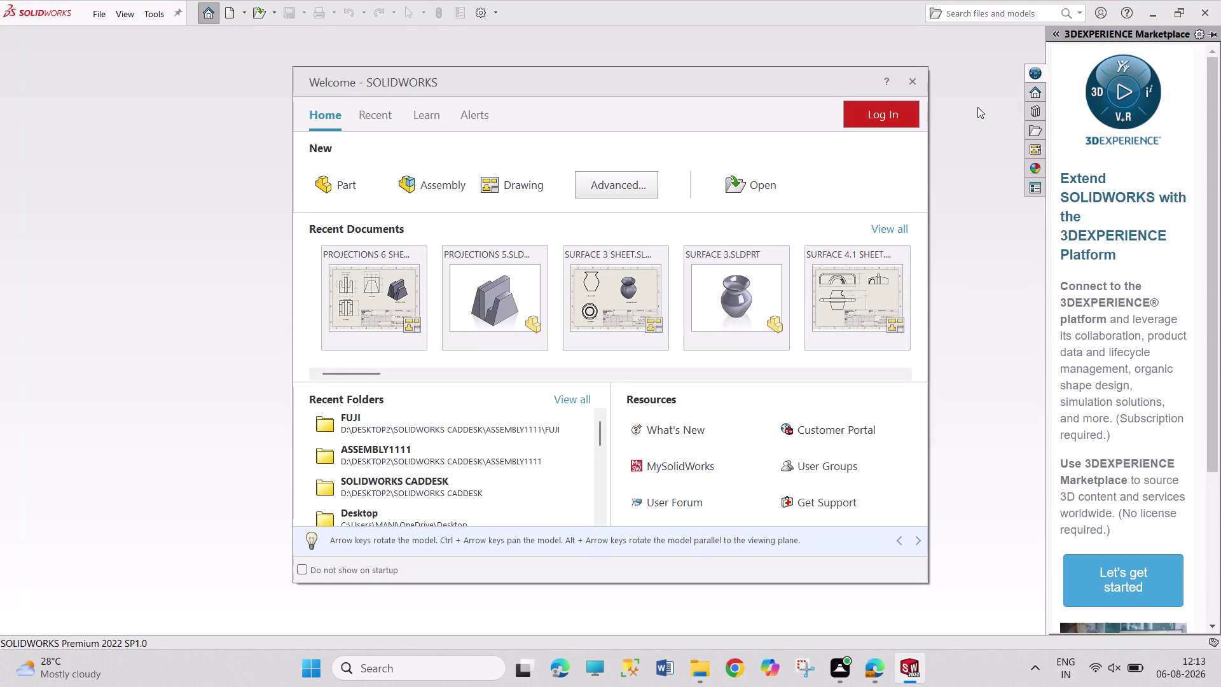
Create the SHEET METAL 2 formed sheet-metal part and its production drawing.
Dismiss the Welcome window and create a new blank Part document.
click(976, 108)
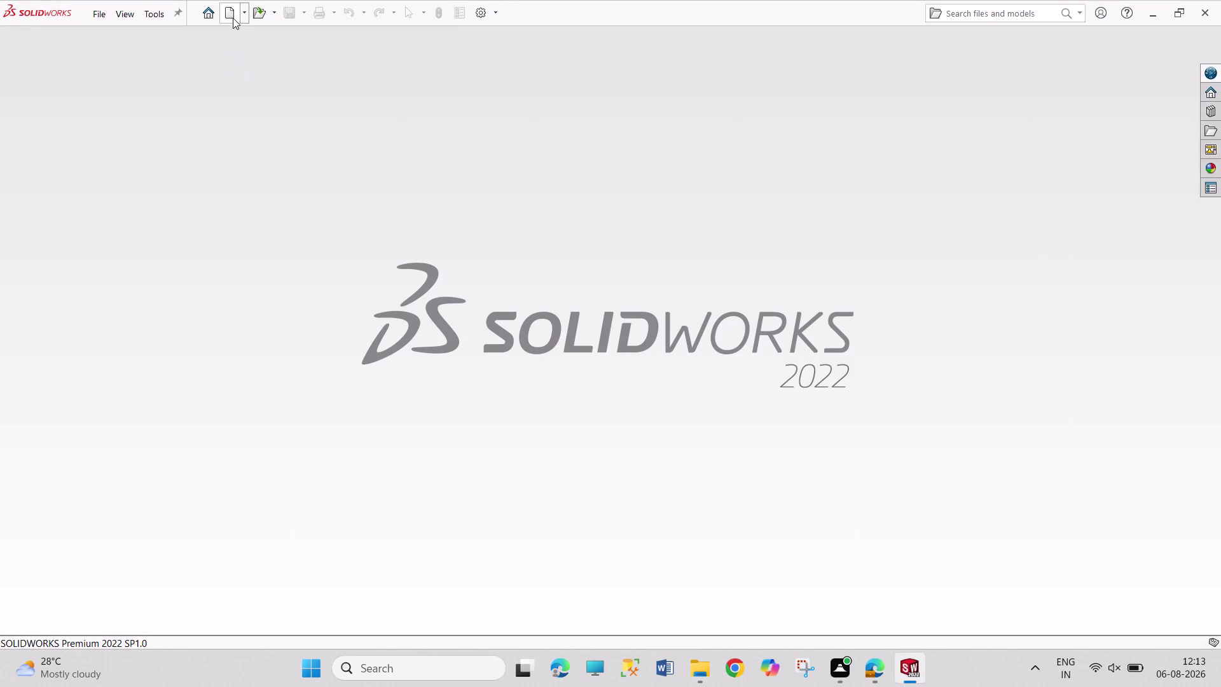
click(233, 15)
click(531, 497)
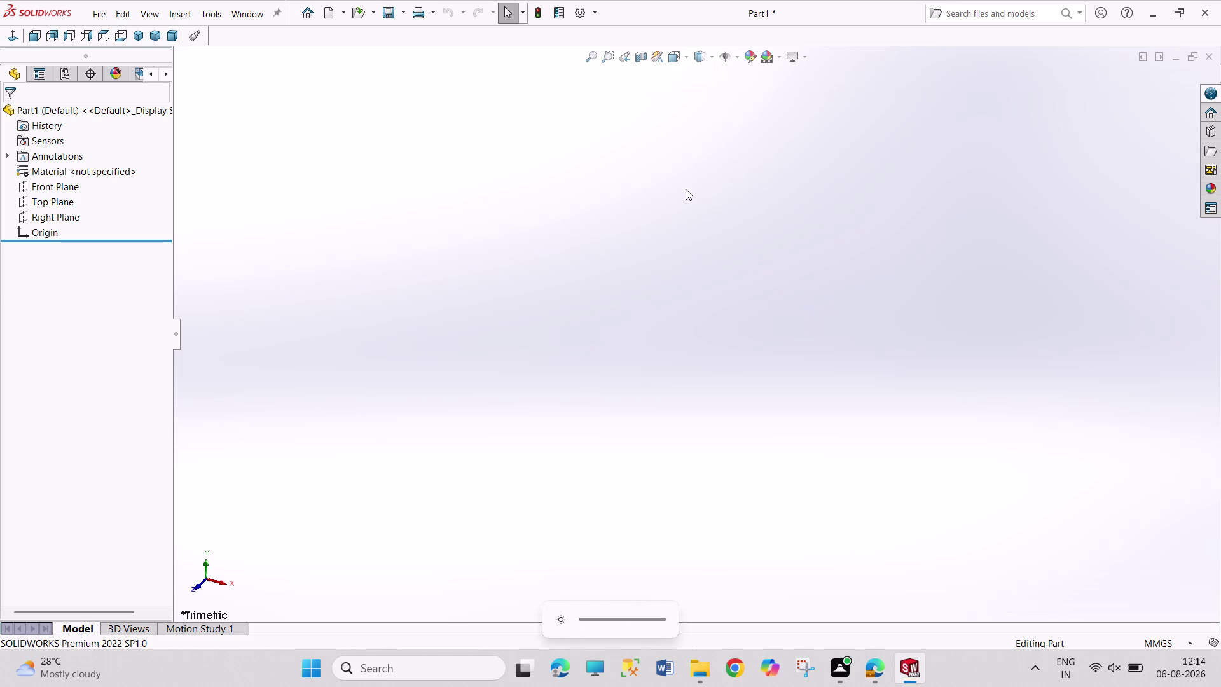
Show the Sketch tab commands and select Front Plane in the FeatureManager tree.
drag(529, 169, 640, 274)
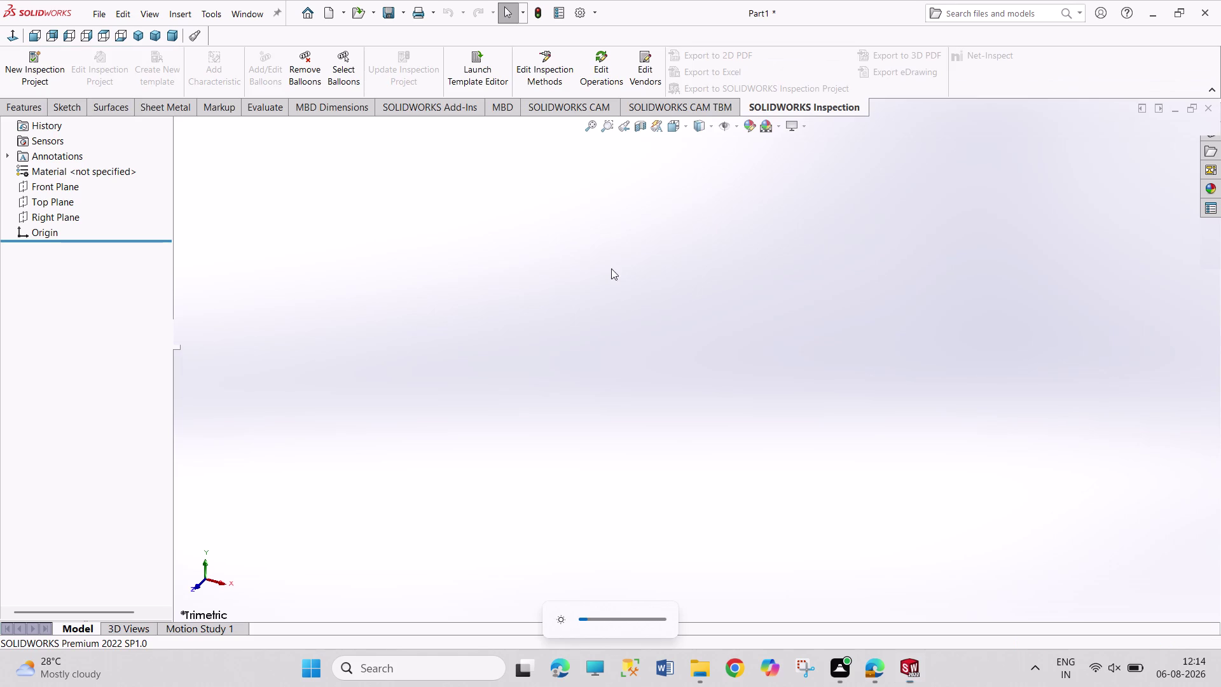
drag(640, 274, 694, 281)
drag(484, 206, 600, 339)
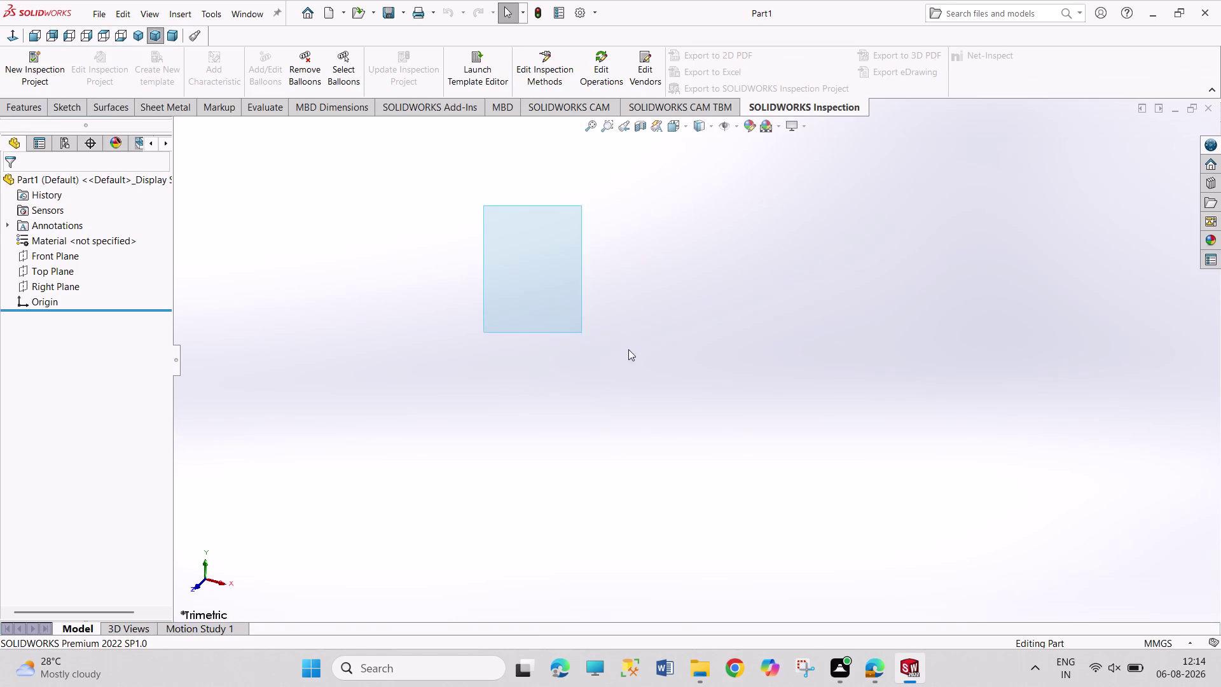
drag(600, 340, 698, 363)
drag(475, 226, 614, 340)
drag(498, 252, 500, 273)
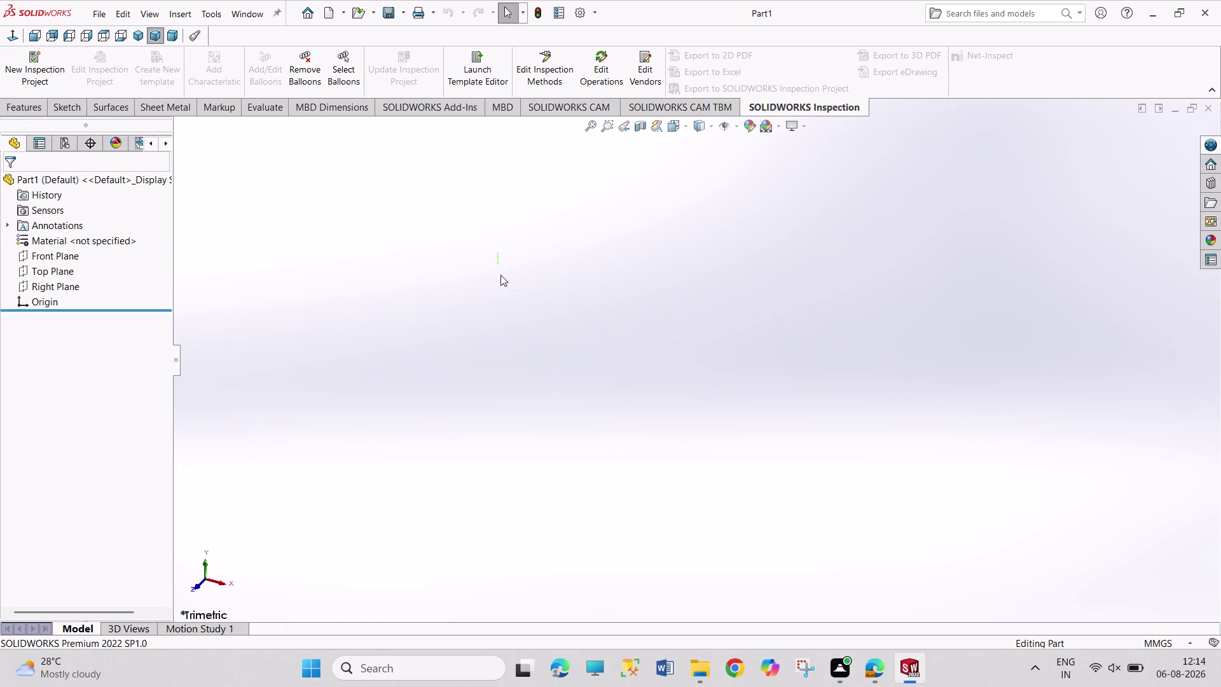
drag(499, 273, 619, 347)
drag(456, 199, 764, 451)
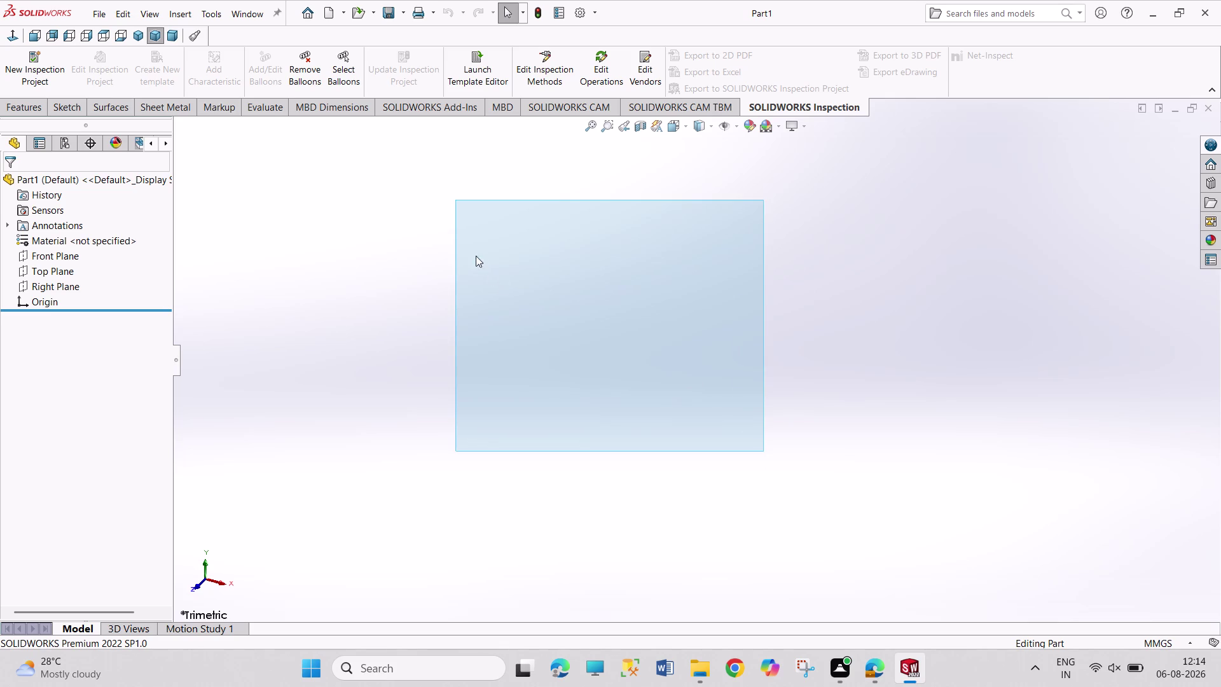
drag(421, 194, 842, 535)
drag(425, 201, 833, 440)
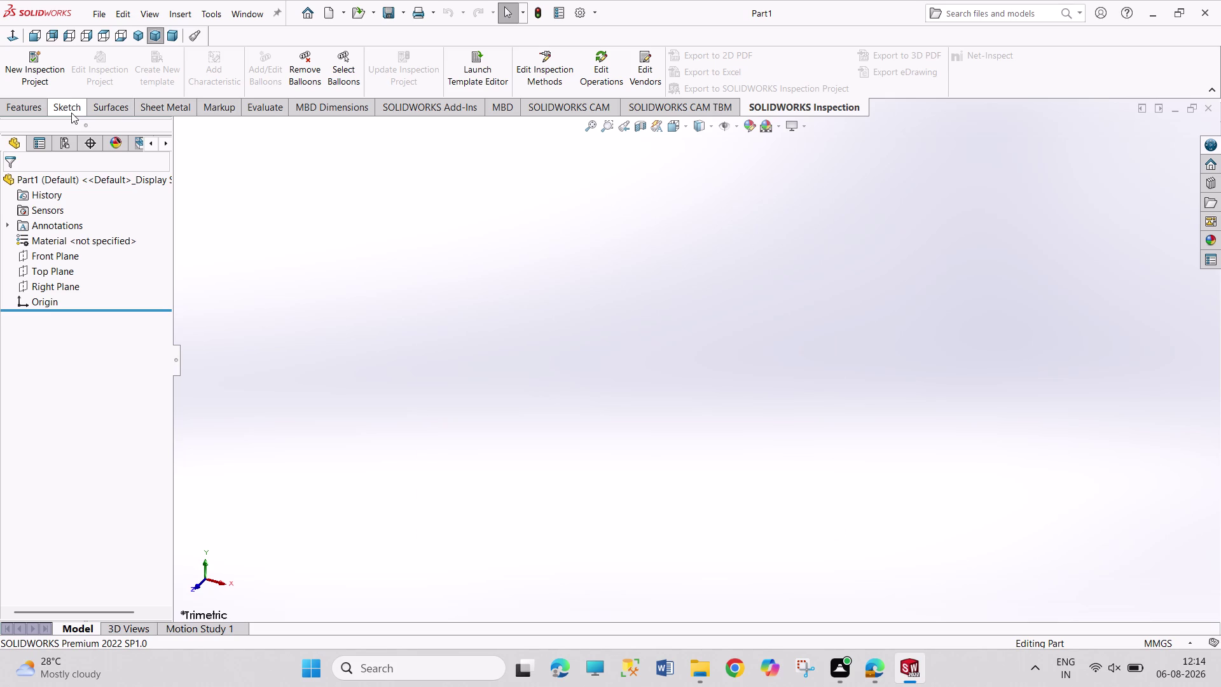
click(75, 109)
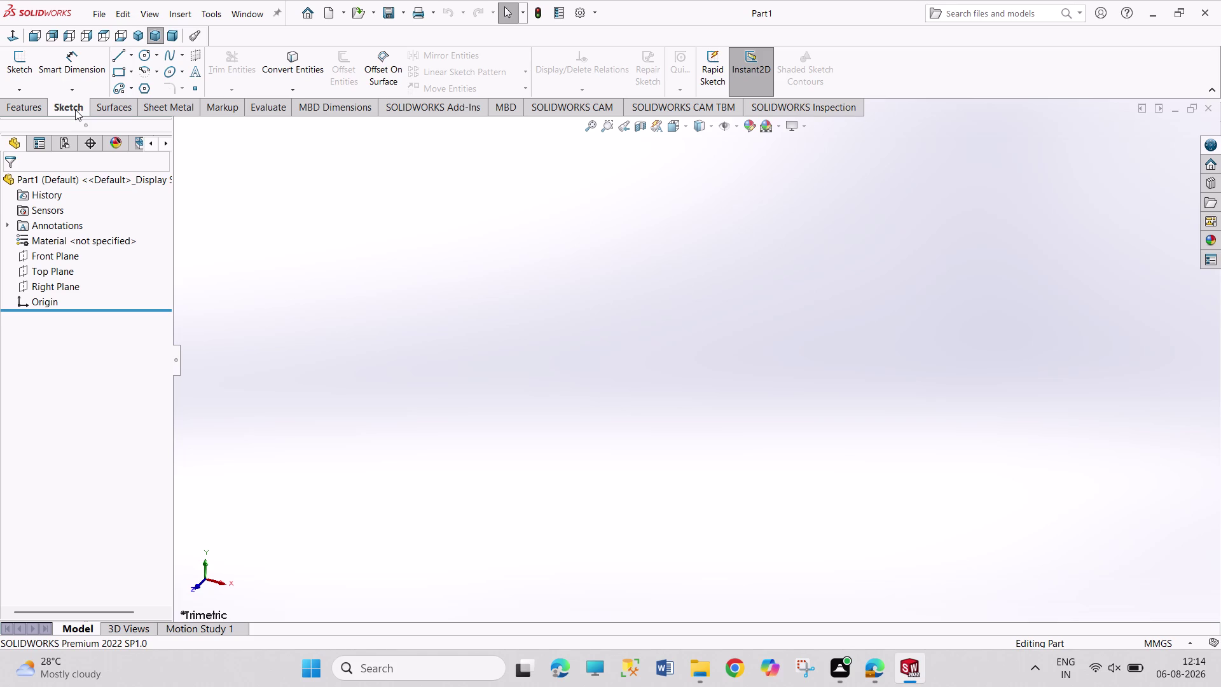
click(72, 253)
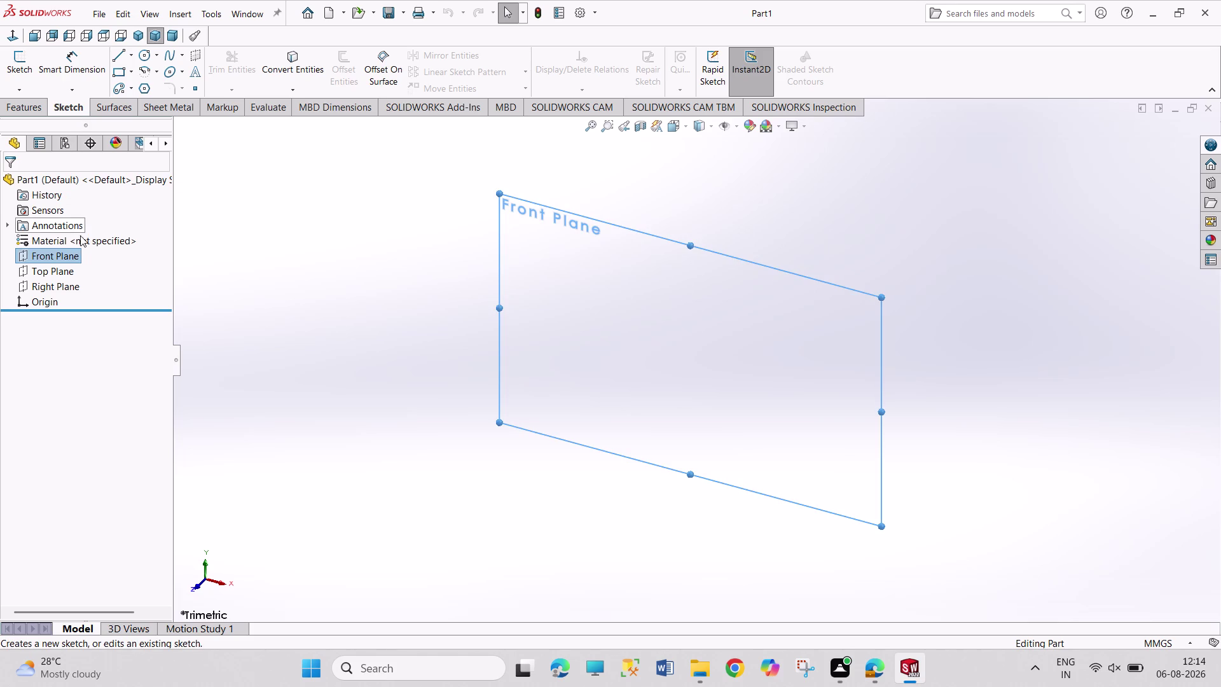
Draw a five-line chain: left flange, rise, top line, drop, right flange.
click(26, 71)
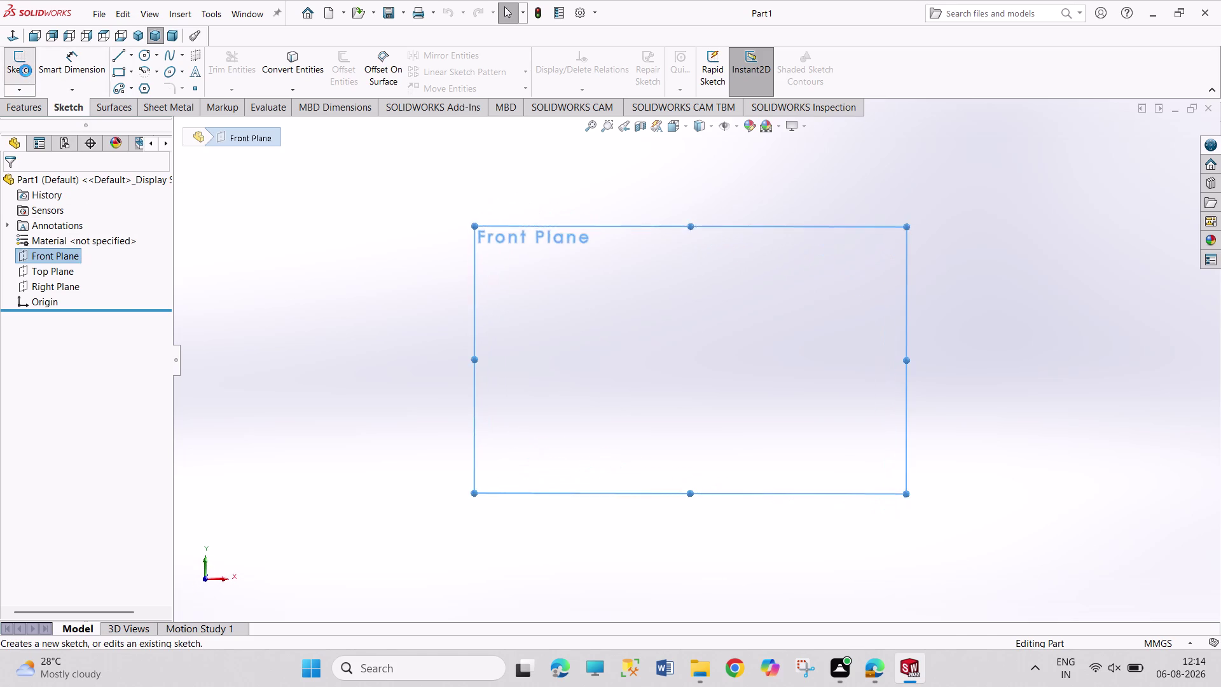
click(120, 54)
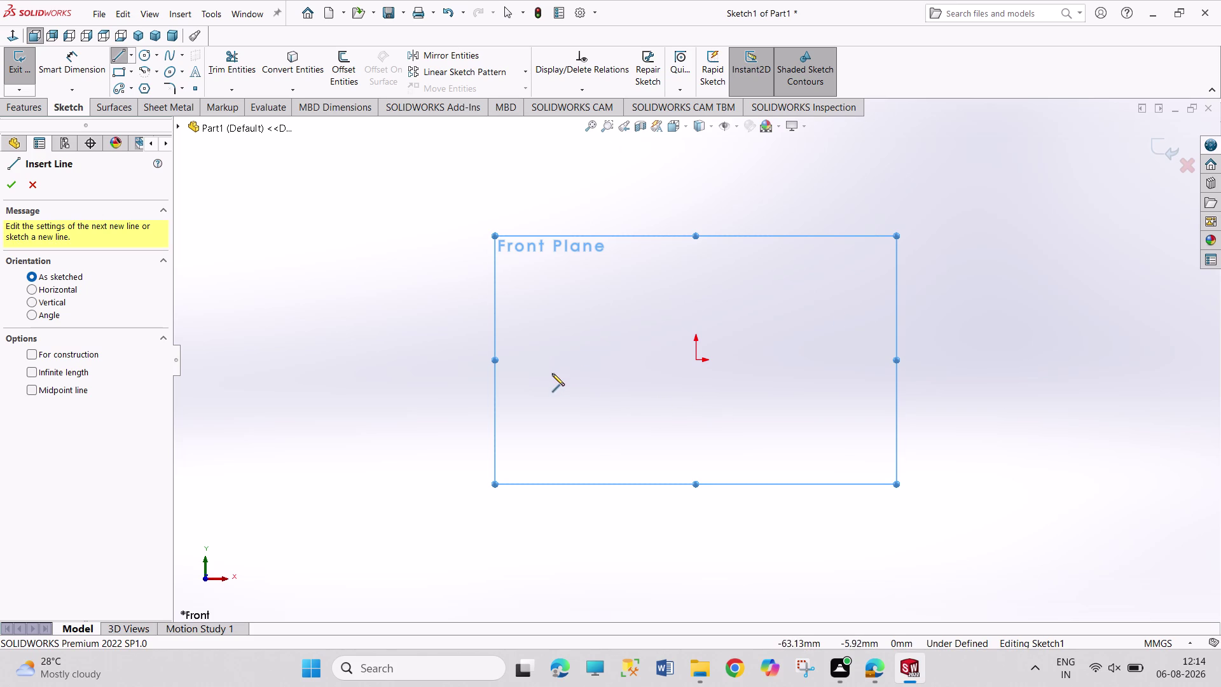
click(511, 359)
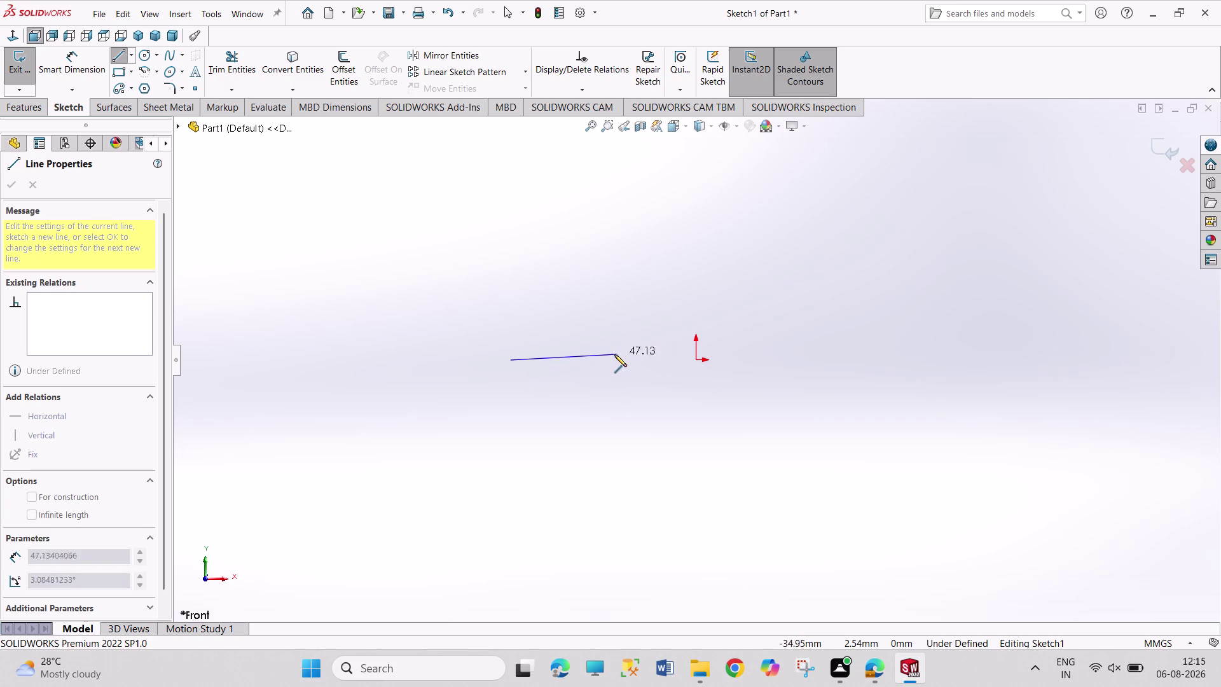
click(586, 358)
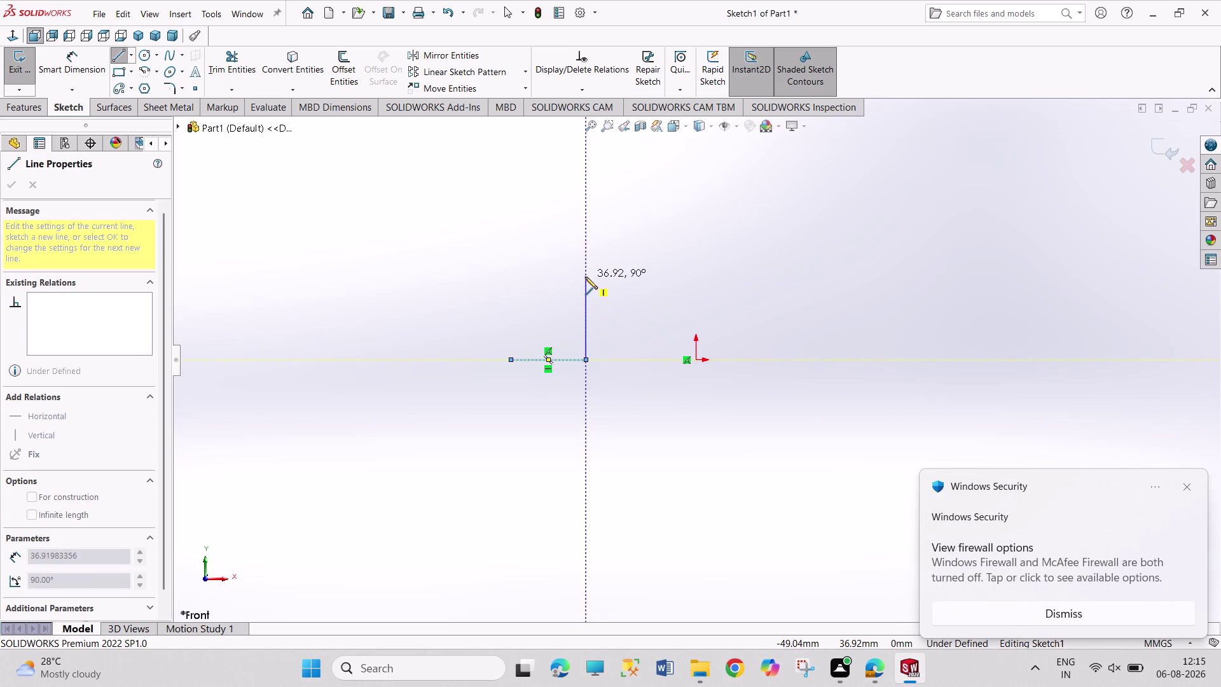
click(585, 276)
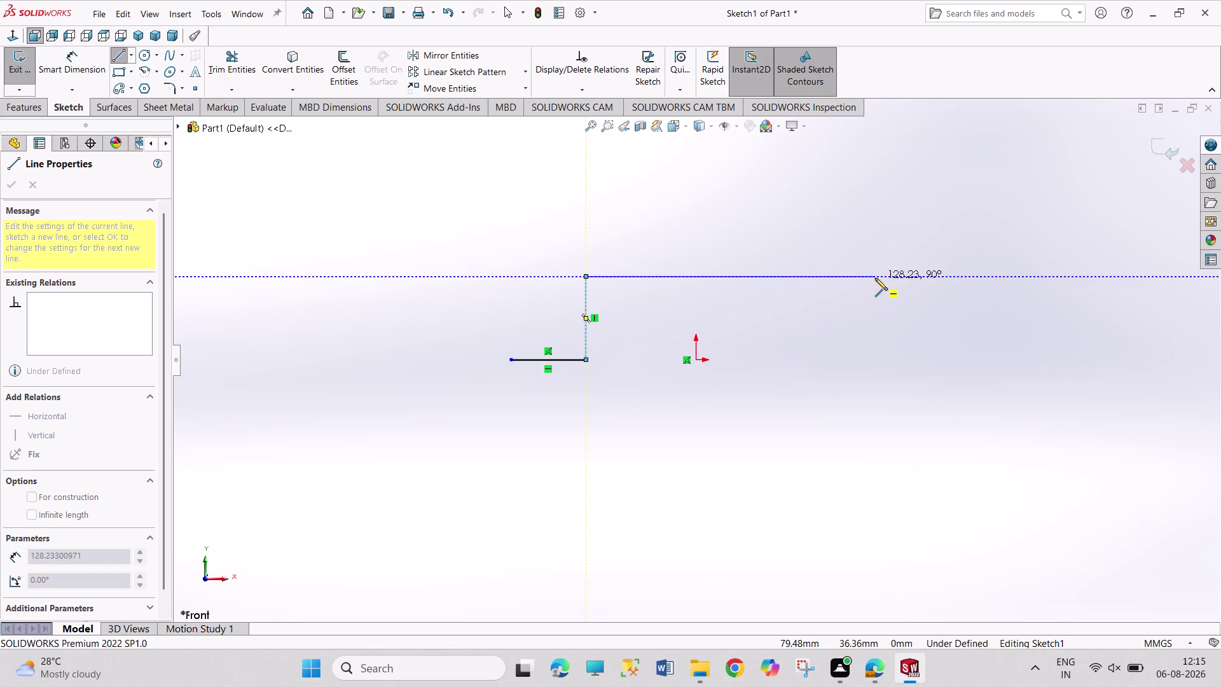
click(875, 278)
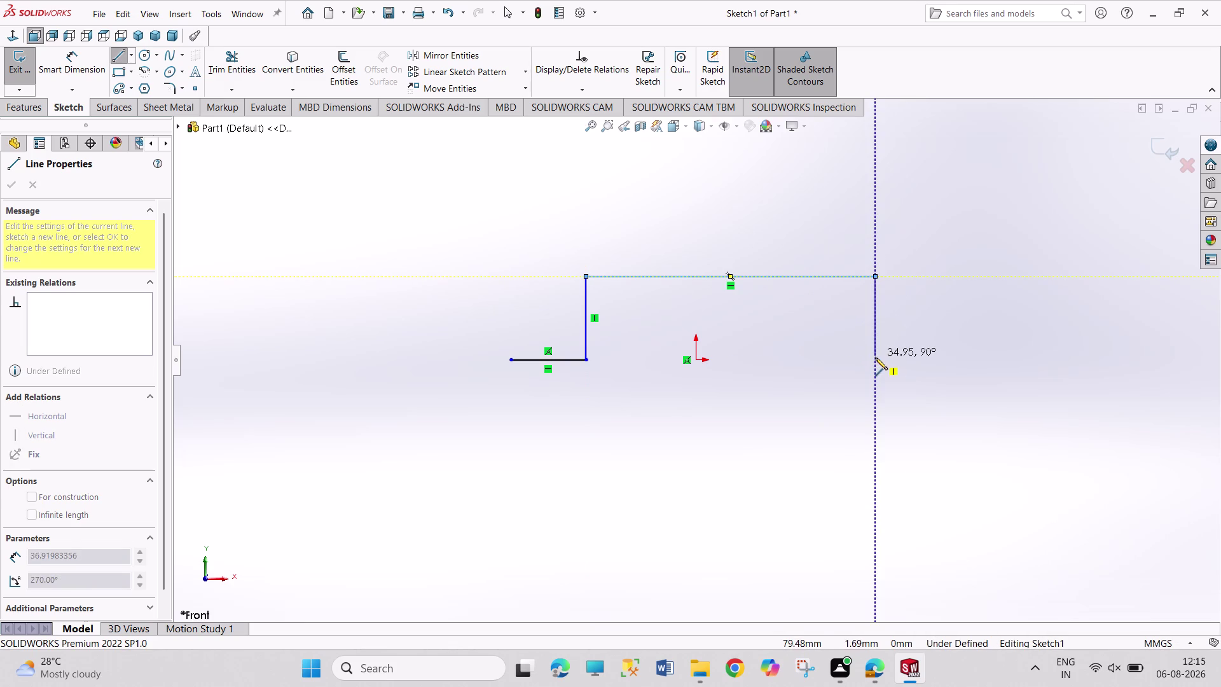
click(874, 360)
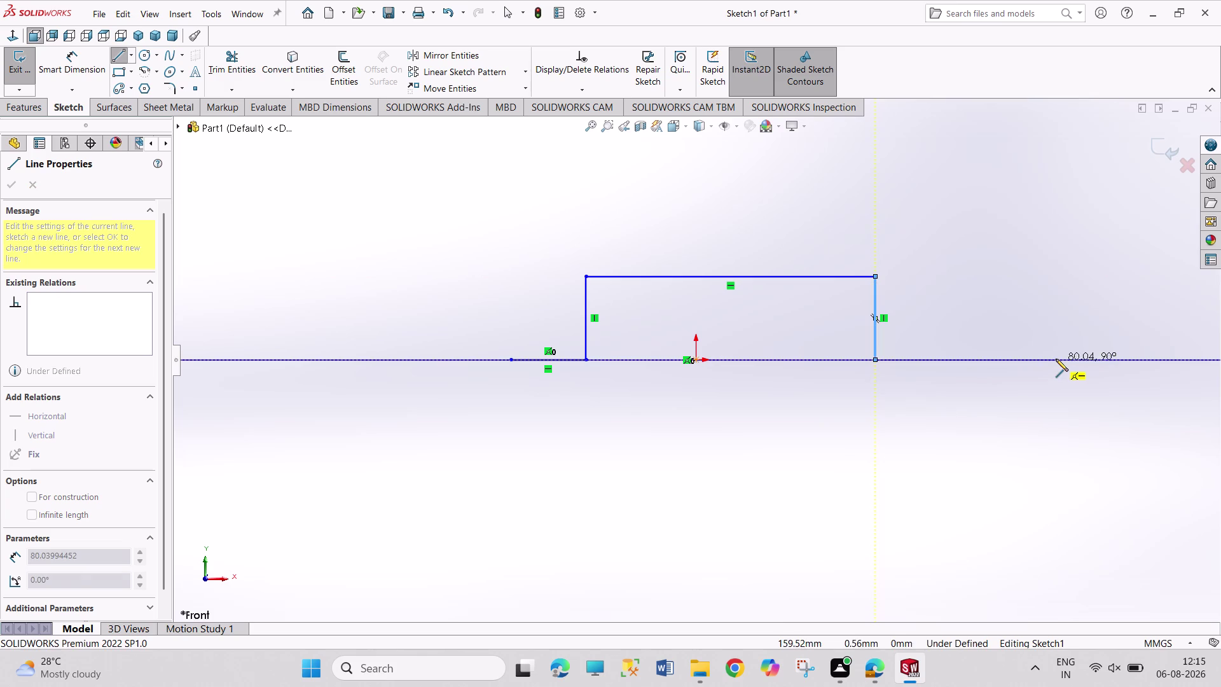
click(1055, 359)
right_click(1050, 302)
click(1060, 309)
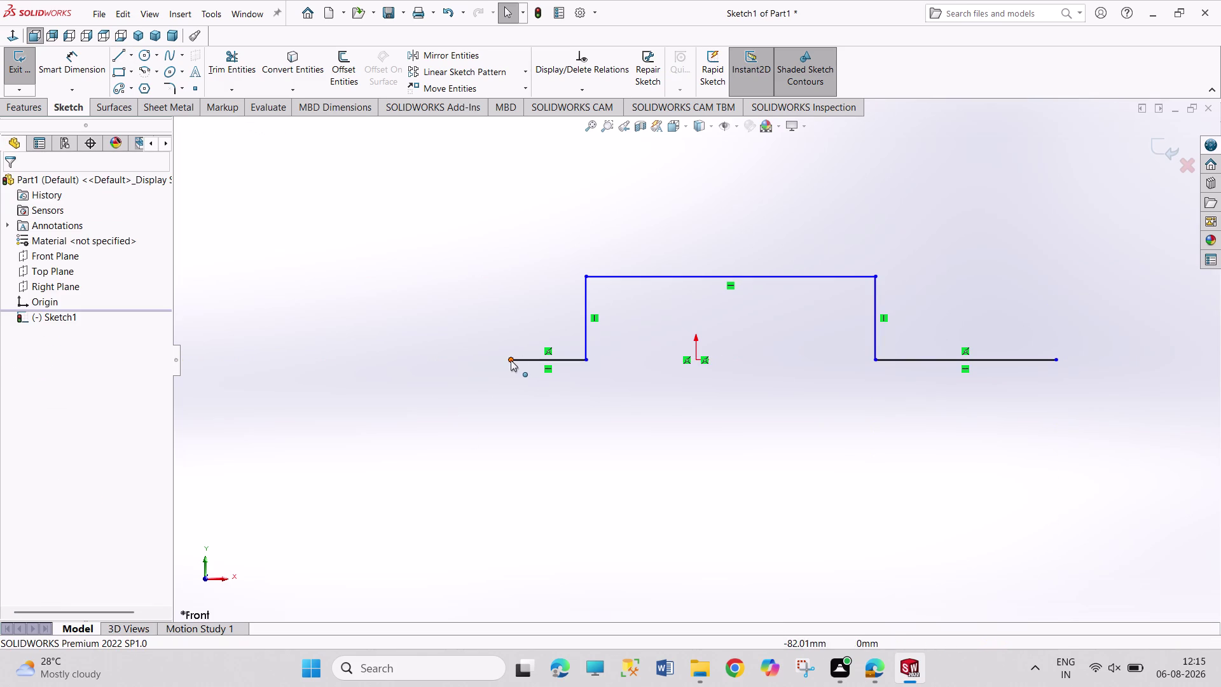
Lengthen the left flange by moving its endpoint further outward.
drag(511, 360, 440, 359)
click(765, 470)
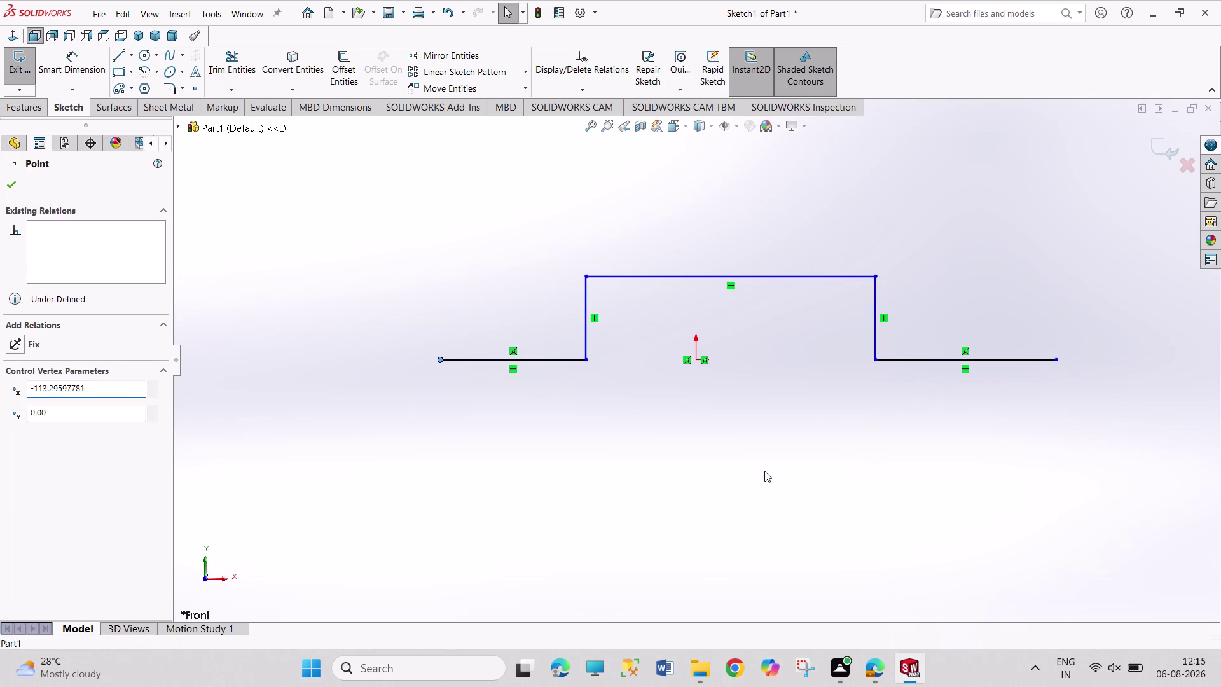
click(135, 58)
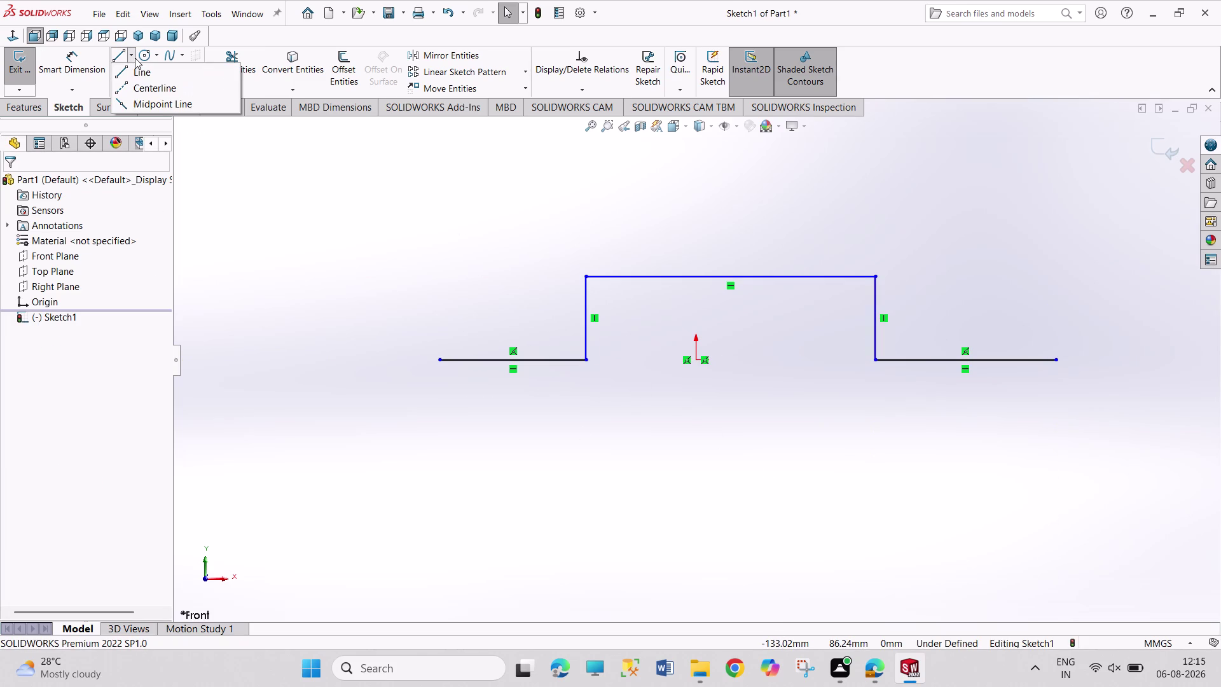
click(544, 141)
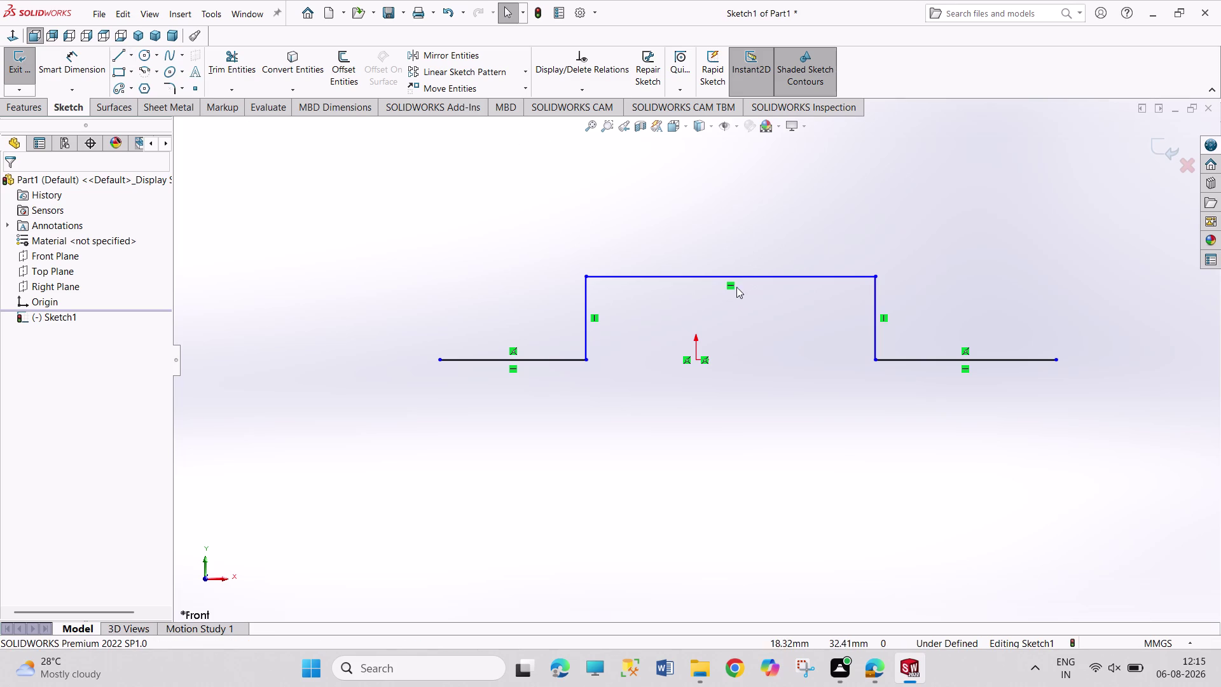
Try a Coincident relation between the top line and origin, then undo it.
click(732, 275)
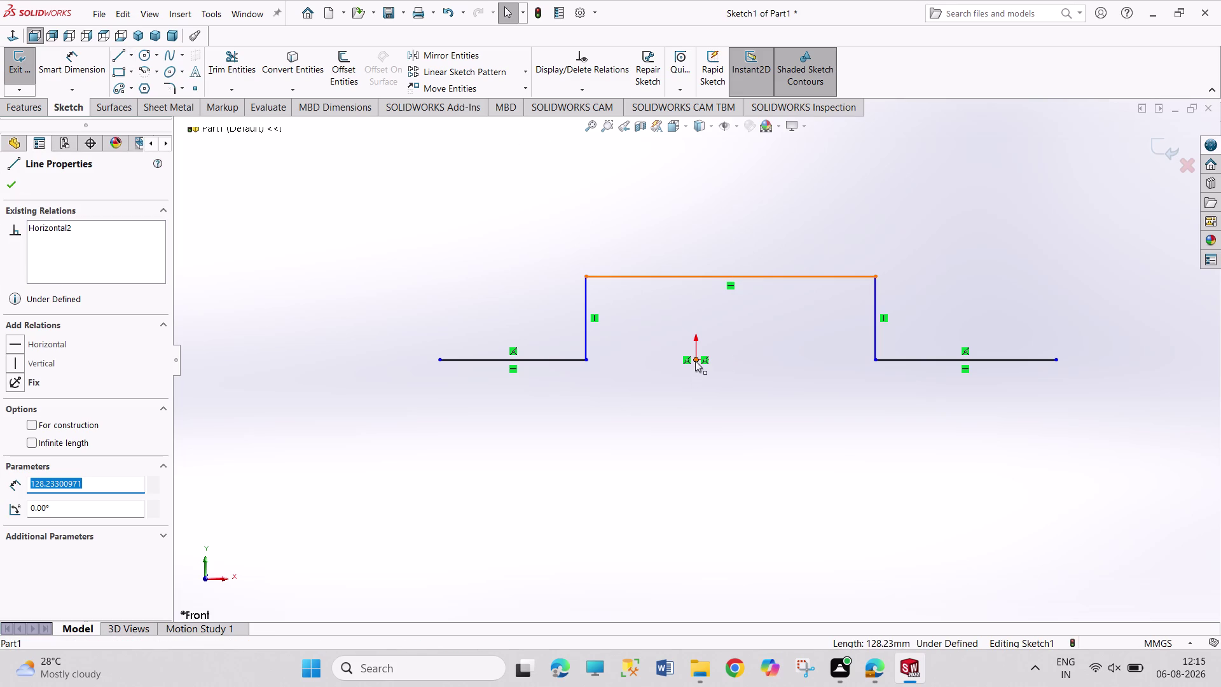
click(695, 360)
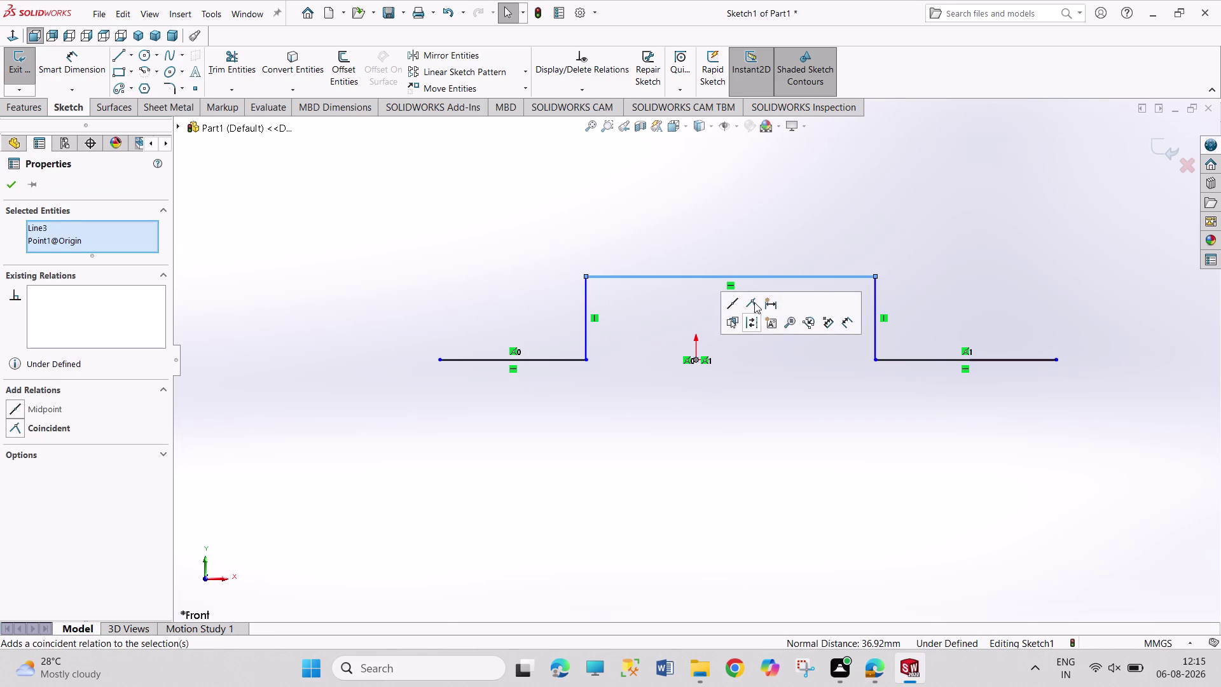
click(754, 302)
key(ctrl+z)
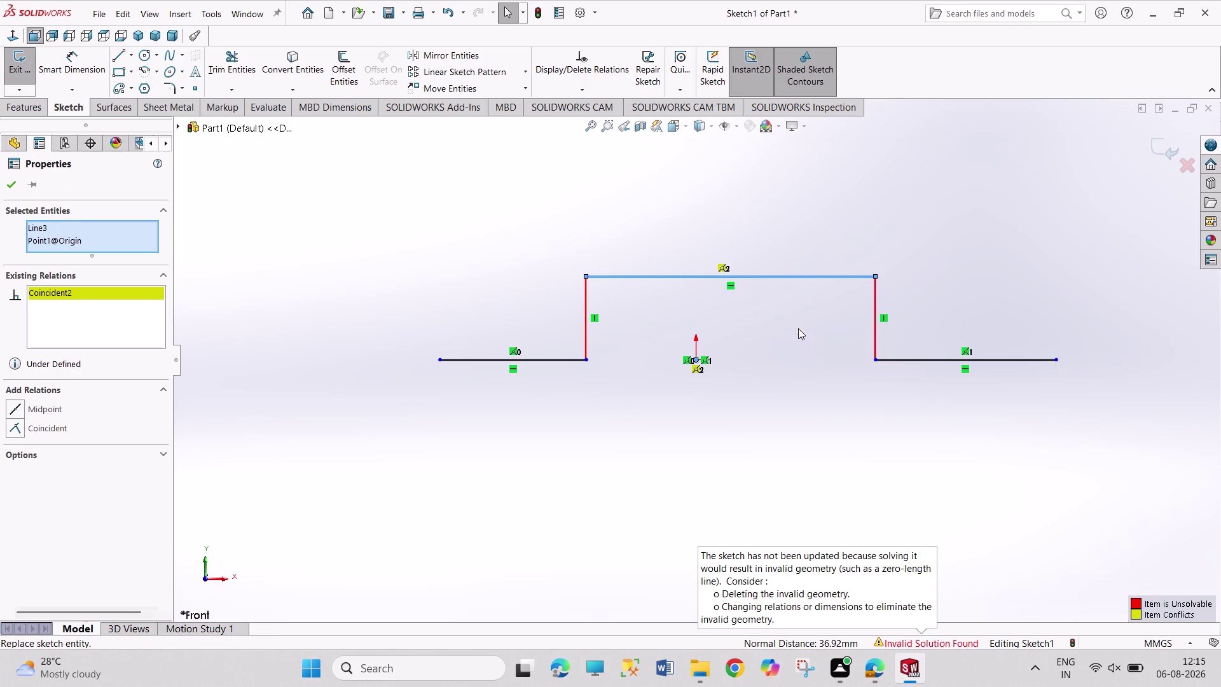
click(794, 239)
Try a Midpoint relation to the origin, undo it, and switch to Centerline.
click(698, 359)
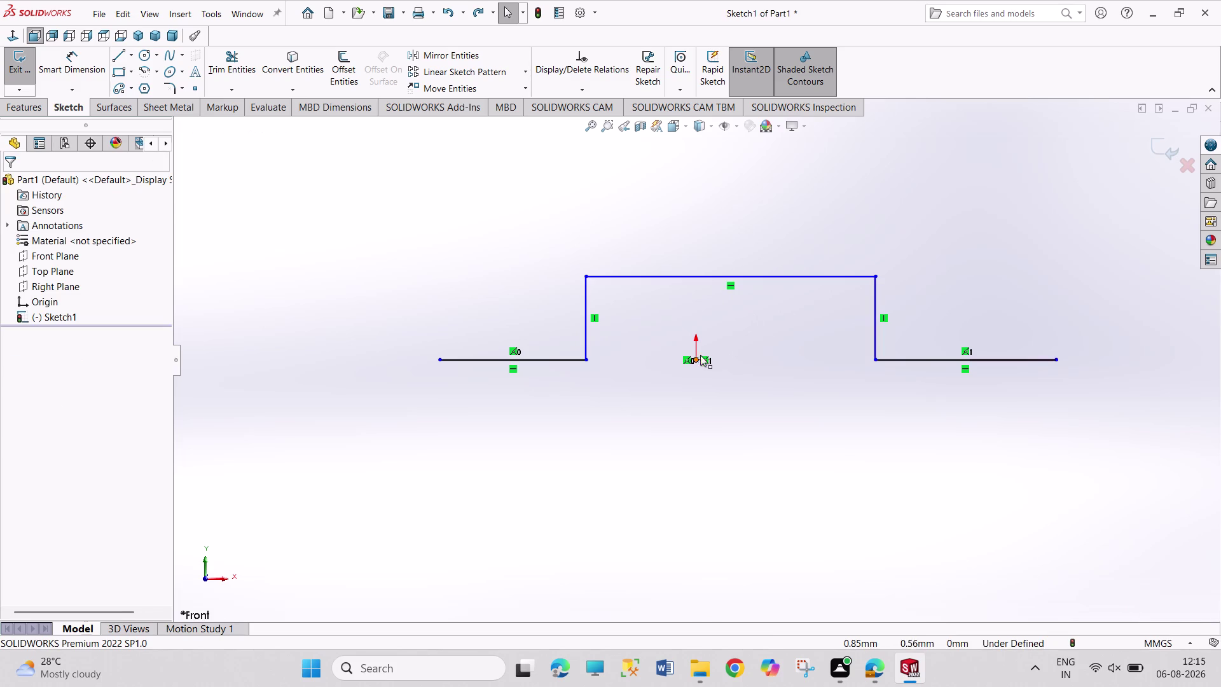
click(731, 275)
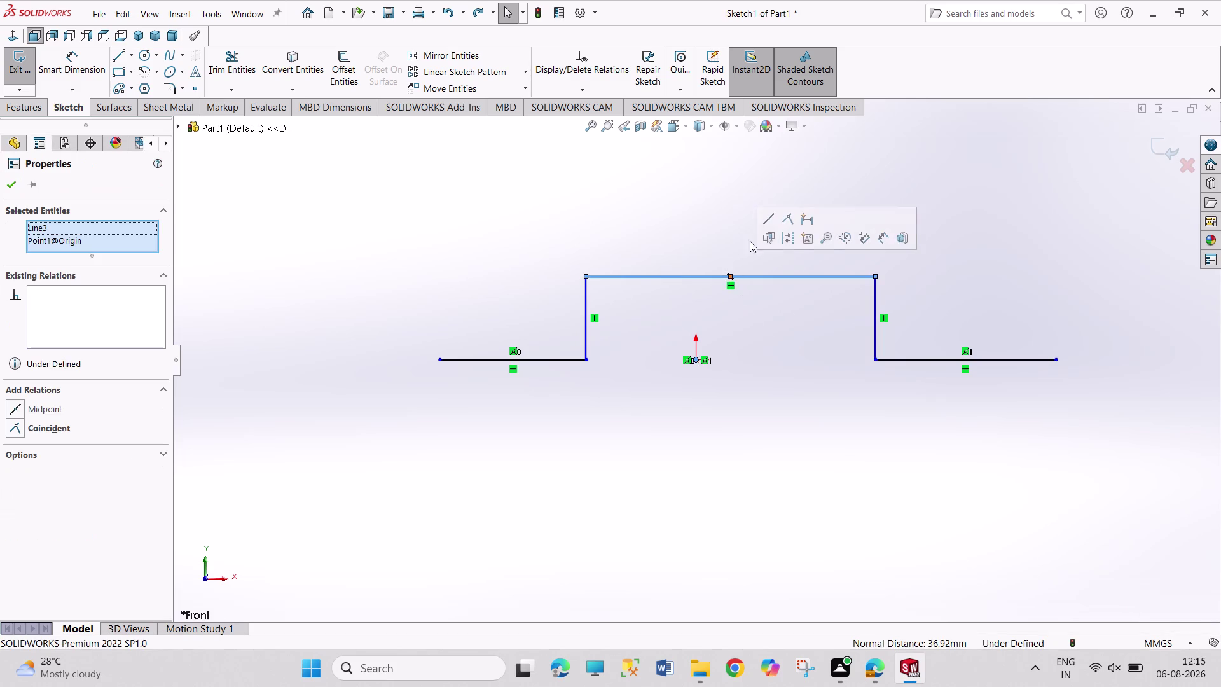
click(775, 214)
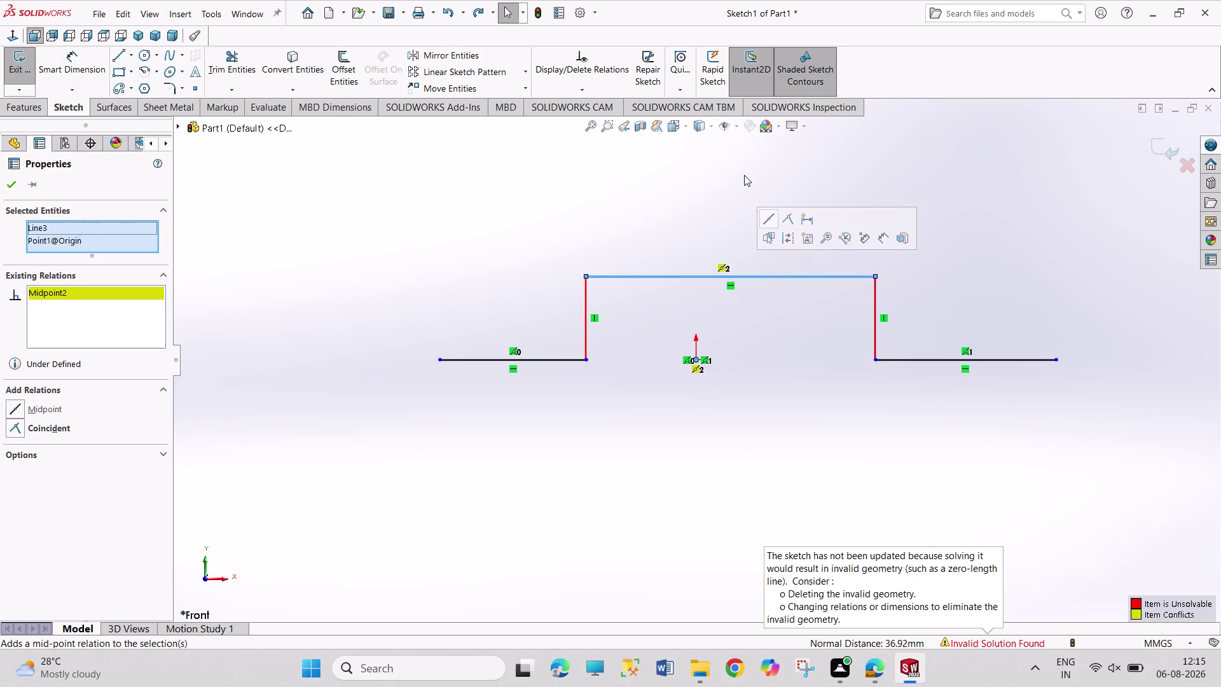
key(ctrl+z)
click(741, 176)
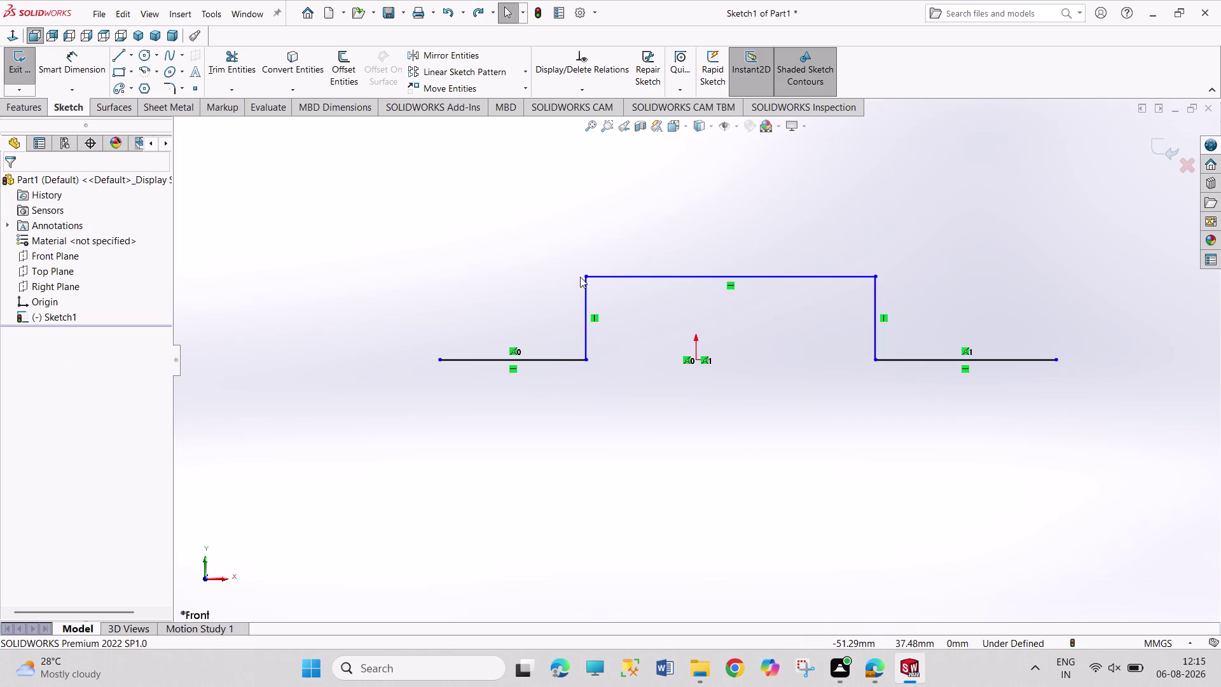
click(135, 55)
click(140, 93)
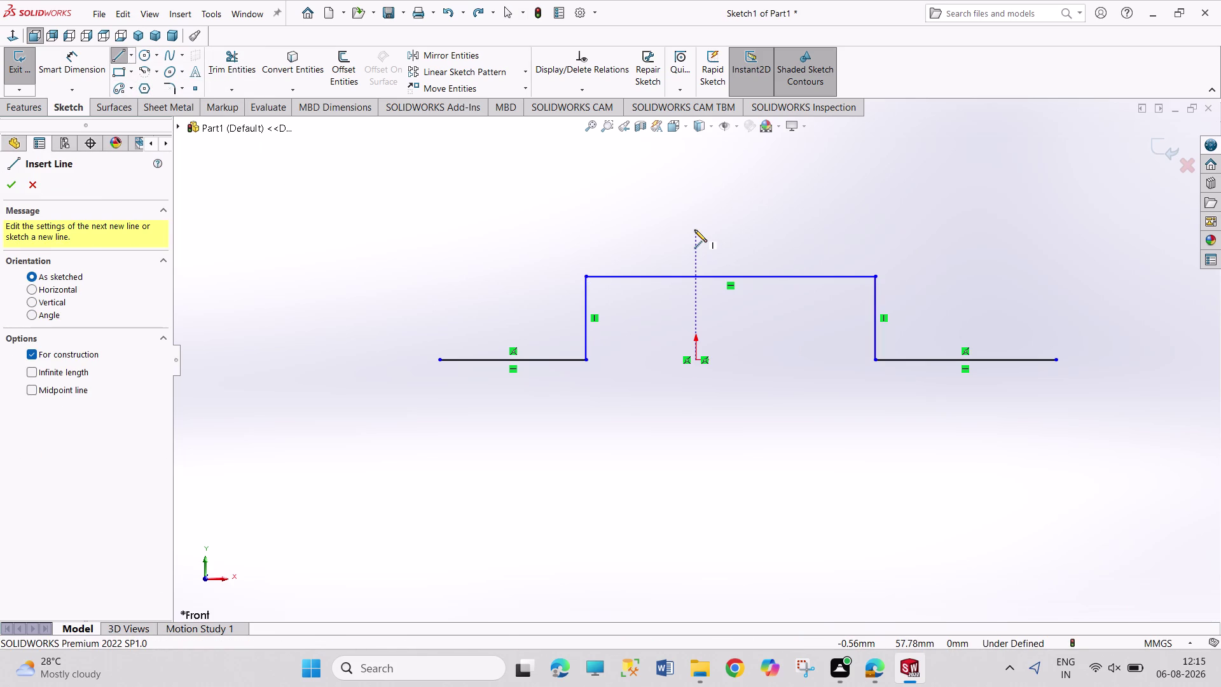
Draw a vertical centerline through the origin, spanning above and below the profile.
click(698, 209)
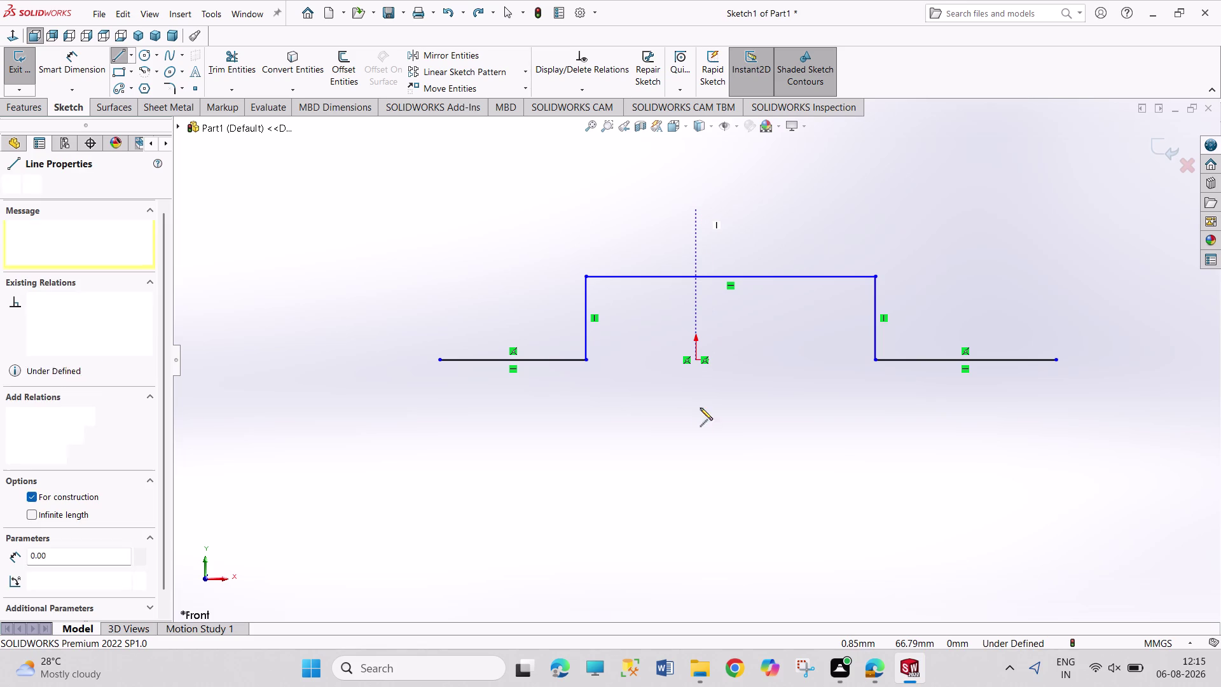
click(699, 452)
right_click(779, 372)
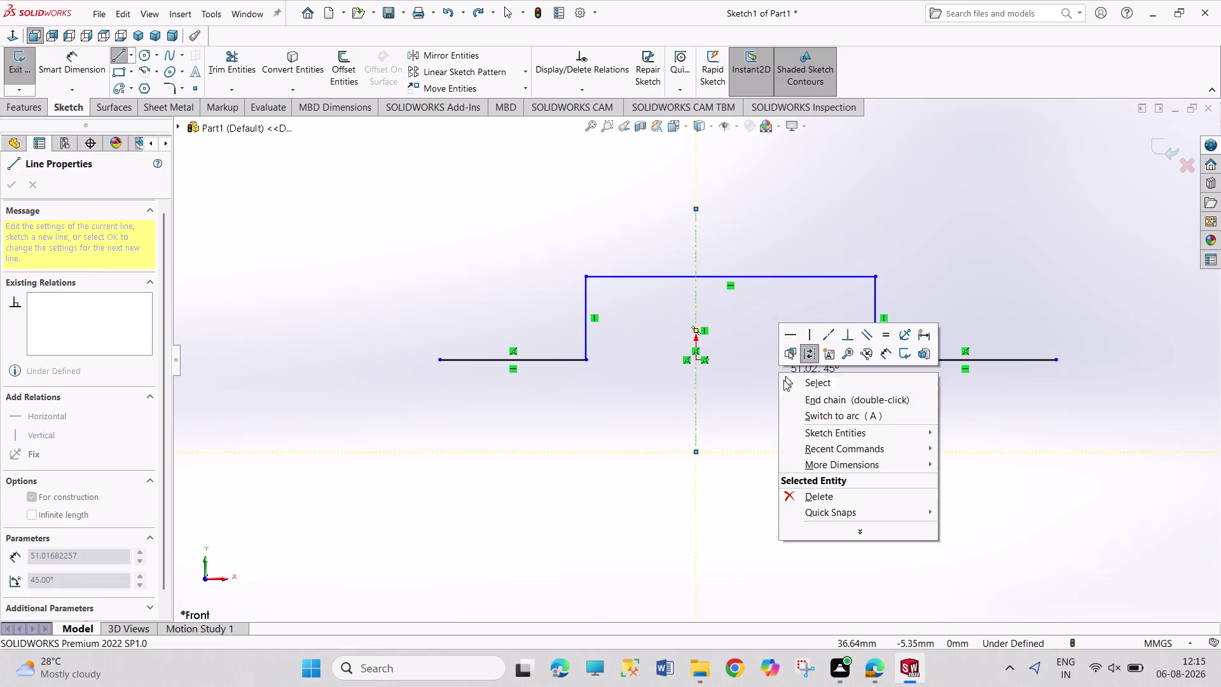
click(792, 390)
click(695, 412)
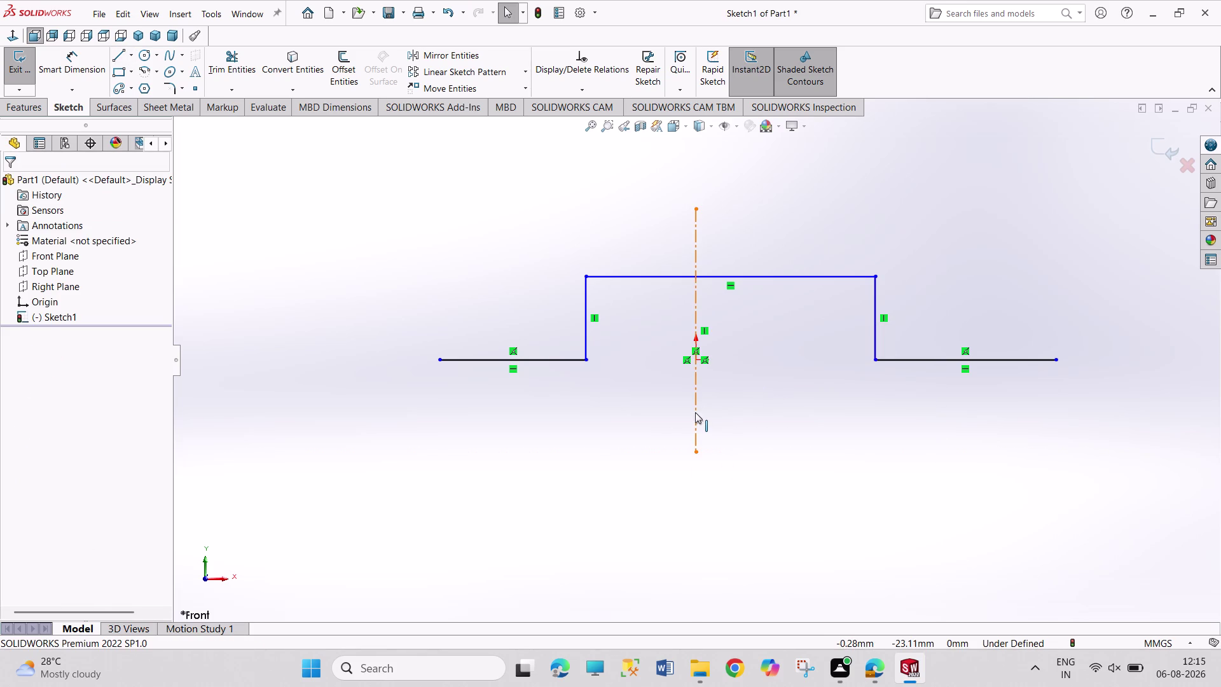
Make the left and right vertical sides symmetric about the centerline.
click(584, 331)
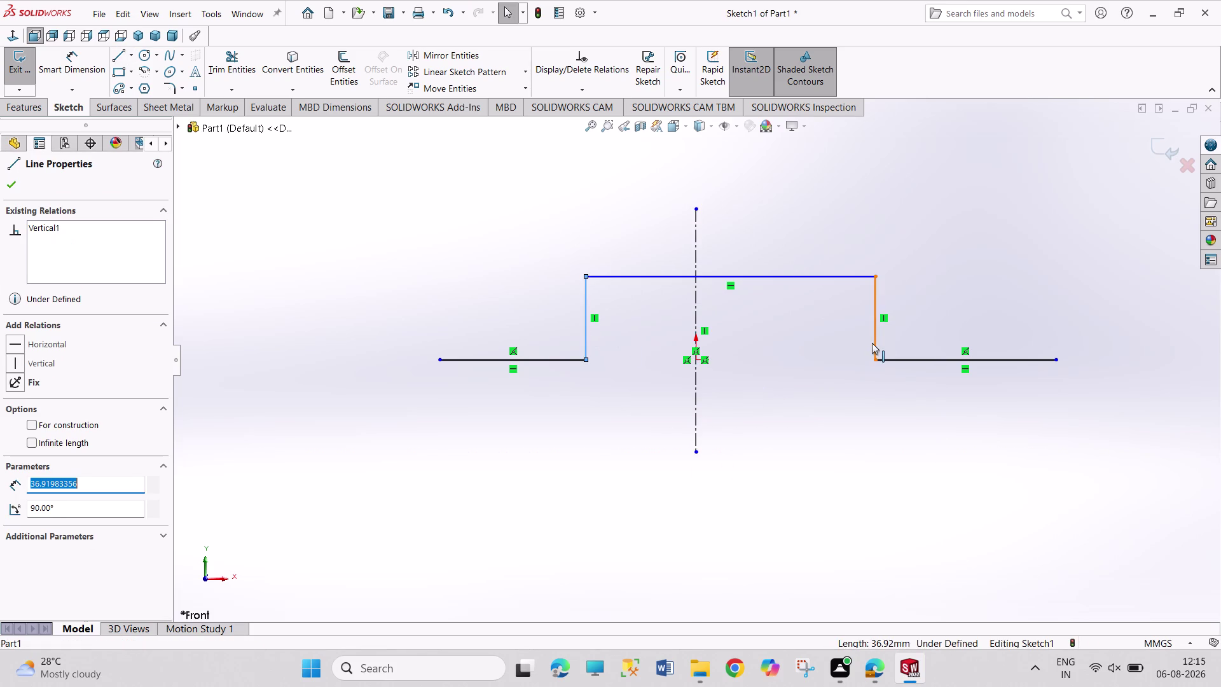
click(872, 342)
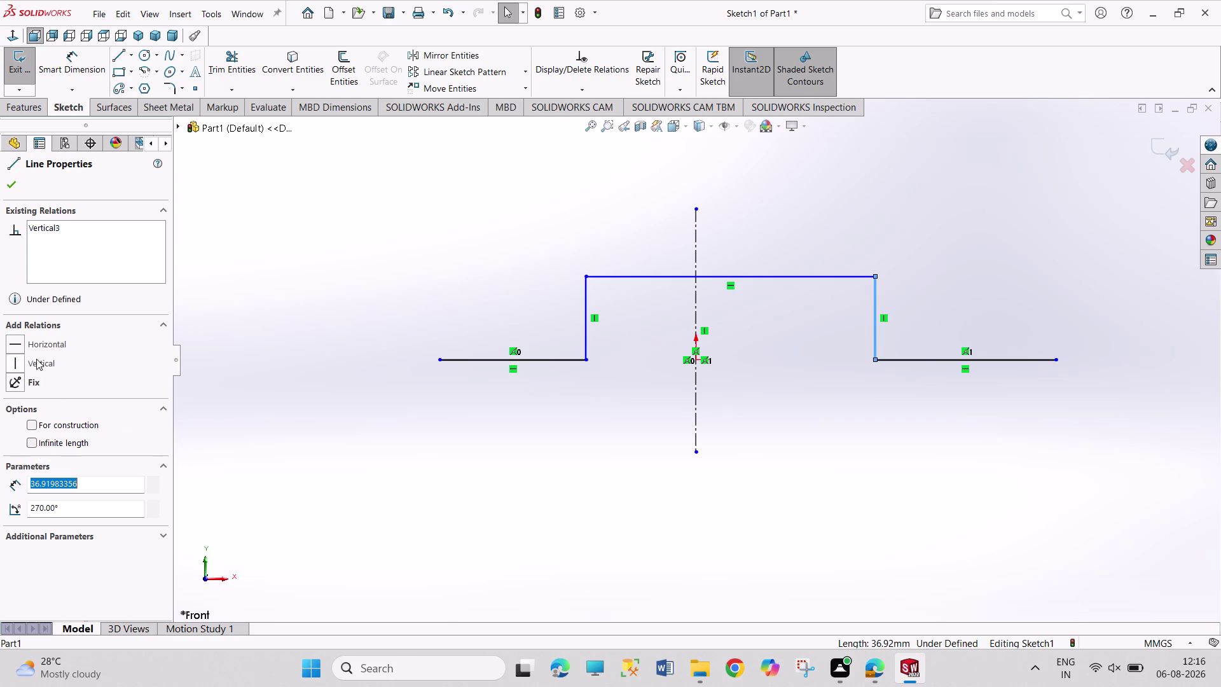
click(586, 344)
click(694, 409)
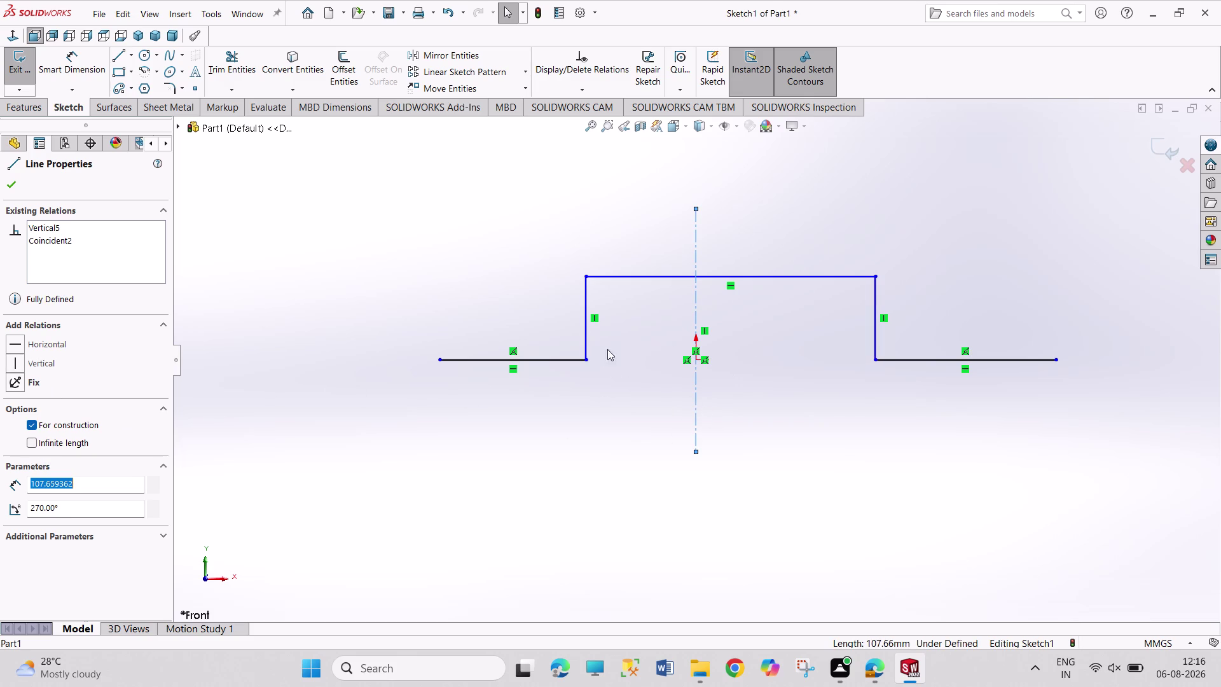
click(583, 339)
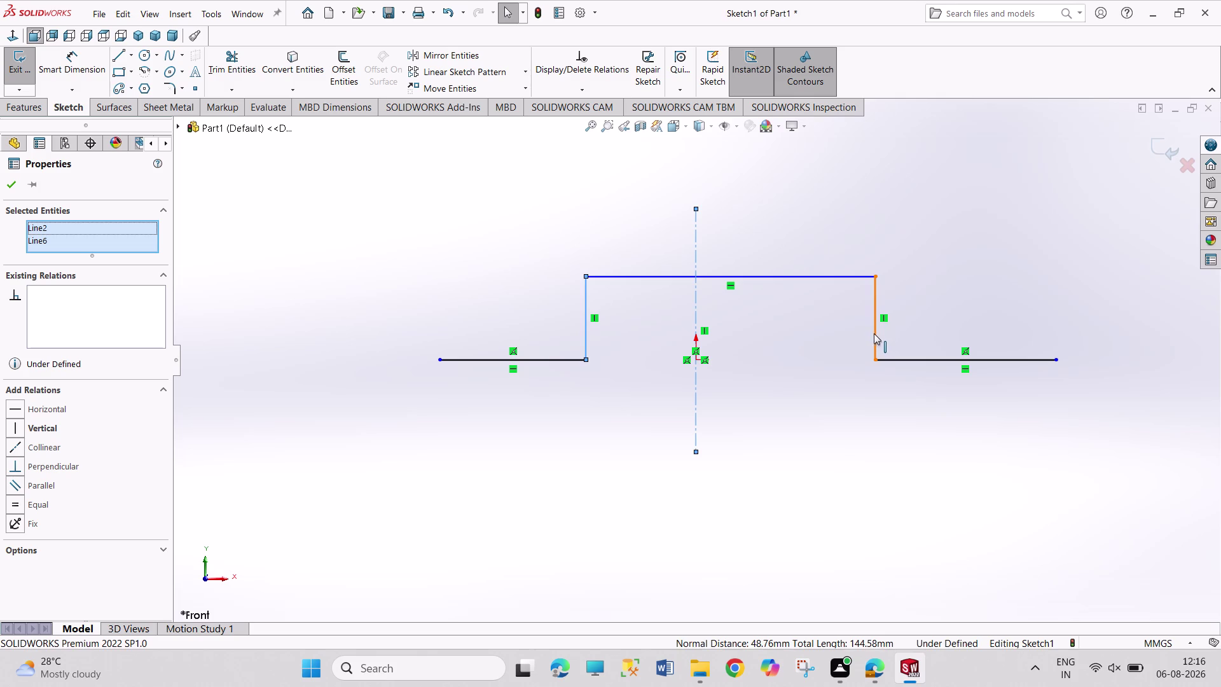
click(872, 333)
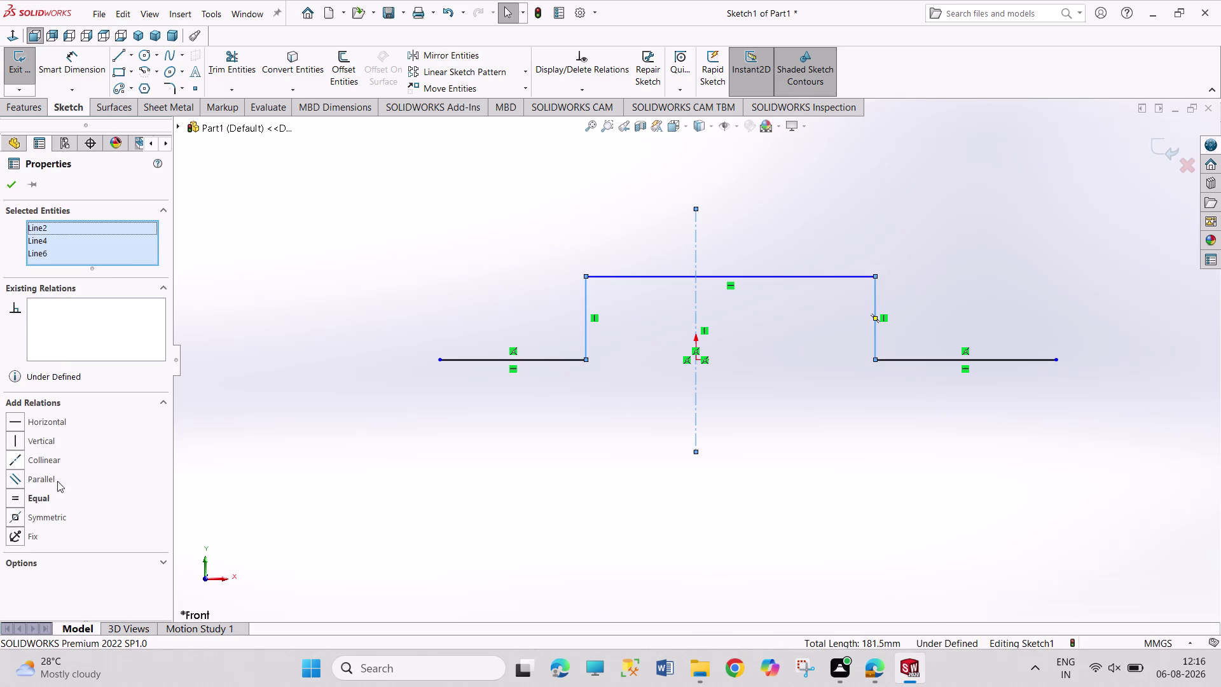
click(40, 515)
click(363, 248)
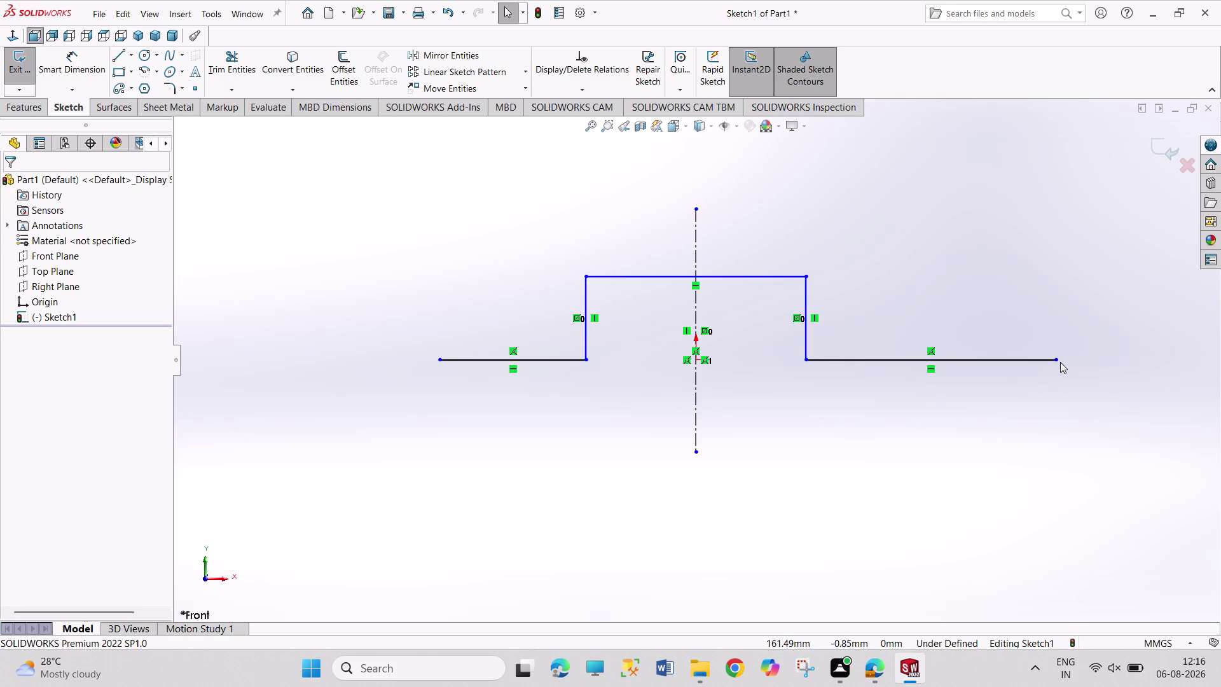
Shorten the right flange by dragging its endpoint inward.
drag(1060, 362, 928, 367)
drag(1058, 360, 989, 361)
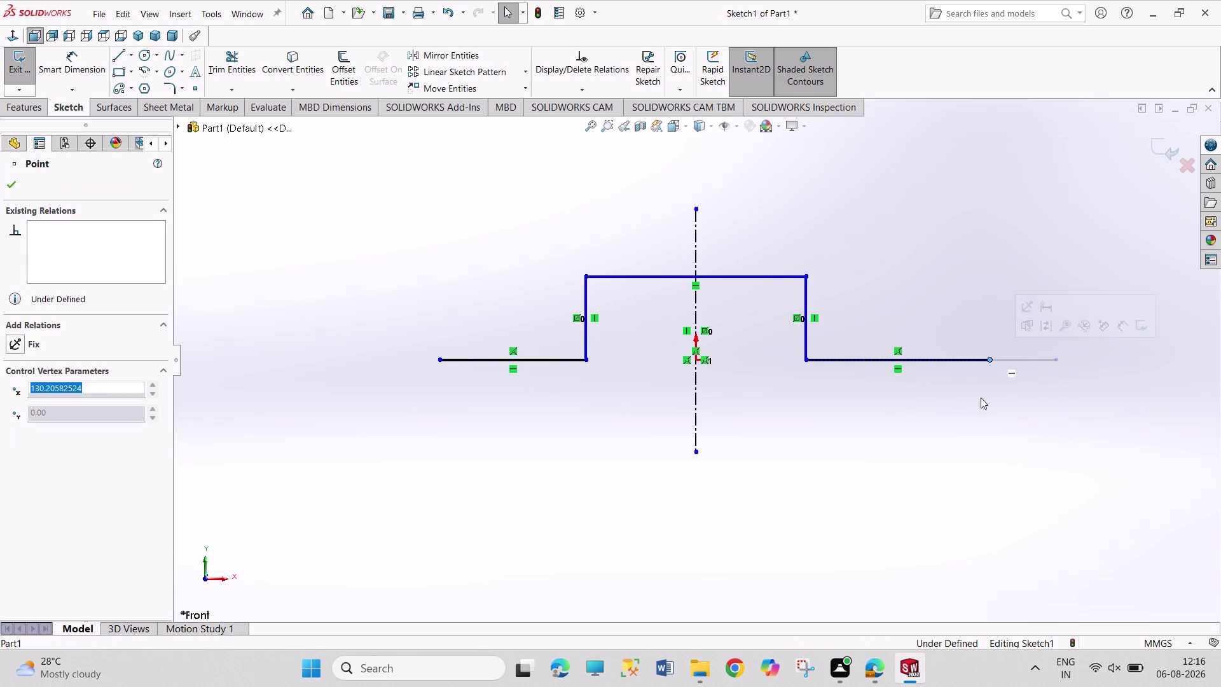
click(973, 406)
Add an Equal relation between the left and right flanges.
click(562, 359)
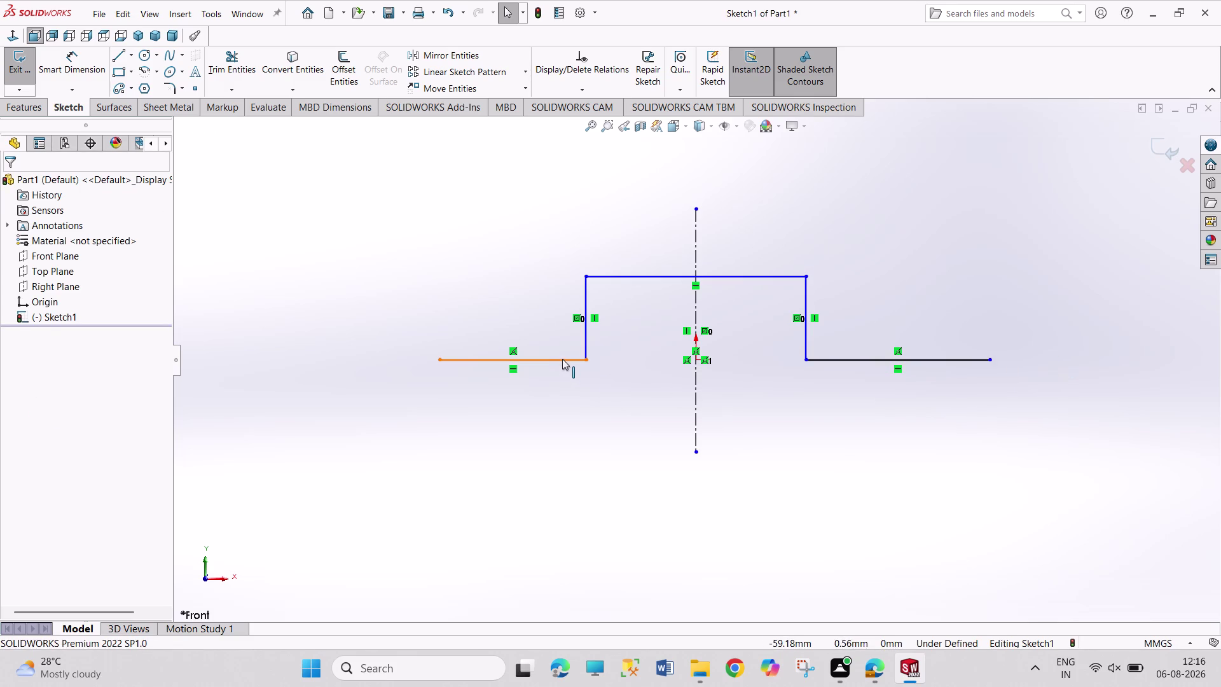
click(839, 360)
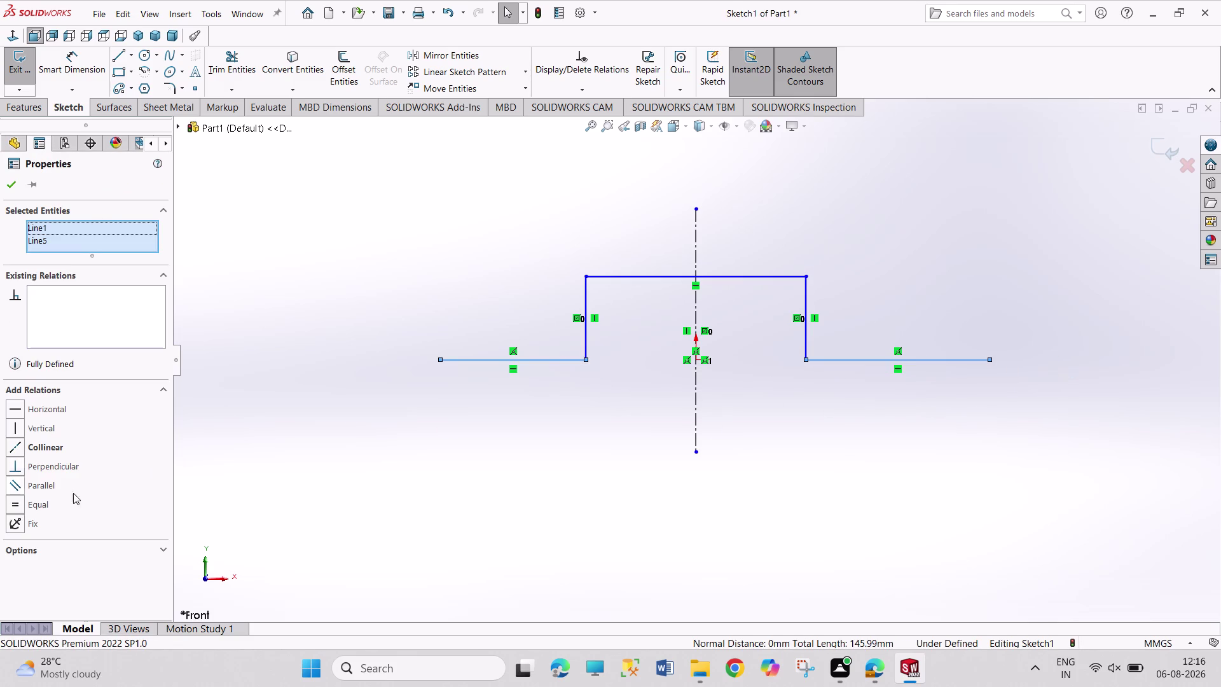
click(41, 509)
click(234, 468)
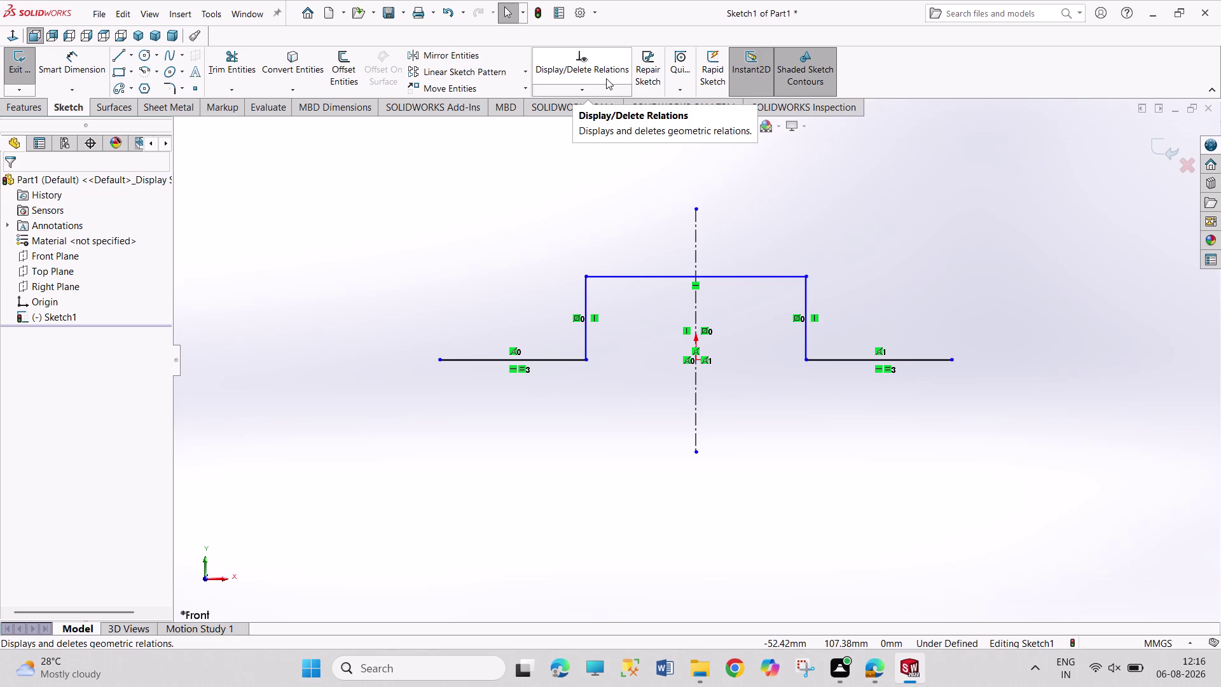
click(147, 54)
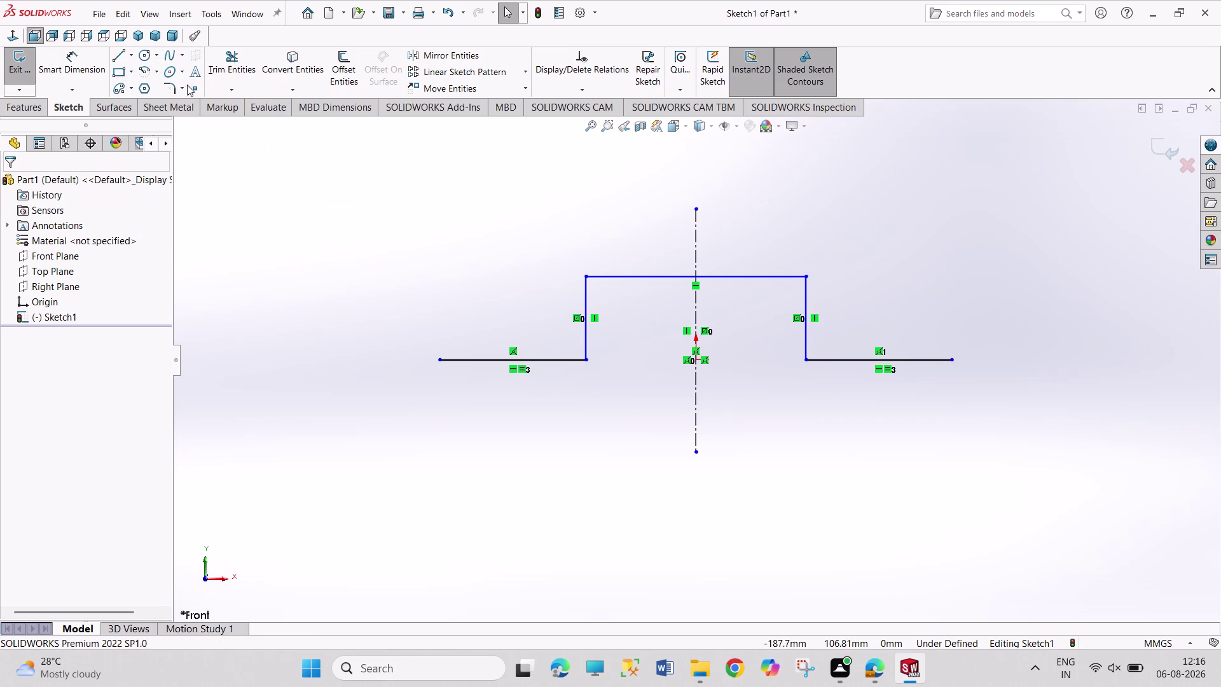
click(170, 84)
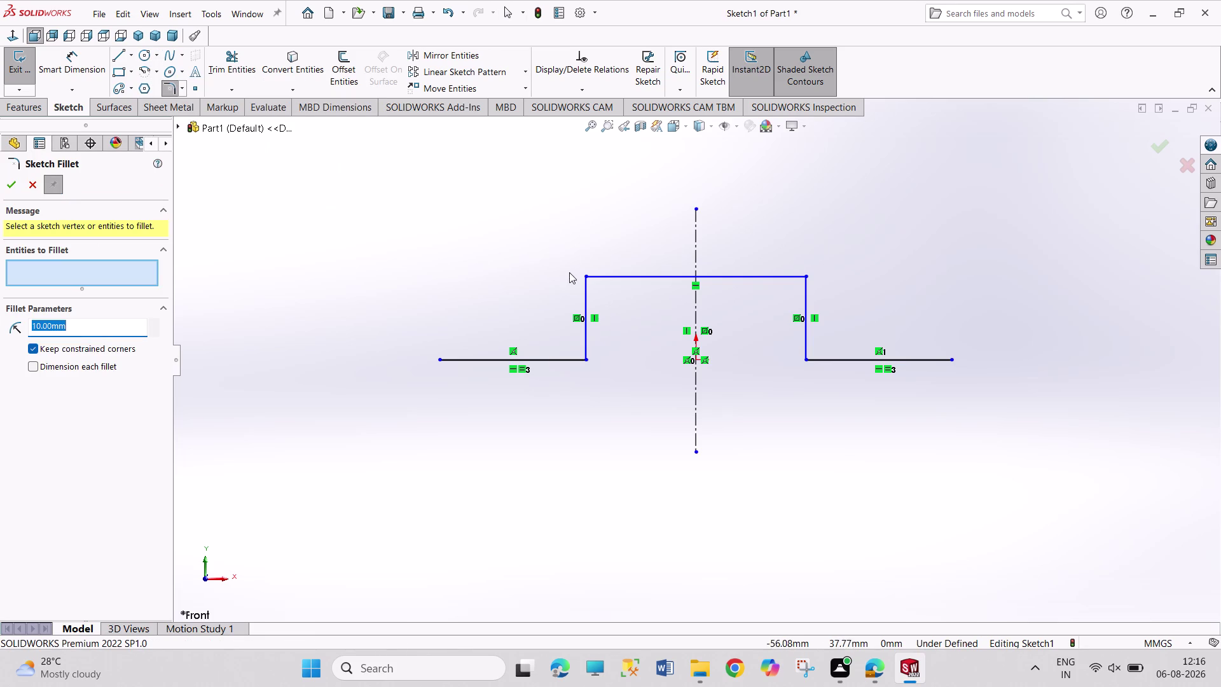
Fillet the upper-left corner of the raised section with a 20 mm radius.
drag(557, 241, 639, 314)
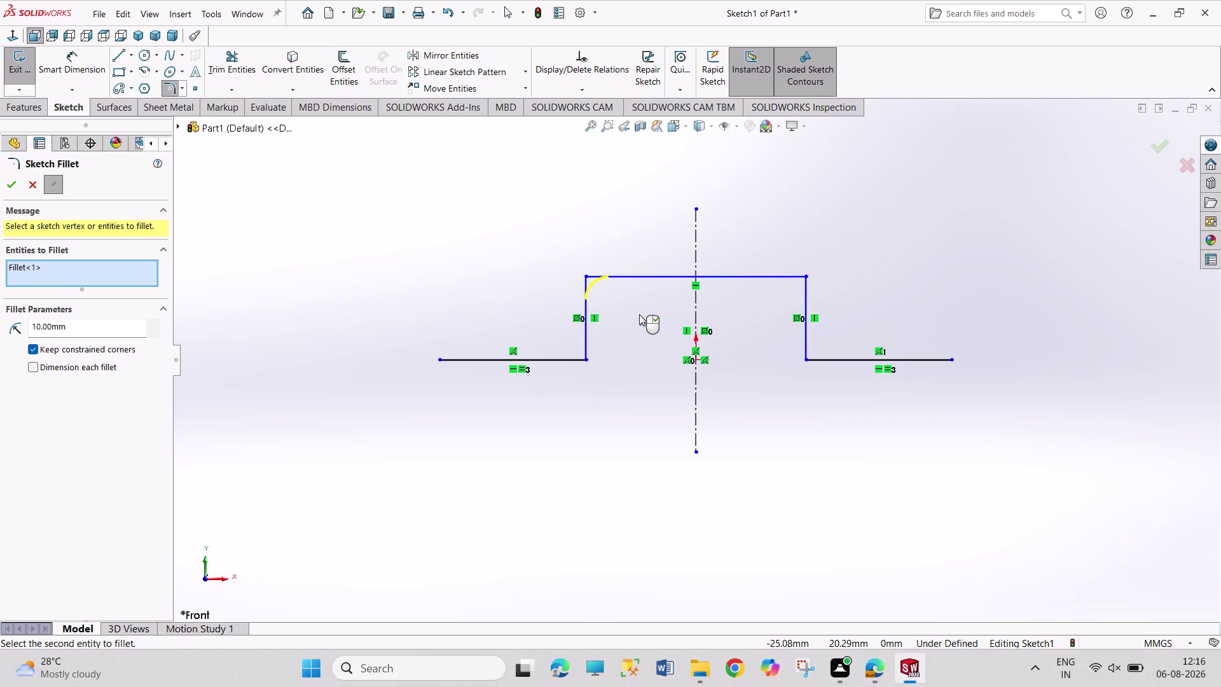
click(68, 326)
drag(68, 326, 0, 327)
text(20)
key(Return)
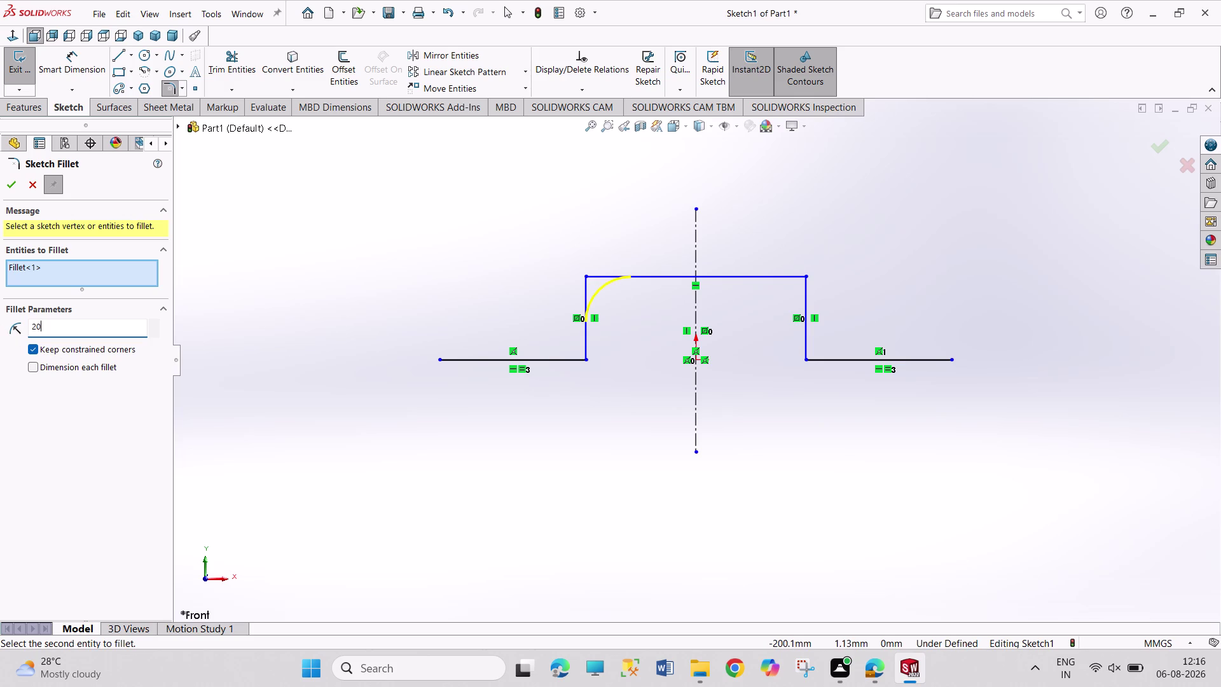
click(12, 188)
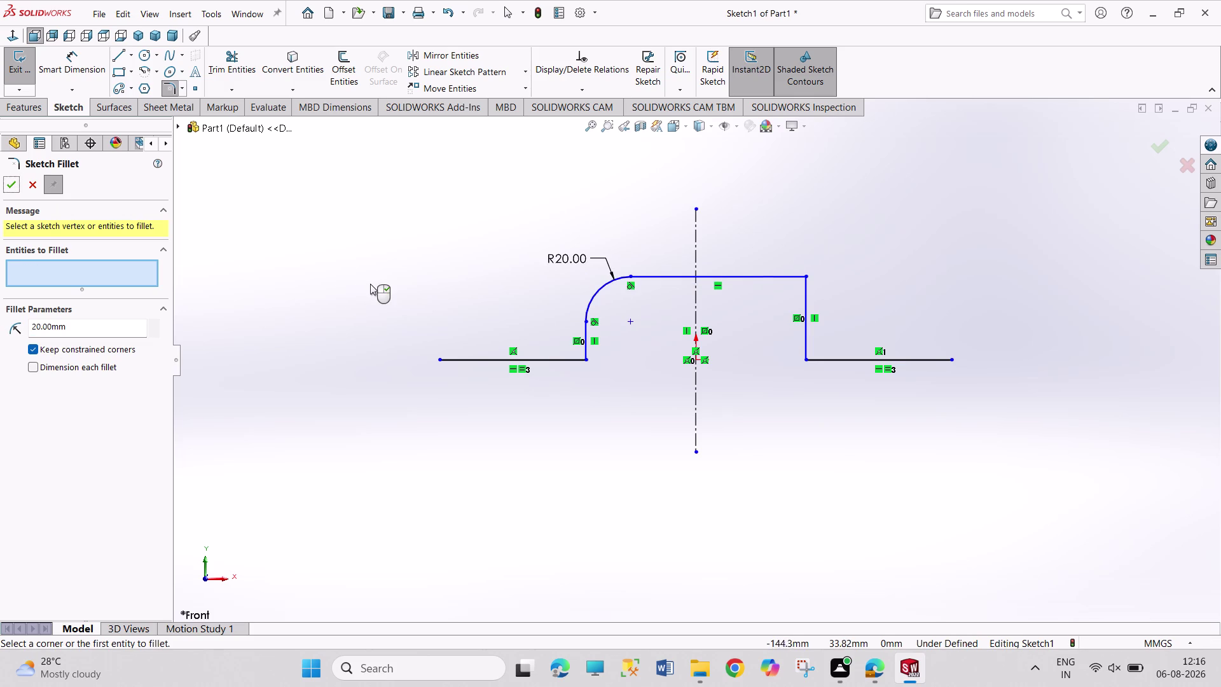
Attempt further fillets on another corner and the left flange, cancelling both.
click(370, 283)
drag(617, 336, 572, 371)
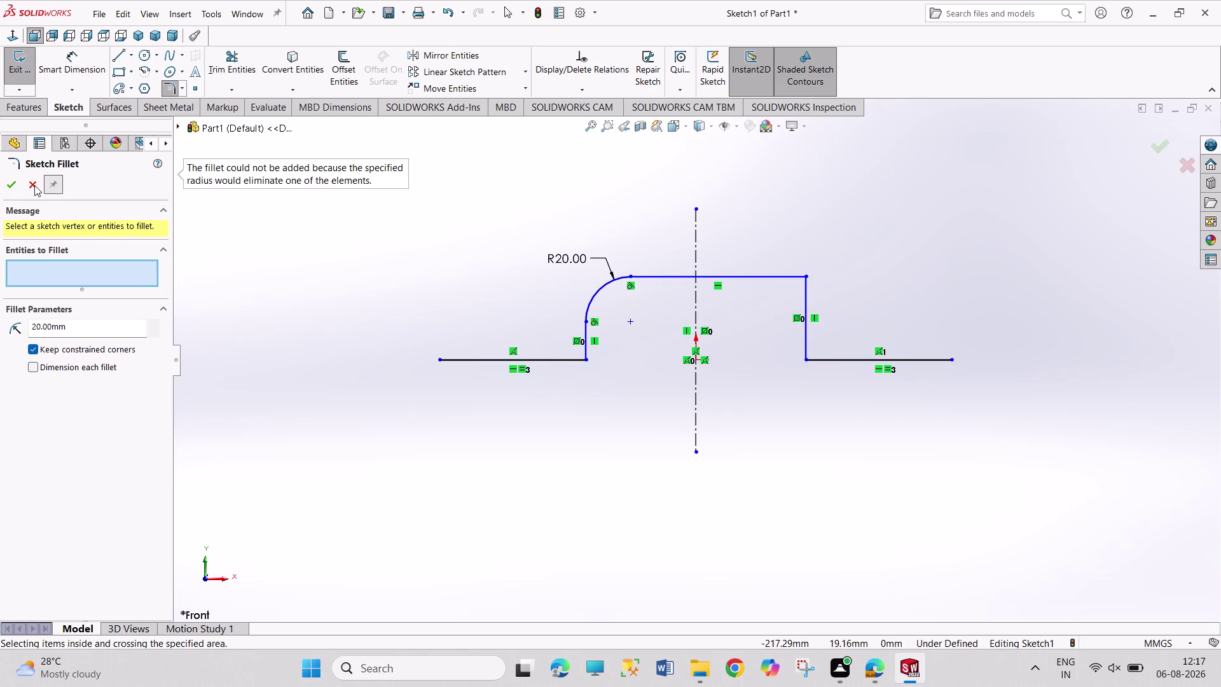
click(35, 185)
click(317, 243)
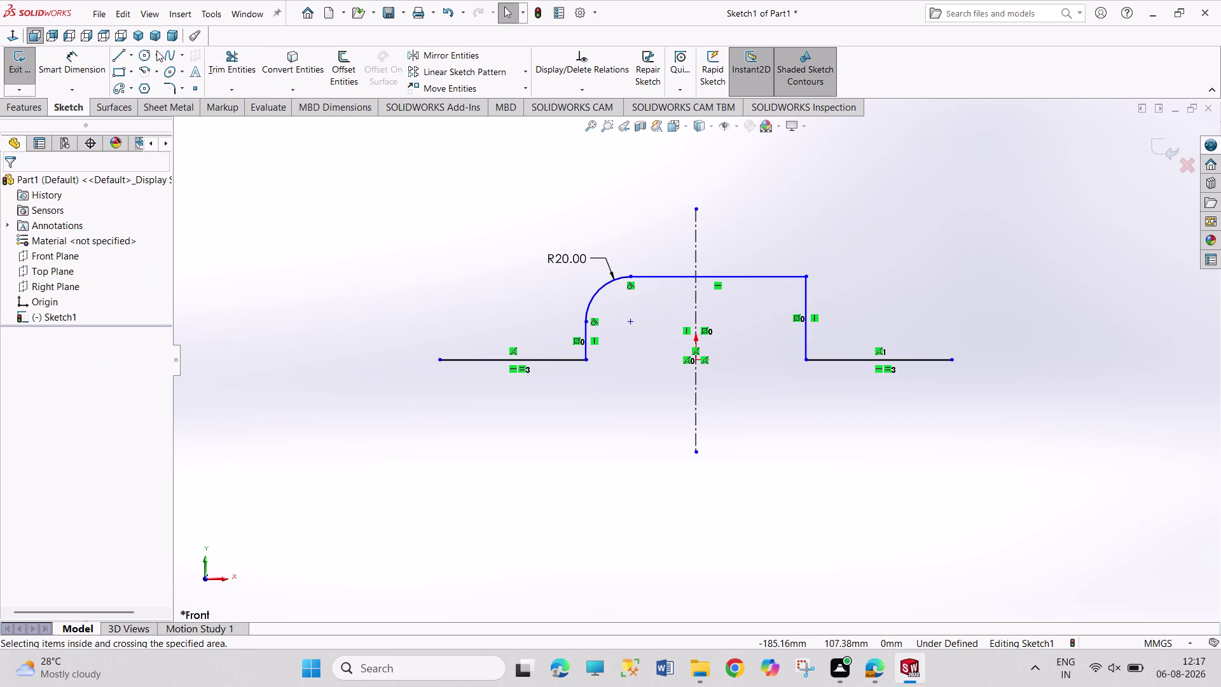
click(163, 85)
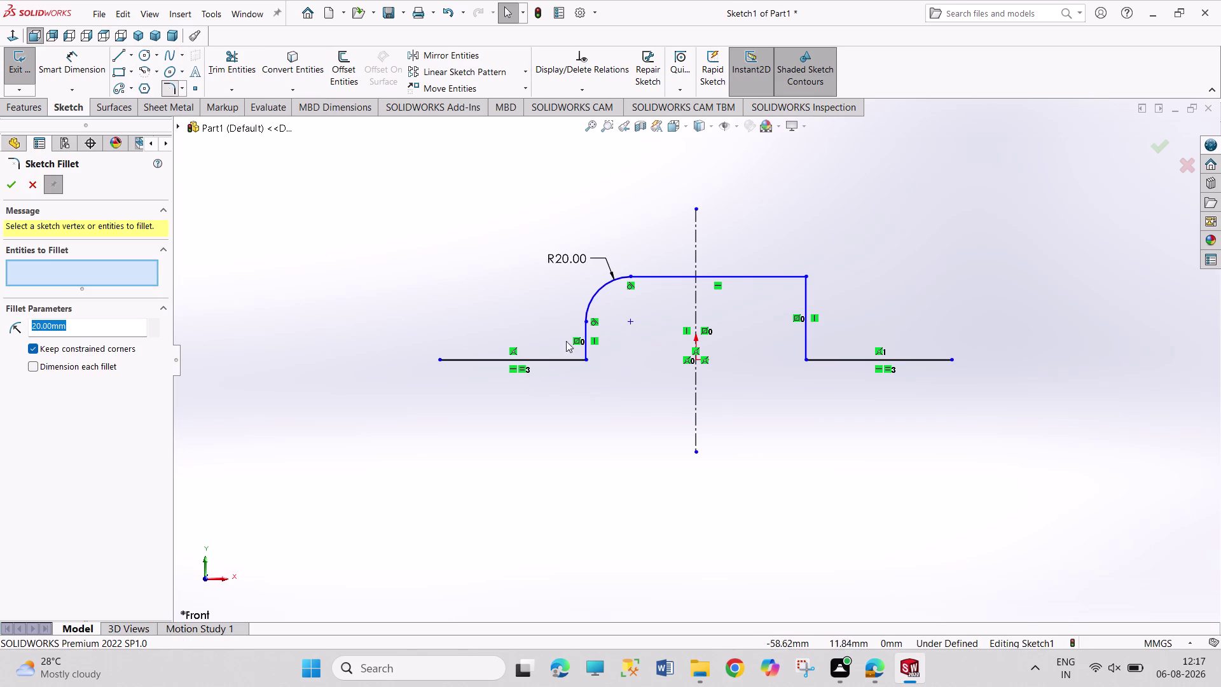
click(583, 351)
click(573, 361)
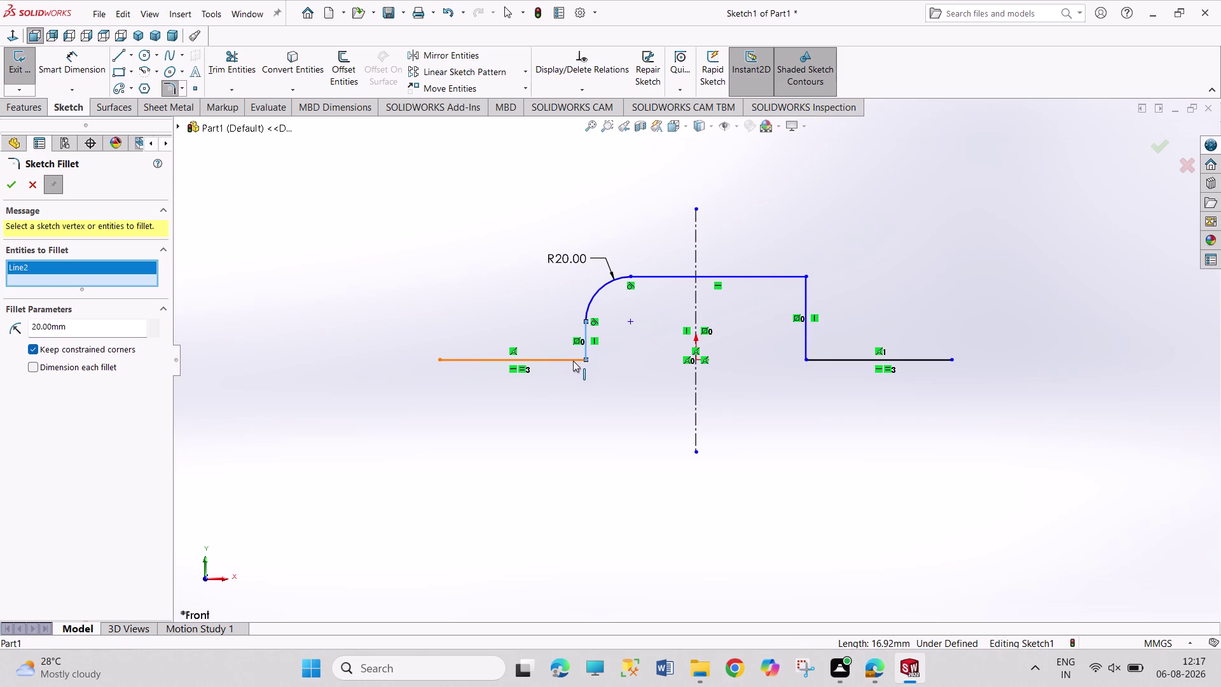
click(33, 188)
click(315, 202)
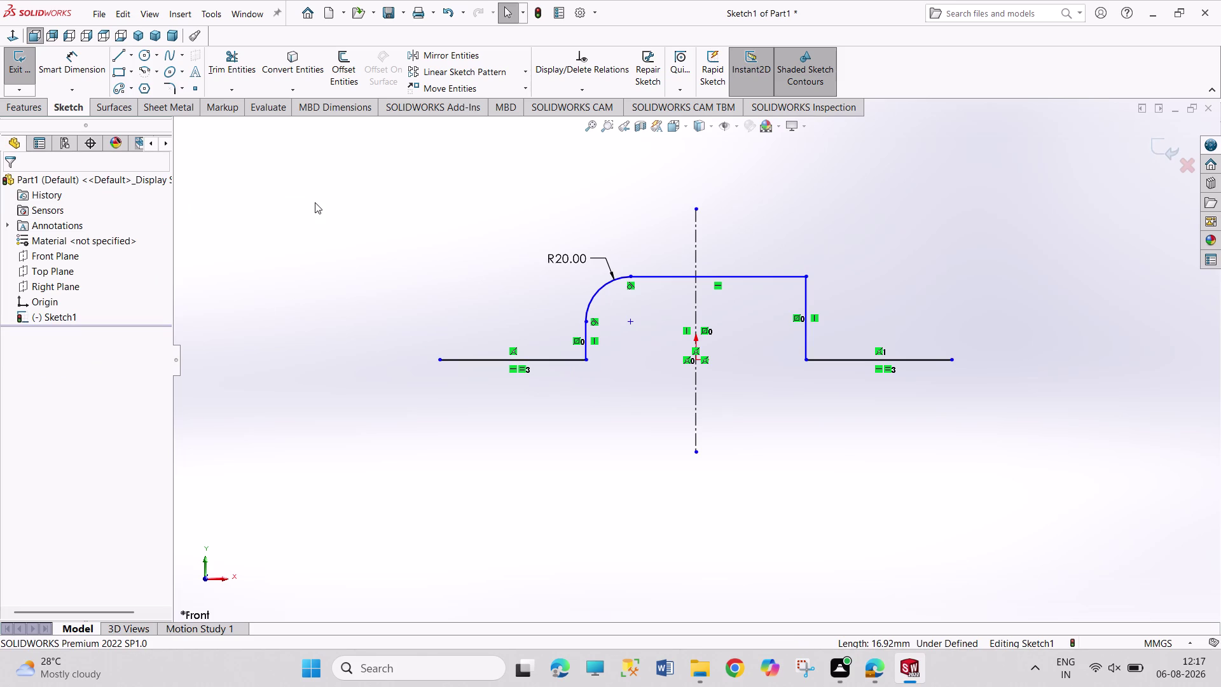
click(143, 54)
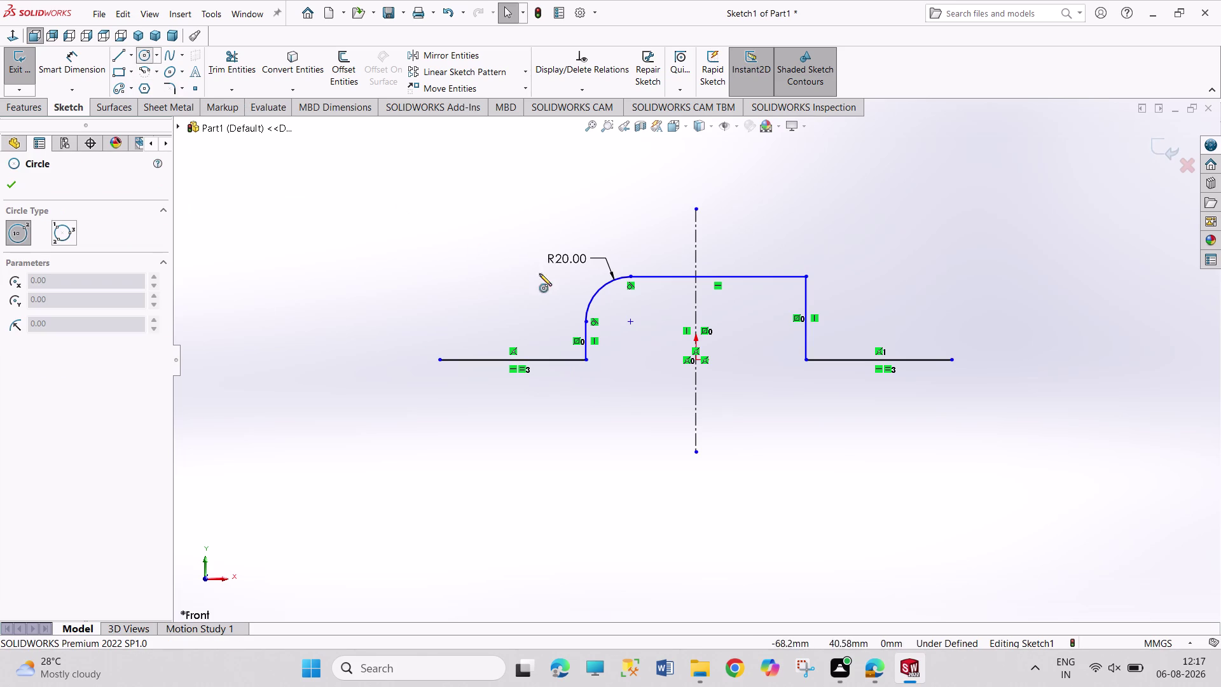
Sketch a small circle left of the fillet and add a diameter dimension.
drag(526, 322, 533, 328)
click(543, 337)
right_drag(488, 260, 466, 159)
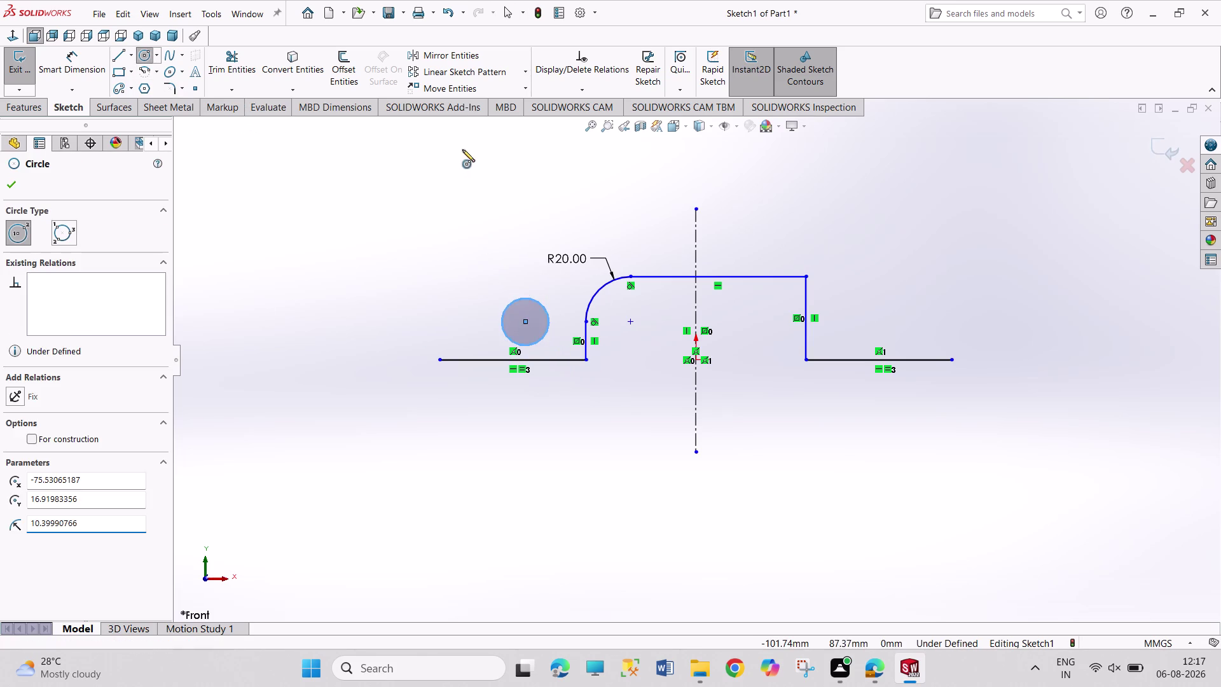
click(517, 300)
click(513, 278)
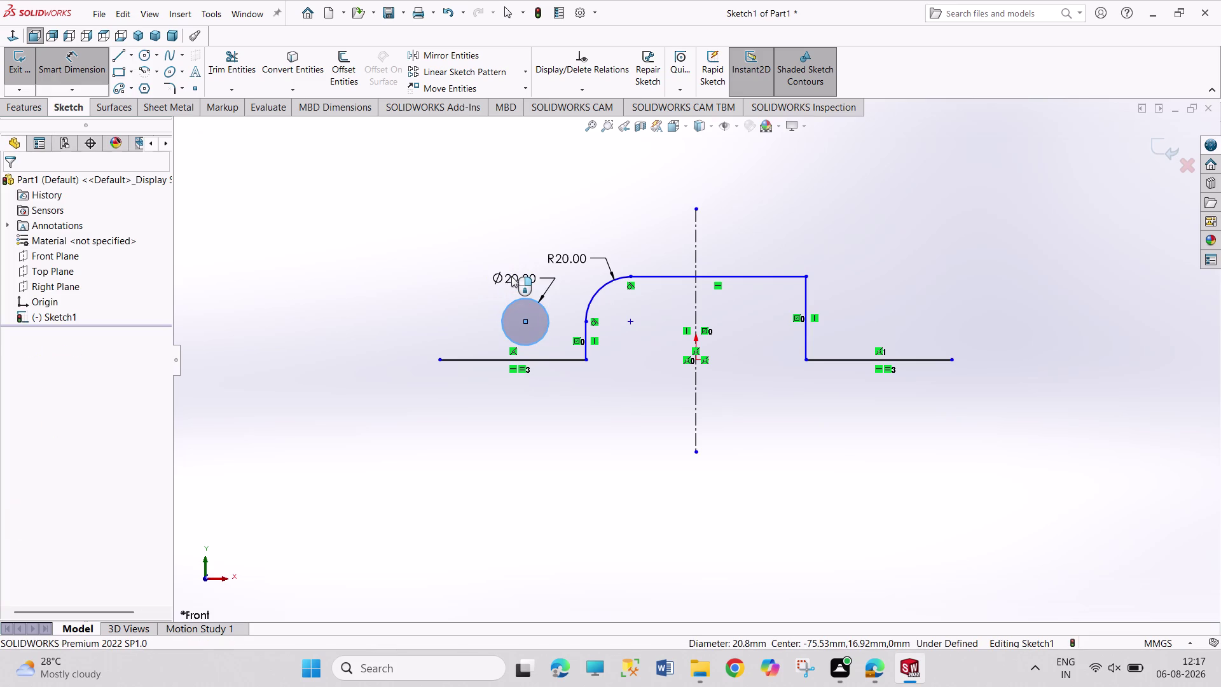
key(5)
key(Return)
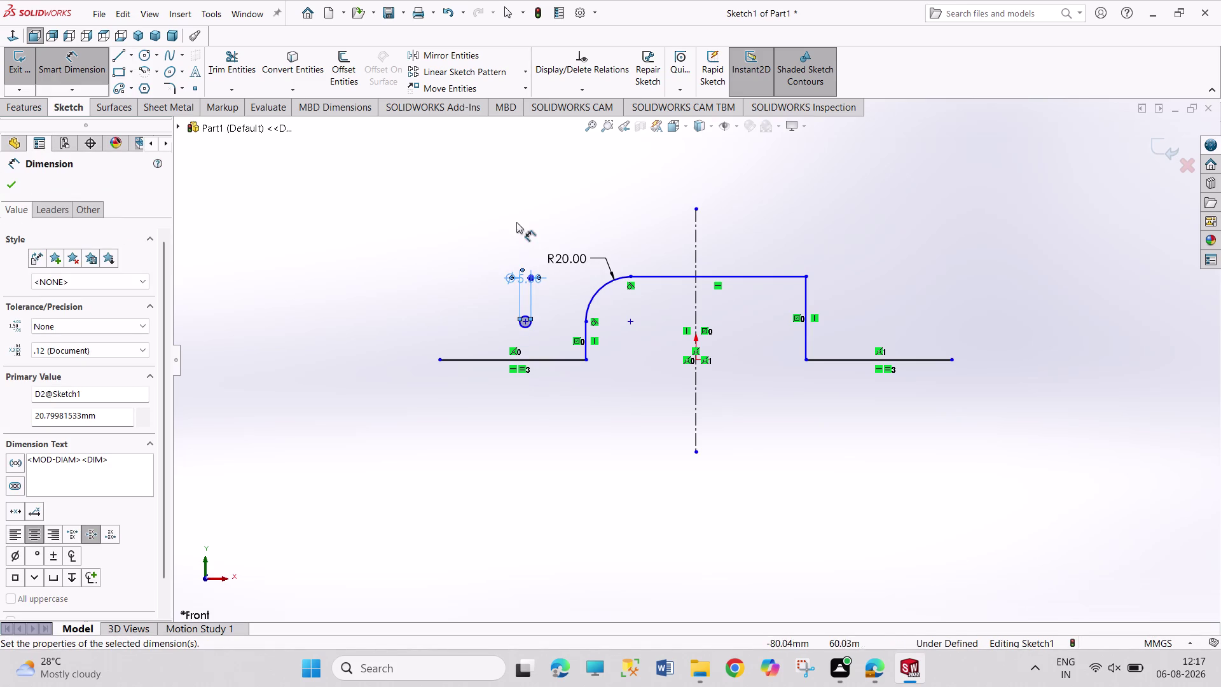
right_click(516, 221)
click(546, 261)
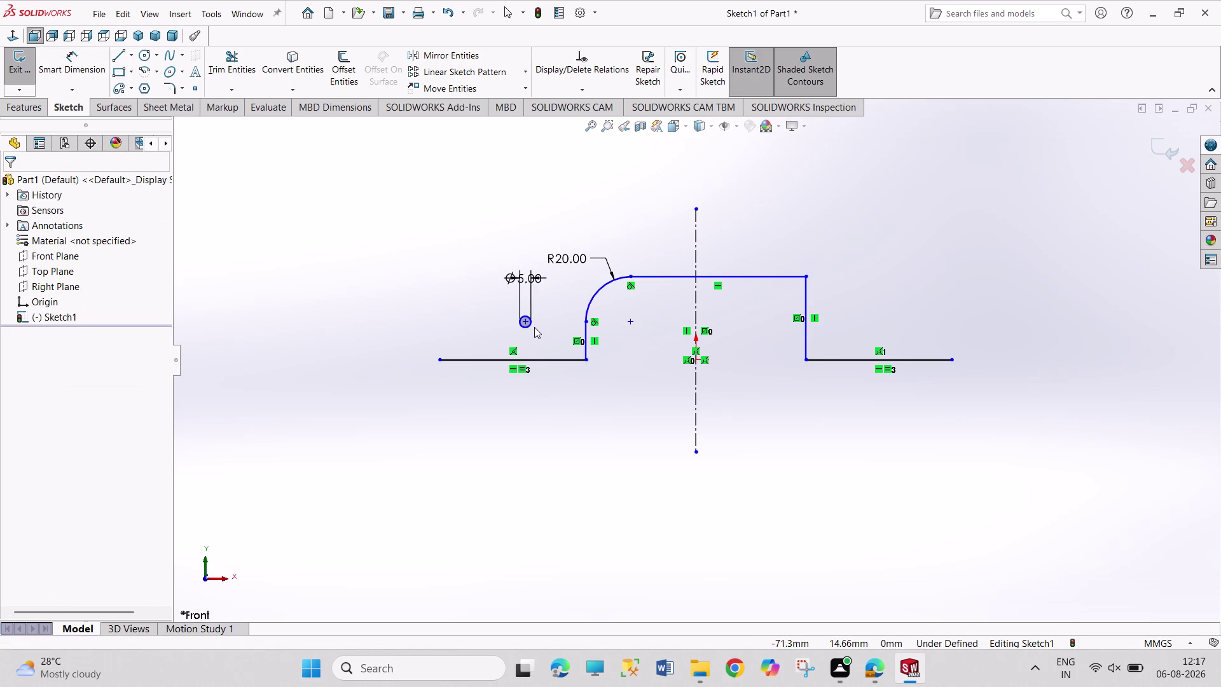
Change the circle's diameter dimension to 10 mm.
click(530, 325)
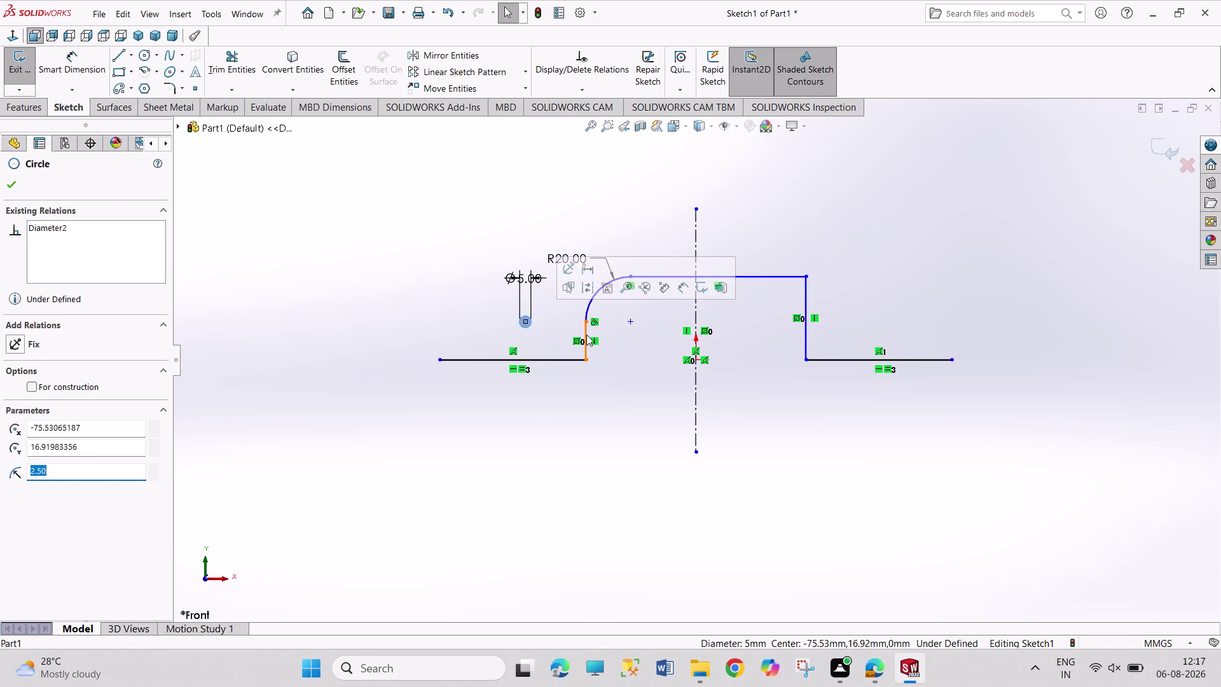
click(587, 335)
click(801, 191)
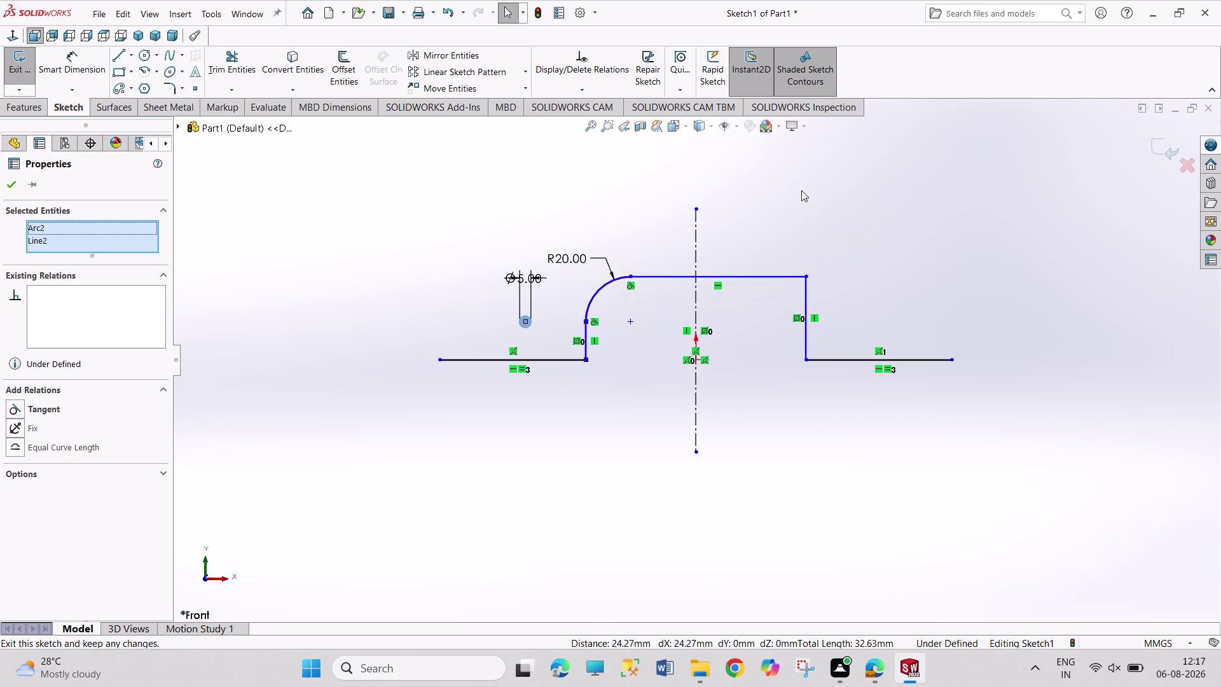
double_click(525, 279)
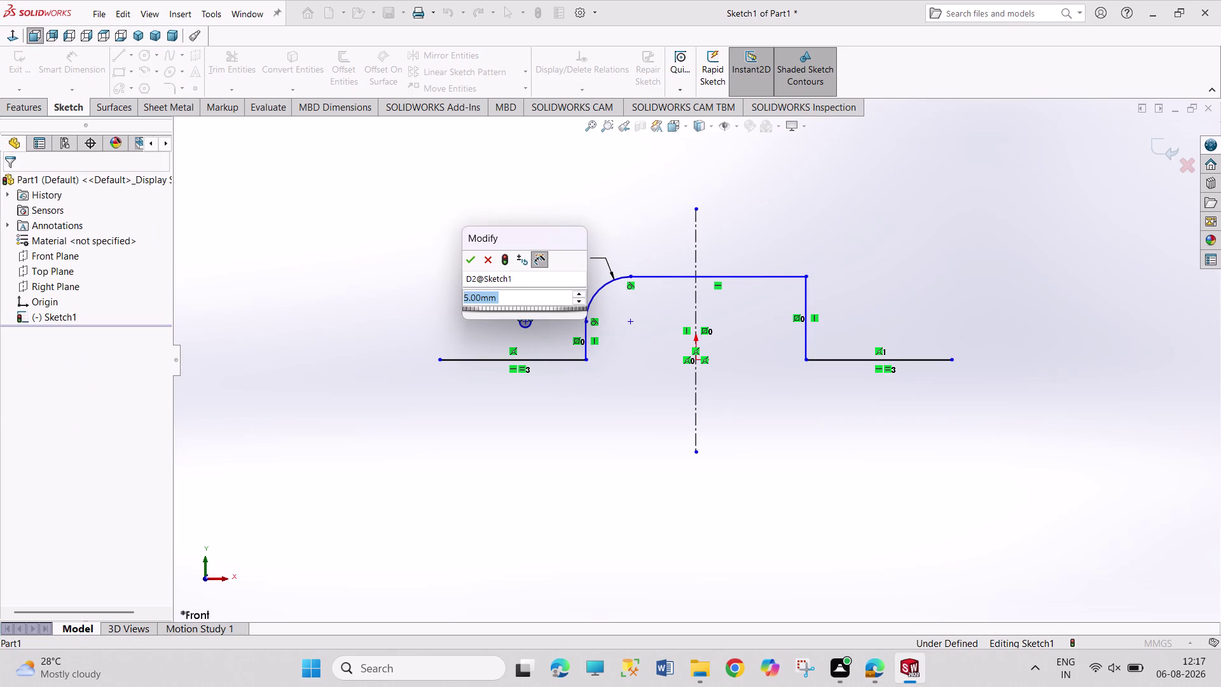
text(10)
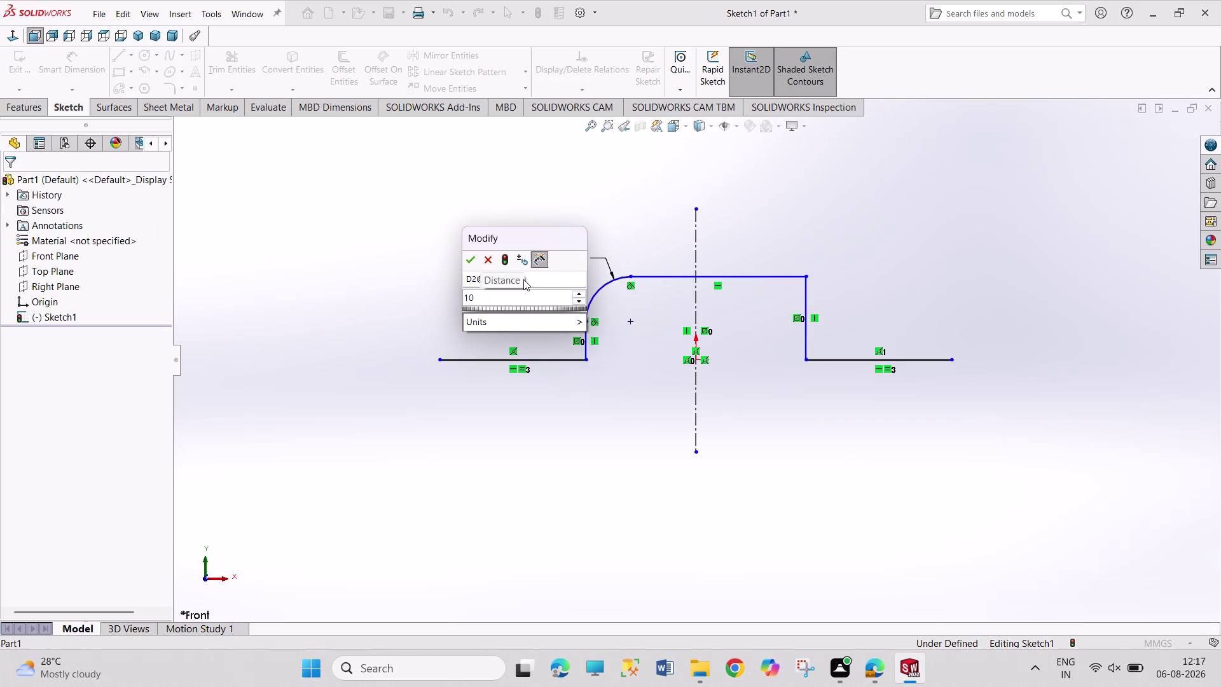
key(Return)
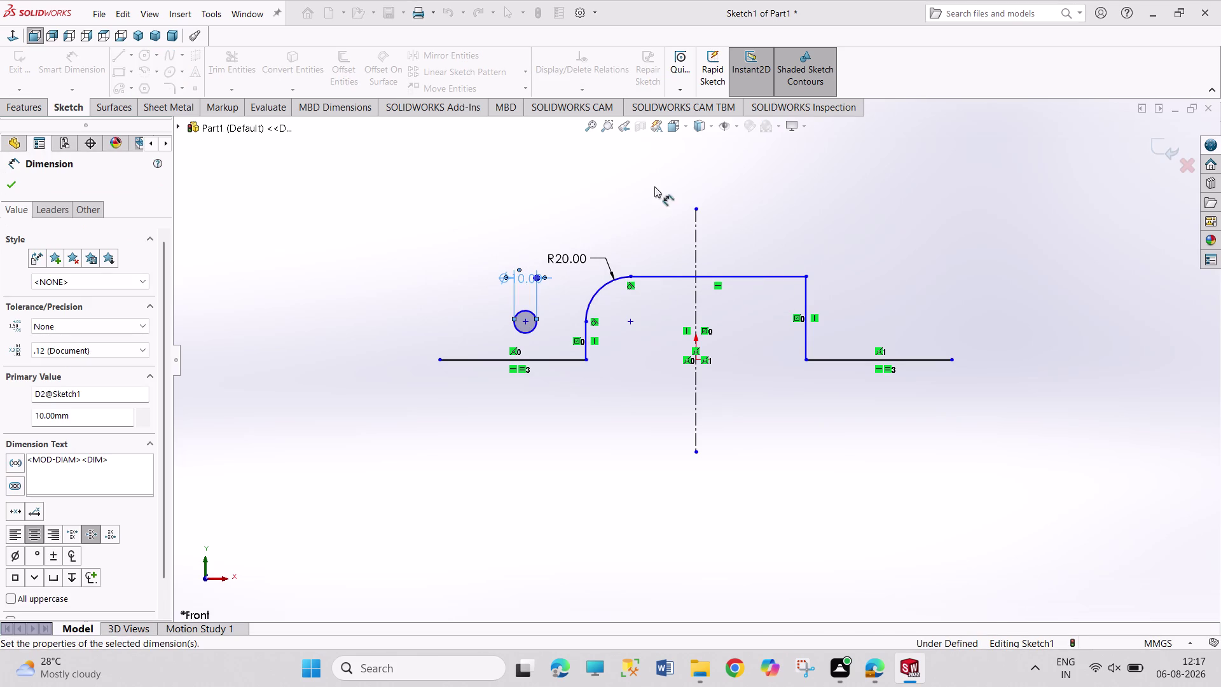
right_click(654, 186)
click(617, 227)
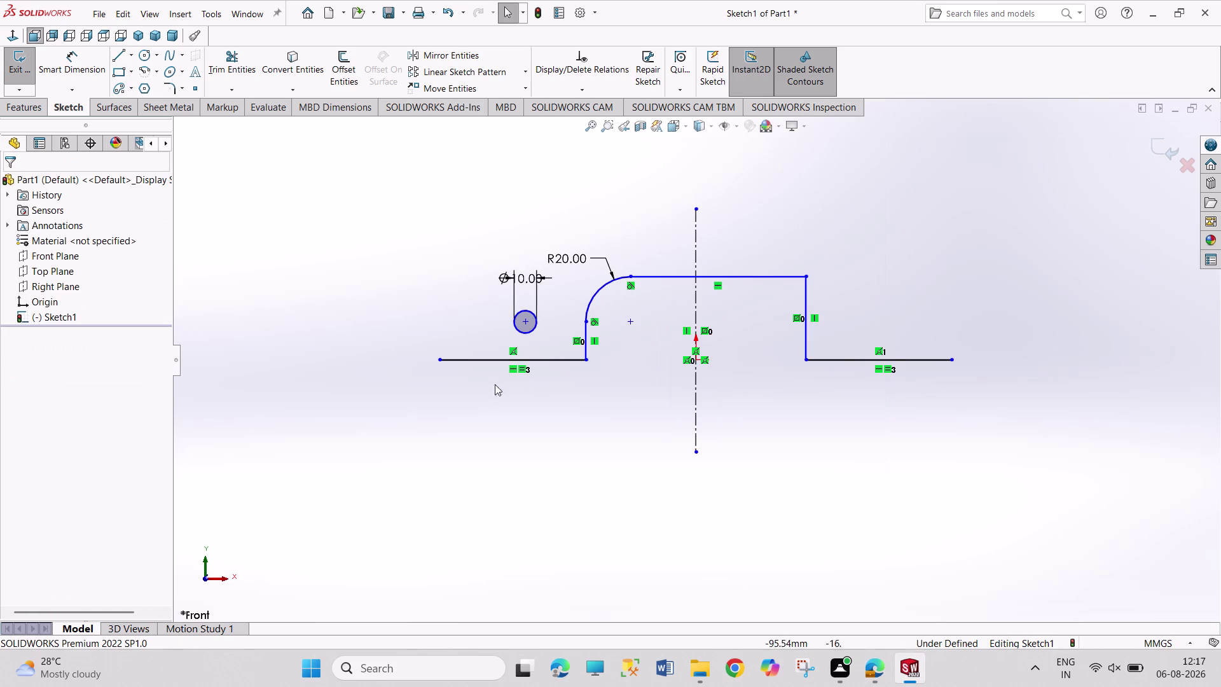
Make the Ø10 circle tangent to the left vertical line.
click(528, 328)
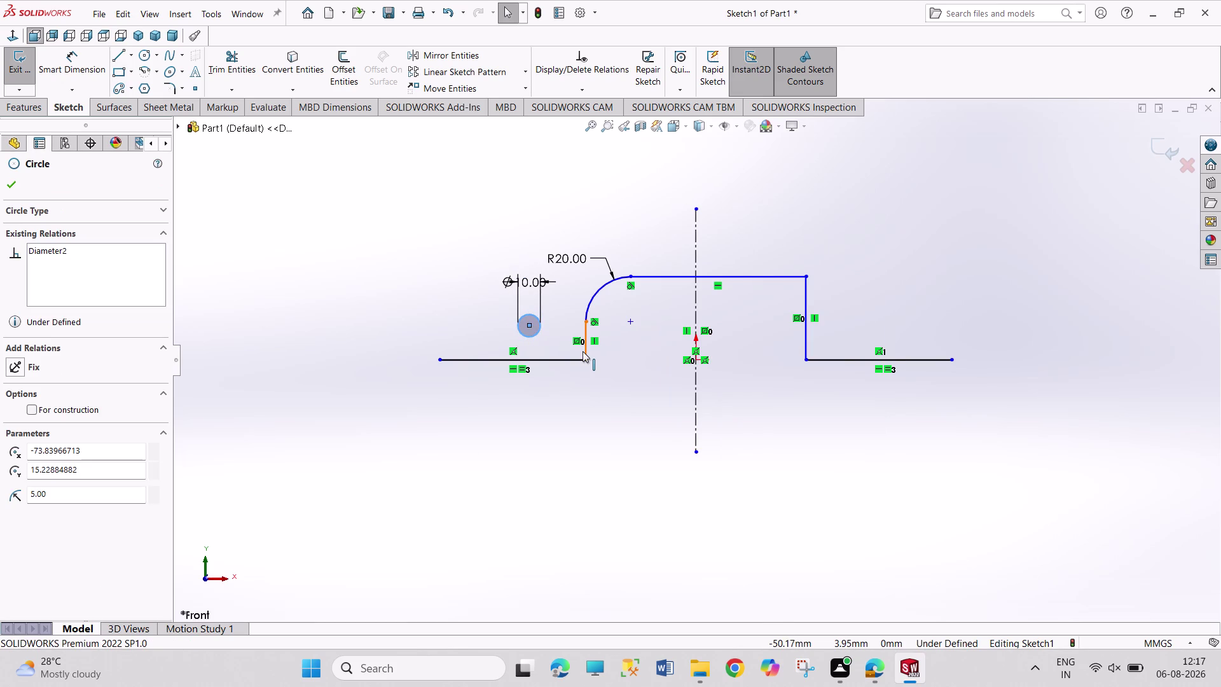
click(583, 351)
click(613, 296)
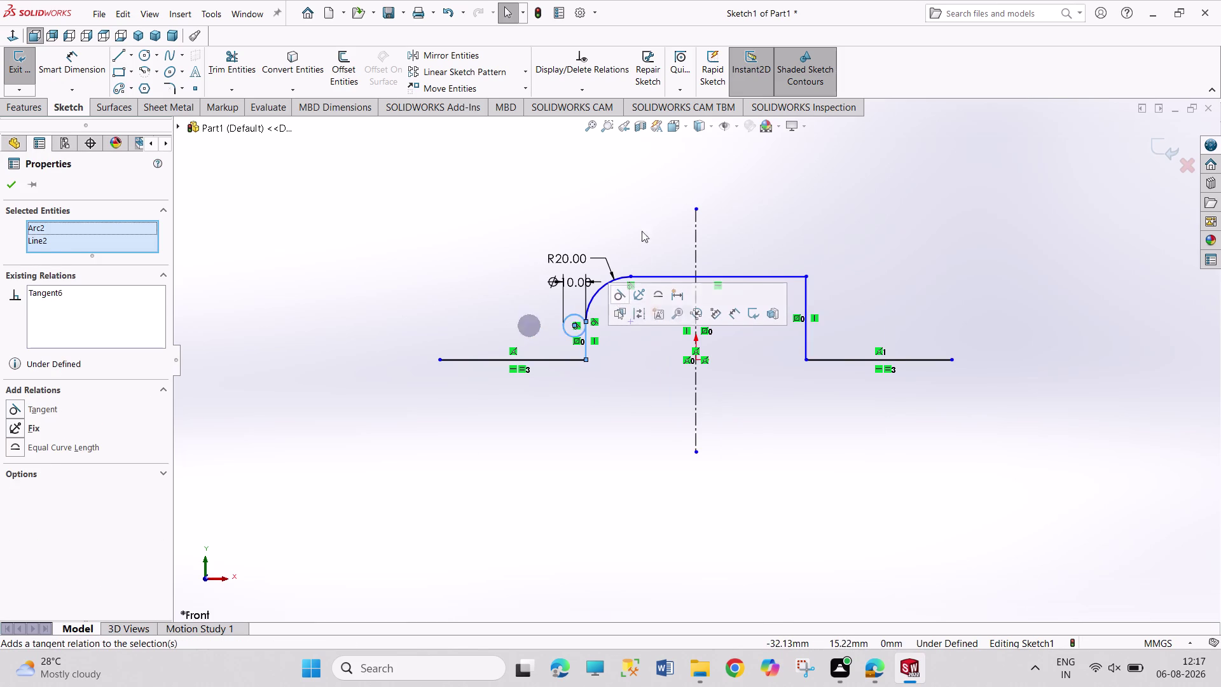
click(645, 202)
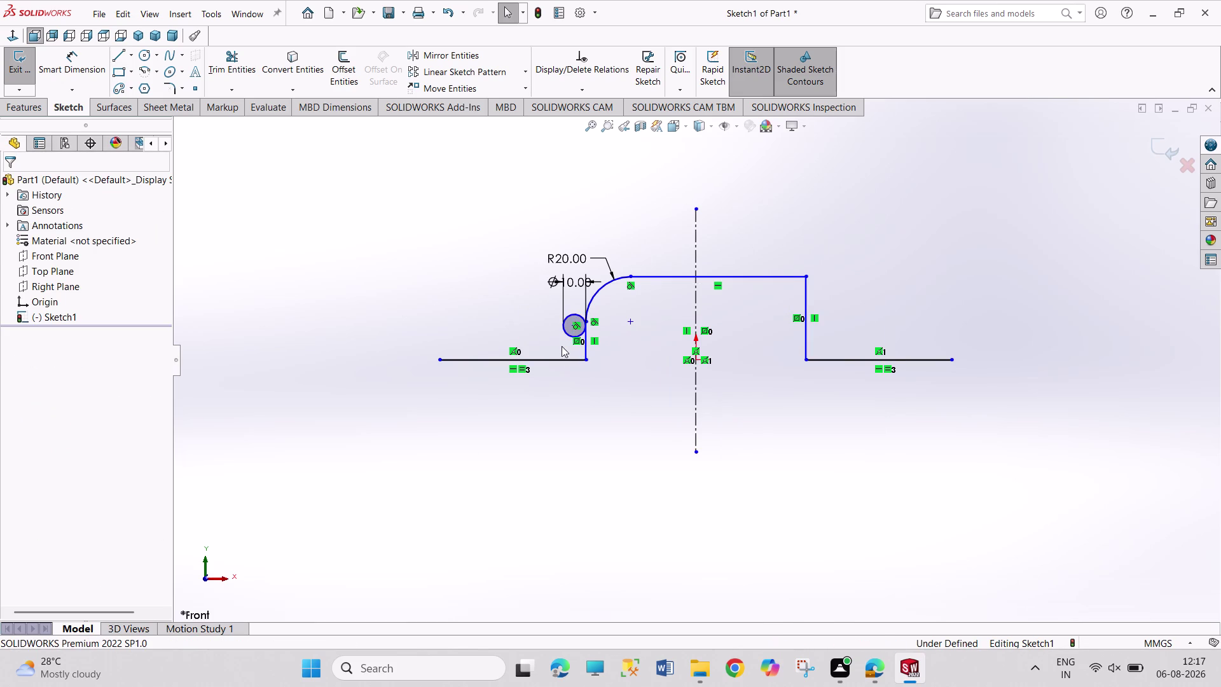
Make the Ø10 circle tangent to the bottom horizontal line.
click(561, 329)
click(561, 357)
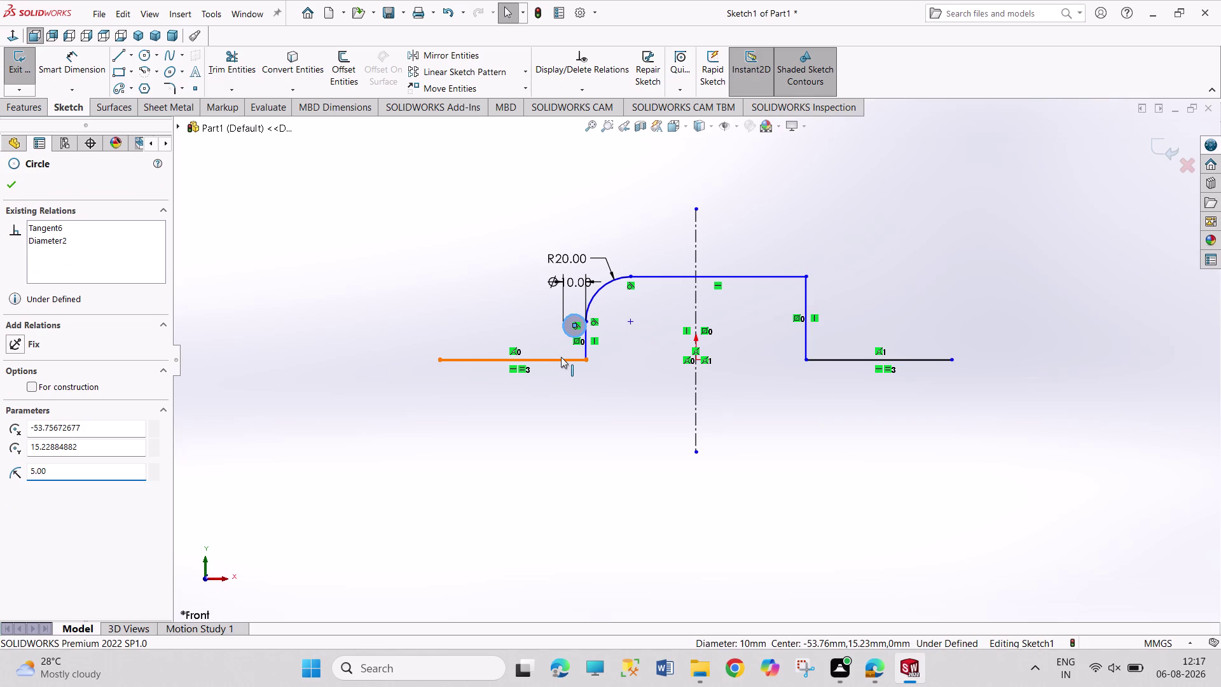
click(599, 300)
click(622, 244)
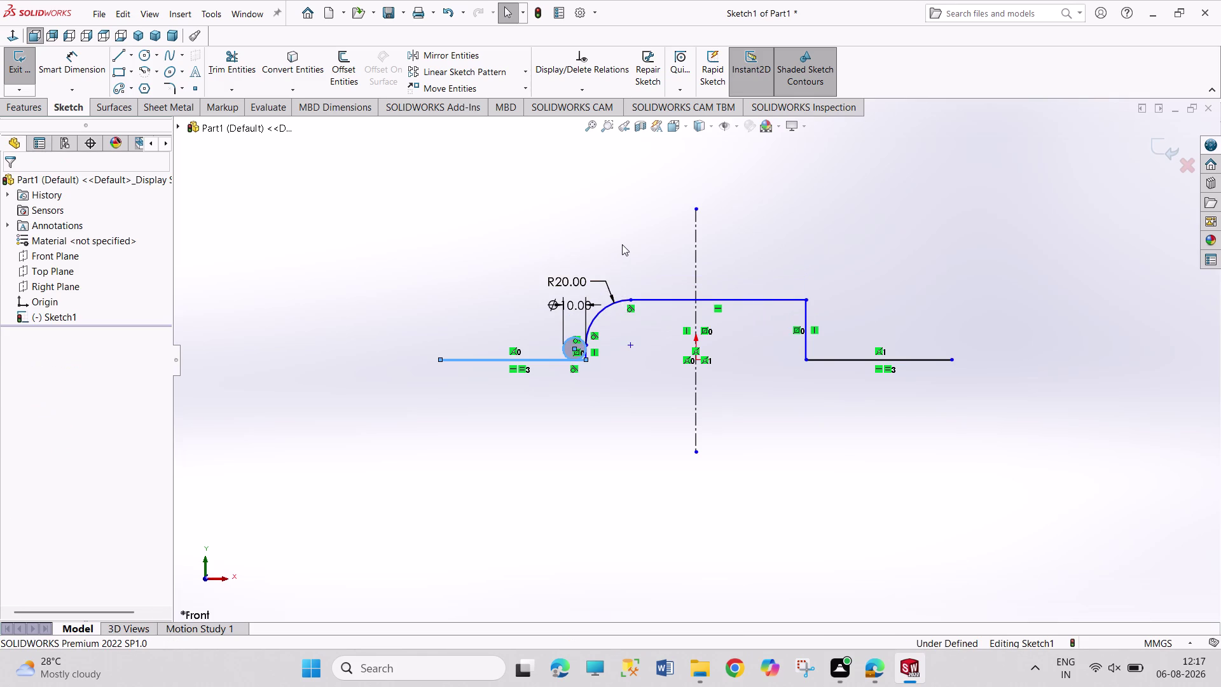
scroll(down, 3)
scroll(down, 3)
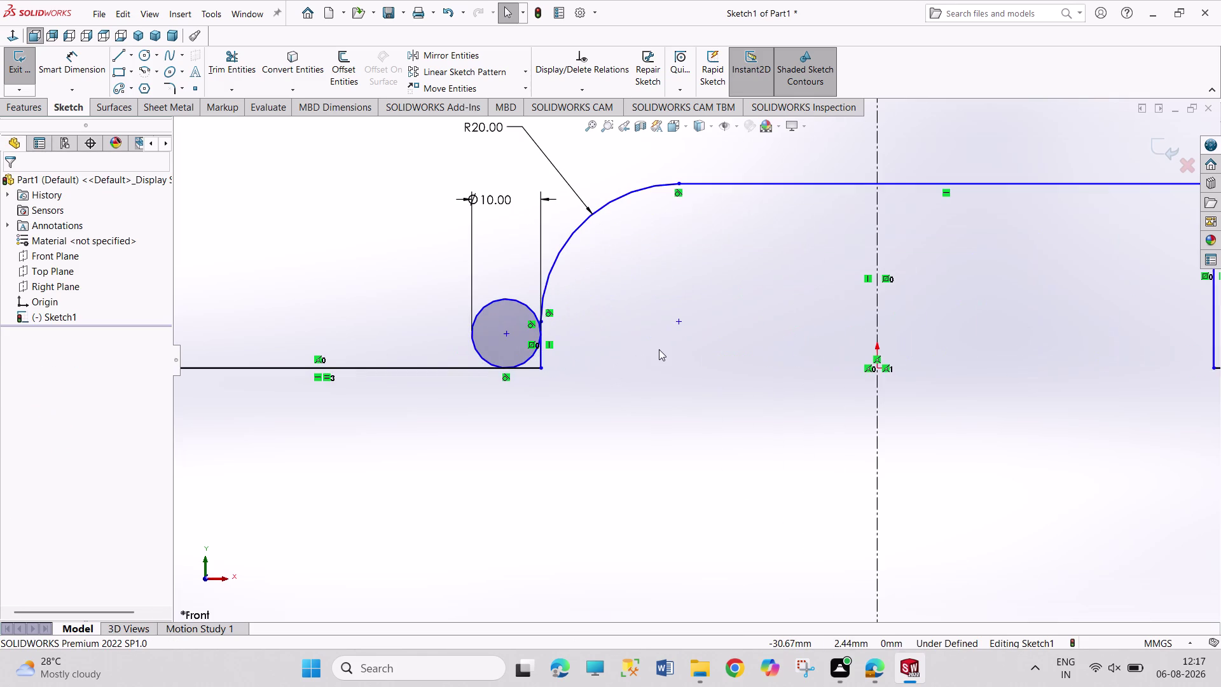
click(233, 60)
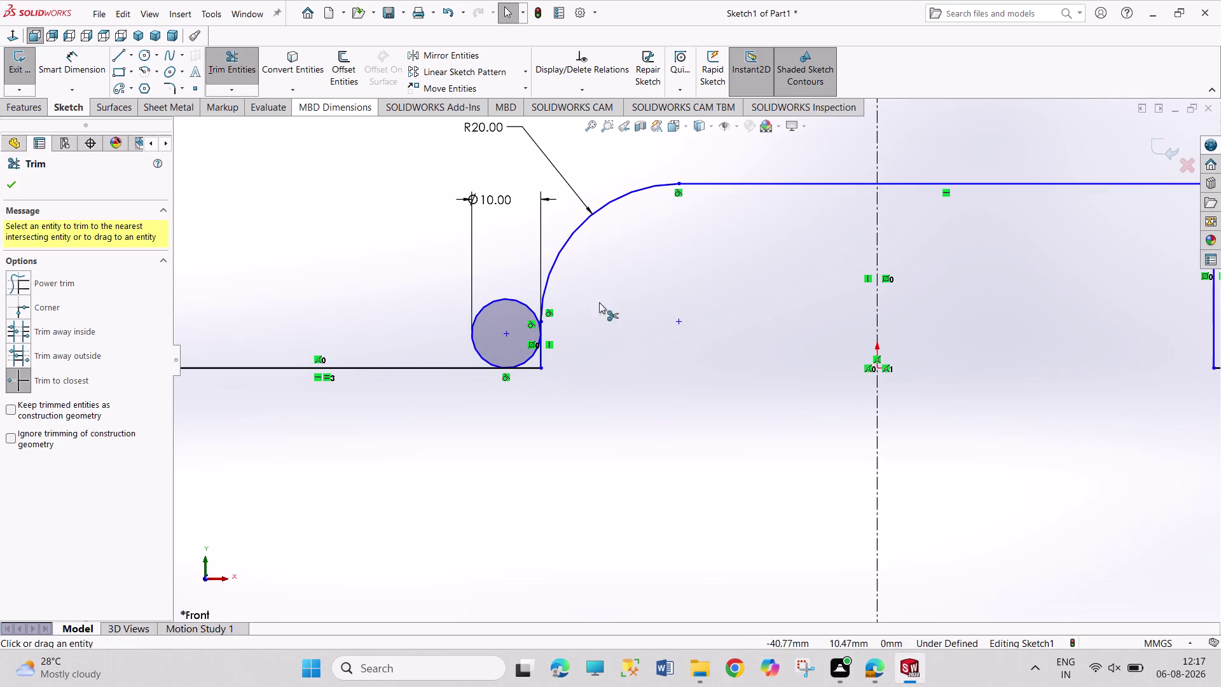
Trim away the bottom line's corner stub back to the circle.
click(543, 356)
click(536, 369)
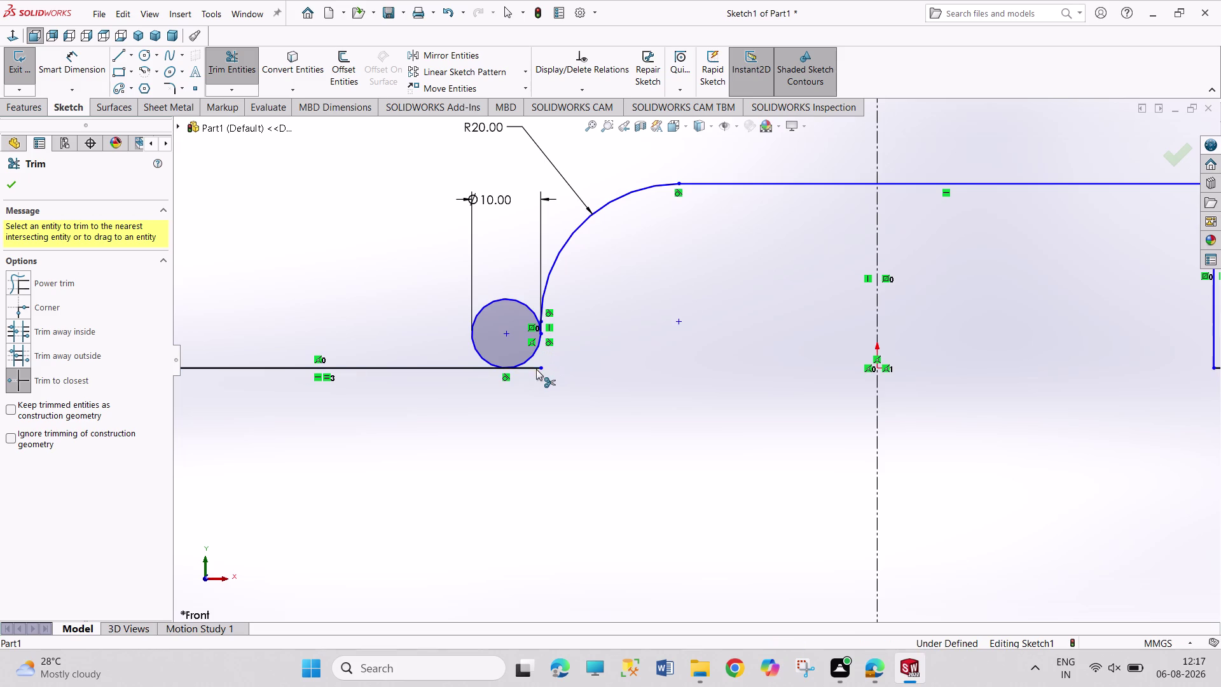
click(636, 345)
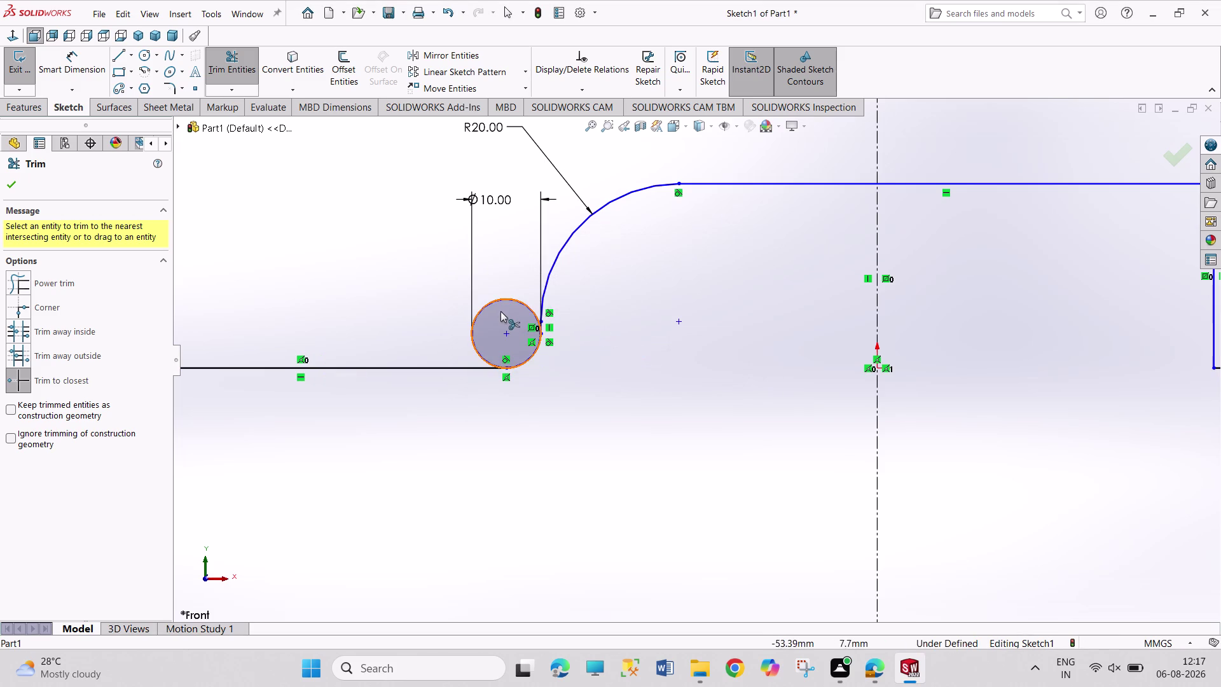
right_click(598, 357)
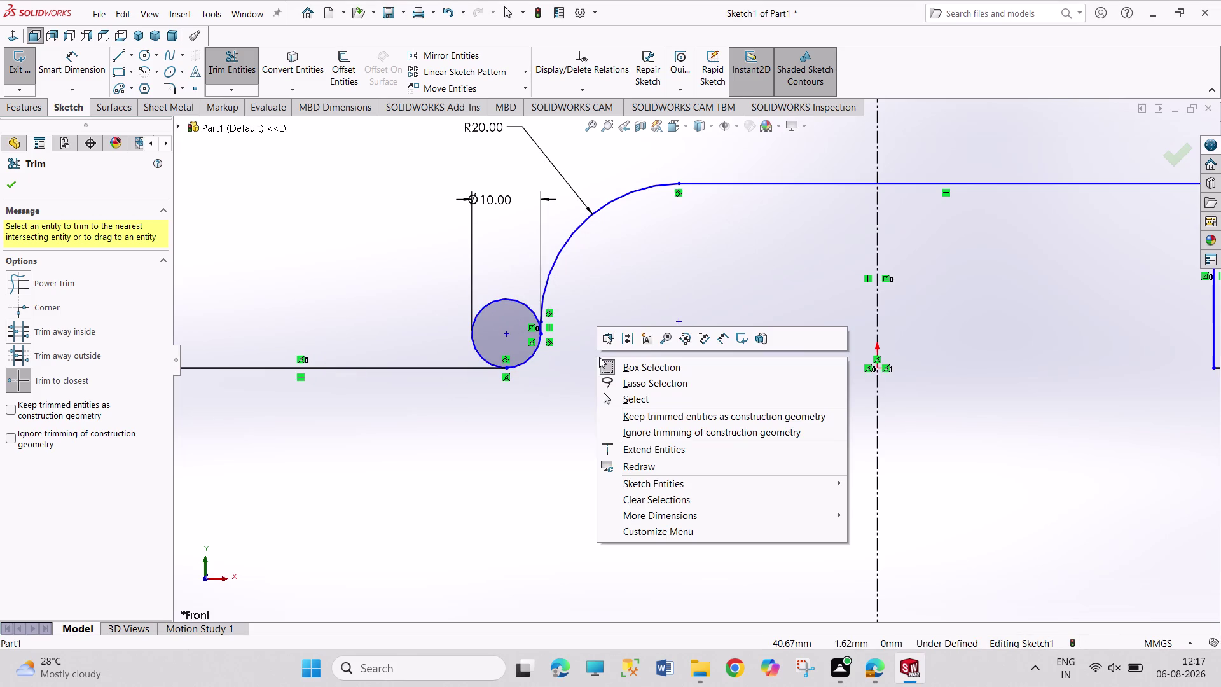
click(622, 397)
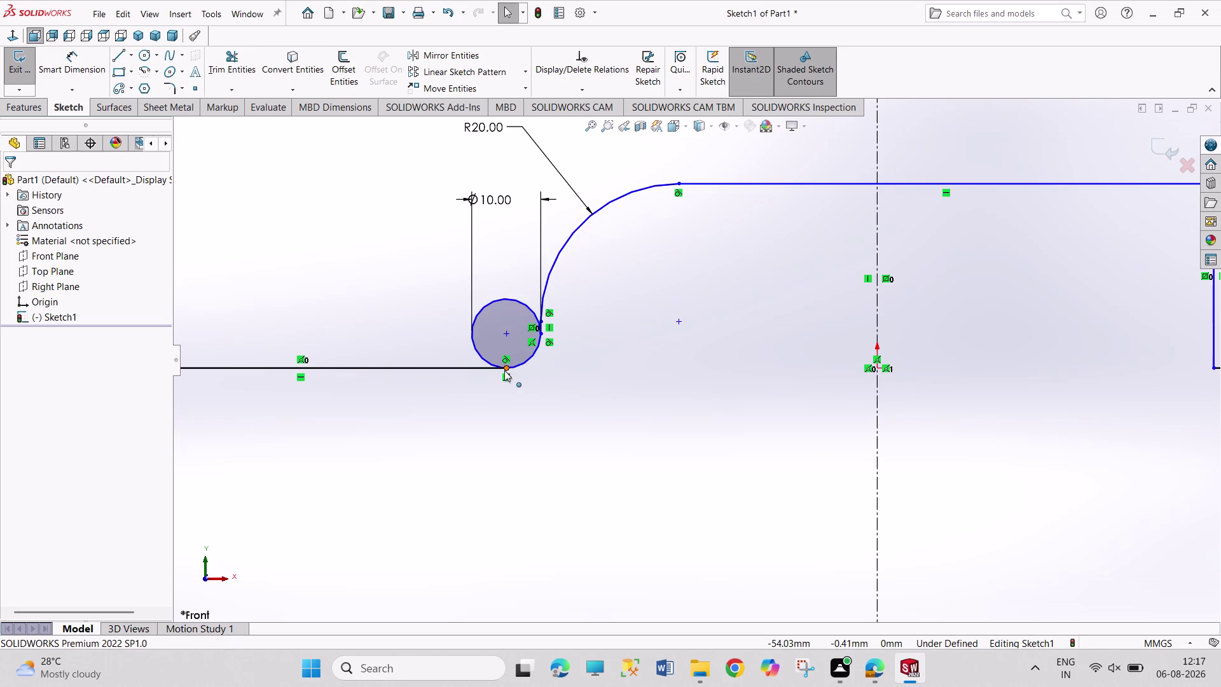
Make the bottom line's endpoint coincident with the circle.
click(504, 371)
click(516, 366)
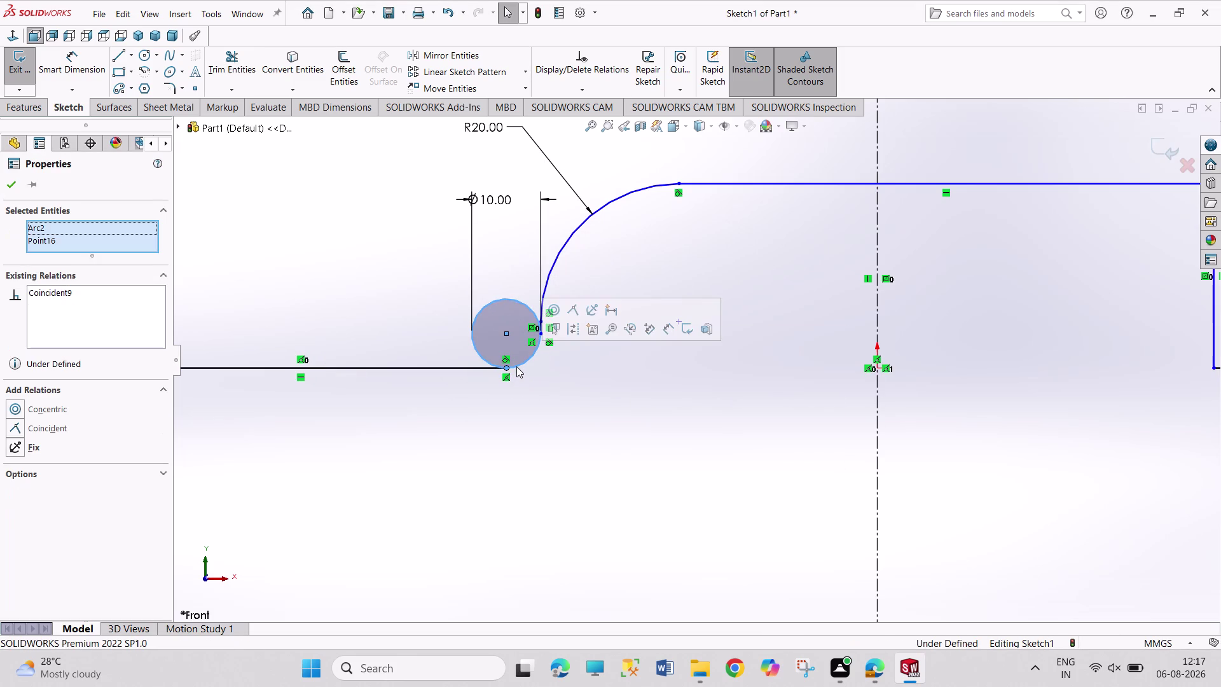
click(575, 312)
click(595, 389)
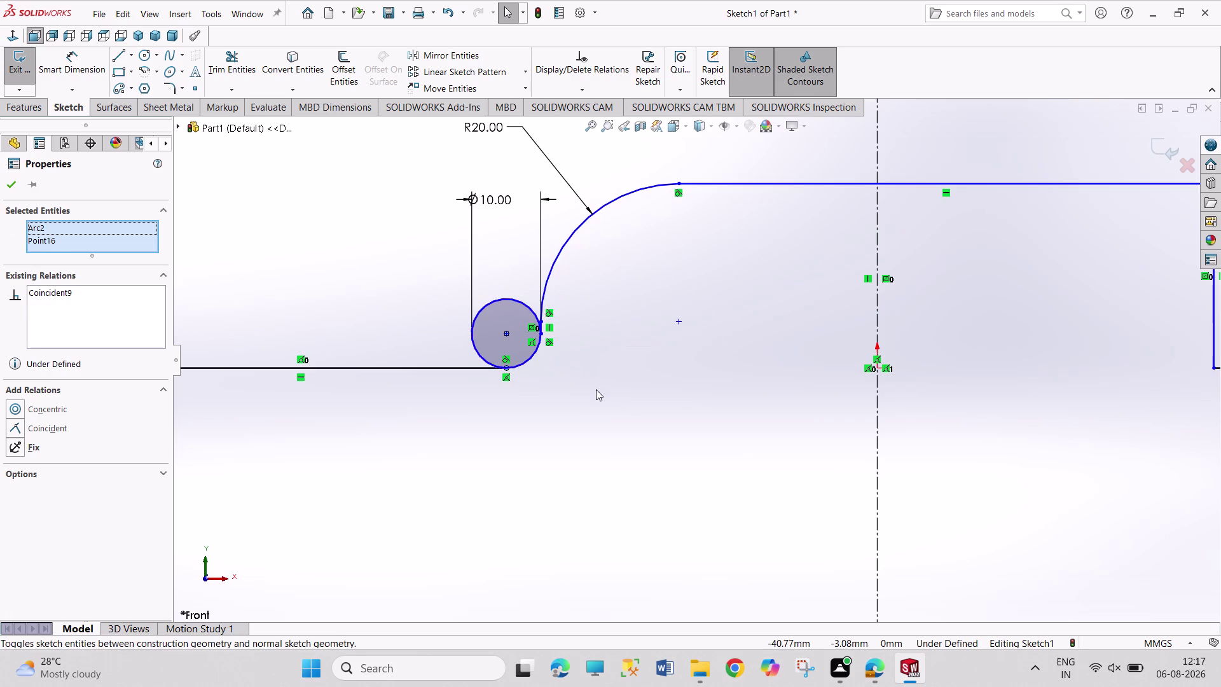
right_click(599, 399)
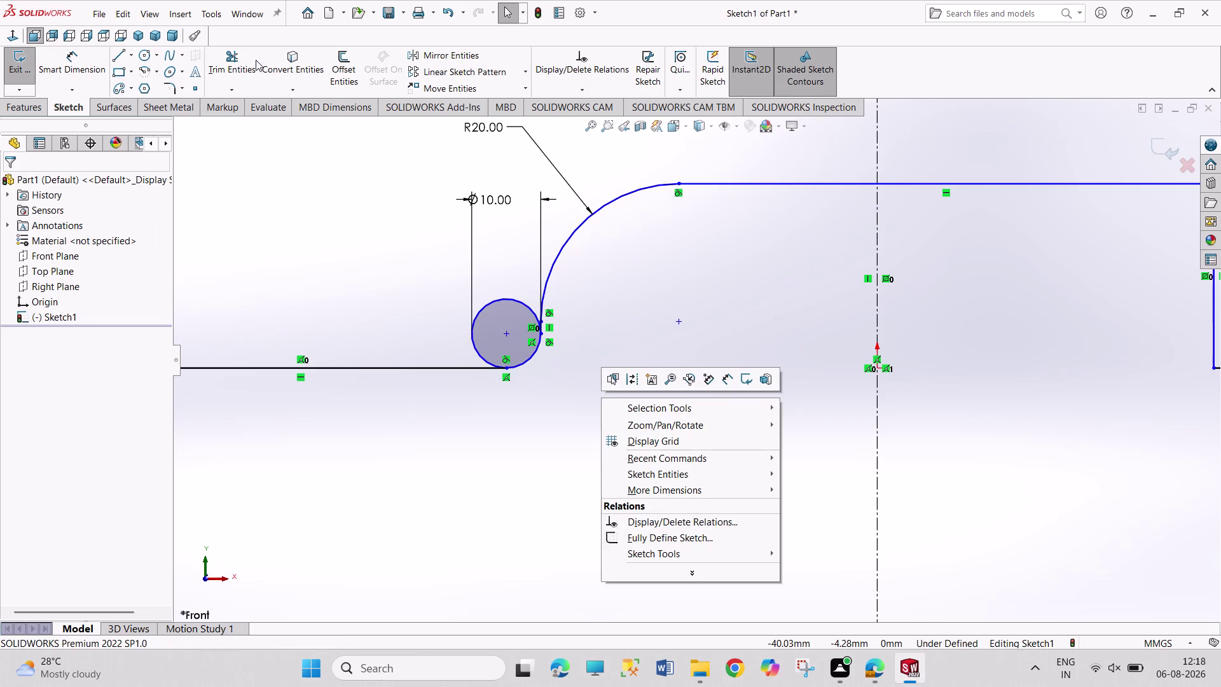
Trim the unwanted circle portions, leaving a quarter arc at the bend.
click(233, 65)
click(512, 297)
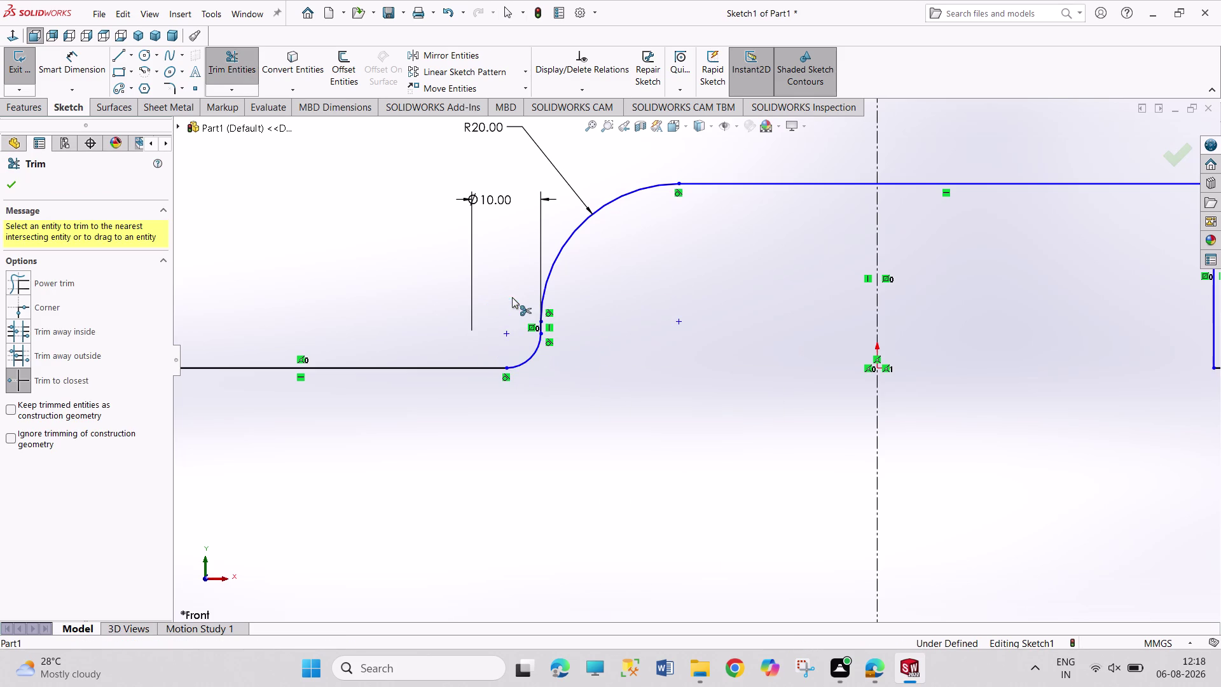
scroll(up, 3)
right_click(808, 355)
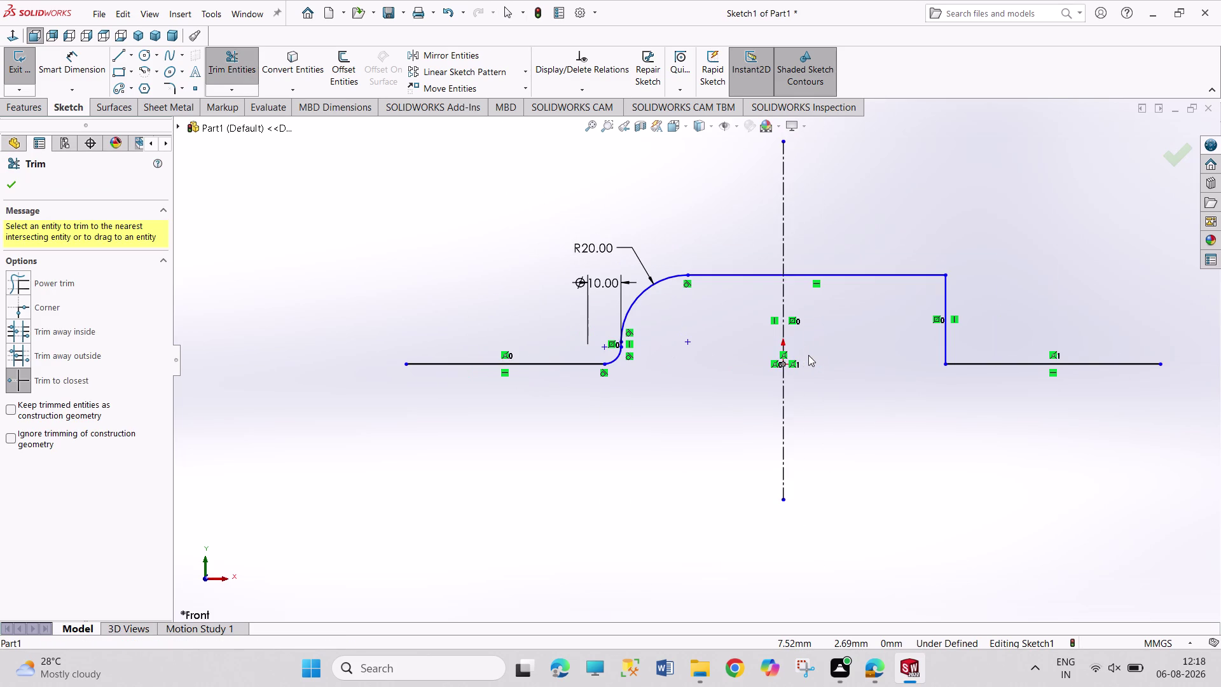
click(821, 394)
click(617, 362)
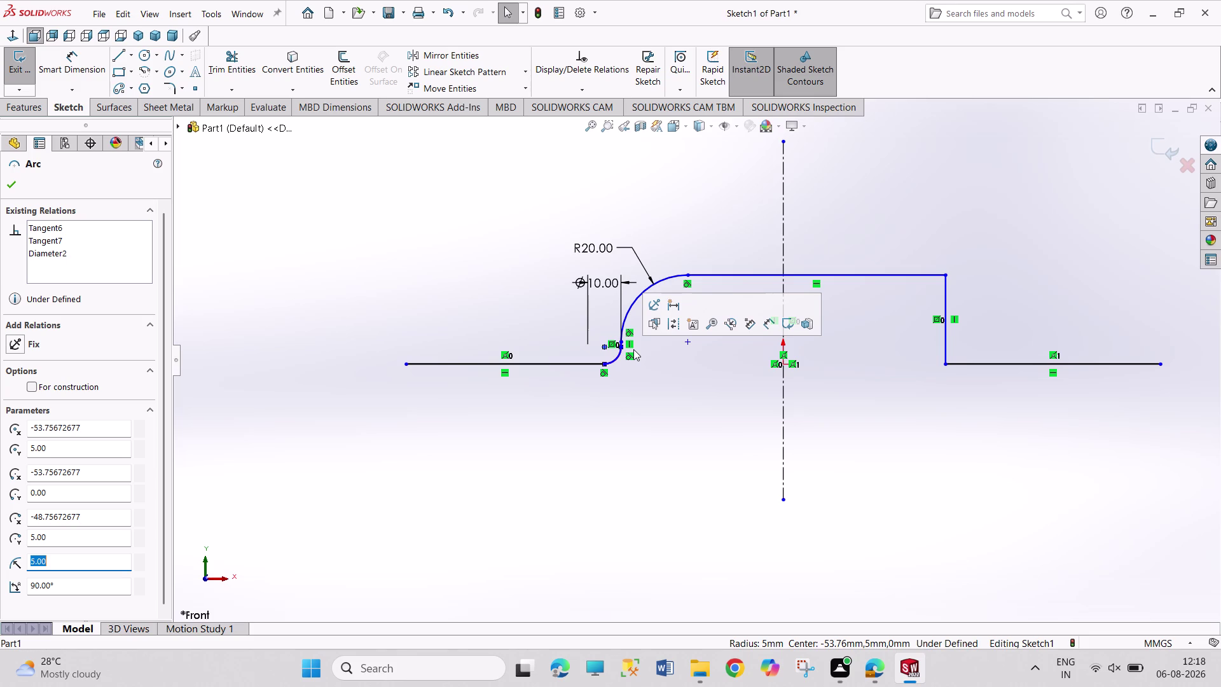
Check the small corner arc's 5 mm radius and pick it as the entity to mirror.
click(617, 359)
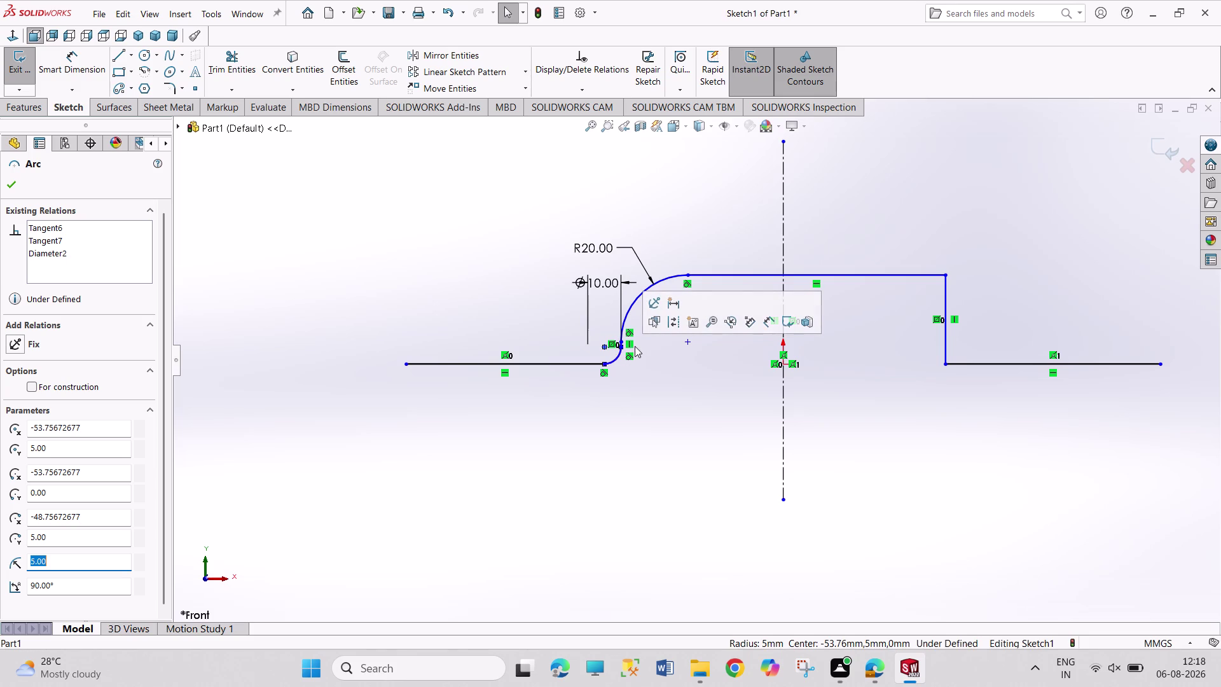
click(619, 353)
click(627, 329)
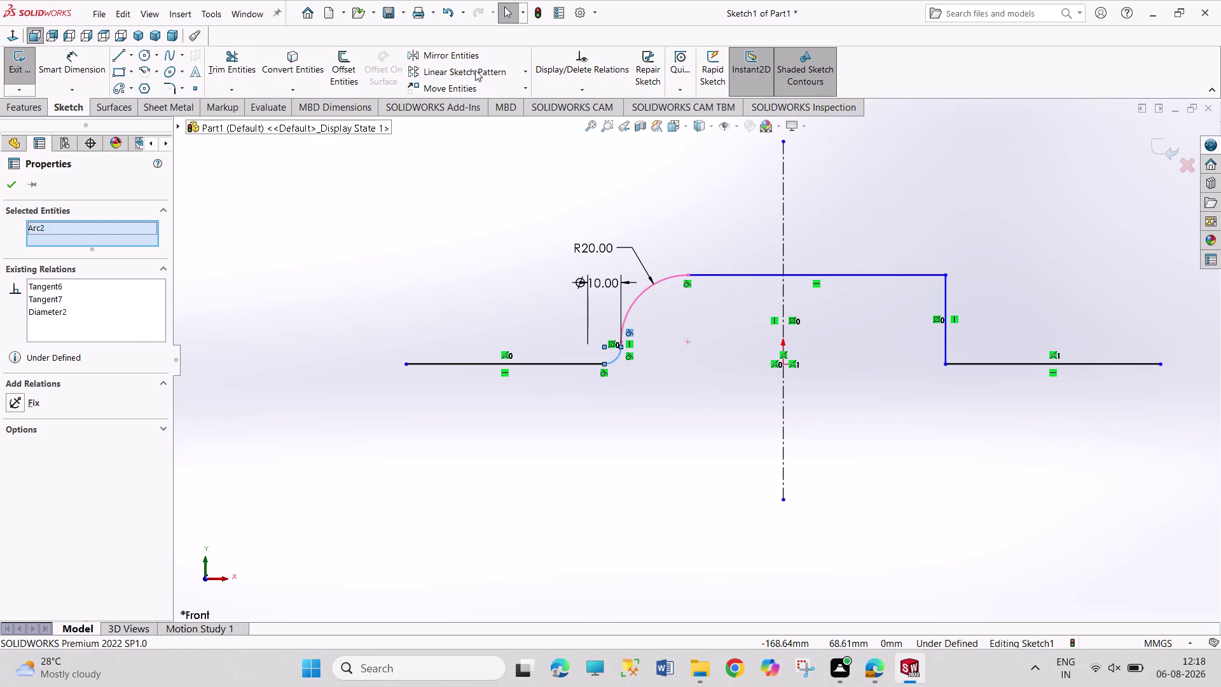
click(477, 59)
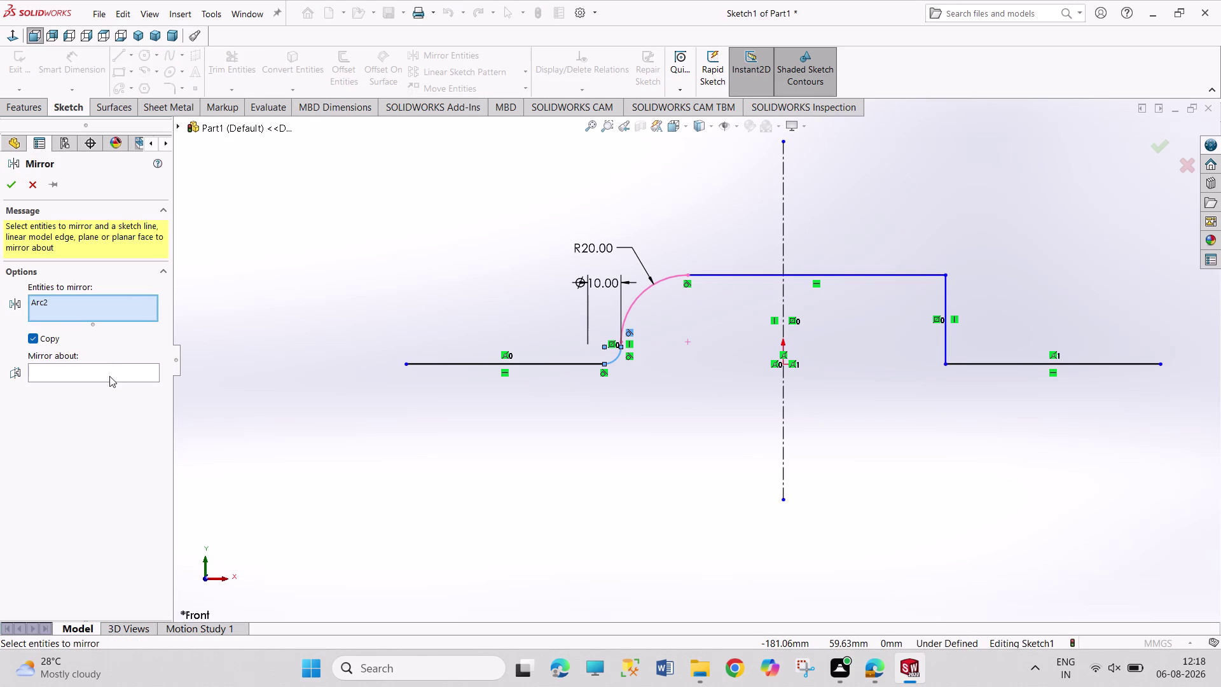
Mirror the 5 mm arc about the centerline onto the lower-right bend.
click(110, 374)
click(783, 242)
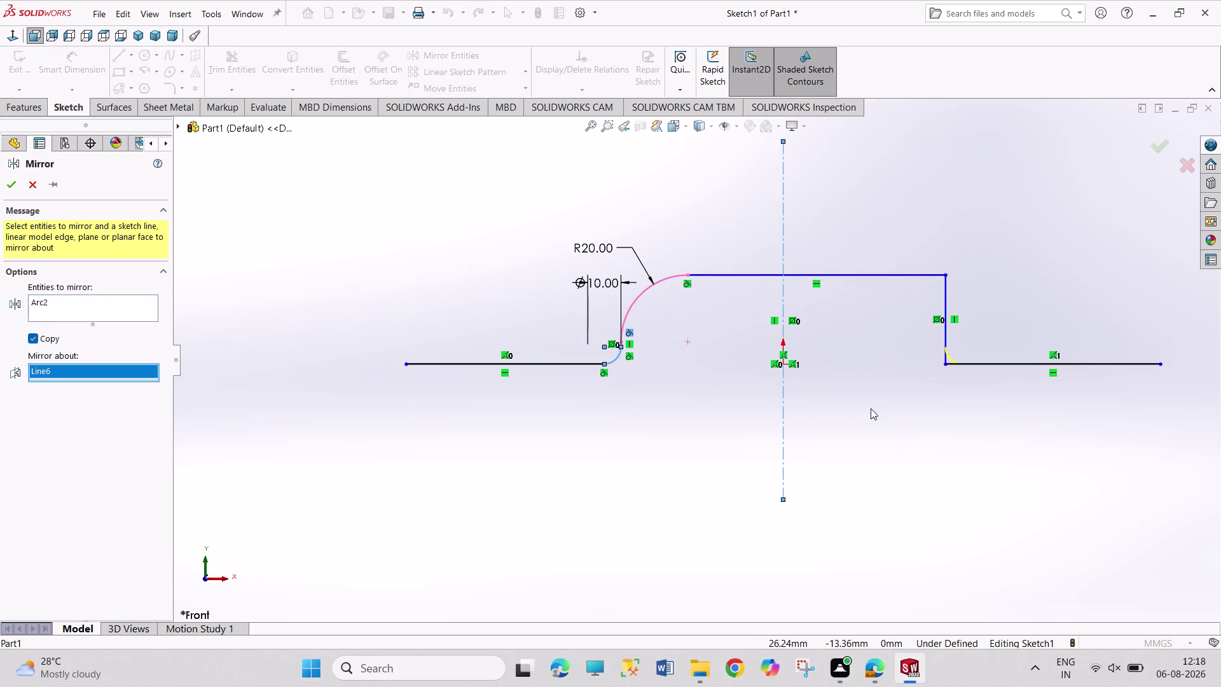
click(871, 409)
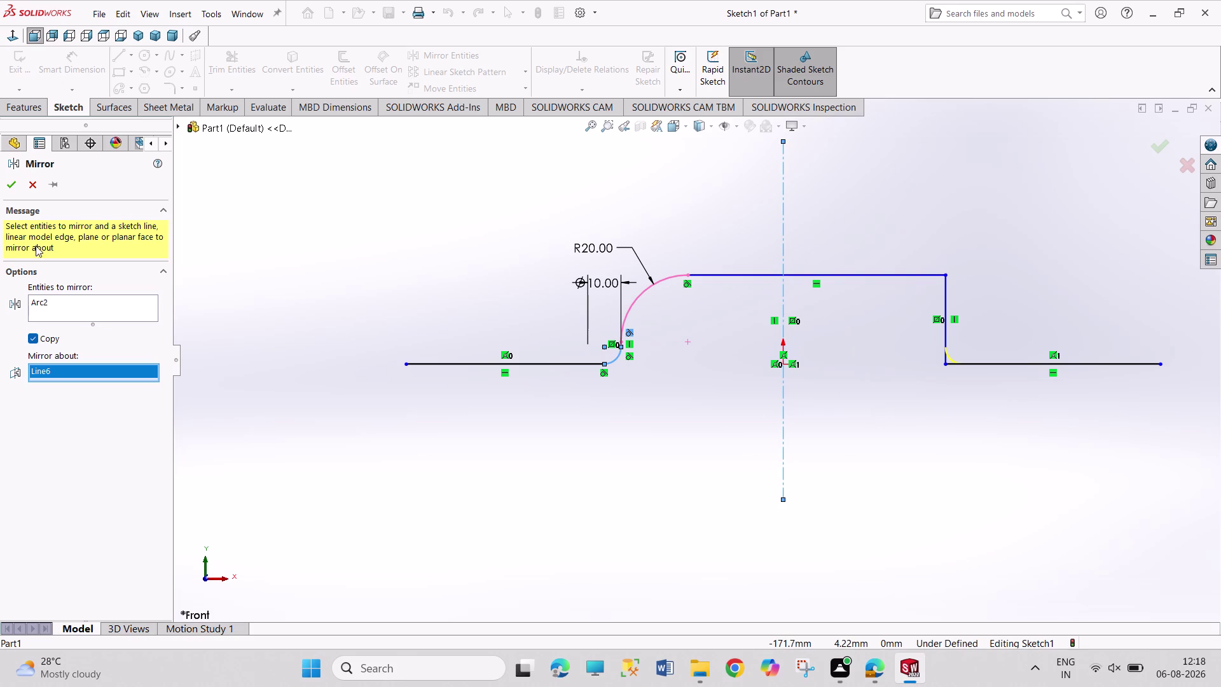
click(17, 181)
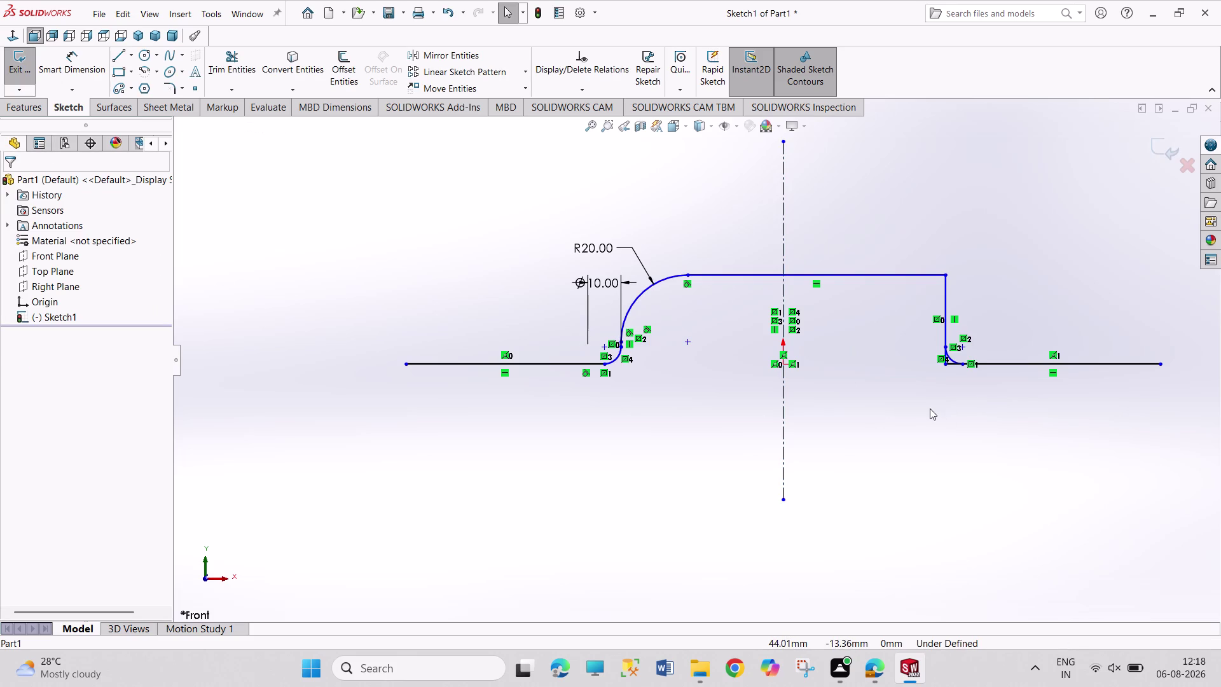
scroll(down, 3)
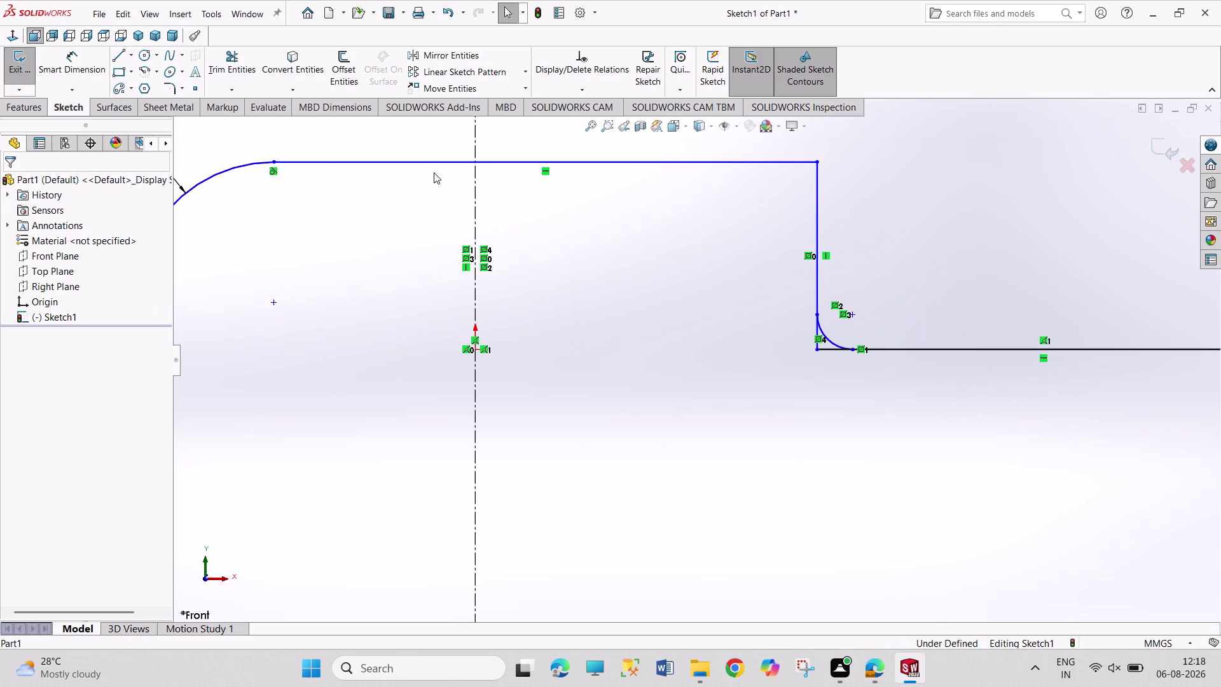
Trim the two leftover corner lines and select the R20 arc.
click(254, 71)
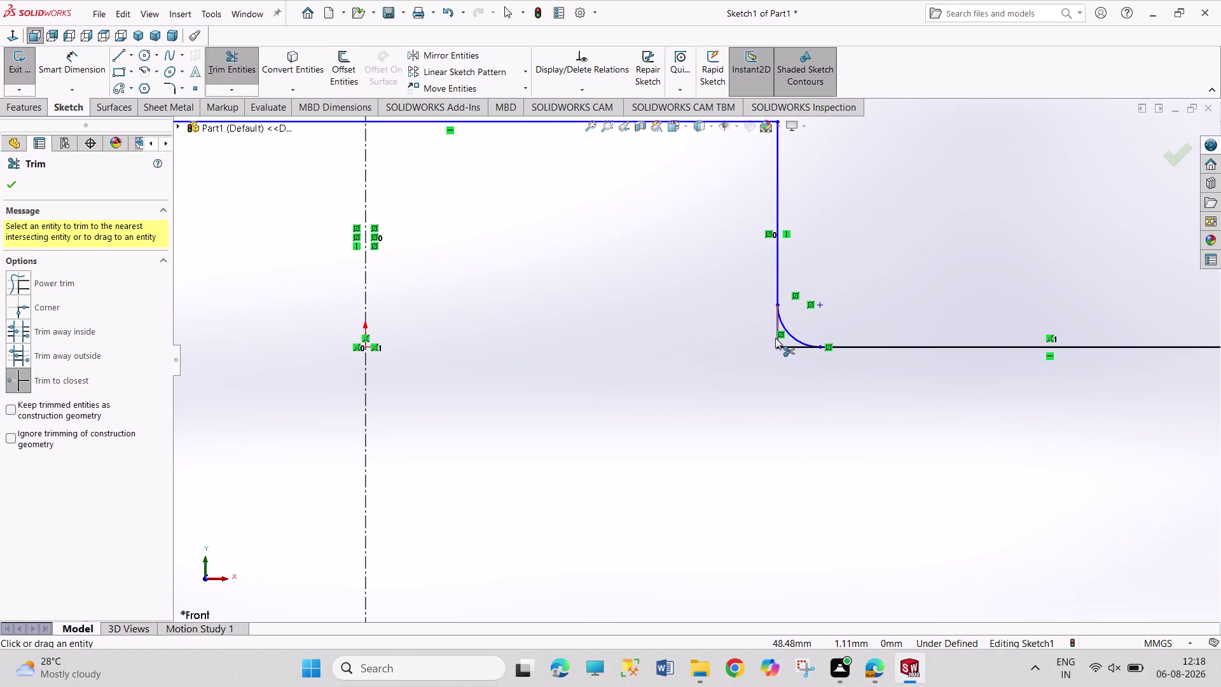
click(775, 337)
click(791, 347)
right_click(862, 297)
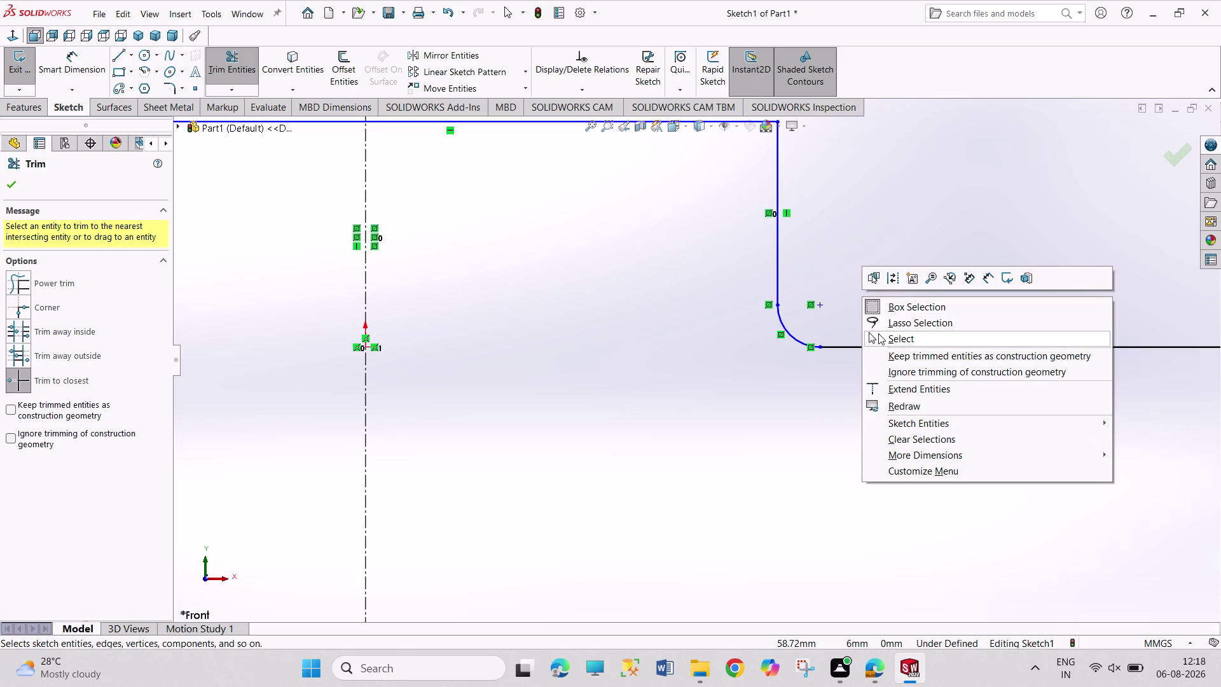
click(878, 333)
scroll(up, 3)
scroll(up, 3)
scroll(up, 3)
click(366, 267)
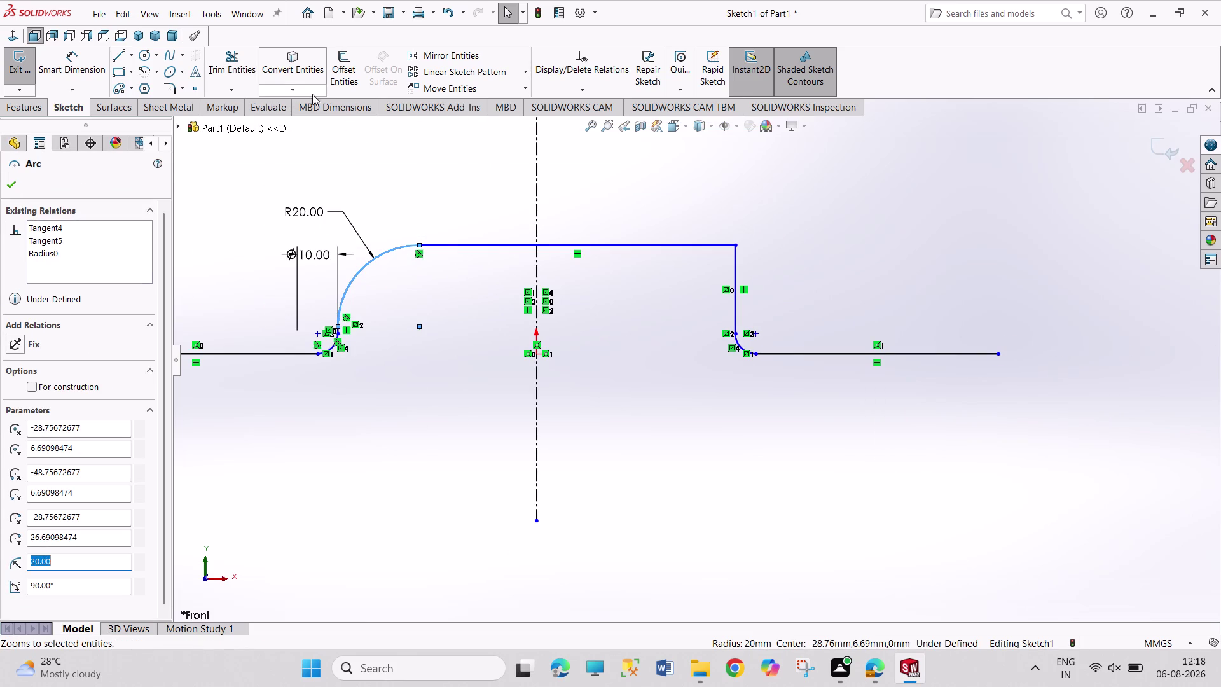
Mirror the R20 arc about the centerline to the top-right corner and trim its corner line.
click(420, 61)
click(122, 368)
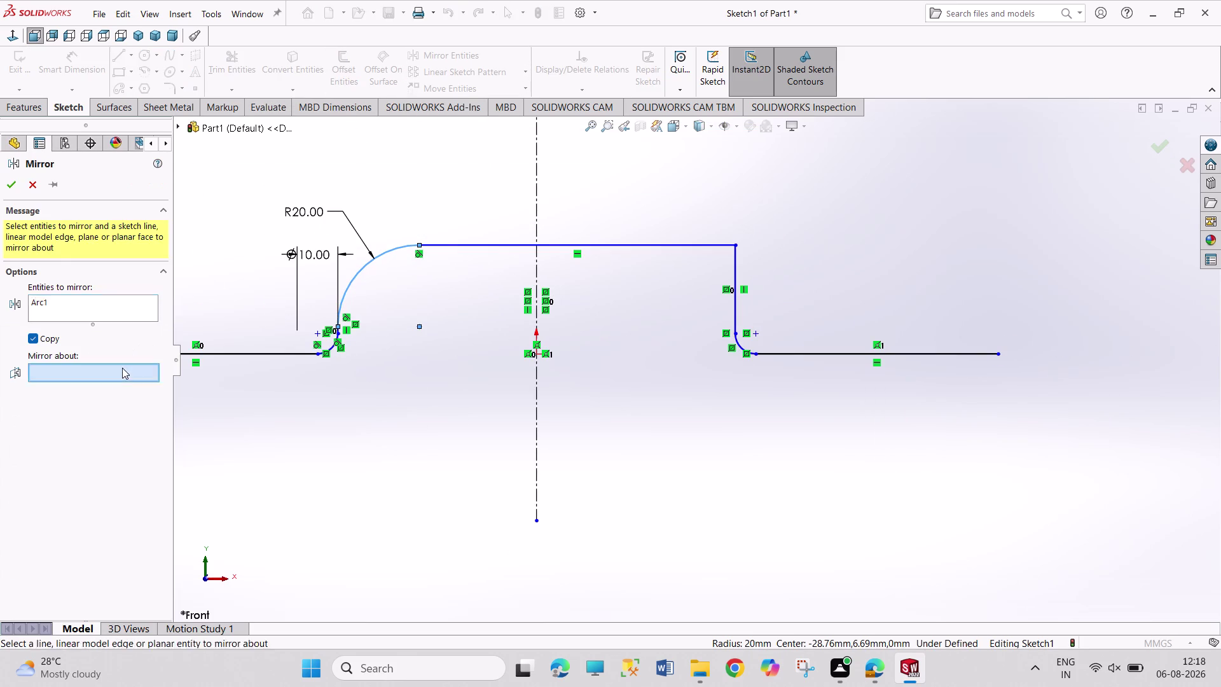
click(538, 186)
click(804, 194)
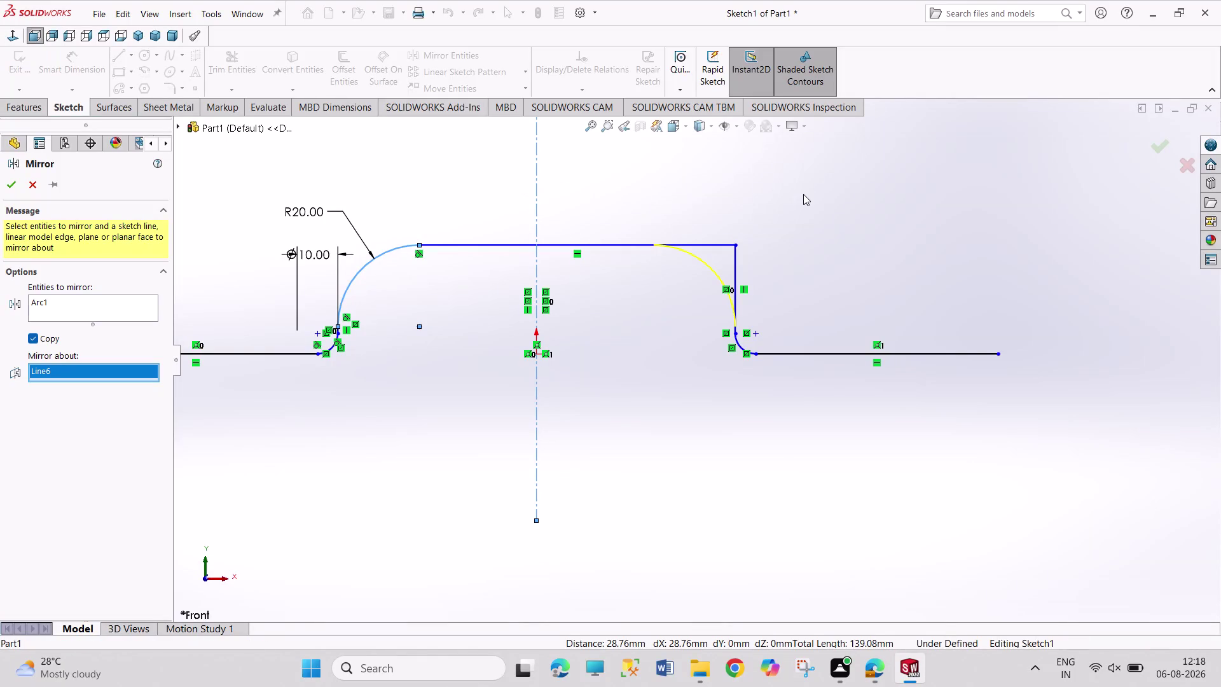
click(13, 183)
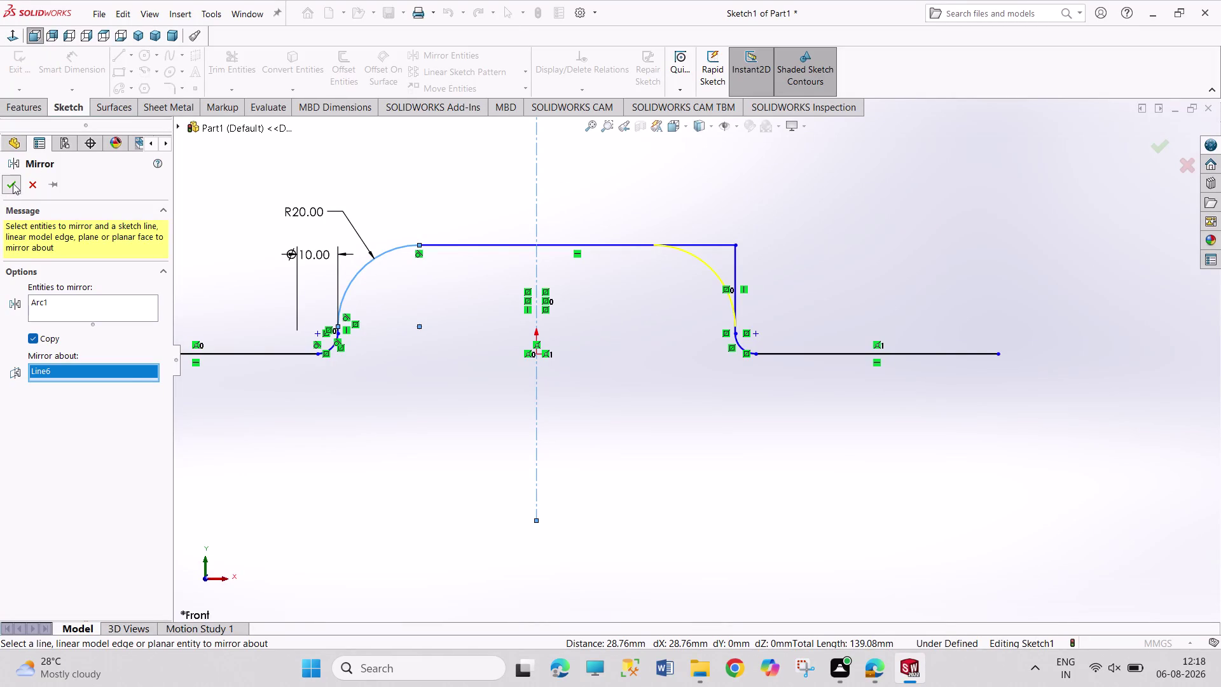
click(228, 50)
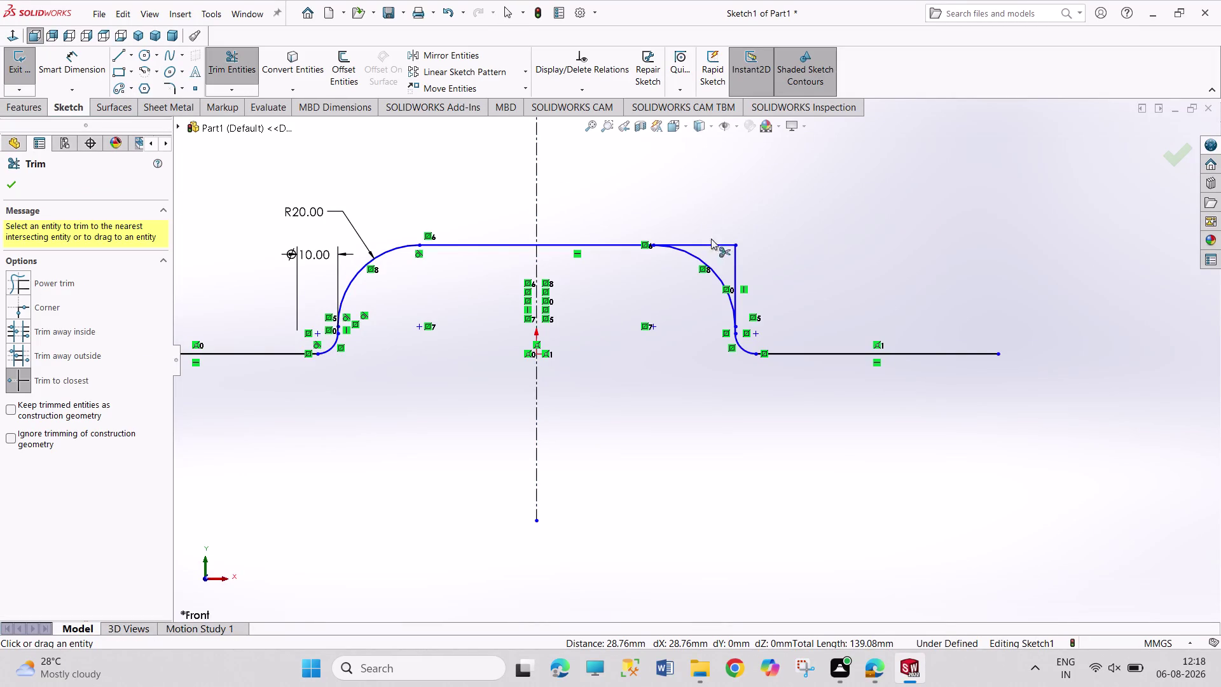
click(716, 244)
Trim the other sharp corner line and return to selection mode.
click(732, 274)
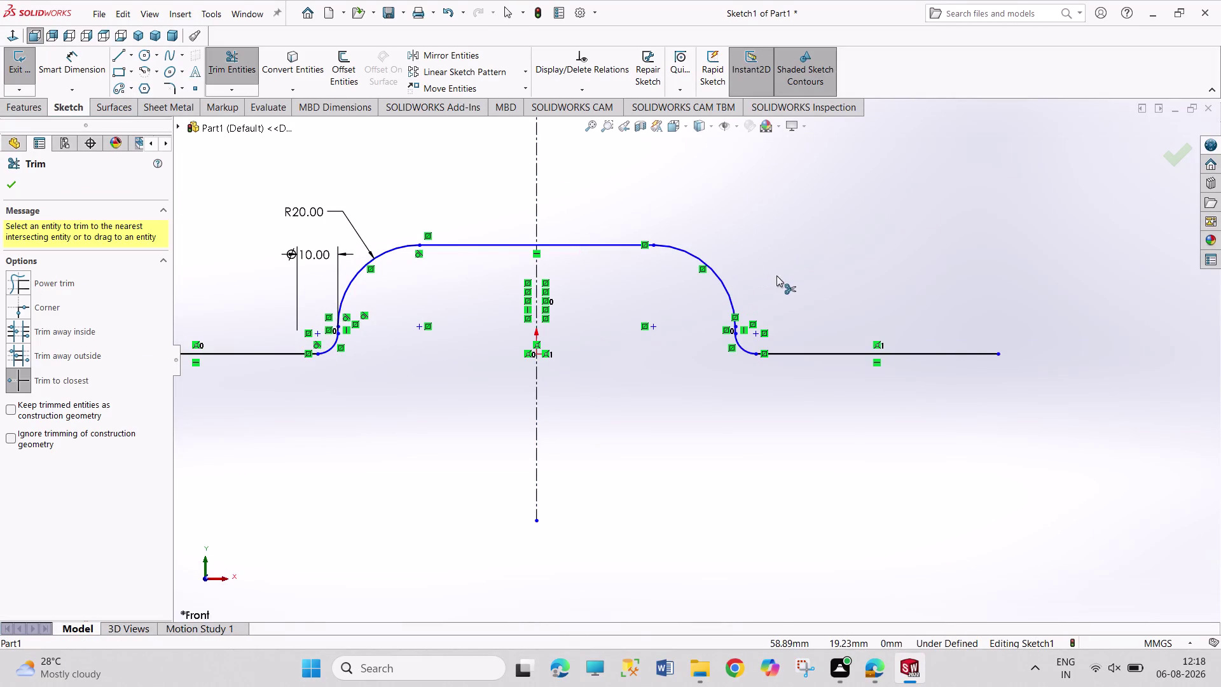
right_click(774, 275)
click(814, 323)
scroll(up, 3)
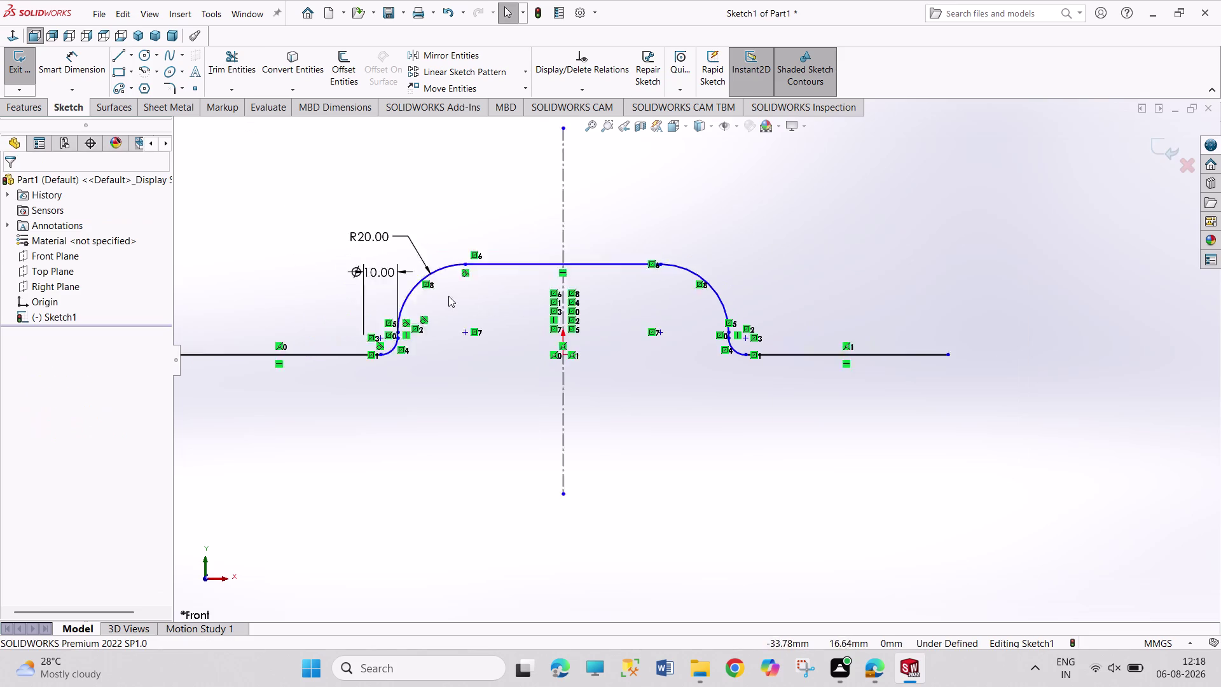
scroll(up, 3)
scroll(down, 3)
scroll(down, 3)
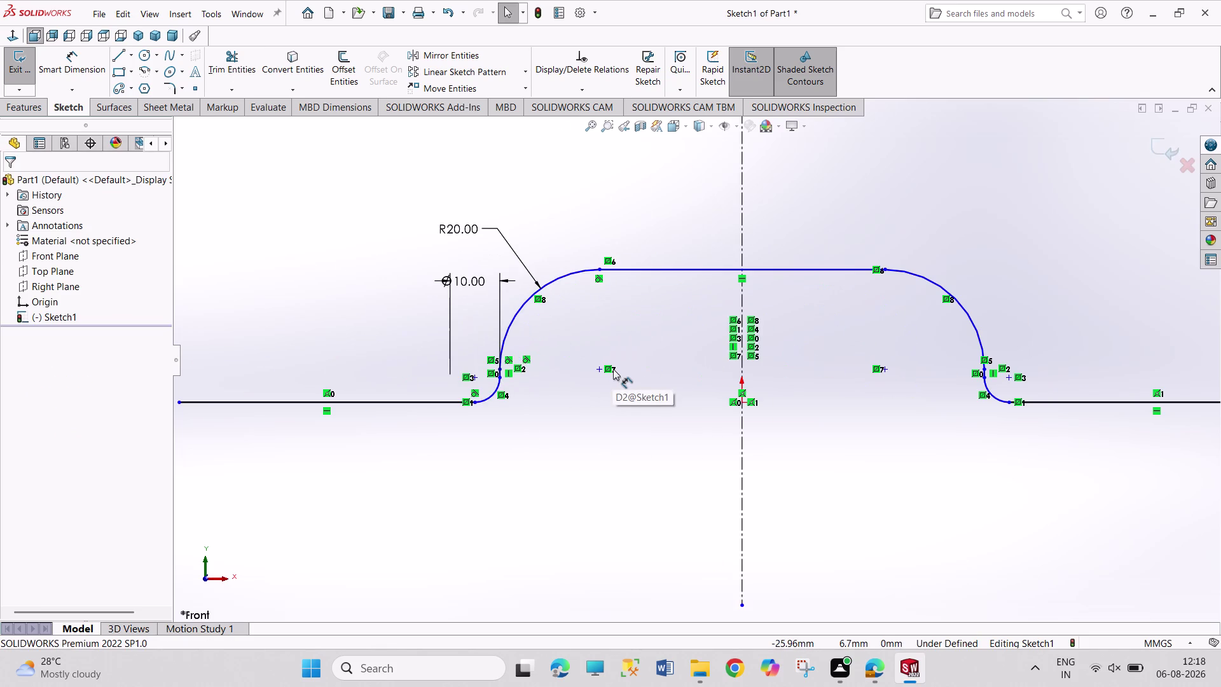
right_drag(636, 414, 629, 270)
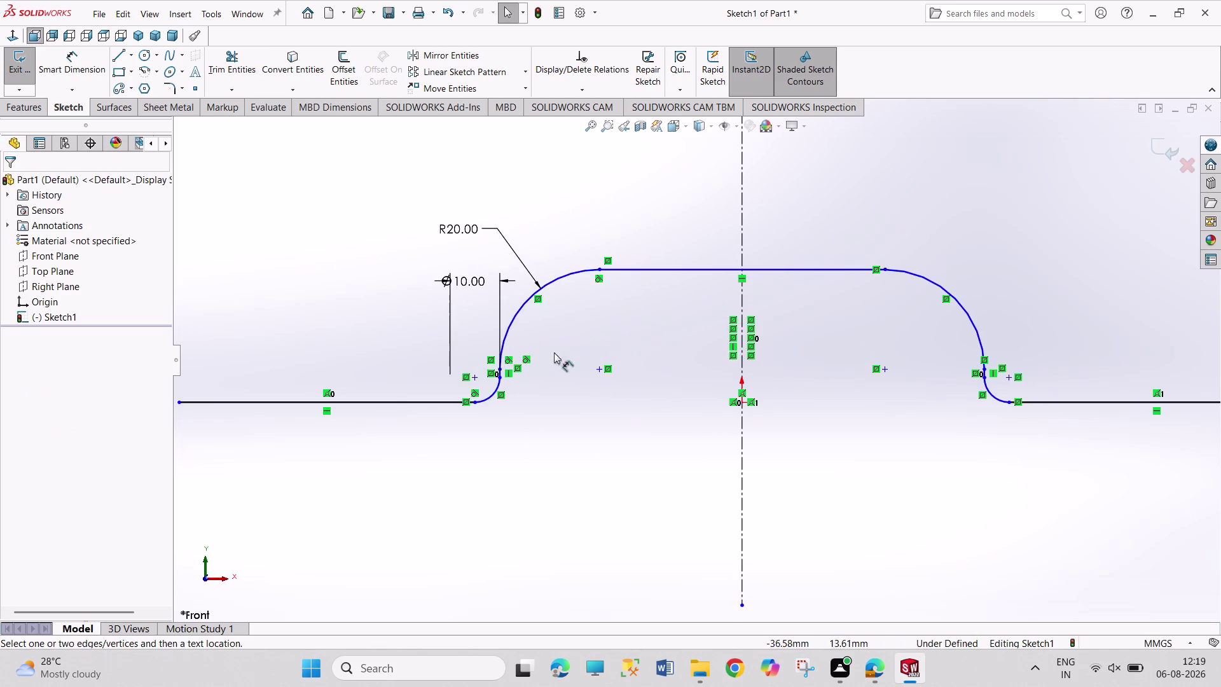
scroll(up, 3)
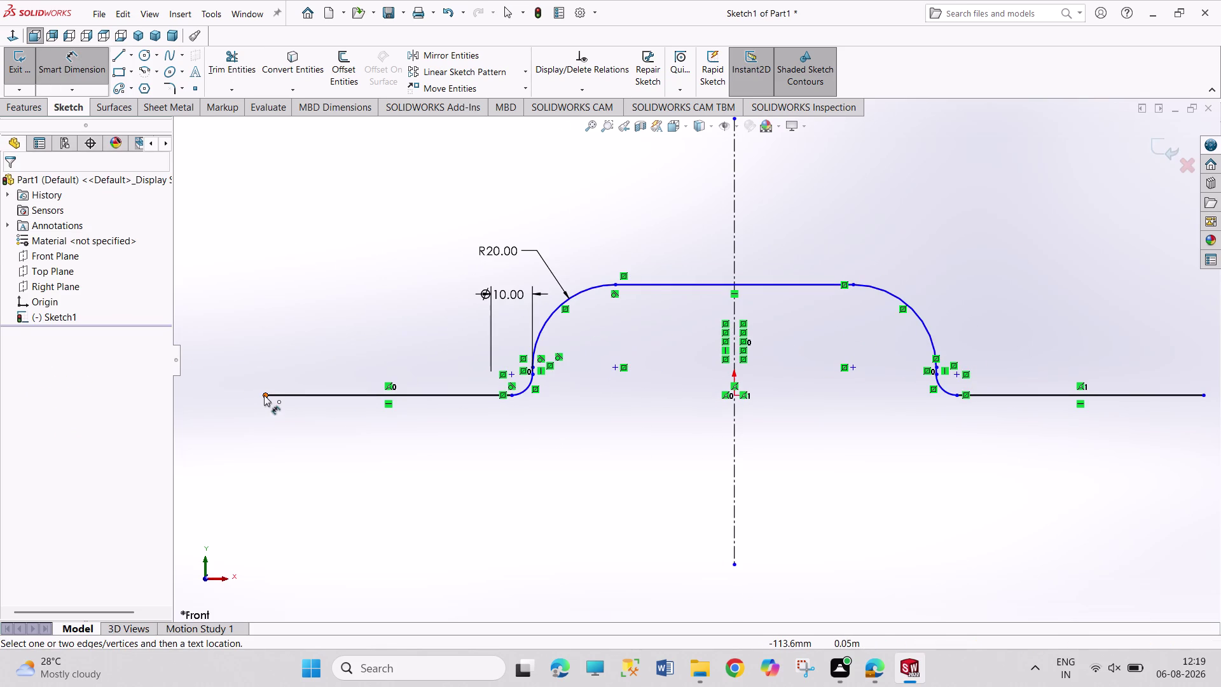
Dimension the profile's overall length as 200.
drag(264, 394, 268, 404)
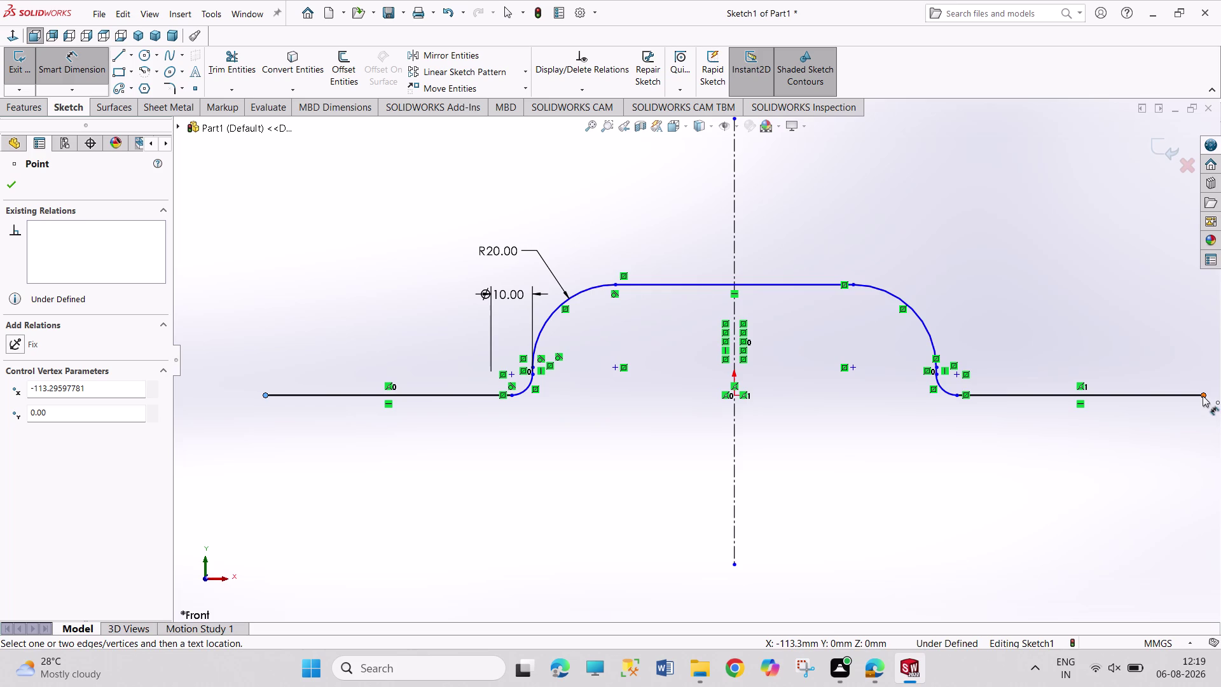
click(1203, 396)
click(823, 516)
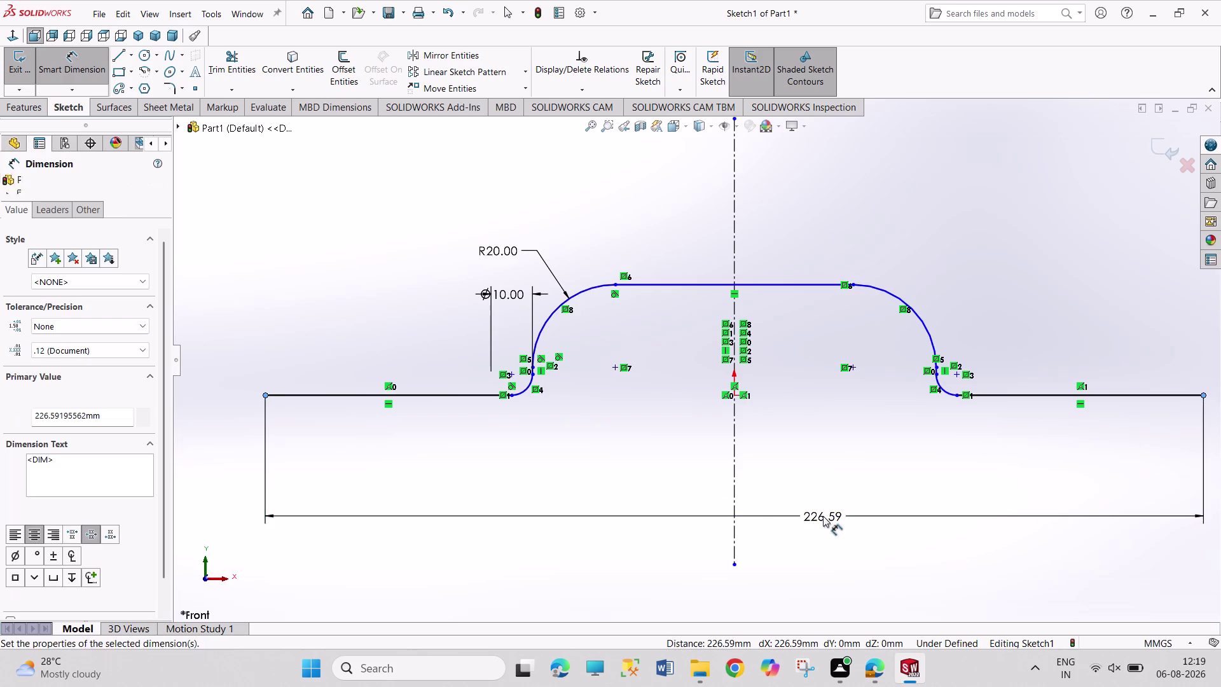
text(200)
key(Return)
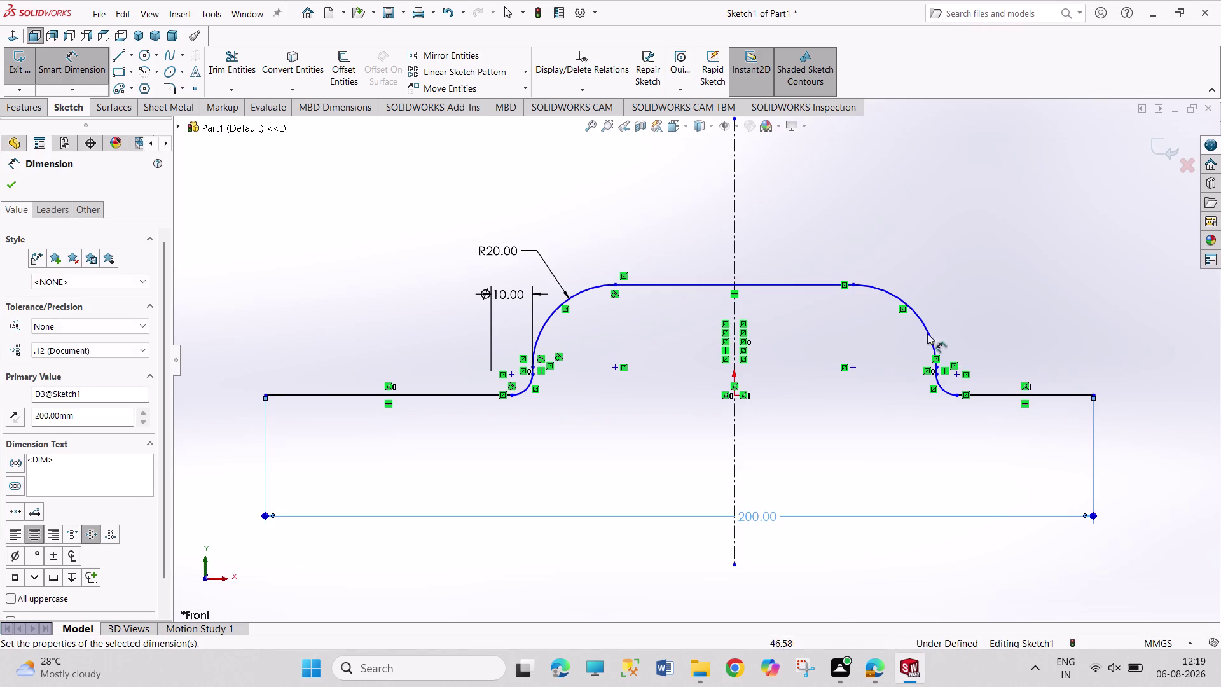
Dimension the distance from the centerline to the right end as 100.
drag(1094, 395, 1084, 400)
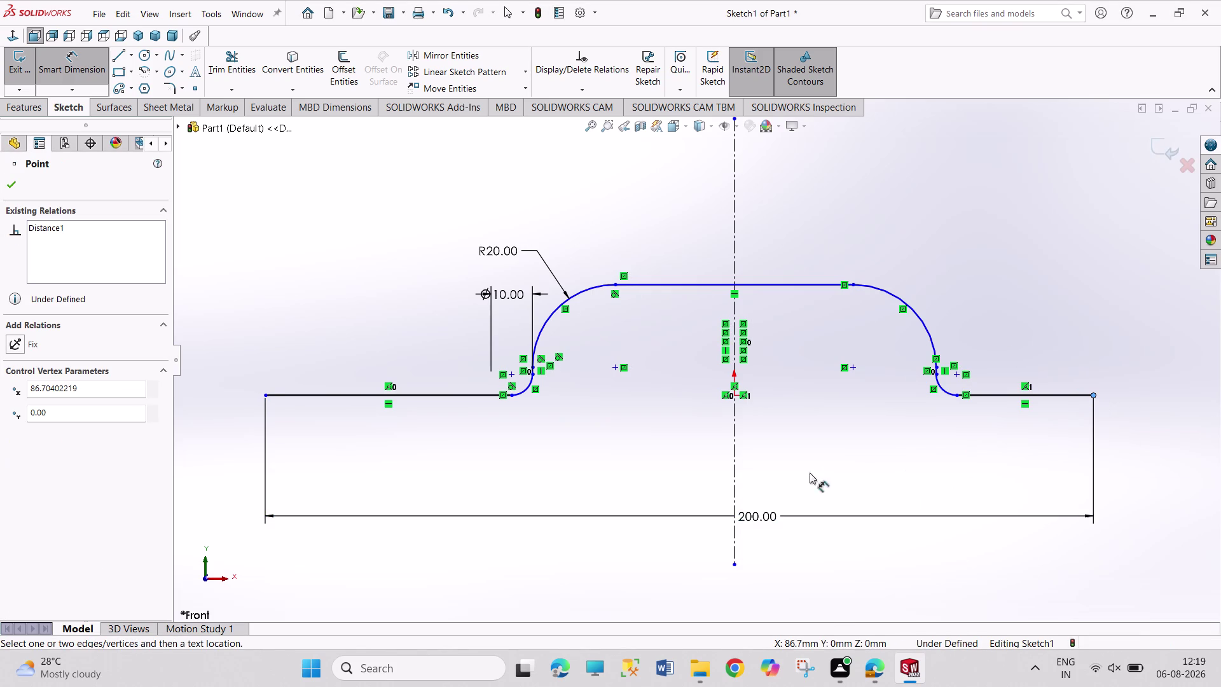
drag(736, 471, 743, 471)
click(803, 475)
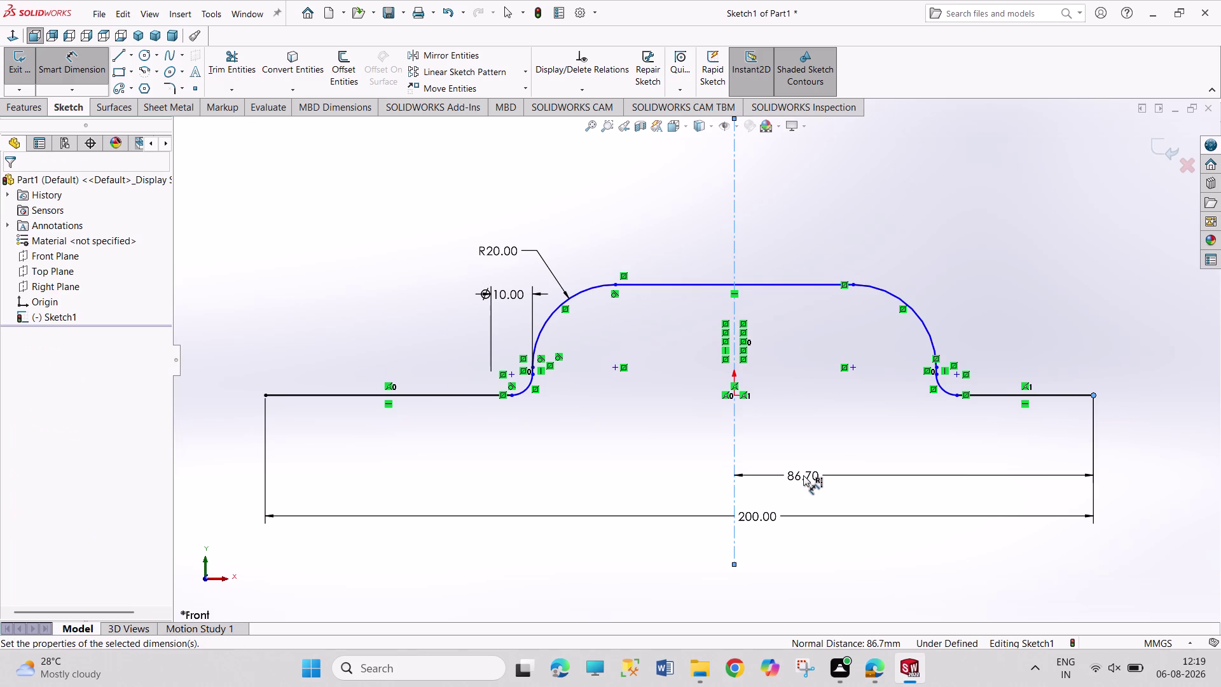
text(100)
key(Return)
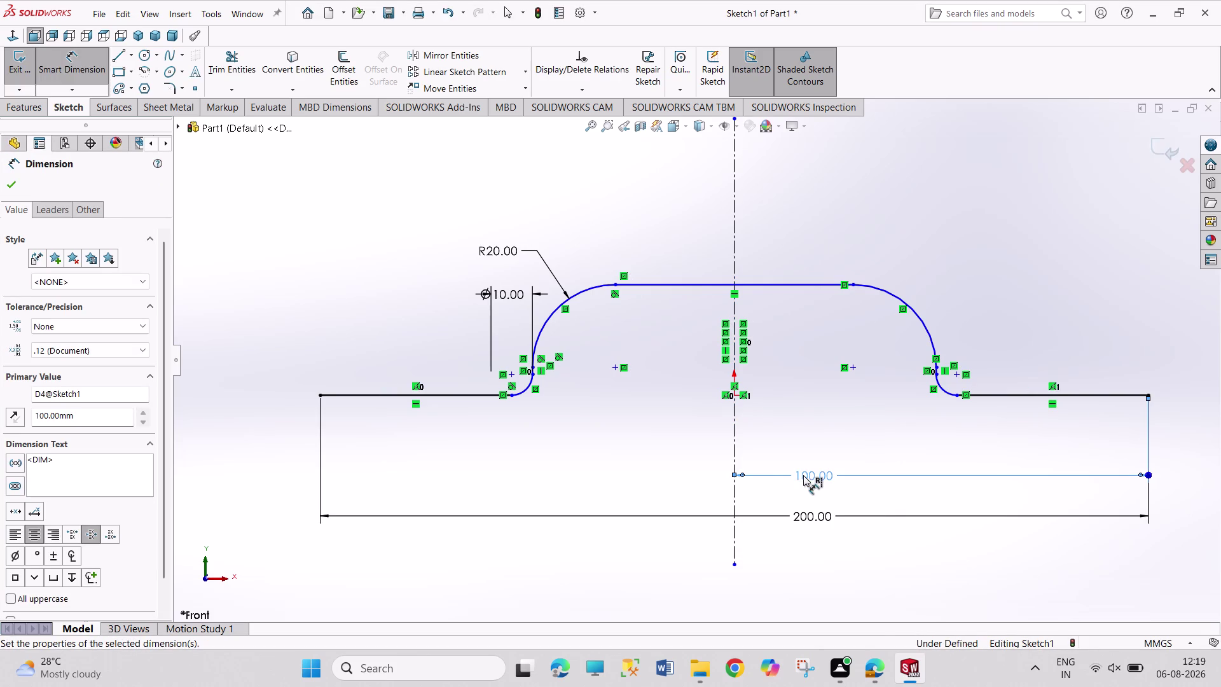
right_click(969, 316)
click(978, 357)
click(969, 290)
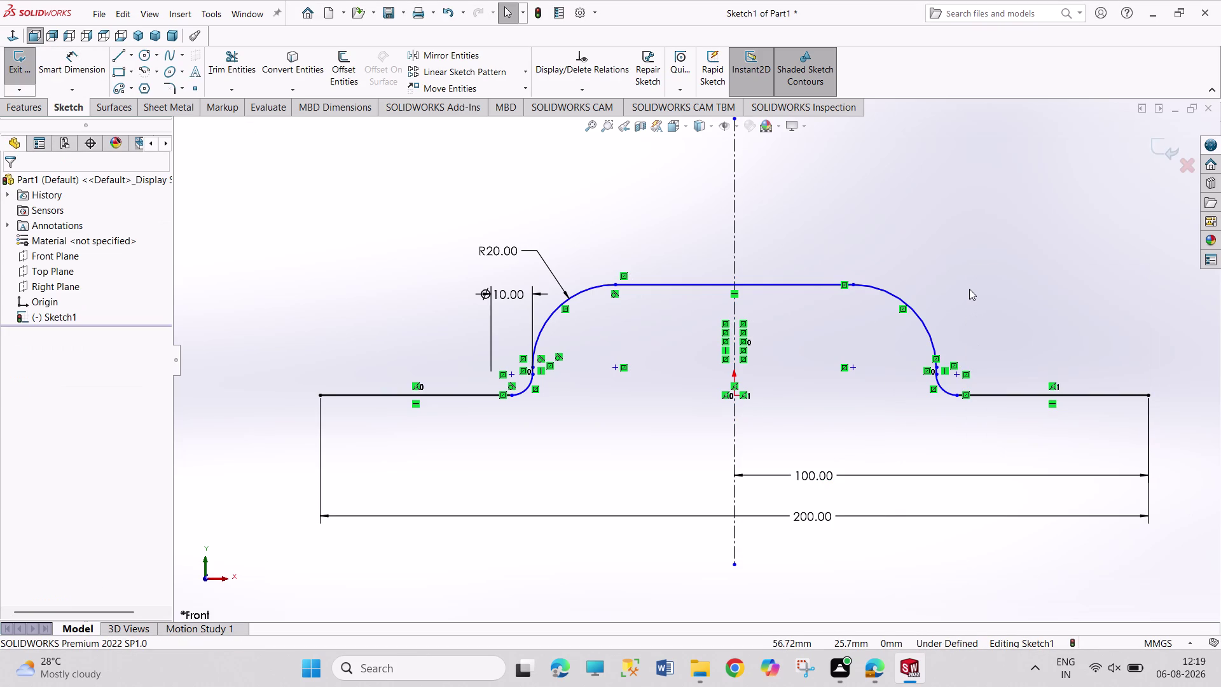
right_drag(972, 291, 972, 188)
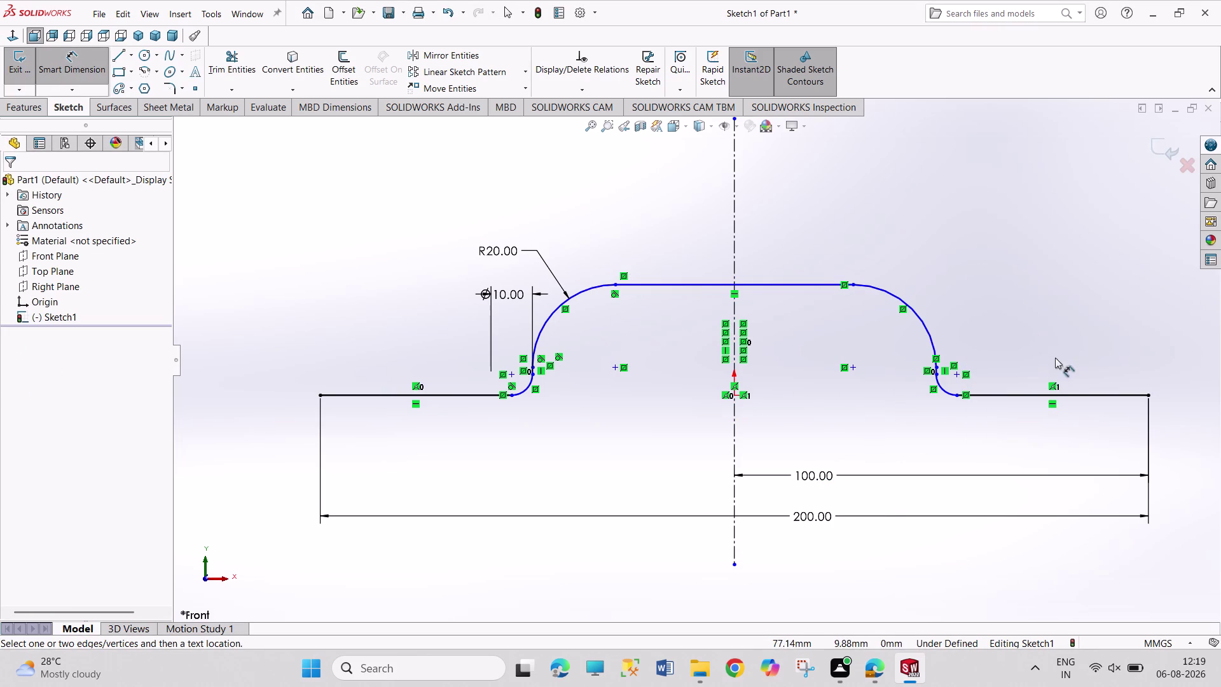
Dimension the right flat segment at 30 long.
click(1065, 394)
click(1068, 363)
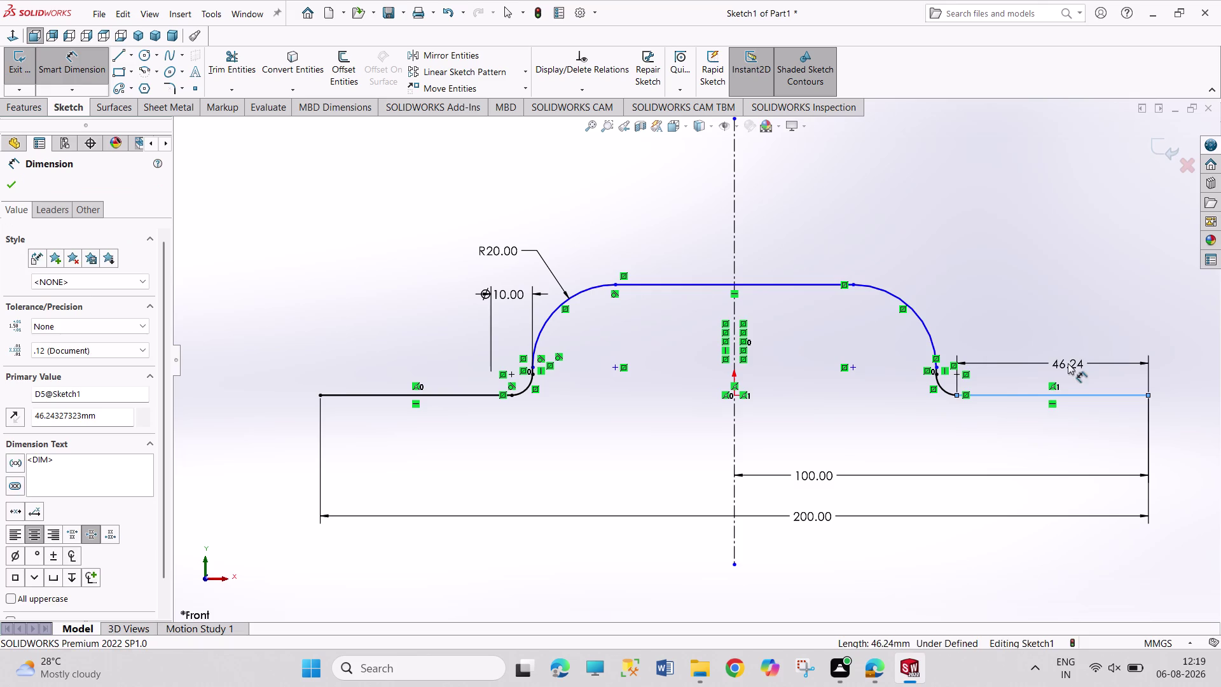
text(30)
key(Return)
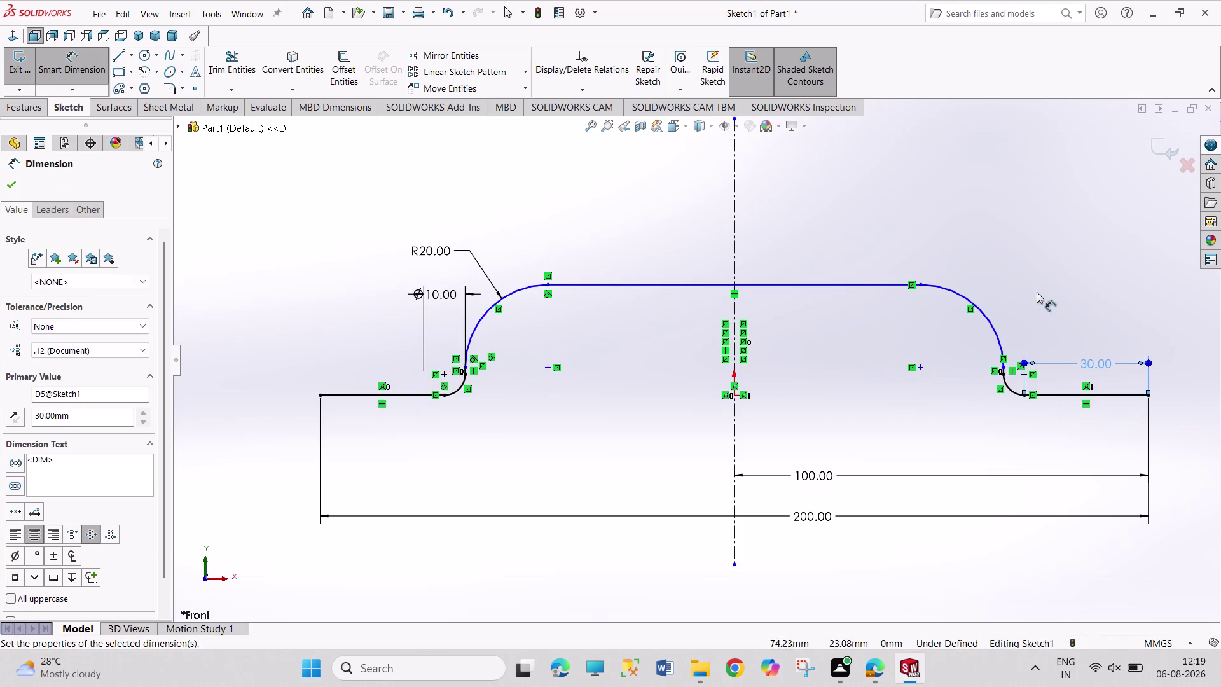
Try dimensioning the left flat segment, then dismiss the over-defining warning.
drag(373, 392, 373, 384)
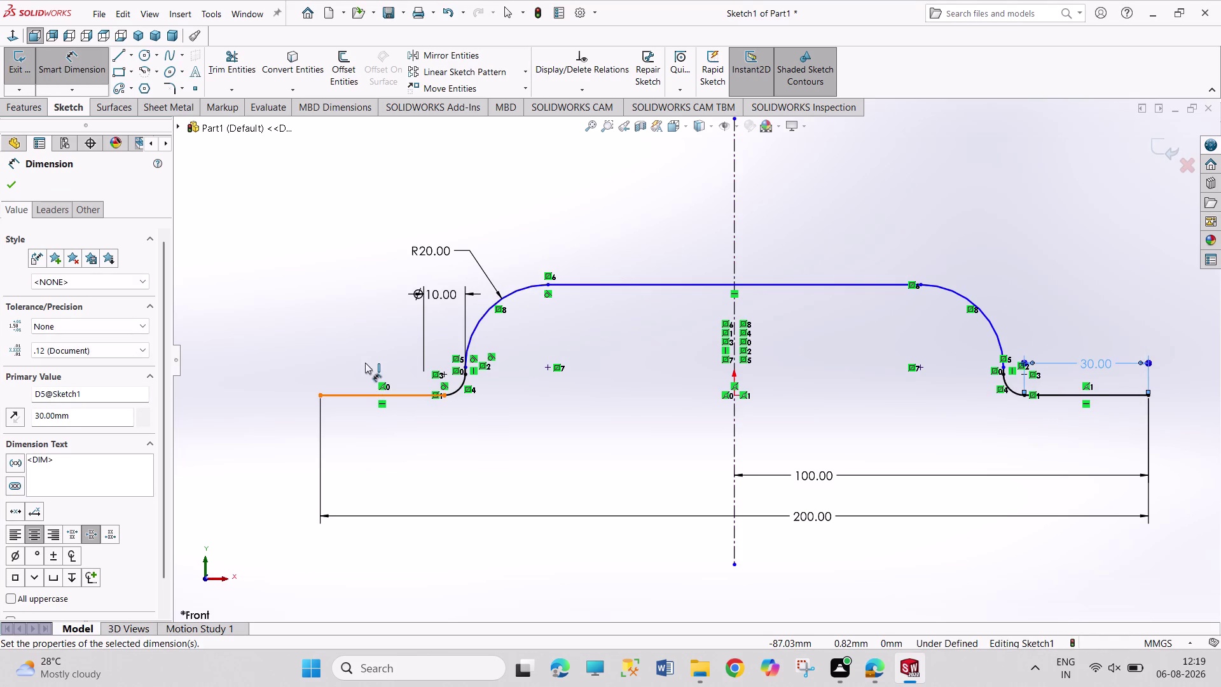
click(364, 349)
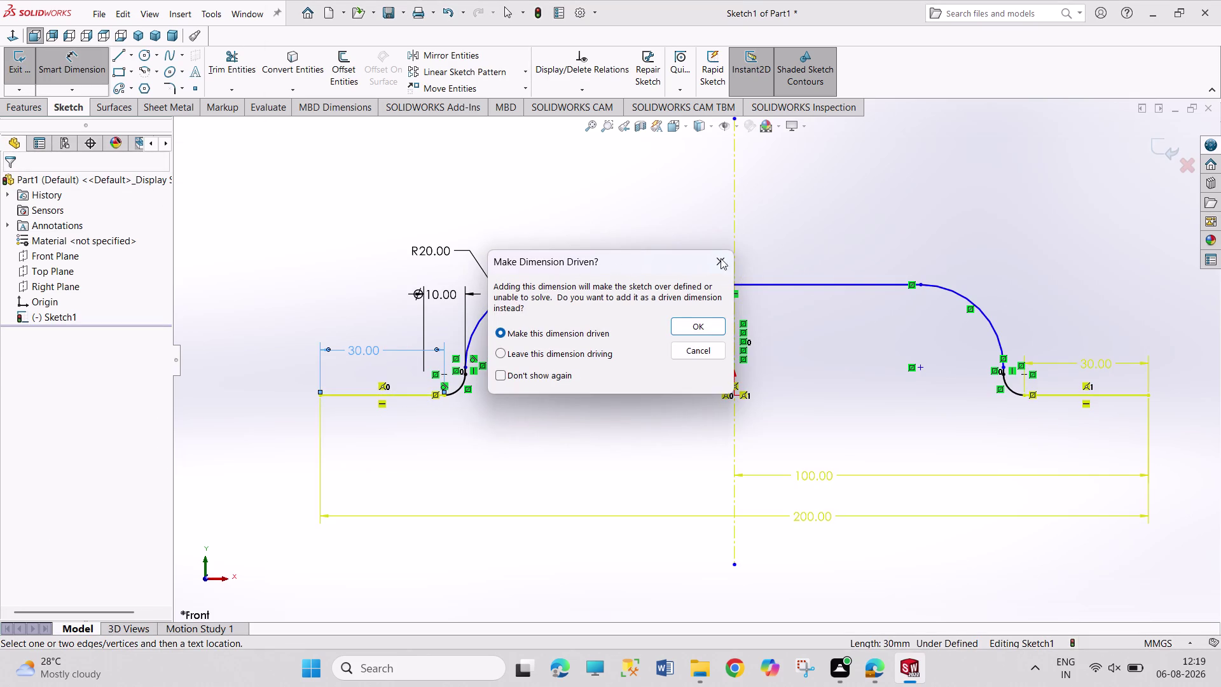
click(722, 257)
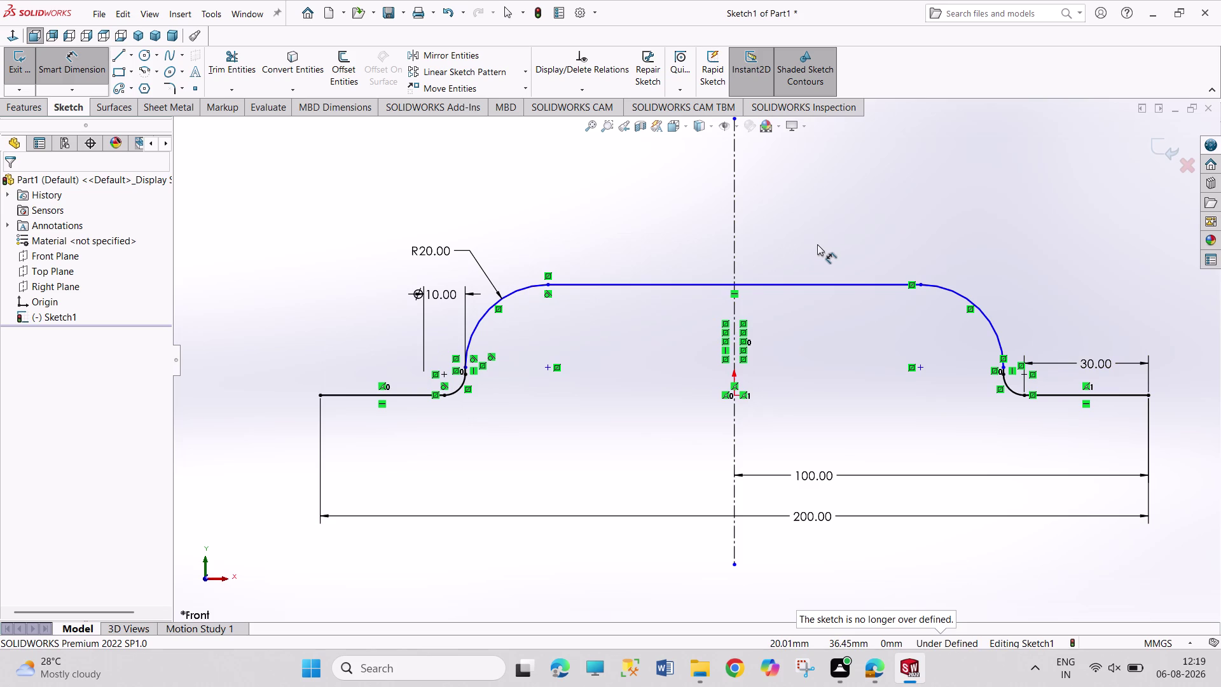
right_drag(818, 243, 825, 208)
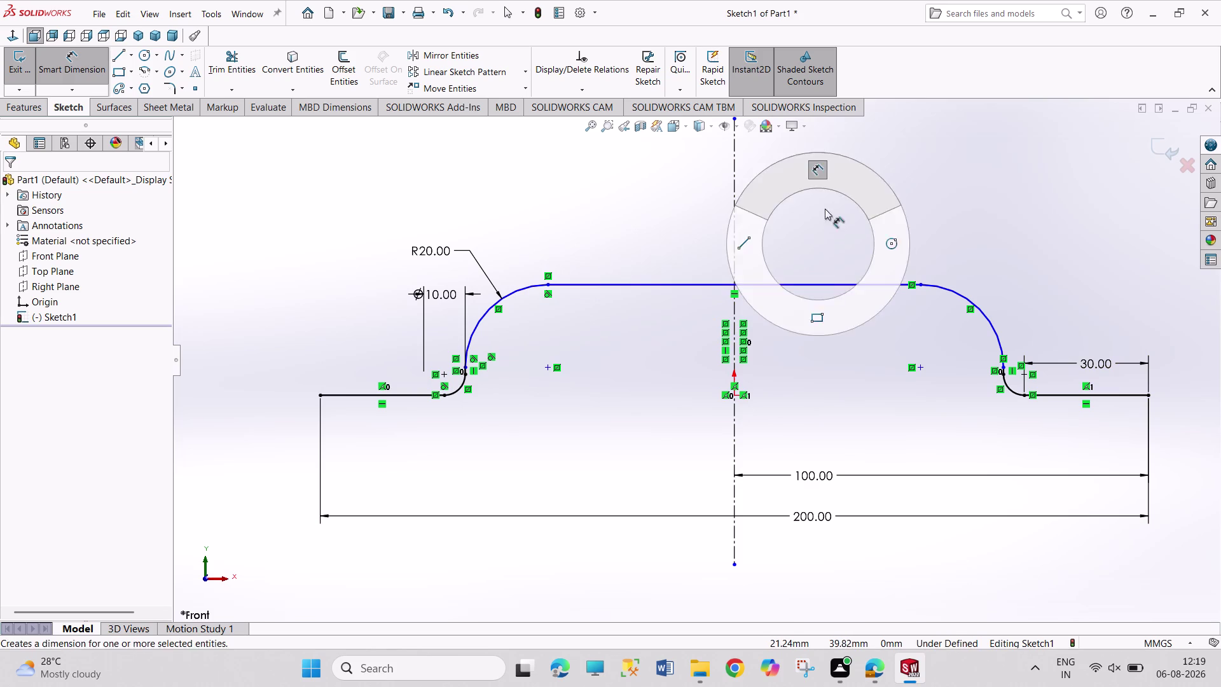
right_drag(825, 209, 824, 157)
right_drag(652, 261, 656, 171)
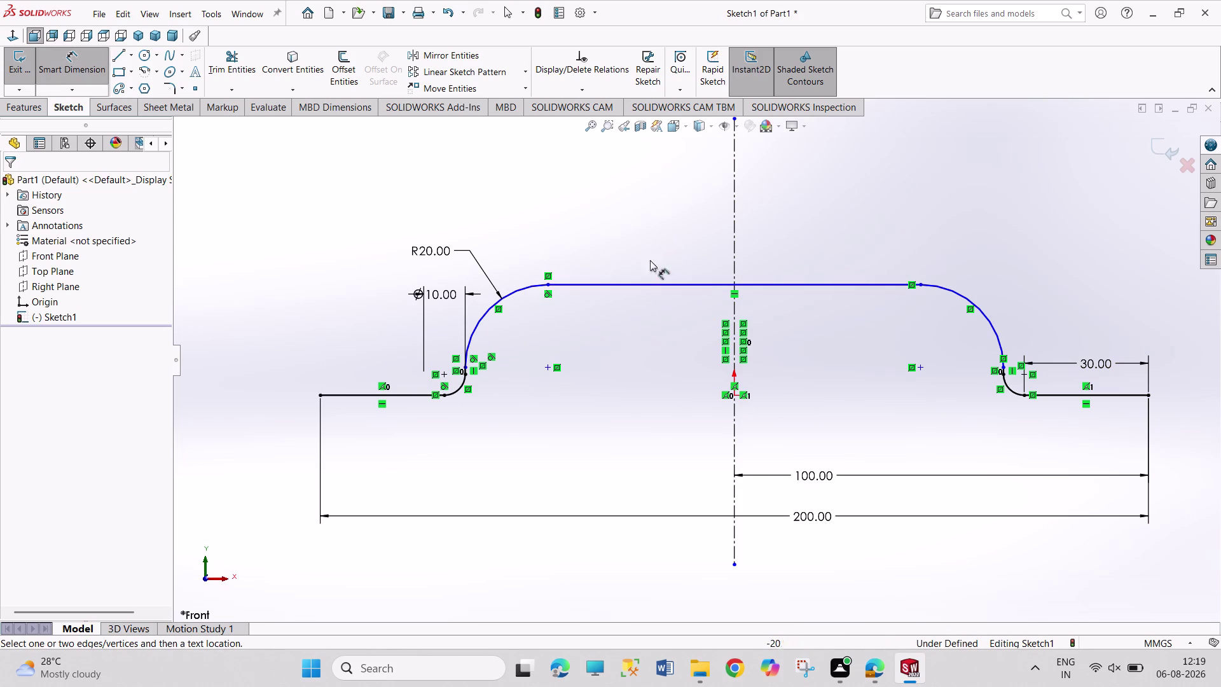
drag(654, 286, 655, 267)
click(660, 219)
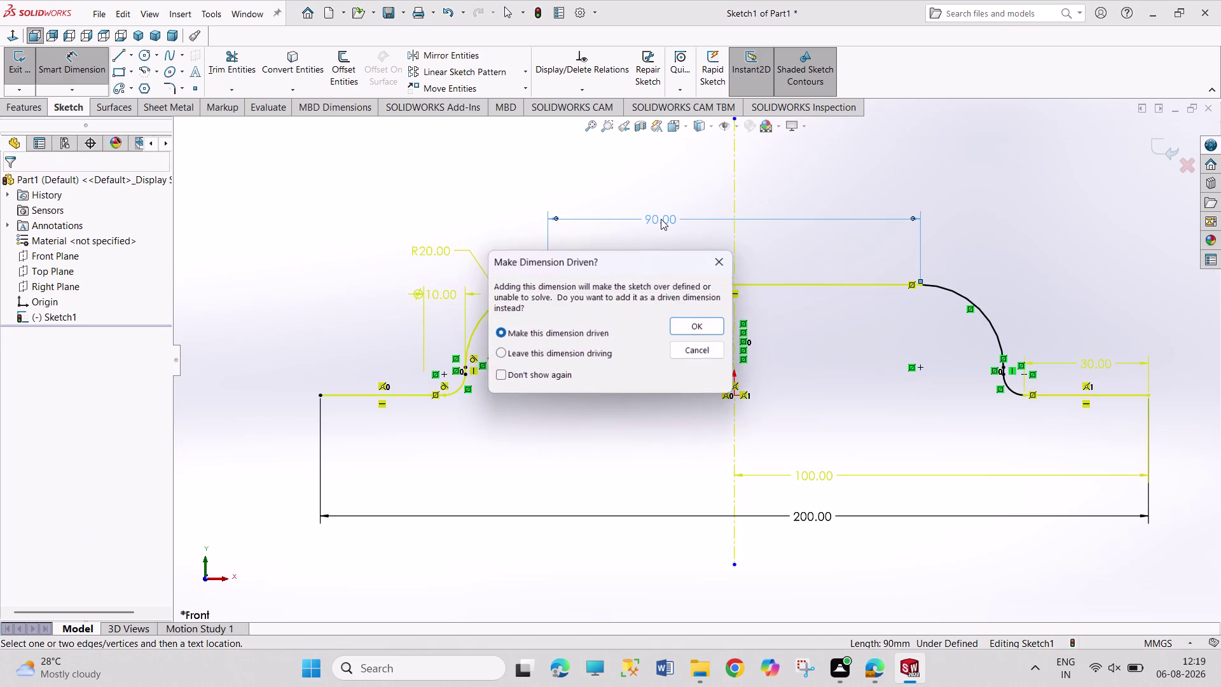
click(717, 261)
right_click(668, 385)
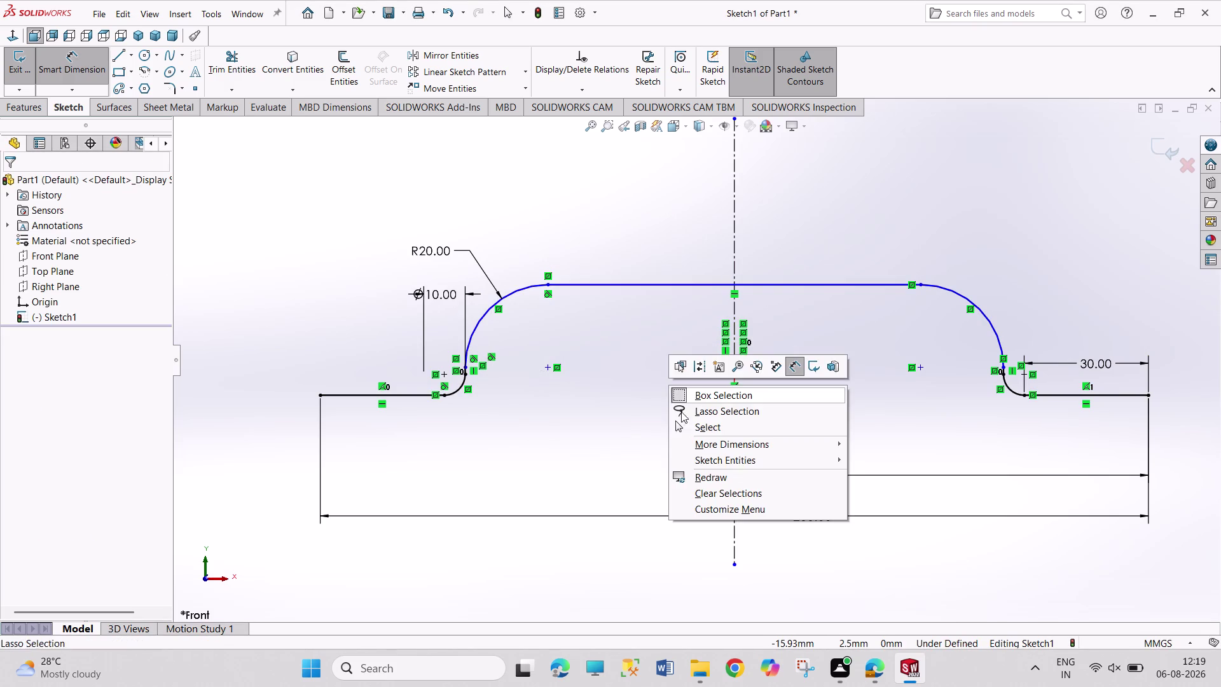
click(686, 425)
right_drag(853, 385, 836, 232)
click(547, 285)
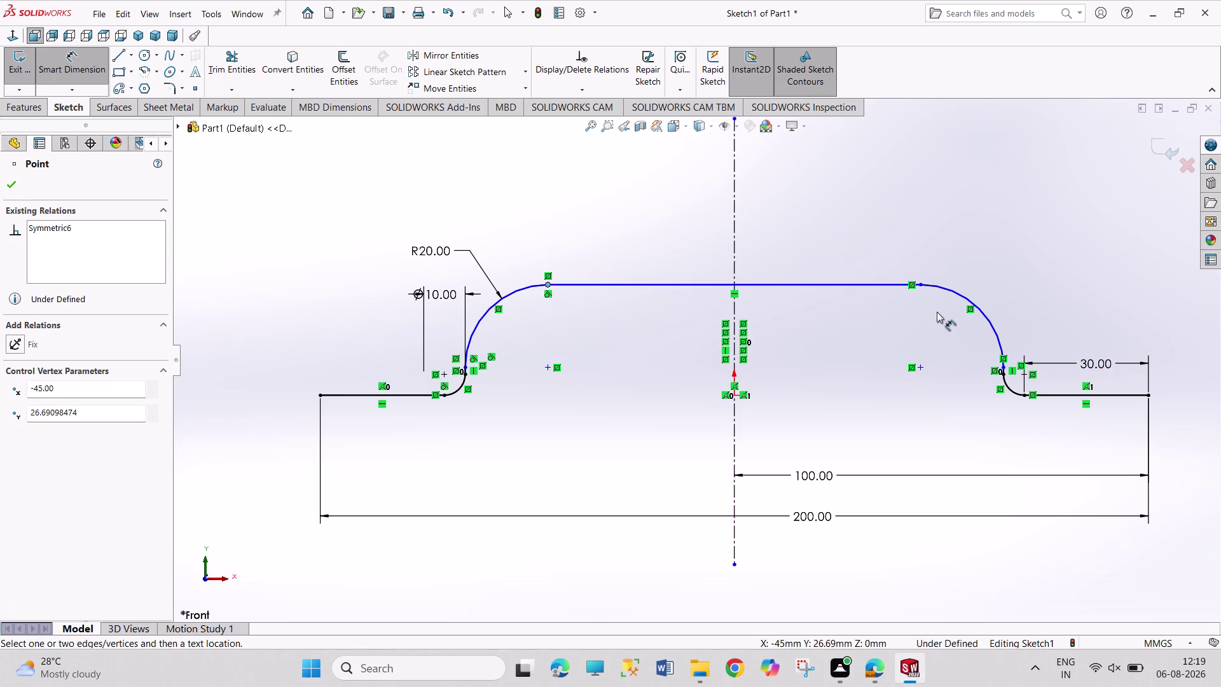
click(921, 287)
click(801, 229)
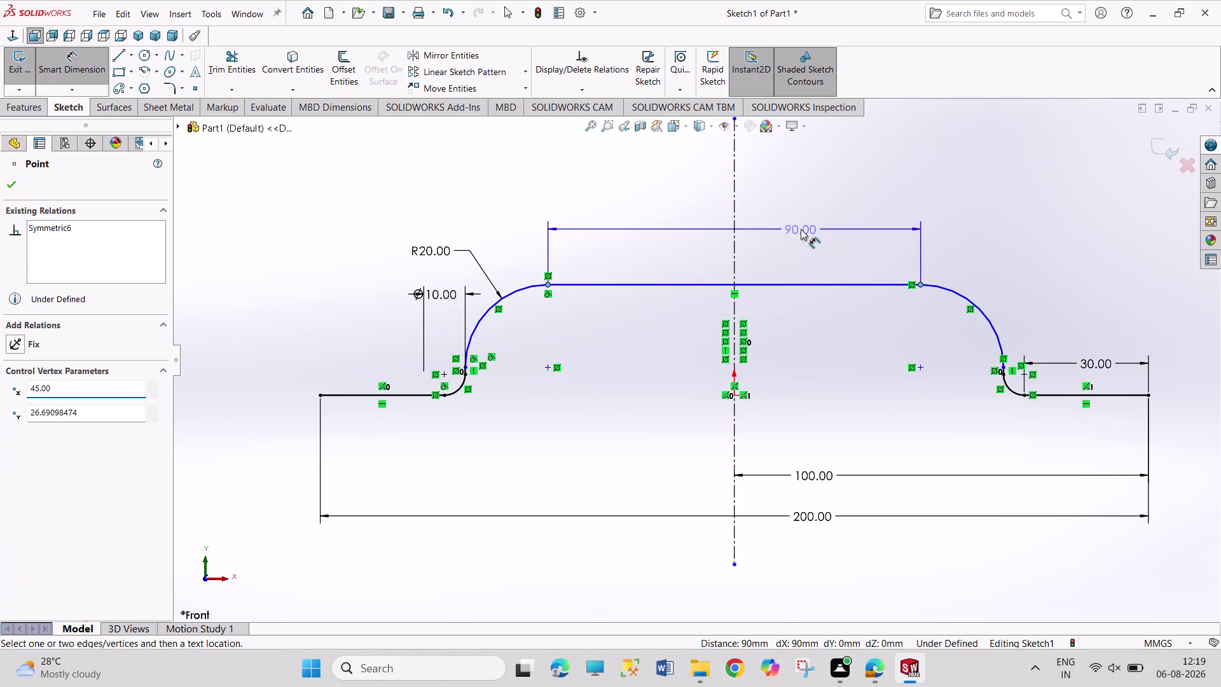
click(712, 264)
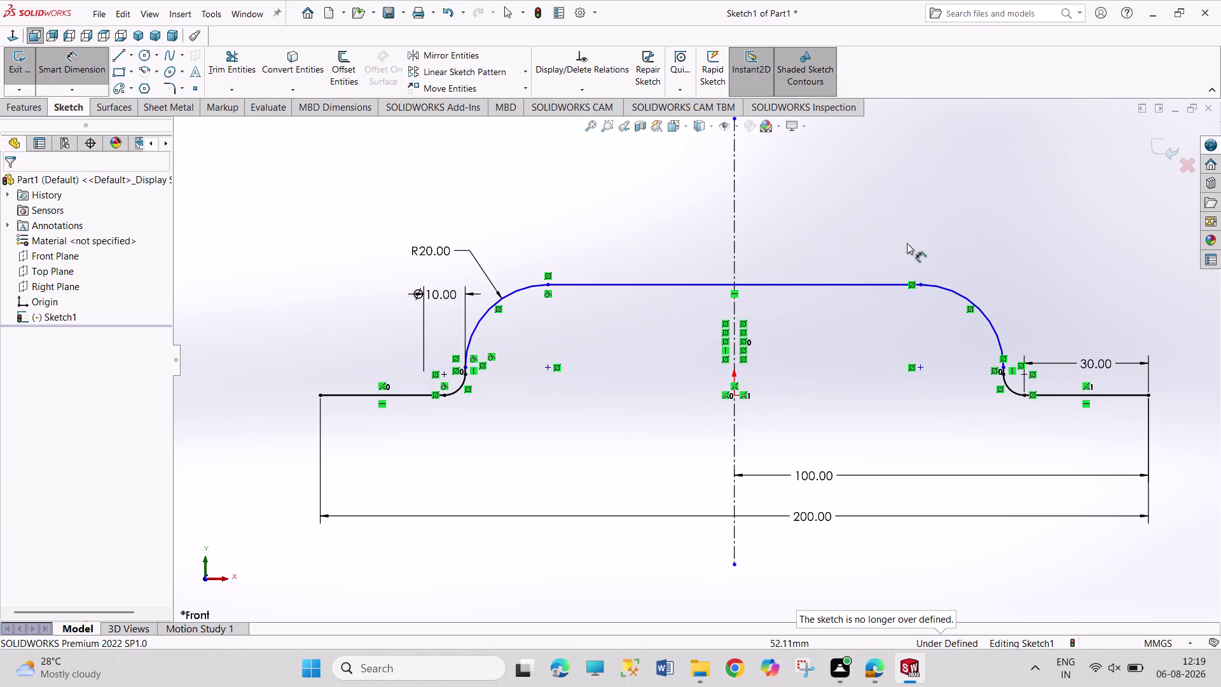
right_click(826, 230)
click(856, 272)
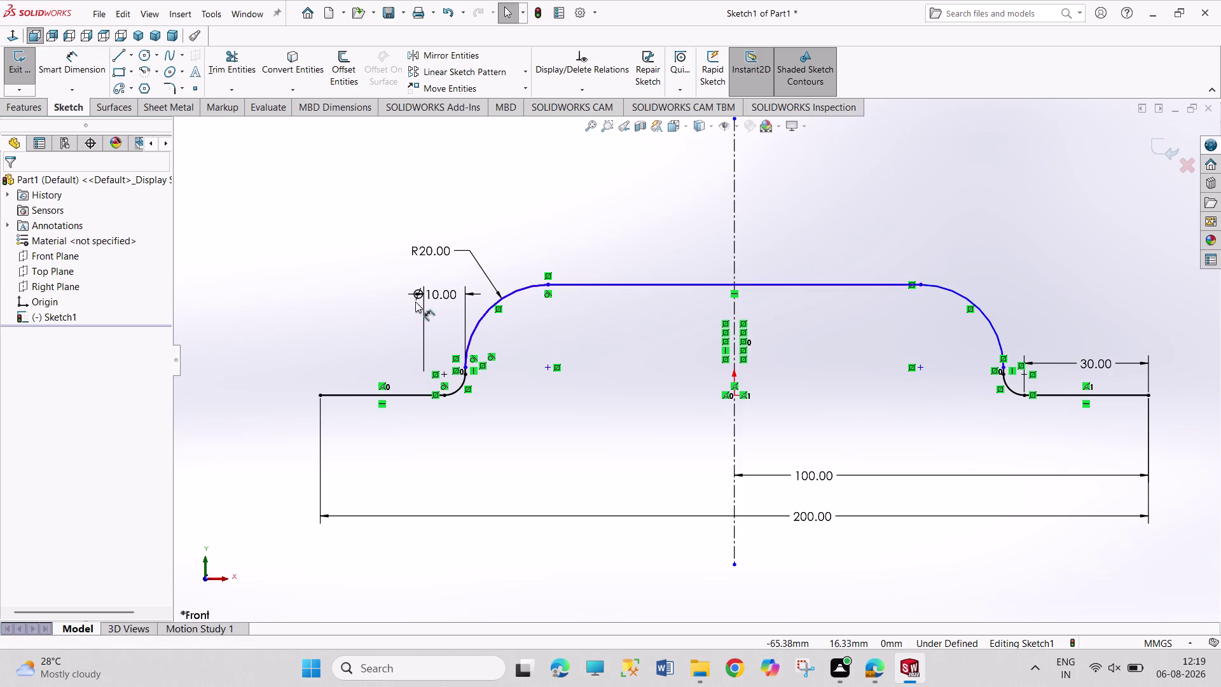
drag(419, 294, 443, 300)
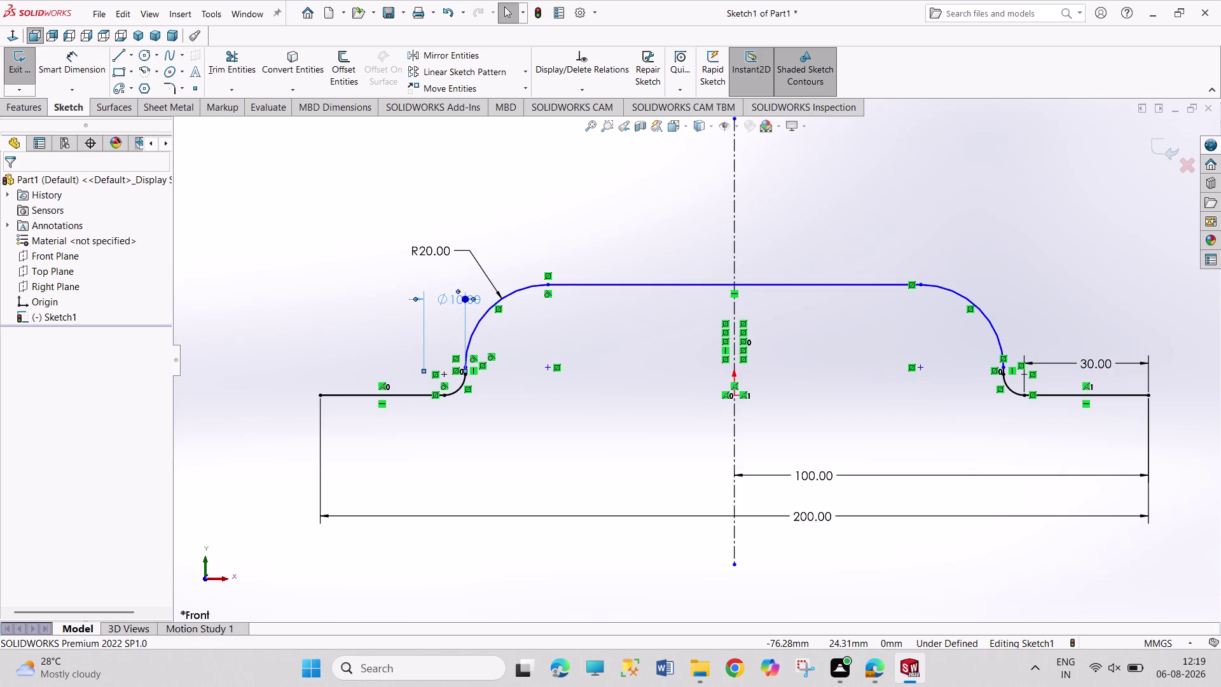
Drag the top segment down, then back up to make the hat profile taller.
click(868, 396)
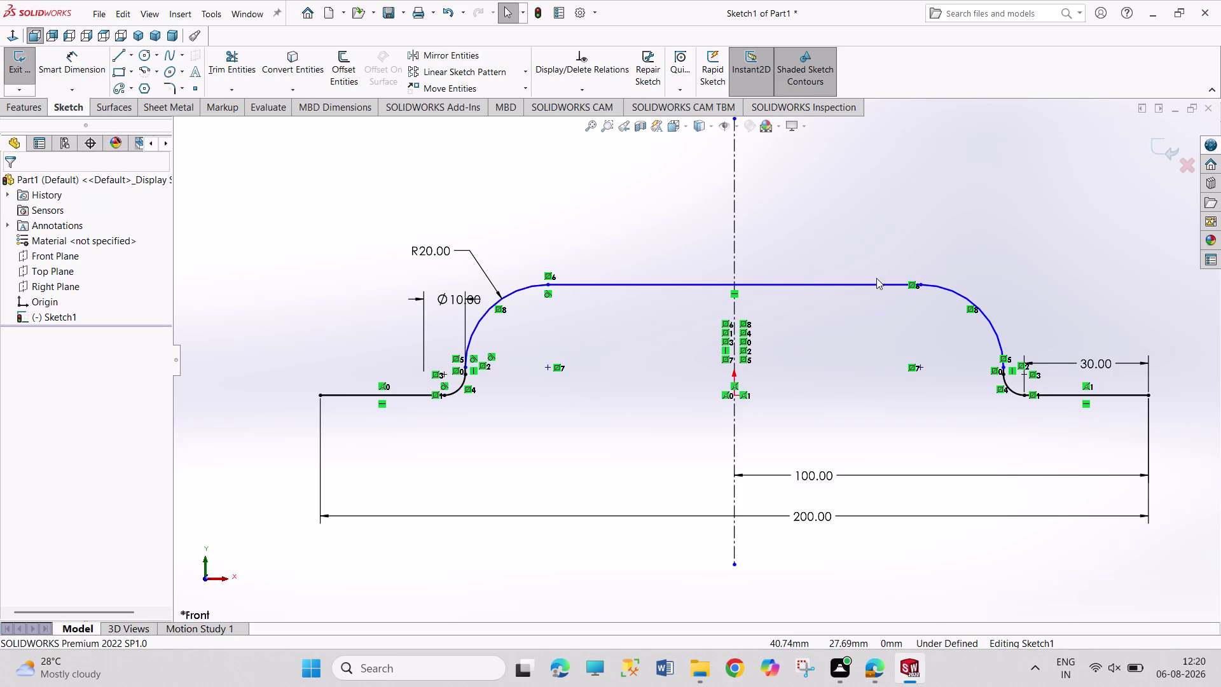
drag(814, 288, 818, 303)
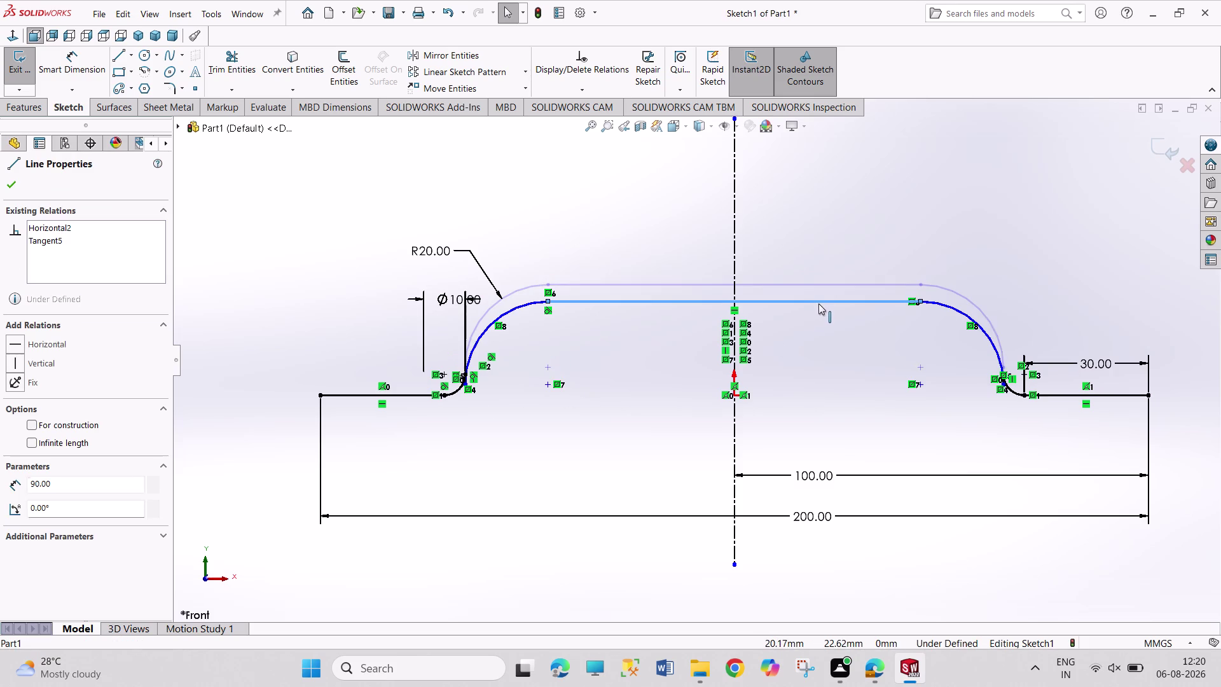
drag(819, 302, 819, 320)
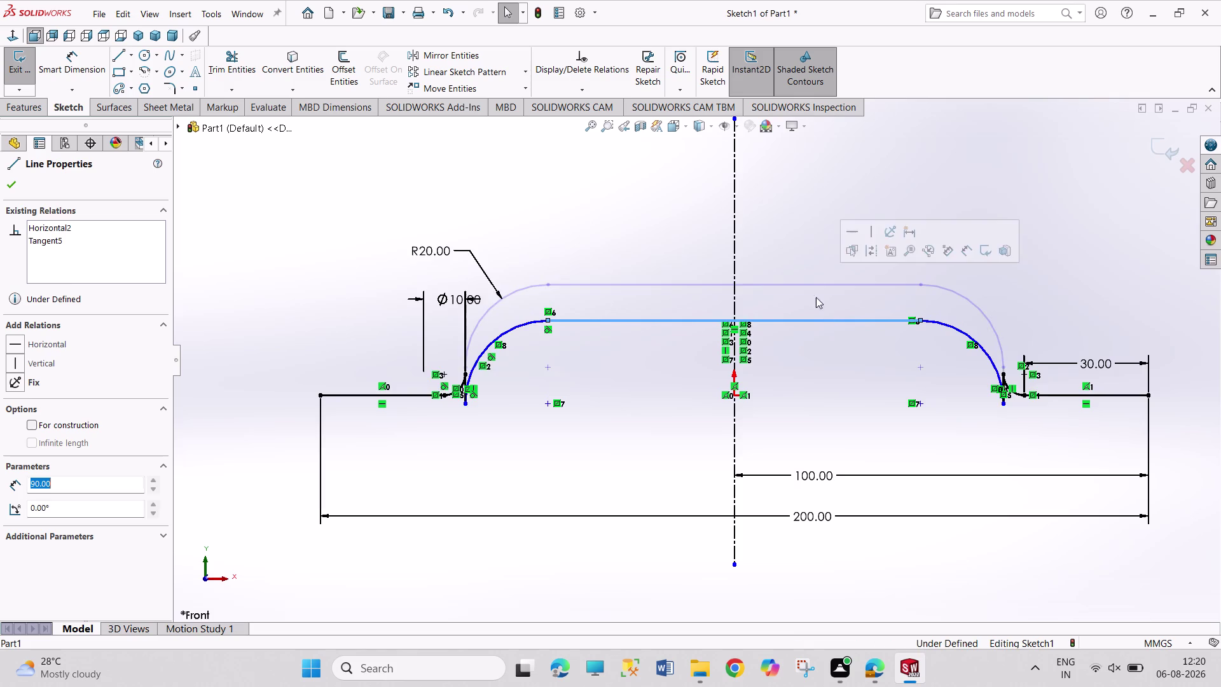
click(823, 230)
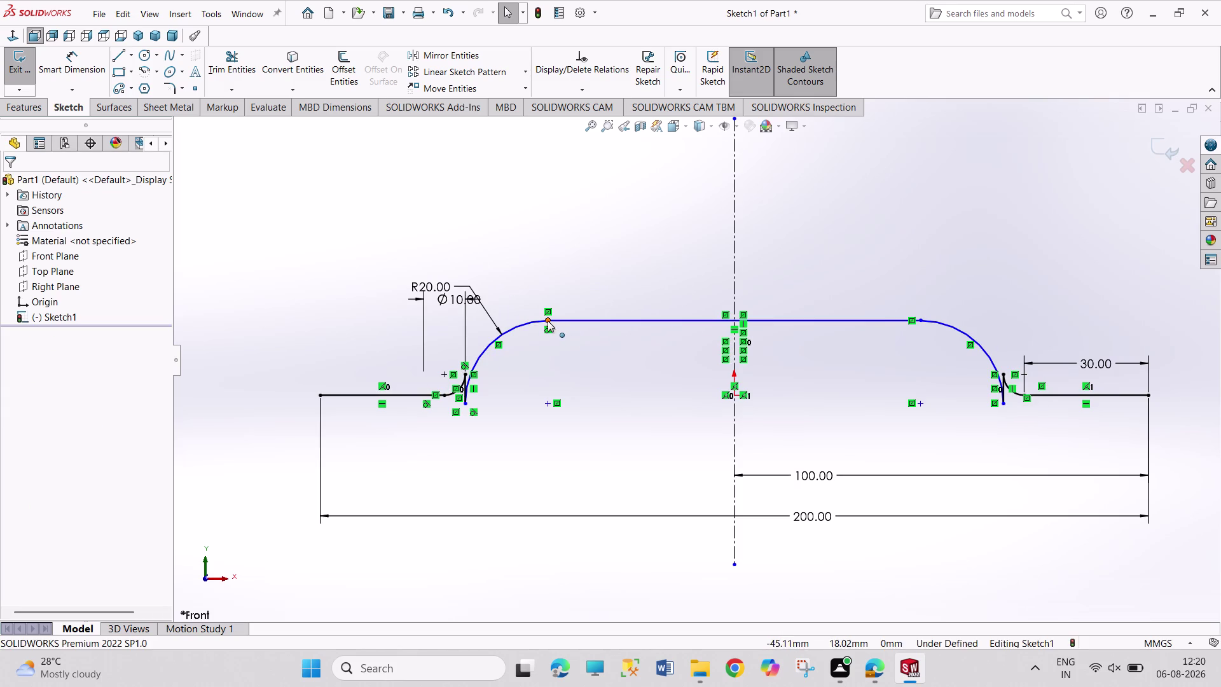
drag(547, 321, 532, 324)
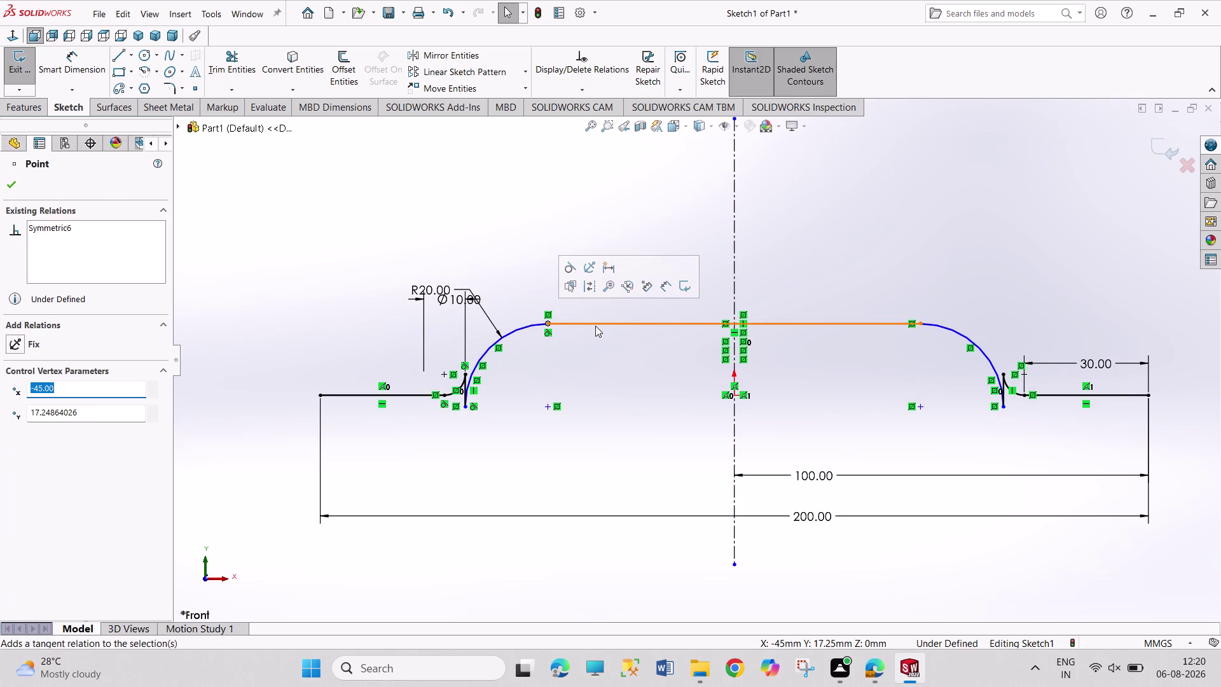
drag(596, 326, 613, 276)
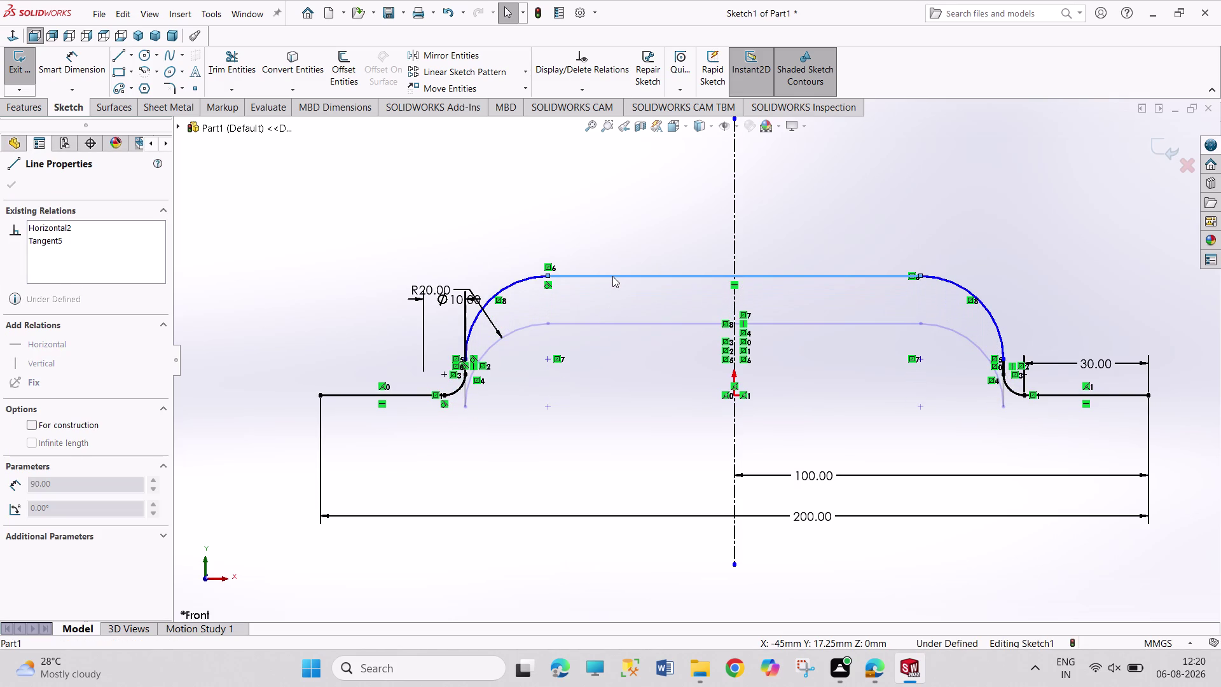
drag(612, 276, 612, 276)
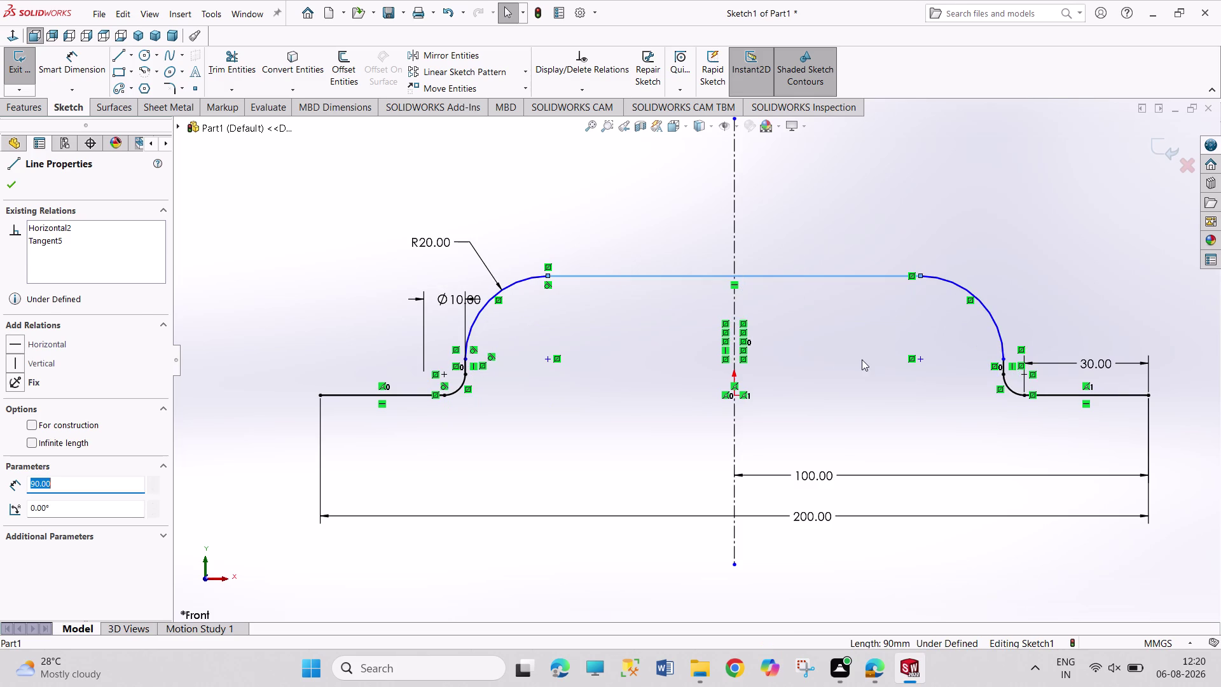
click(862, 359)
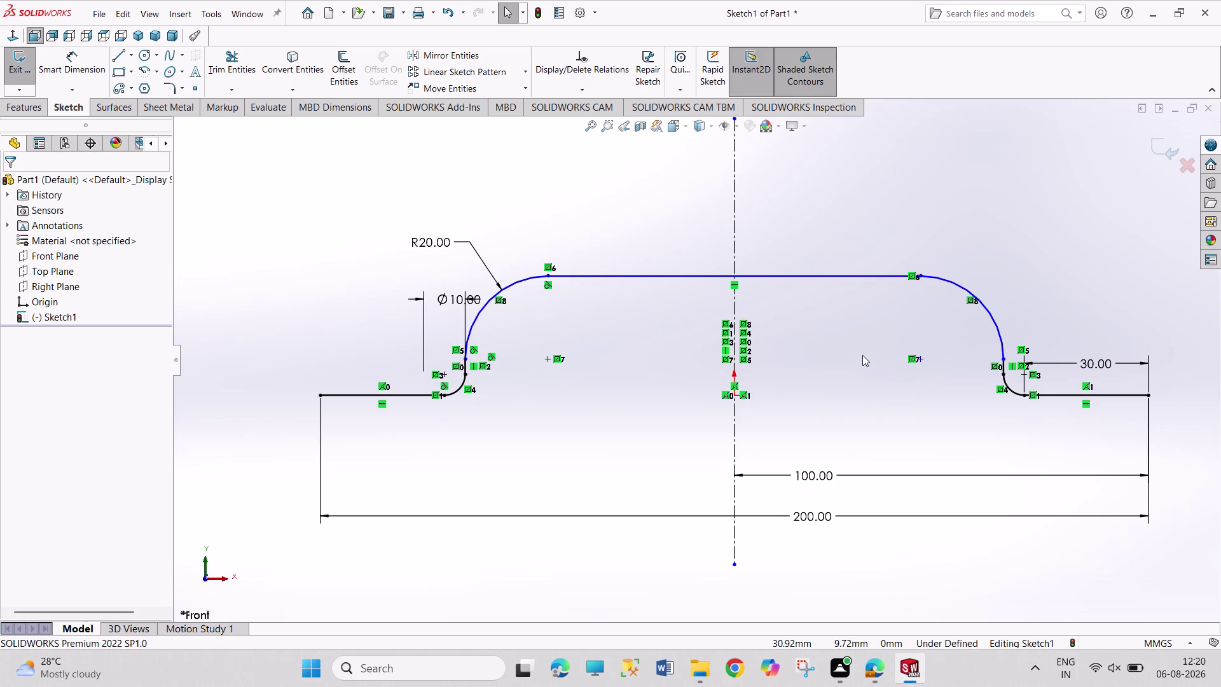
right_click(818, 473)
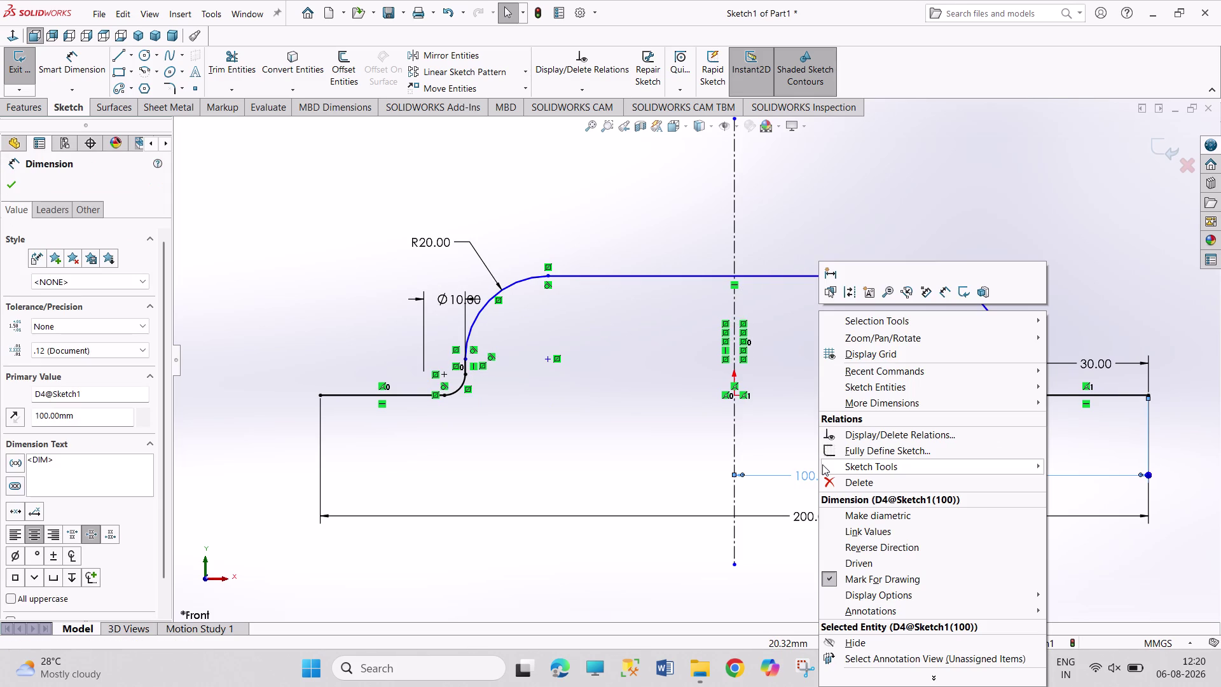
Delete the centreline-to-end dimension and dimension the top flat at 100.
click(840, 483)
right_drag(842, 463, 846, 294)
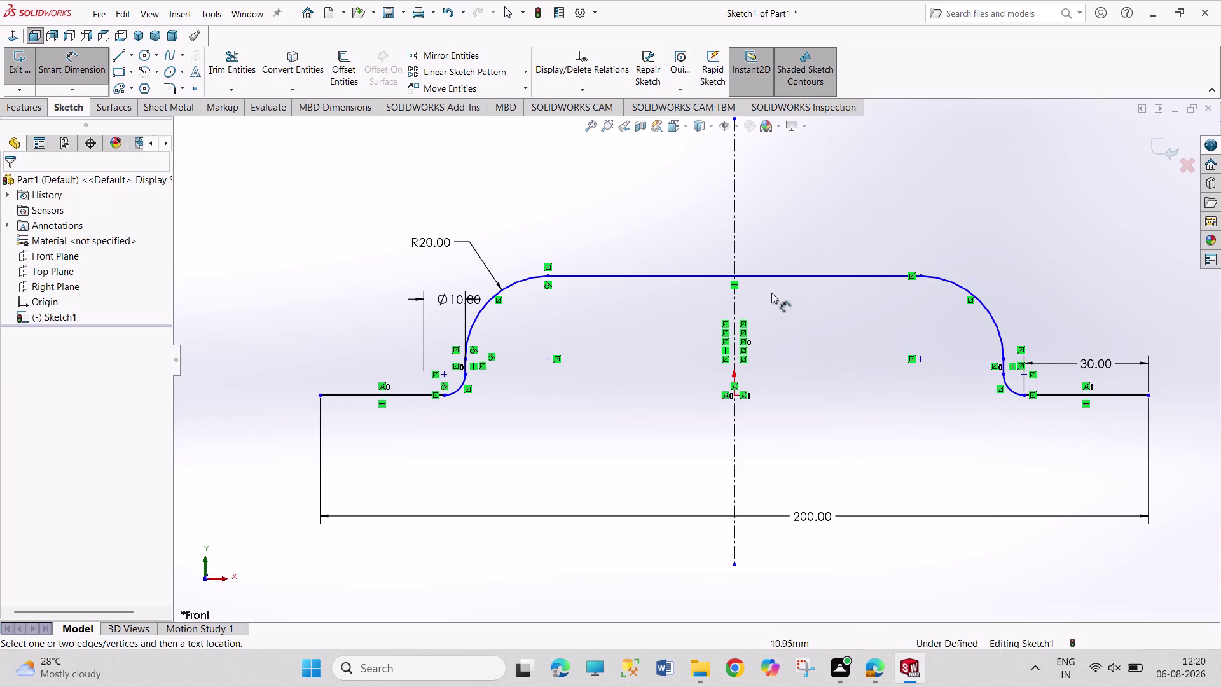
click(770, 275)
click(770, 237)
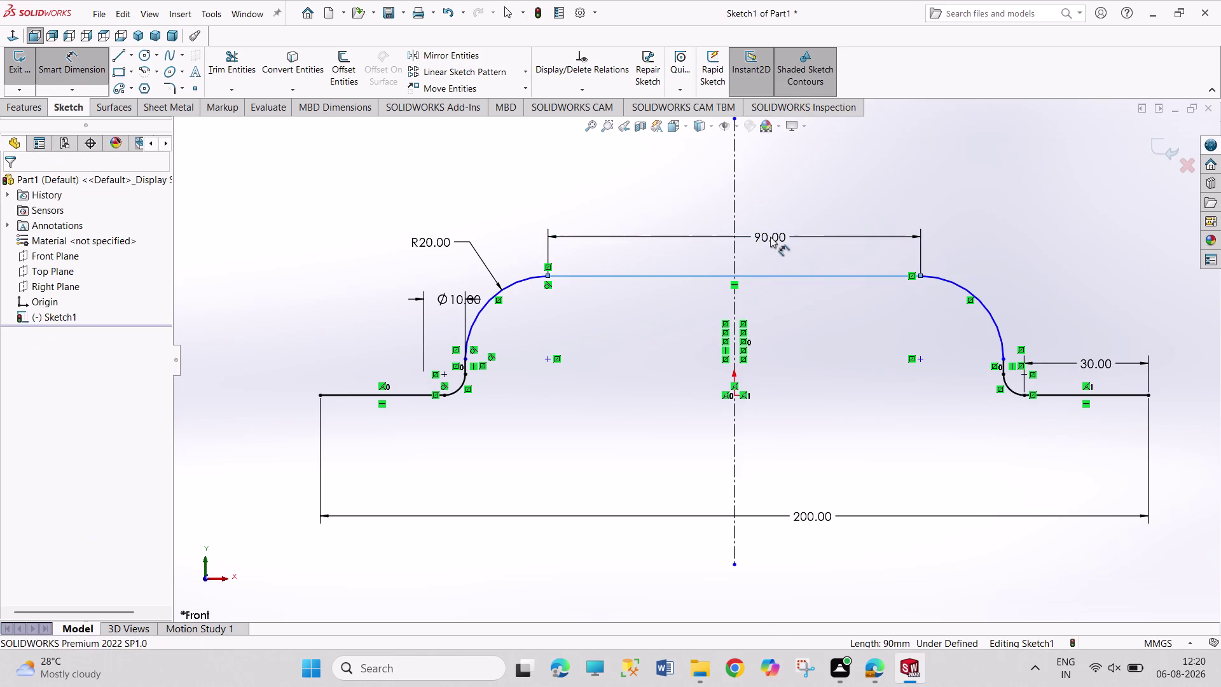
text(100)
key(Return)
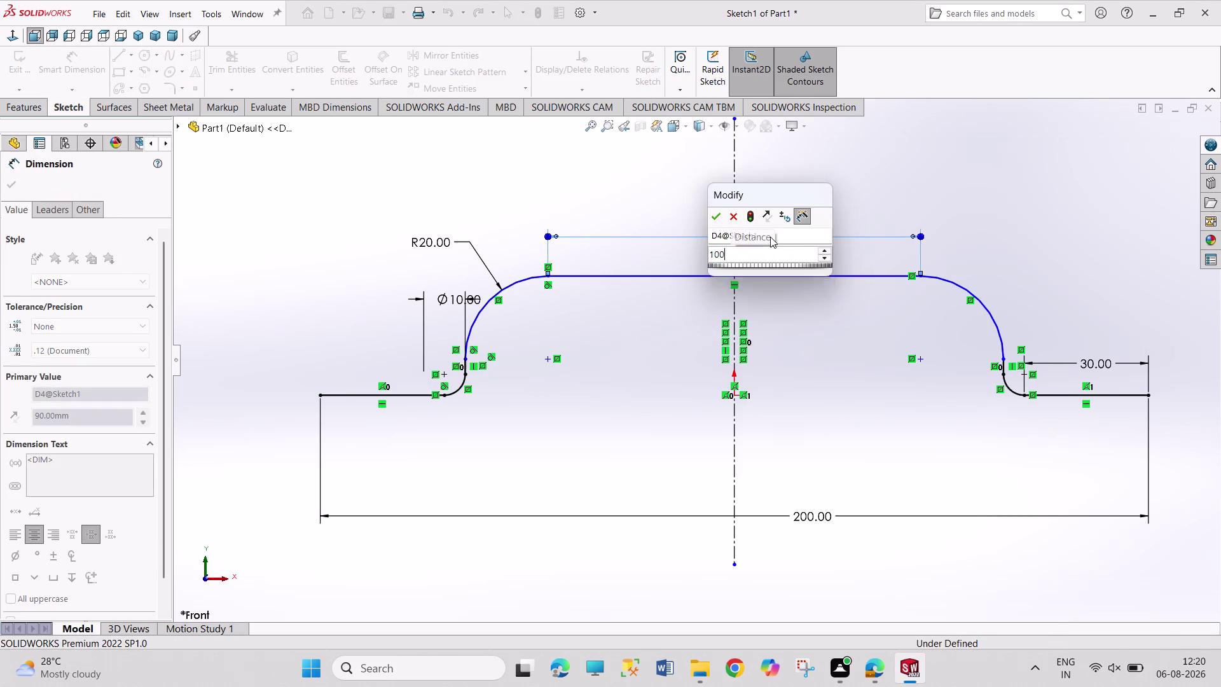
Finish dimensioning and select the profile's left end point.
right_click(949, 183)
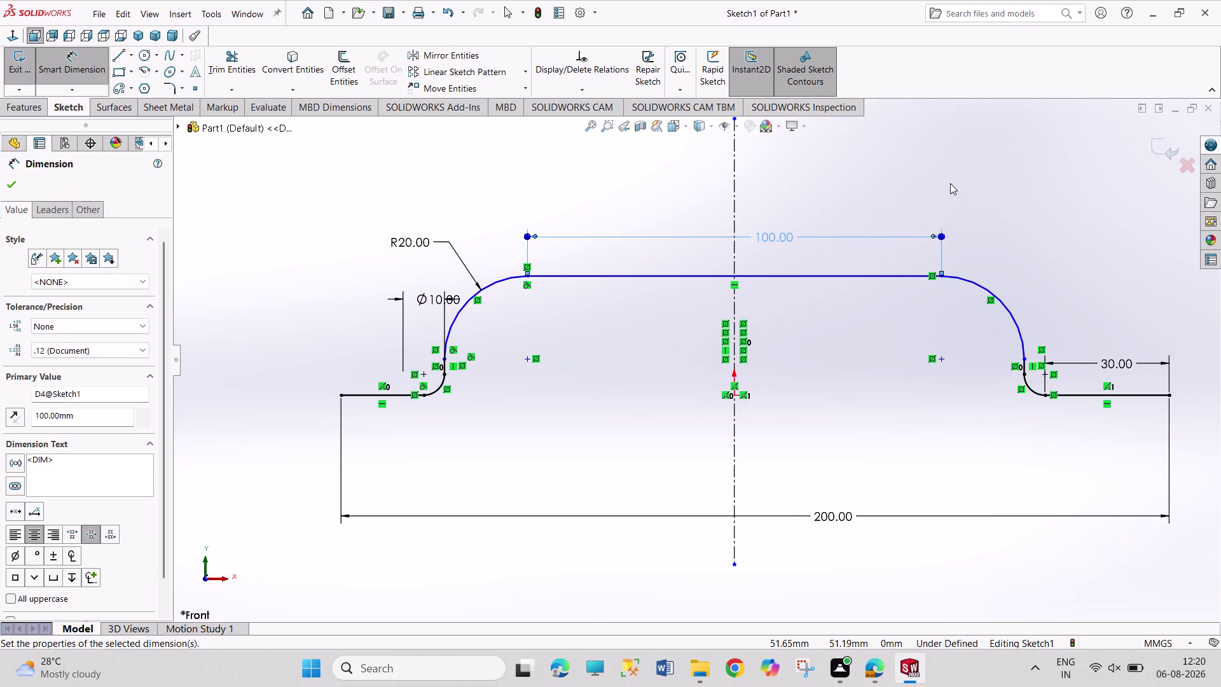
click(983, 227)
click(968, 186)
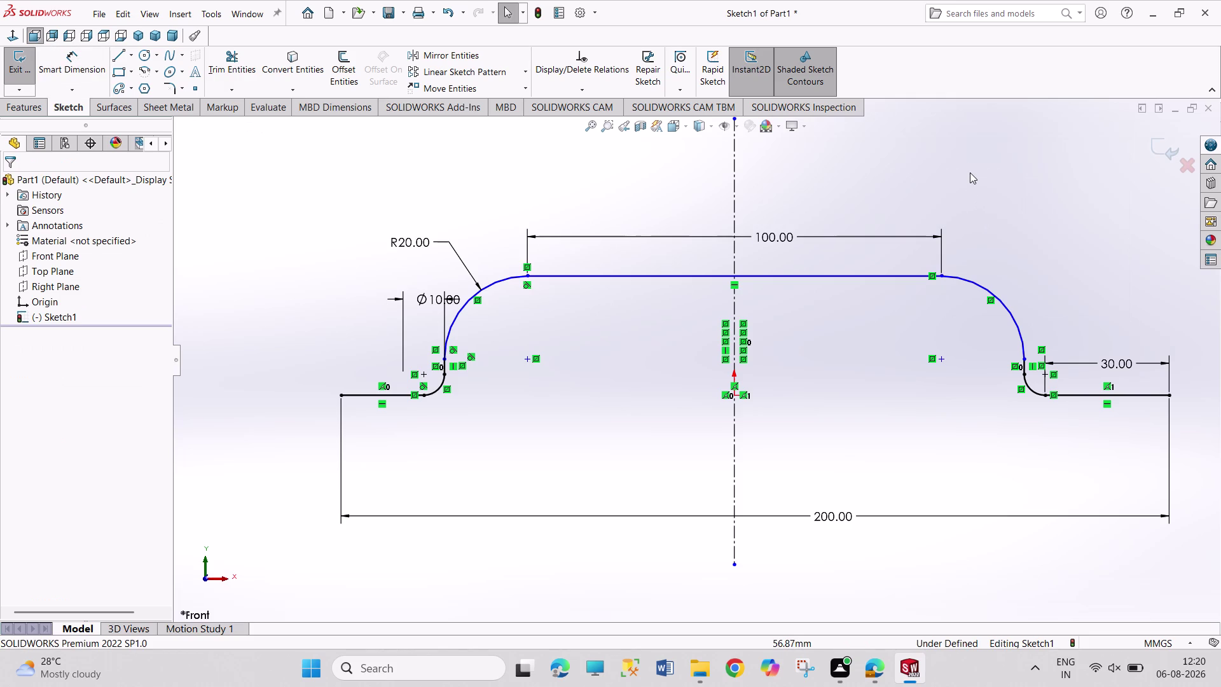
click(338, 397)
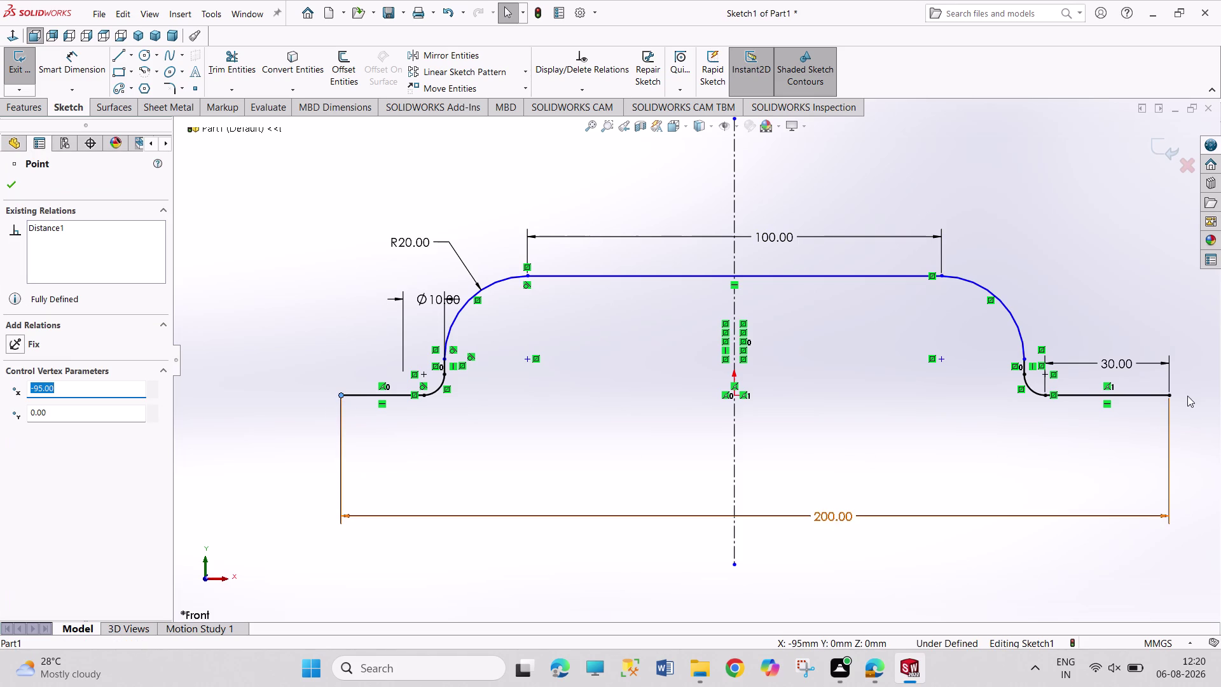
Try making both end points symmetric about the centreline, then undo it.
click(1169, 396)
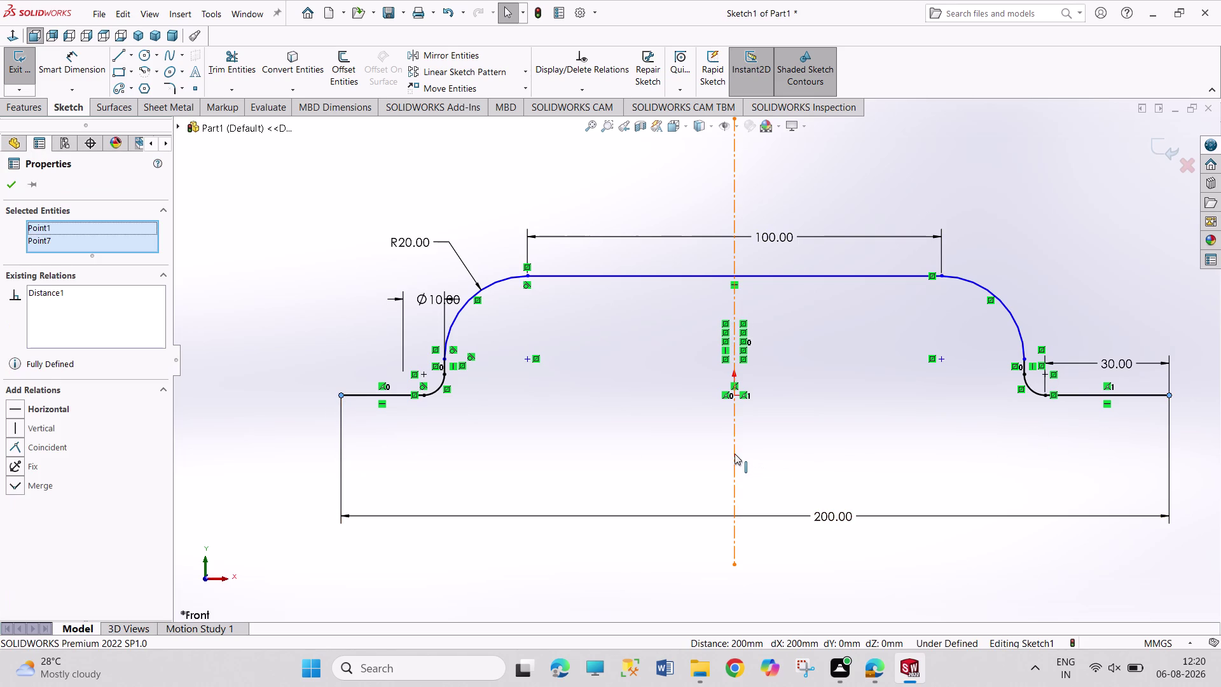
click(735, 453)
click(54, 421)
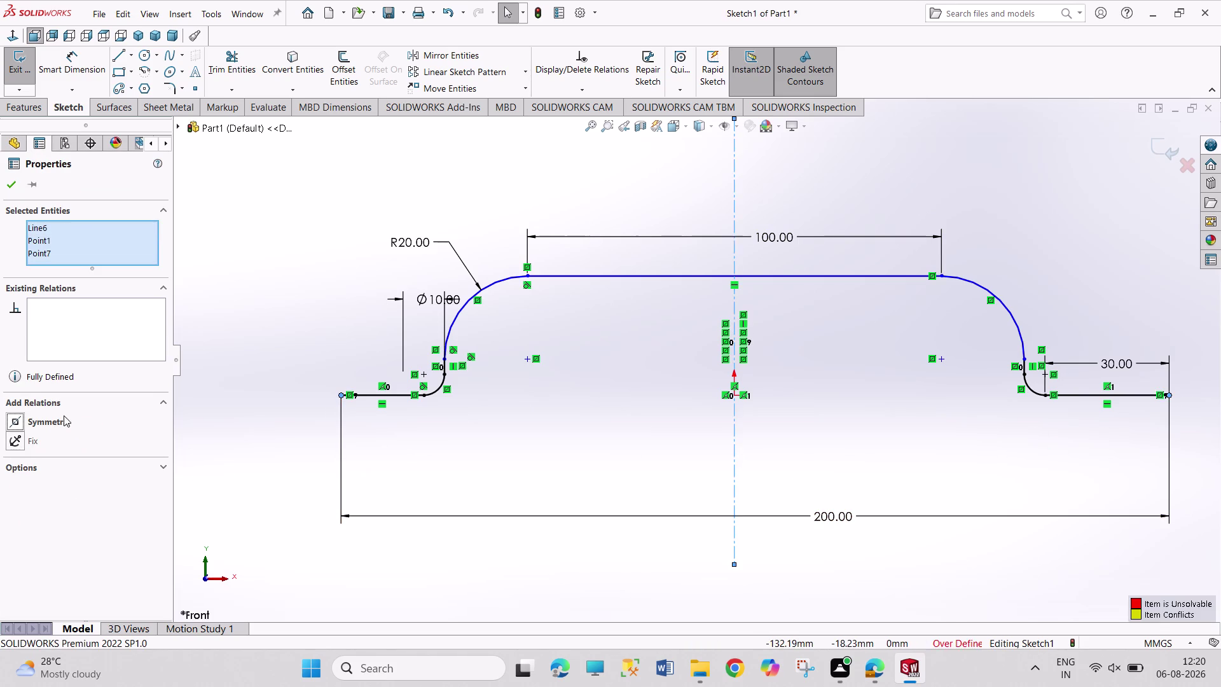
click(207, 378)
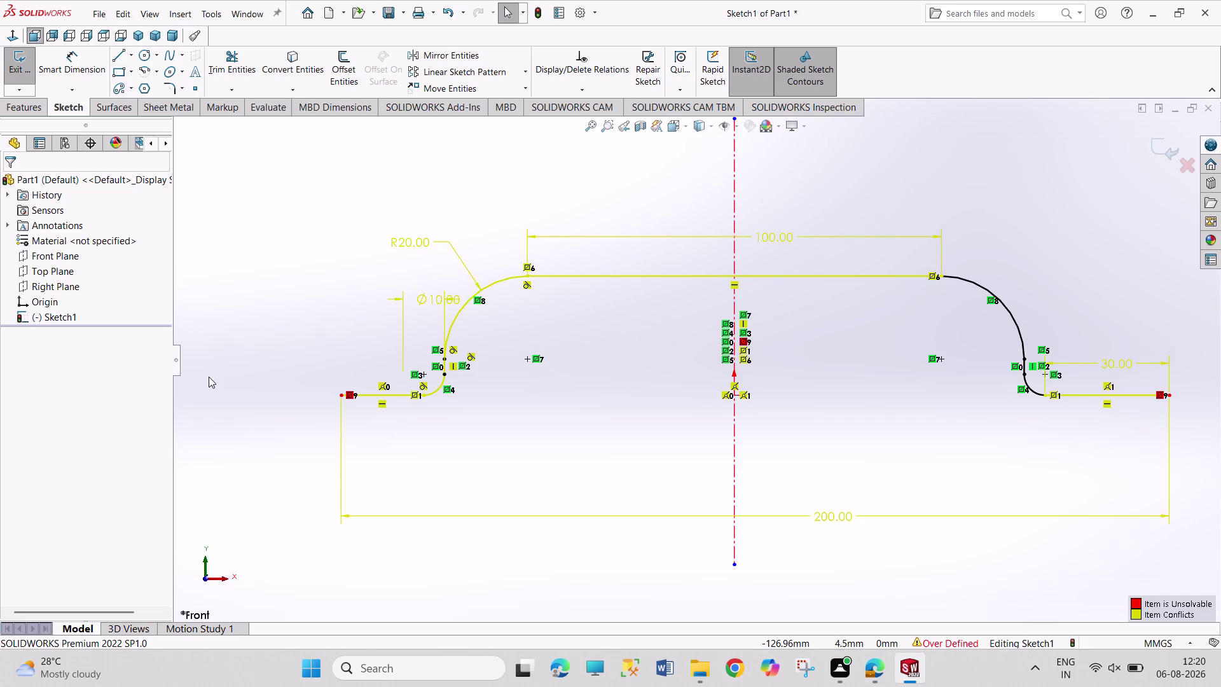
key(ctrl+z)
Select the top flat line and open options near the lower-right bend.
click(261, 398)
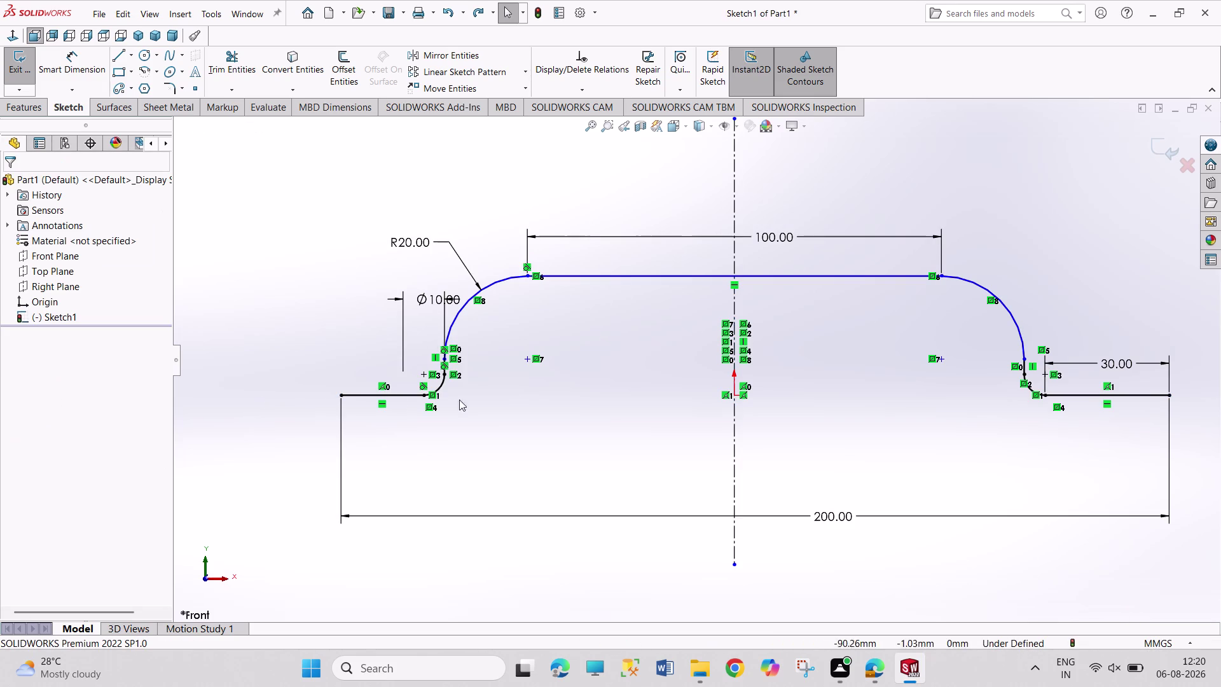
click(608, 278)
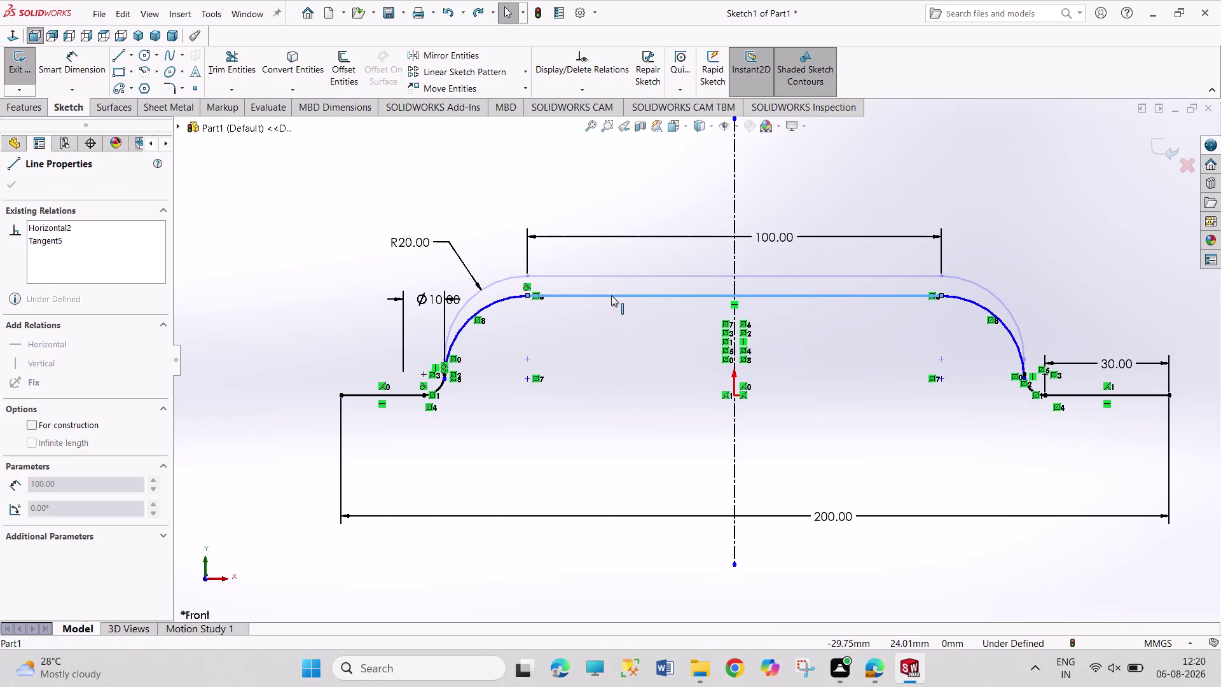
scroll(down, 3)
scroll(down, 3)
scroll(down, 3)
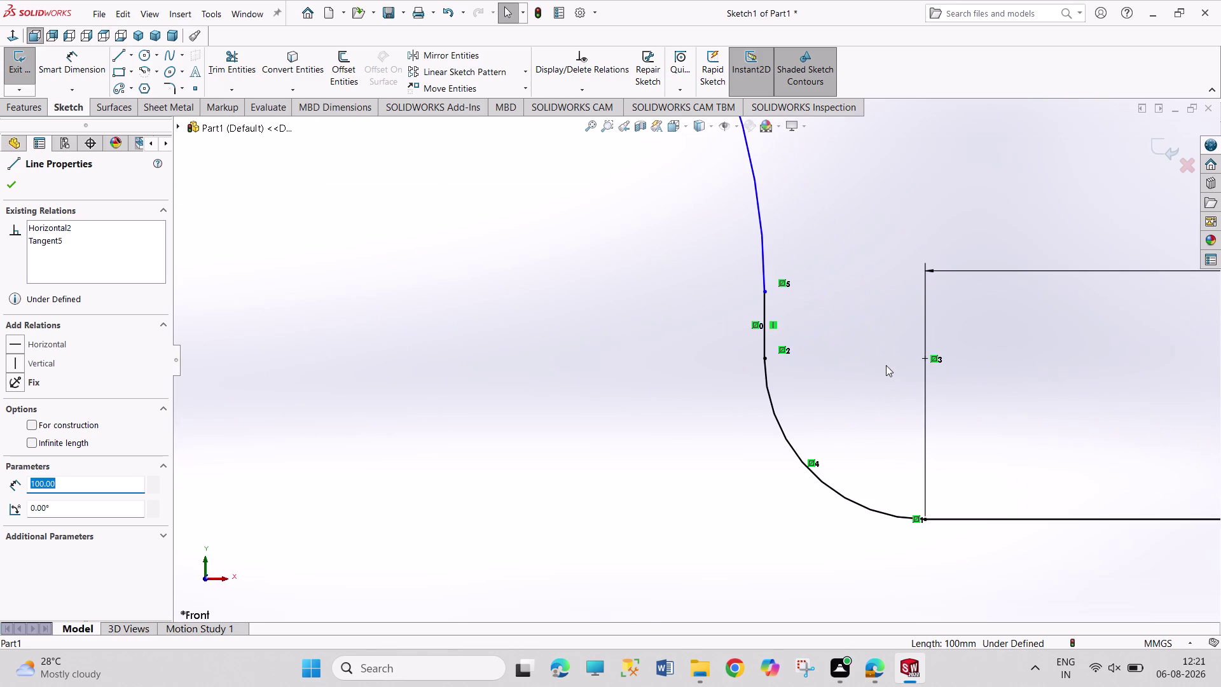
right_click(765, 318)
click(808, 517)
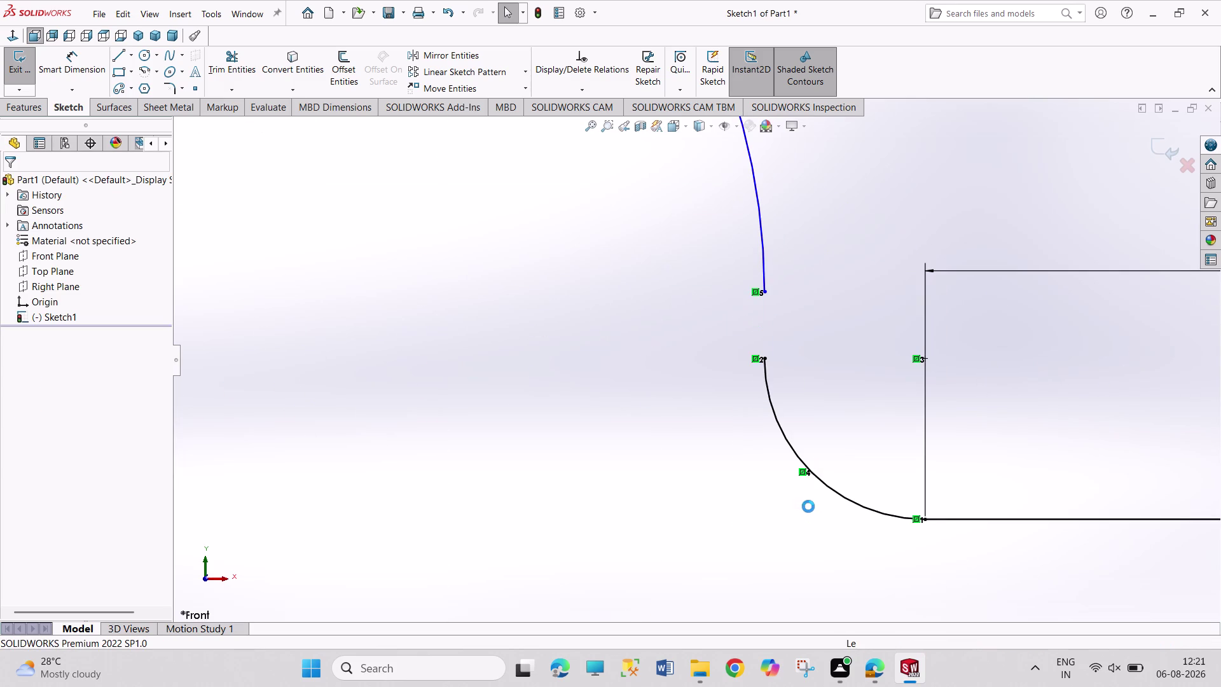
Try a coincident relation on the gap end points, then undo the sketch changes.
click(765, 291)
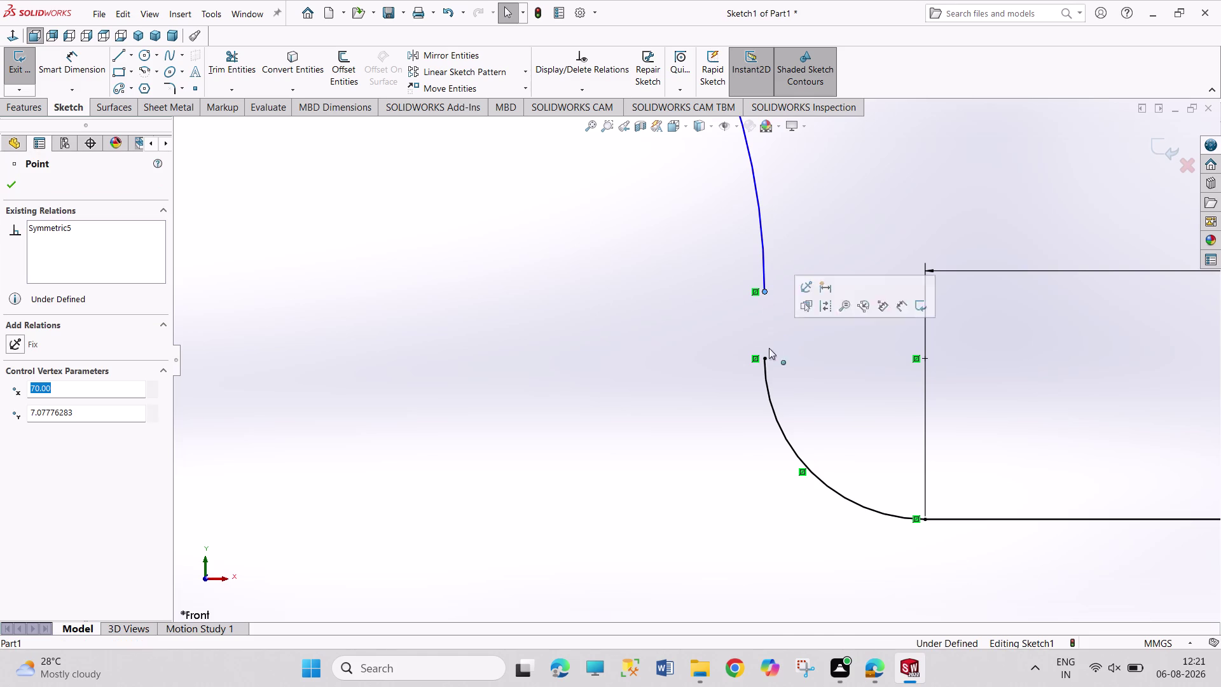
click(766, 357)
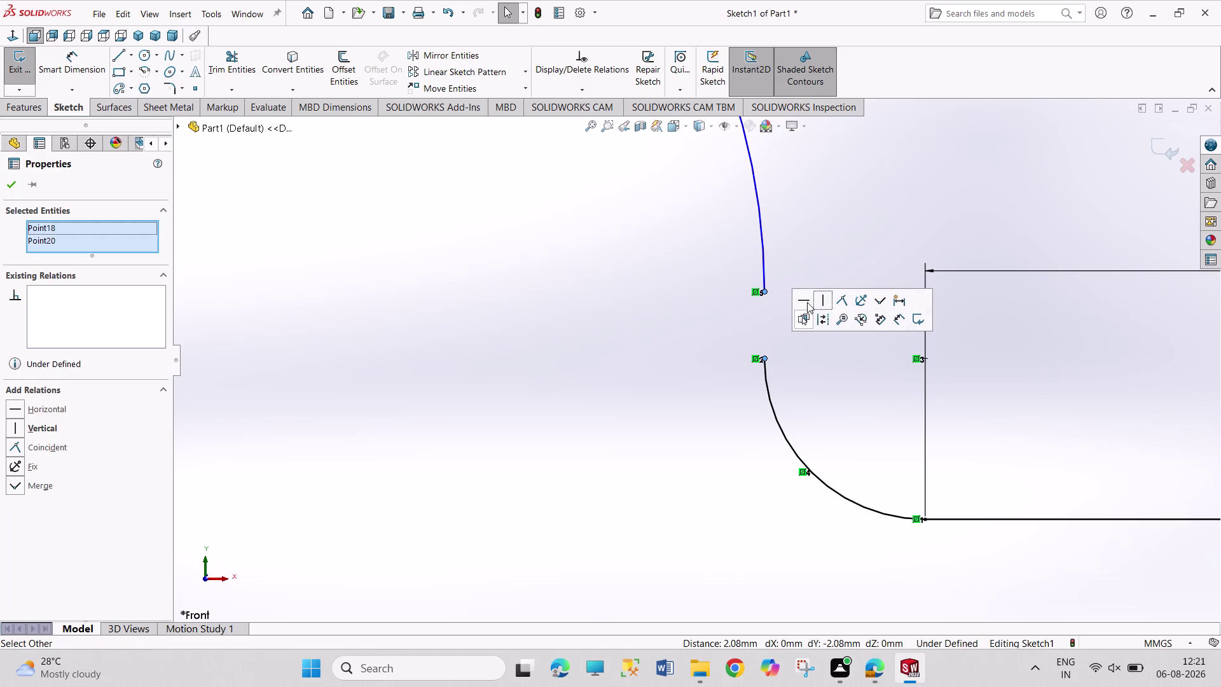
click(845, 304)
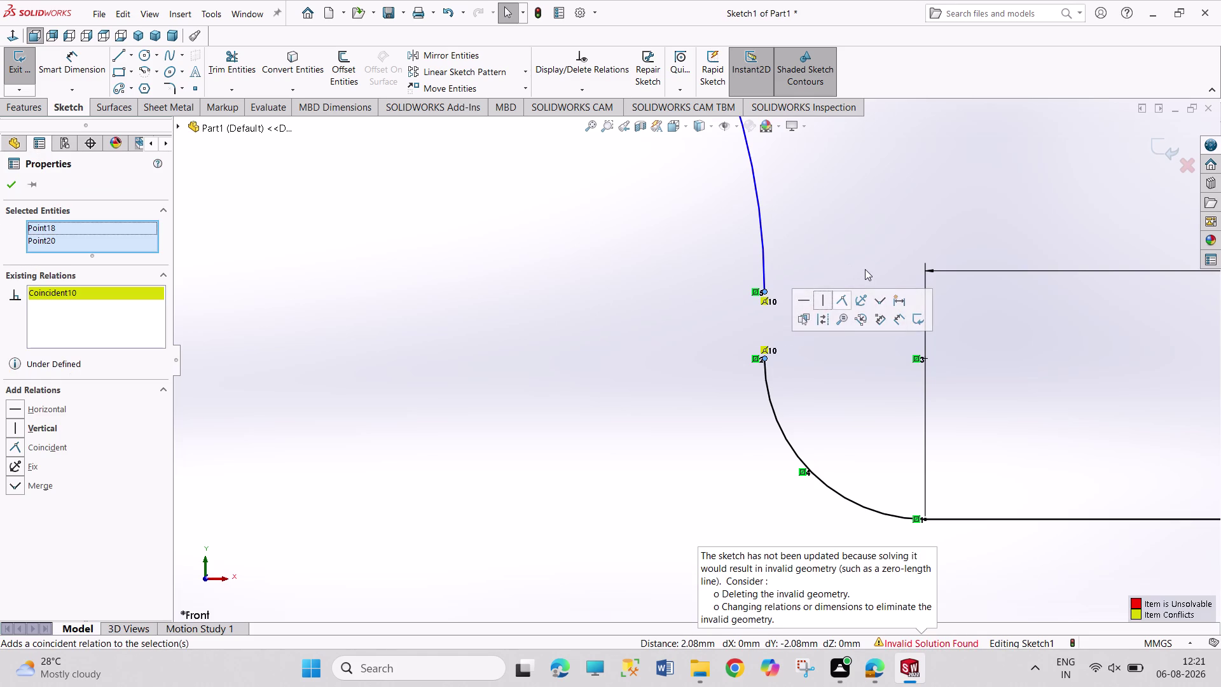
click(867, 268)
key(ctrl+z)
key(ctrl+z)
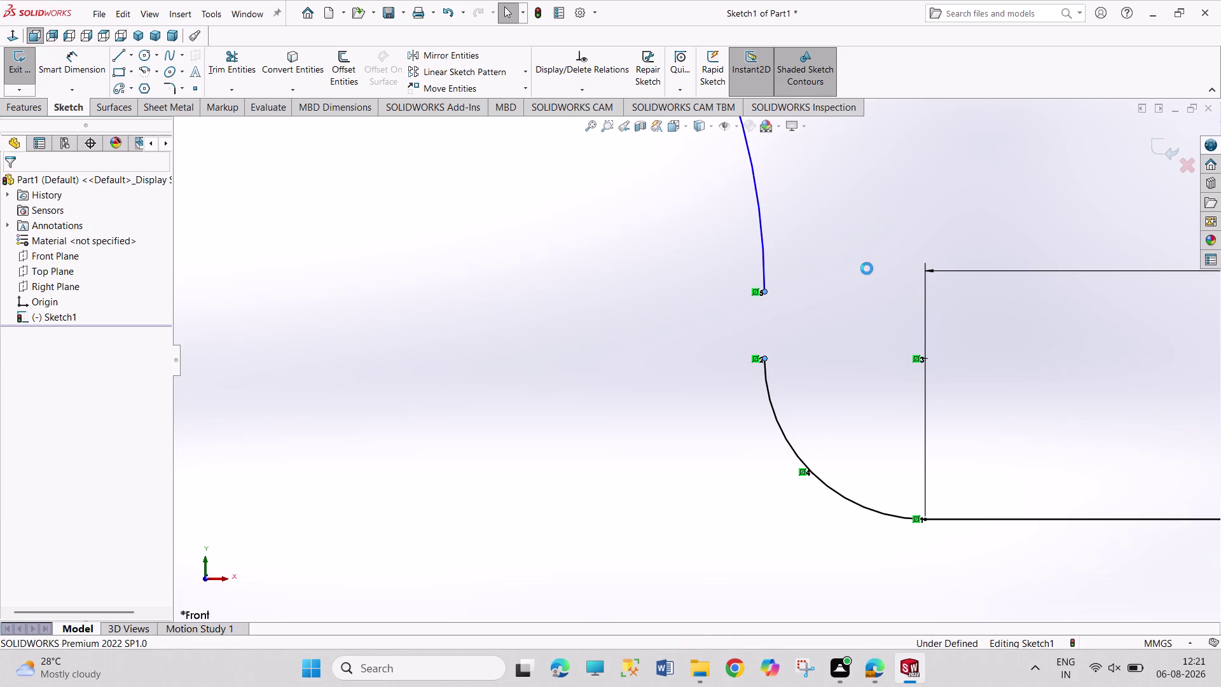
key(ctrl+z)
key(ctrl+z)
key(ctrl+z)
key(ctrl+z)
key(ctrl+z)
key(ctrl+z)
key(ctrl+z)
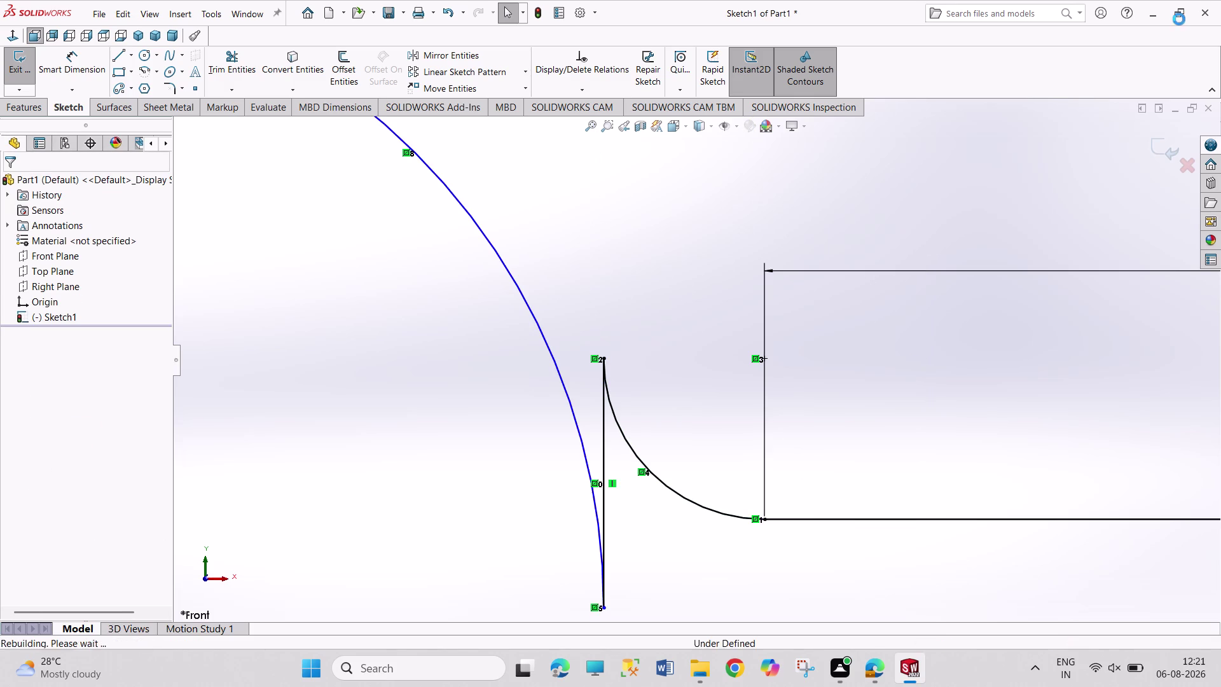
Close Part1 and start a new document with Ctrl+N.
click(1209, 110)
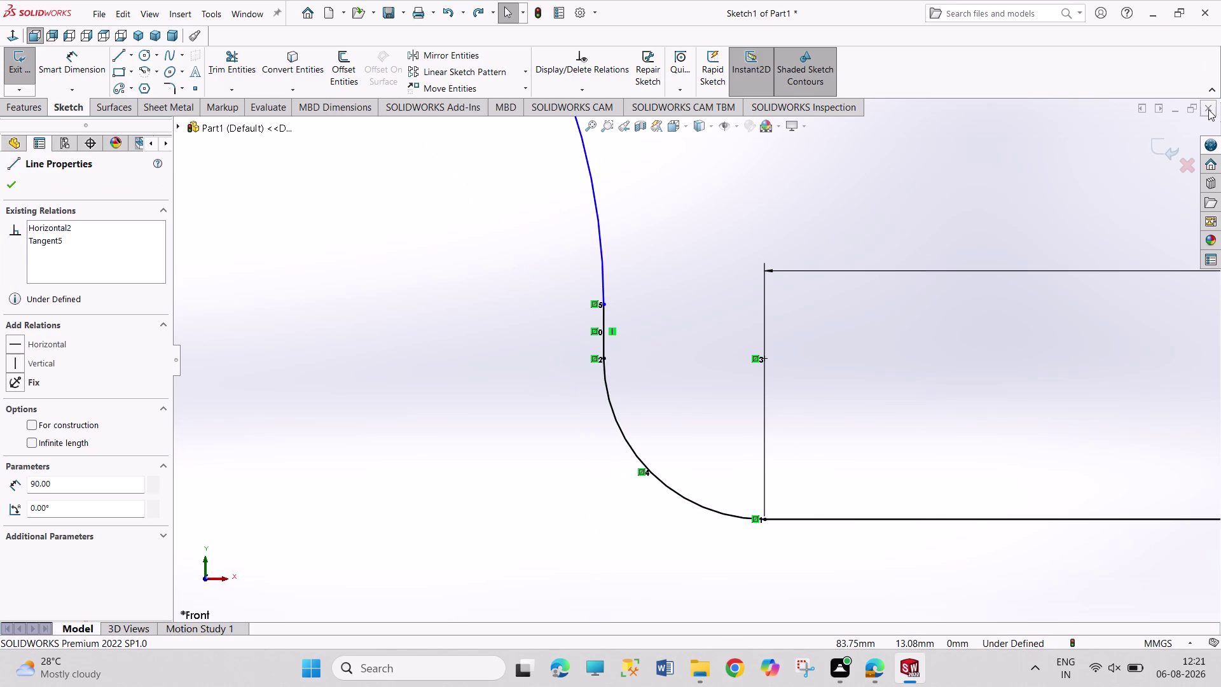
click(653, 354)
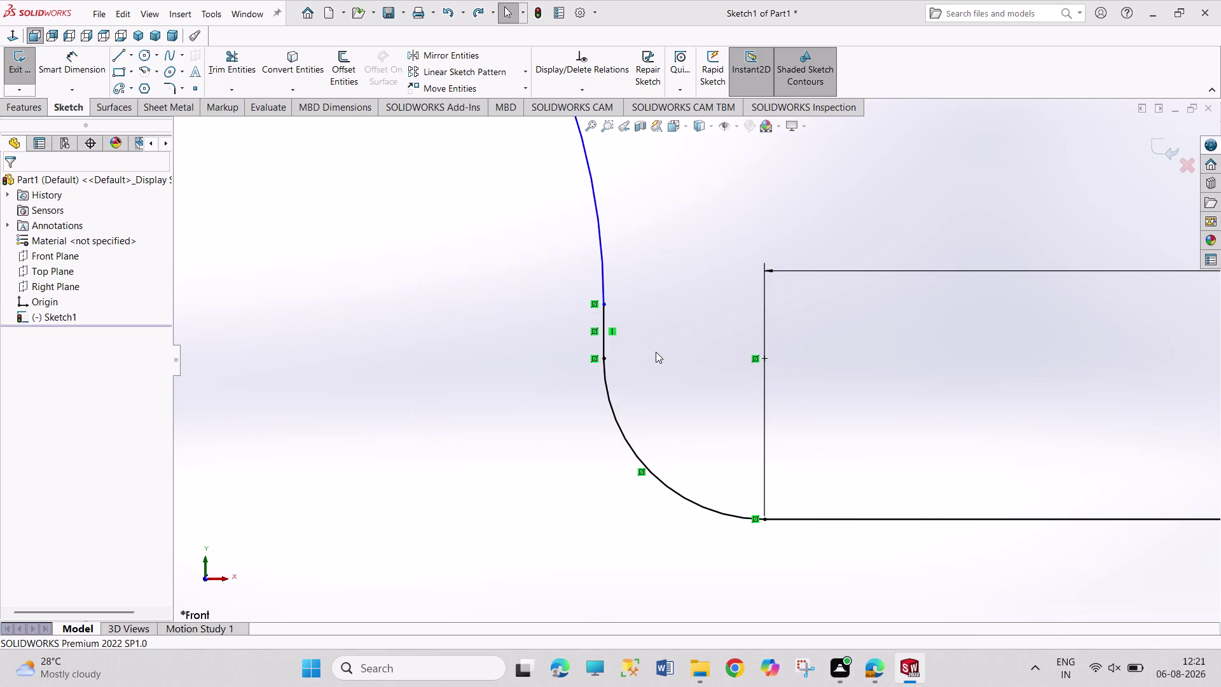
key(ctrl+n)
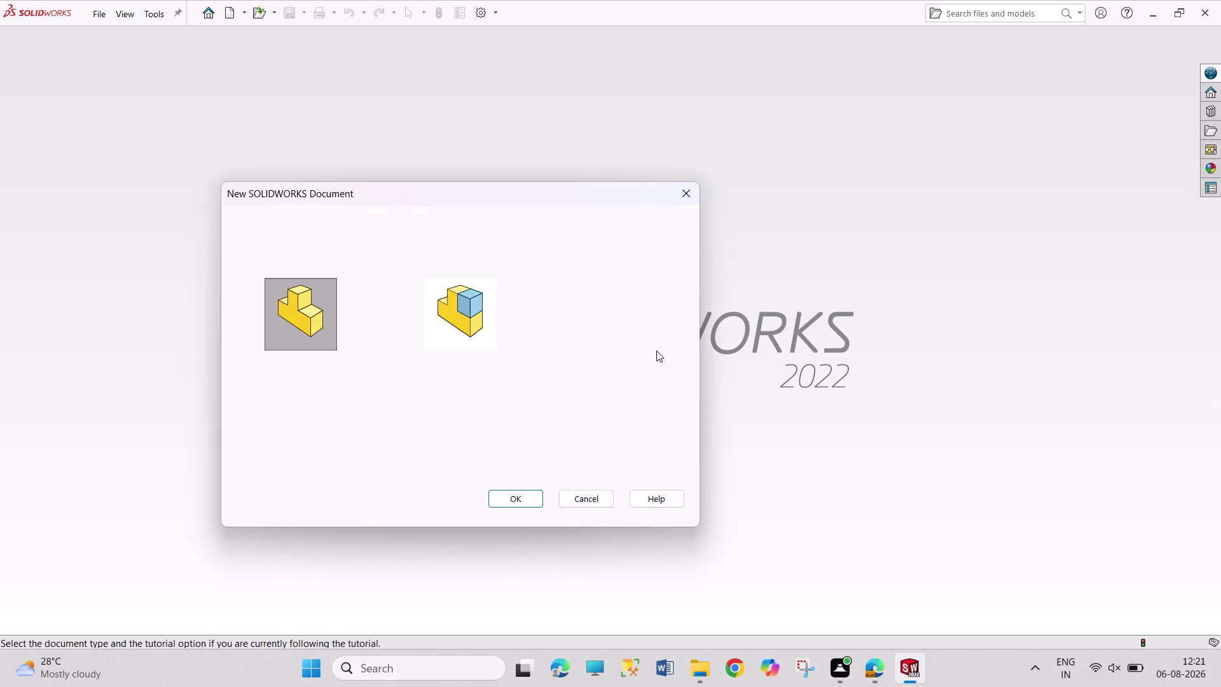
Create a new part, Part2, and open a sketch on its Front Plane.
key(Return)
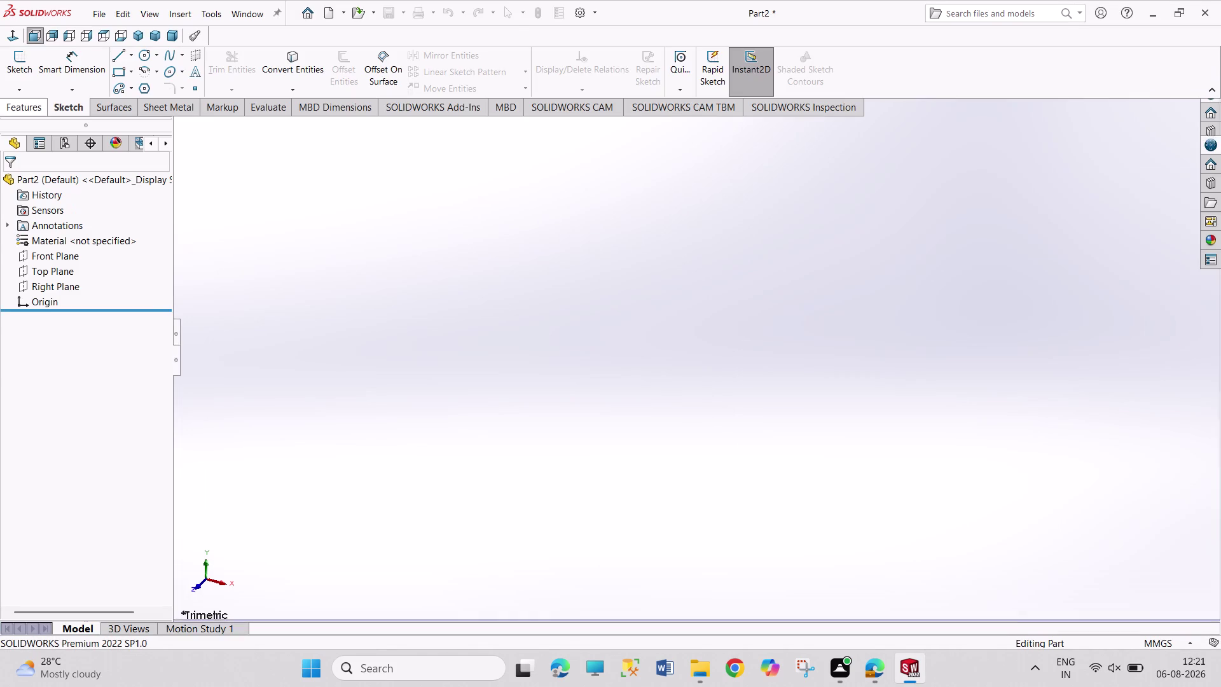
click(57, 262)
click(63, 246)
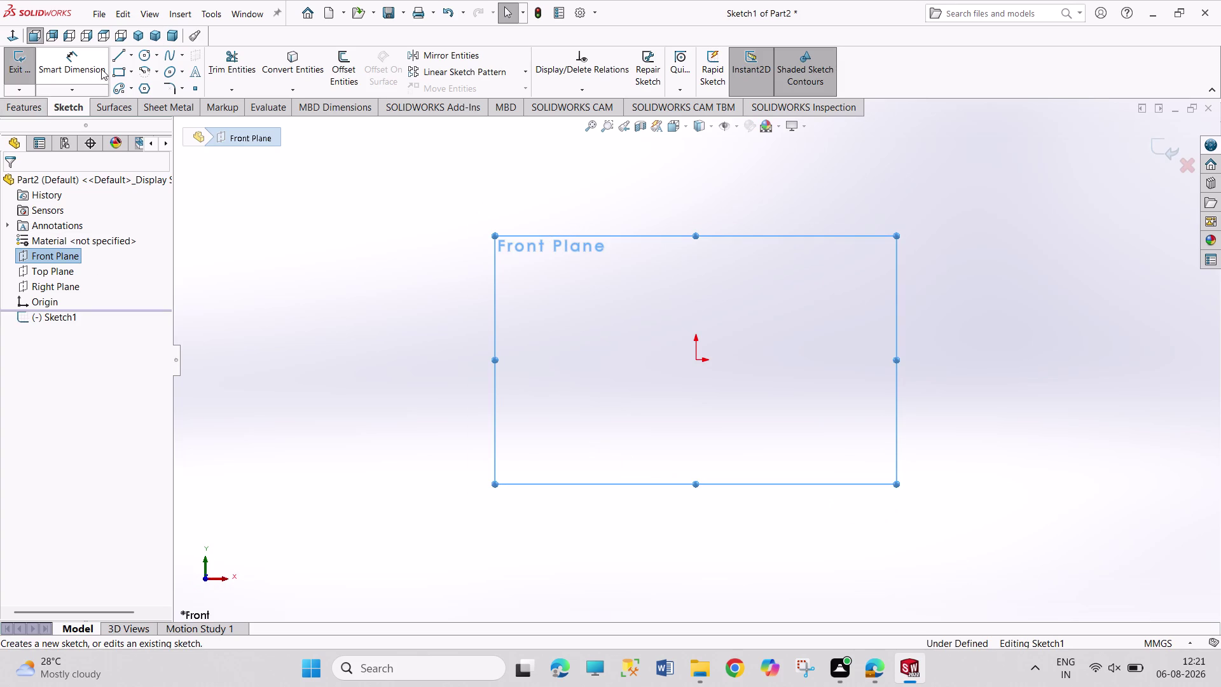
click(115, 62)
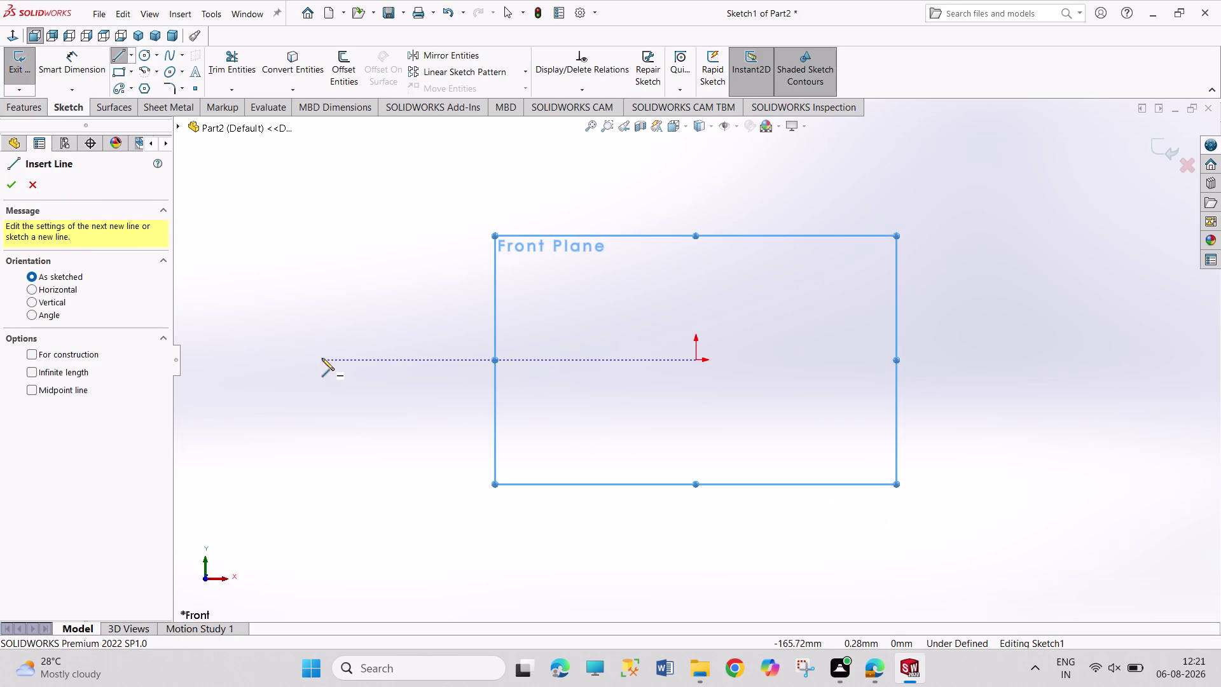
click(322, 357)
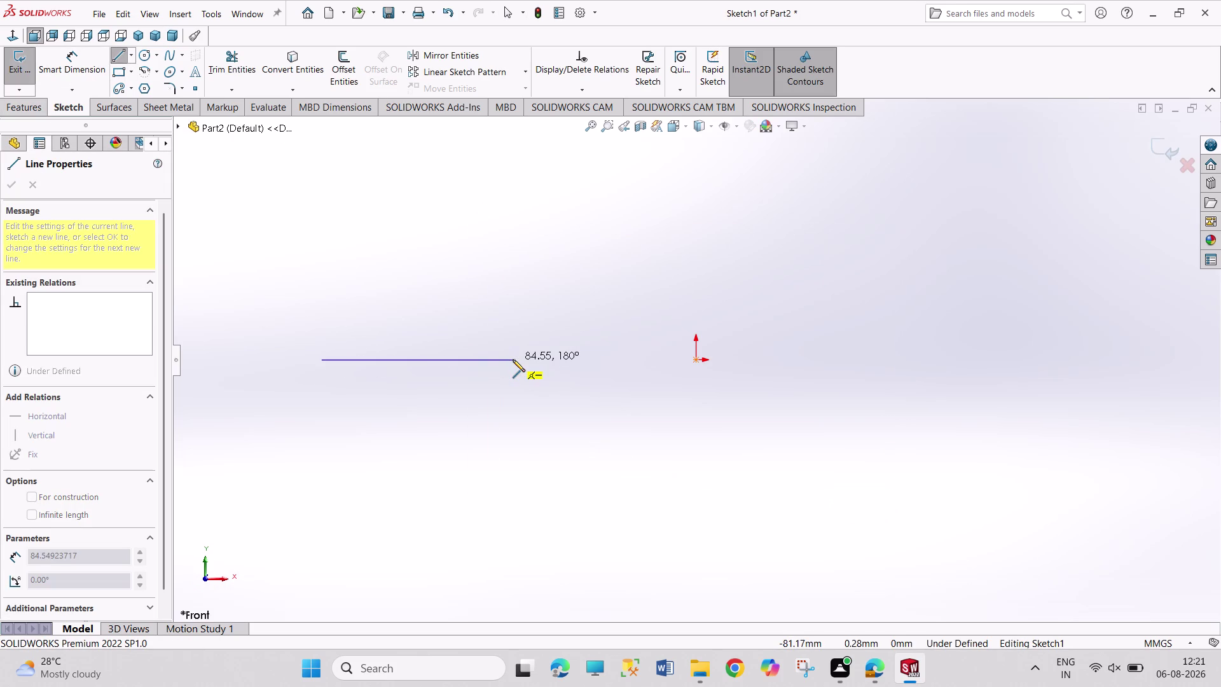
click(512, 359)
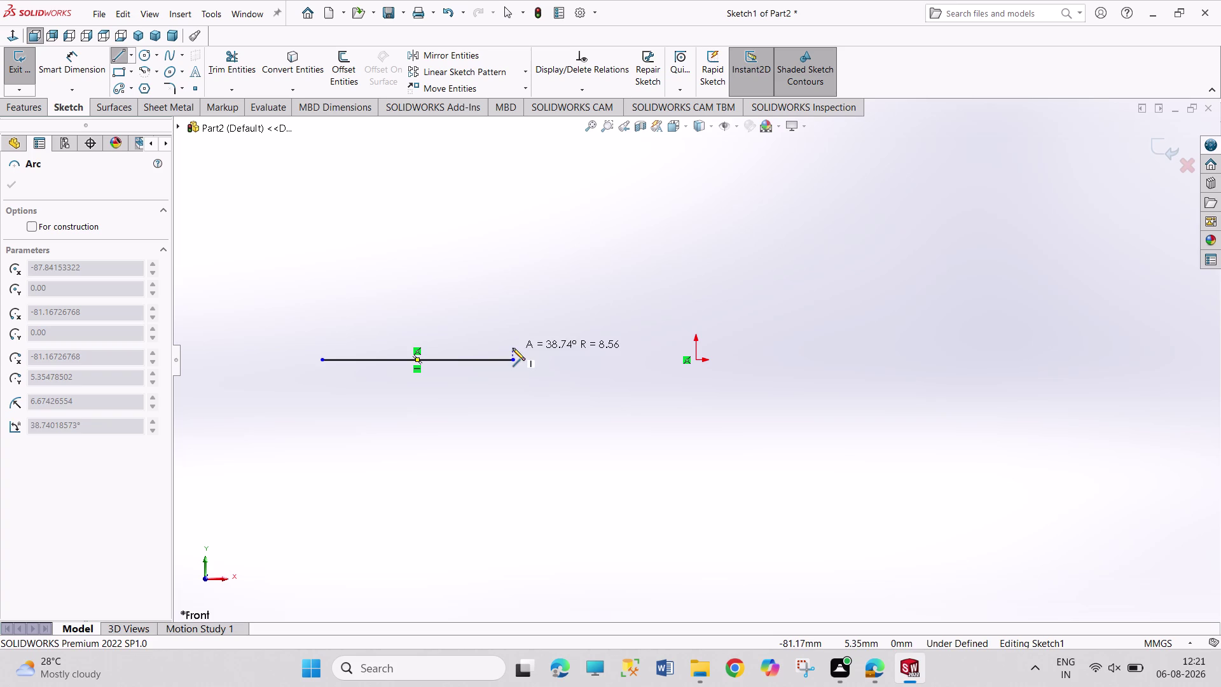
key(Escape)
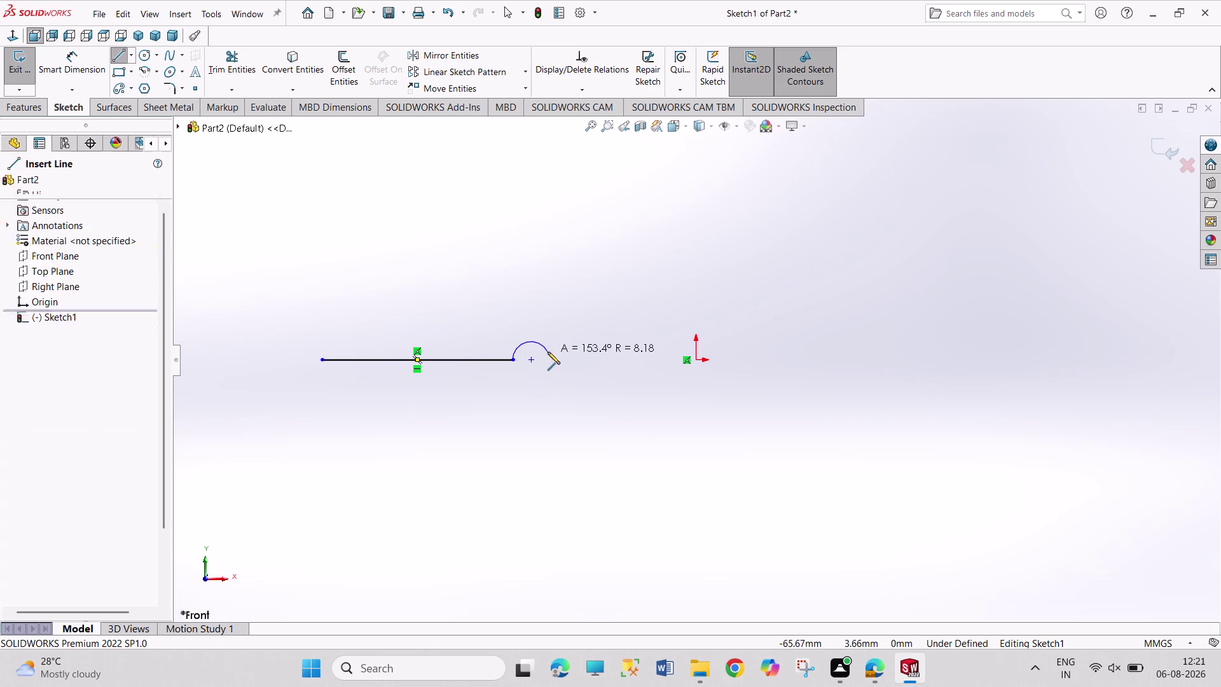
key(Escape)
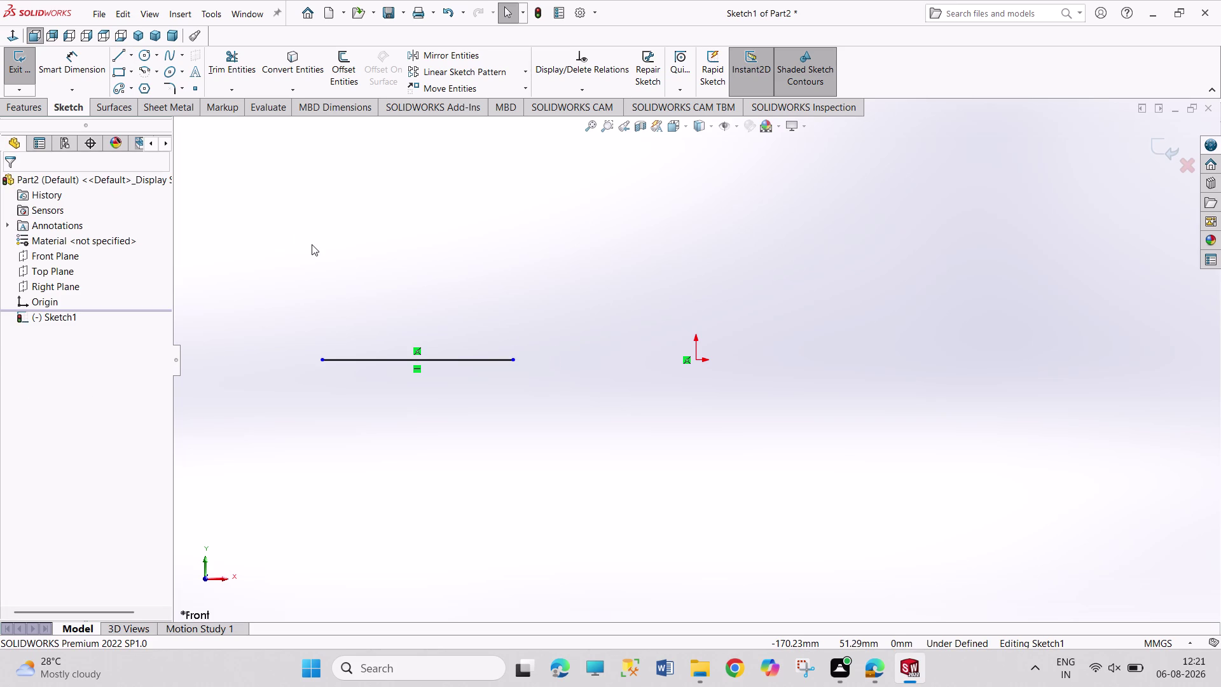
key(ctrl+z)
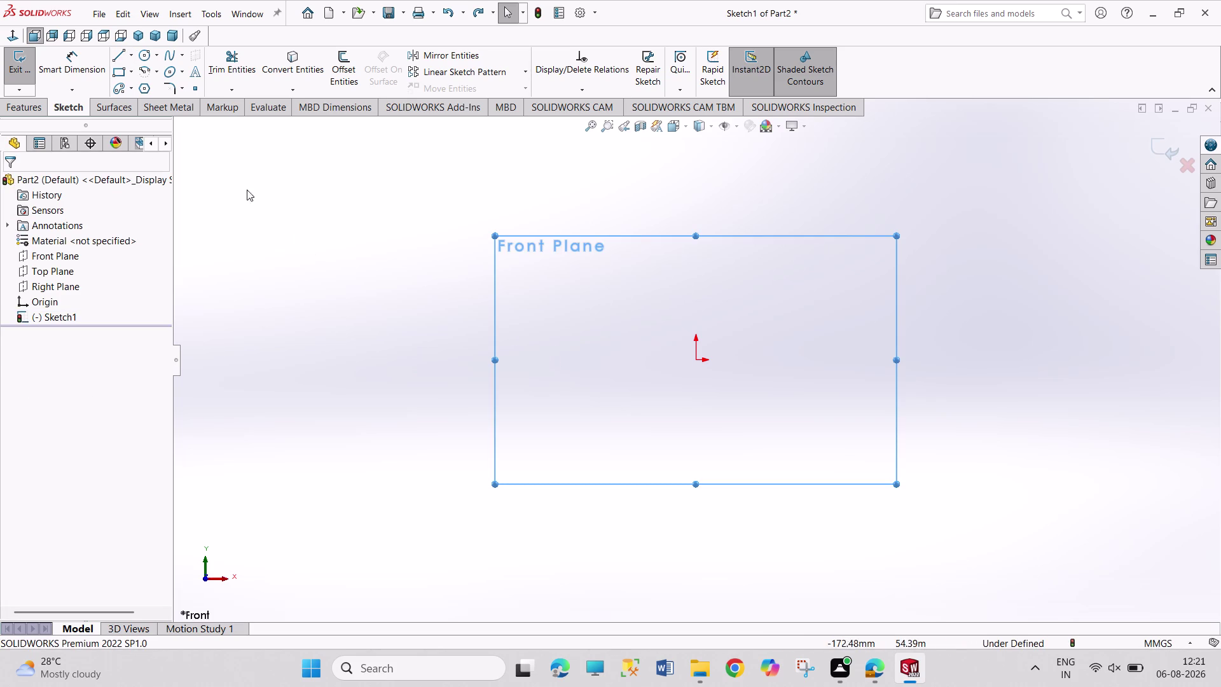
Draw the hat profile's left flange, left slope, top and right slope as lines.
click(127, 52)
click(121, 57)
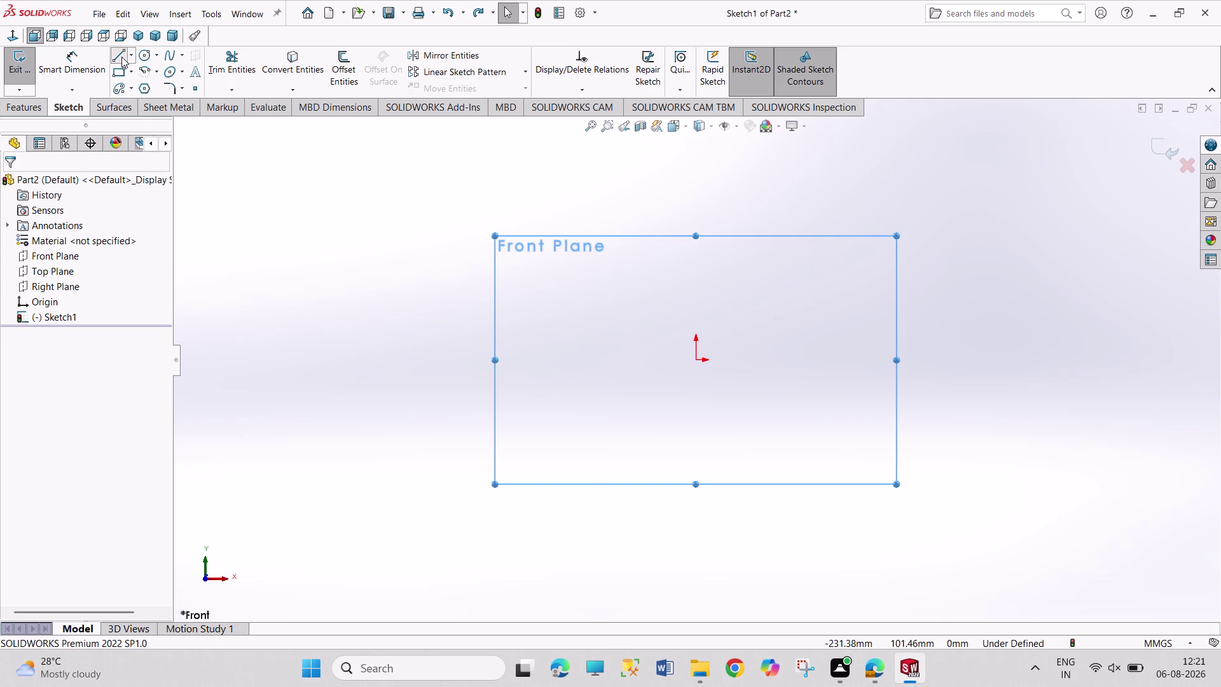
drag(420, 358, 430, 361)
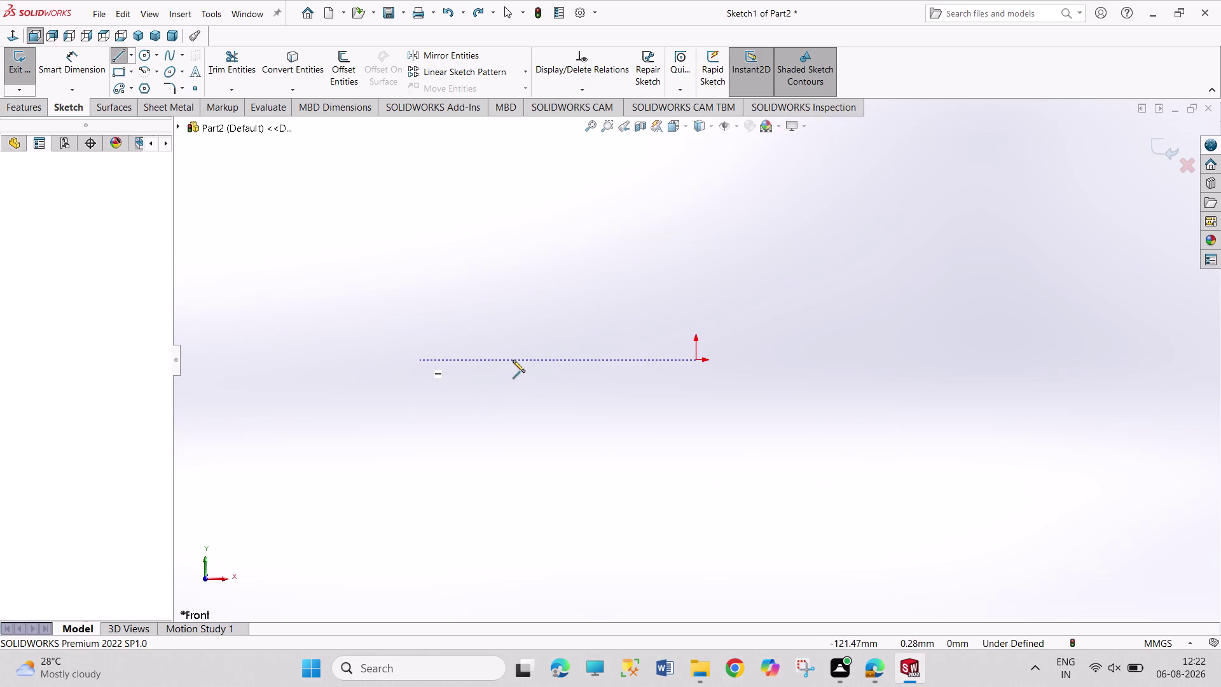
click(558, 359)
drag(592, 236, 599, 238)
click(796, 233)
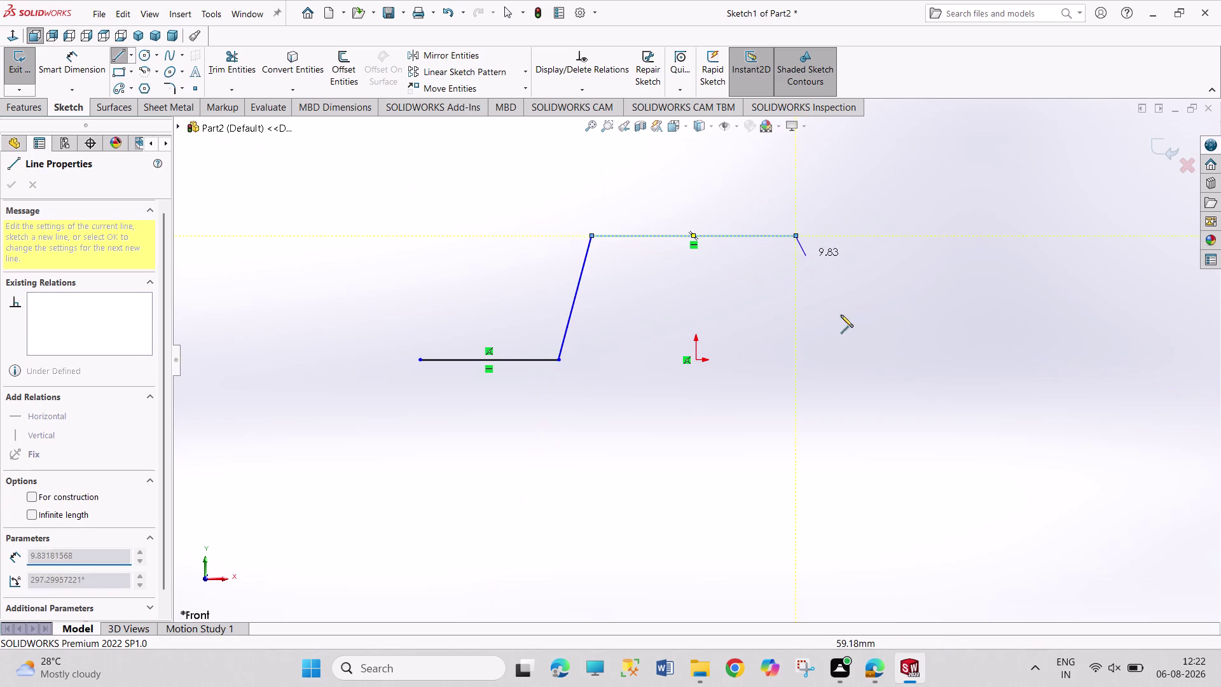
drag(840, 359, 892, 363)
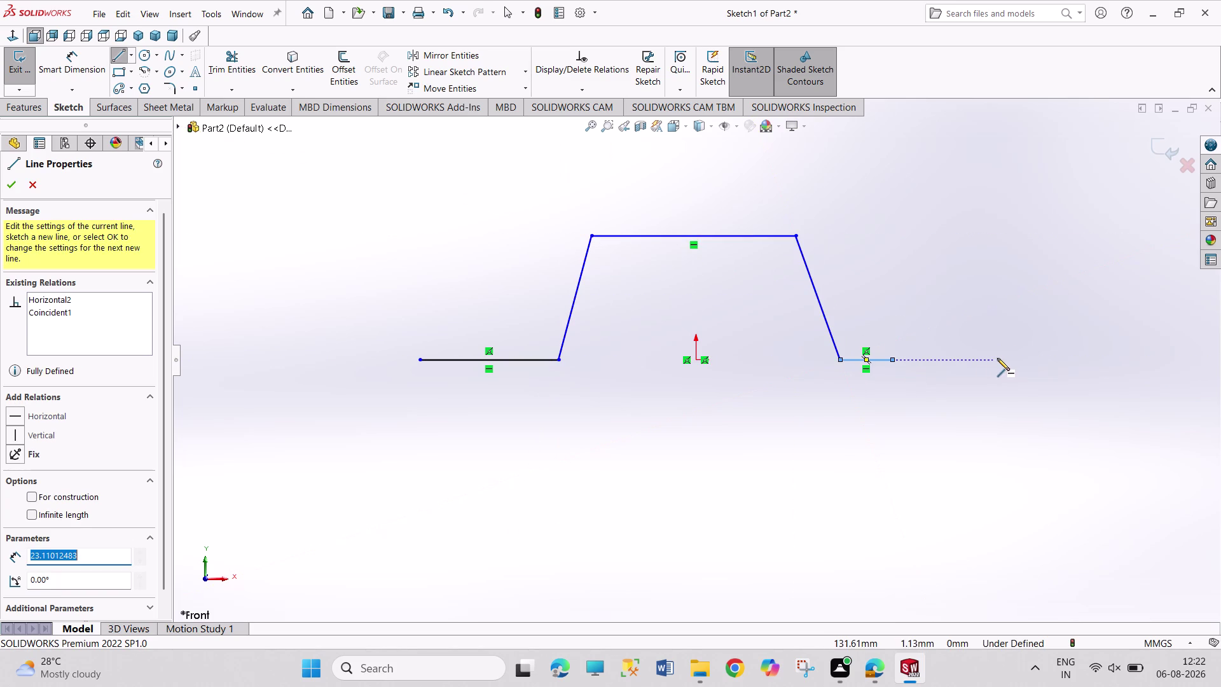
click(1001, 360)
End the line chain and extend the right flange endpoint outward.
right_click(989, 282)
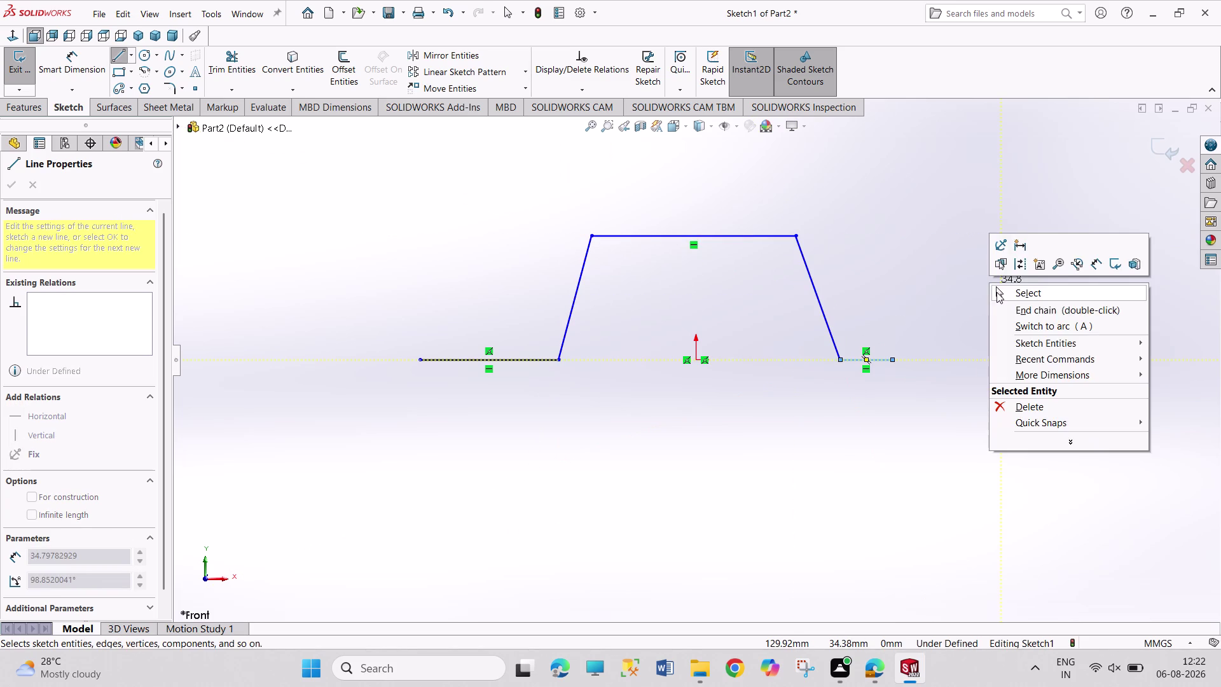
click(997, 292)
drag(892, 360, 968, 360)
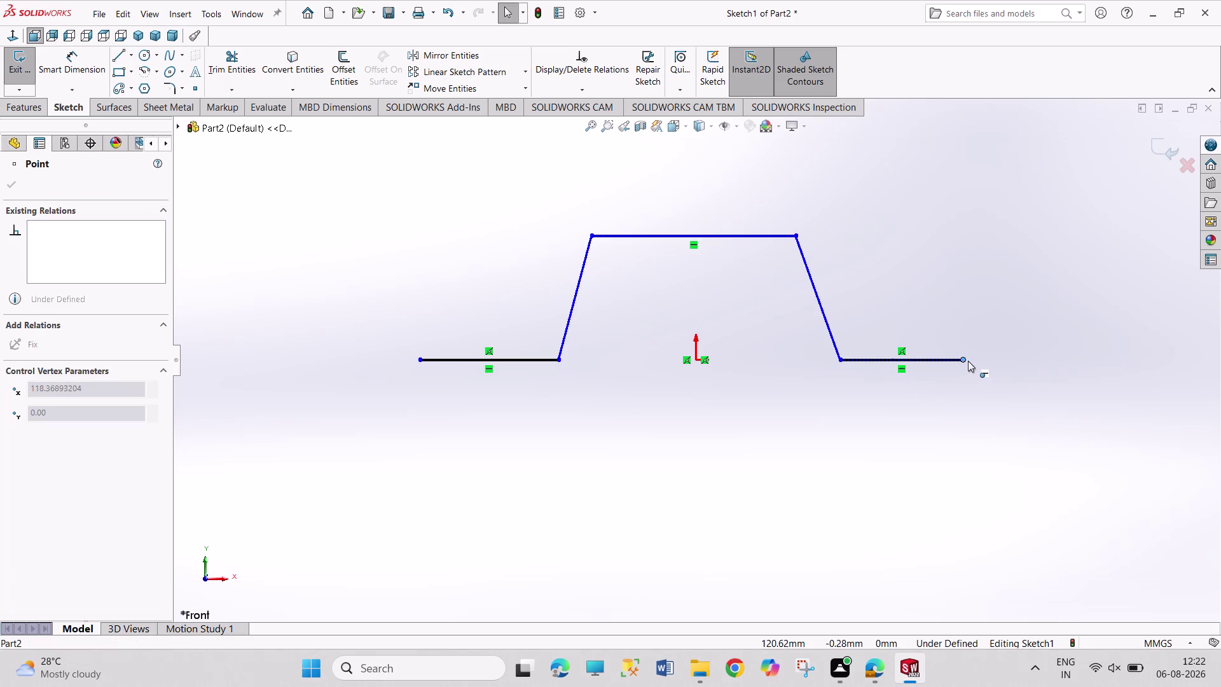
drag(967, 361, 990, 361)
click(912, 450)
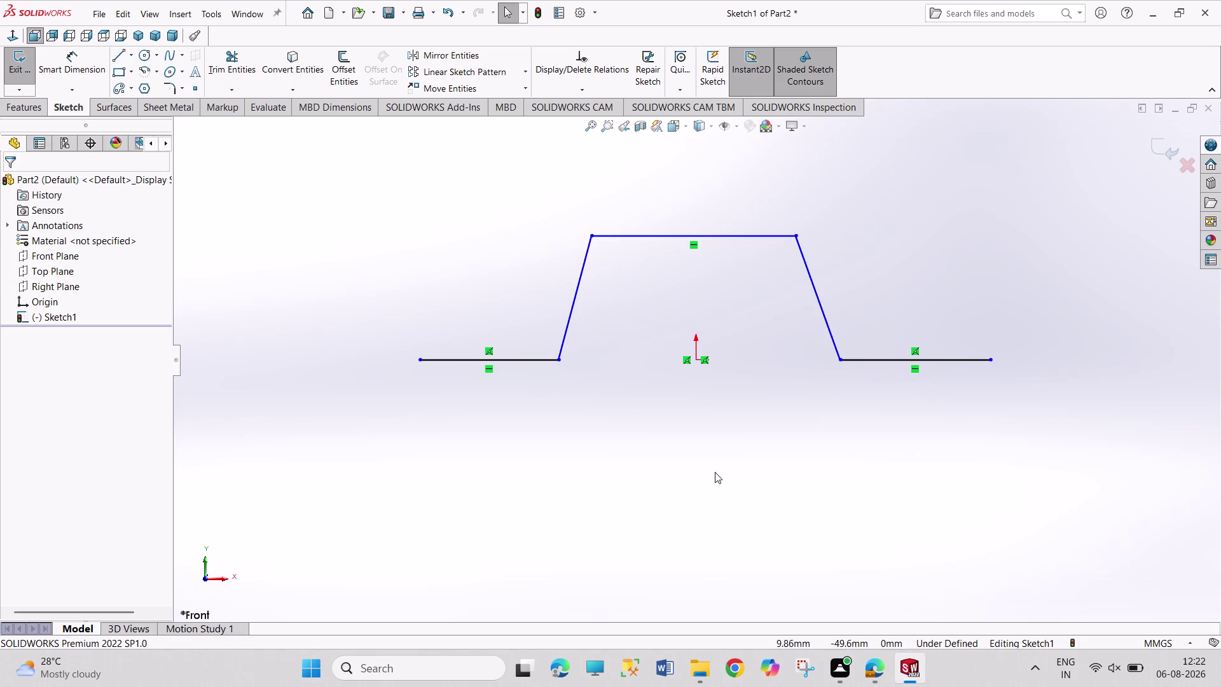
right_drag(703, 472, 717, 317)
Dimension the profile's overall width between its outer ends as 200 mm.
click(415, 361)
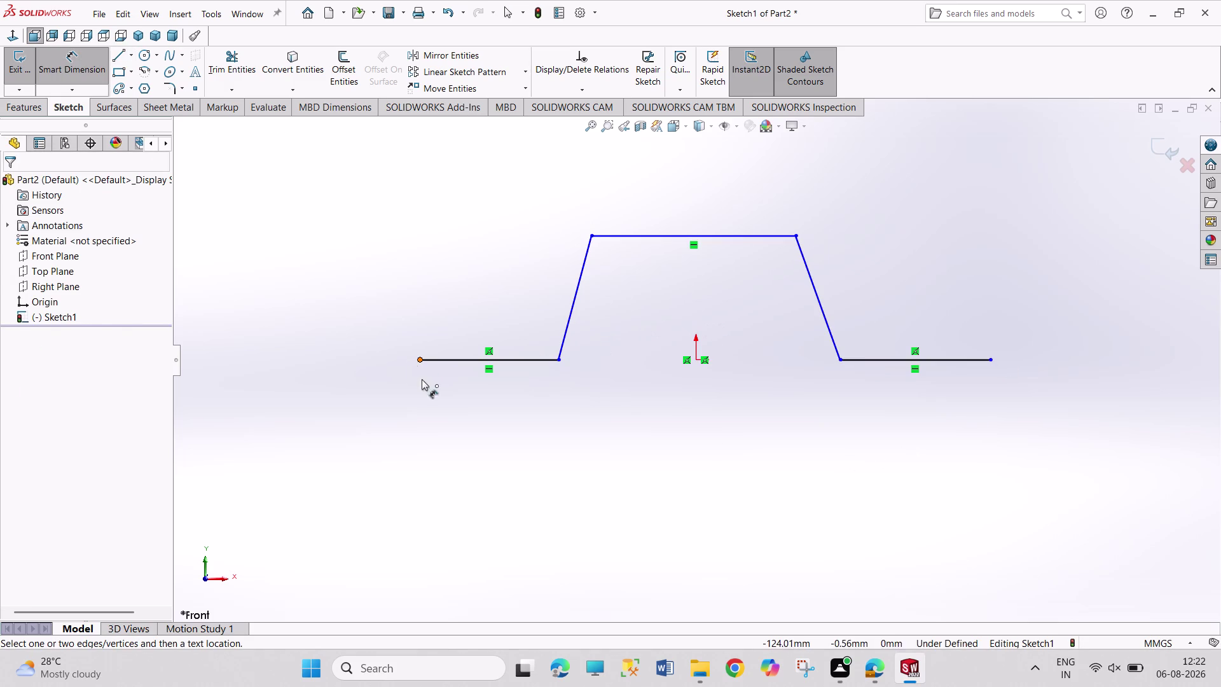
click(989, 361)
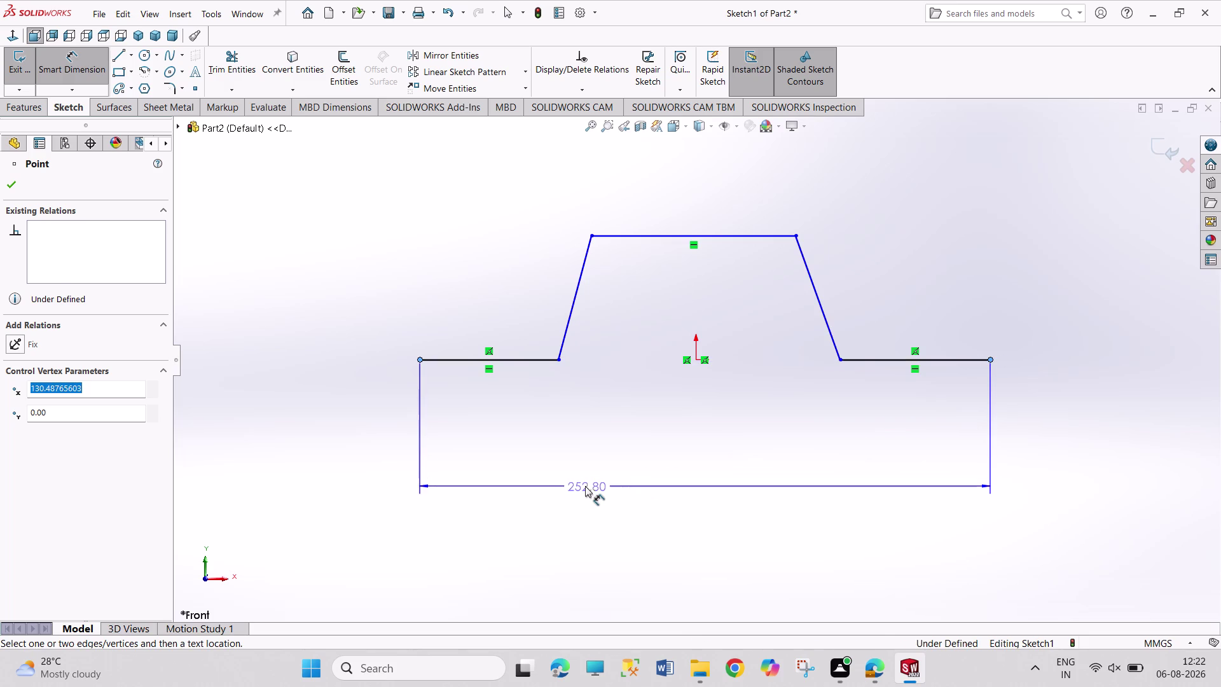
click(585, 486)
text(200)
key(Return)
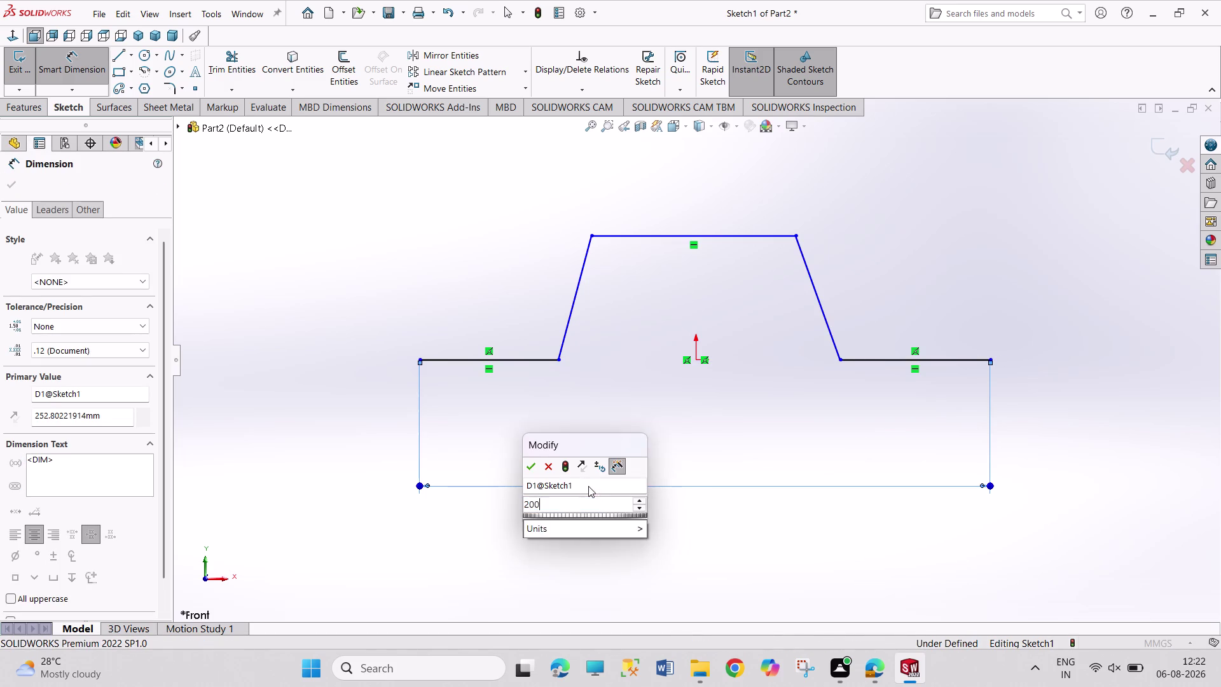
Leave Smart Dimension and choose Centerline from the Line dropdown.
right_click(899, 220)
click(914, 259)
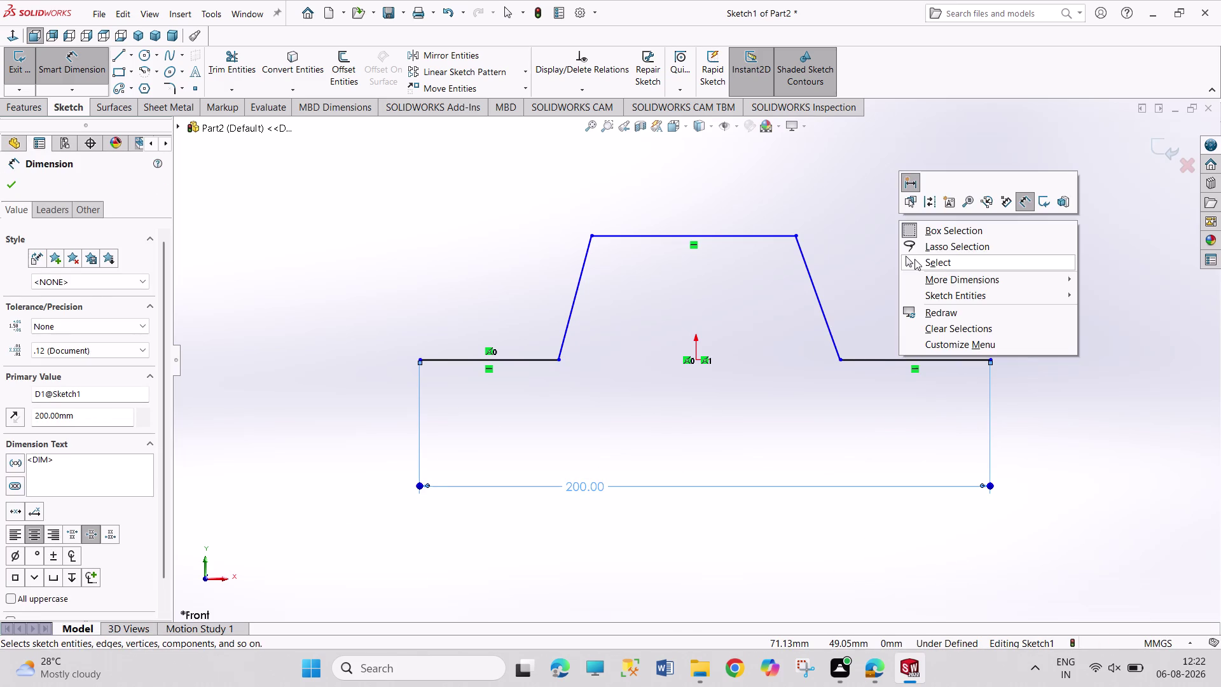
click(127, 57)
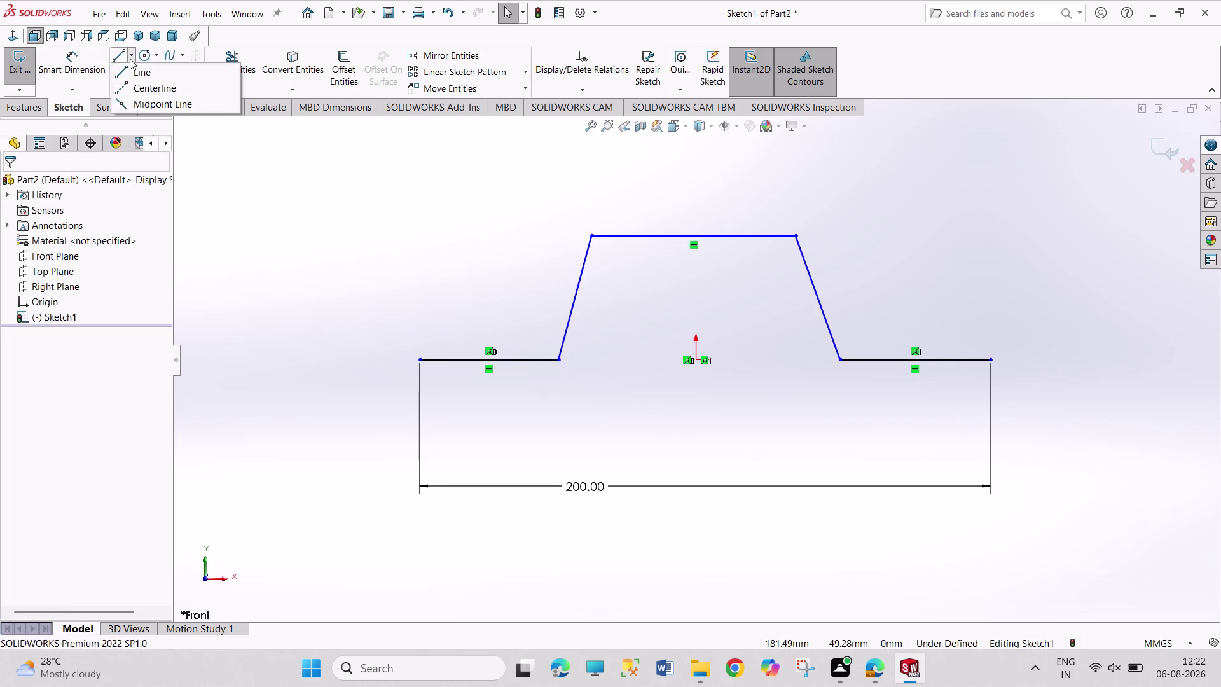
click(139, 87)
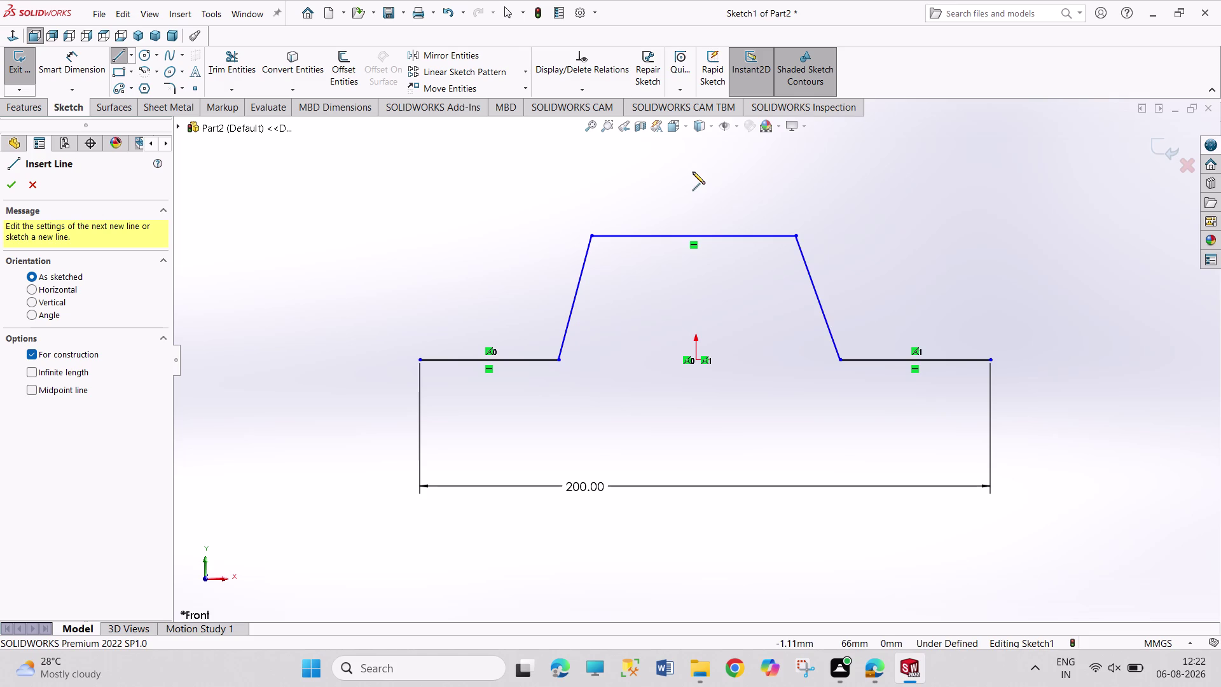
Draw a vertical centerline through the origin.
click(692, 172)
click(696, 441)
right_click(754, 413)
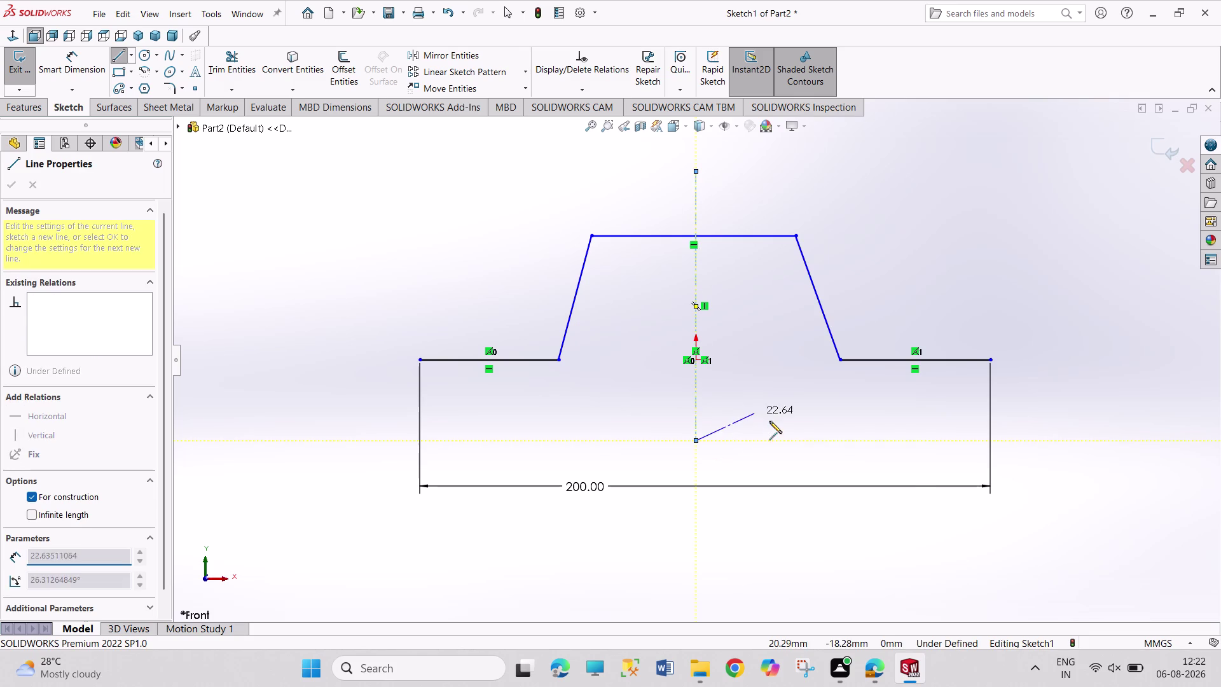
click(778, 425)
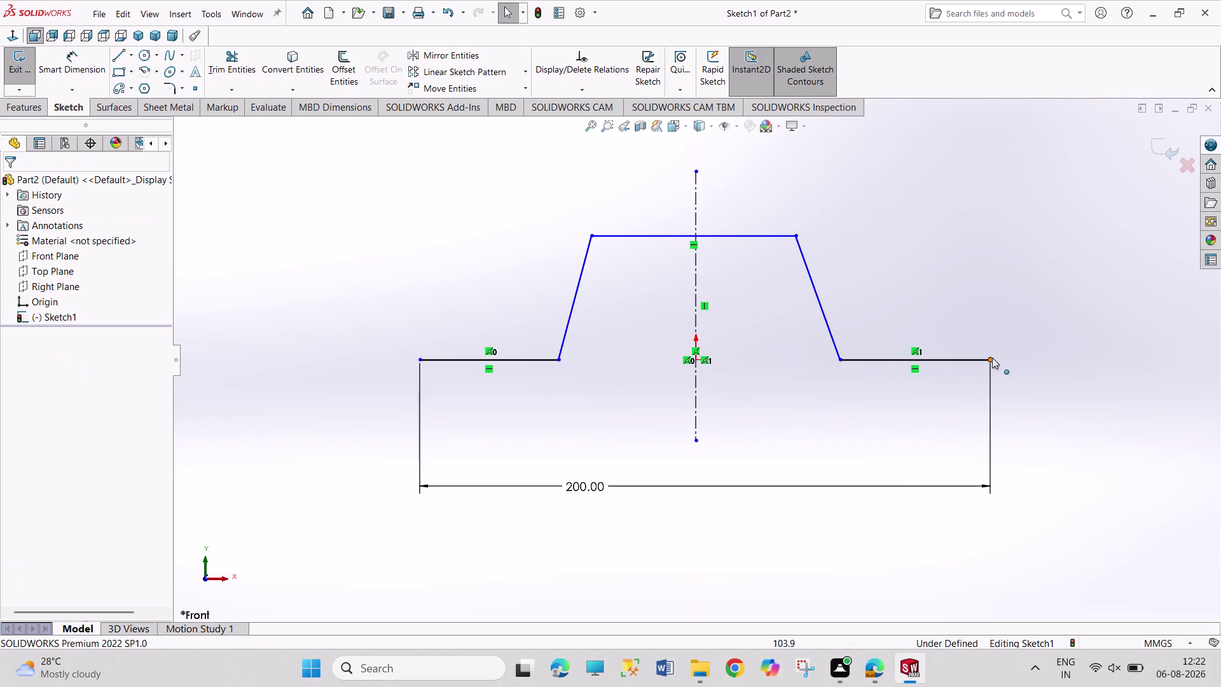
Make the profile's two outer endpoints symmetric about the centerline.
click(992, 357)
click(420, 360)
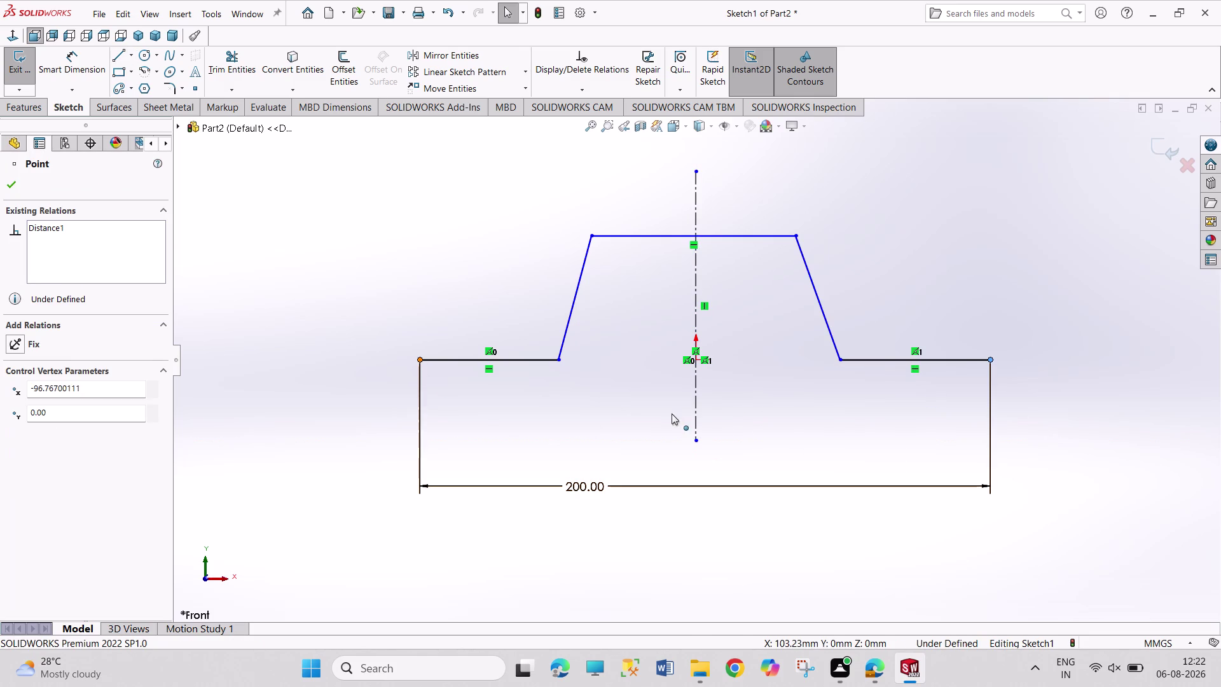
click(694, 405)
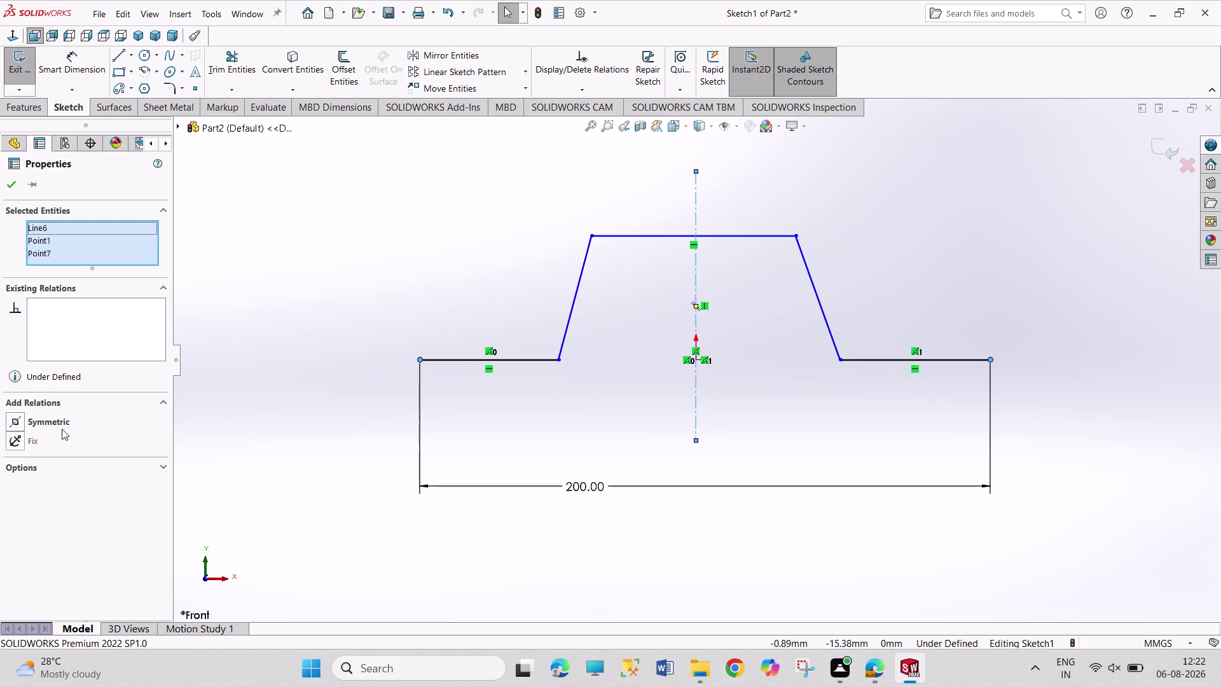
click(56, 421)
click(173, 320)
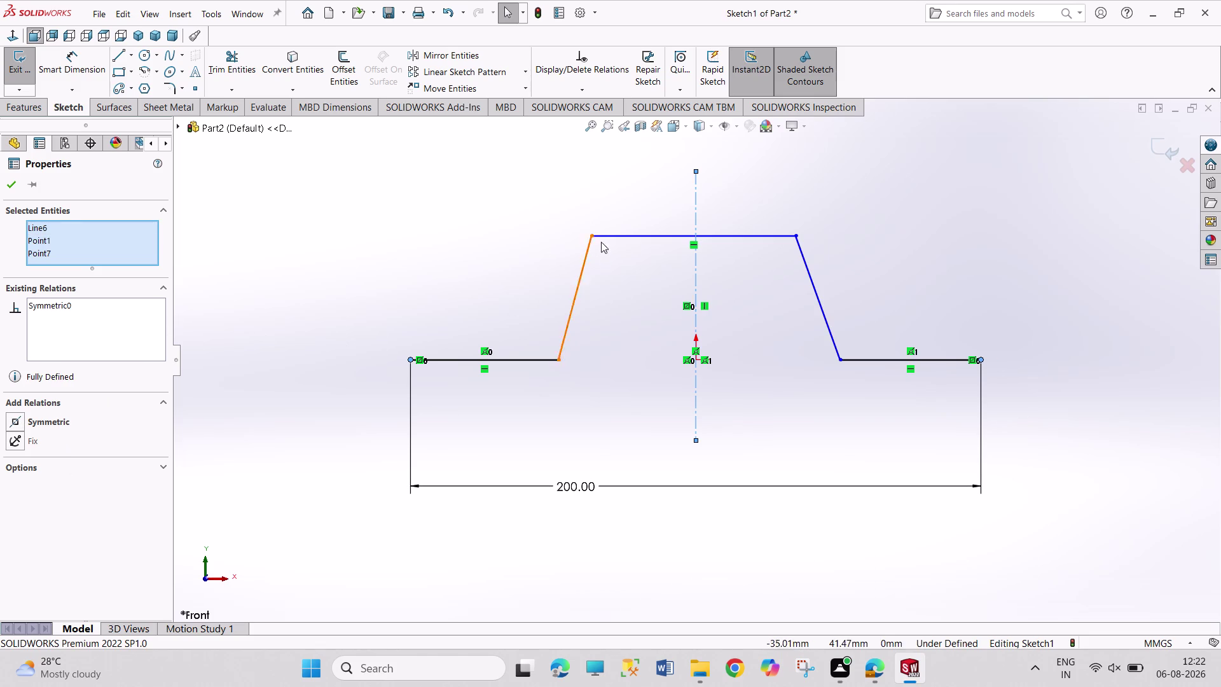
Make the two top corner points symmetric about the centerline, then pick a lower slope corner.
click(591, 237)
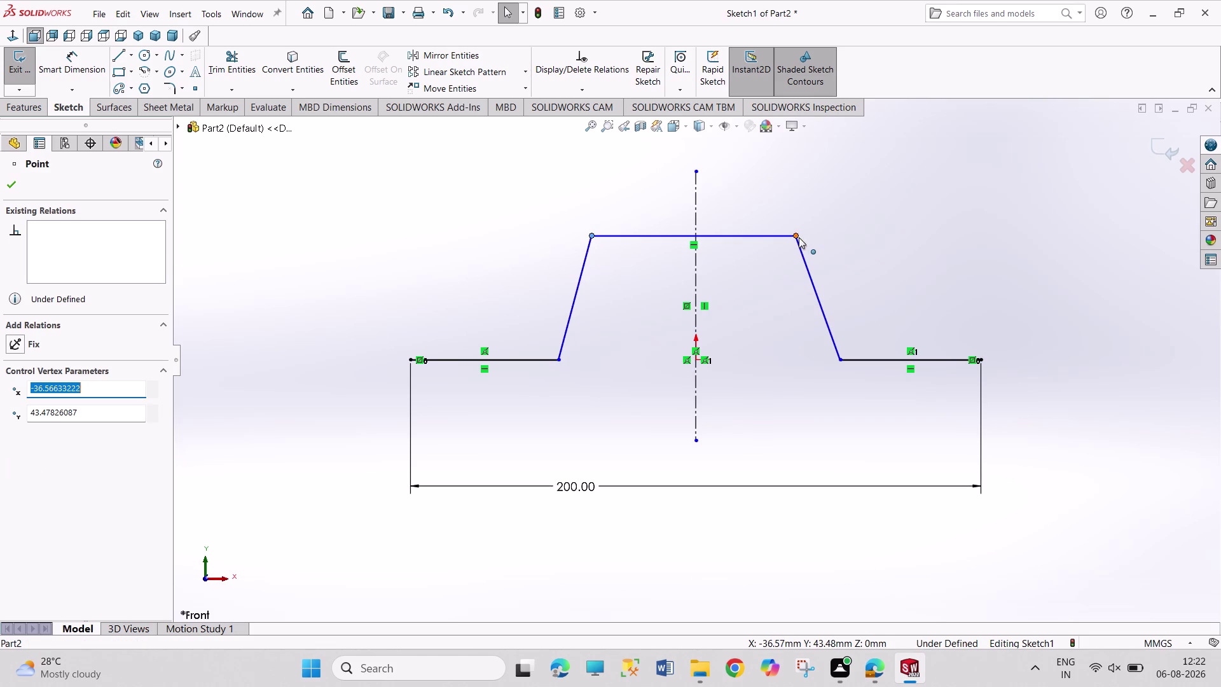
click(799, 237)
click(696, 211)
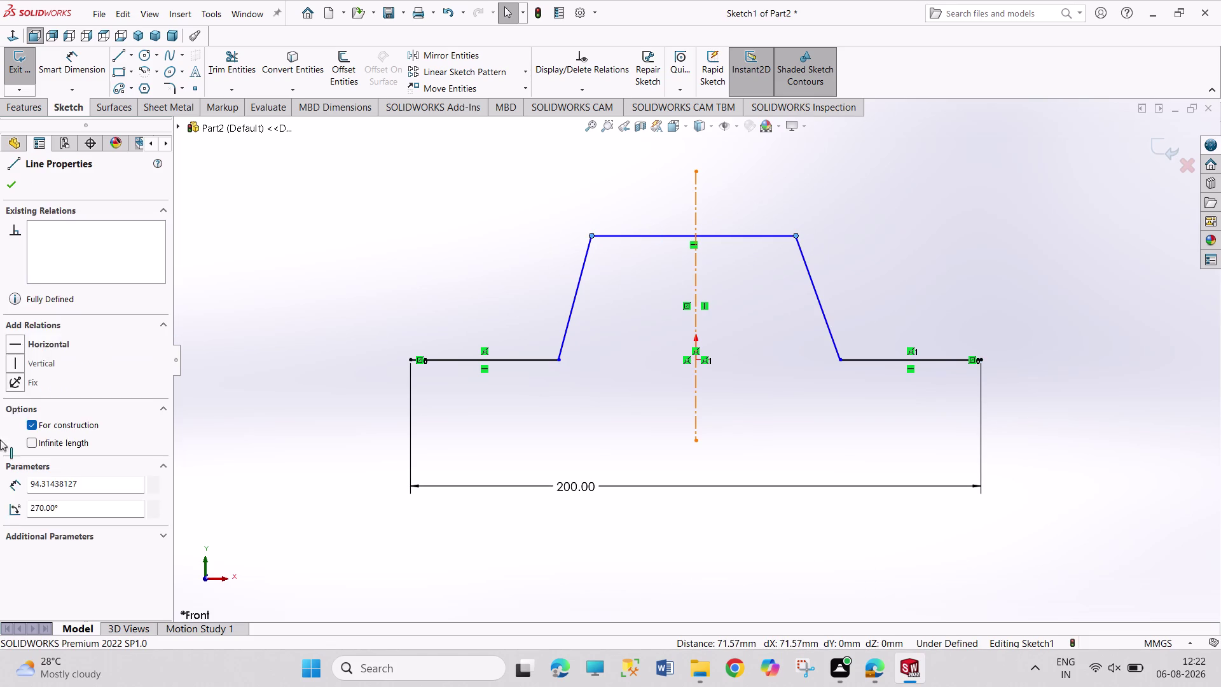
click(54, 419)
click(219, 310)
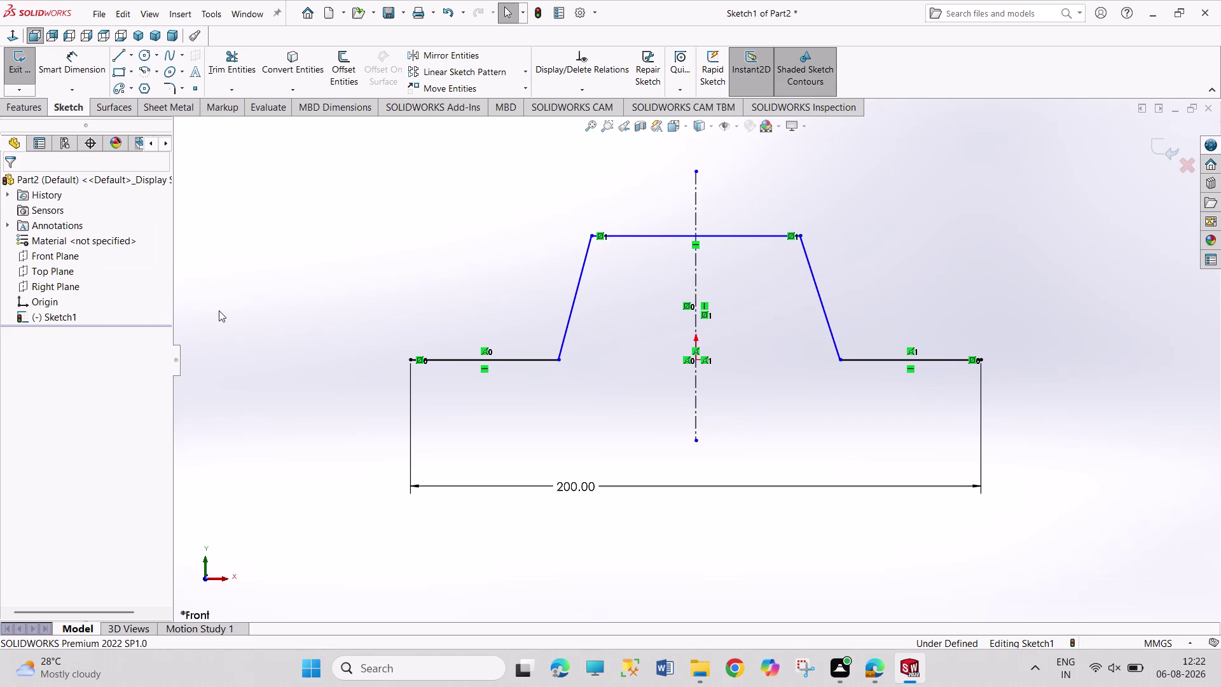
drag(562, 361, 572, 369)
click(841, 362)
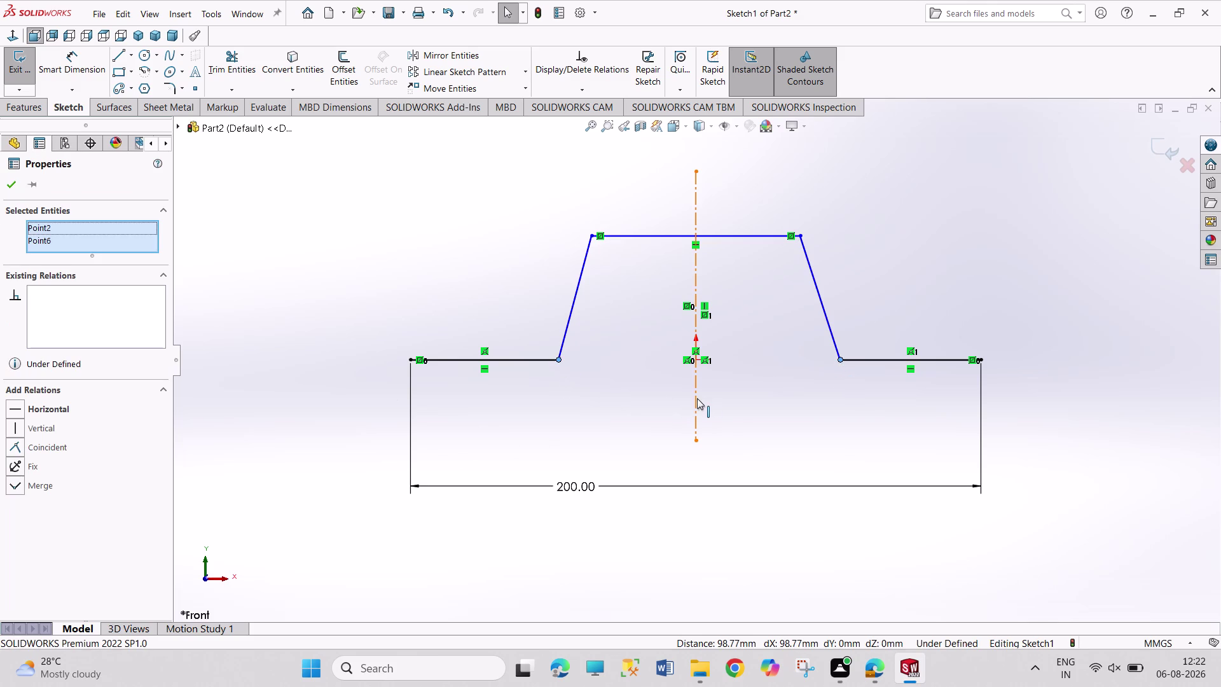
Make the lower slope corners symmetric about the centerline.
click(695, 398)
click(57, 426)
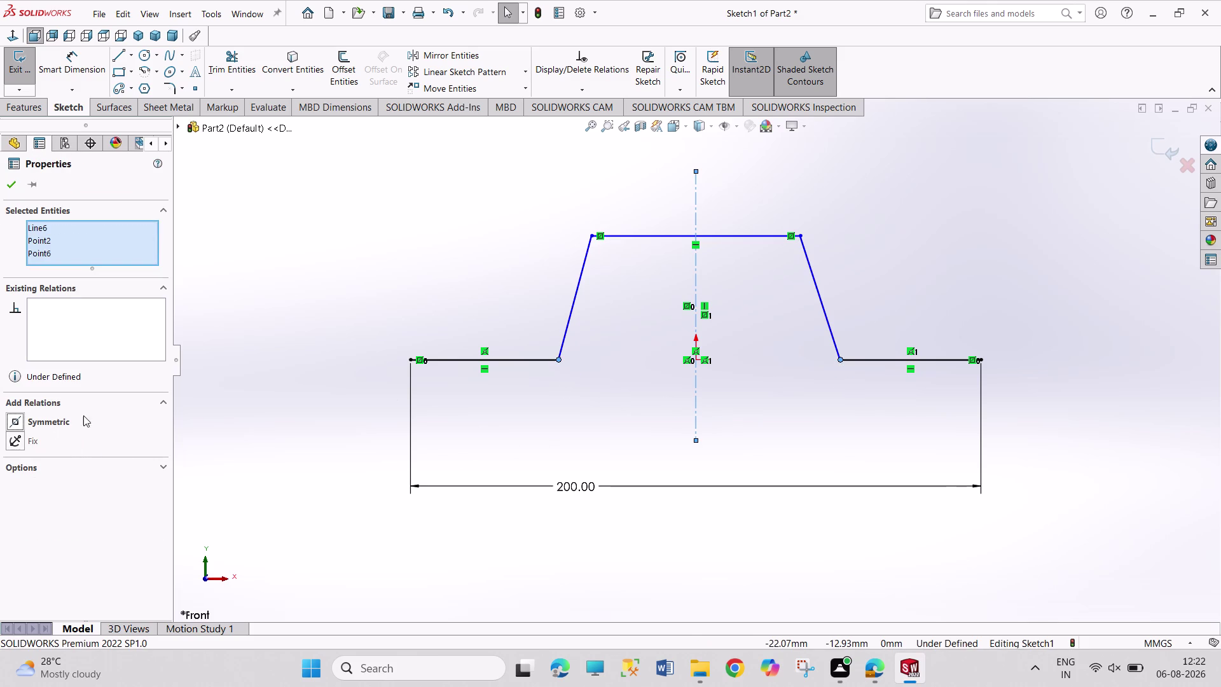
click(230, 303)
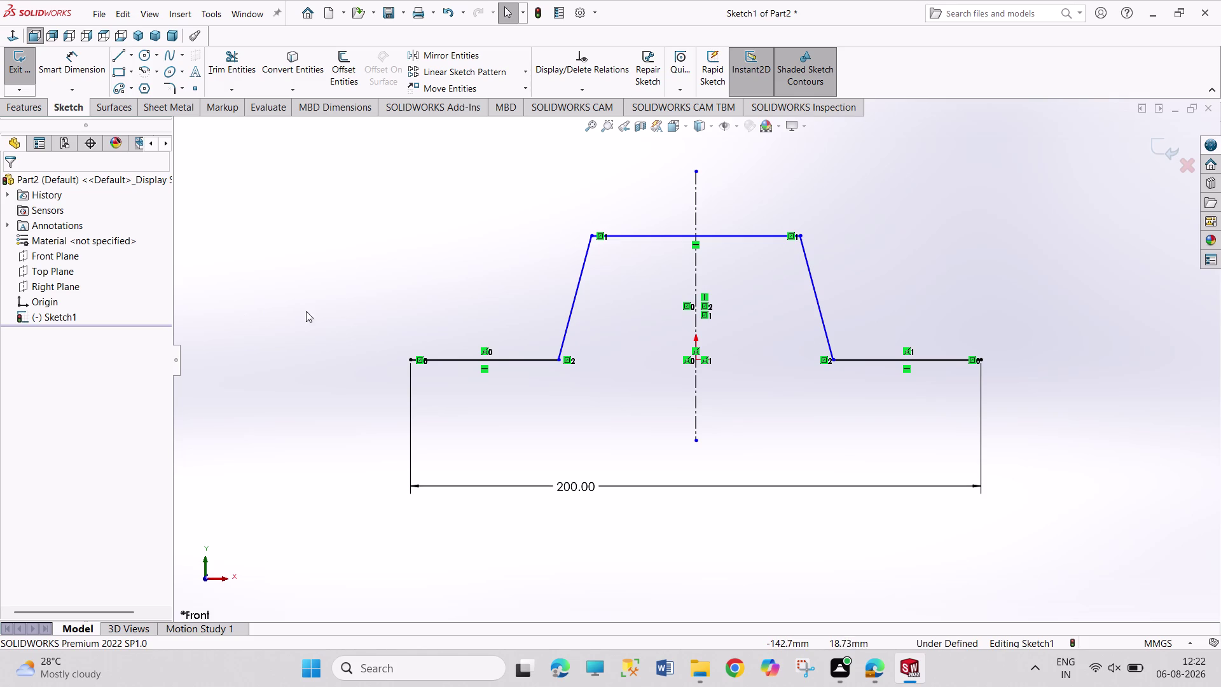
Select both sloped side lines and delete them.
drag(516, 253, 878, 307)
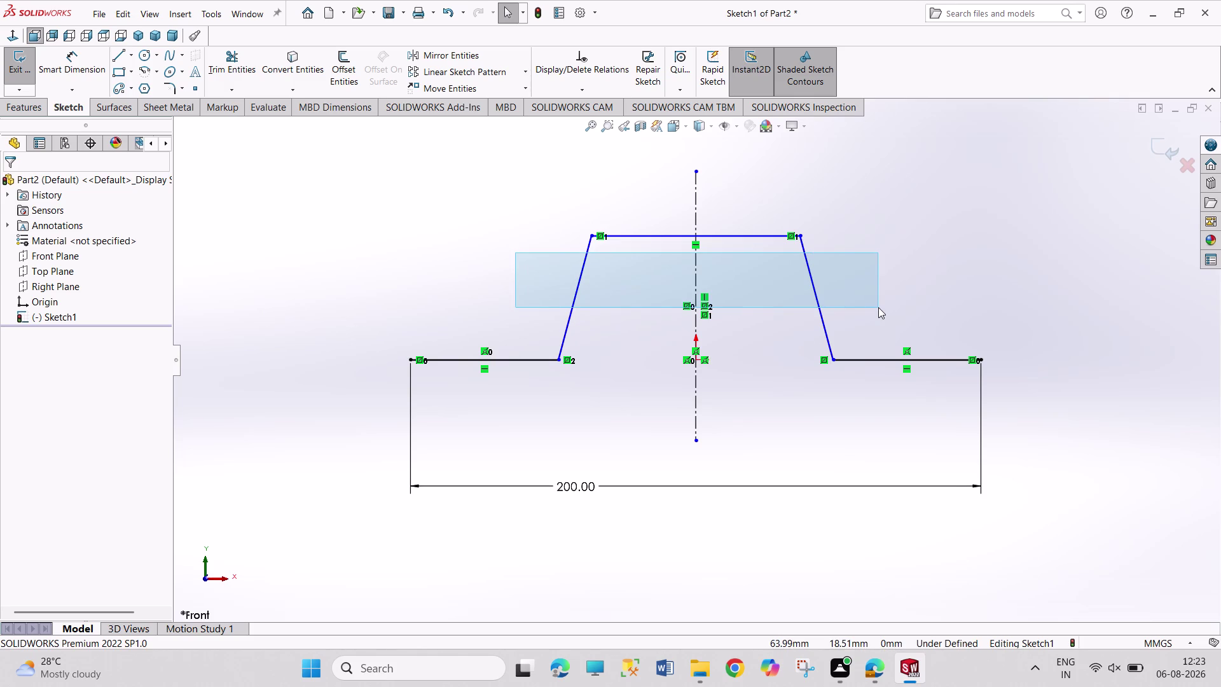
drag(856, 257, 695, 292)
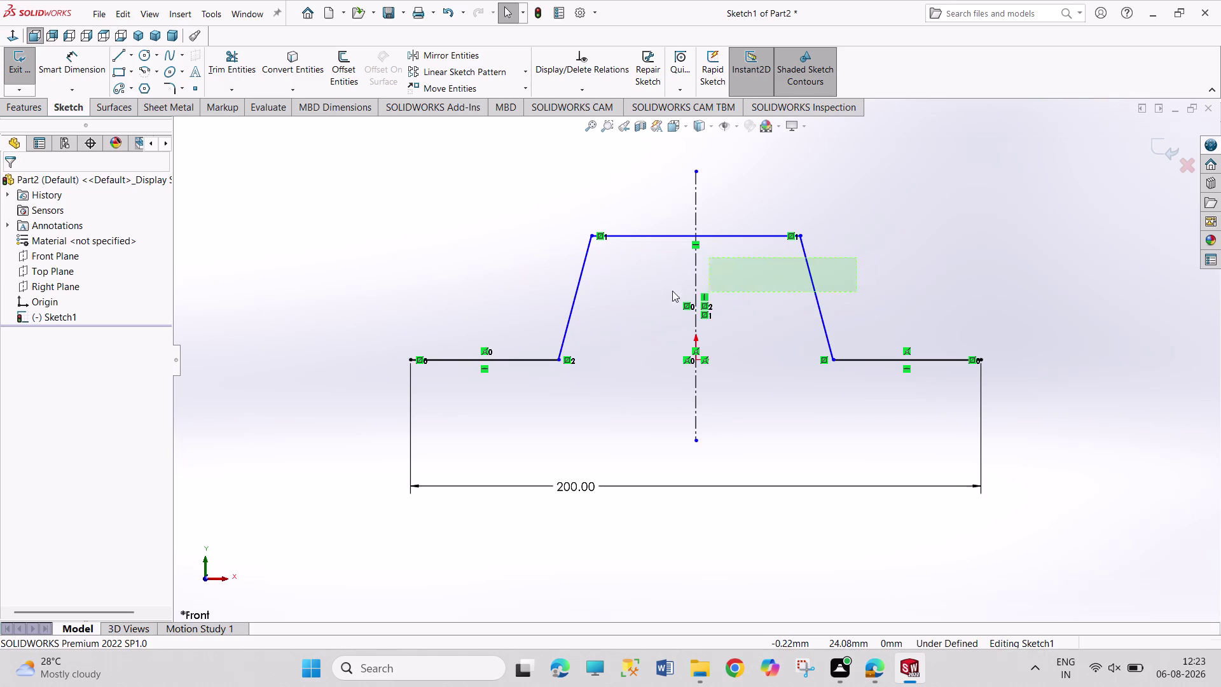
drag(695, 291, 518, 301)
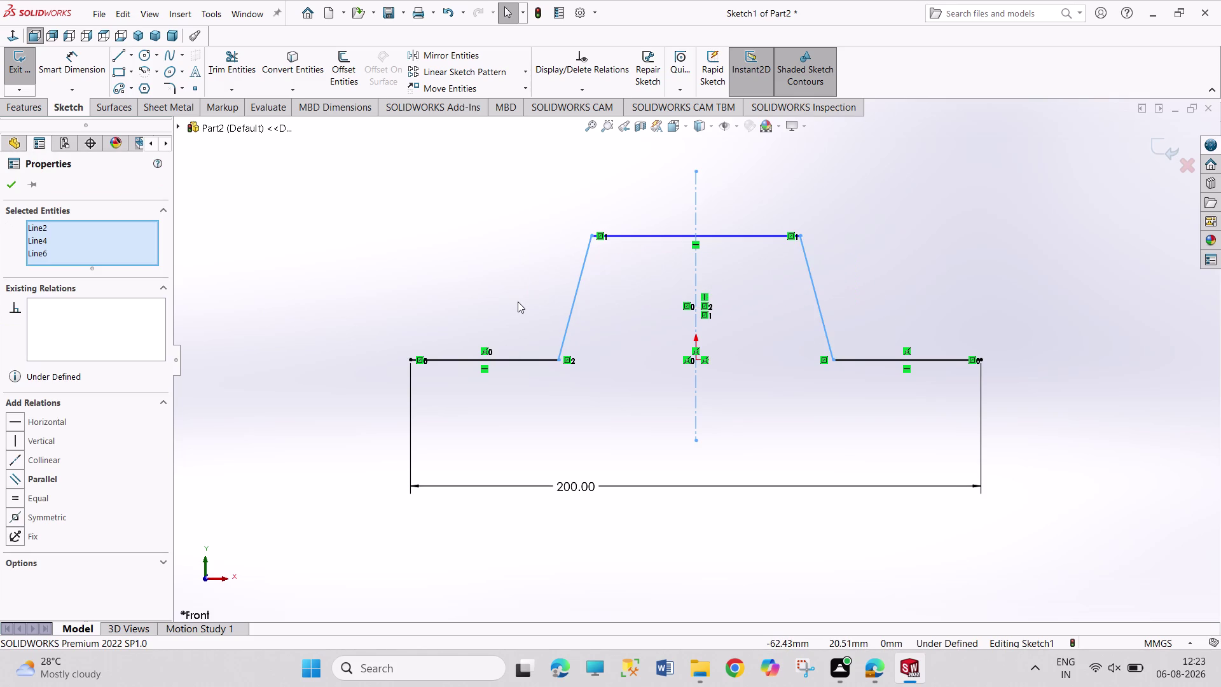
click(506, 245)
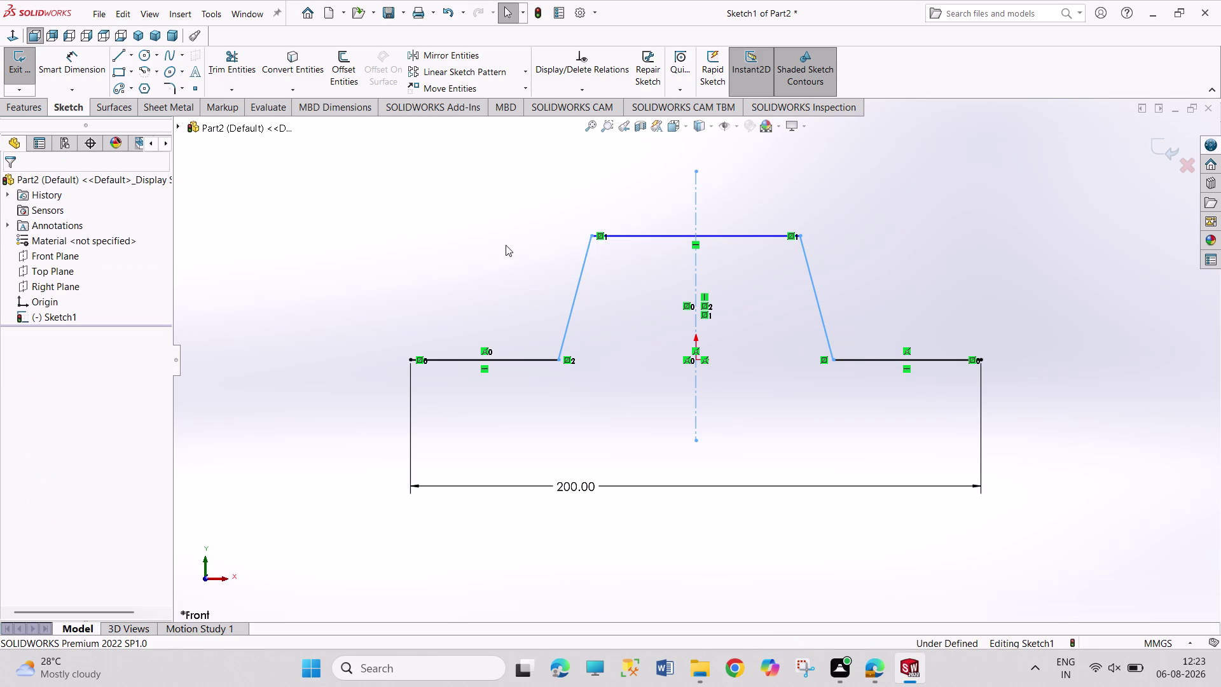
click(576, 295)
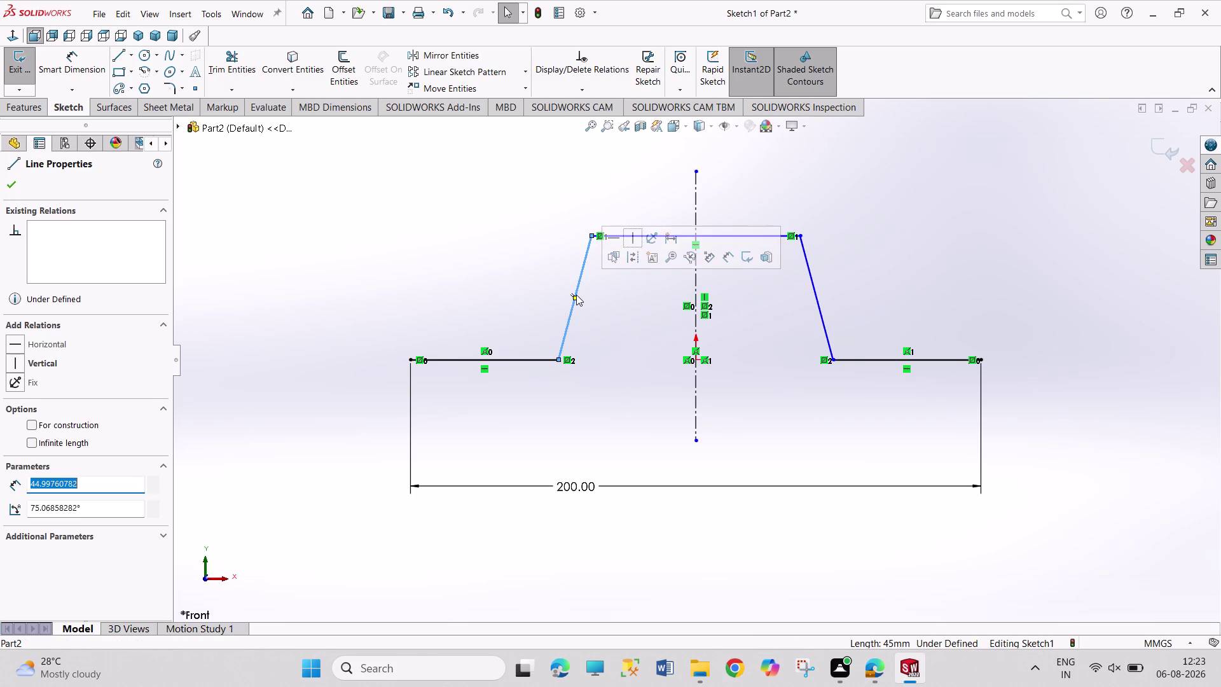
click(814, 295)
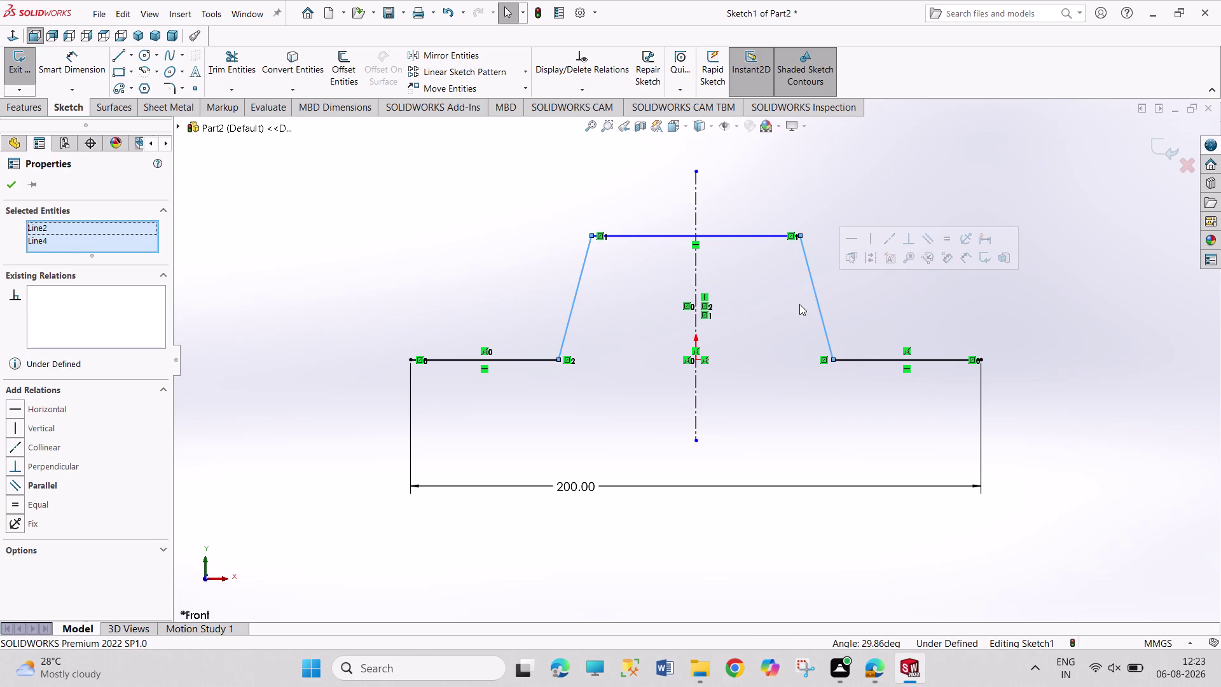
key(Delete)
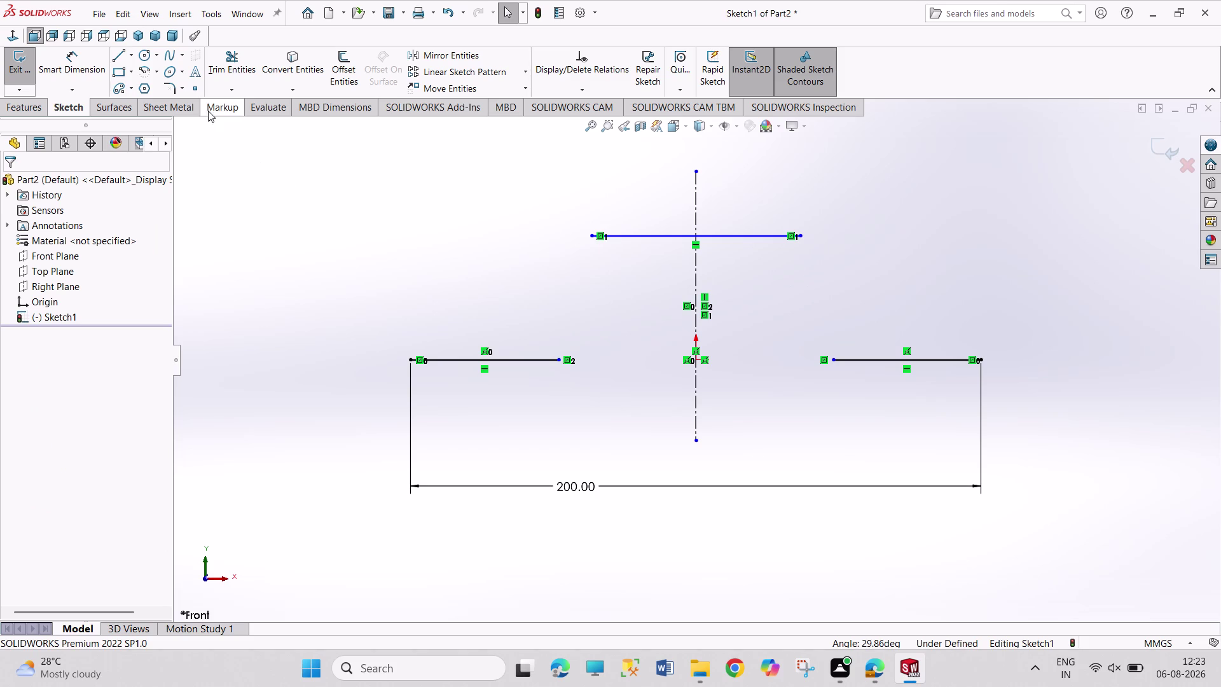
click(144, 70)
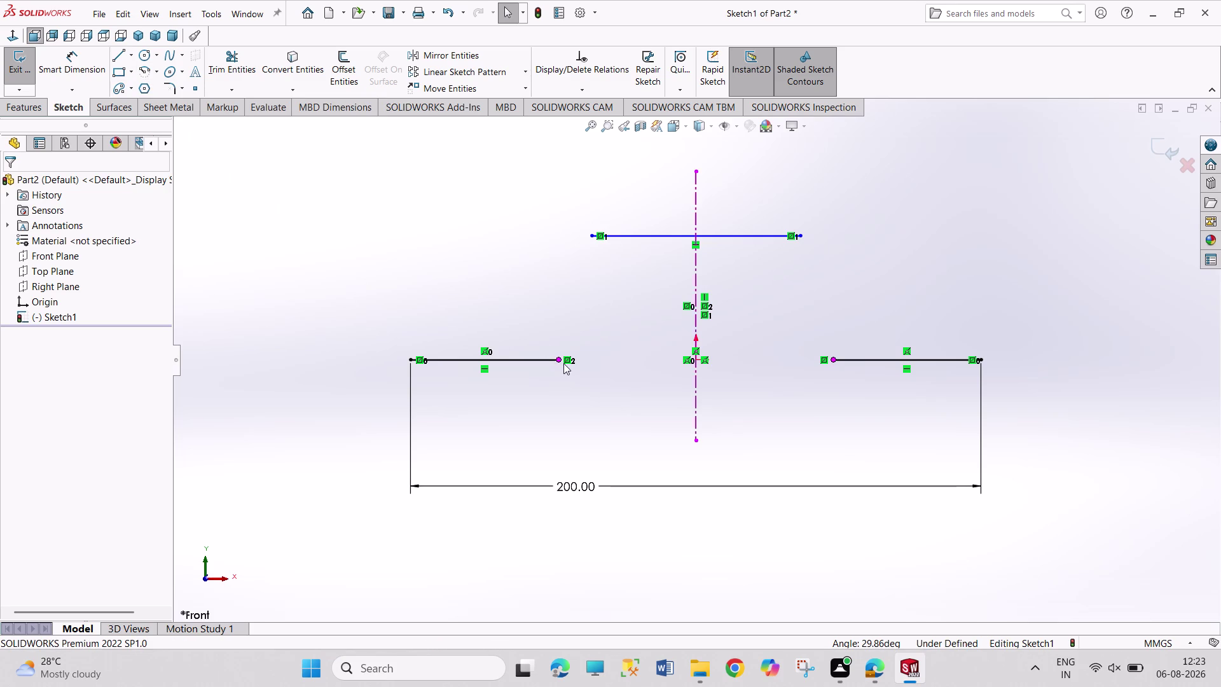
click(143, 71)
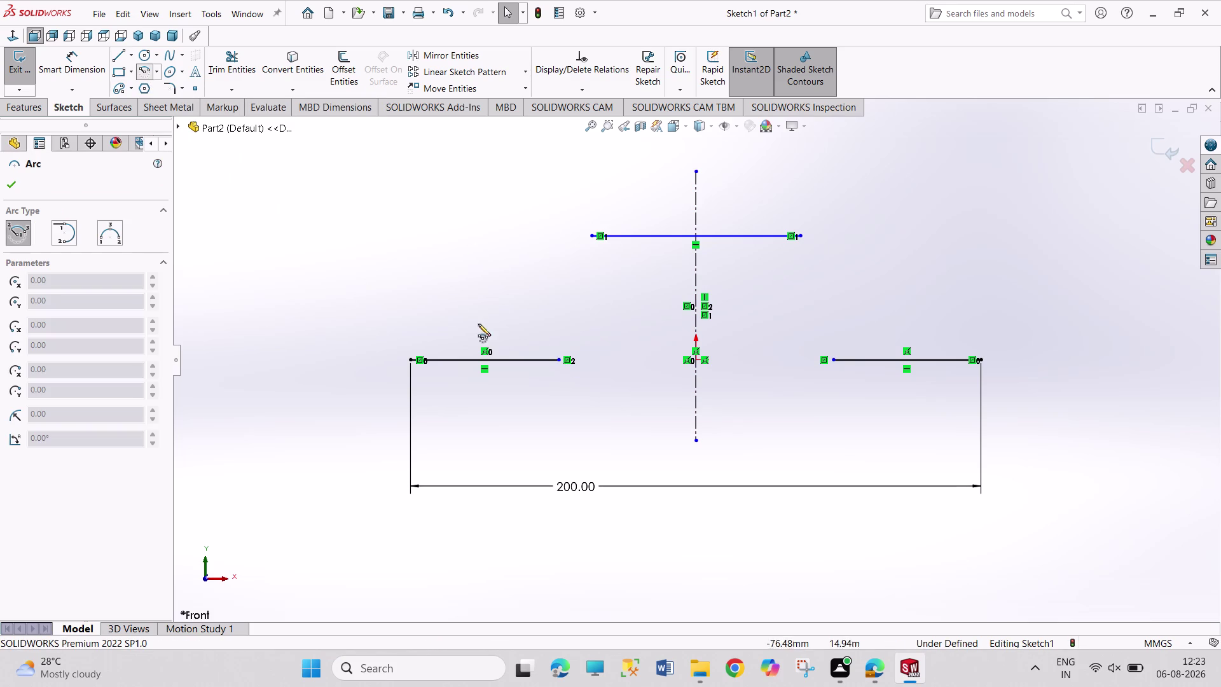
Cancel the unwanted tangent arc and switch to 3 Point Arc.
click(559, 360)
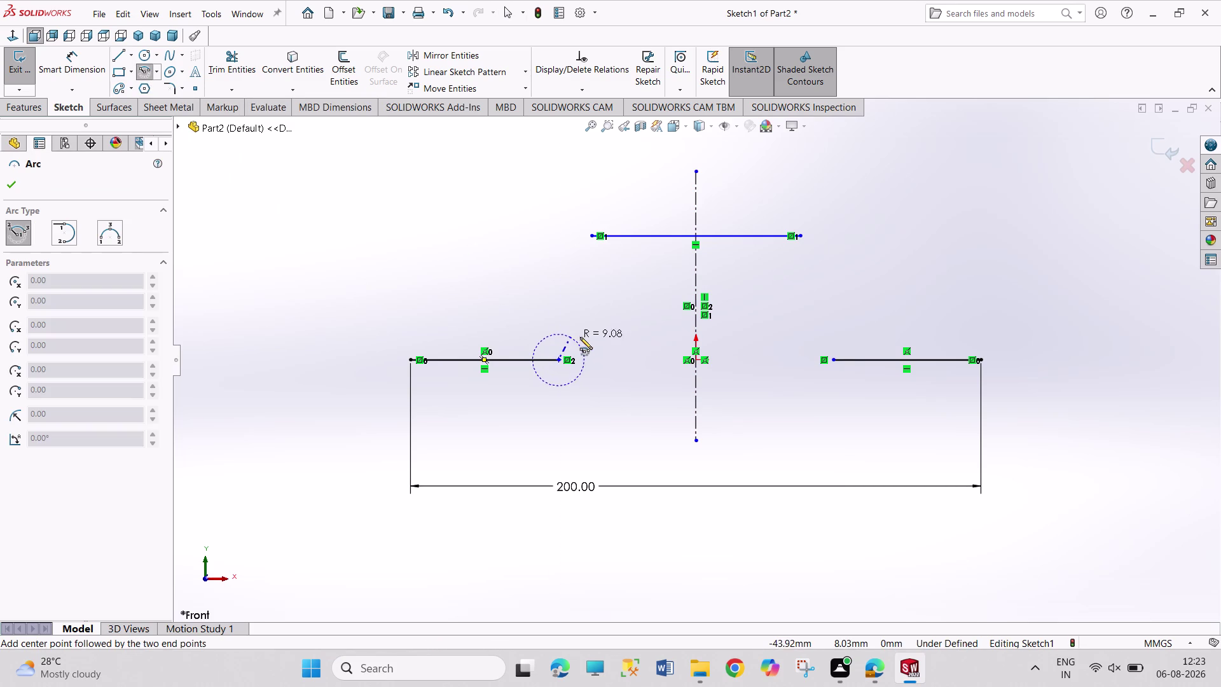
click(577, 335)
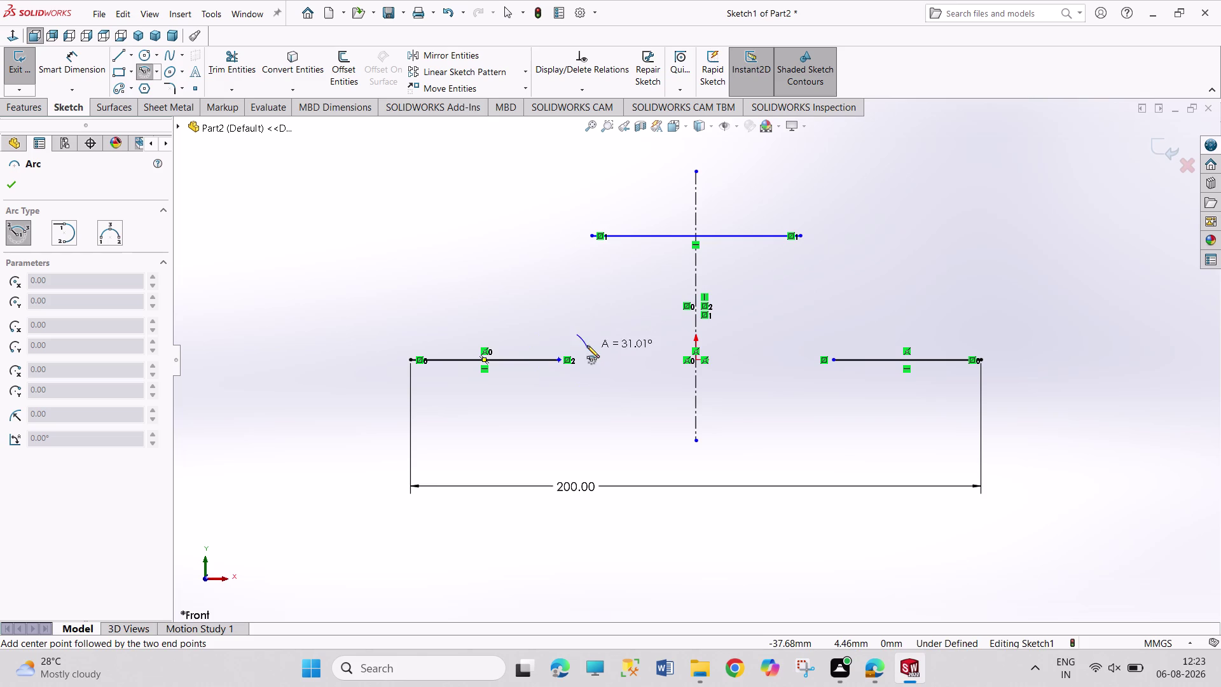
key(Escape)
key(Escape)
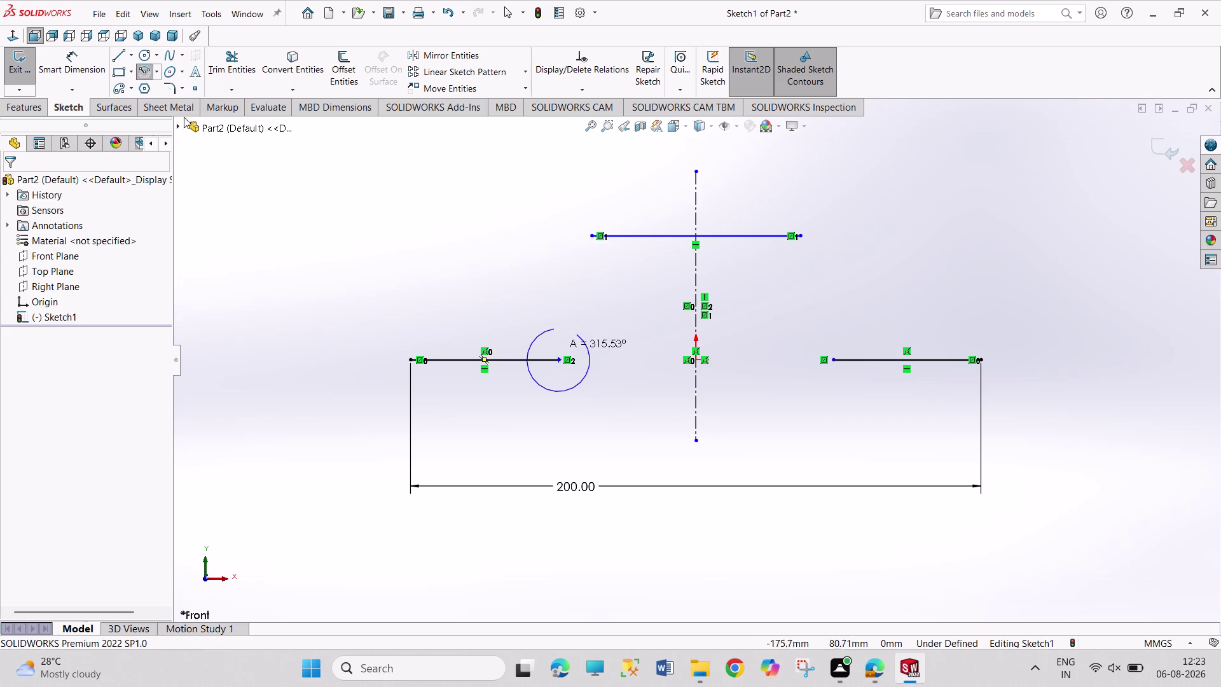
click(158, 71)
click(168, 116)
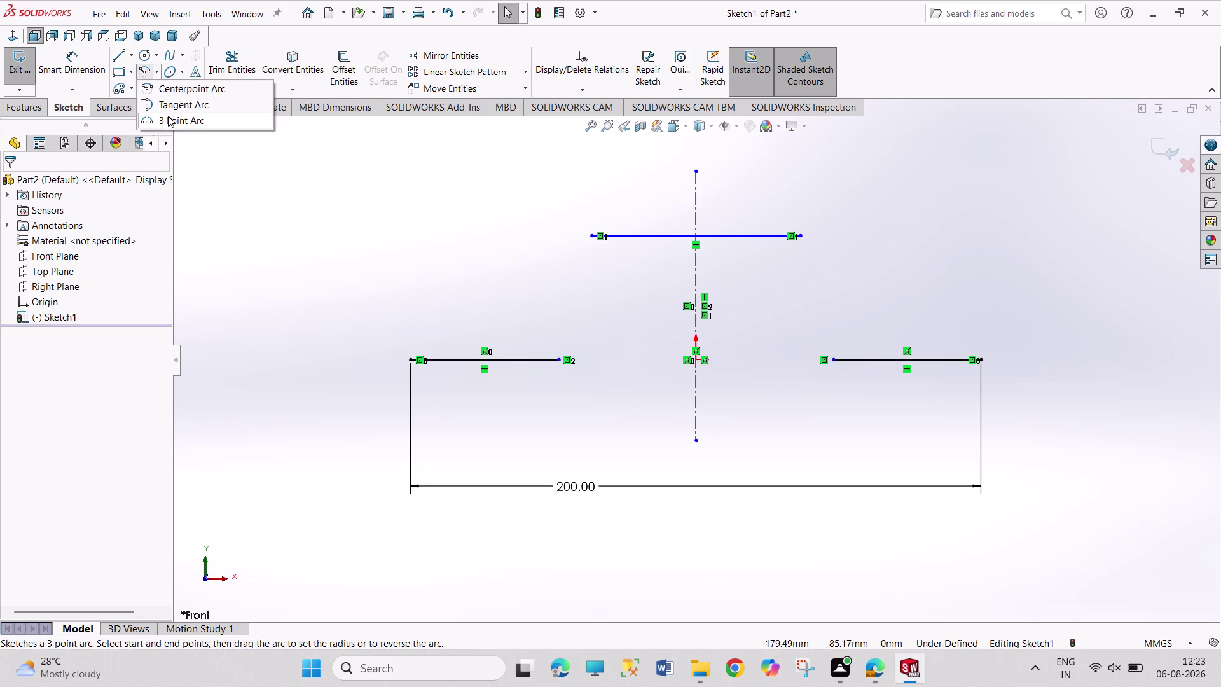
click(561, 358)
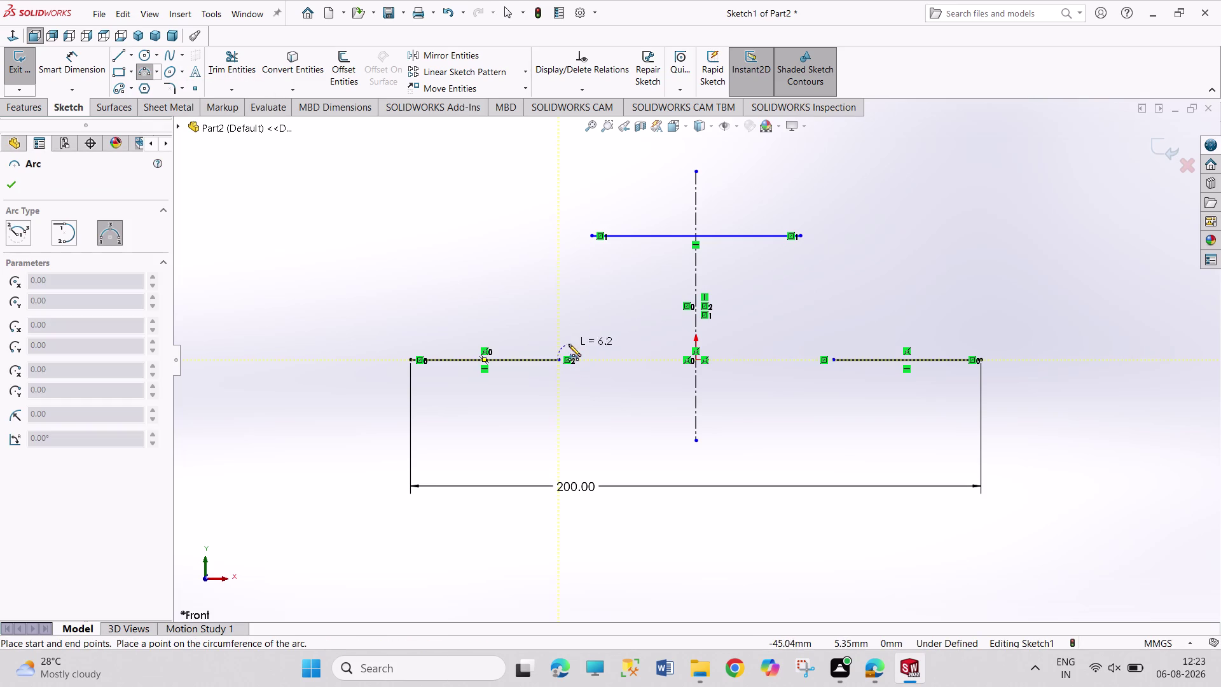
Draw a small arc at the left flange end and a larger arc up to the top line.
click(577, 343)
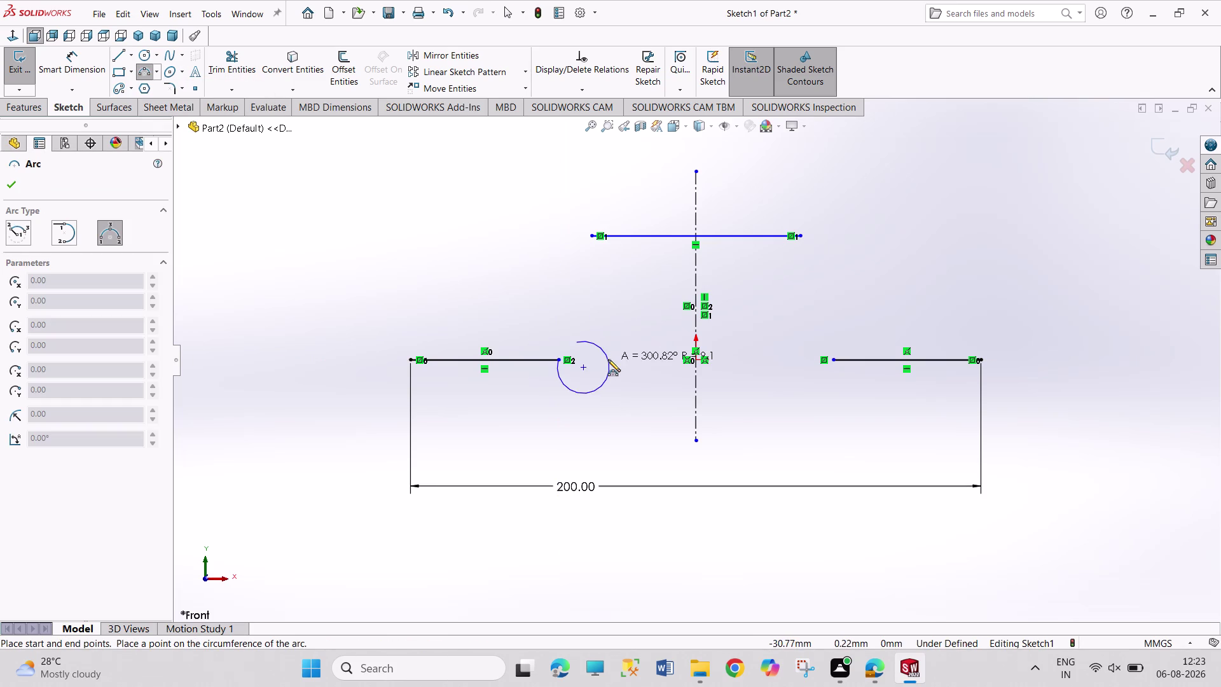
click(566, 338)
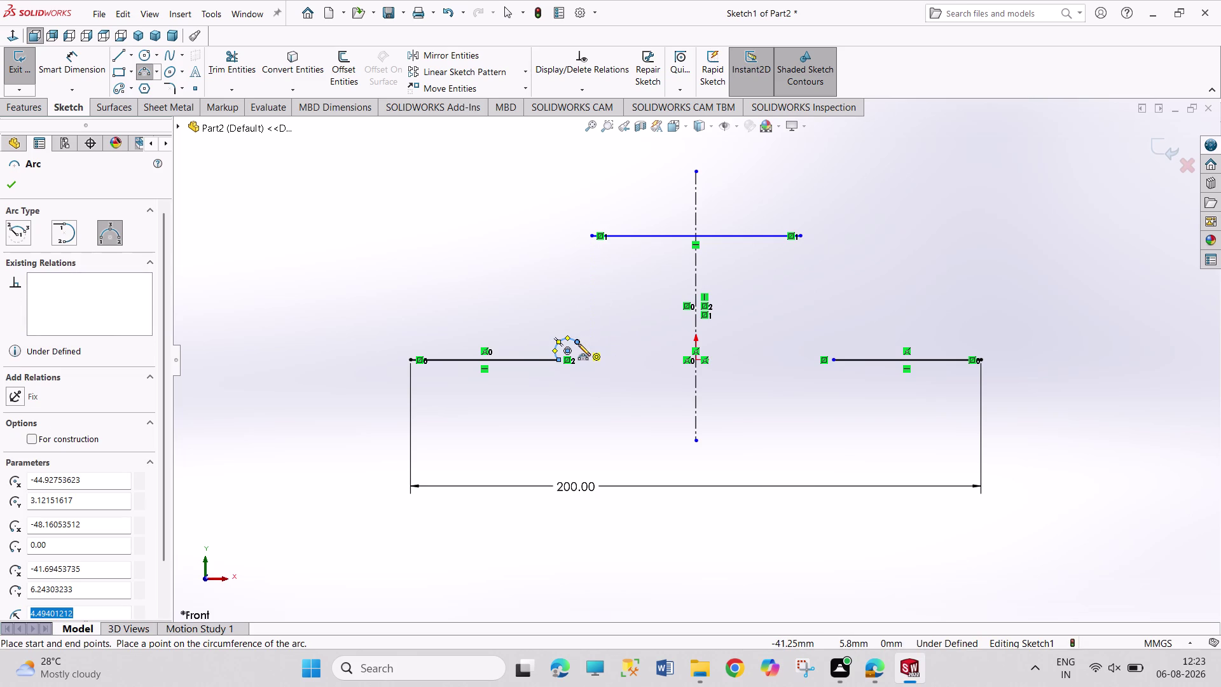
click(578, 344)
click(590, 236)
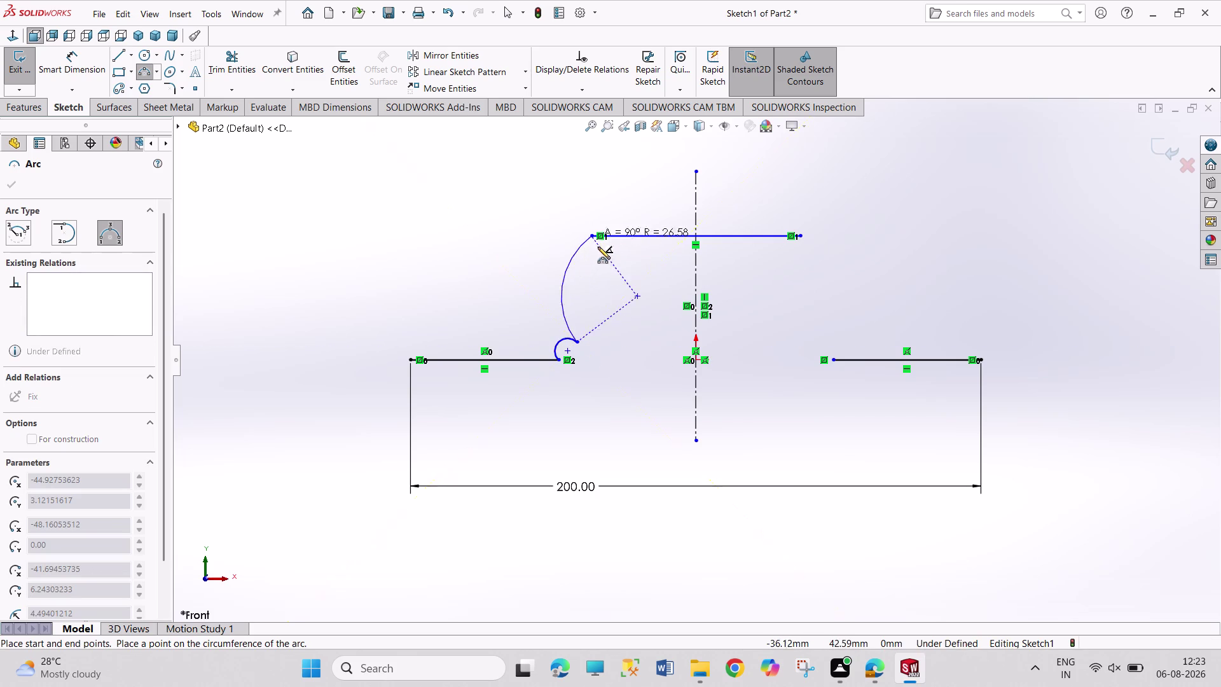
click(624, 311)
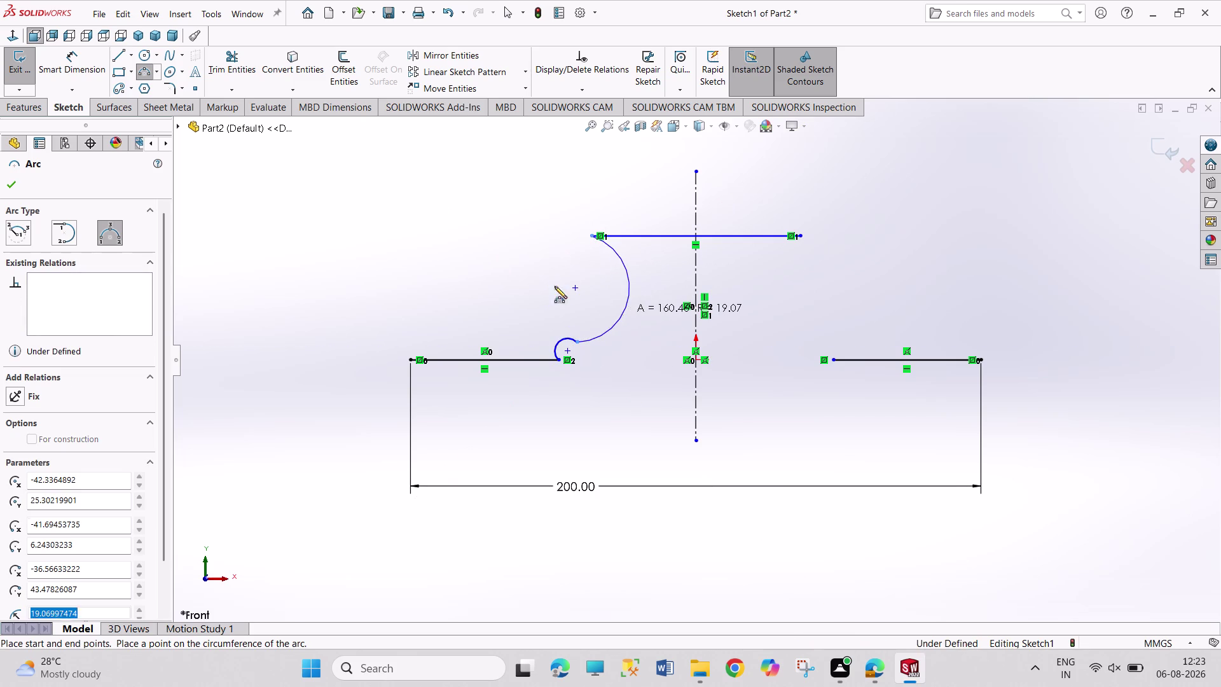
Finish the large arc and make the arc tangent to the left line's end.
right_click(521, 268)
click(535, 279)
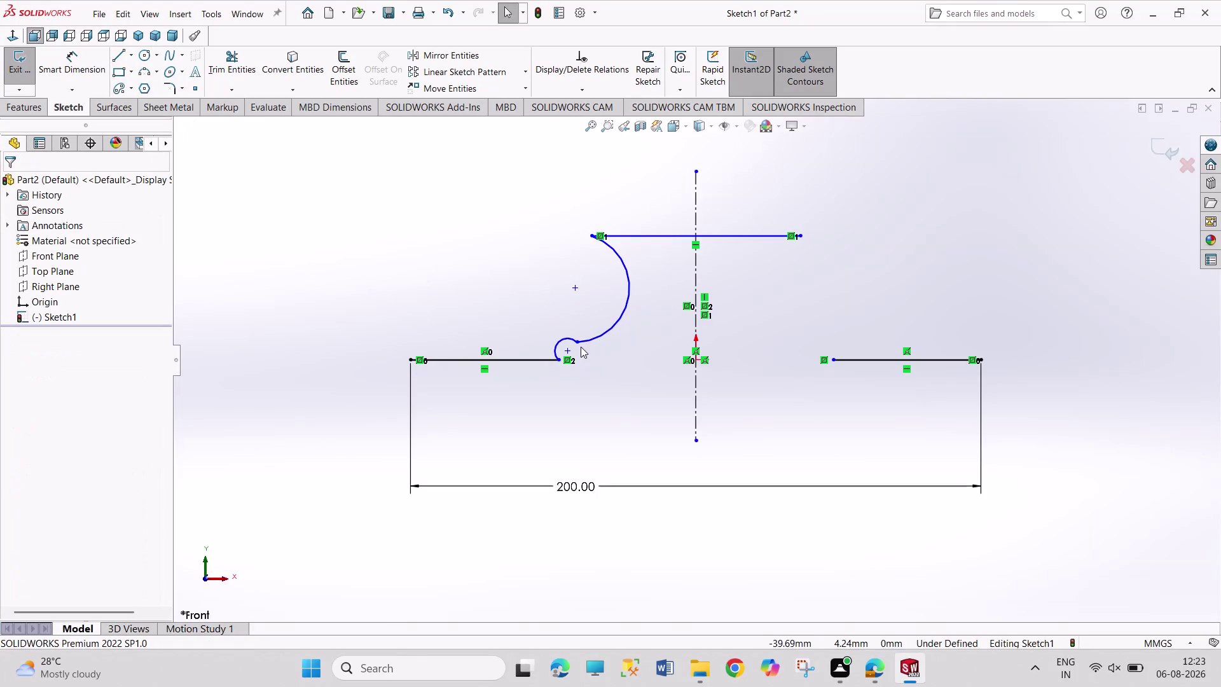
click(575, 342)
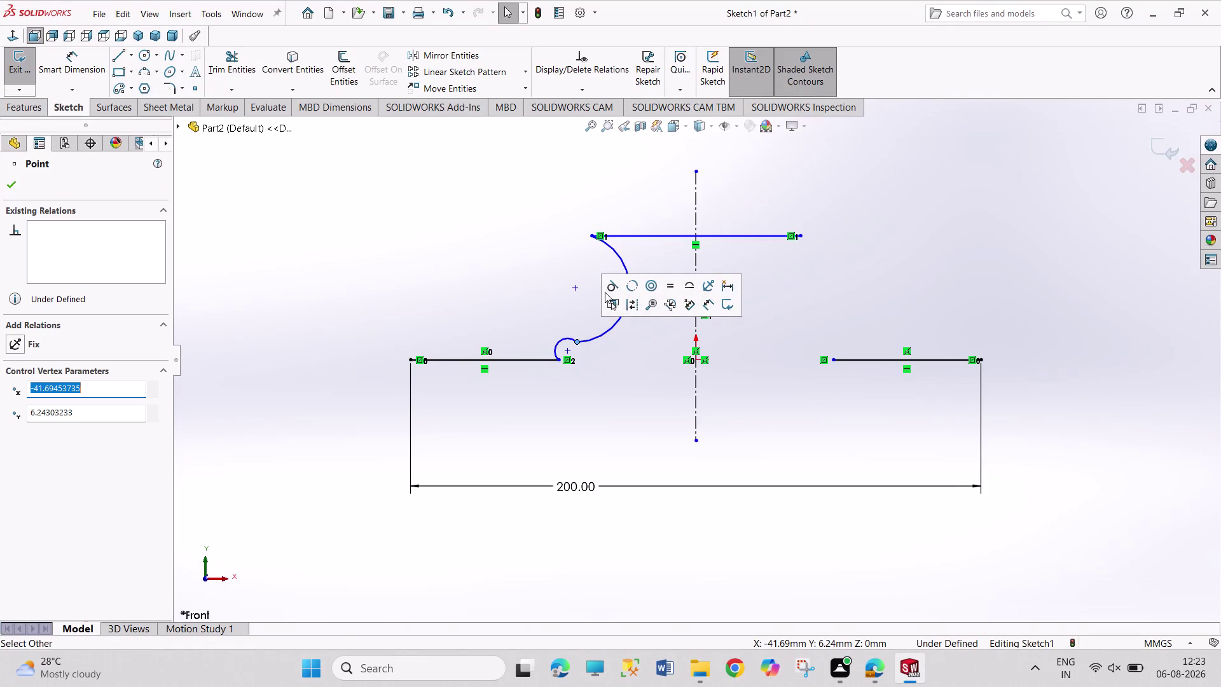
click(611, 287)
click(622, 386)
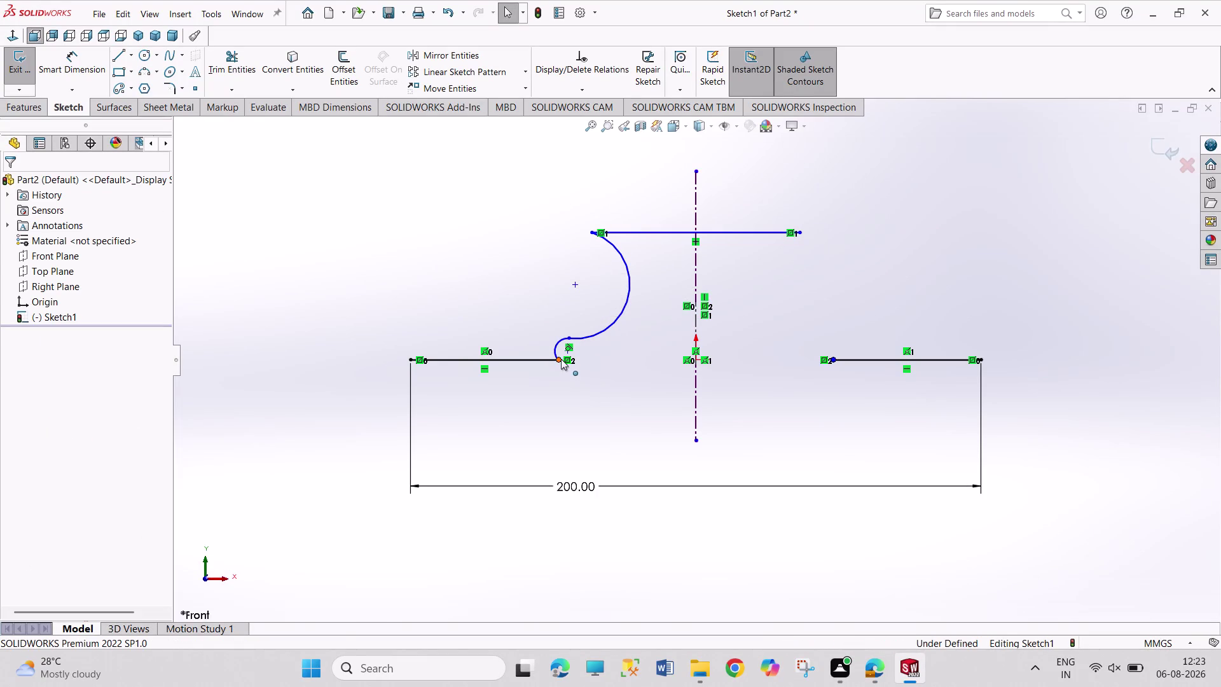
click(560, 358)
click(600, 310)
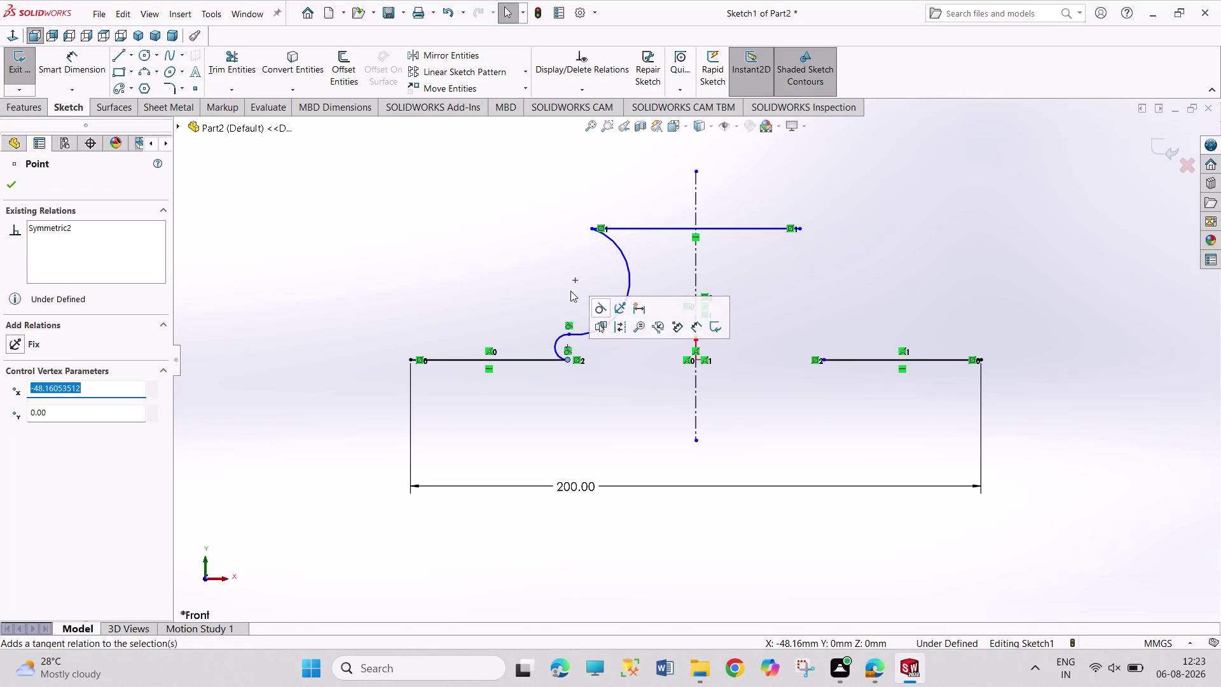
click(553, 277)
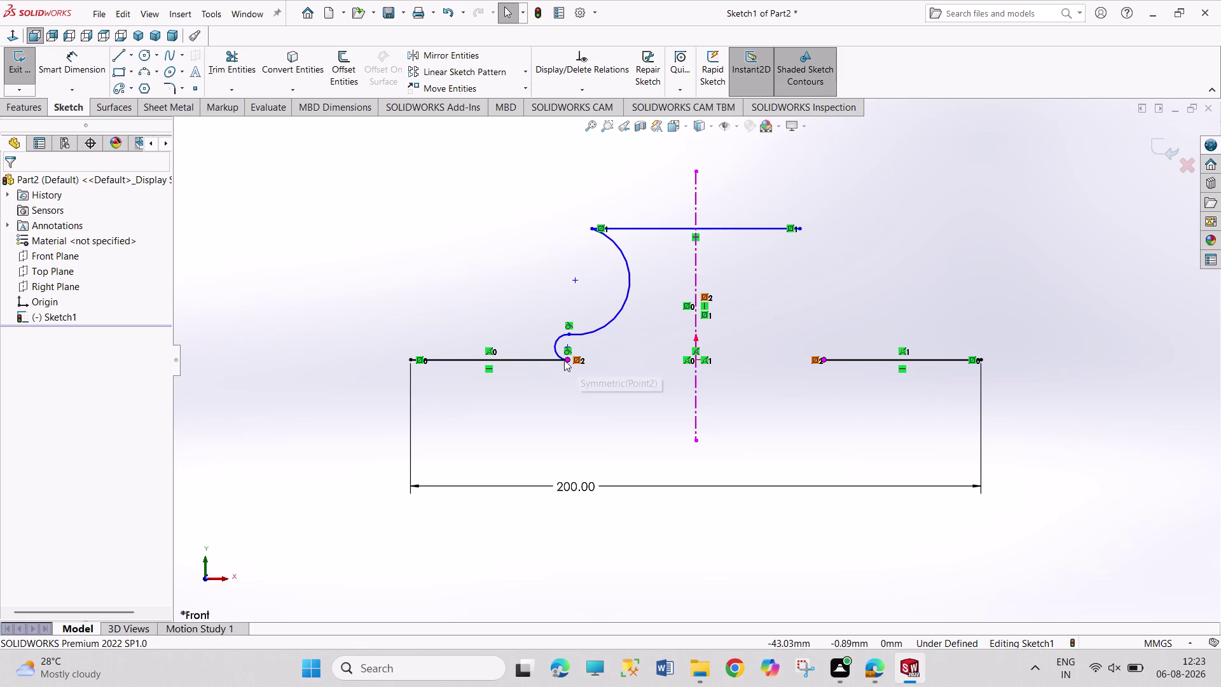
Delete the small flange-end arc.
right_click(554, 345)
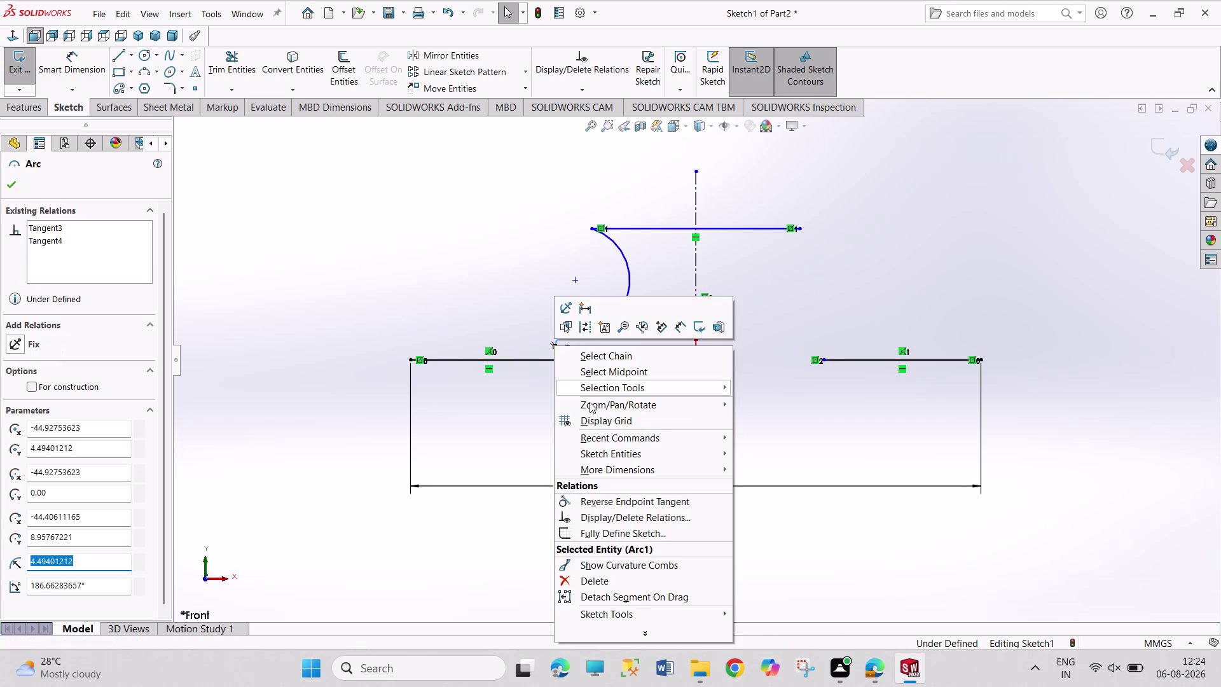
click(607, 574)
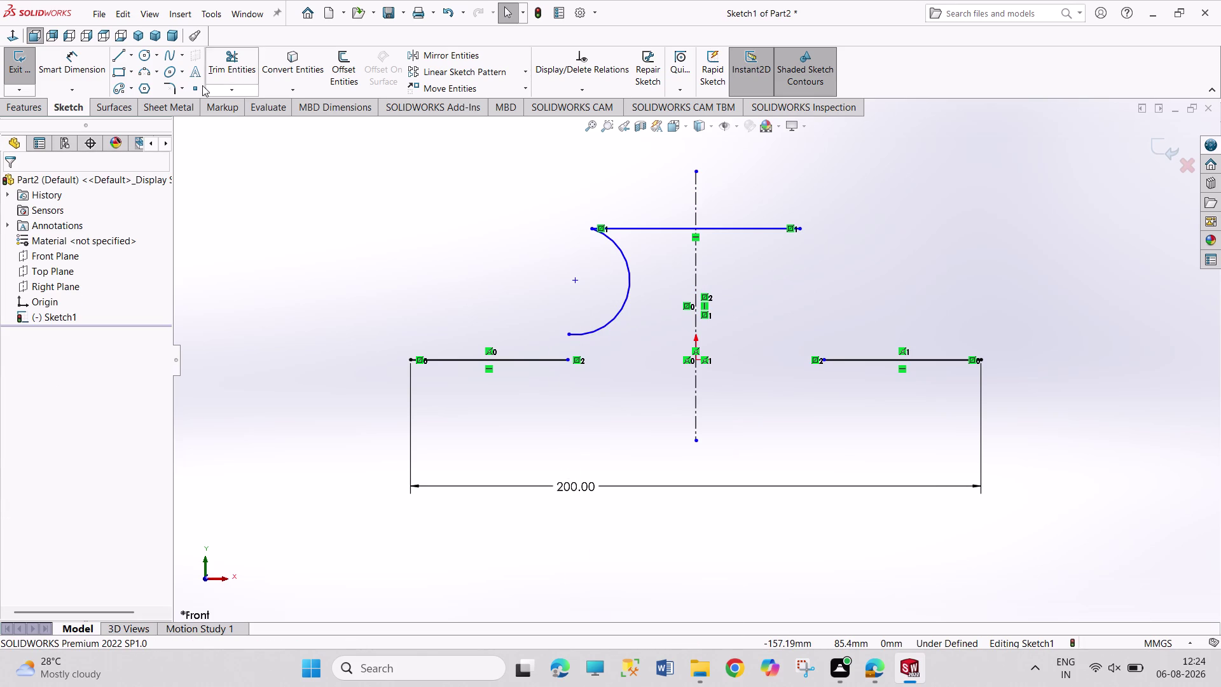
click(143, 71)
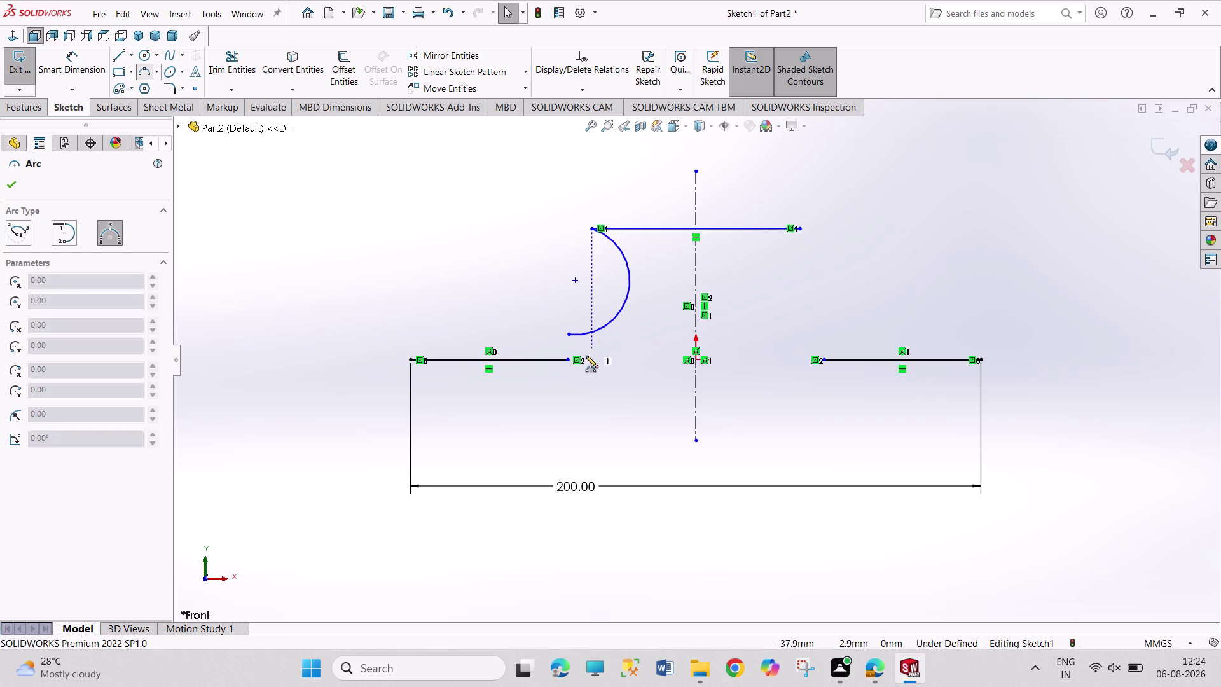
Draw a small 3-point arc linking the left line's end to the large arc's lower end.
click(566, 360)
click(566, 336)
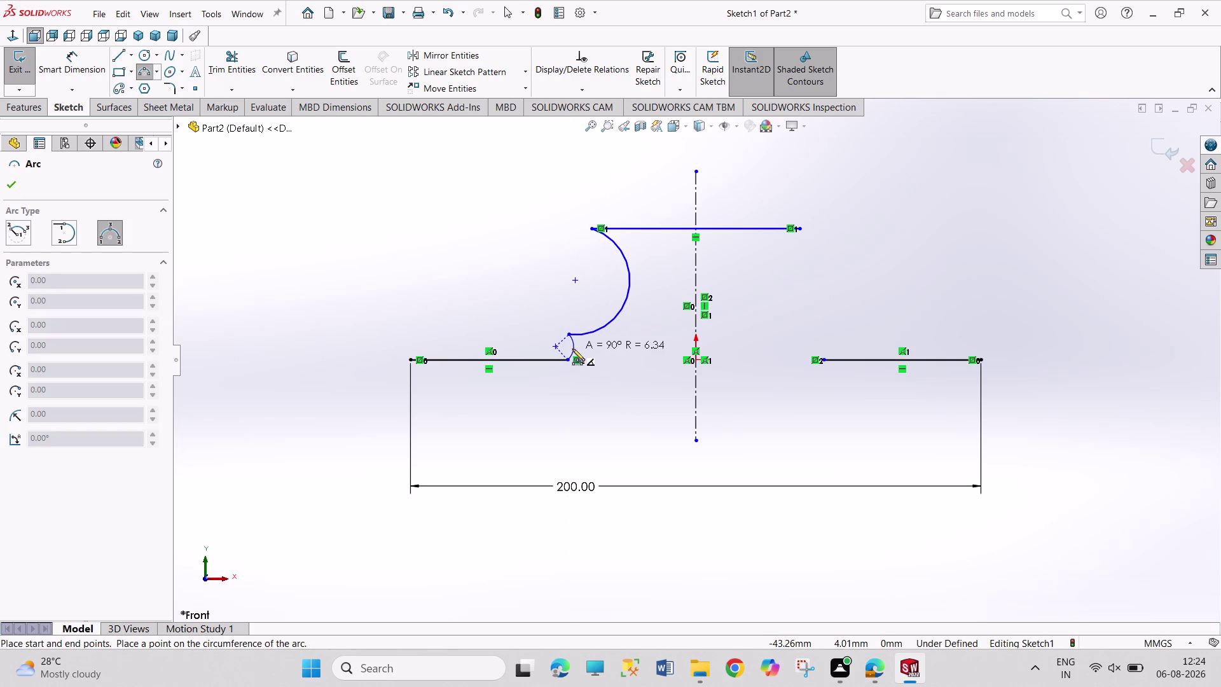
click(572, 349)
right_drag(619, 357, 632, 300)
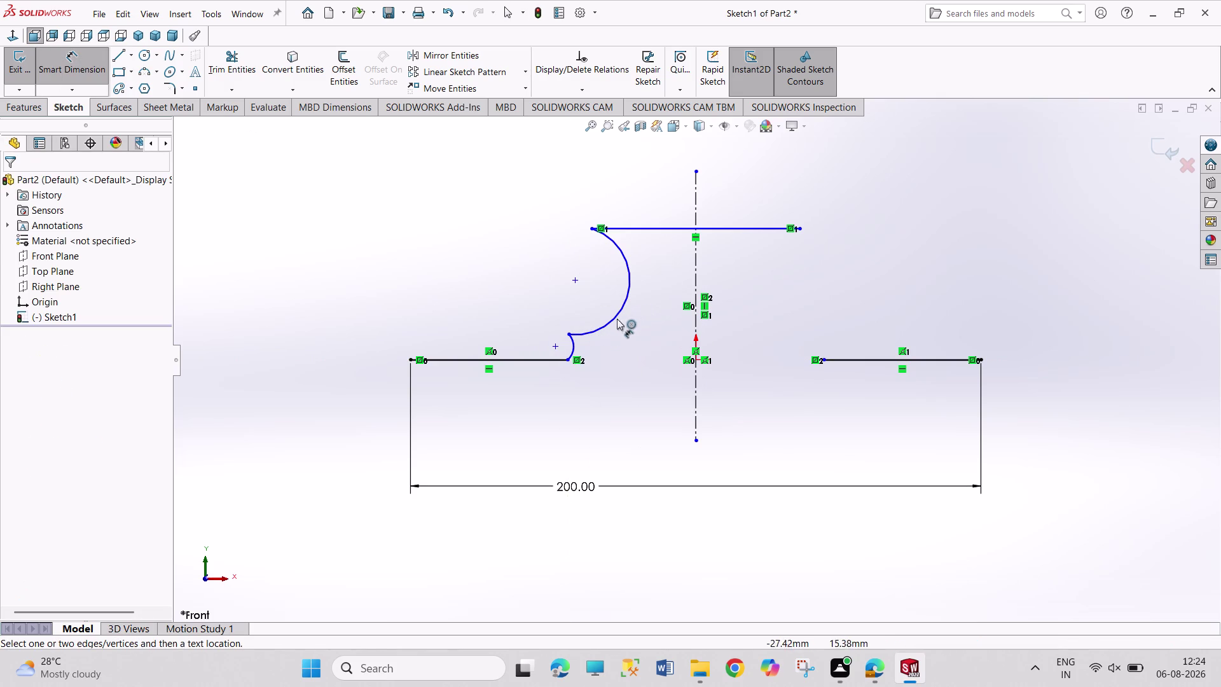
right_click(621, 336)
click(640, 377)
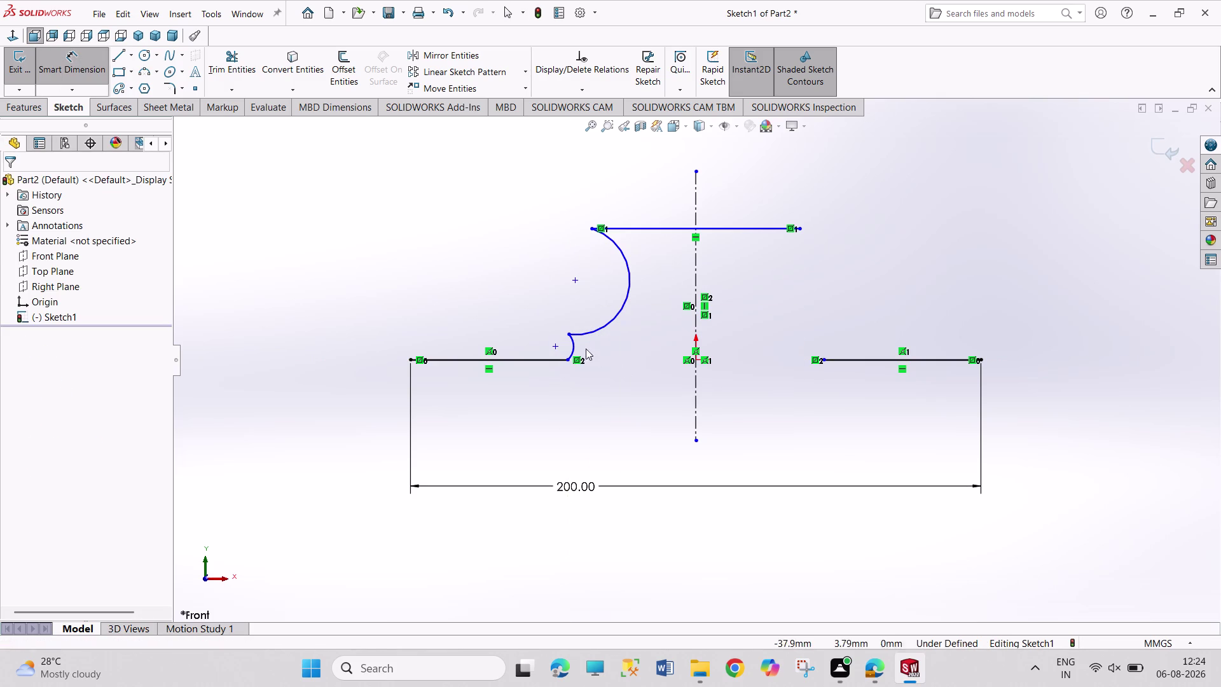
Drag the two arcs' shared joint to reshape them, then undo the change.
click(571, 336)
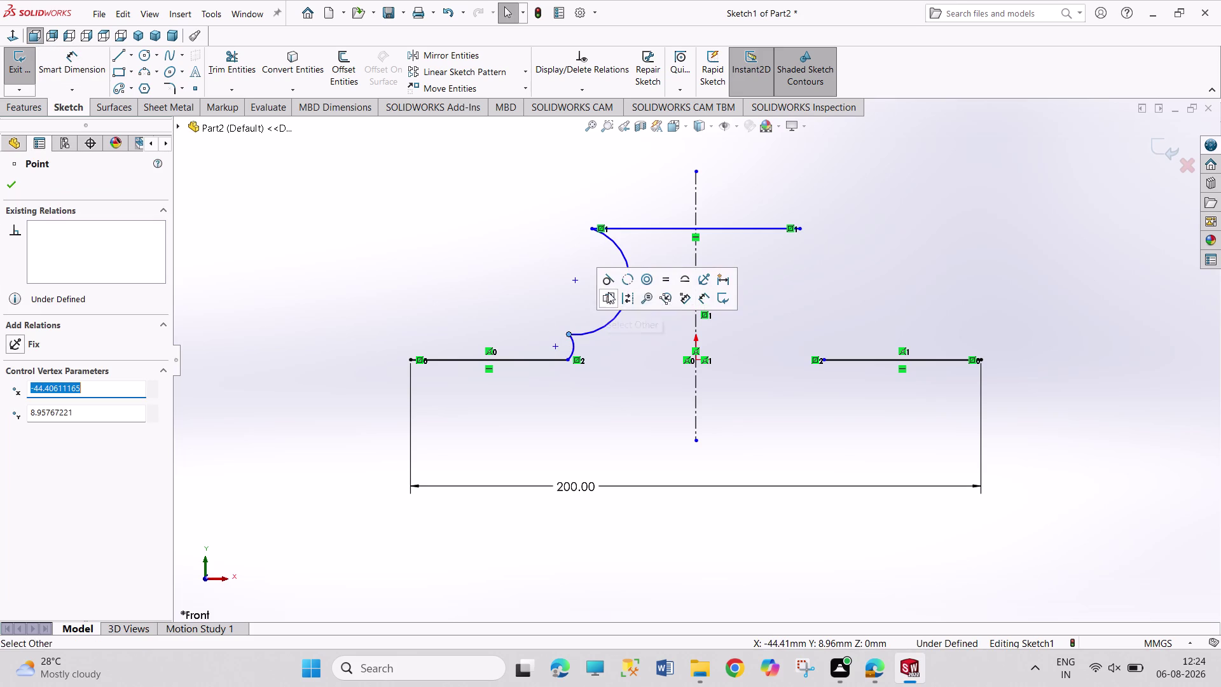
click(613, 274)
click(625, 340)
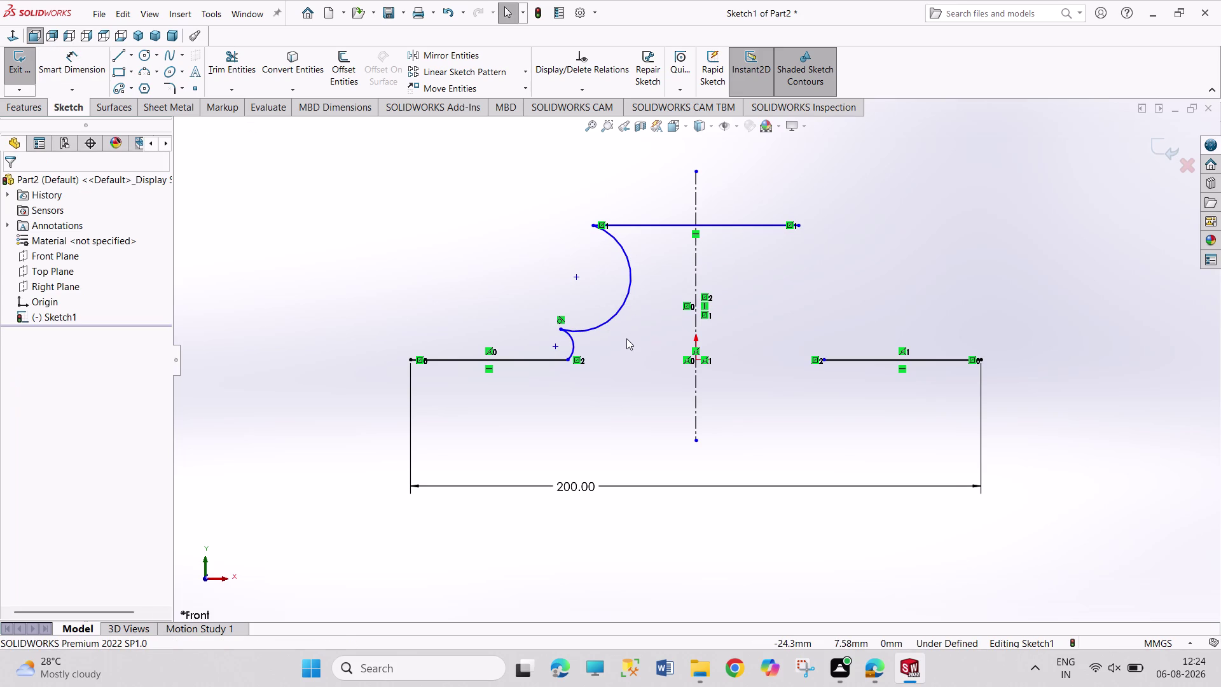
drag(562, 328, 578, 340)
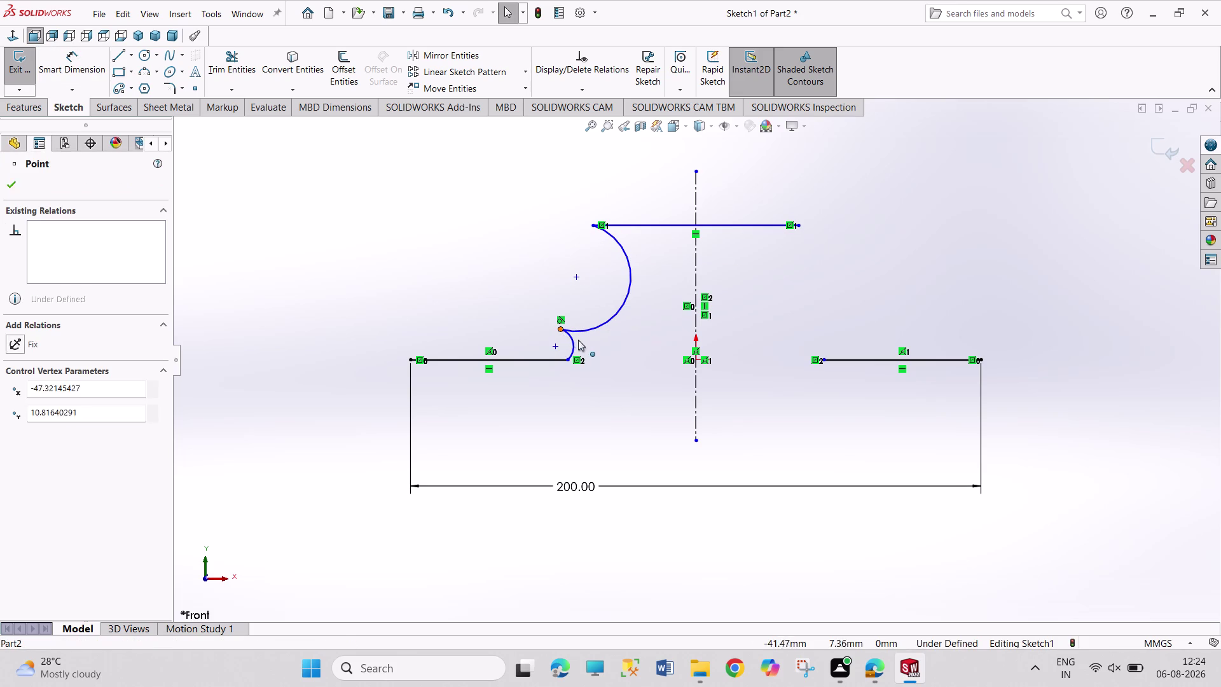
drag(579, 339, 586, 348)
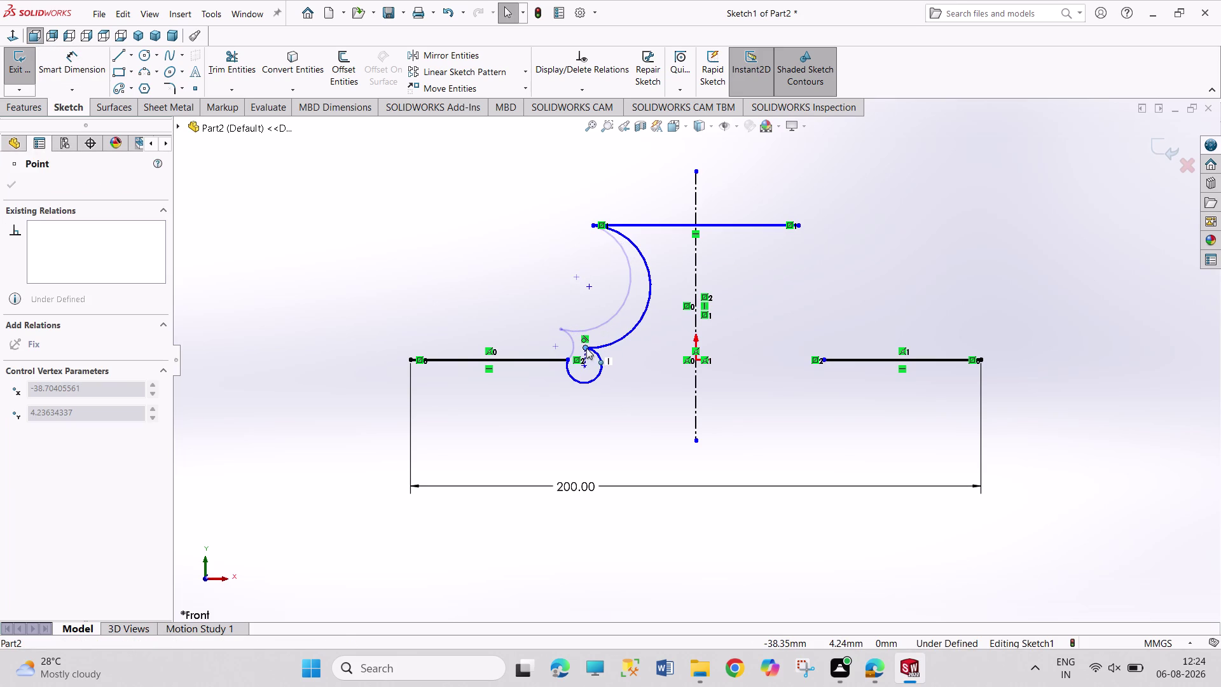
drag(587, 348, 583, 312)
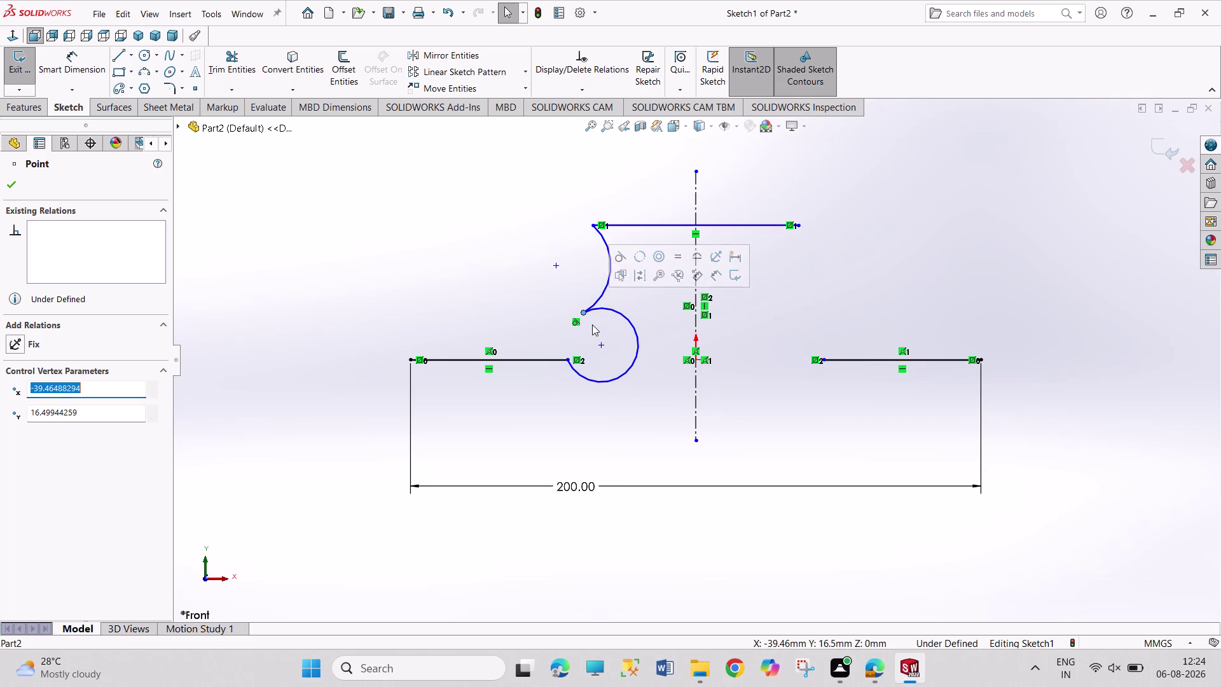
key(ctrl+z)
click(613, 348)
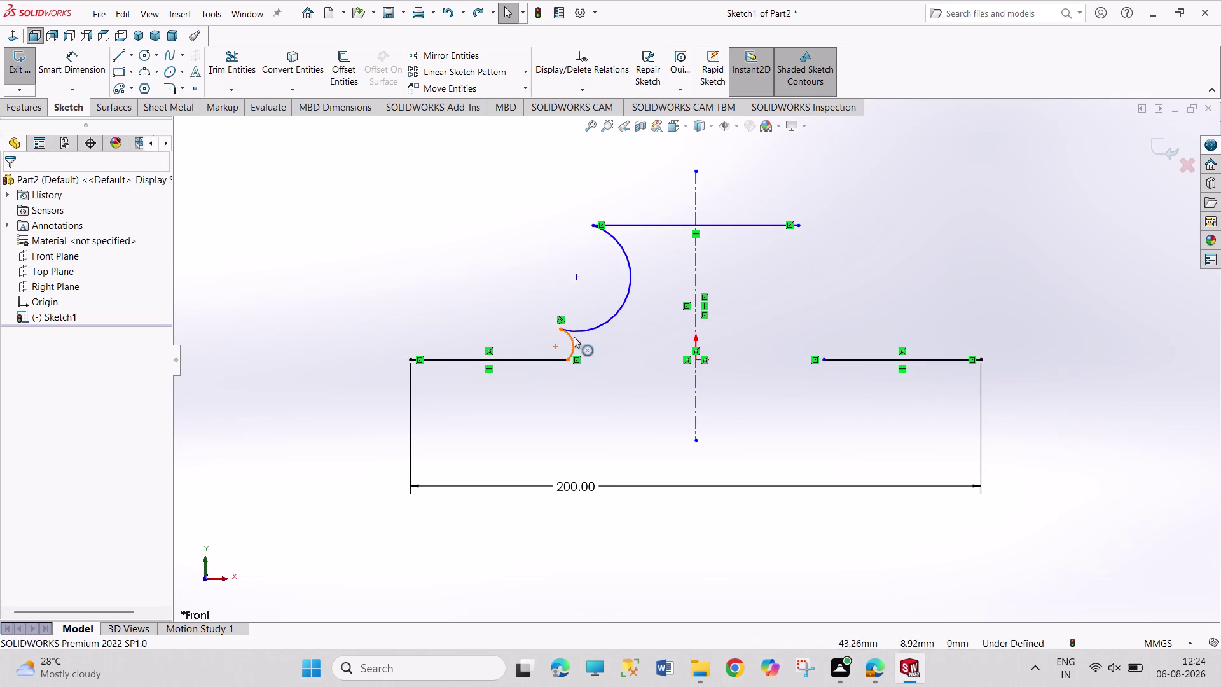
right_drag(611, 353, 611, 354)
right_drag(610, 353, 610, 252)
Dimension the small connecting arc's radius as 5 mm.
click(577, 346)
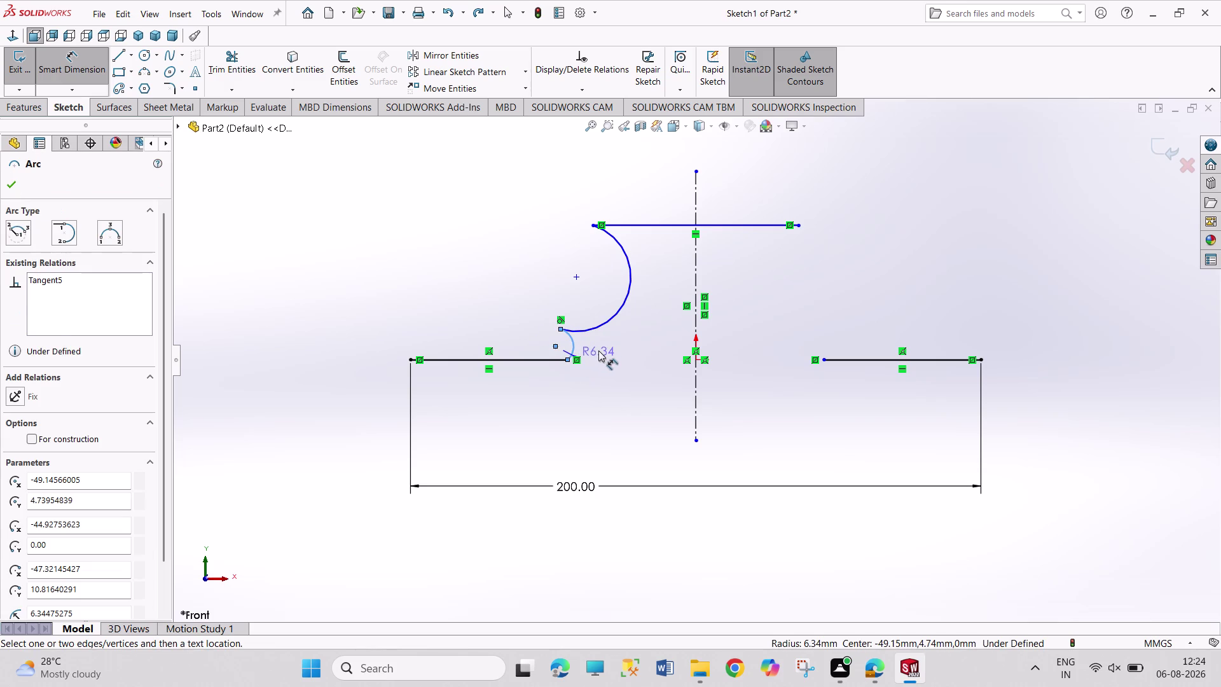
click(602, 351)
key(5)
key(Return)
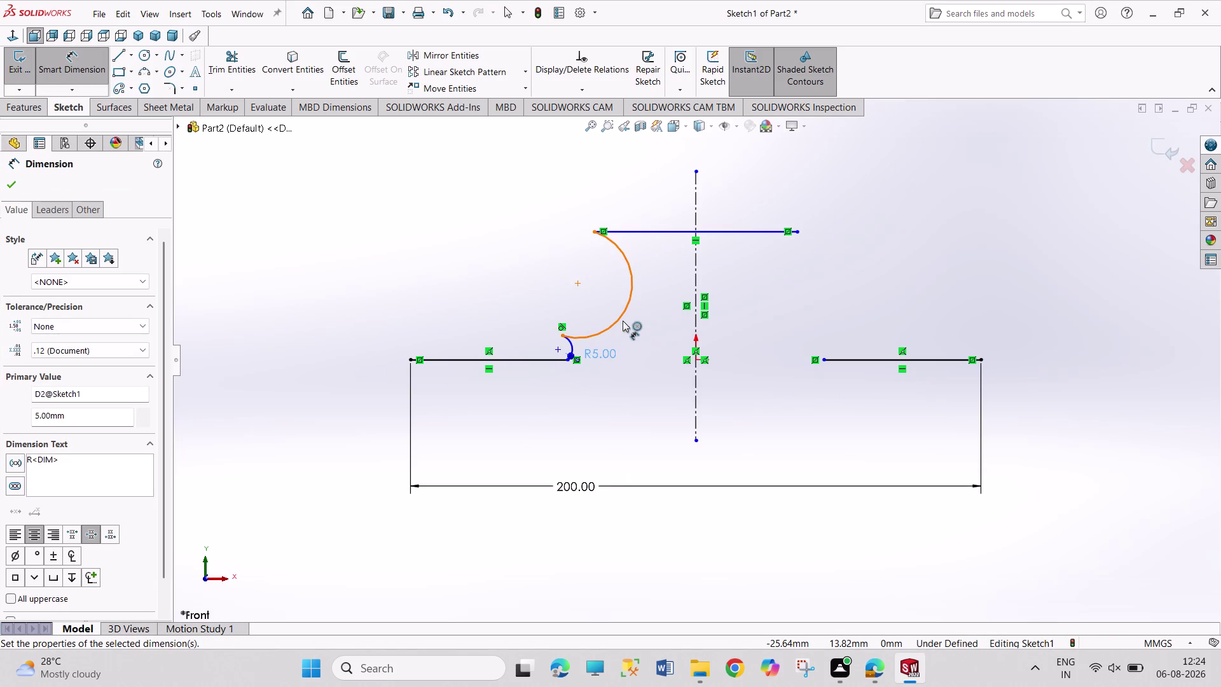
Dimension the large arc's radius as 20 mm and exit dimensioning.
click(622, 321)
click(648, 326)
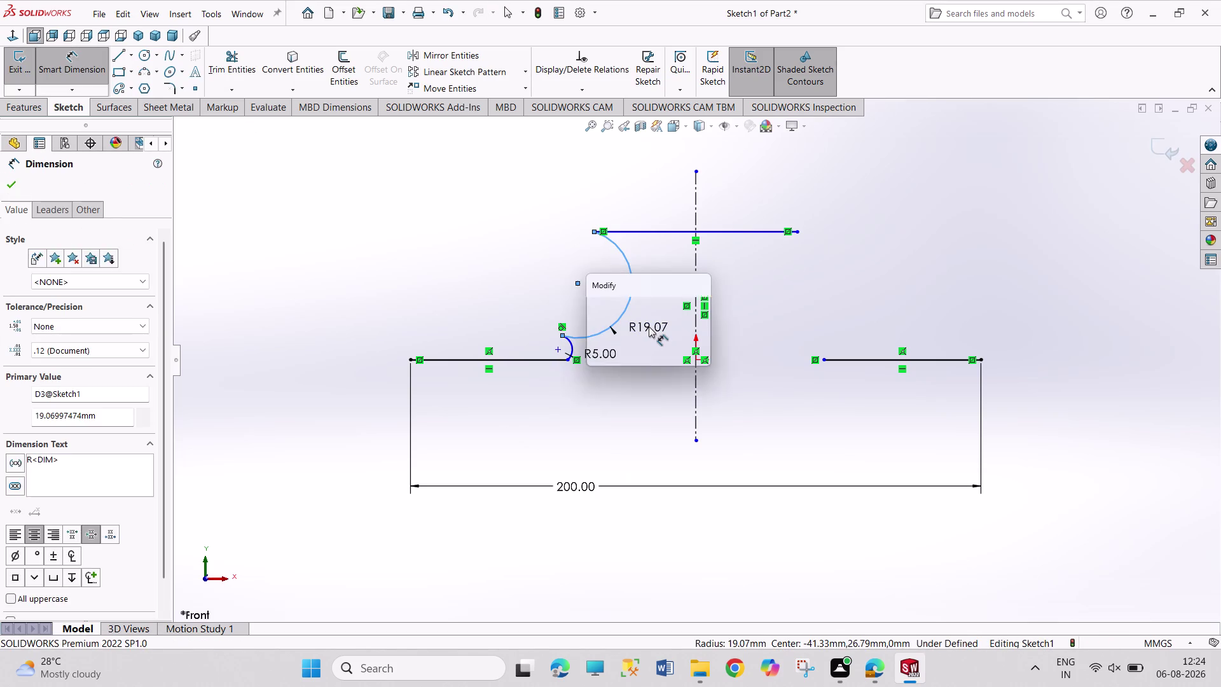
text(2)
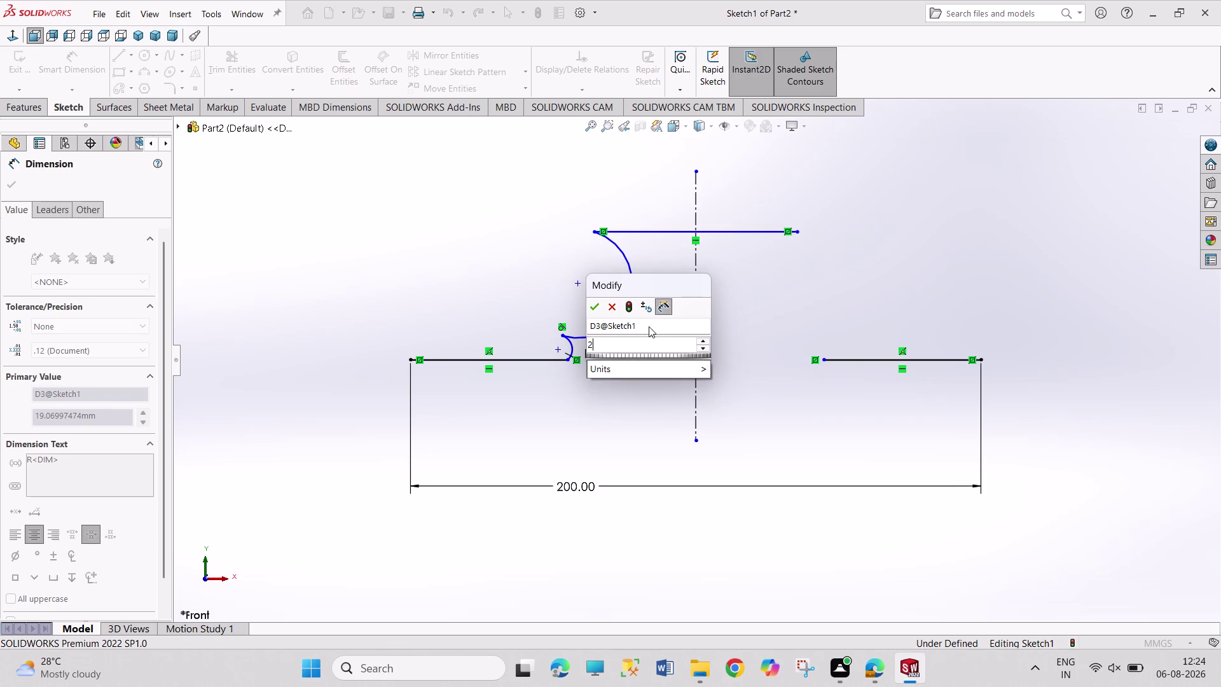
text(0)
key(Return)
right_click(508, 247)
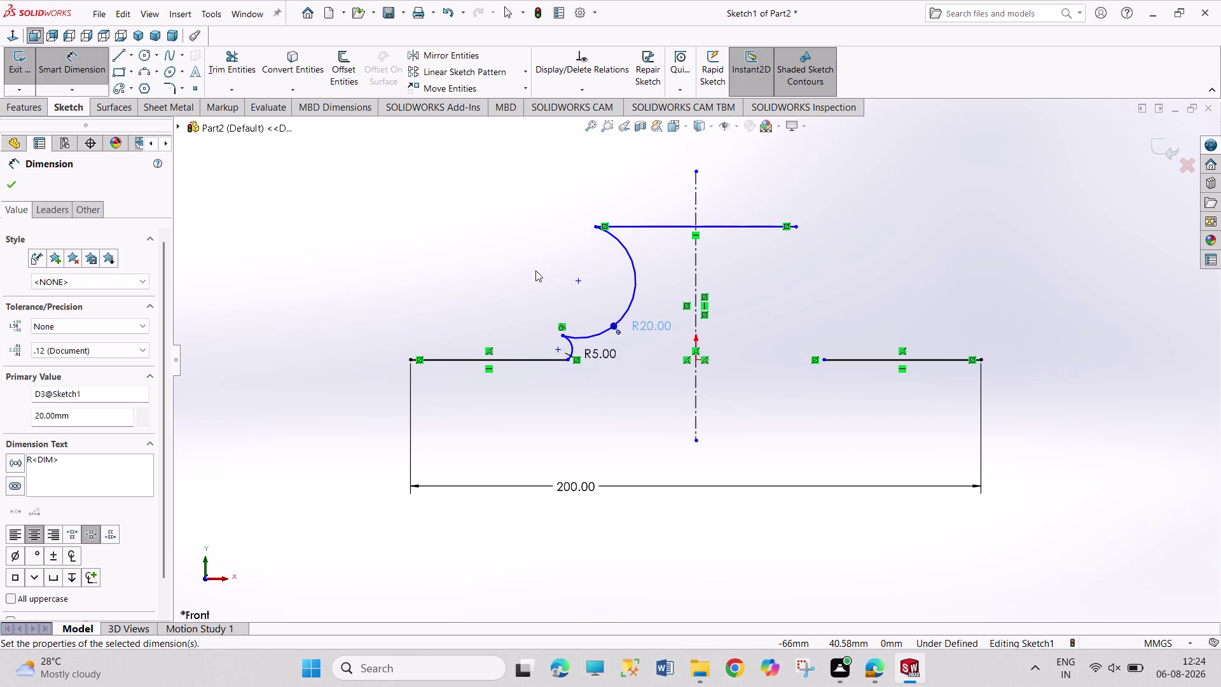
click(543, 289)
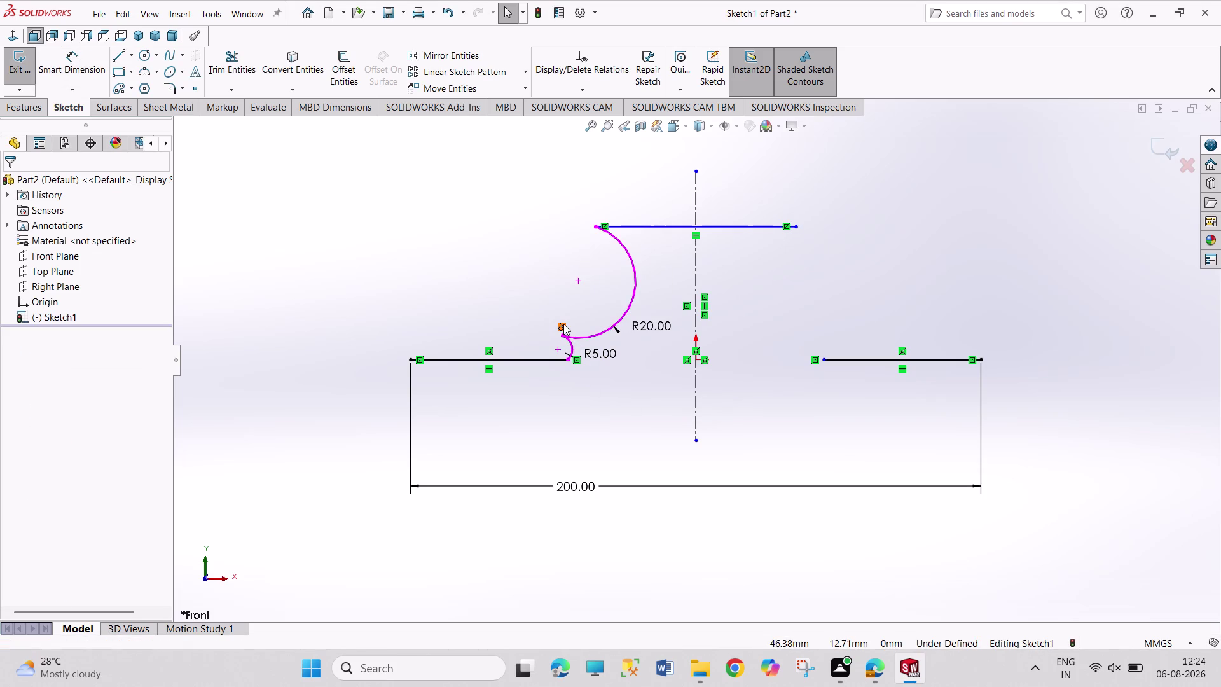
right_click(563, 323)
click(622, 489)
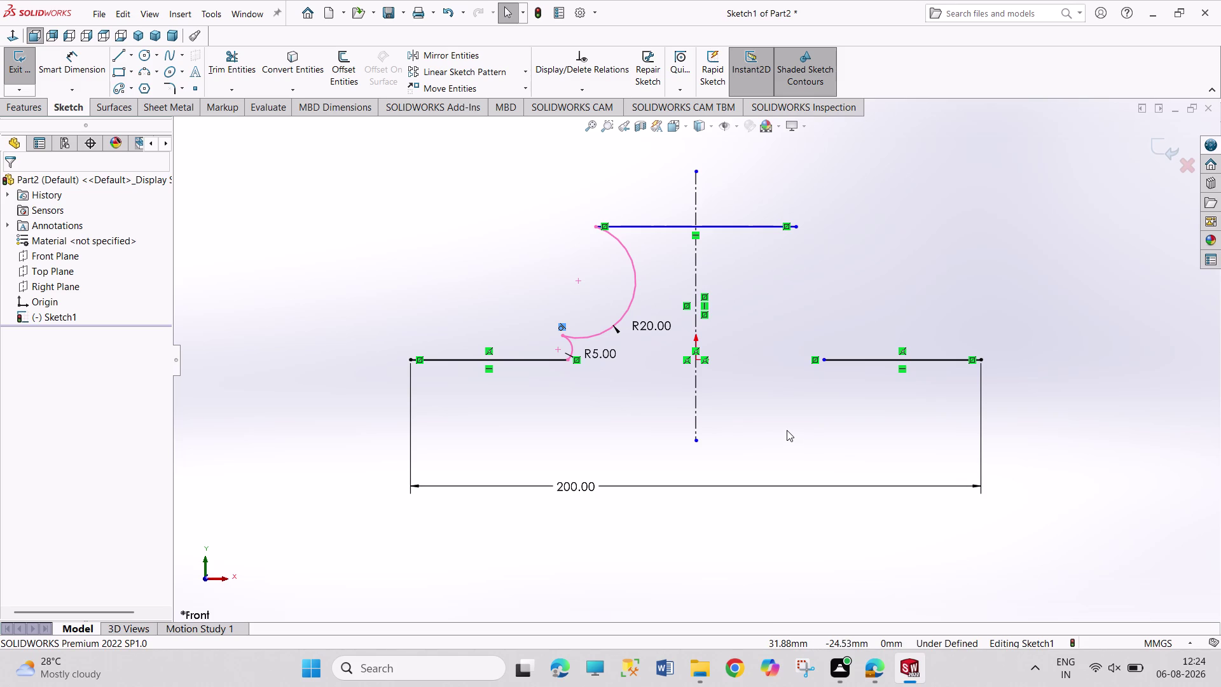
Undo six times, removing the radius dimensions and the small reverse arc.
key(ctrl+z)
key(ctrl+z)
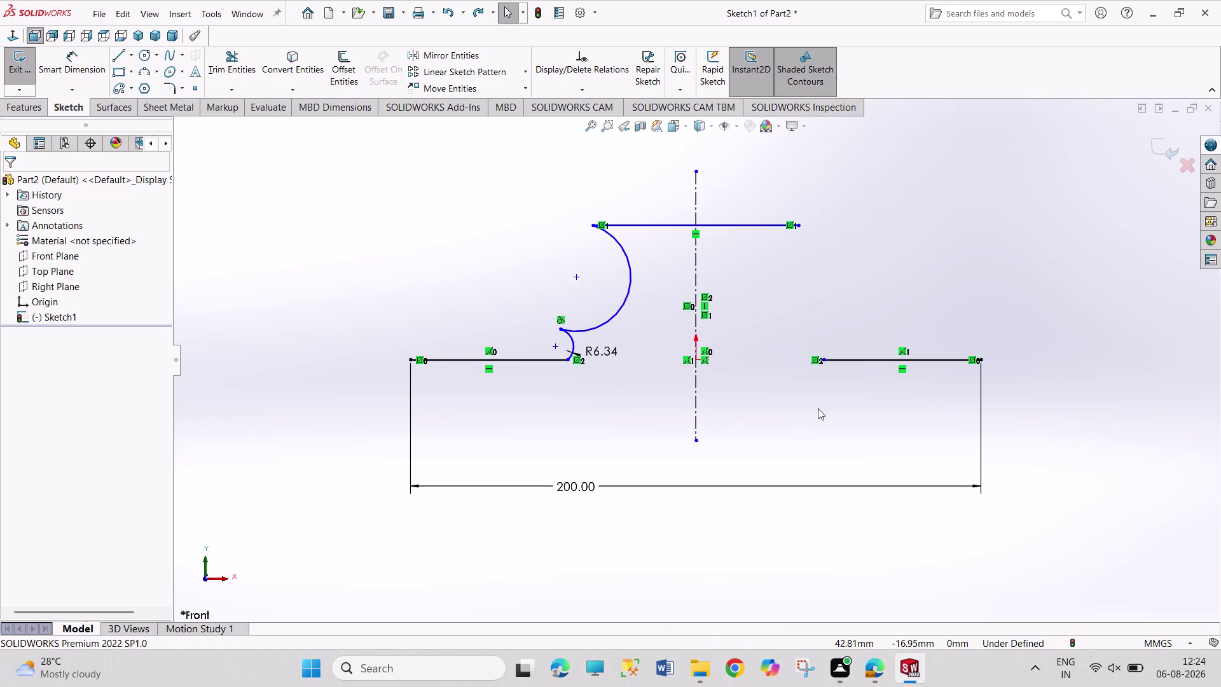
key(ctrl+z)
key(ctrl+z)
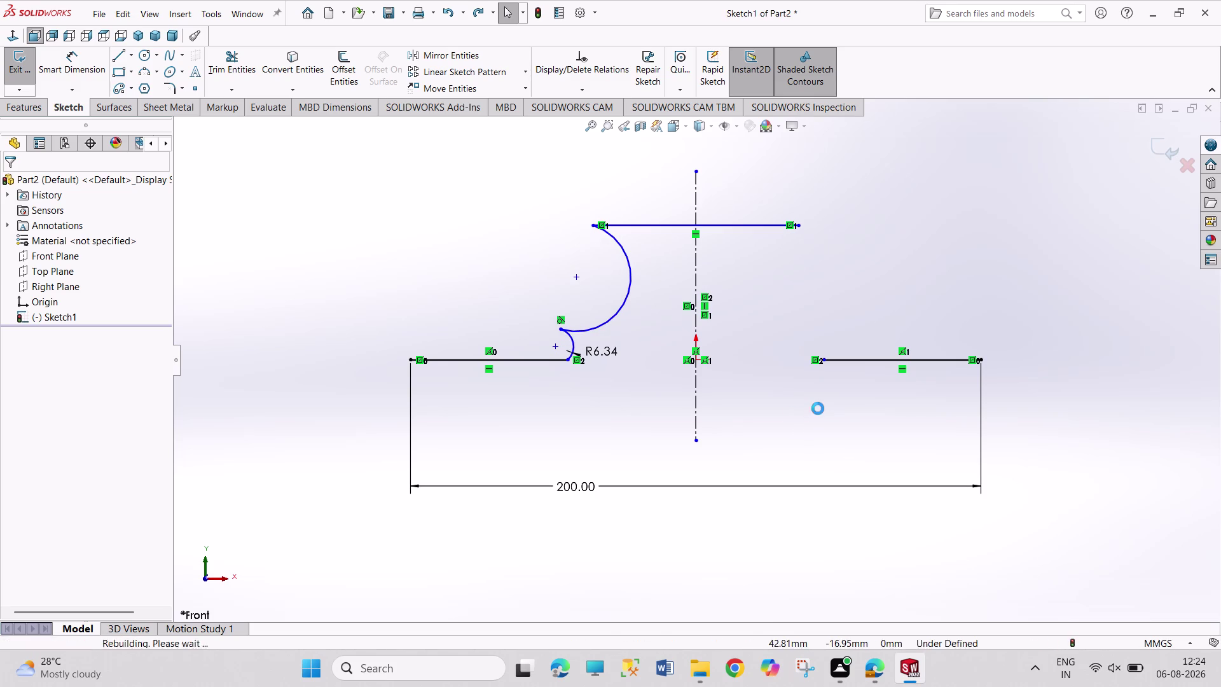
key(ctrl+z)
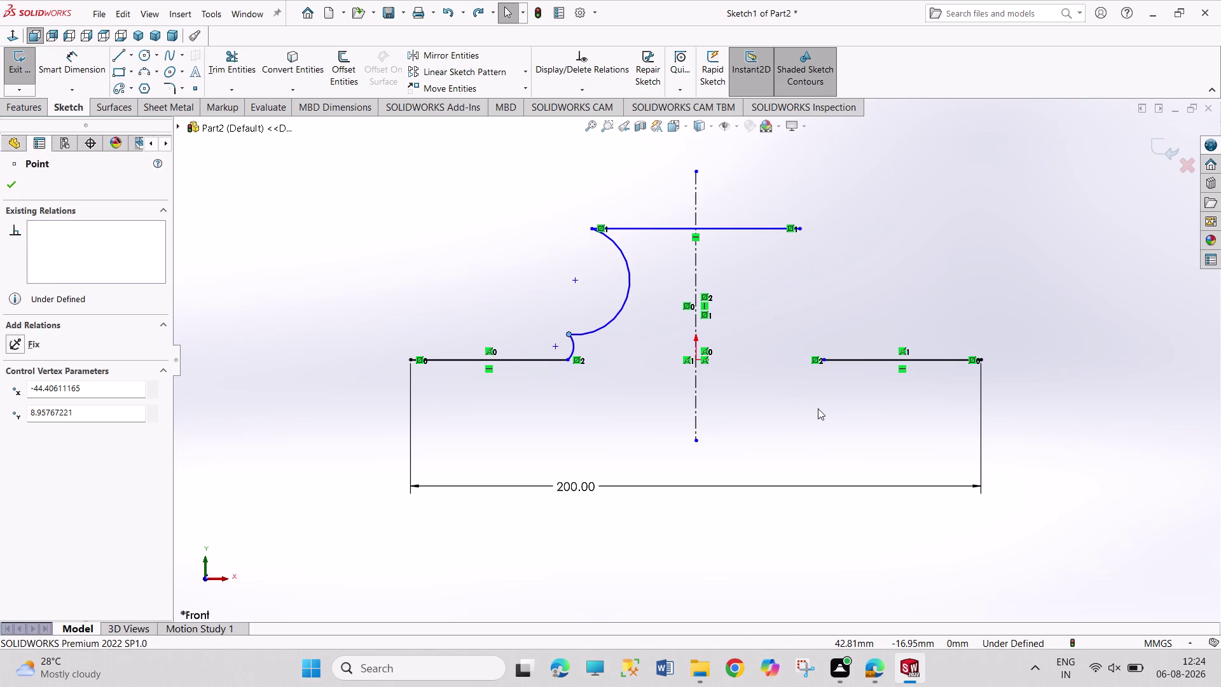
key(ctrl+z)
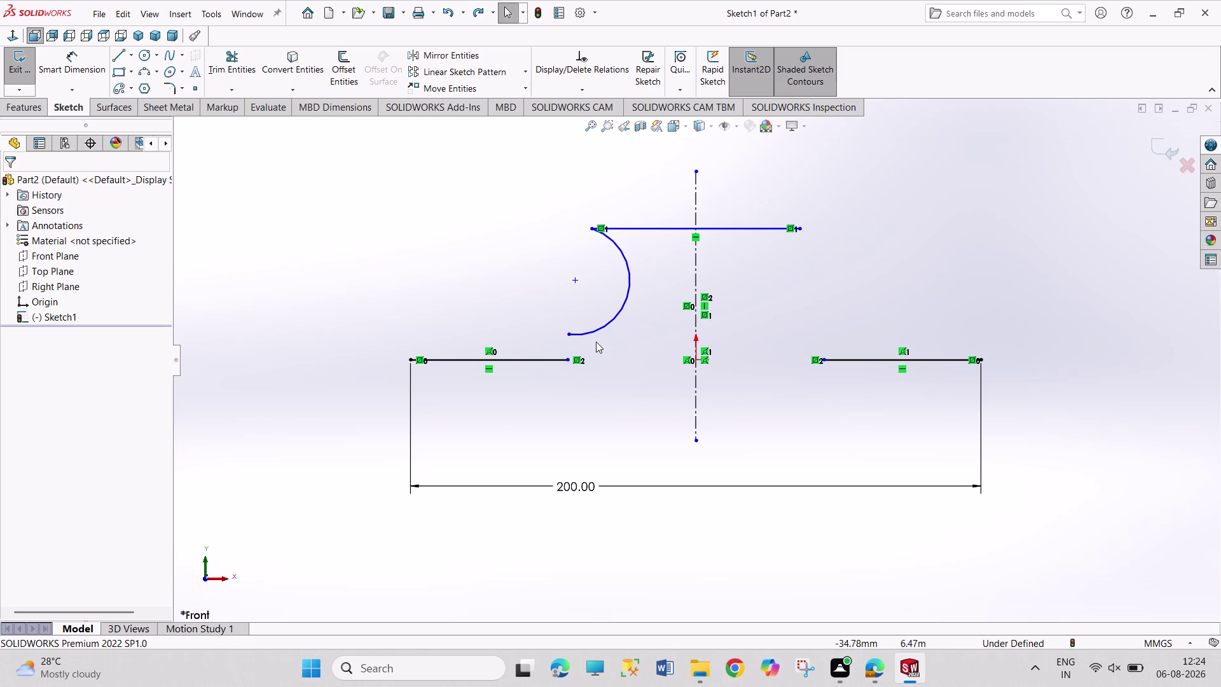
Start Smart Dimension on the top horizontal line.
right_drag(826, 330, 848, 215)
drag(744, 231, 743, 225)
click(744, 182)
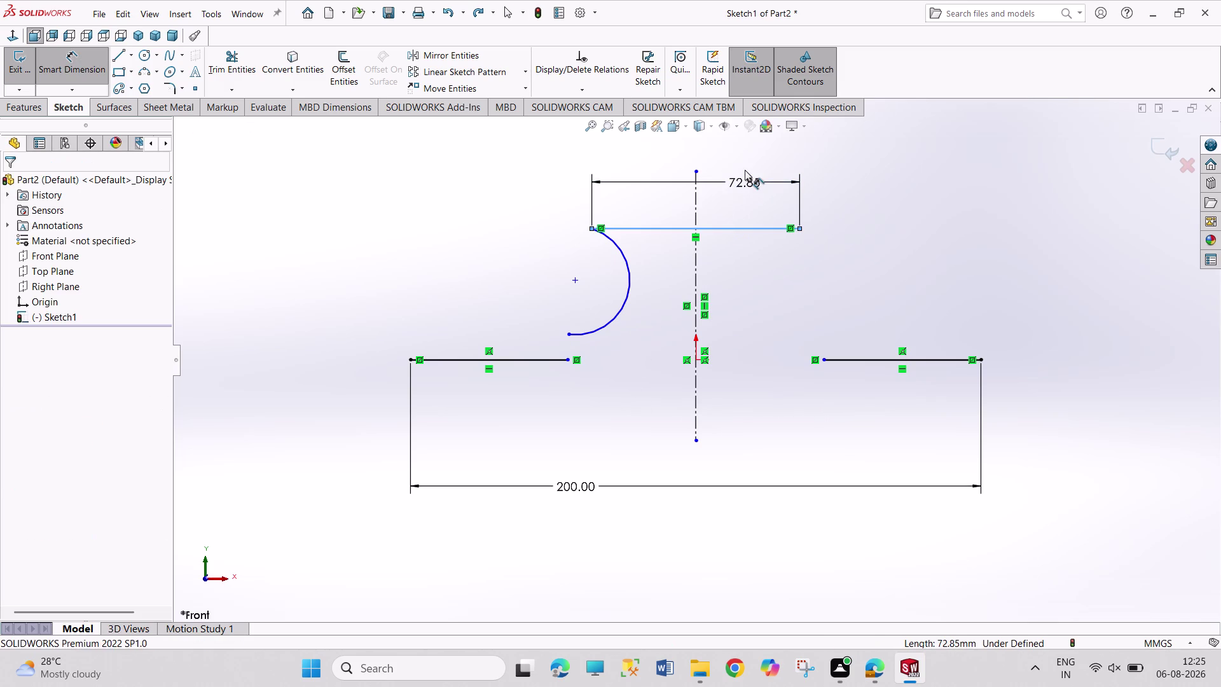
Set the top line's length to 100 mm.
text(100)
key(Return)
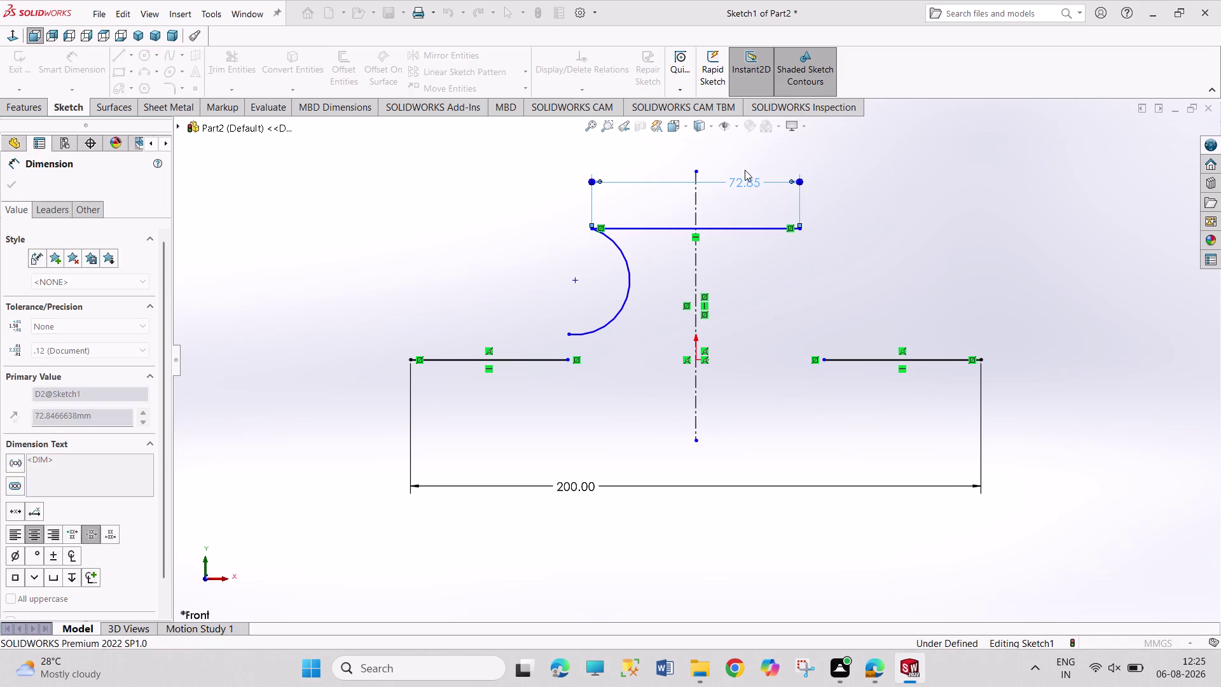
right_click(869, 223)
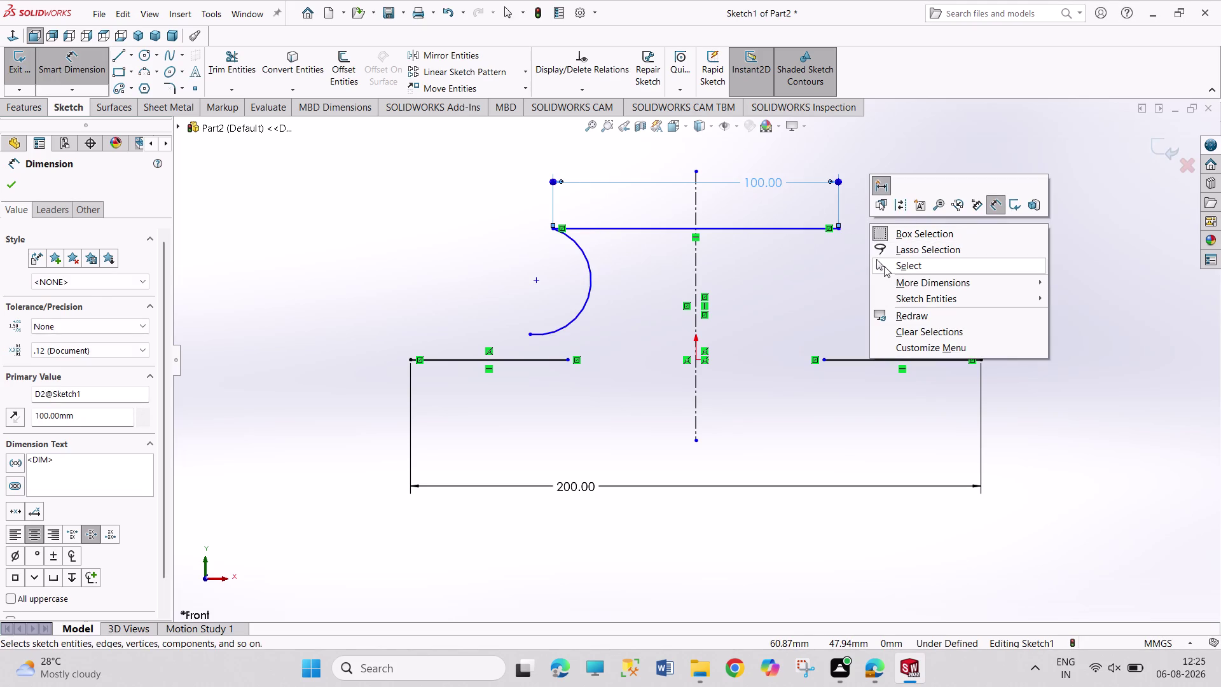
click(884, 266)
Delete the old large arc and redraw a 3-point arc from the top line's left end.
right_click(585, 261)
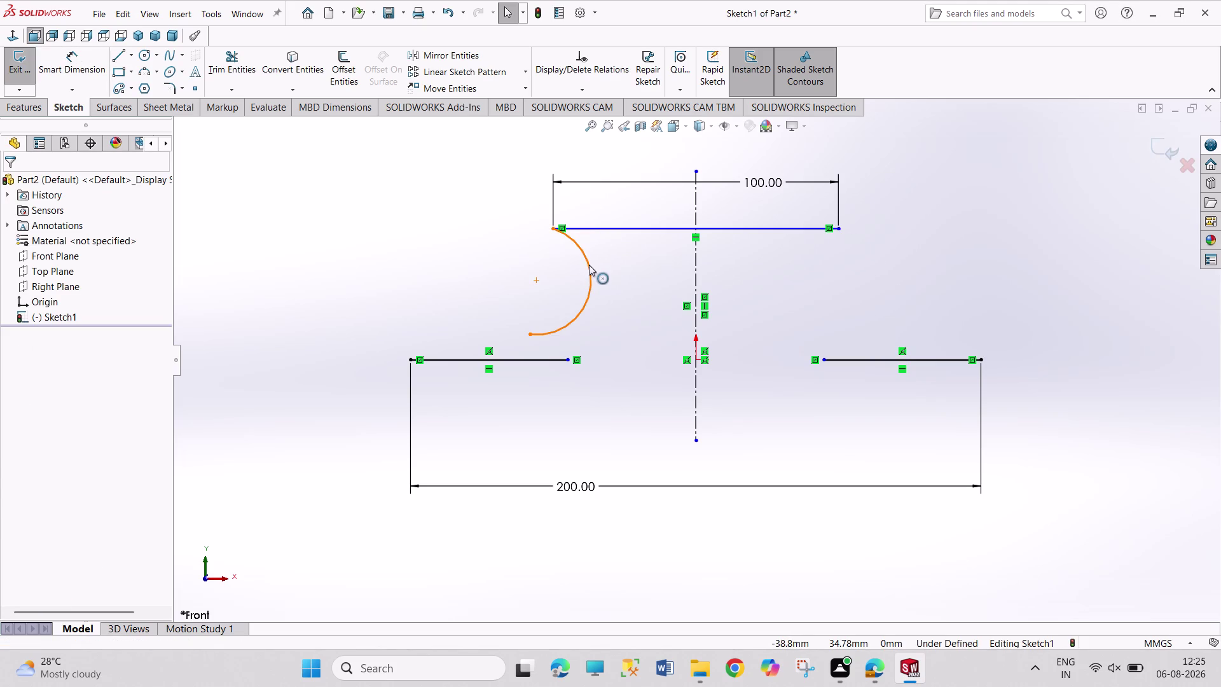
click(636, 473)
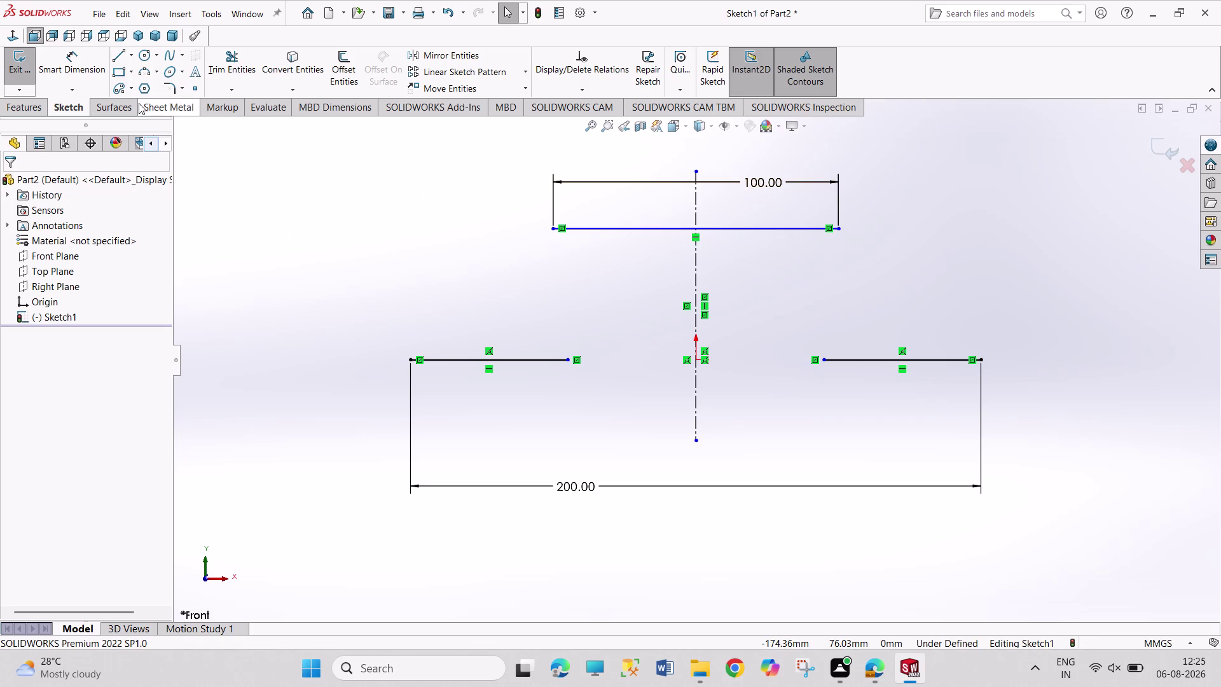
click(143, 71)
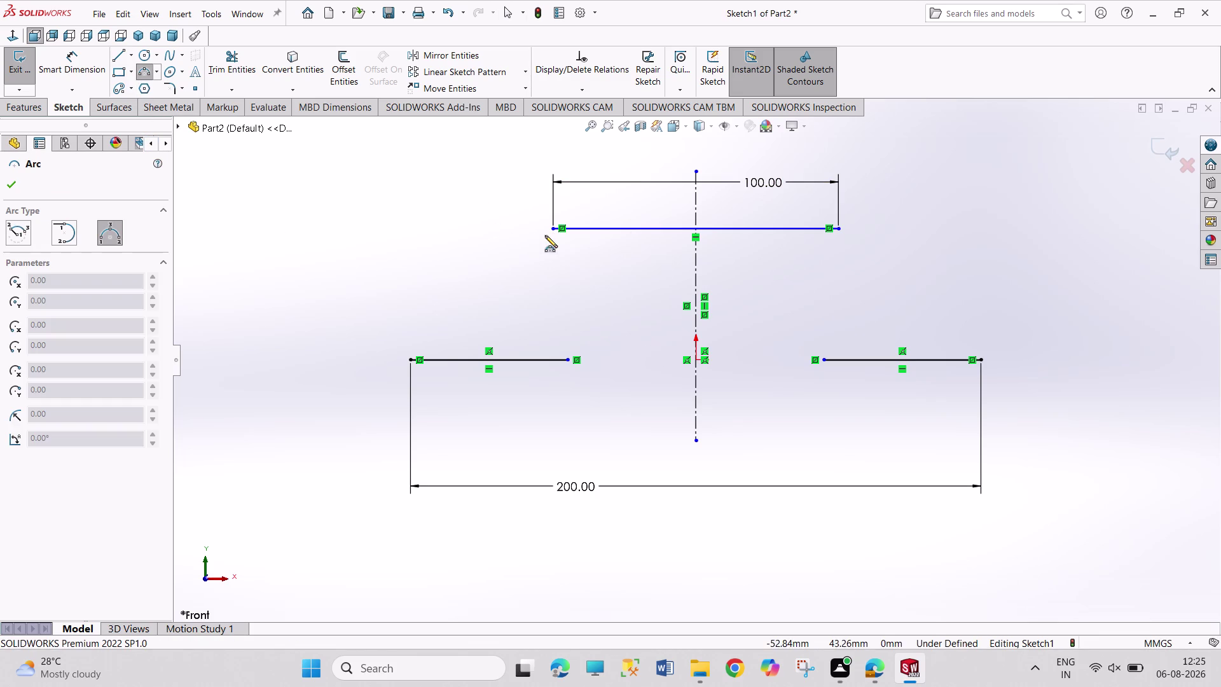
click(549, 230)
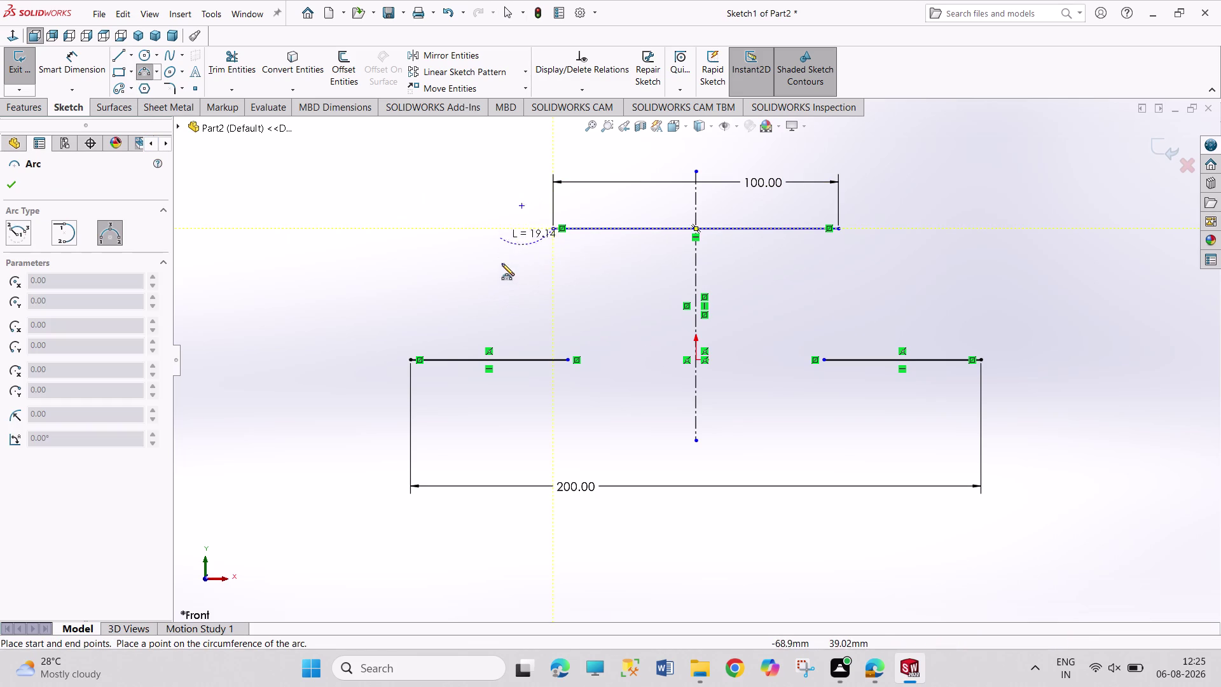
click(513, 301)
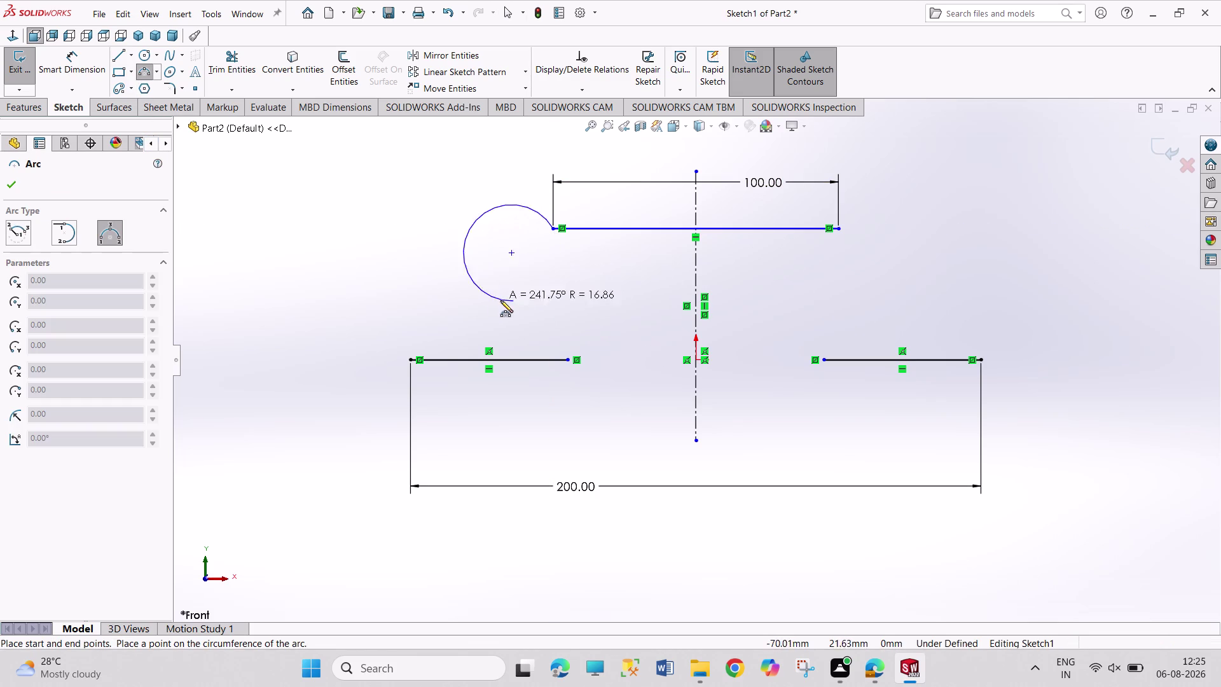
click(501, 287)
right_click(510, 242)
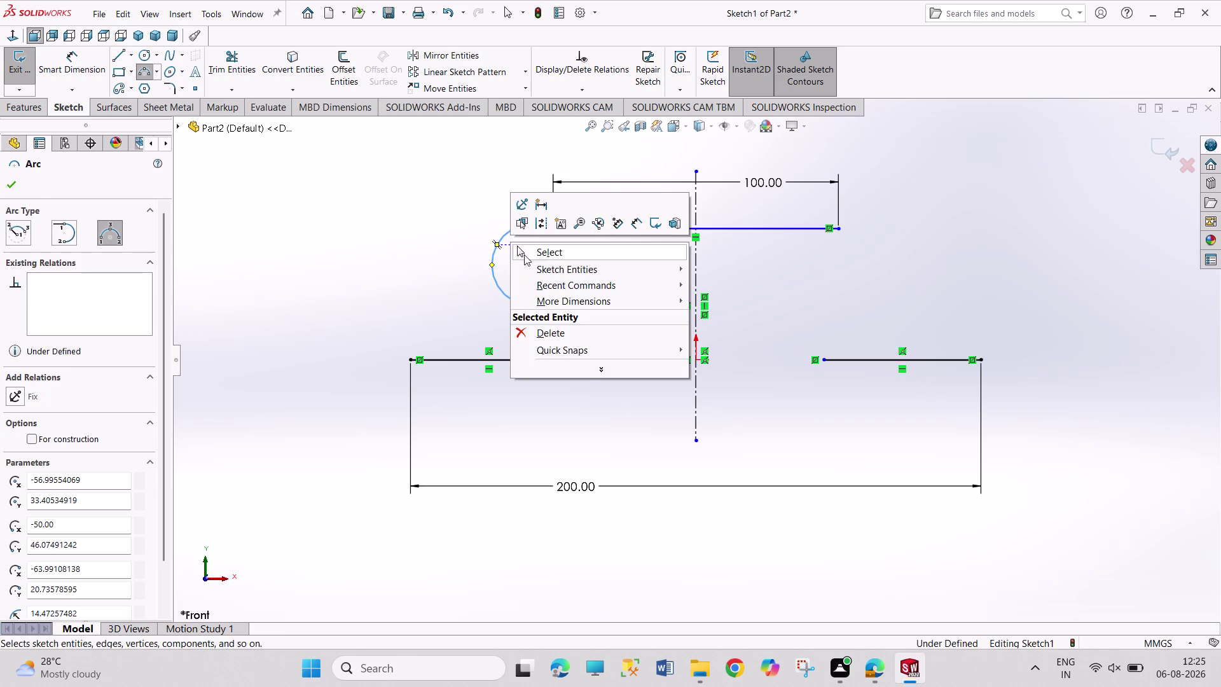
click(524, 254)
click(550, 231)
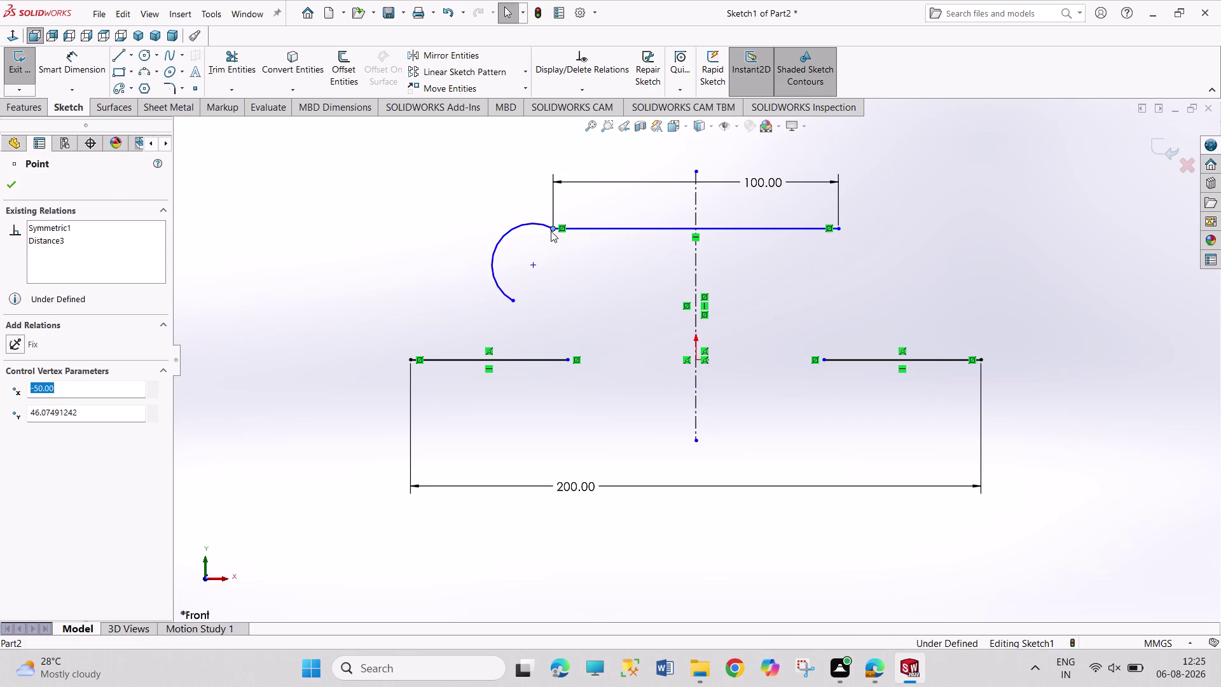
click(585, 180)
click(631, 306)
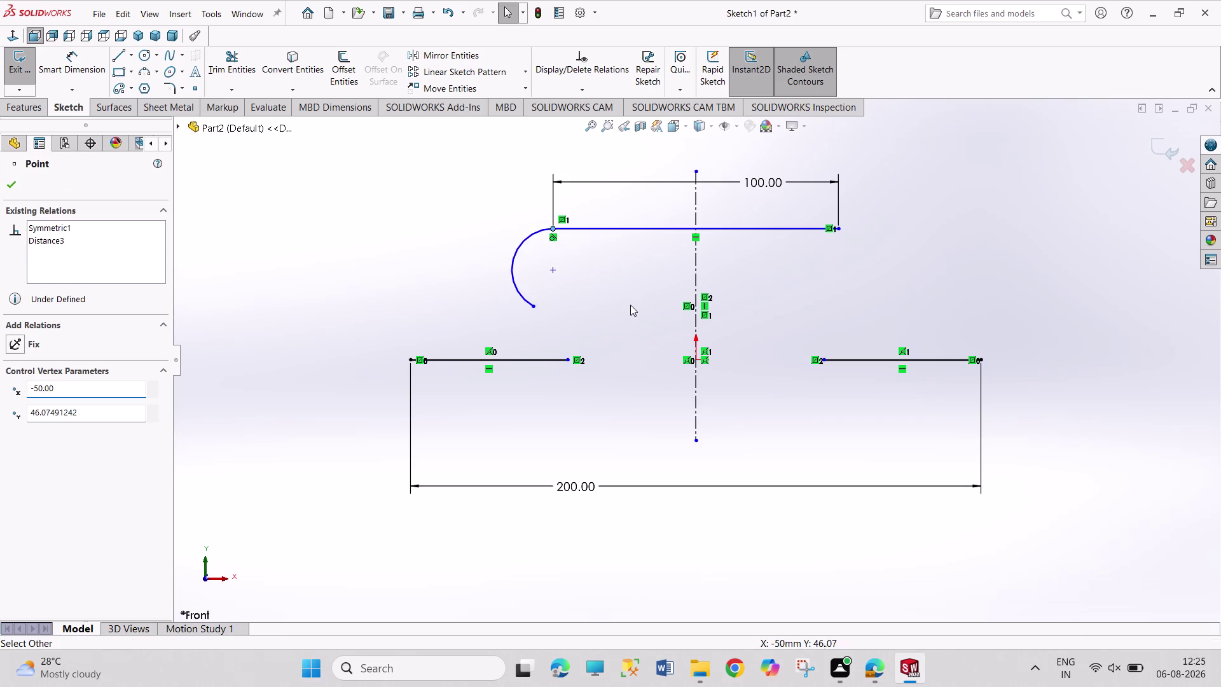
Dimension the new arc's radius as 20 mm.
right_drag(613, 301, 604, 208)
drag(529, 233, 527, 225)
click(514, 205)
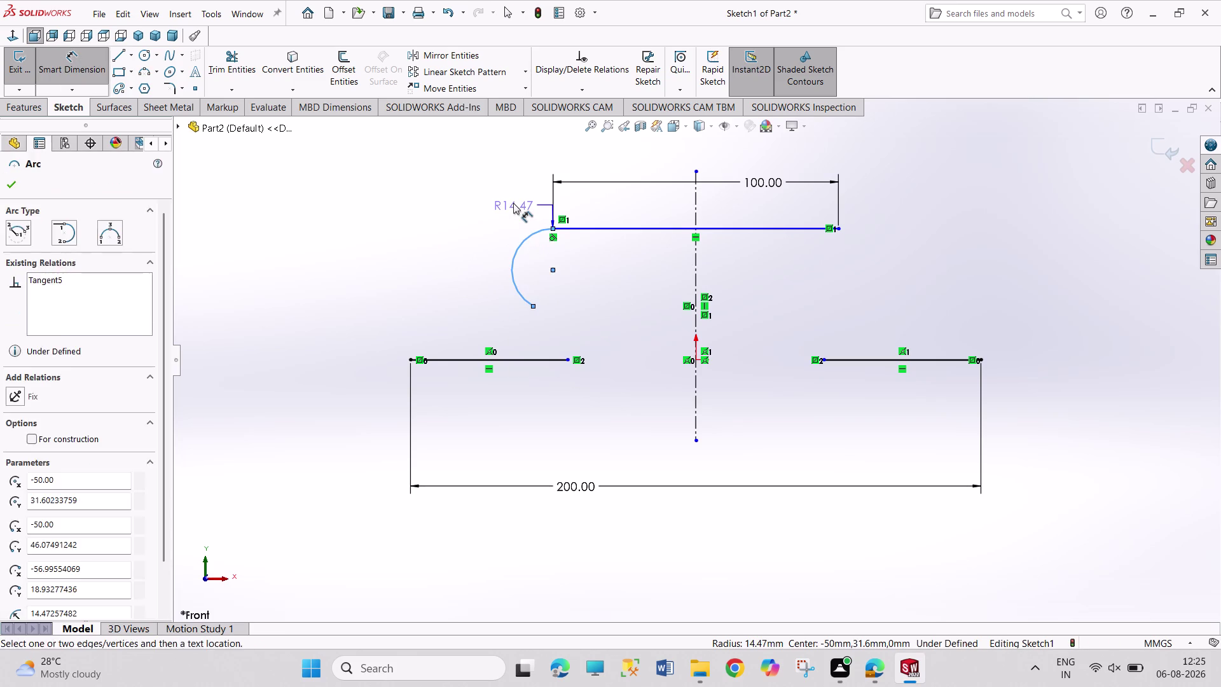
text(2)
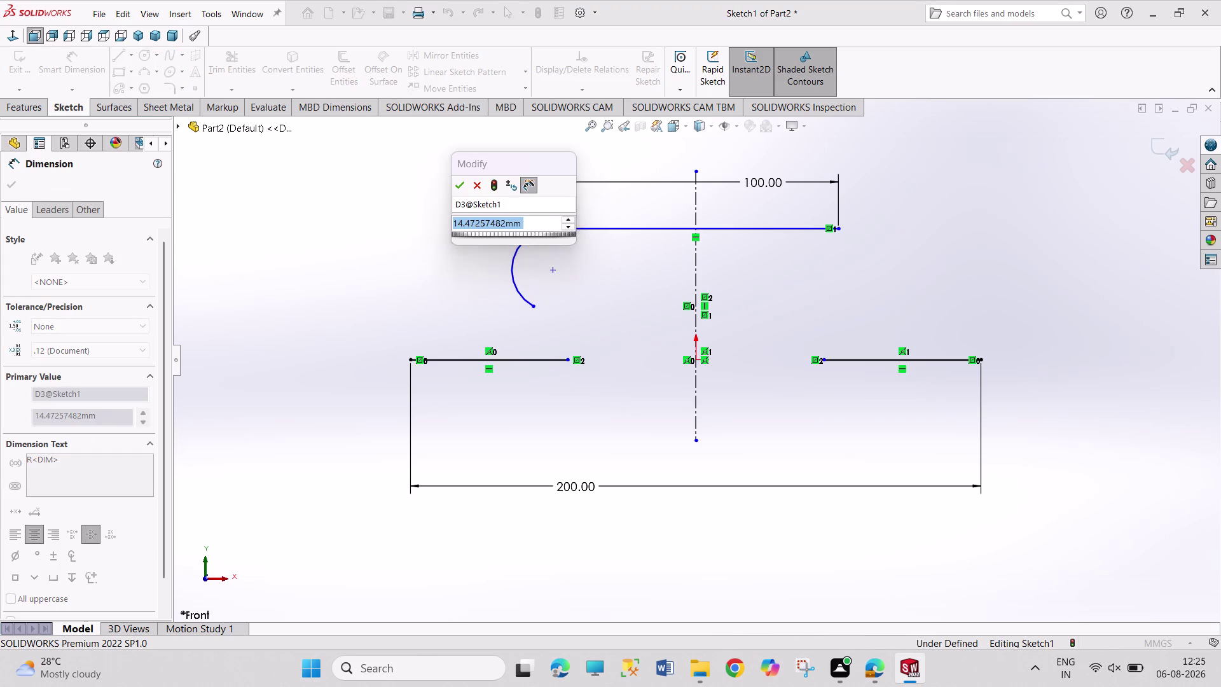
text(0)
key(Return)
right_click(399, 248)
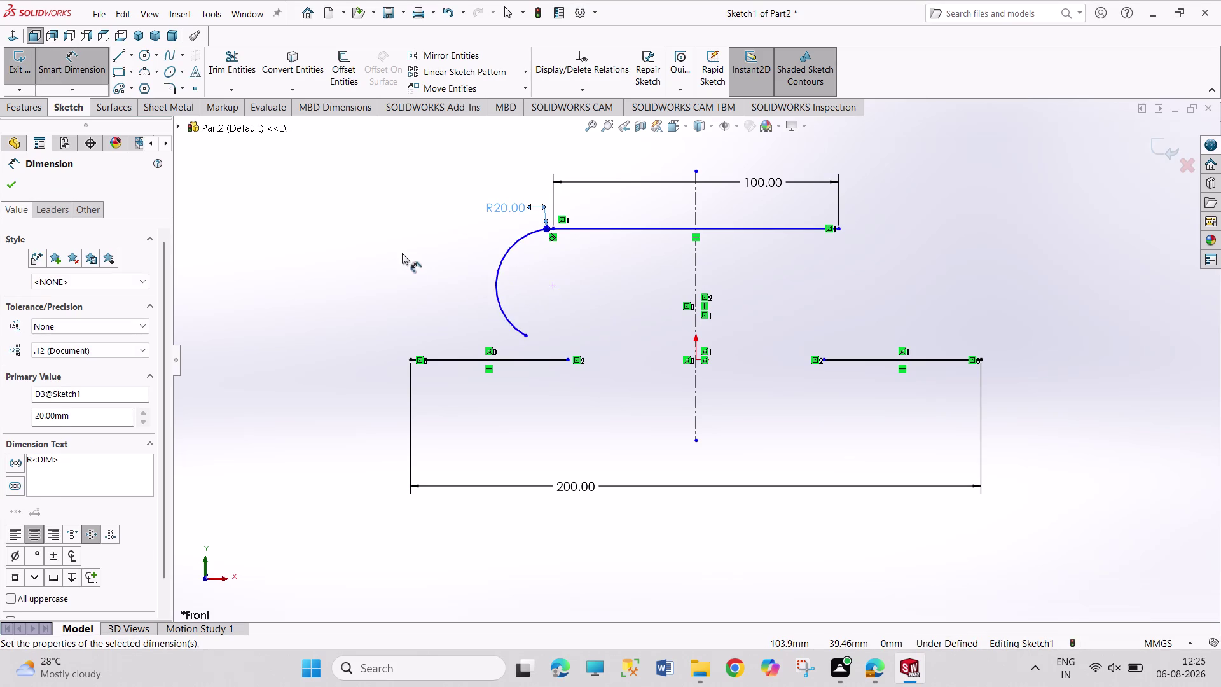
click(419, 292)
Dimension the left base line's length as 30 mm.
right_drag(372, 299, 359, 199)
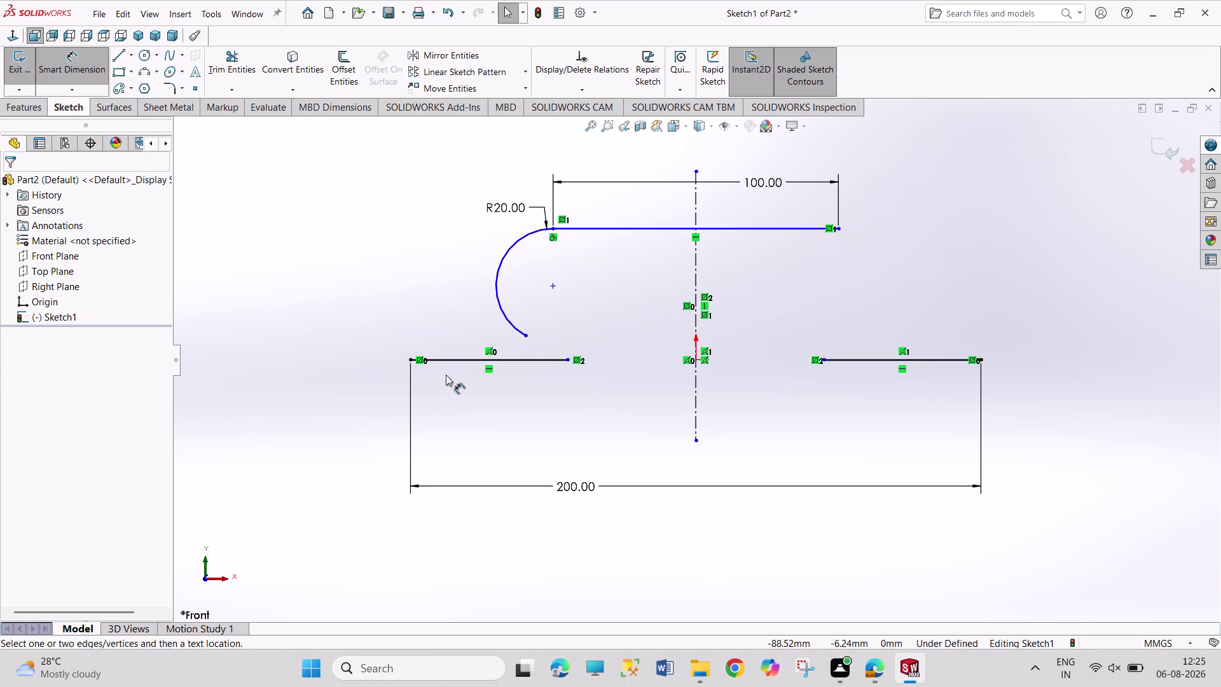
click(450, 359)
click(458, 398)
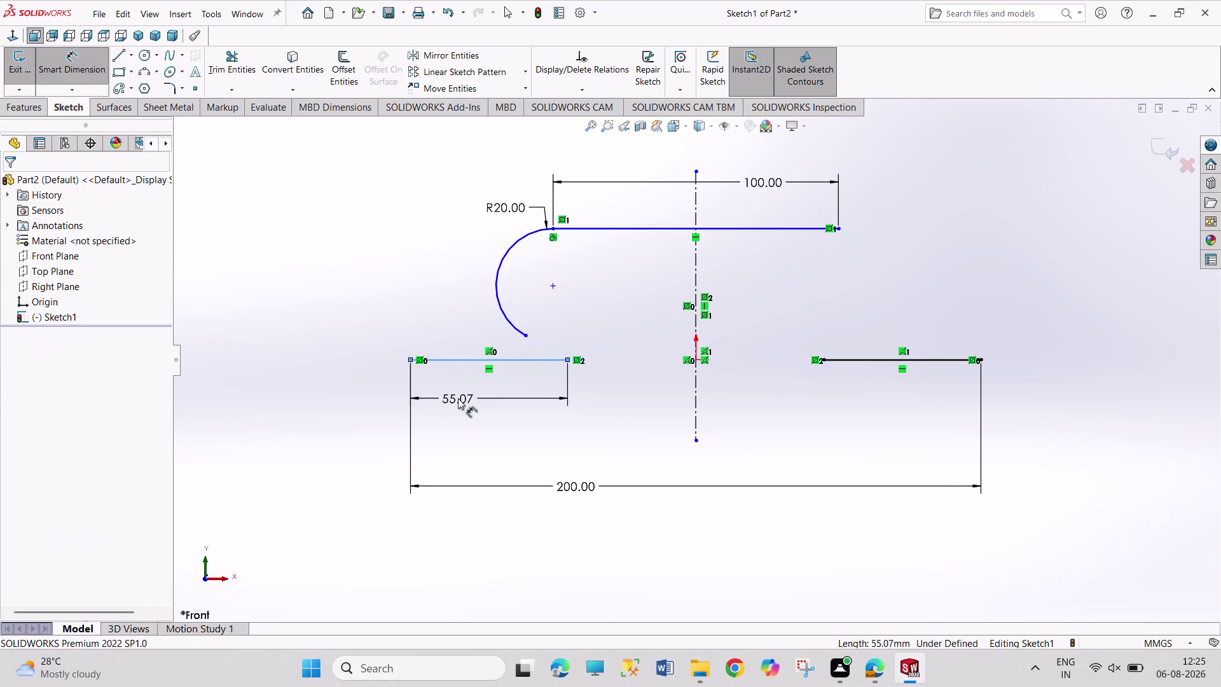
text(30)
key(Return)
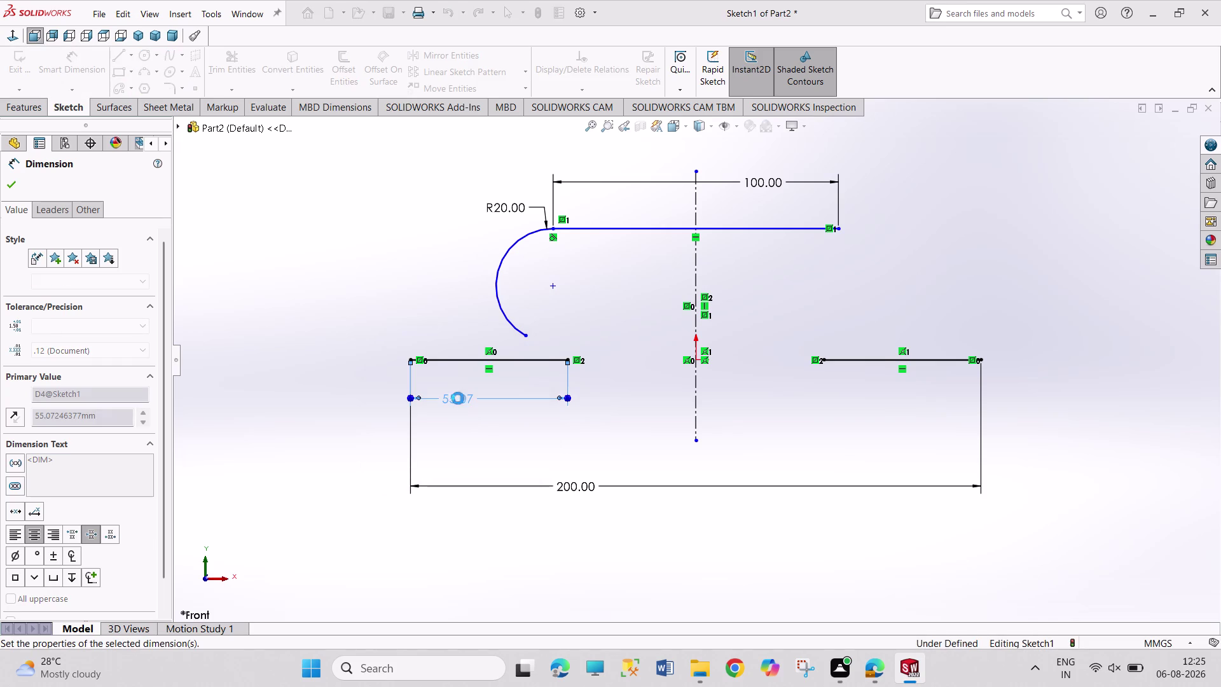
right_click(453, 254)
click(471, 297)
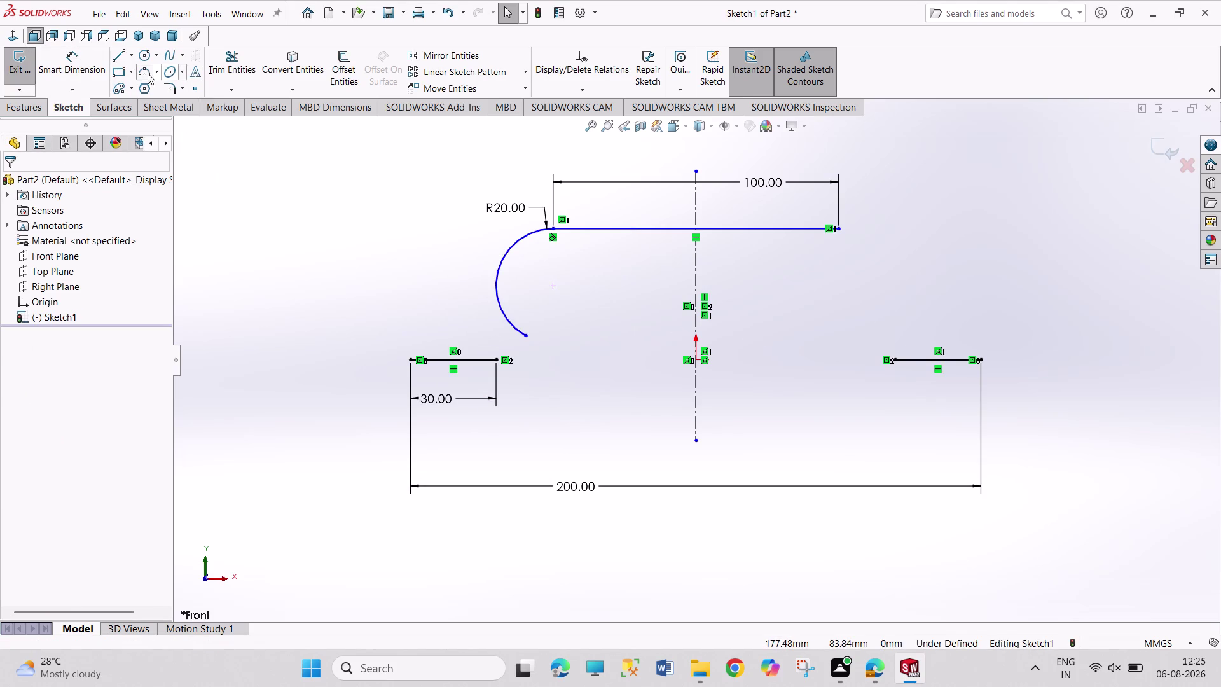
Draw a short line from the R20 arc's lower end to the left base line.
click(118, 52)
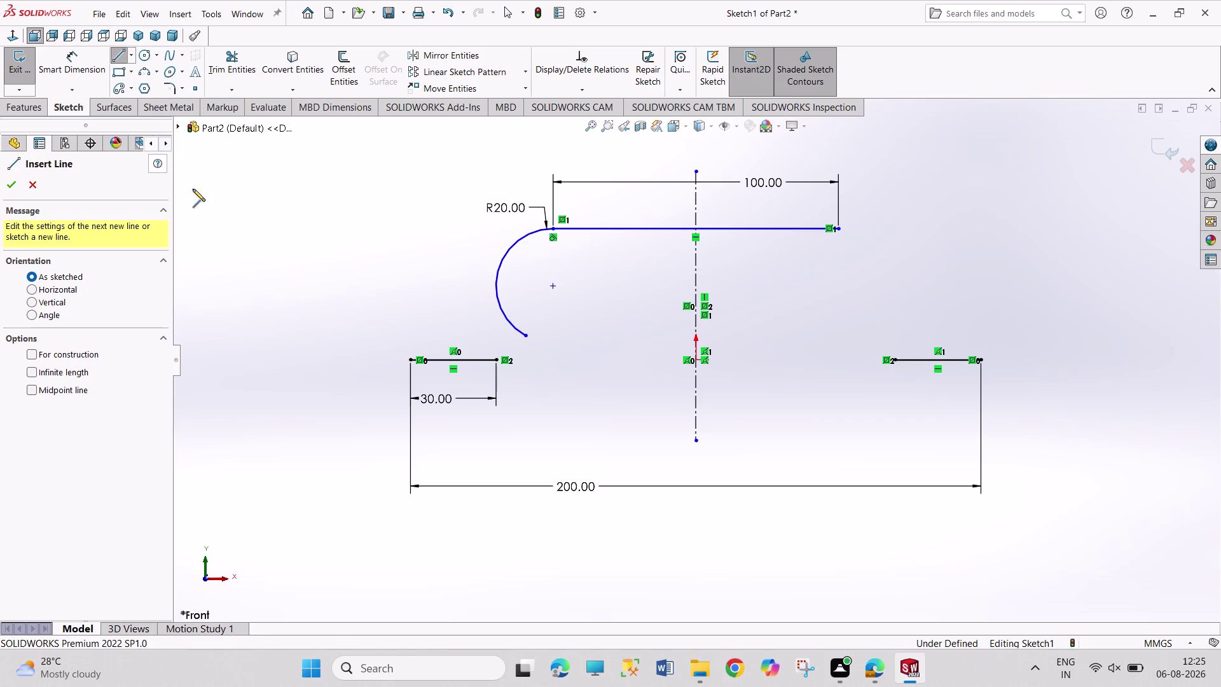
click(526, 334)
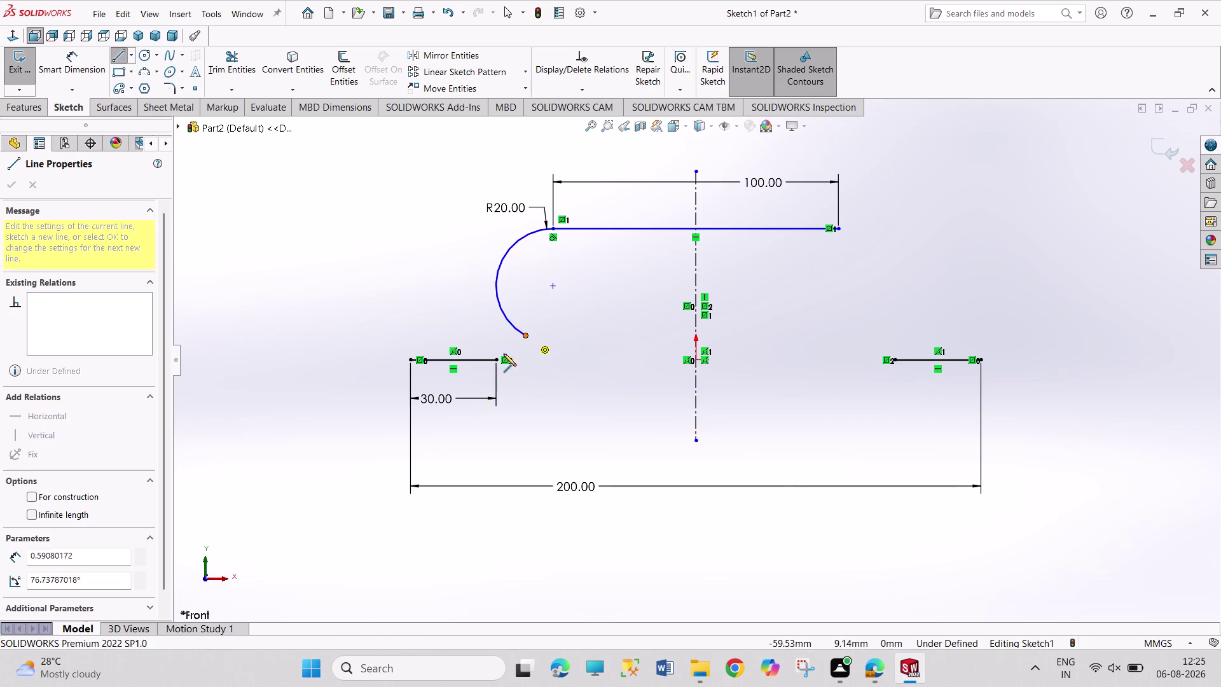
click(497, 358)
right_click(450, 312)
click(465, 319)
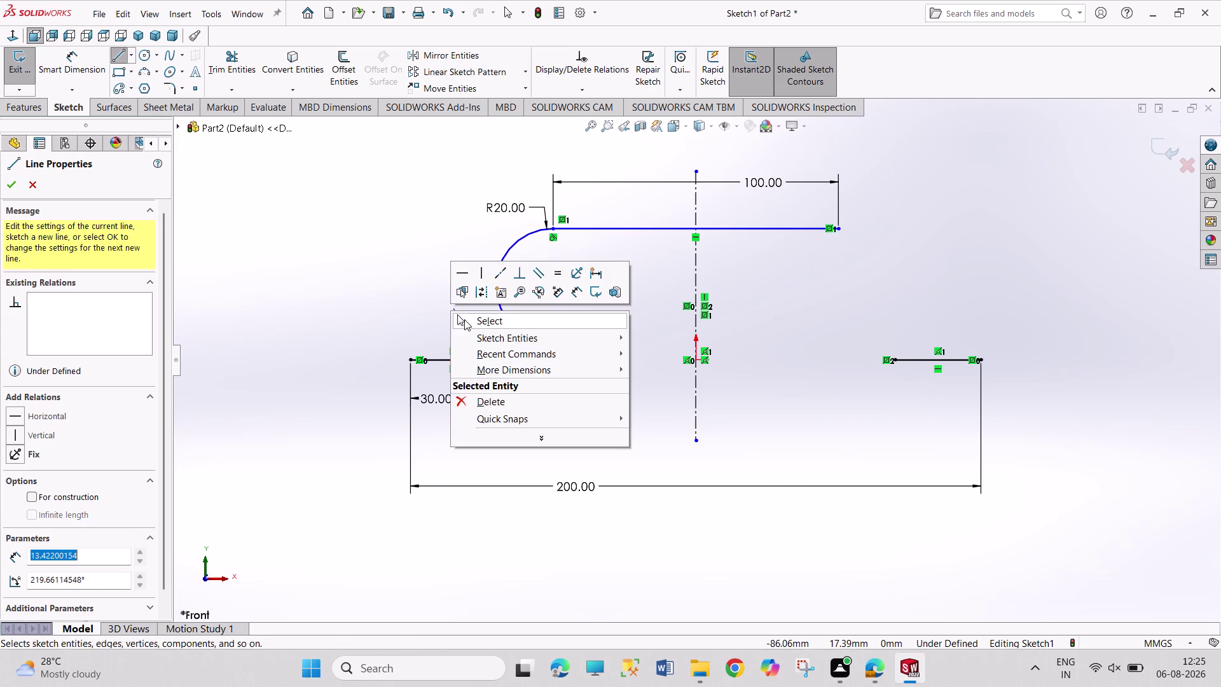
Pull the arc's lower end toward the base line and delete the short connecting line.
drag(526, 334, 523, 339)
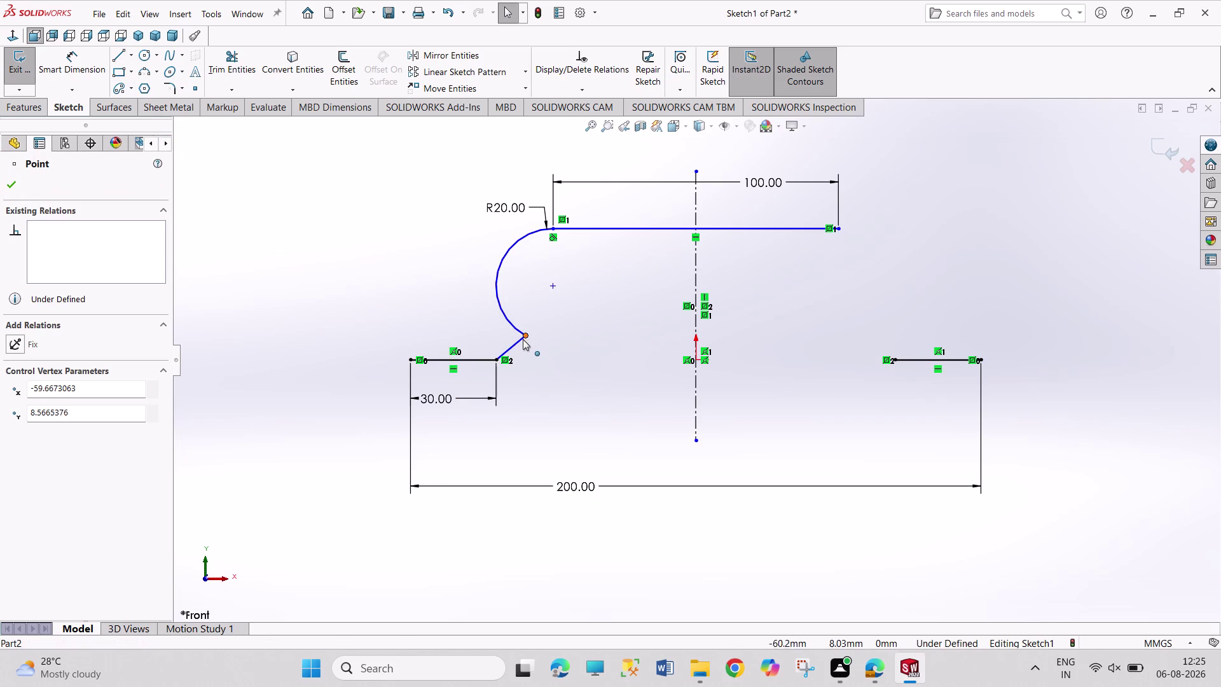
drag(523, 339, 518, 348)
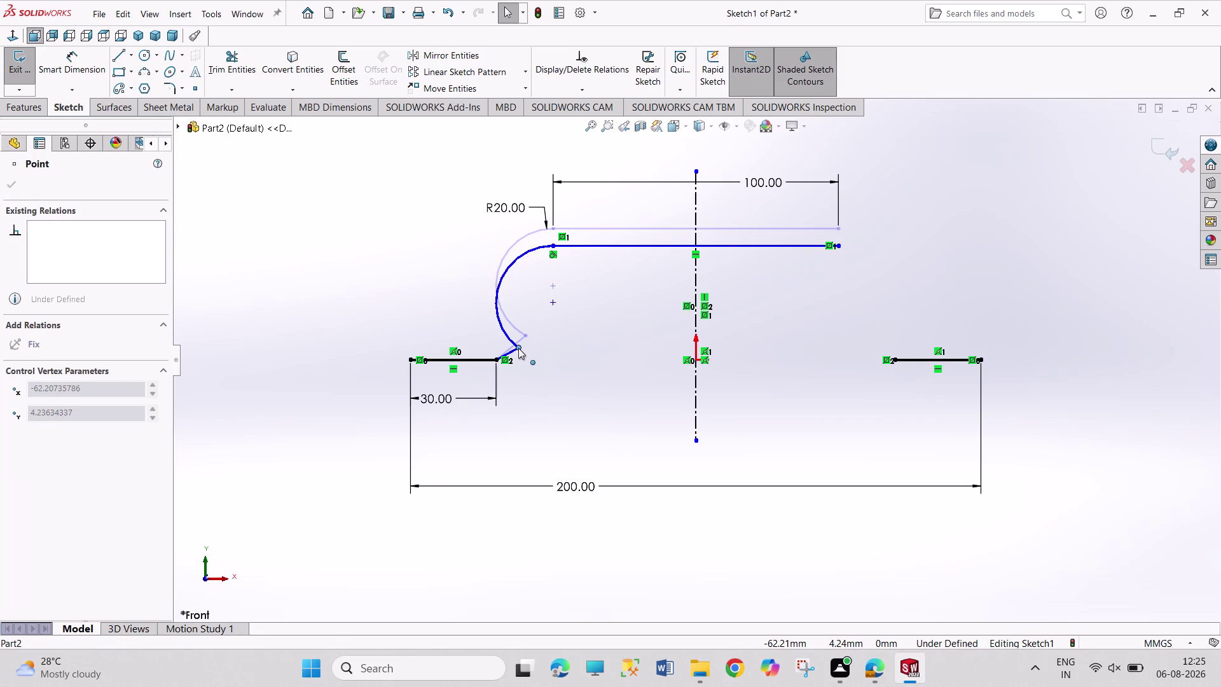
drag(518, 348, 519, 349)
click(572, 341)
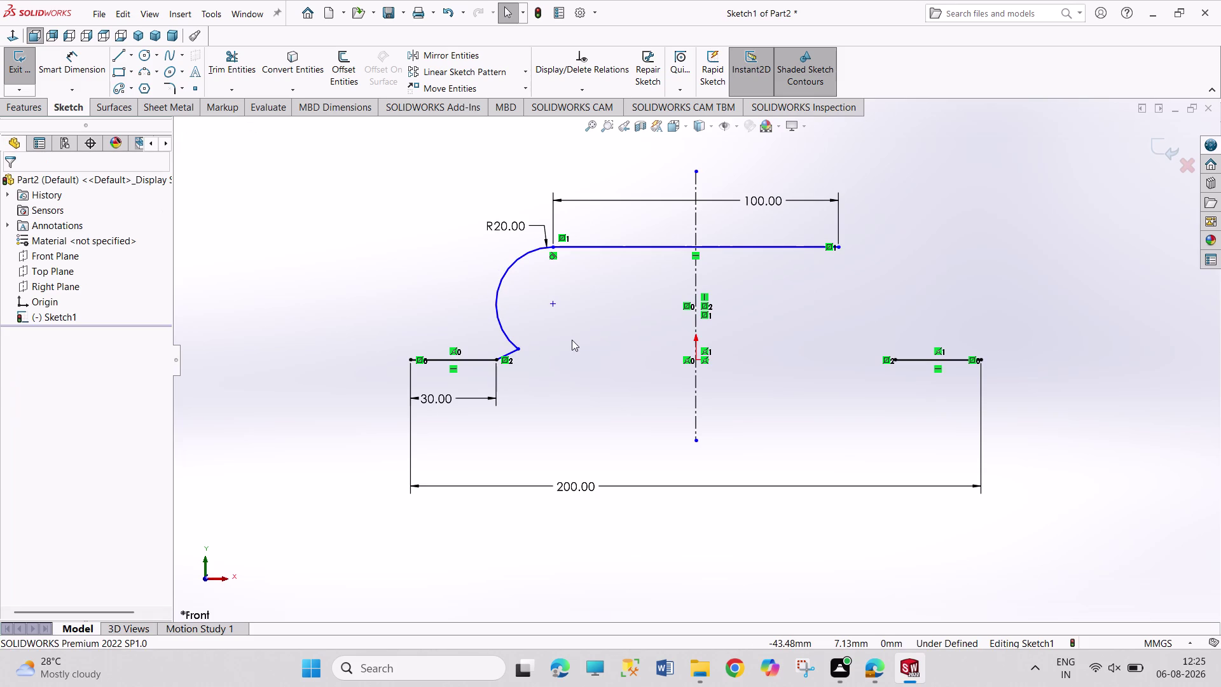
click(578, 340)
right_click(511, 350)
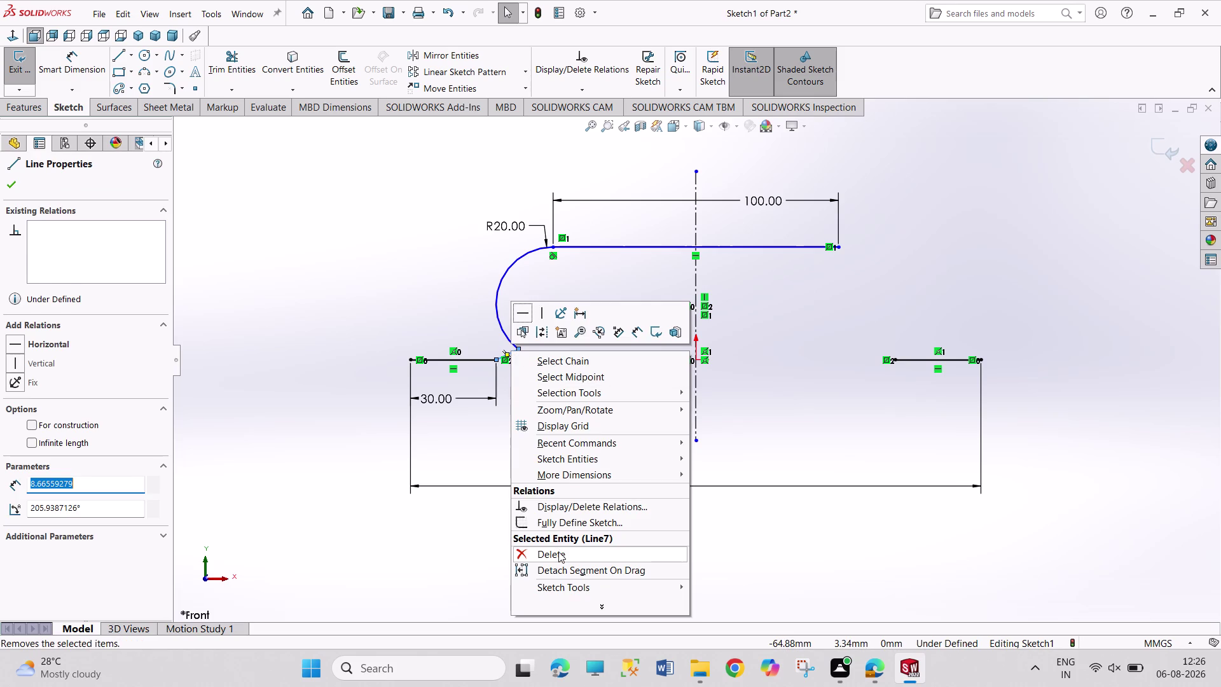
click(559, 551)
click(592, 433)
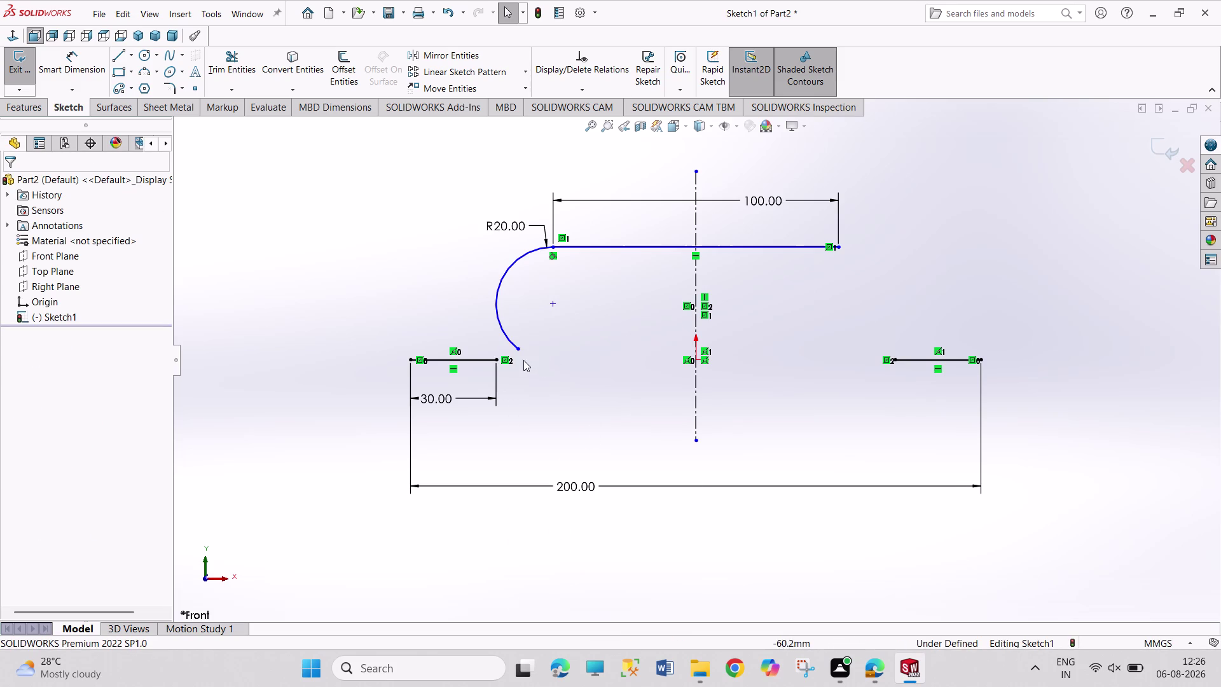
Merge the arc's lower endpoint with the left 30 mm line's end, making the sketch fully defined.
drag(515, 351, 502, 345)
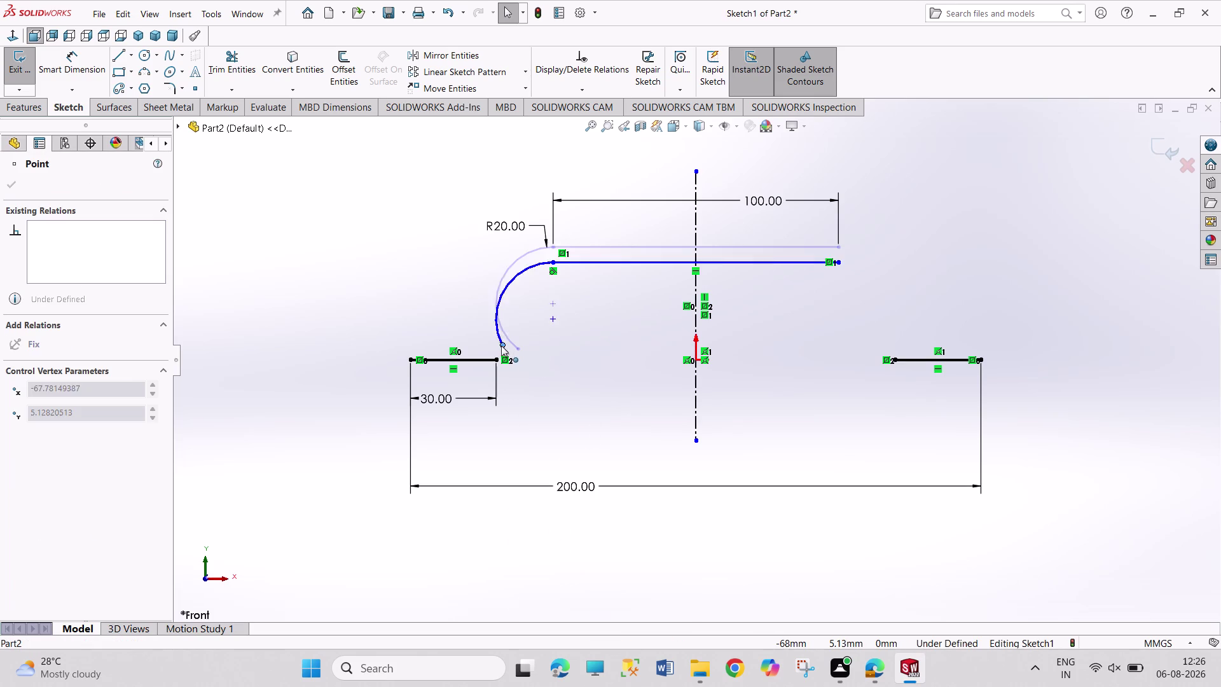
drag(502, 345, 499, 346)
click(547, 360)
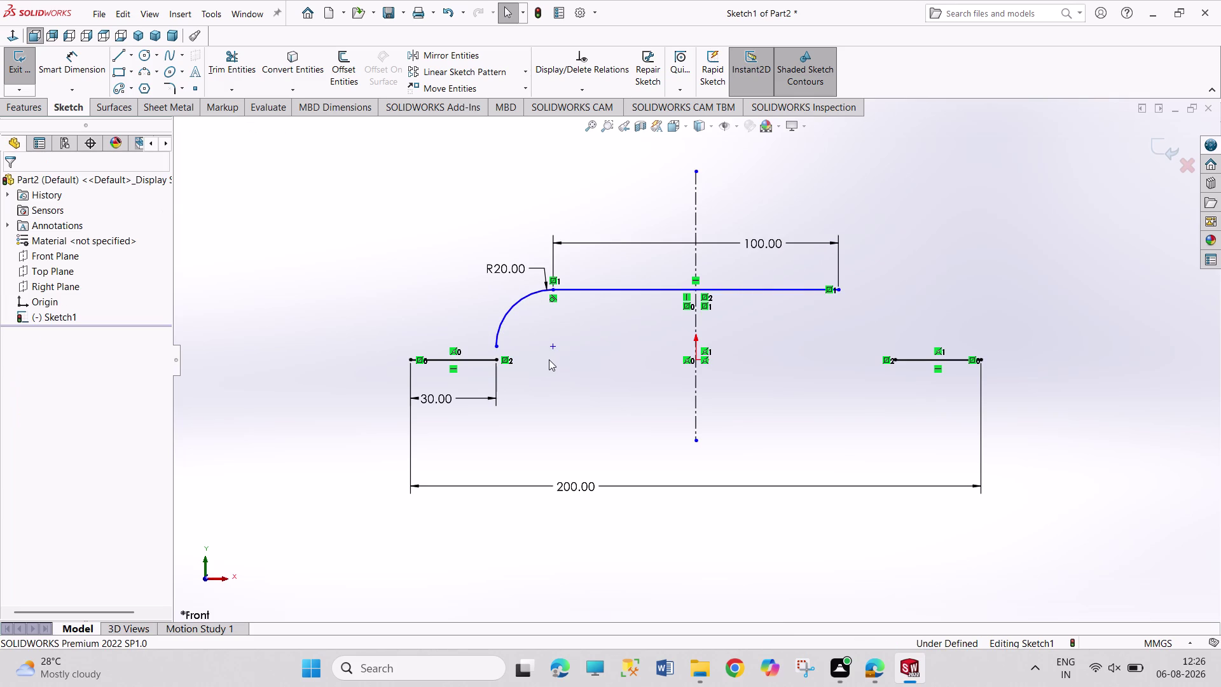
drag(495, 346, 494, 350)
drag(494, 350, 498, 361)
click(560, 355)
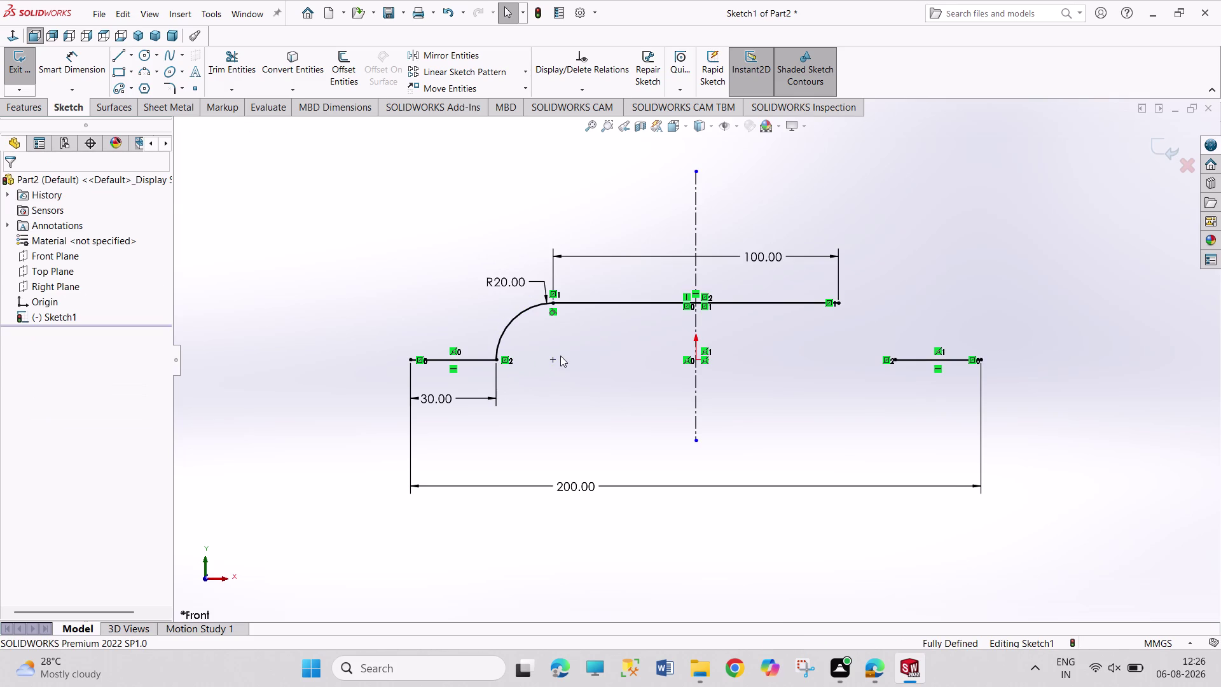
Pick the left line and the R20 arc for a sketch fillet with a 5 mm radius.
click(164, 83)
scroll(down, 3)
scroll(down, 3)
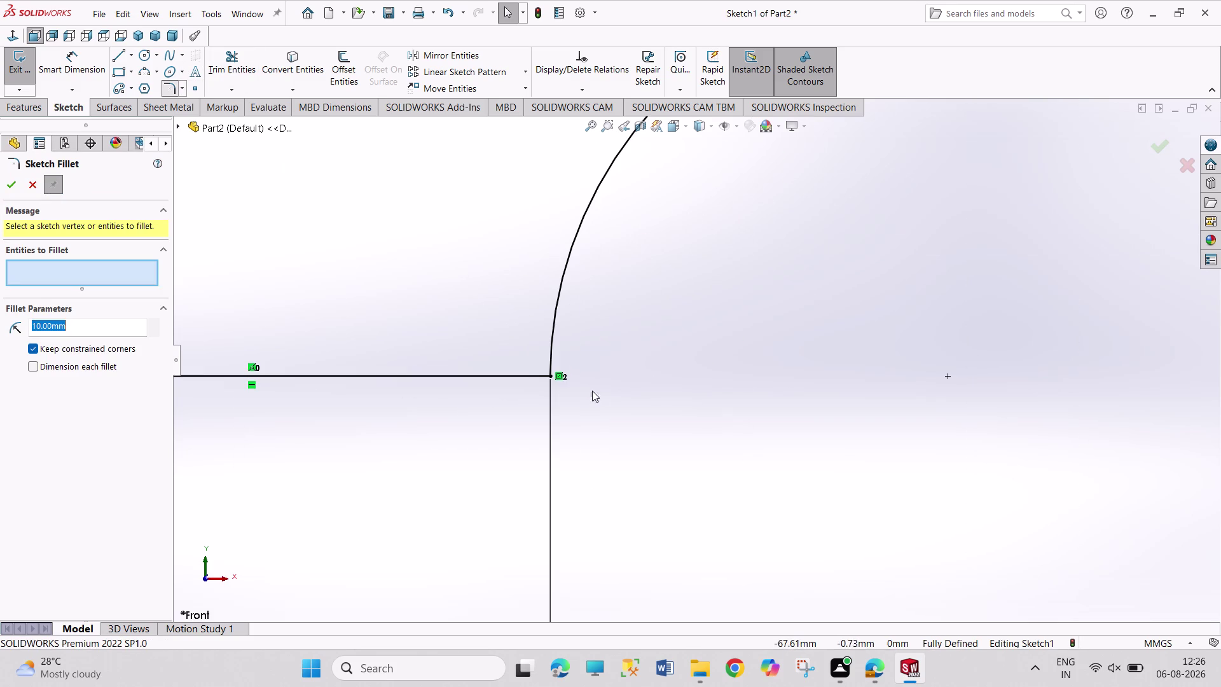
click(528, 375)
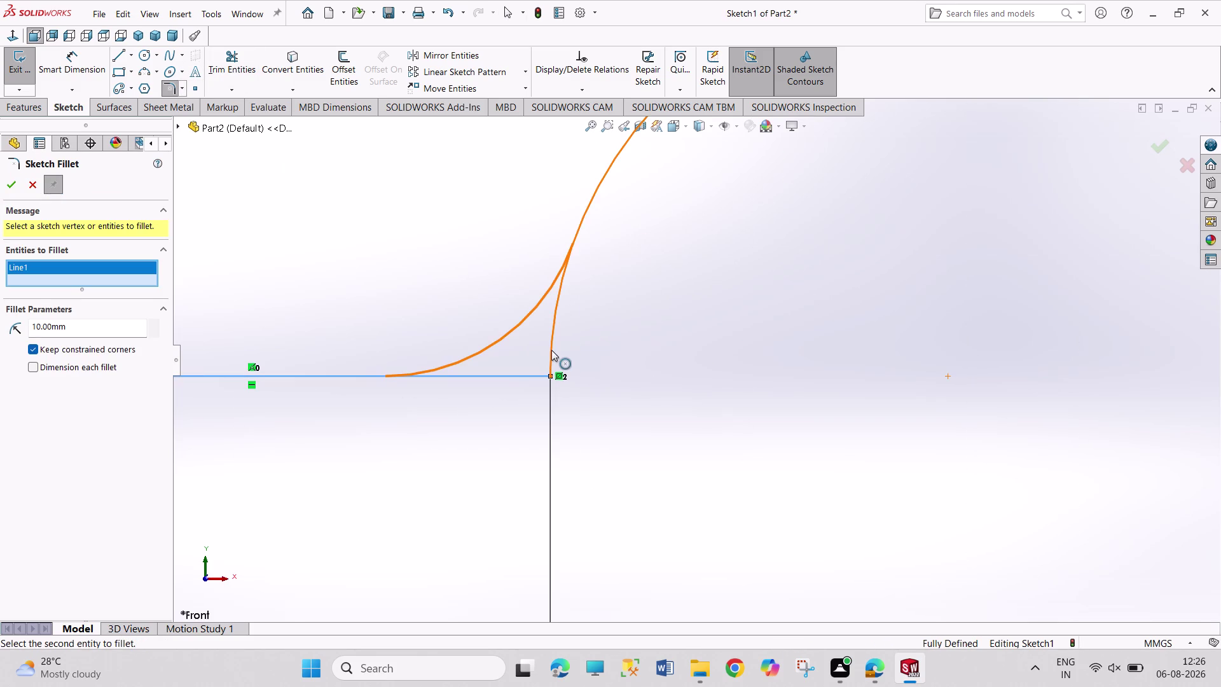
click(551, 350)
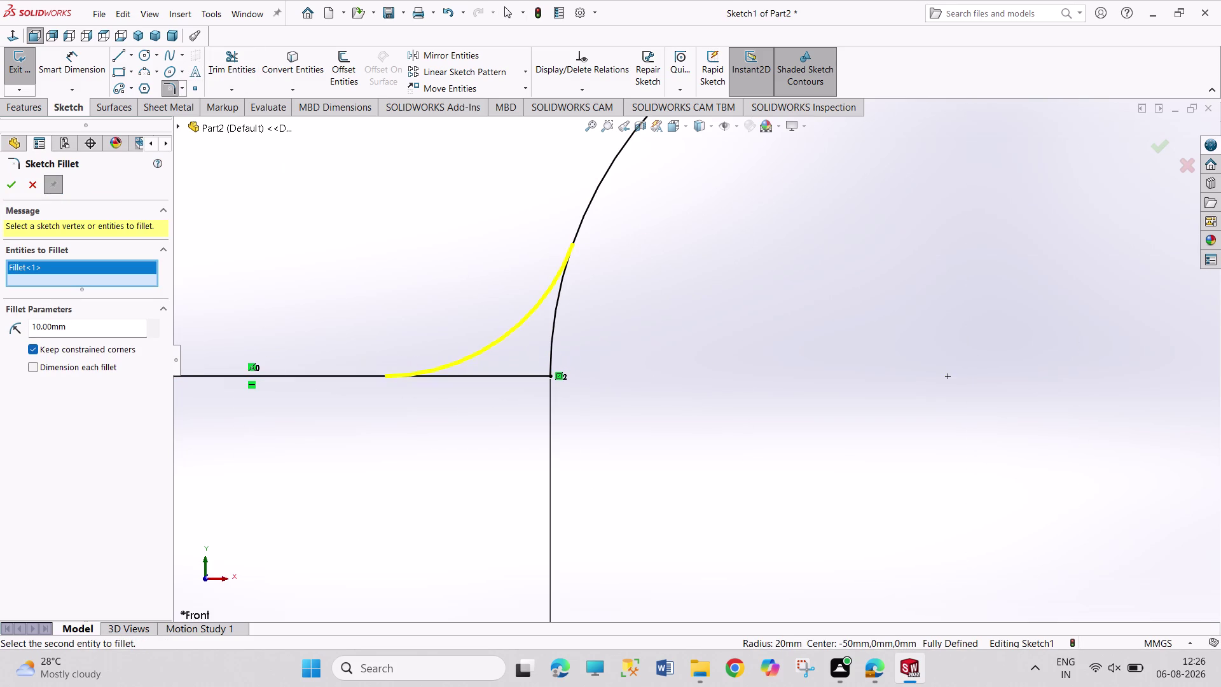
click(84, 331)
drag(83, 330, 0, 330)
key(5)
key(Return)
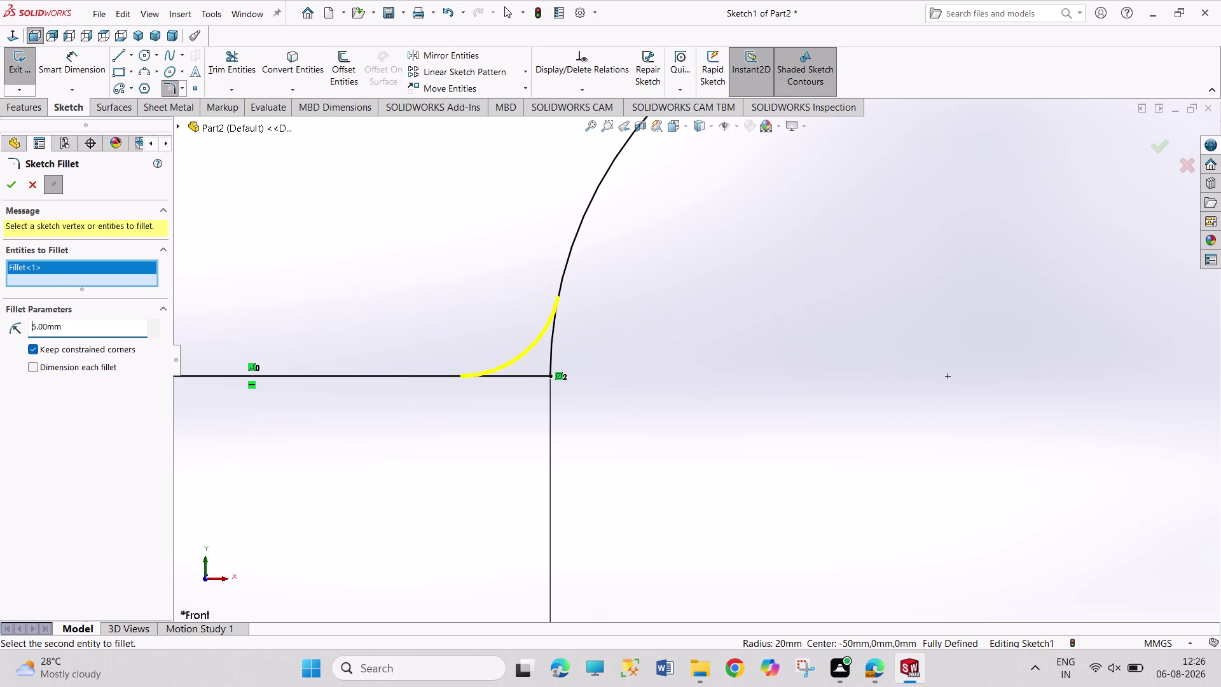
Apply the 5 mm fillet and close the fillet PropertyManager.
click(7, 188)
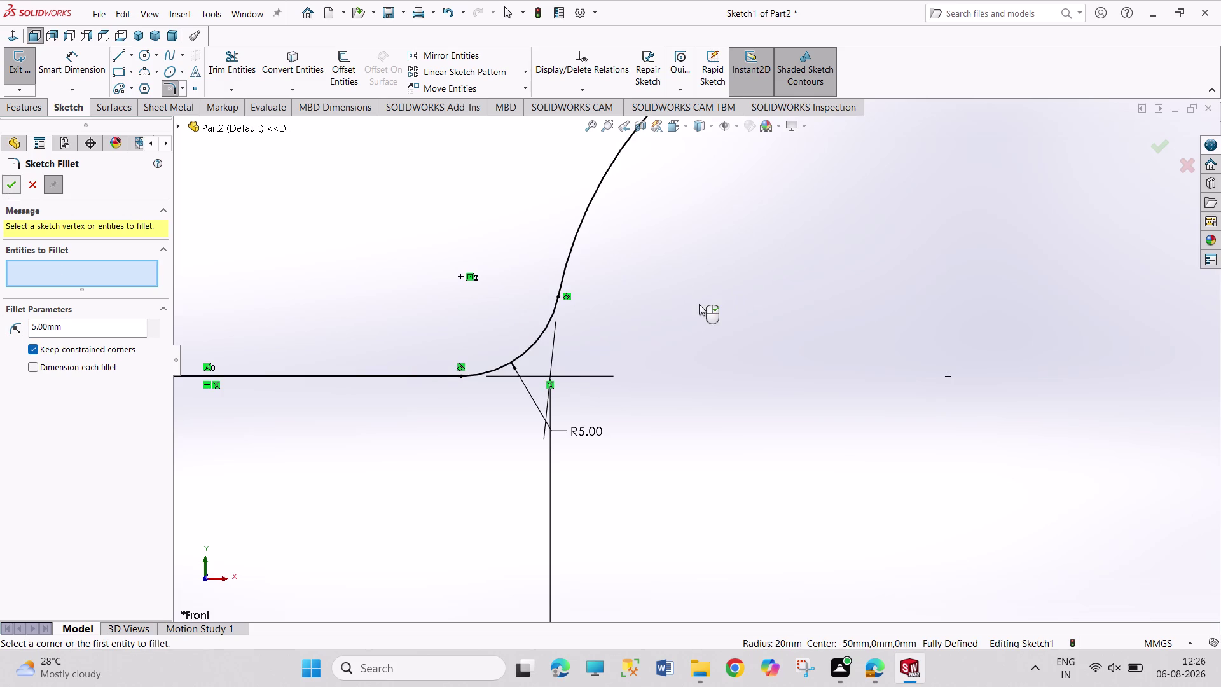
scroll(up, 3)
scroll(up, 3)
scroll(up, 3)
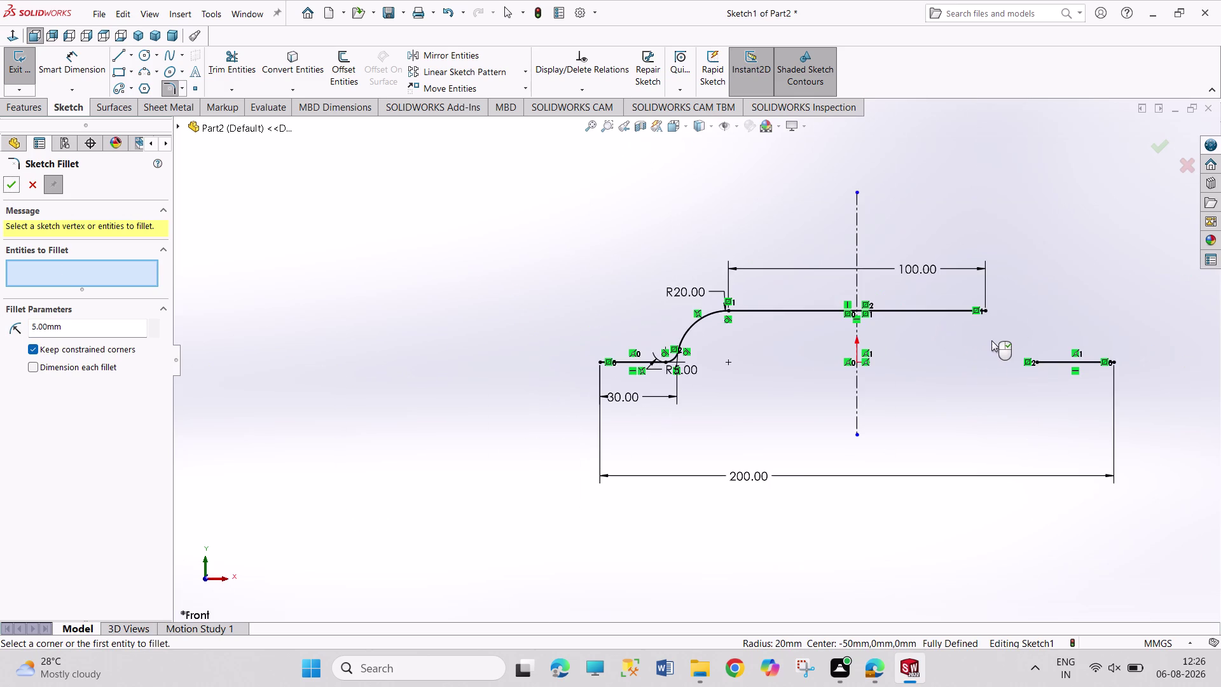
scroll(down, 3)
scroll(down, 3)
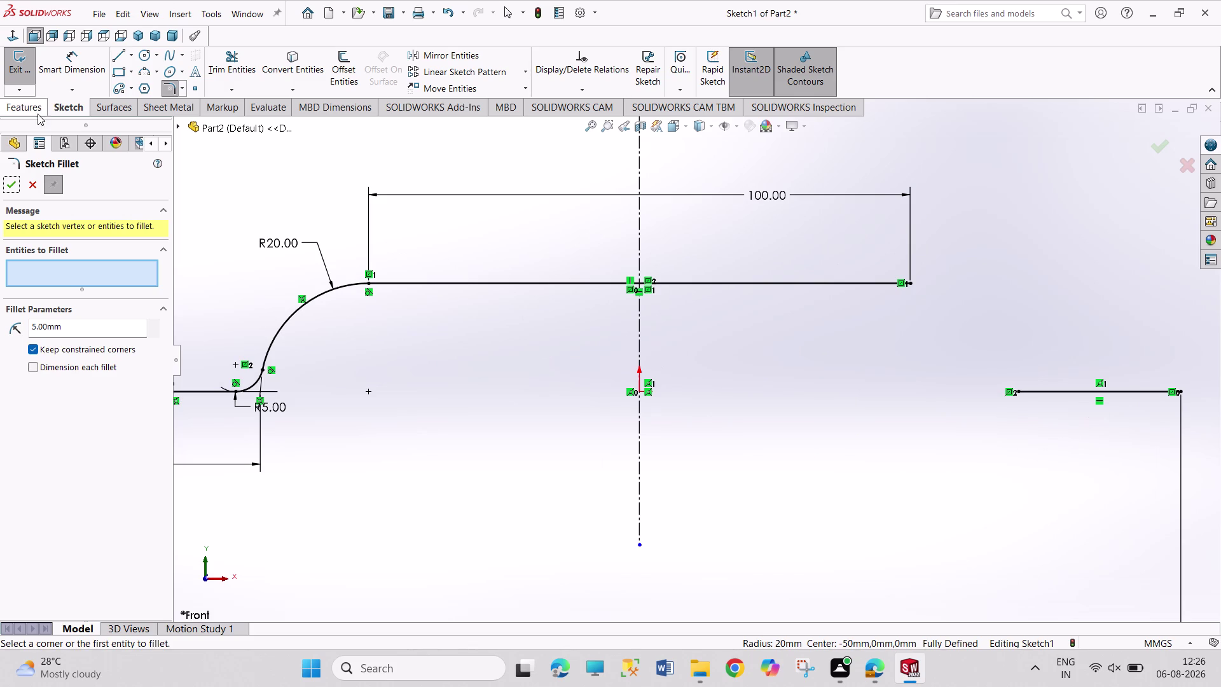
click(12, 188)
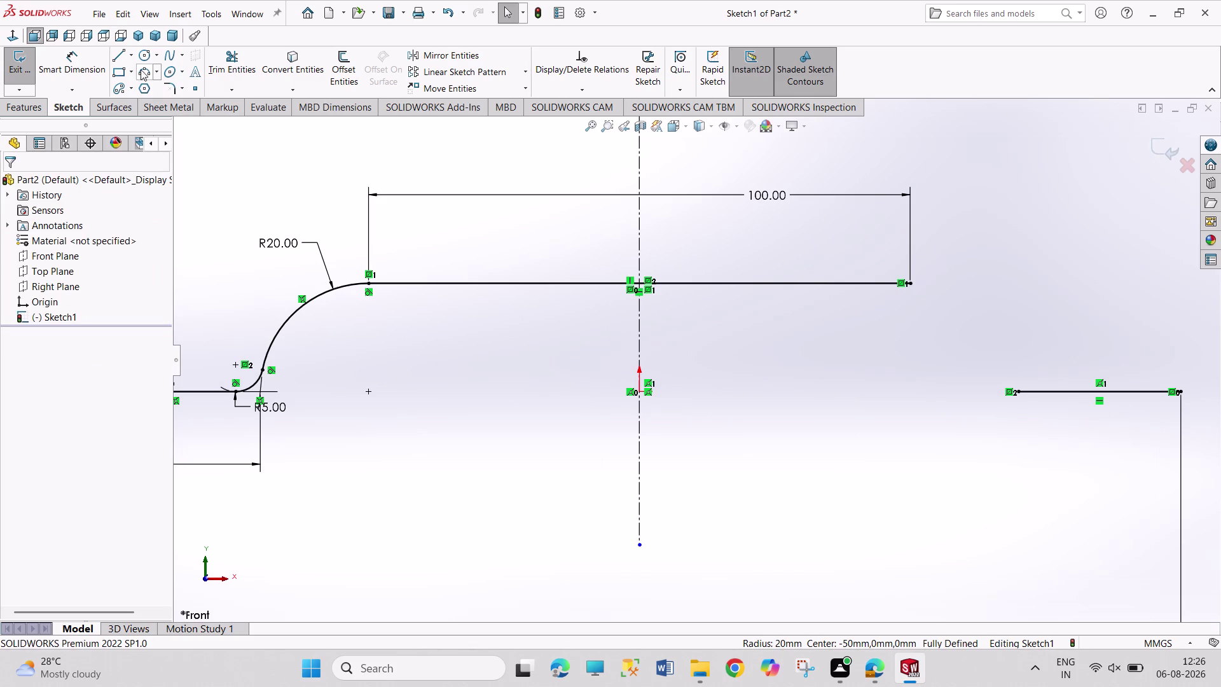
Draw a three-point arc from the top line's right end to the right line's left end.
click(144, 75)
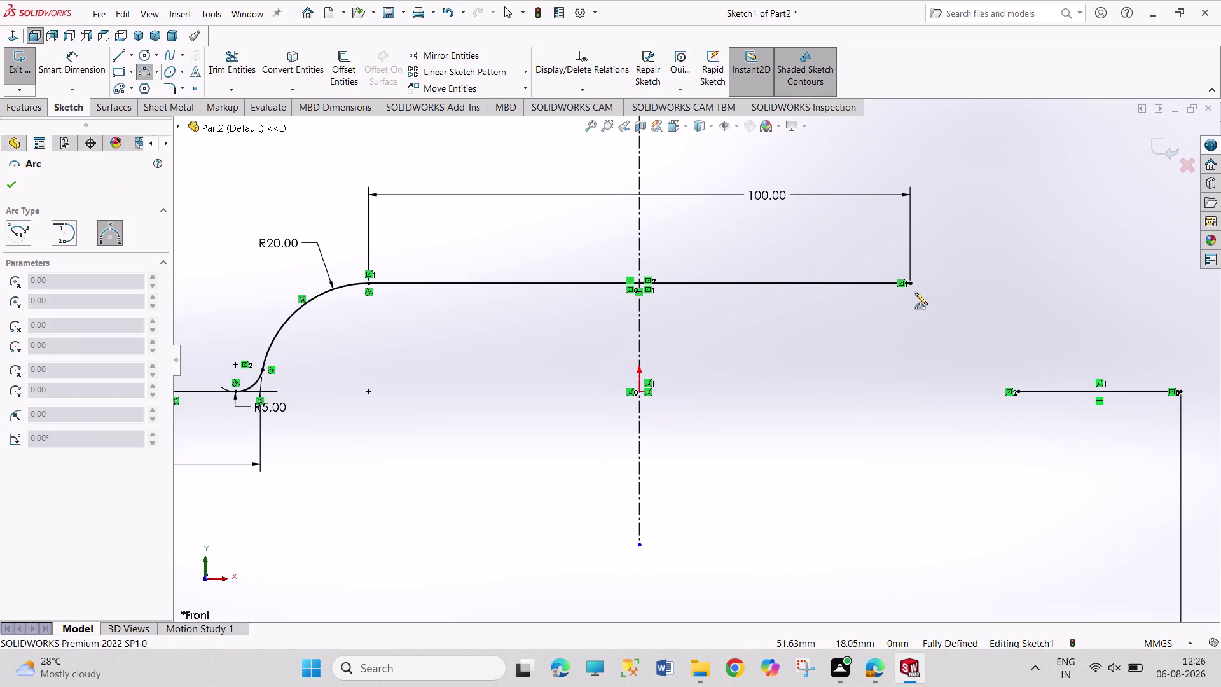
click(910, 283)
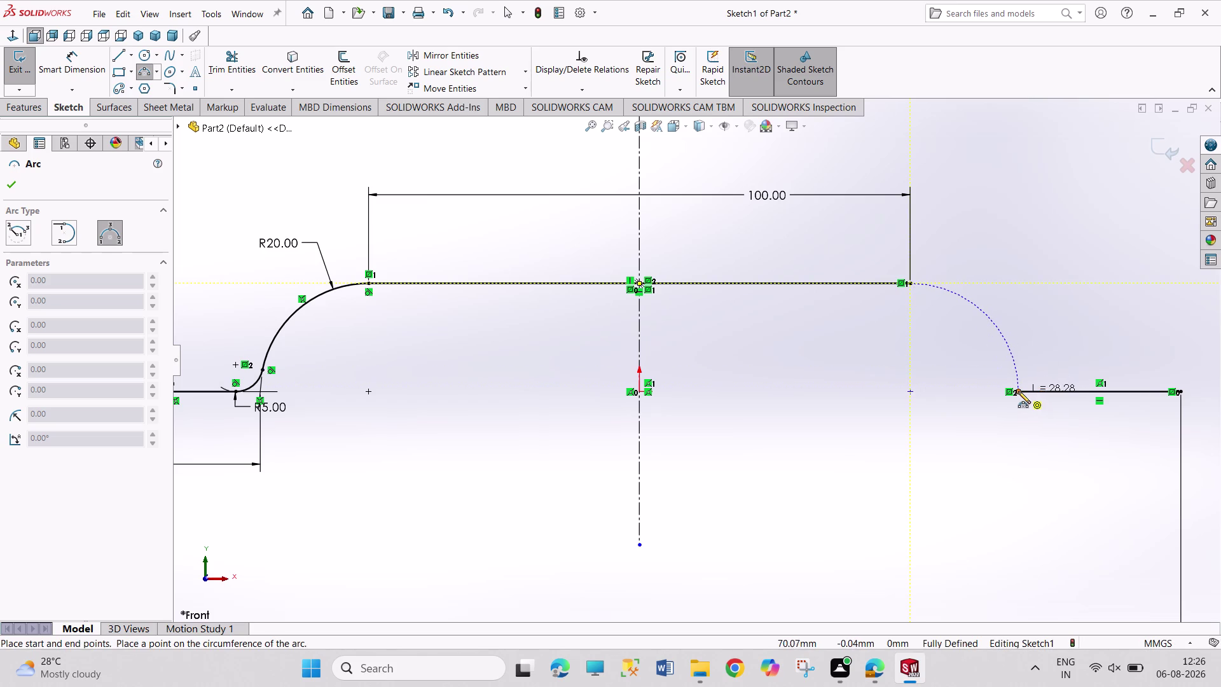
click(1018, 391)
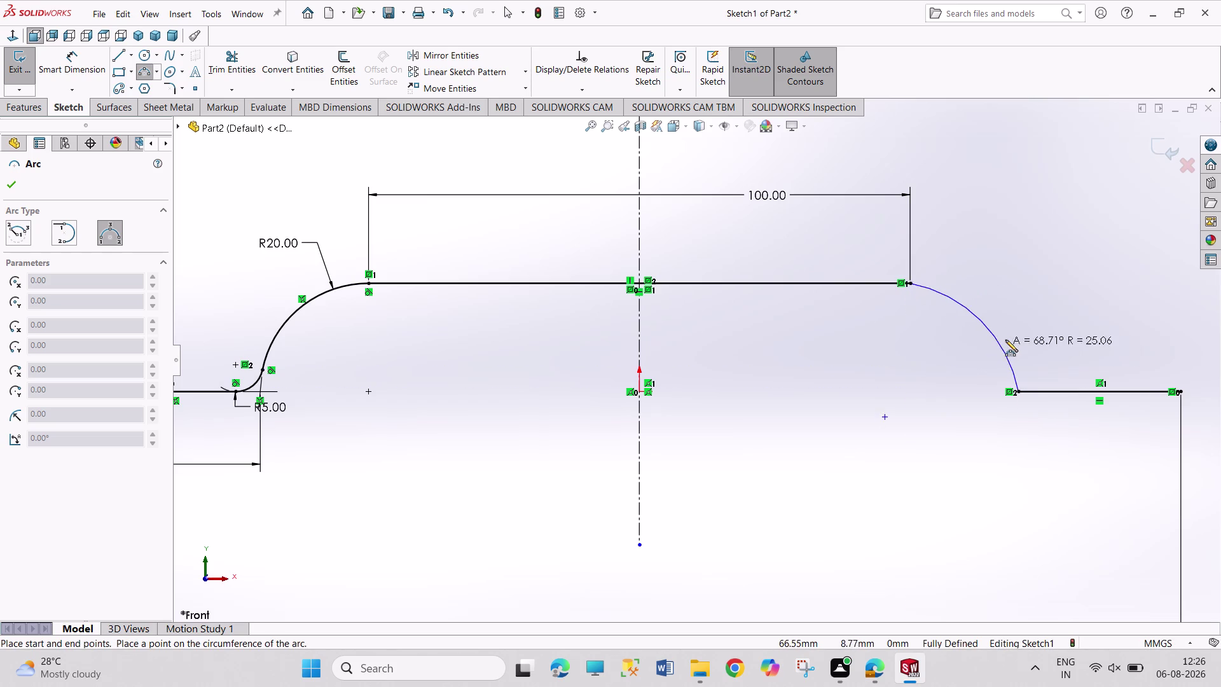
click(1005, 338)
Dimension the new right arc's radius to 20 mm.
right_drag(1042, 304, 1046, 218)
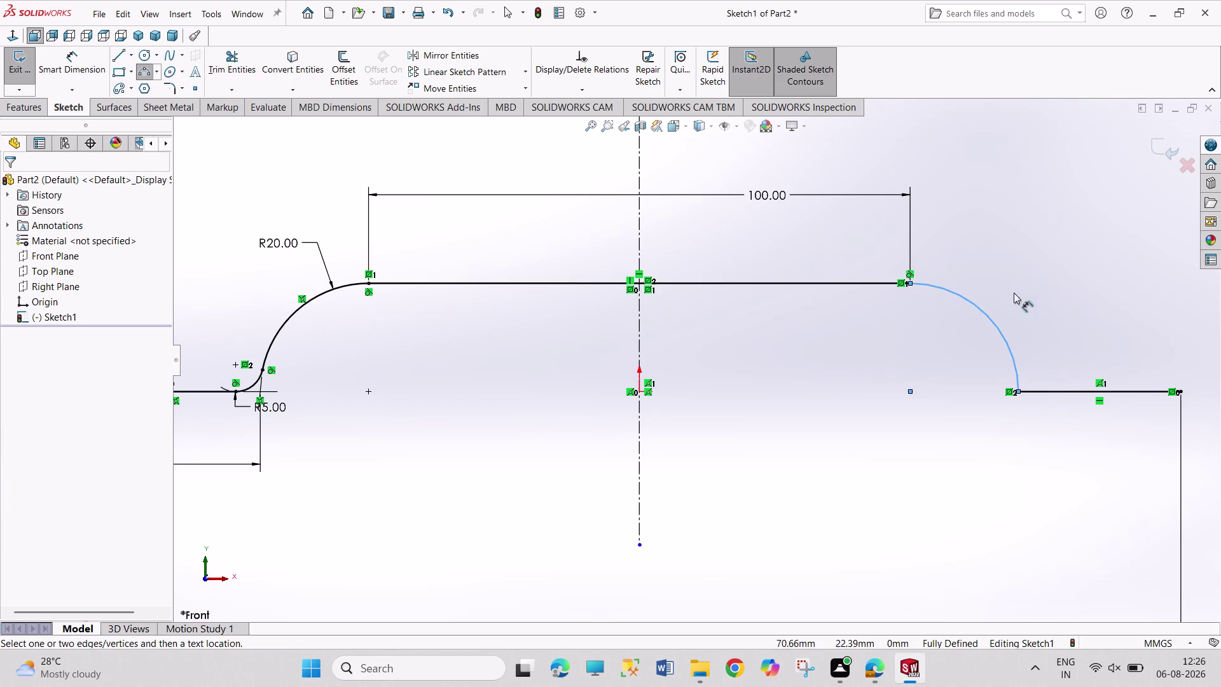
click(994, 319)
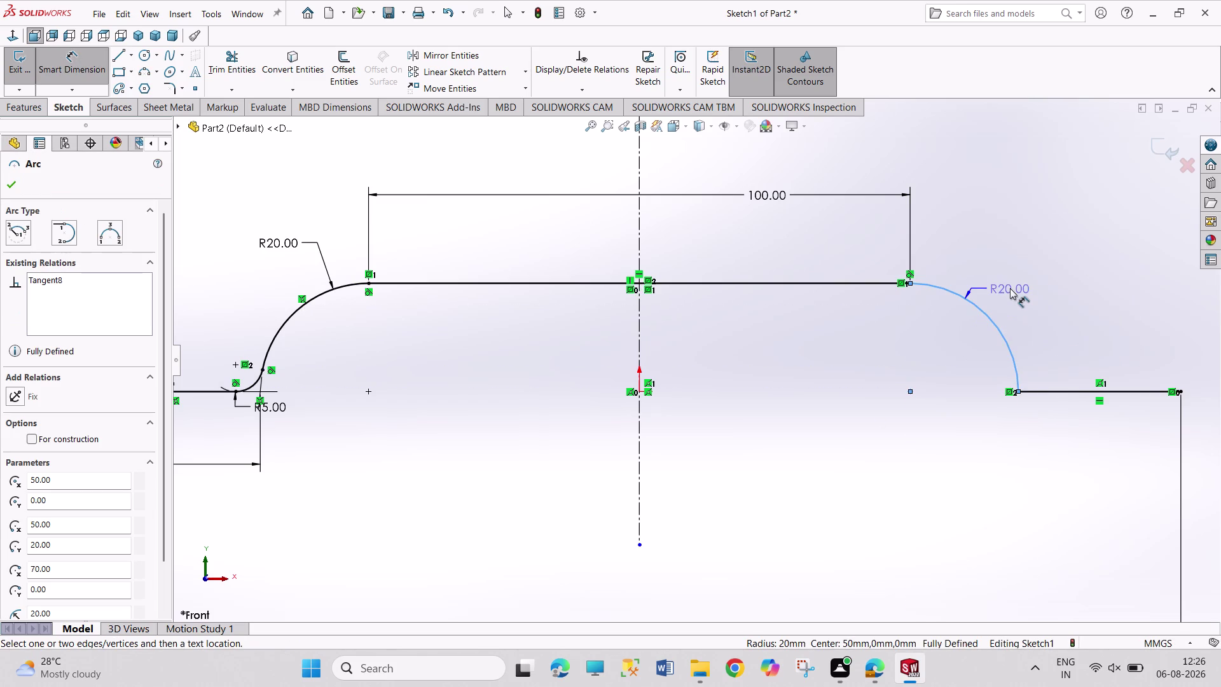
key(Escape)
key(Escape)
key(Escape)
key(Escape)
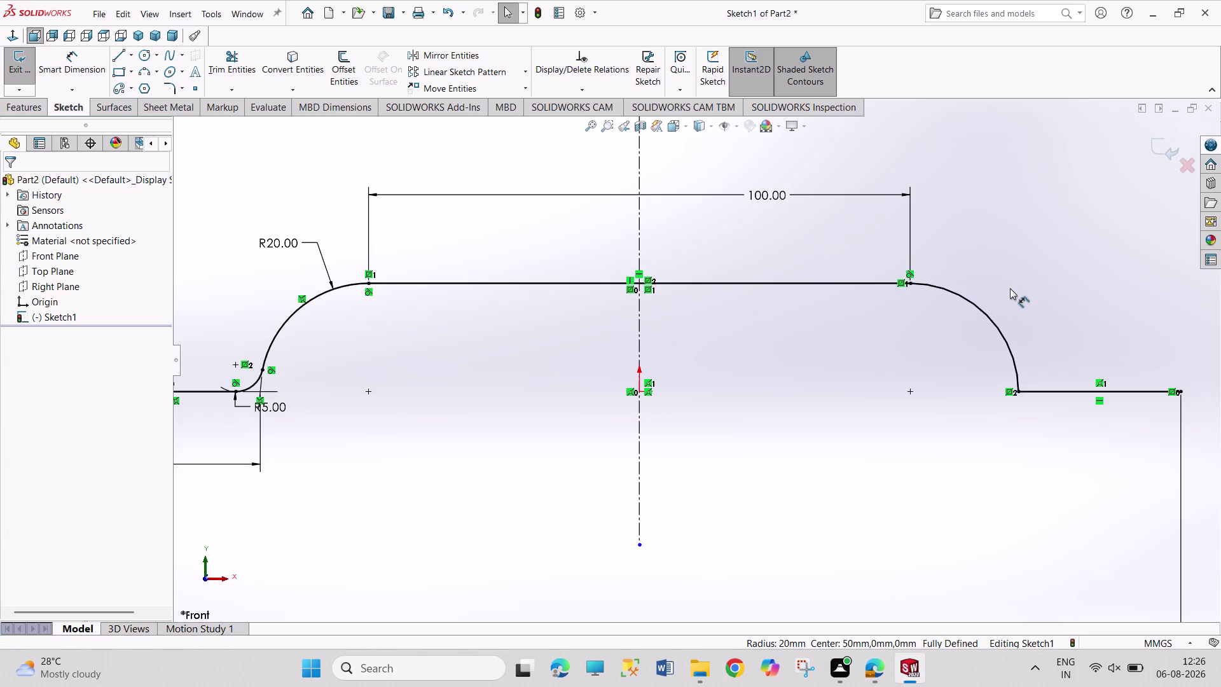
key(Escape)
key(Escape)
key(Escape)
key(Escape)
right_click(1009, 288)
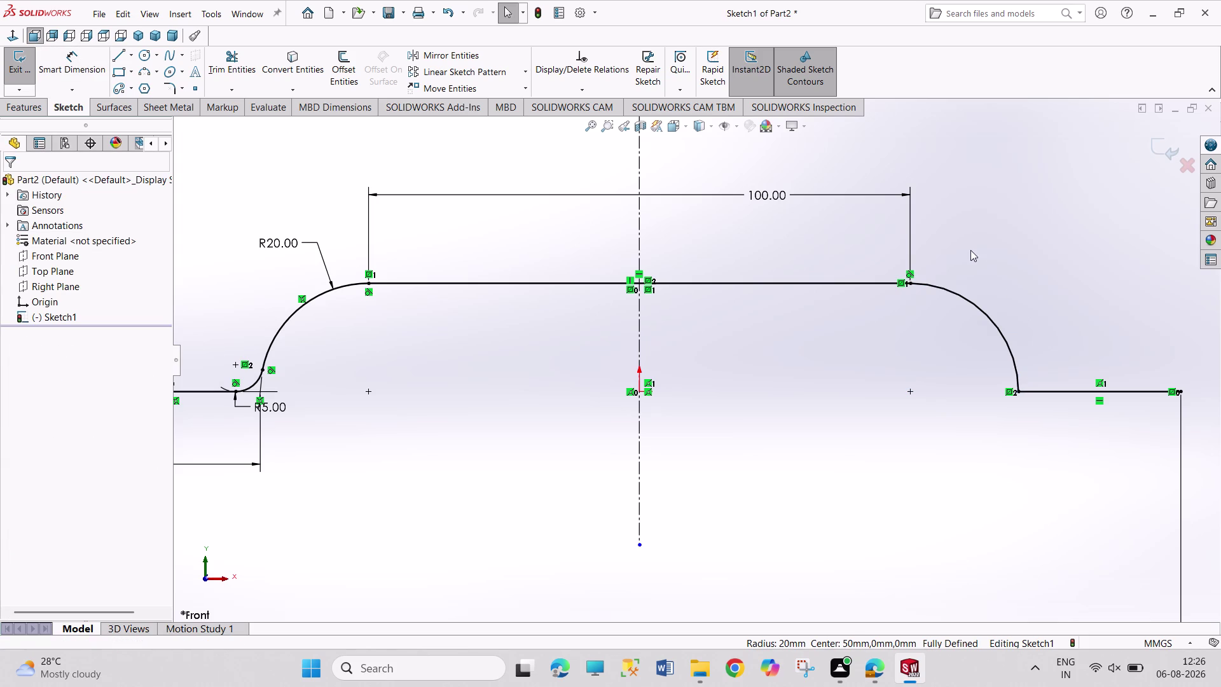
click(970, 250)
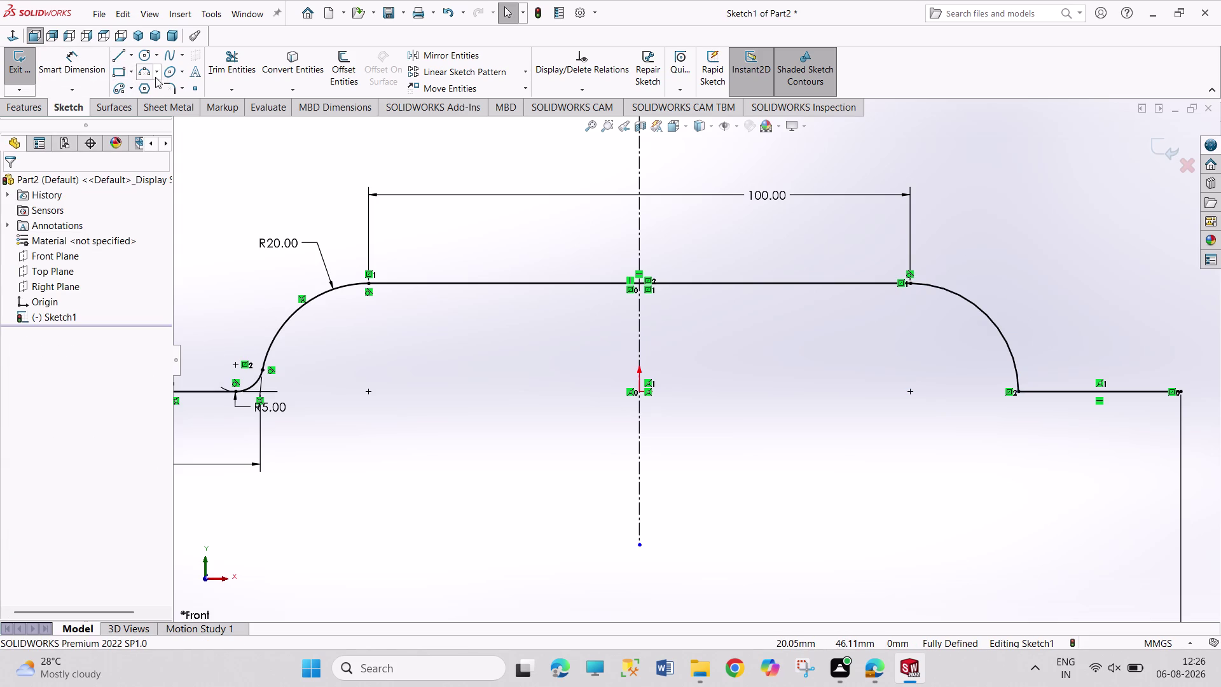
Fillet the right R20 arc and the right line at 5 mm, then close the fillet.
click(162, 87)
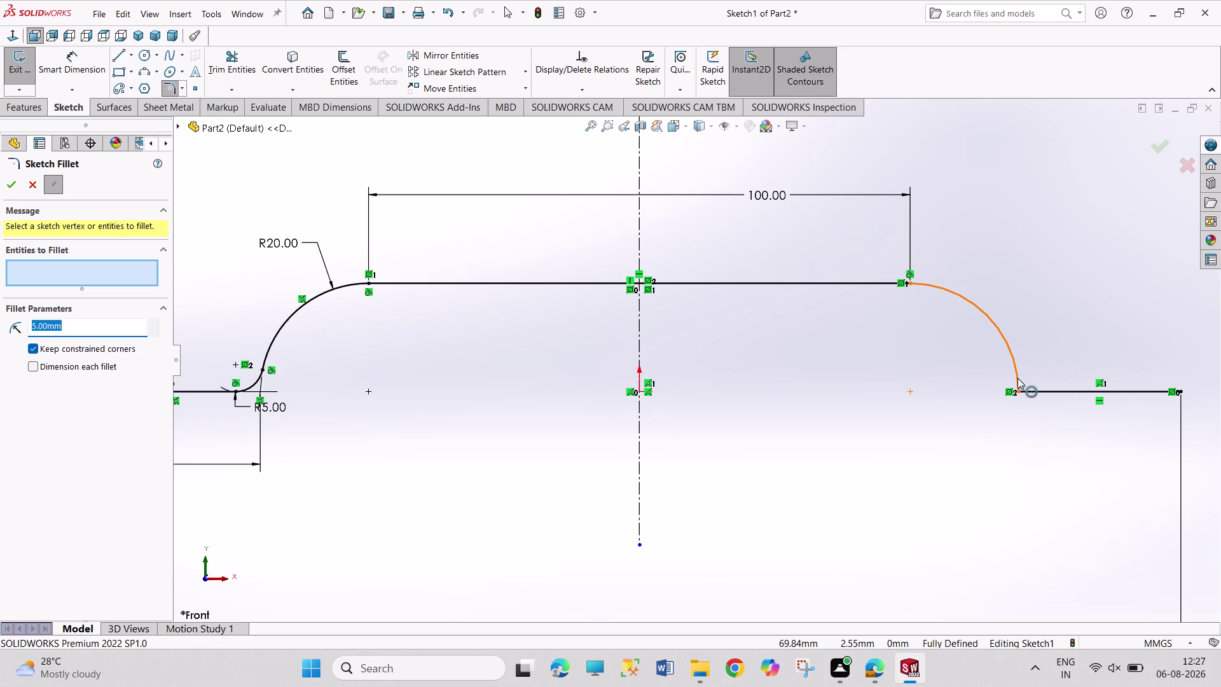
click(1017, 378)
click(1035, 390)
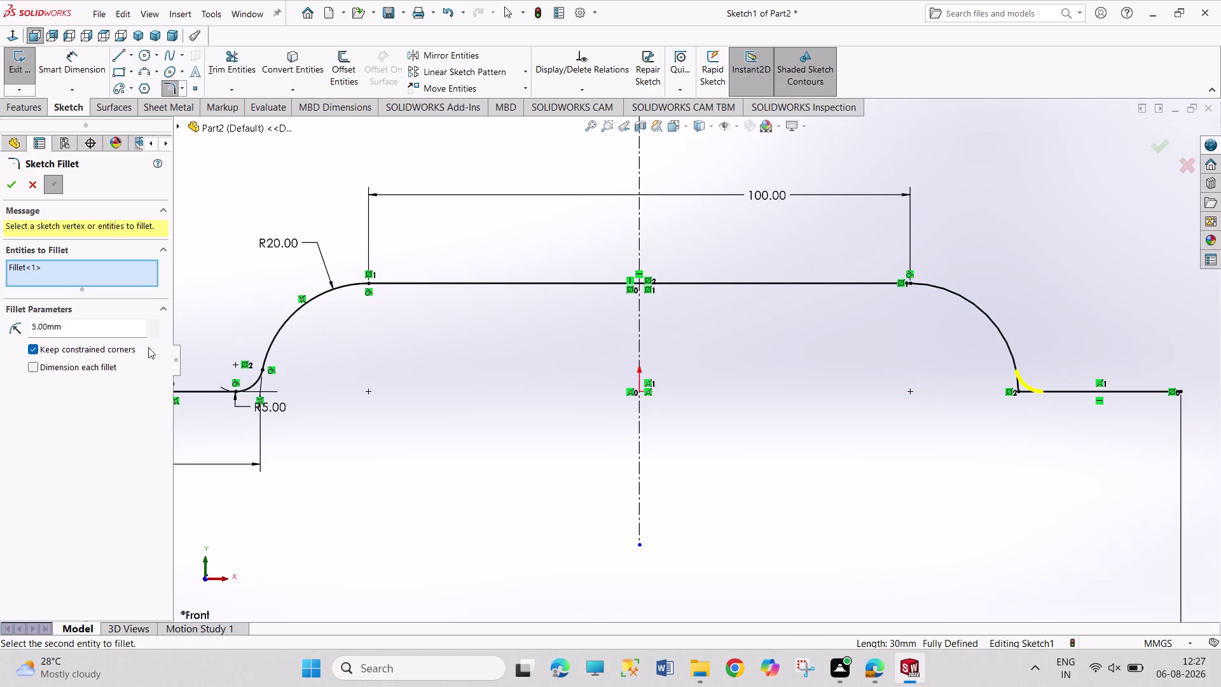
click(7, 192)
scroll(up, 3)
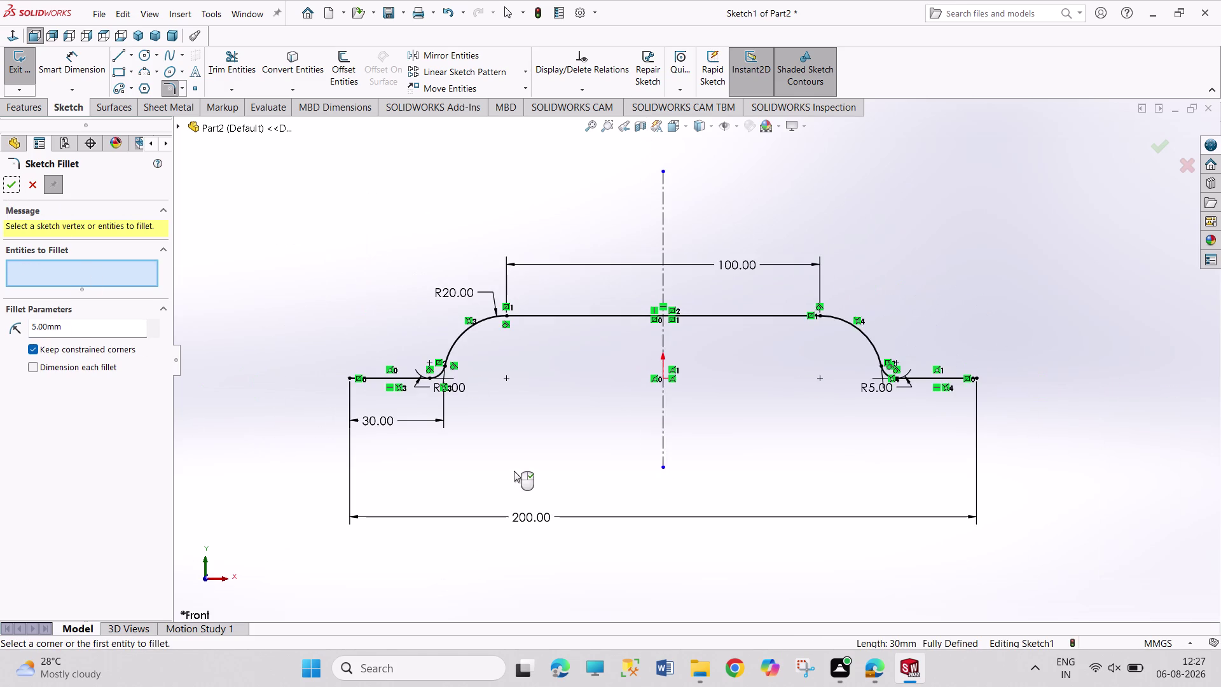
scroll(down, 3)
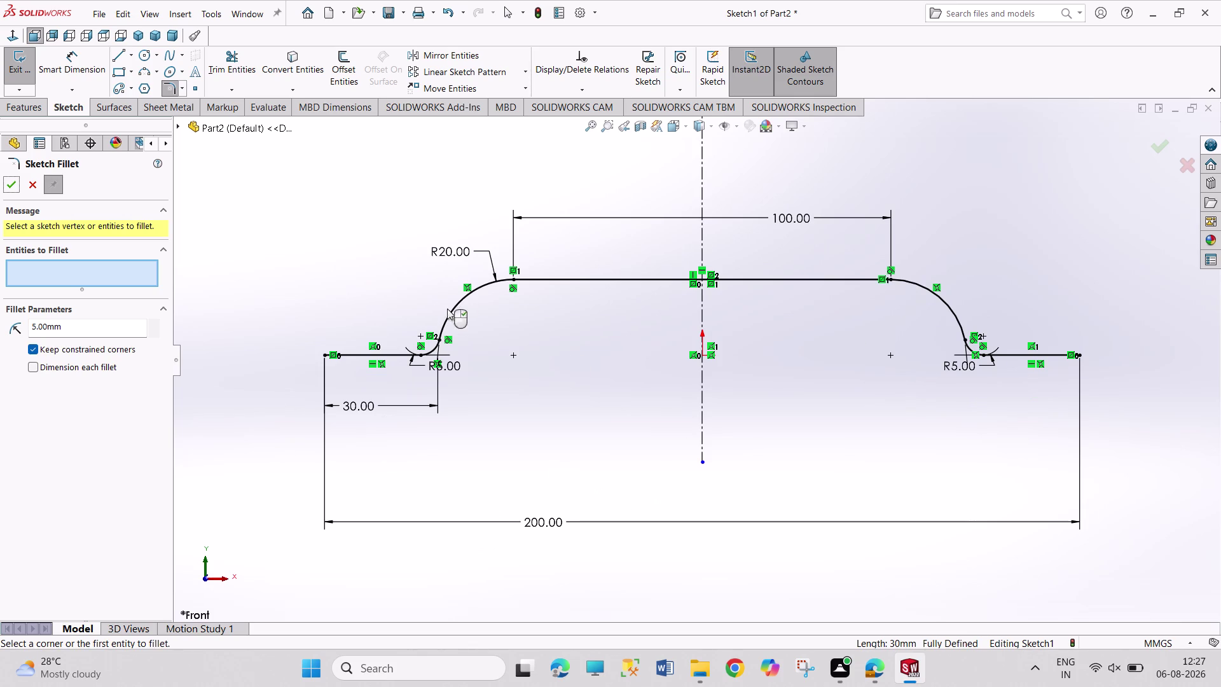
click(10, 183)
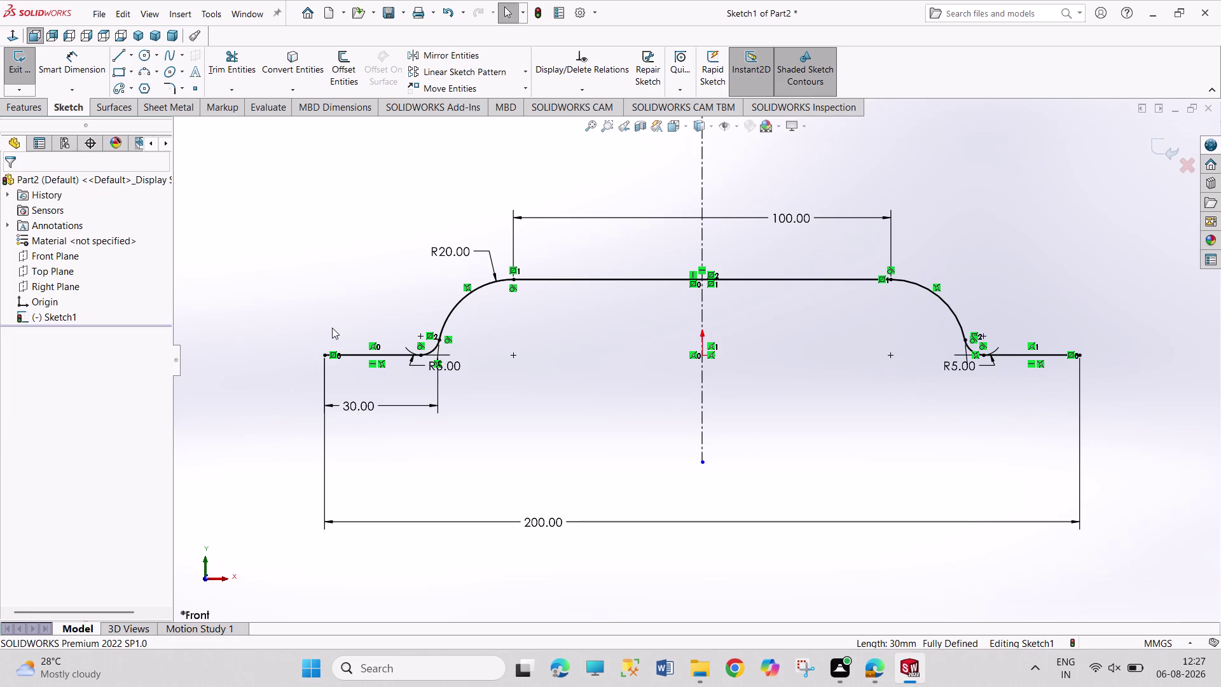
Undo both 5 mm fillets, the right R20 arc and the left arc's endpoint connection.
key(ctrl+z)
key(ctrl+z)
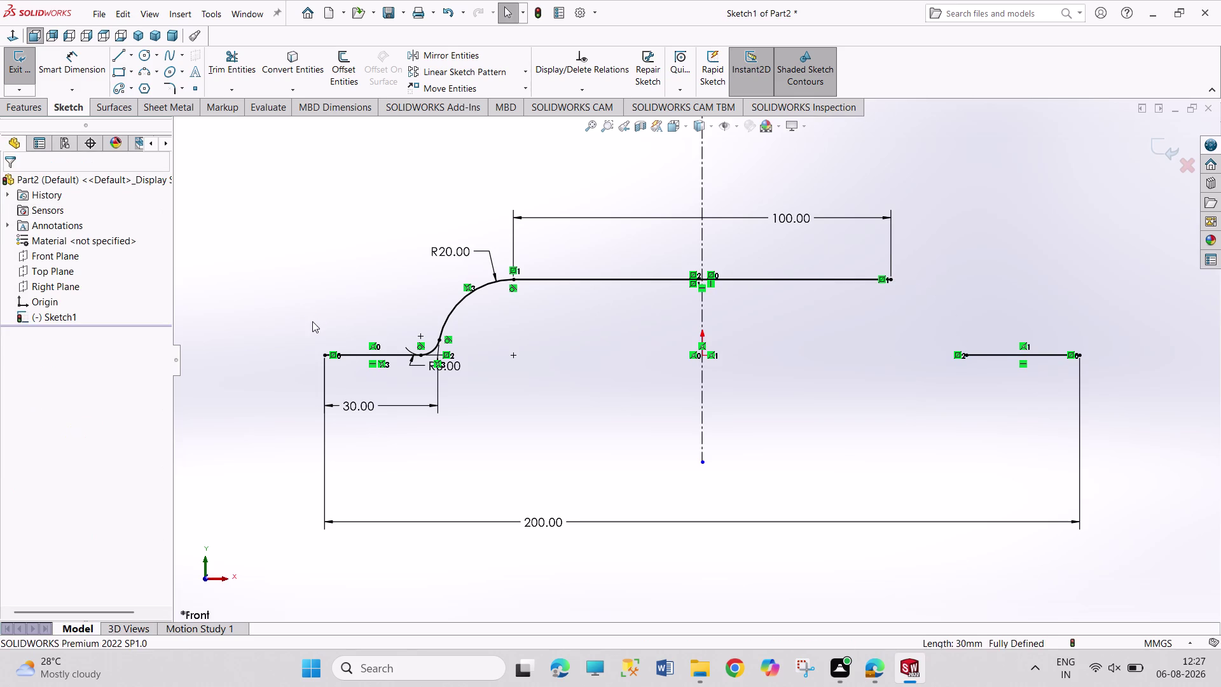
key(ctrl+z)
key(ctrl+z)
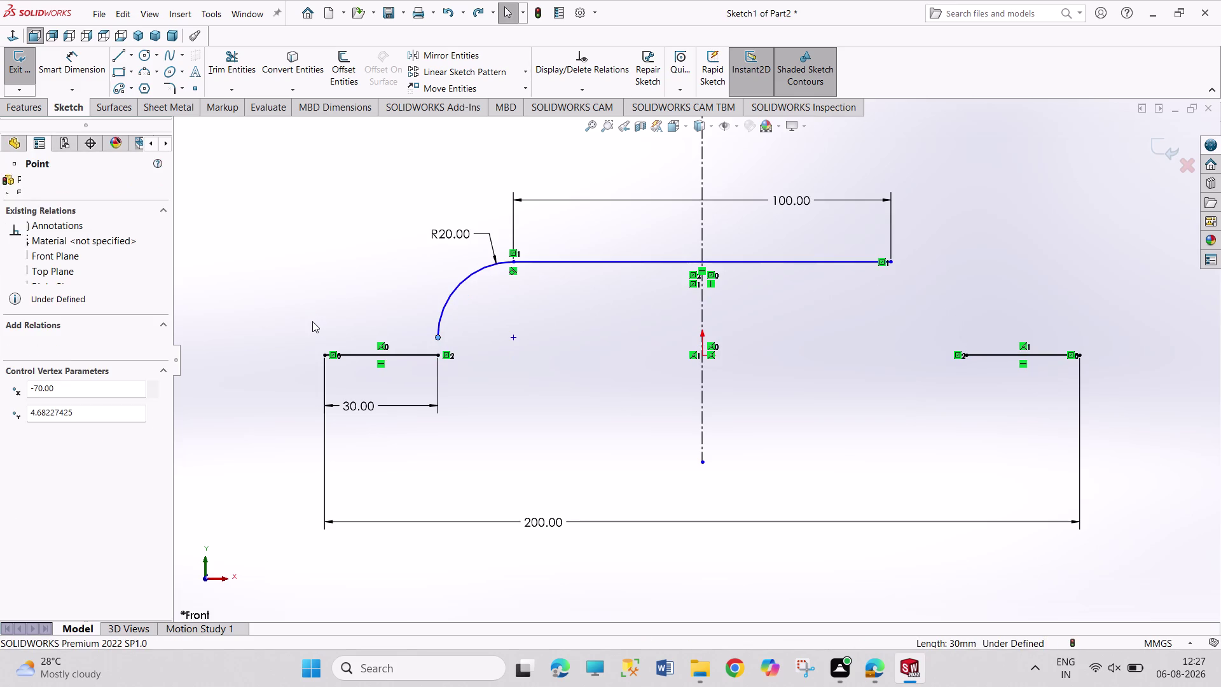
key(ctrl+z)
key(ctrl+z)
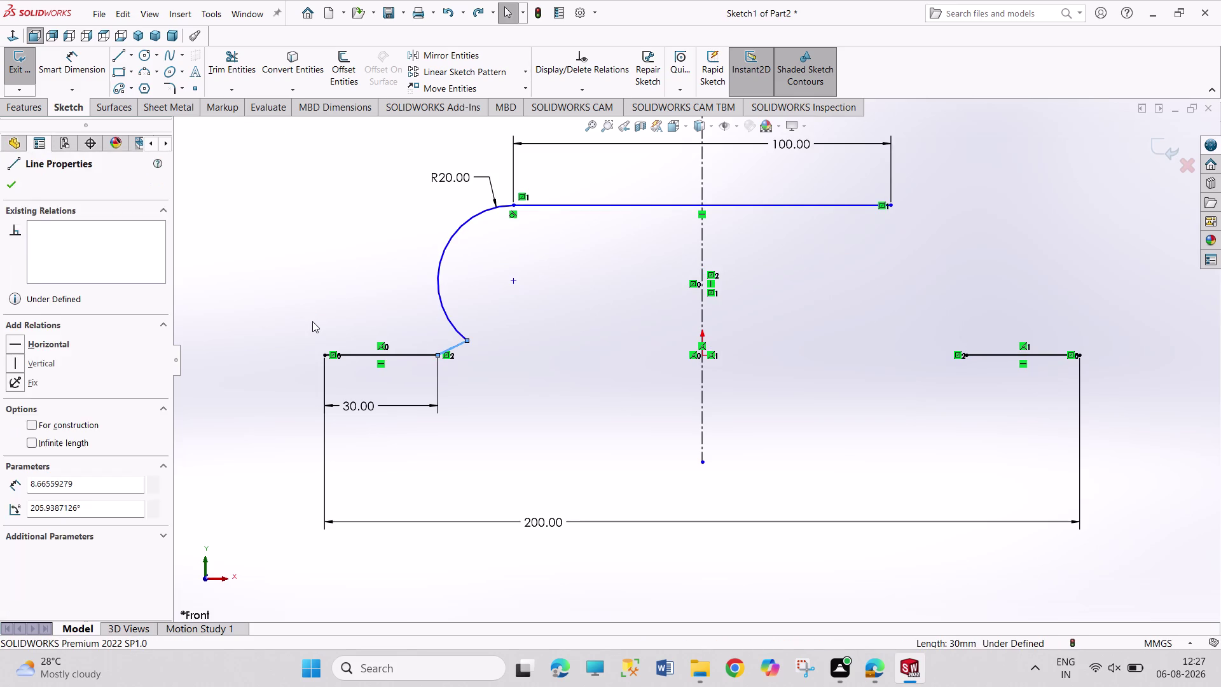
key(ctrl+z)
key(ctrl+z)
key(ctrl+z)
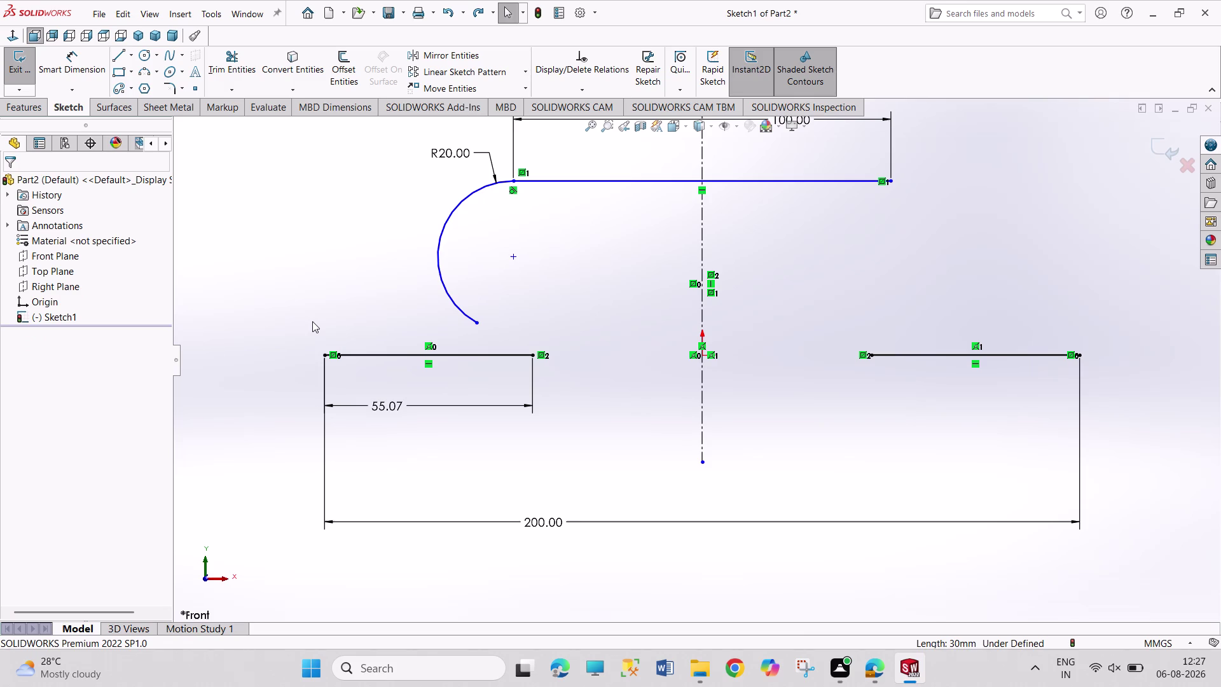
Redo the last change and delete the old left R20 arc.
key(ctrl+y)
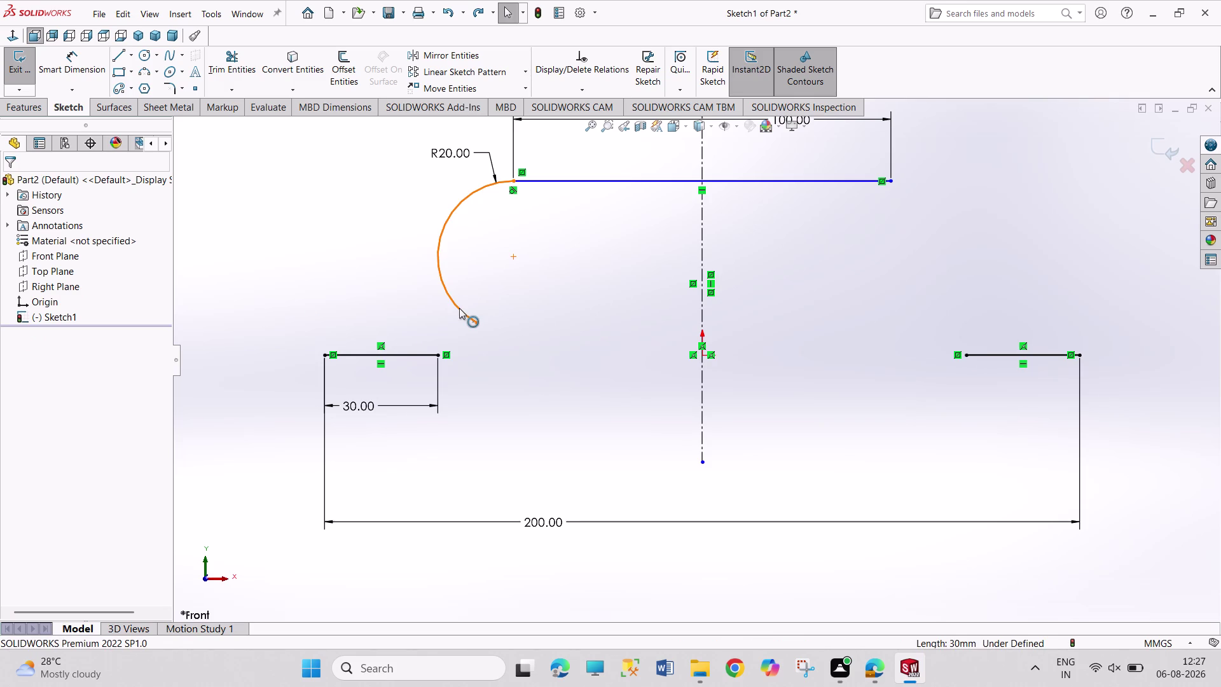
right_click(459, 307)
click(480, 547)
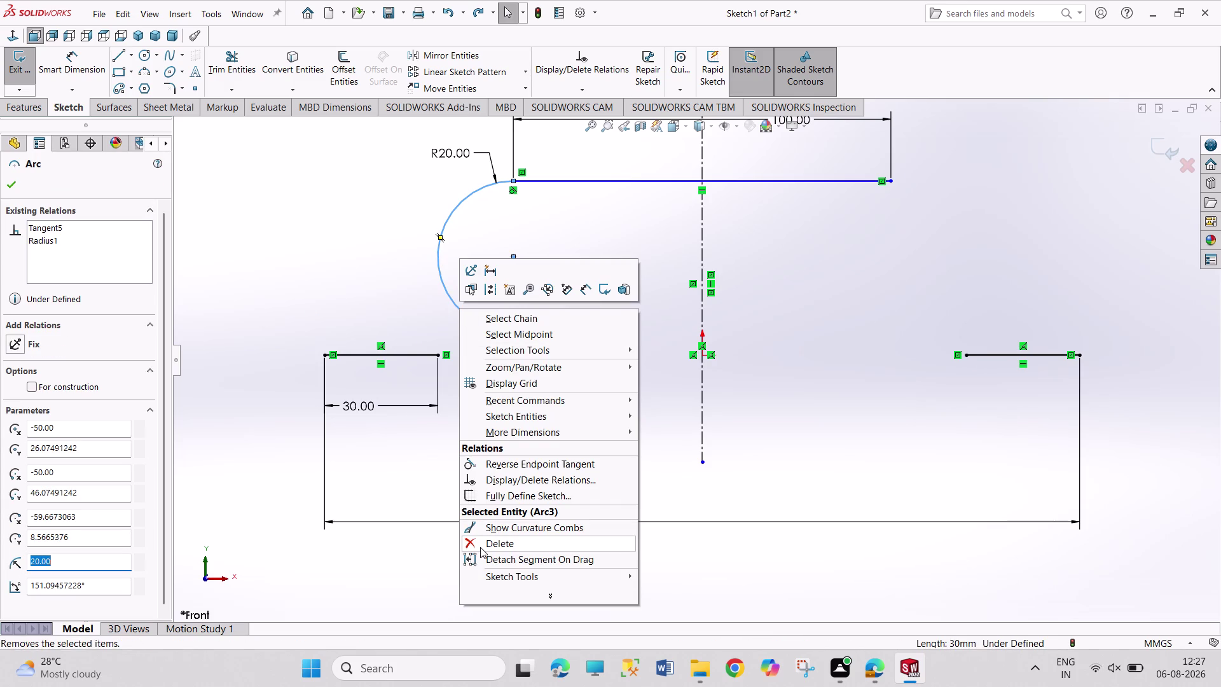
click(526, 339)
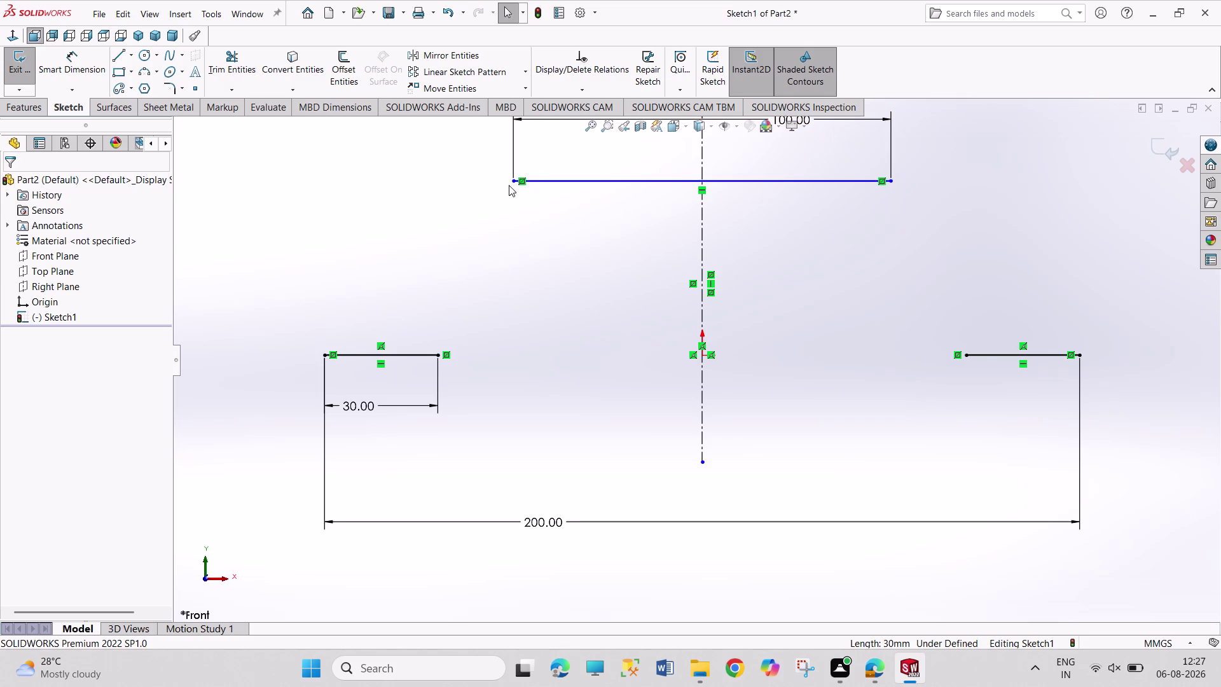
Draw a new arc from the top line's left end to the left line's right end.
click(142, 72)
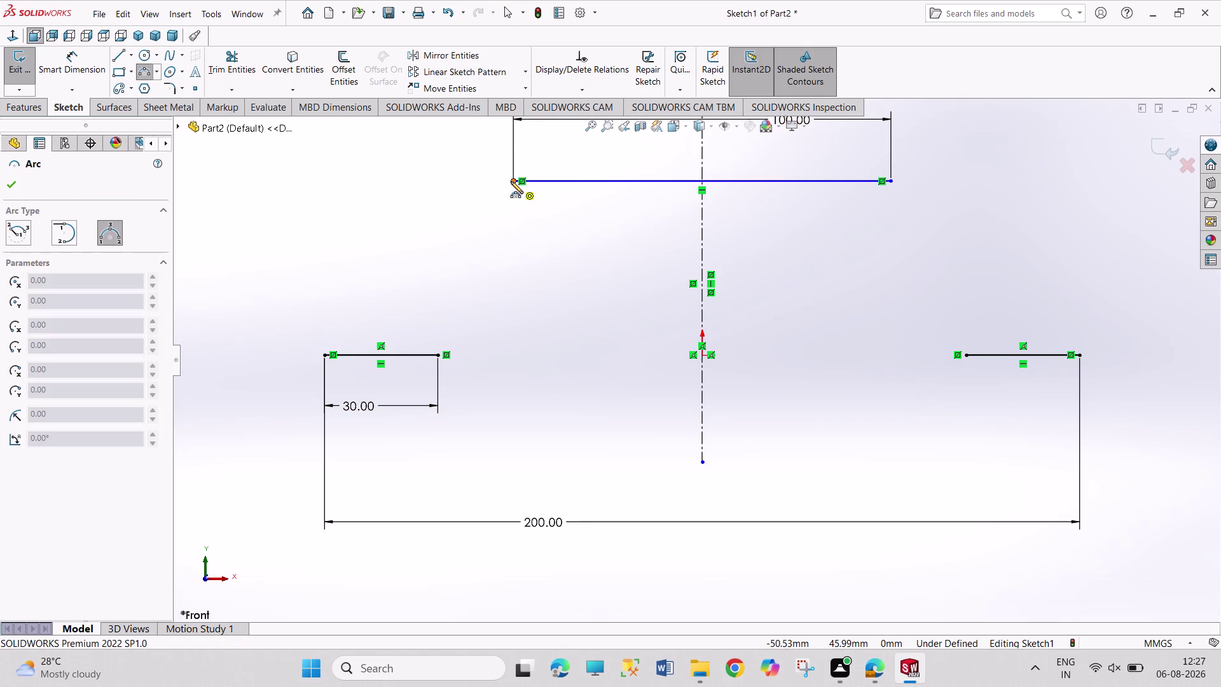
click(510, 182)
click(438, 356)
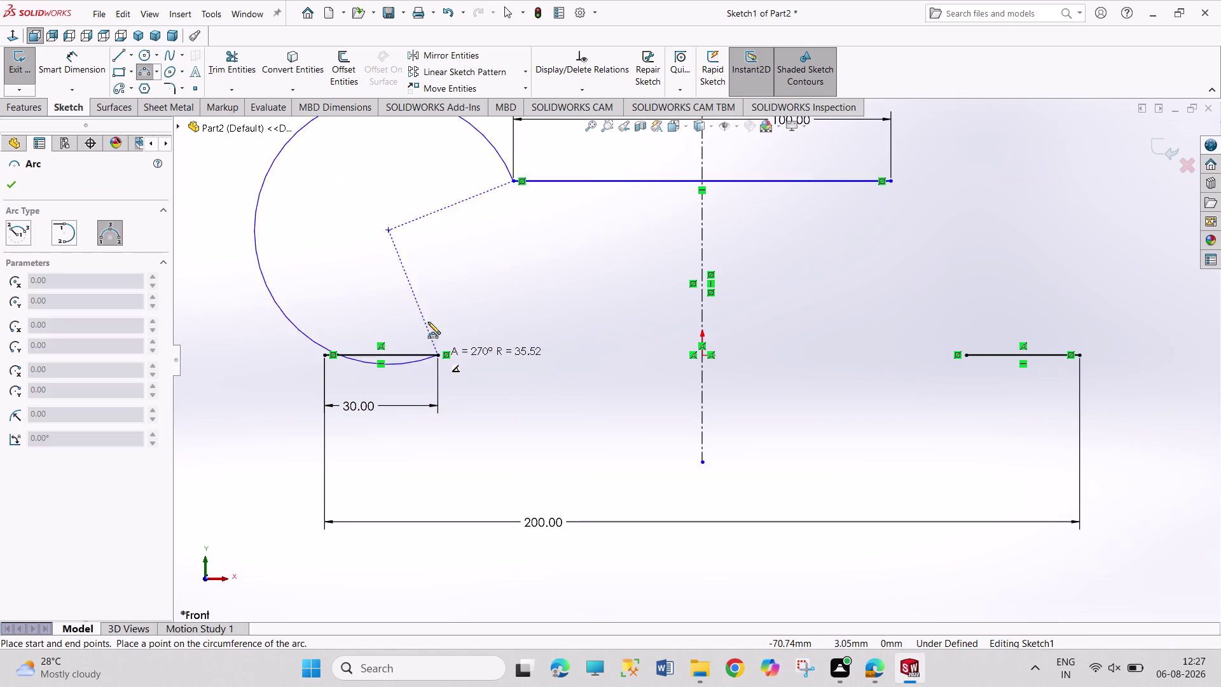
click(428, 306)
right_drag(557, 362, 547, 223)
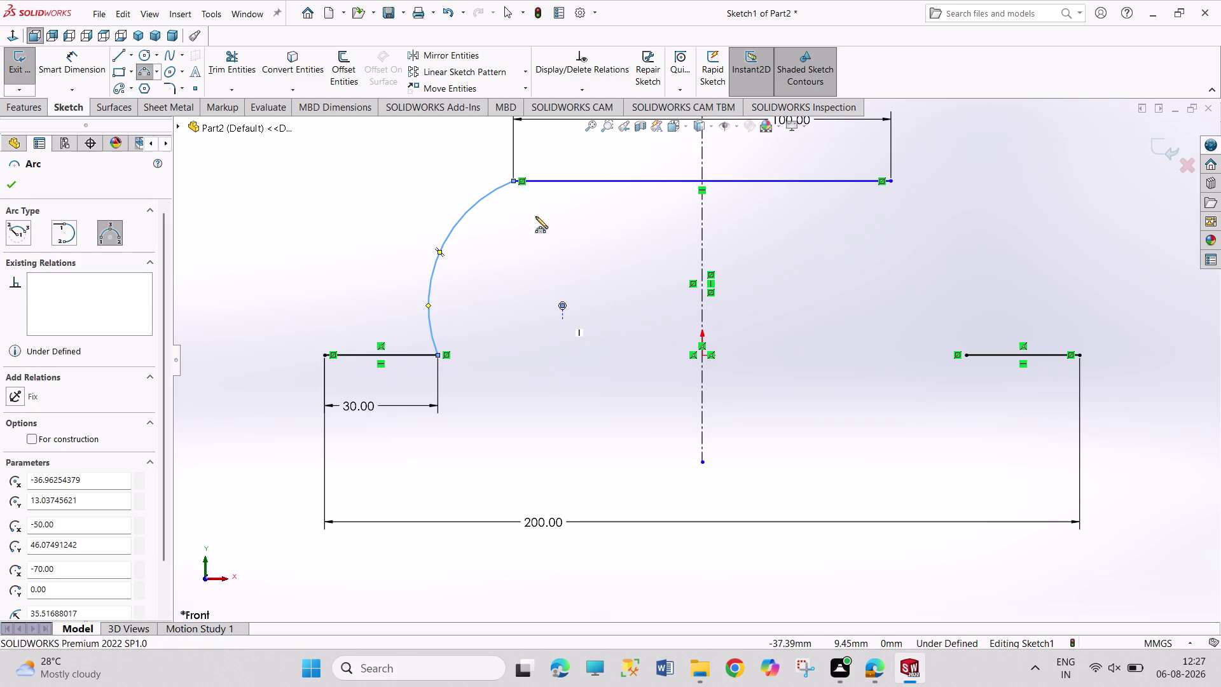
Dimension the new left arc's radius to 20 mm.
click(454, 229)
click(445, 215)
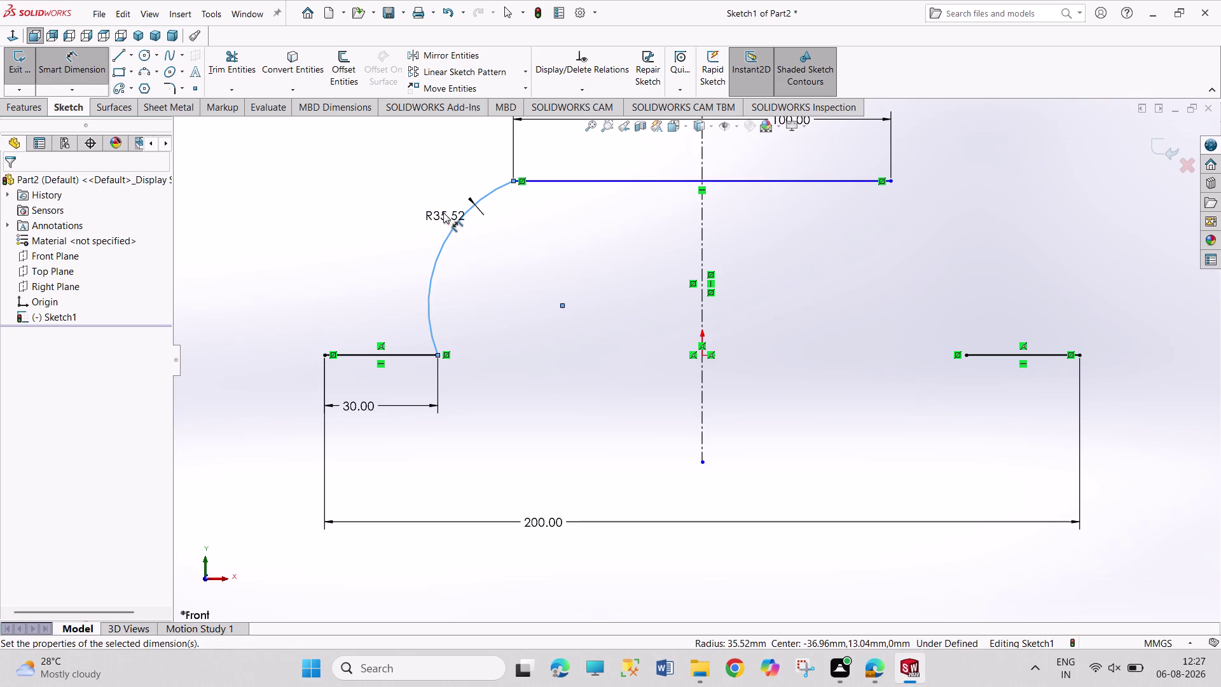
text(20)
key(Return)
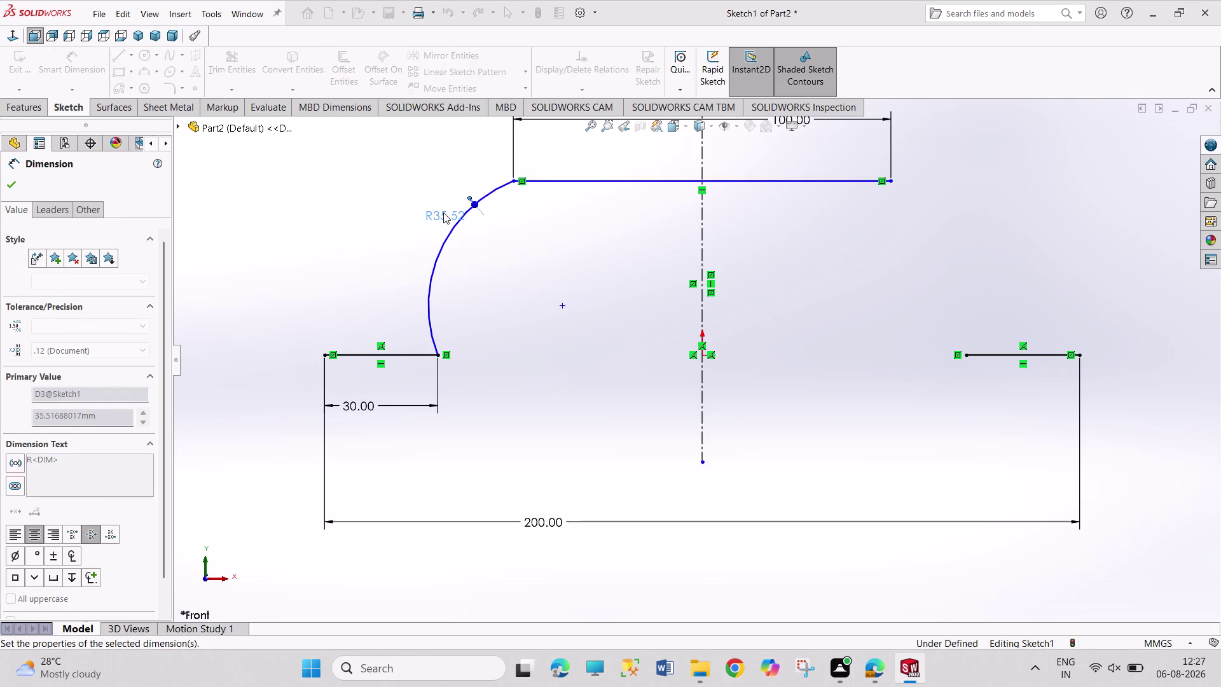
Check the left arc's upper and lower endpoints to confirm they are fully defined.
right_click(568, 343)
click(588, 388)
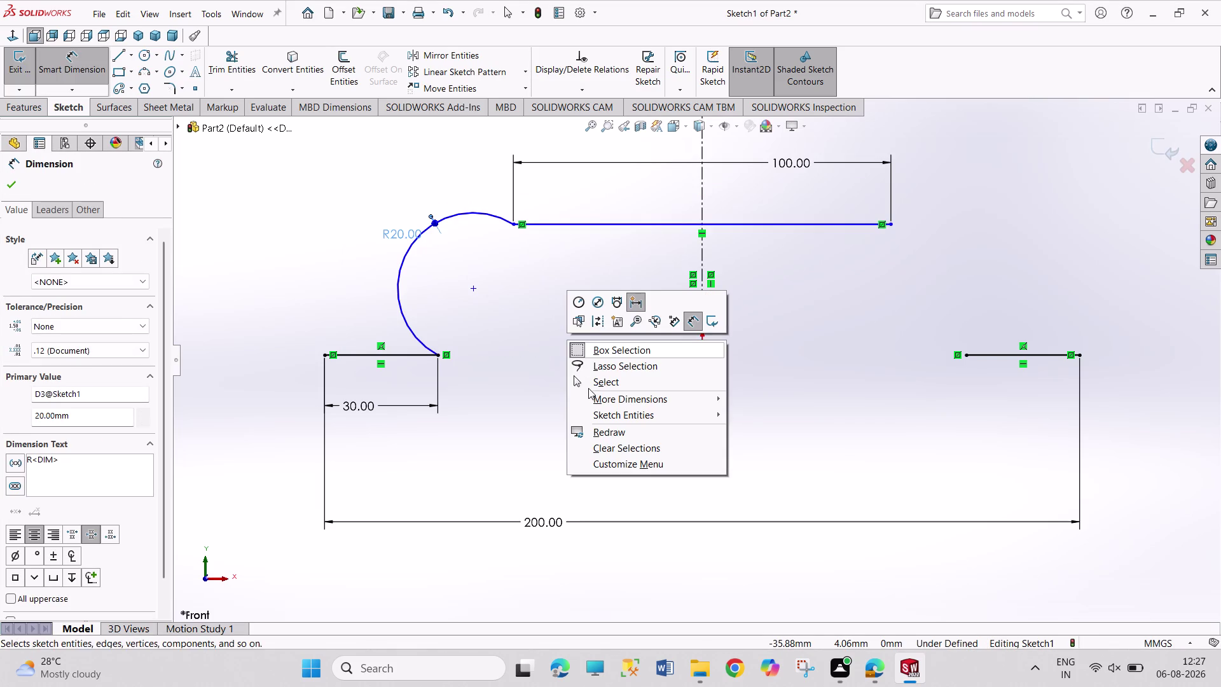
click(437, 355)
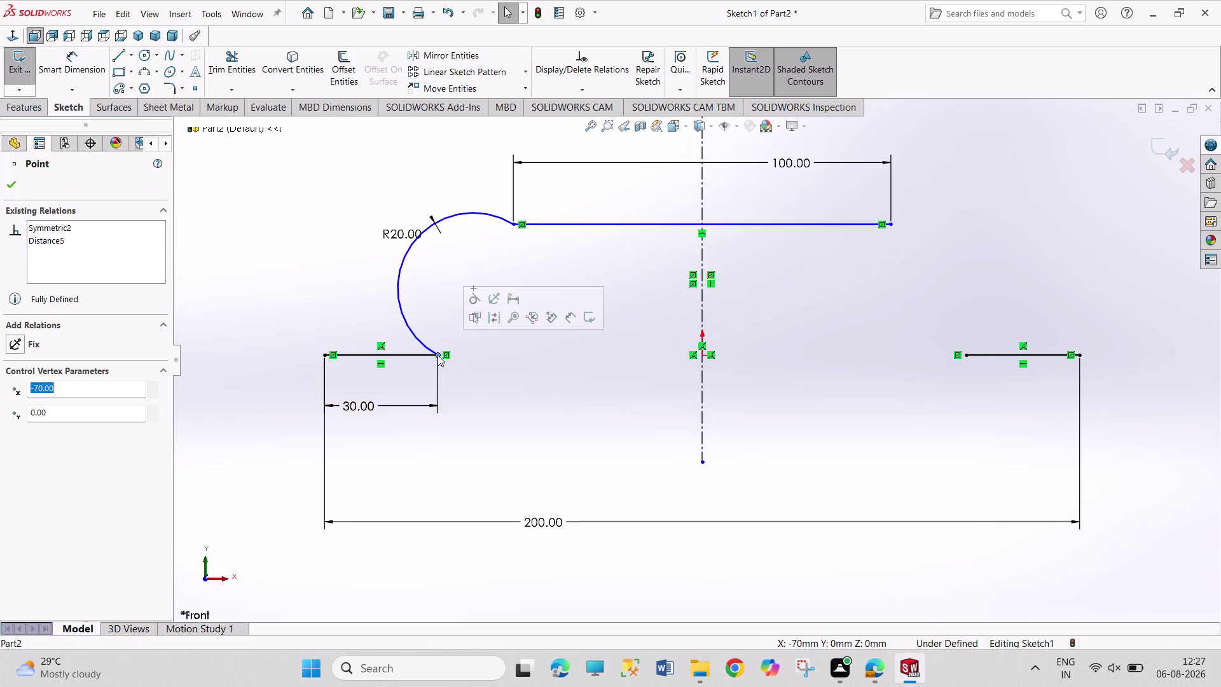
click(469, 296)
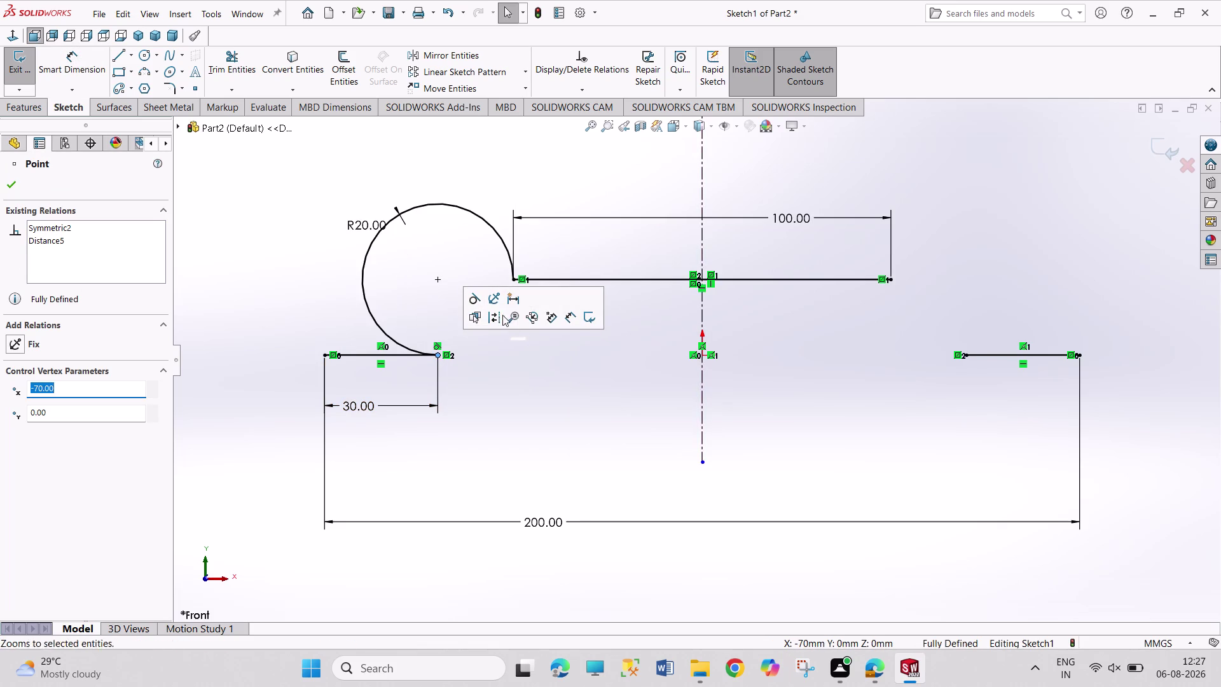
key(ctrl+z)
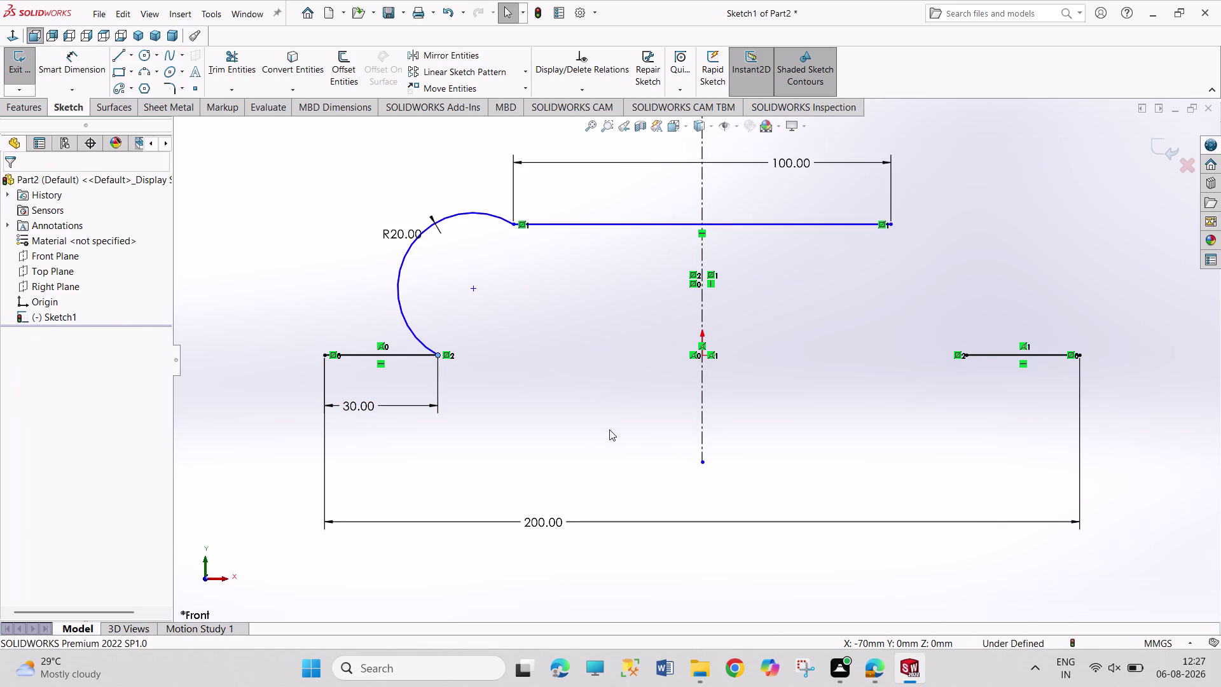
click(608, 427)
click(512, 228)
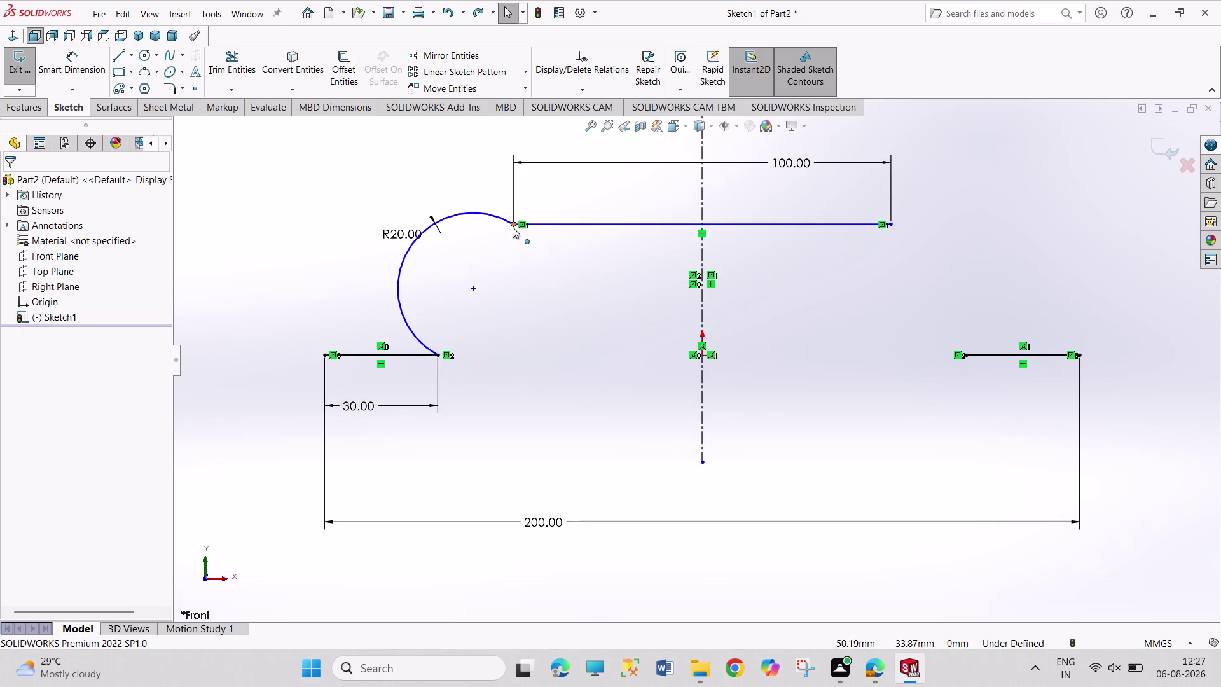
click(550, 181)
click(600, 354)
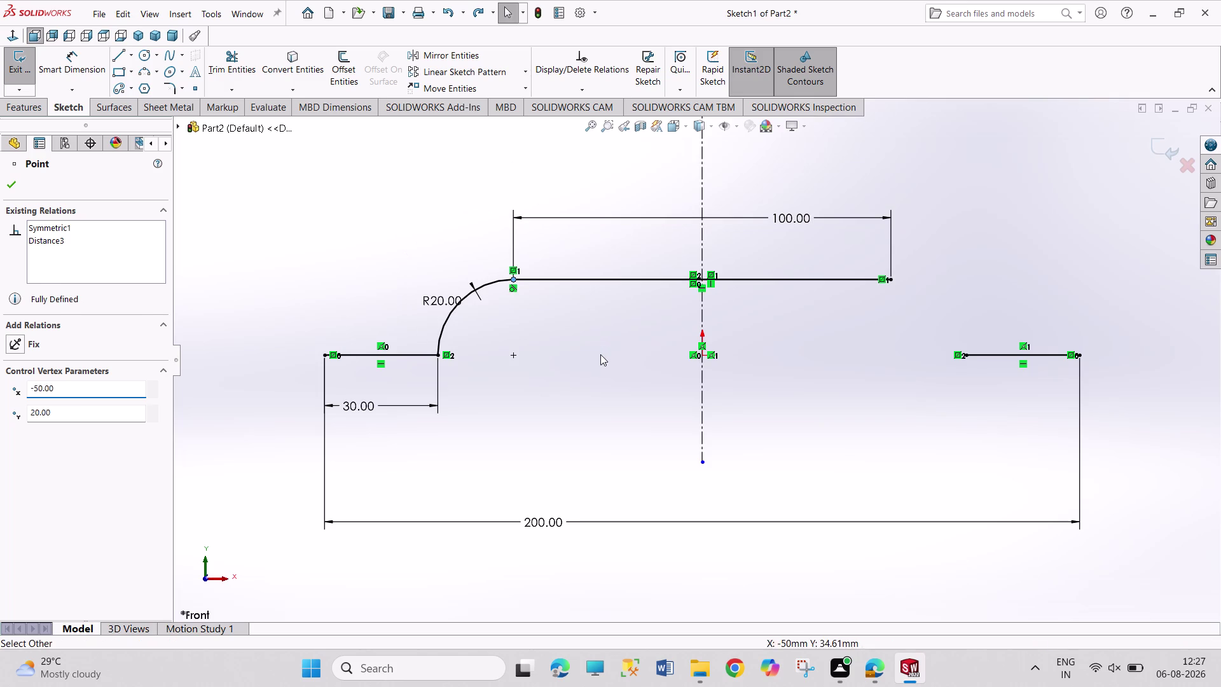
scroll(down, 3)
Box-select the left arc-to-flange corner and apply a 5 mm sketch fillet.
scroll(down, 3)
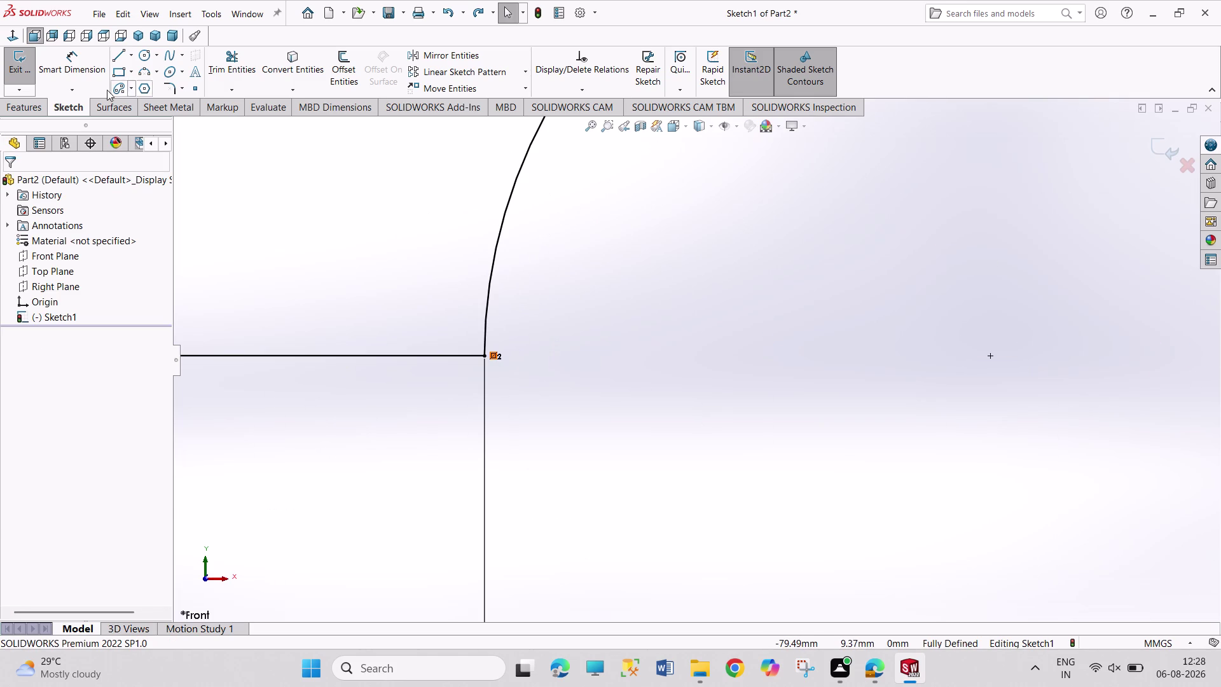
click(171, 92)
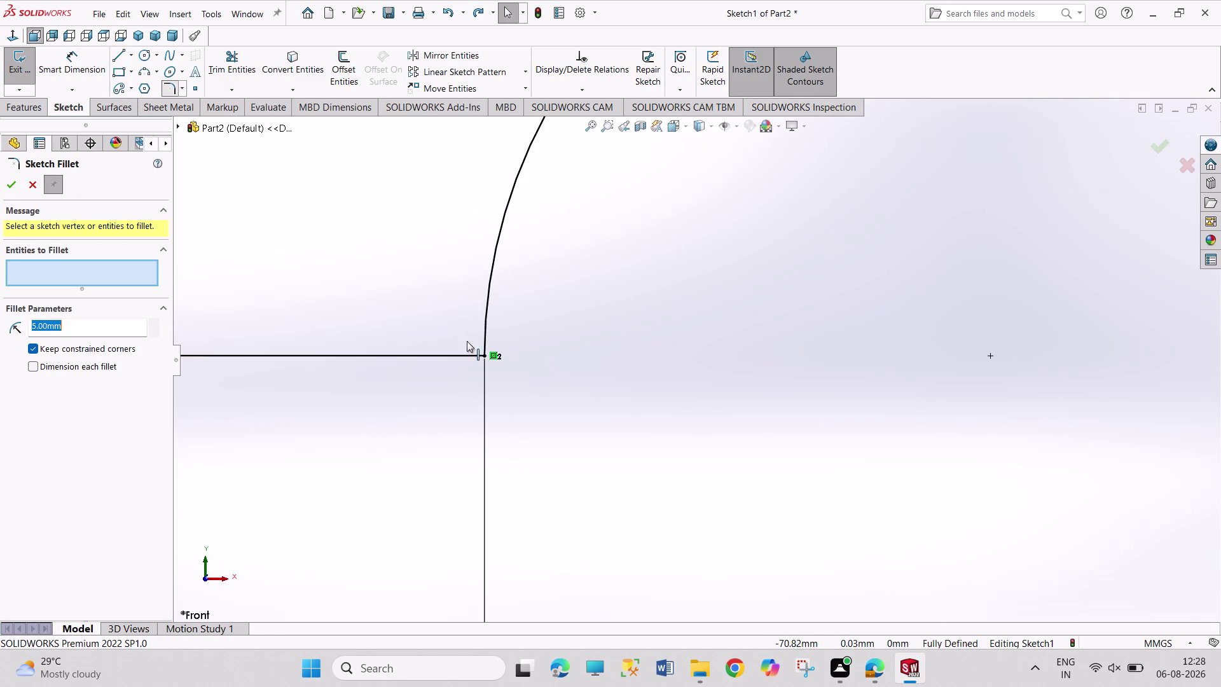
drag(445, 306, 517, 378)
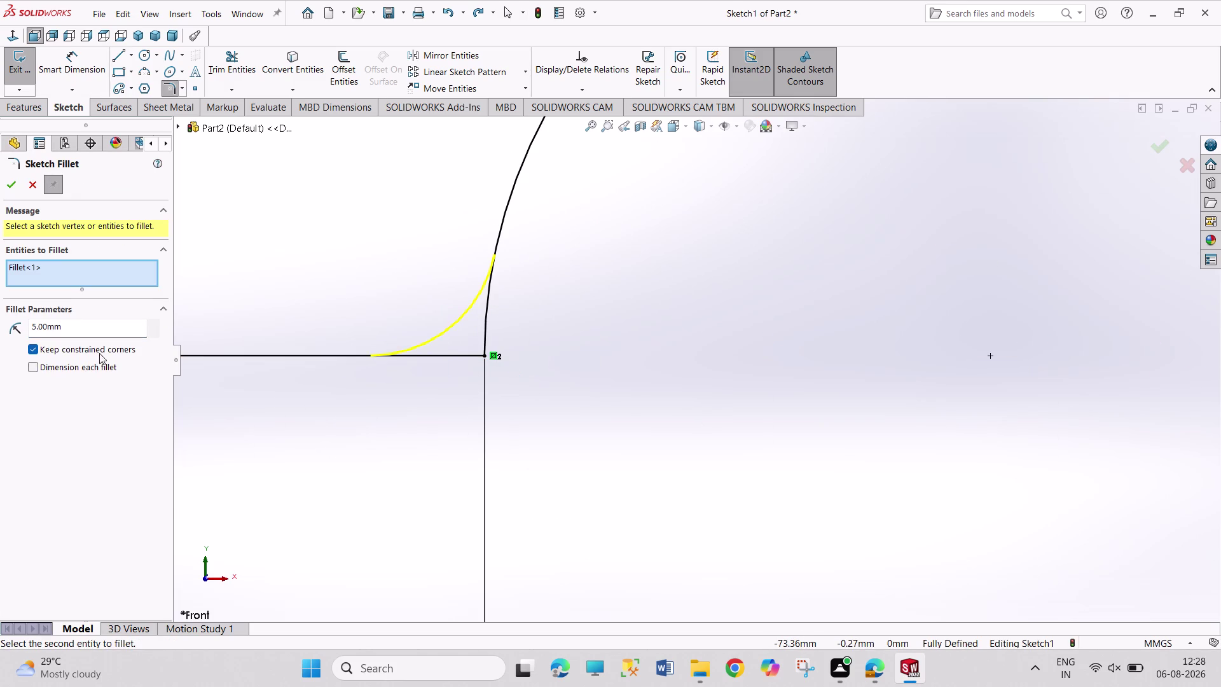
click(12, 182)
scroll(up, 3)
scroll(up, 3)
scroll(up, 3)
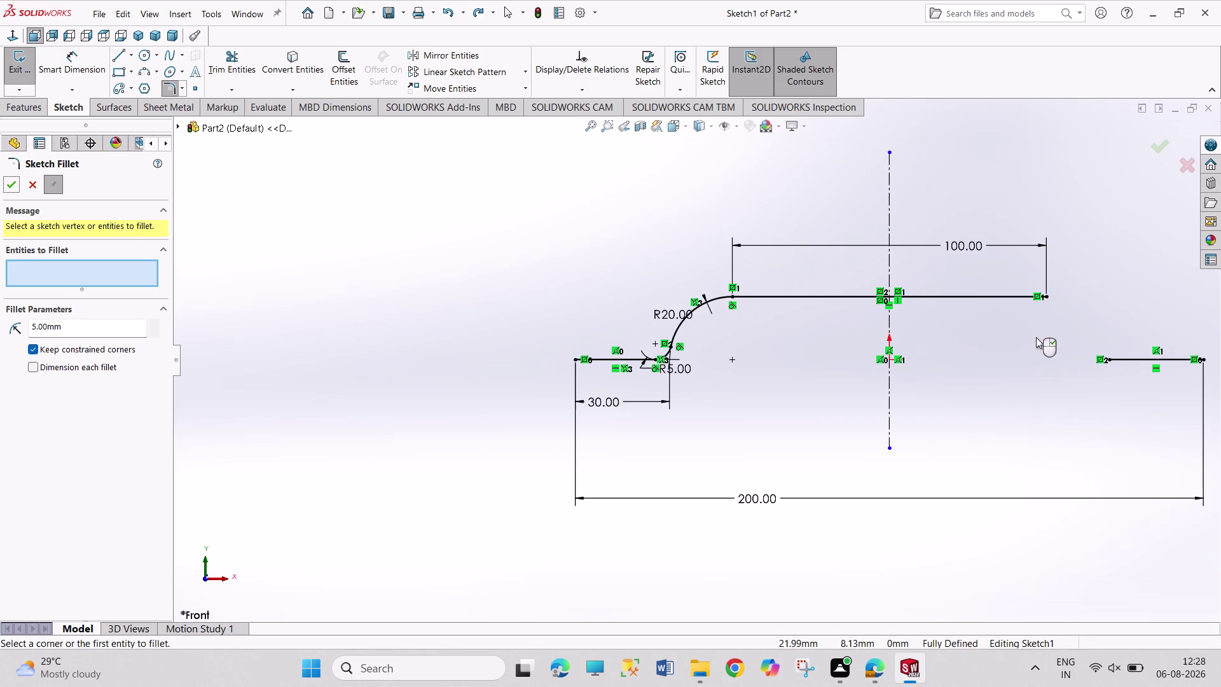
scroll(down, 3)
scroll(down, 3)
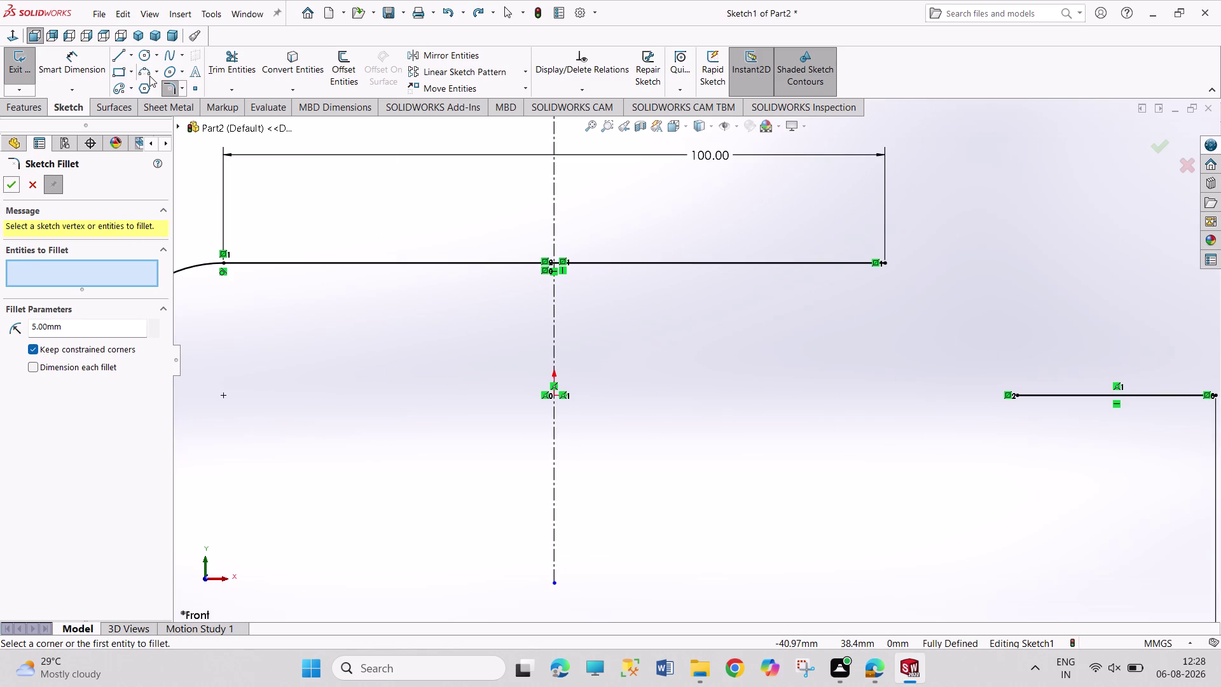
click(140, 73)
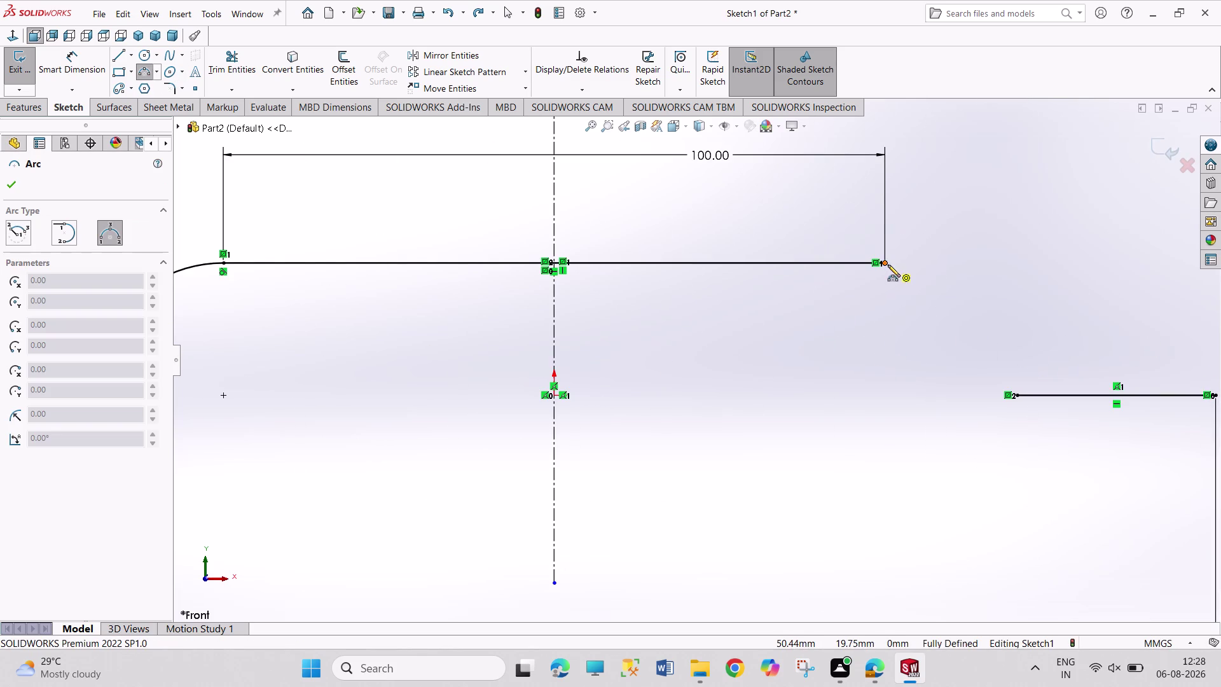
Draw a tangent arc from the 100 line's right end to the right bottom line.
click(888, 264)
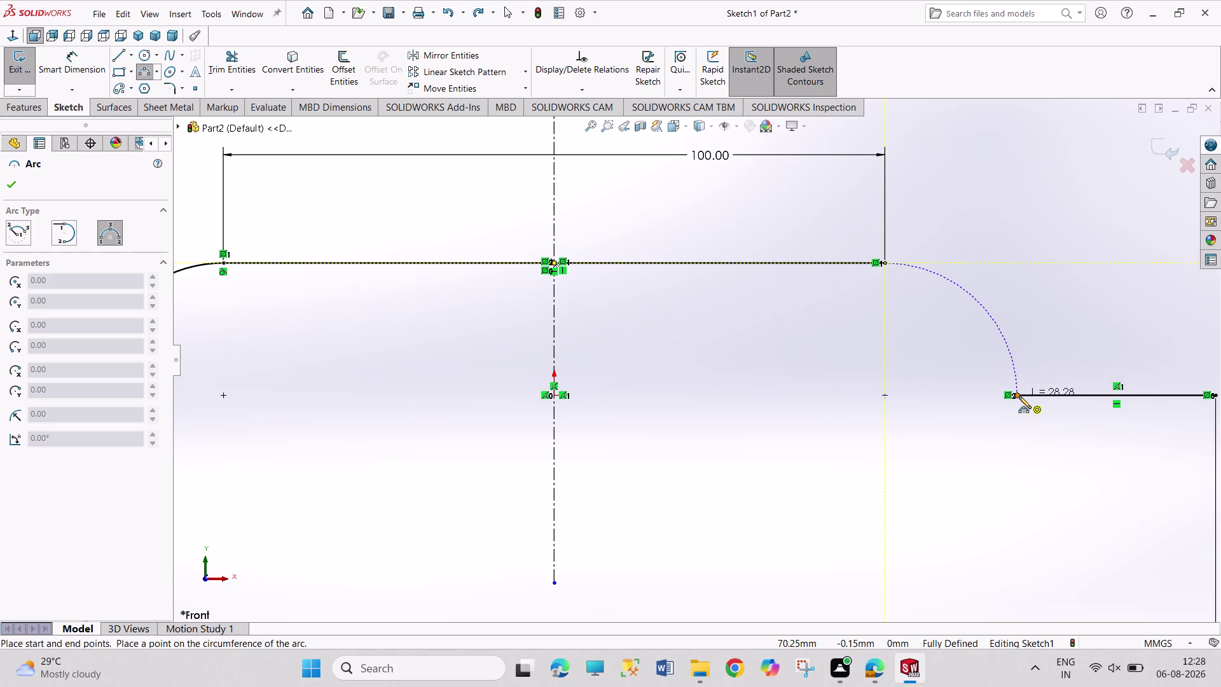
click(1018, 396)
click(1016, 315)
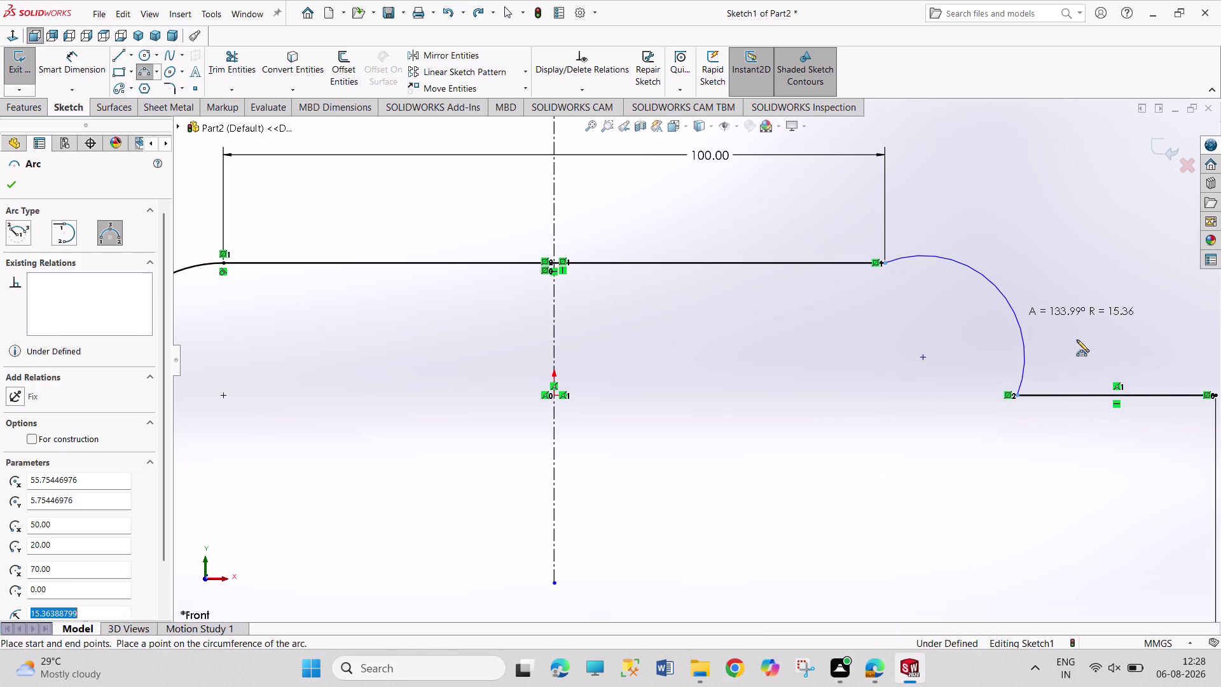
right_drag(1077, 339, 1077, 238)
Give the right arc a 20 mm radius dimension.
click(1013, 308)
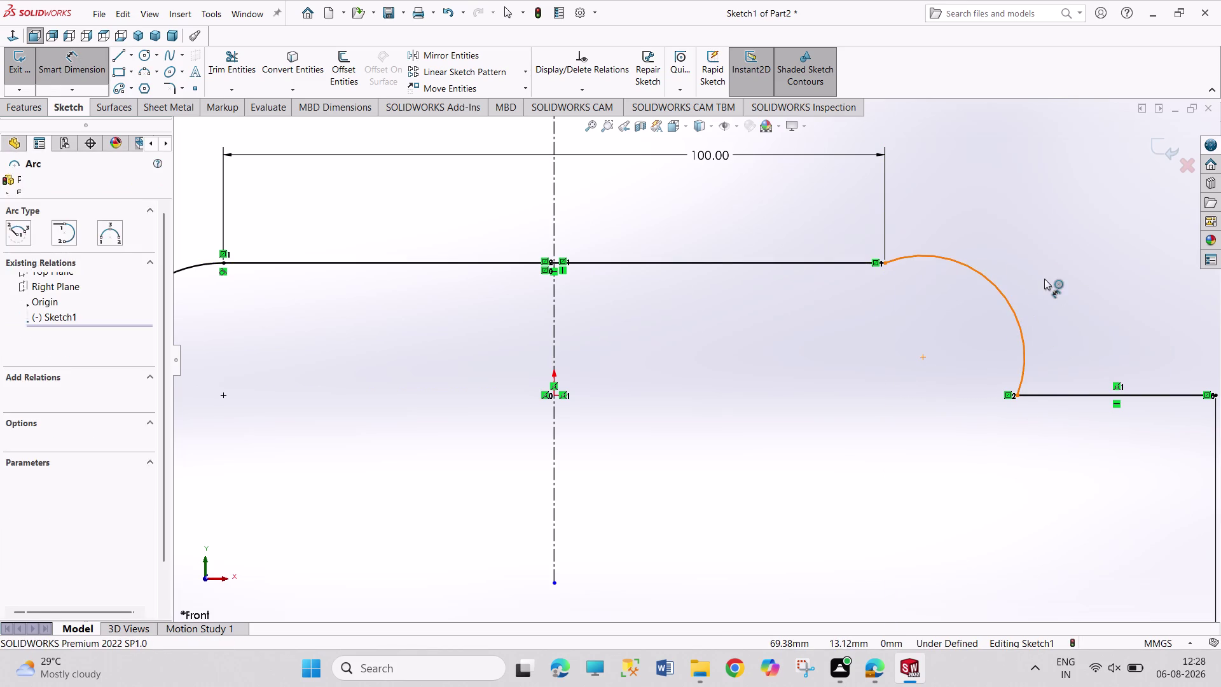
click(1044, 279)
text(20)
key(Return)
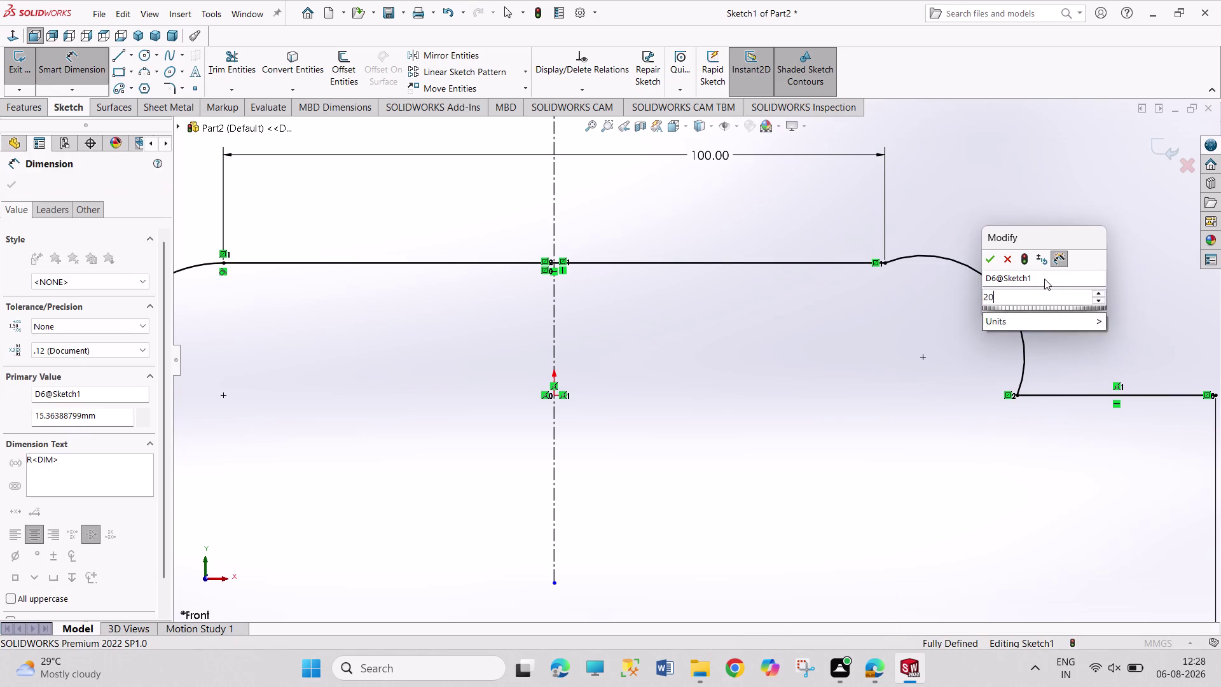
right_click(1110, 190)
click(1124, 239)
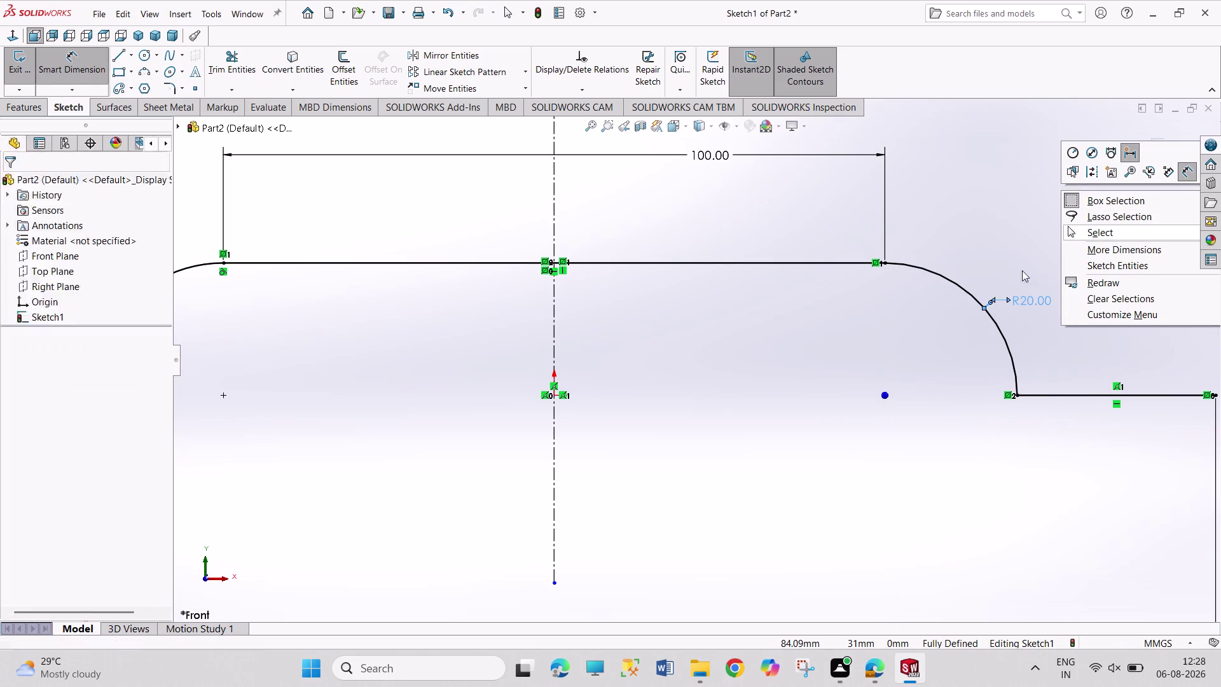
scroll(up, 3)
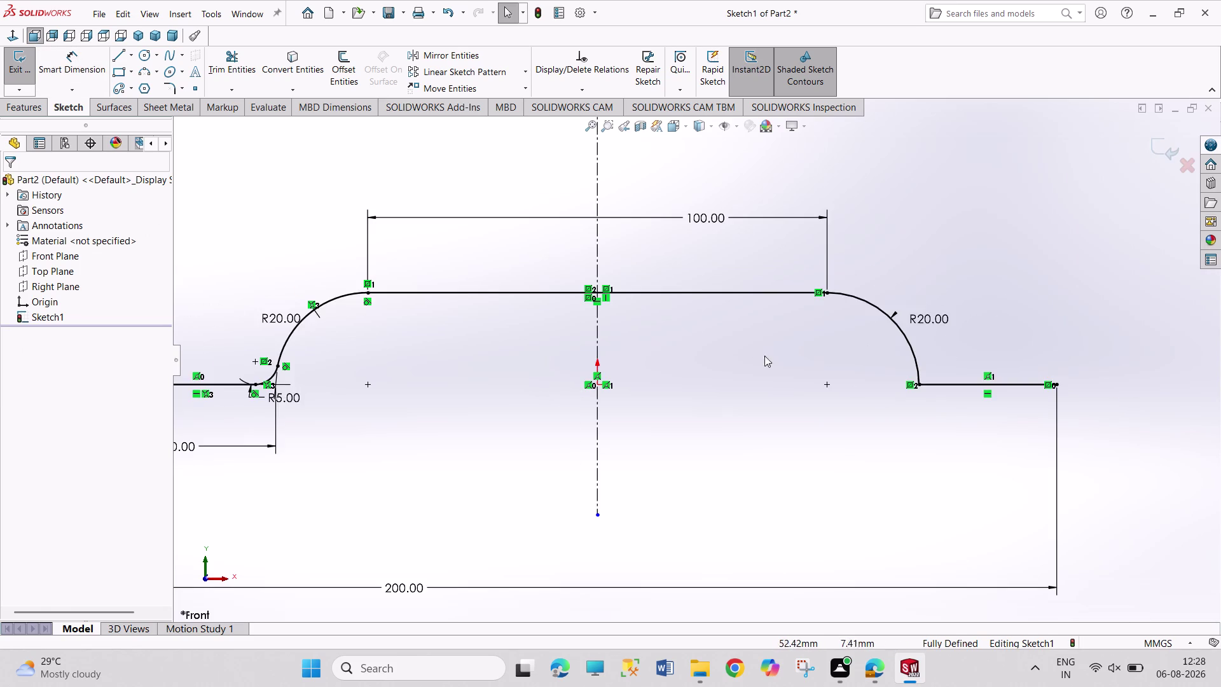
scroll(up, 3)
scroll(up, 3)
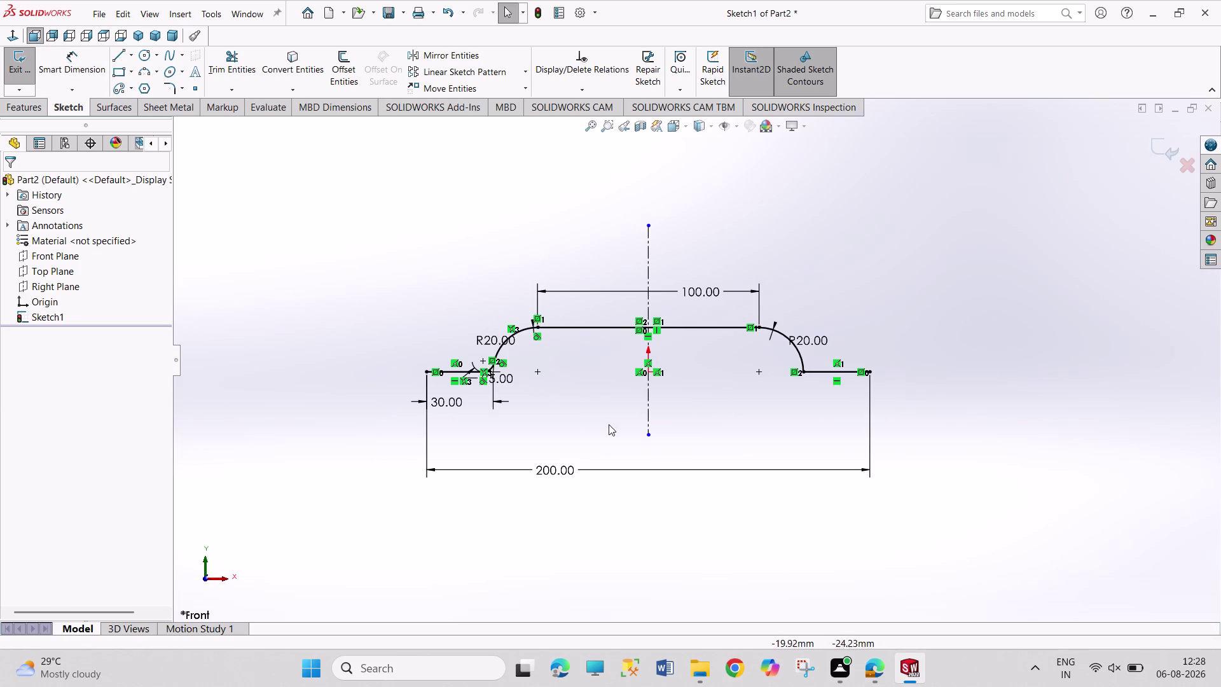
scroll(down, 3)
scroll(down, 3)
scroll(down, 3)
scroll(down, 3)
click(165, 89)
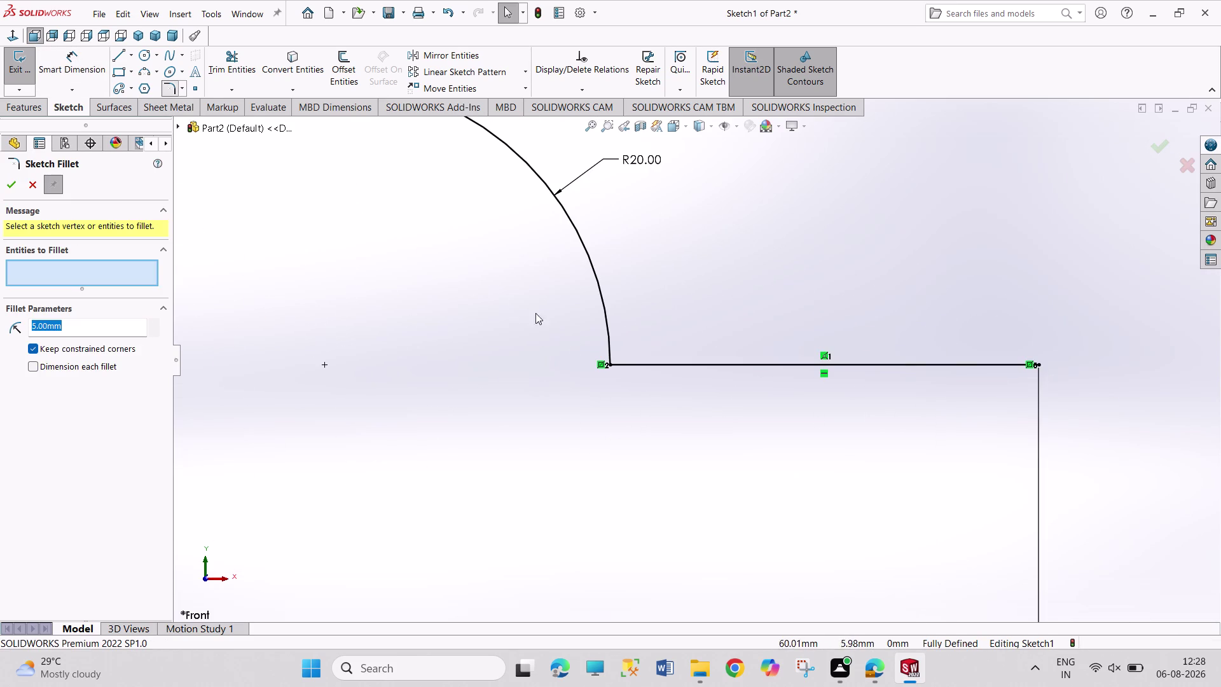
Box-select the right arc's lower corner and apply a 5 mm fillet.
drag(565, 310, 677, 396)
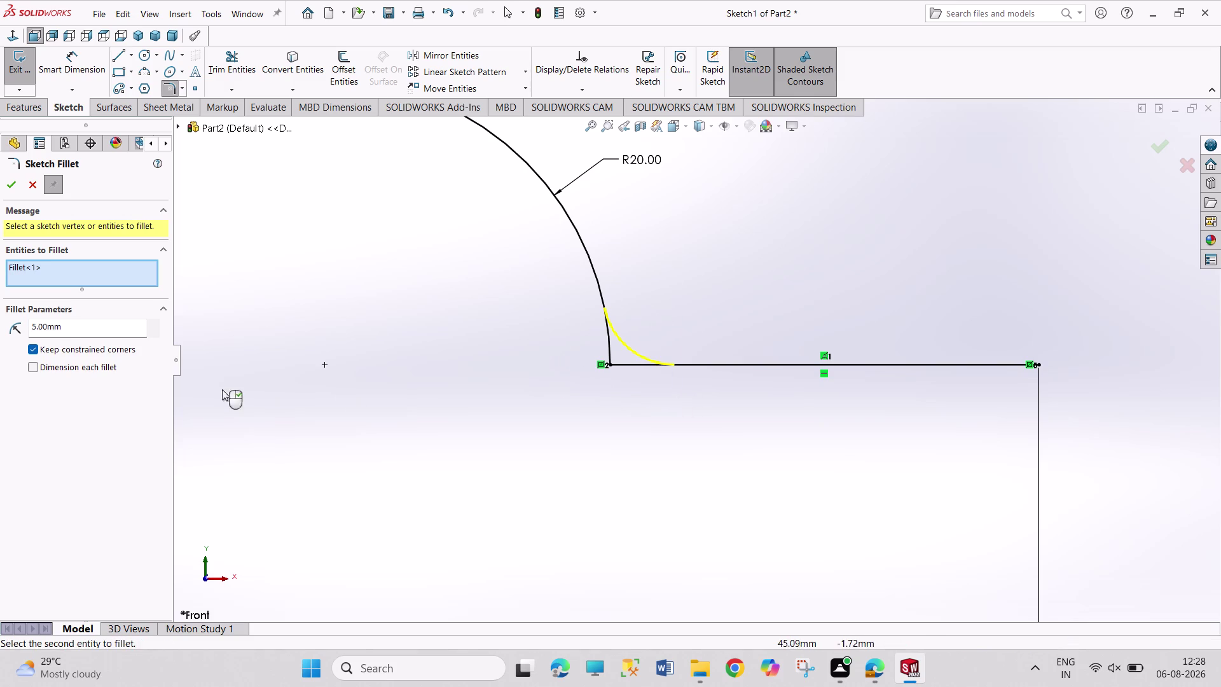
click(13, 188)
scroll(up, 3)
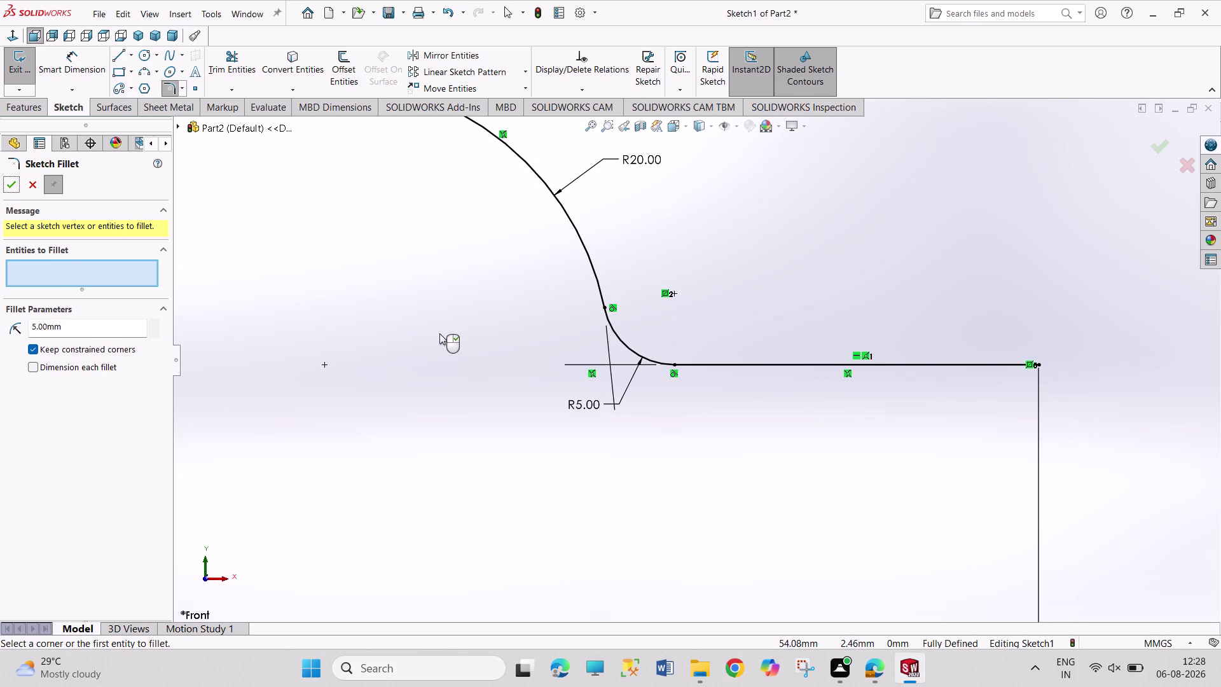
scroll(up, 3)
scroll(up, 3)
scroll(up, 3)
scroll(down, 3)
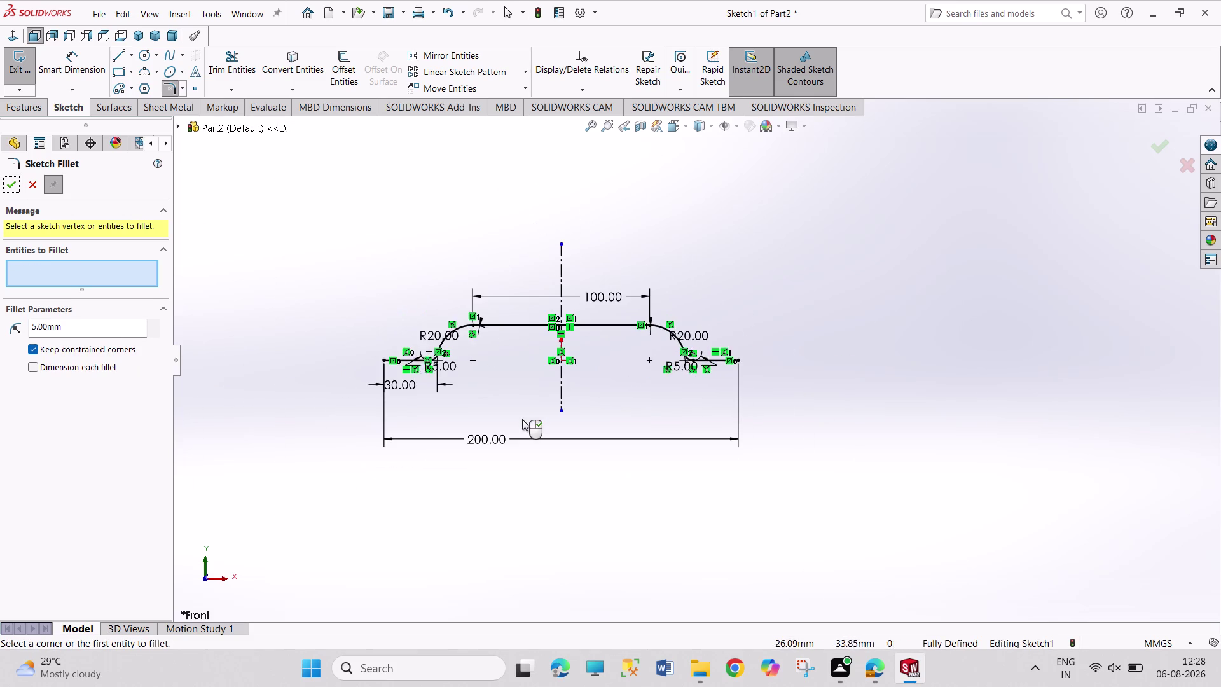
scroll(down, 3)
click(16, 189)
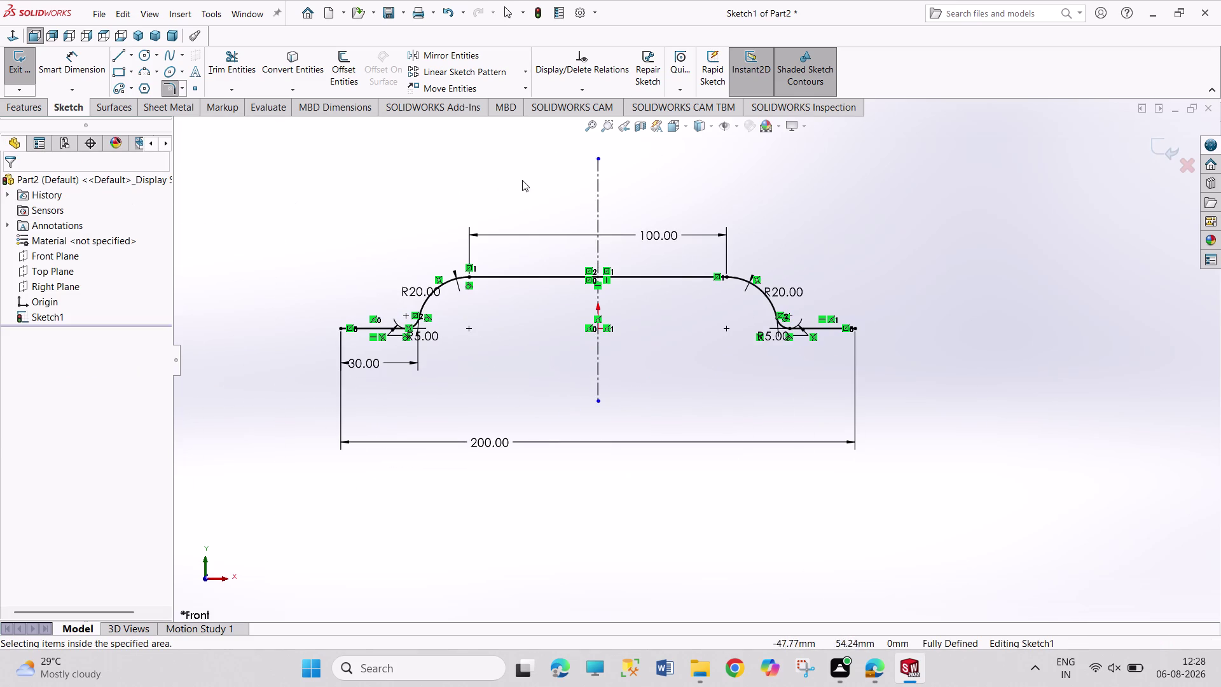
Exit the fully defined Sketch1 profile.
click(527, 179)
drag(480, 156, 618, 218)
drag(476, 169, 615, 210)
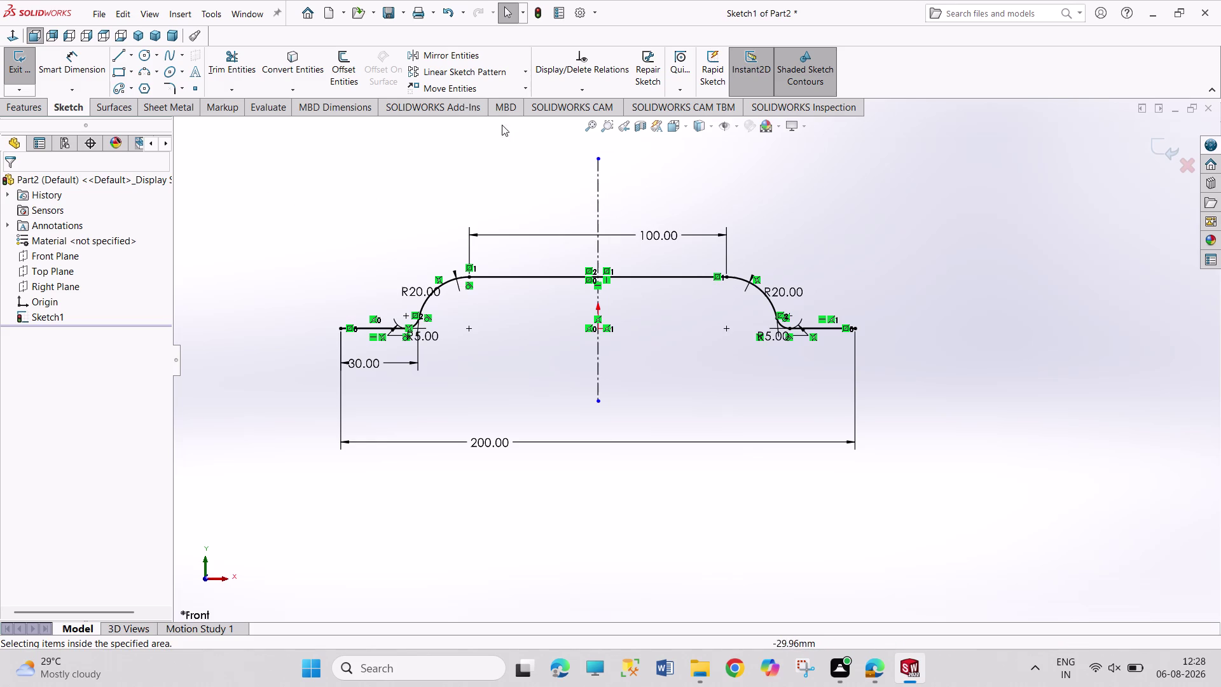
click(536, 16)
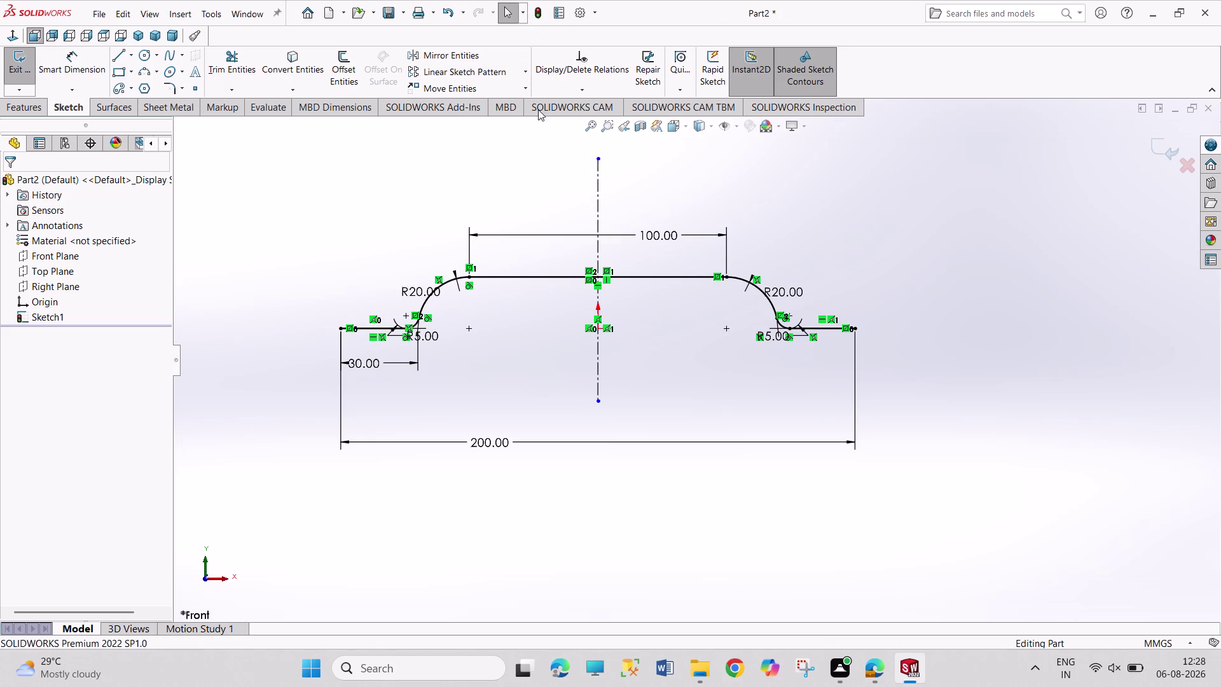
drag(523, 179, 598, 224)
drag(512, 201, 587, 225)
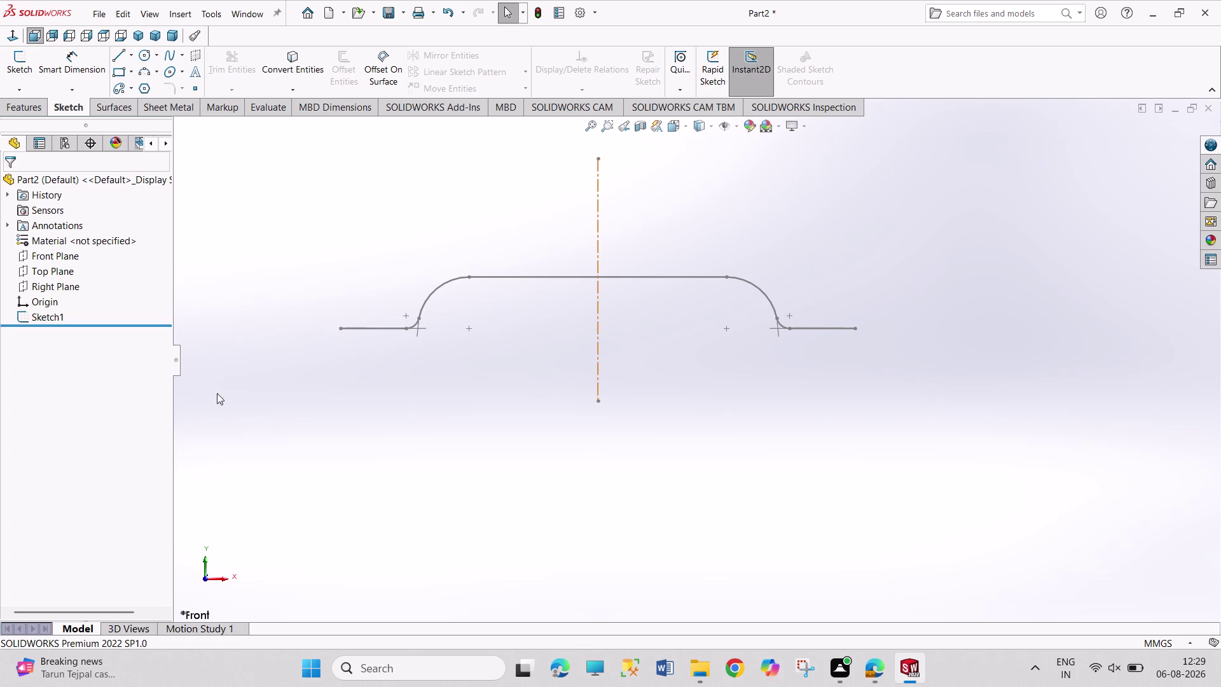
Show the Reference Geometry options, including a new plane, from the Features commands.
click(32, 106)
click(645, 78)
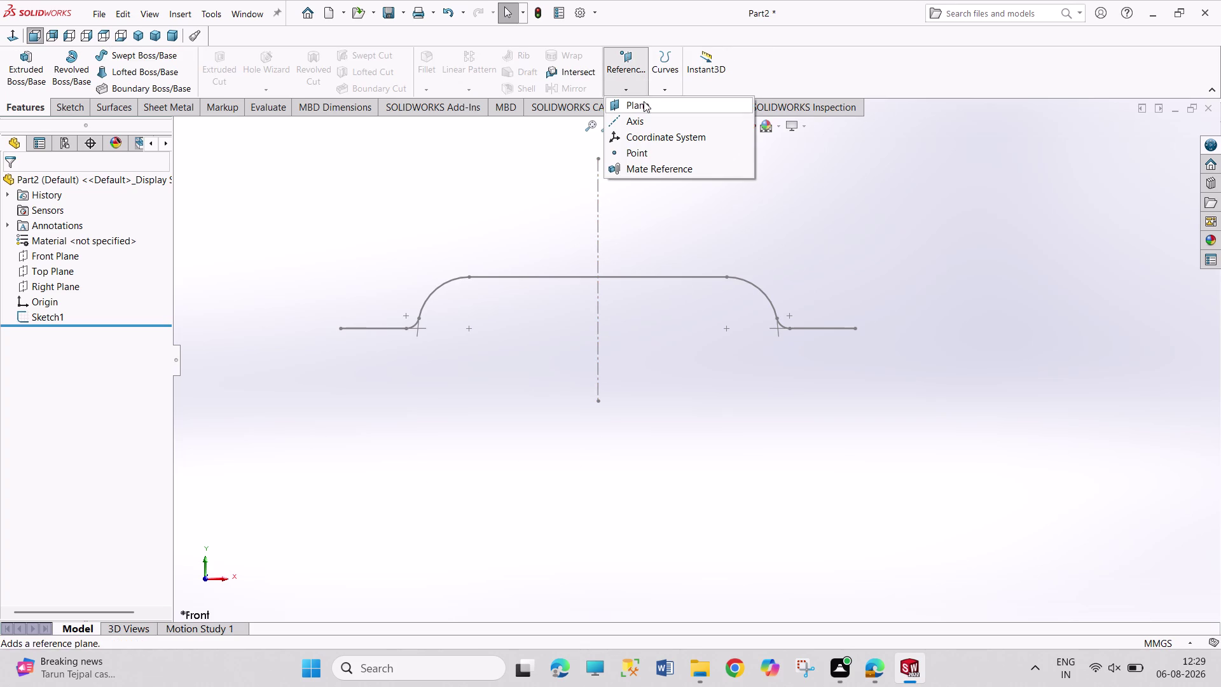
Create Plane1 offset 150 mm from the Front Plane, viewed in isometric.
click(644, 101)
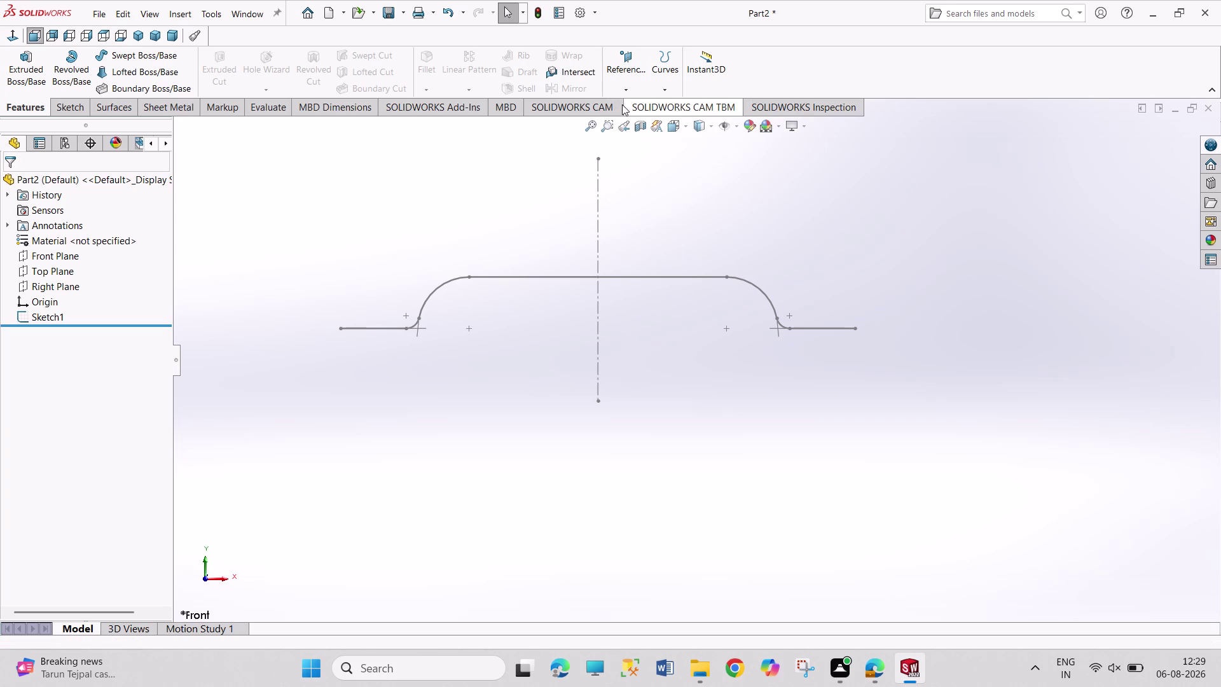
click(626, 85)
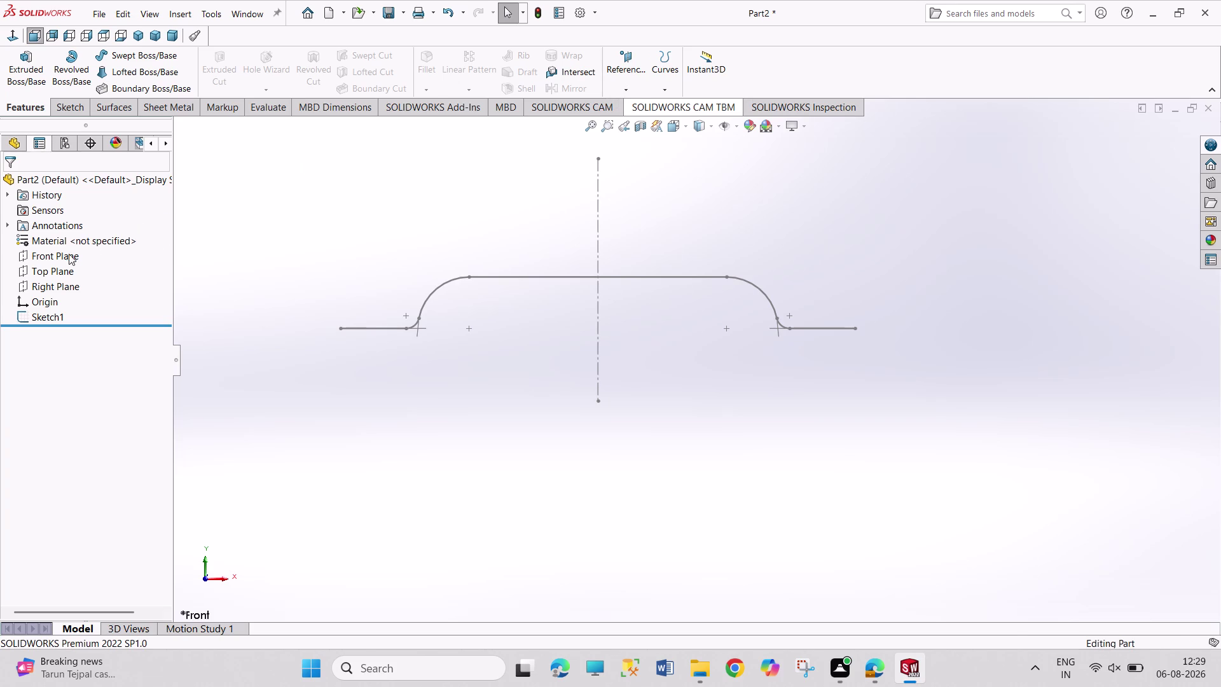
click(178, 127)
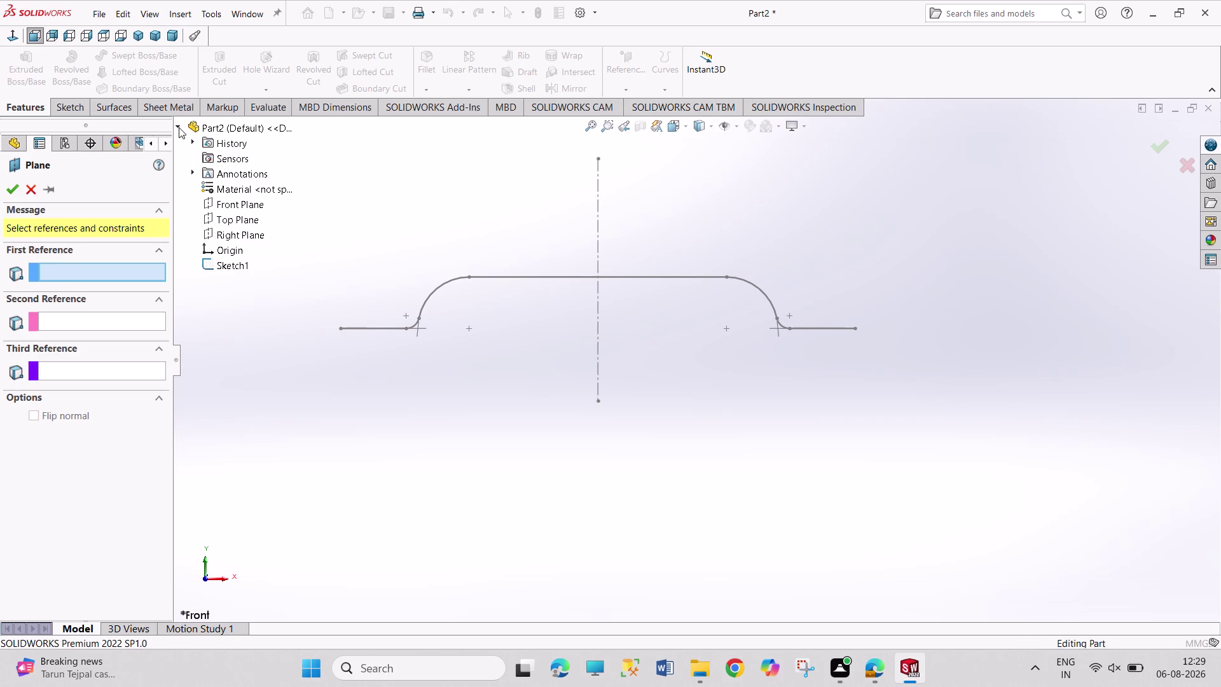
click(213, 207)
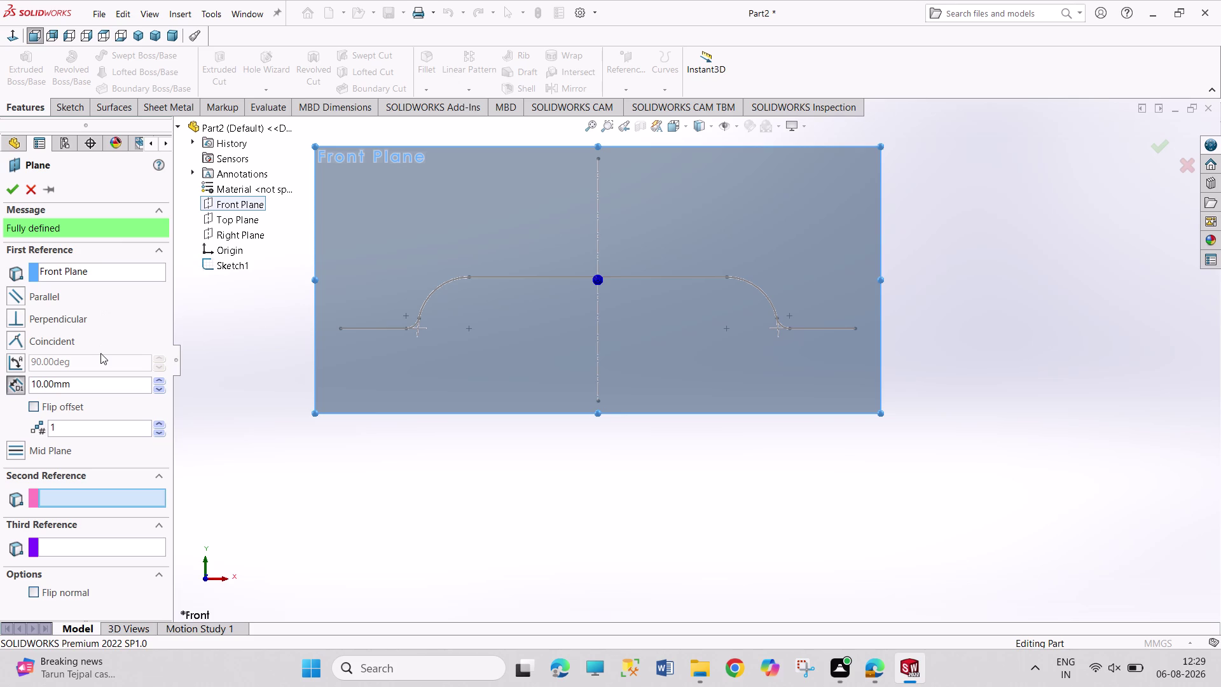
click(37, 382)
key(5)
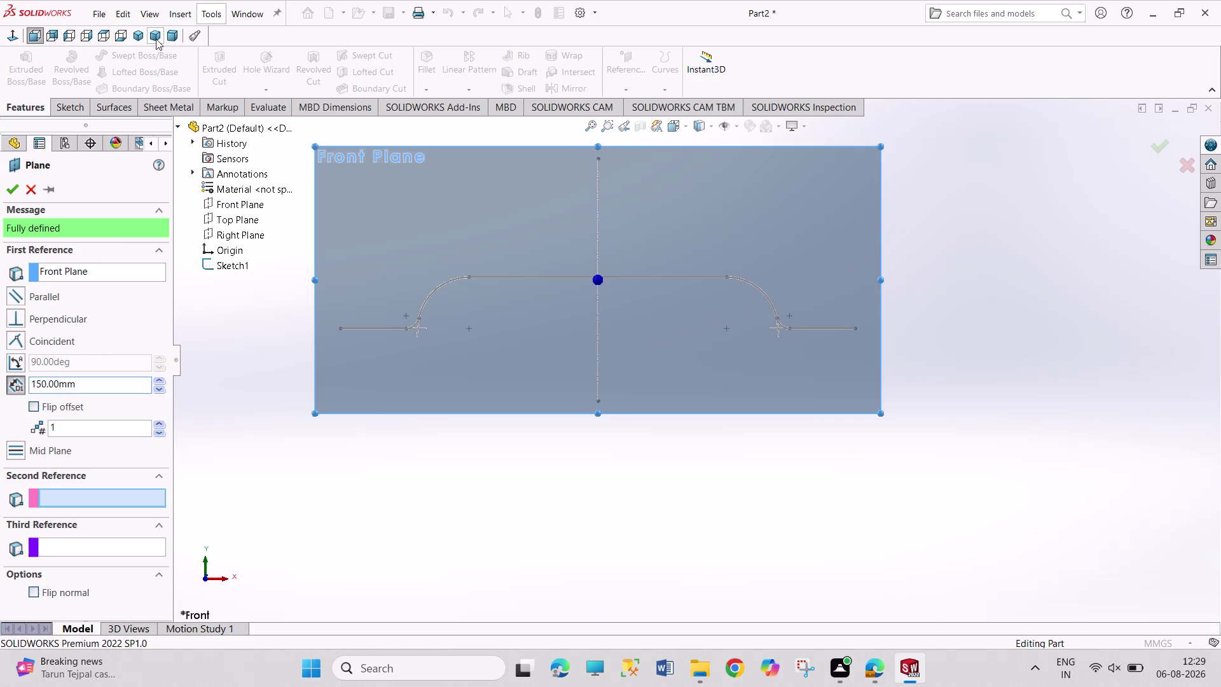
click(134, 34)
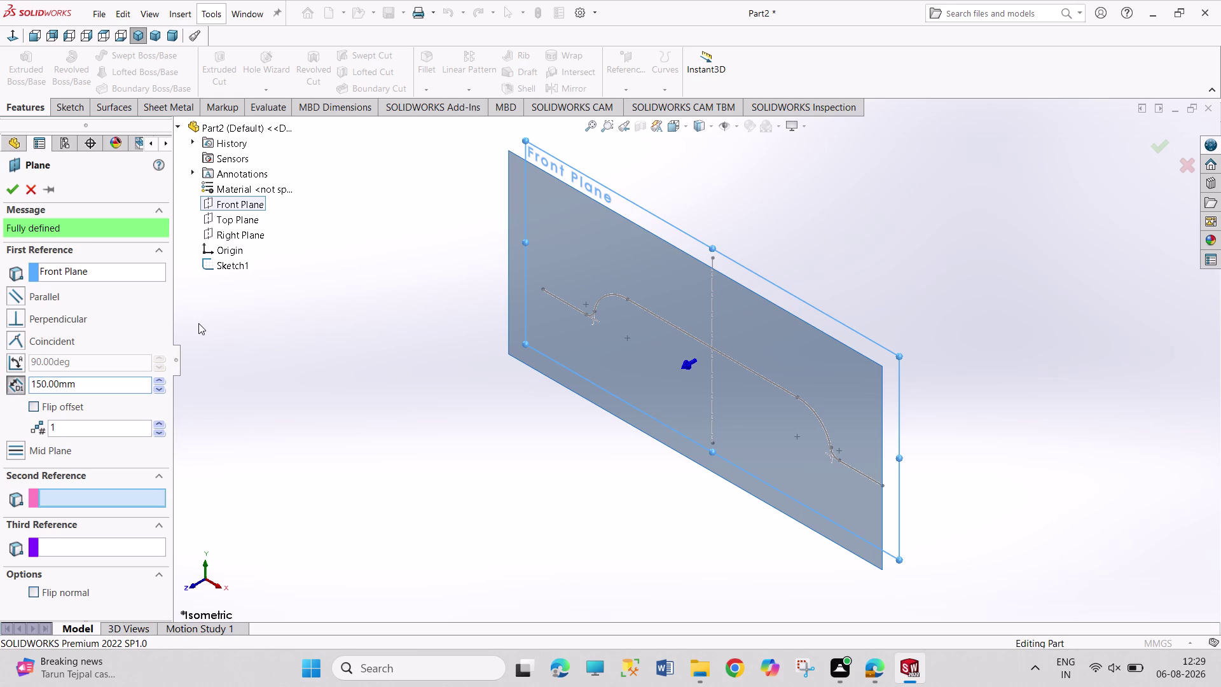
key(Return)
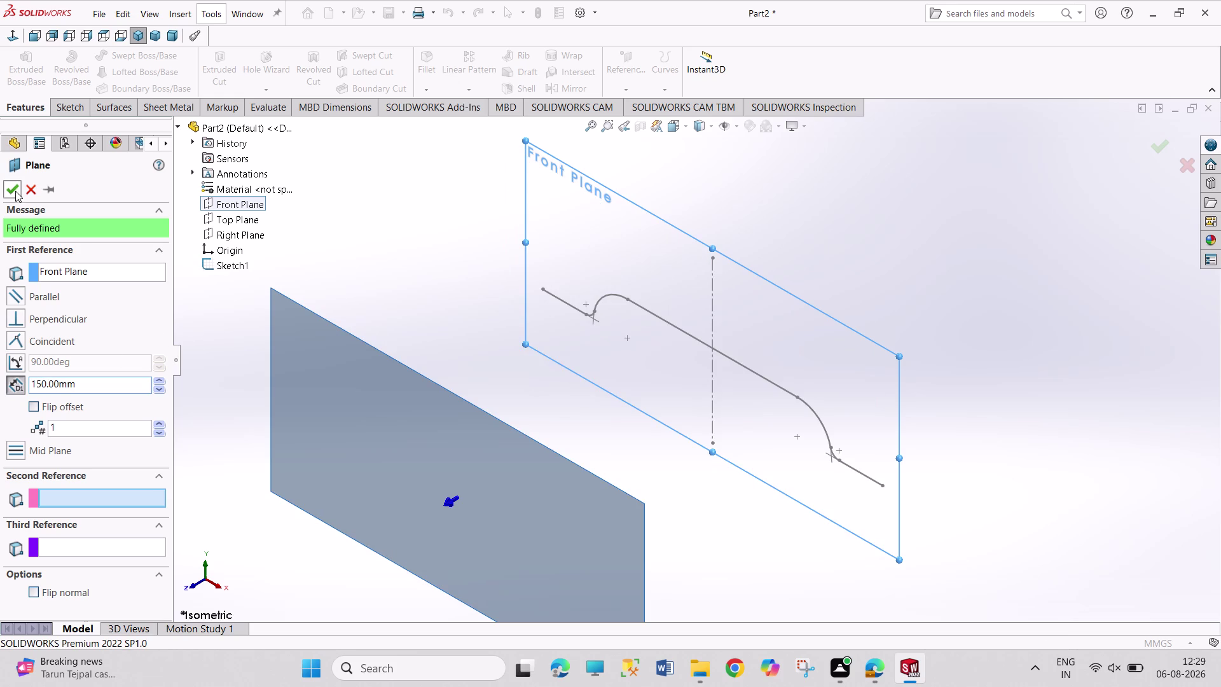
click(15, 189)
click(334, 411)
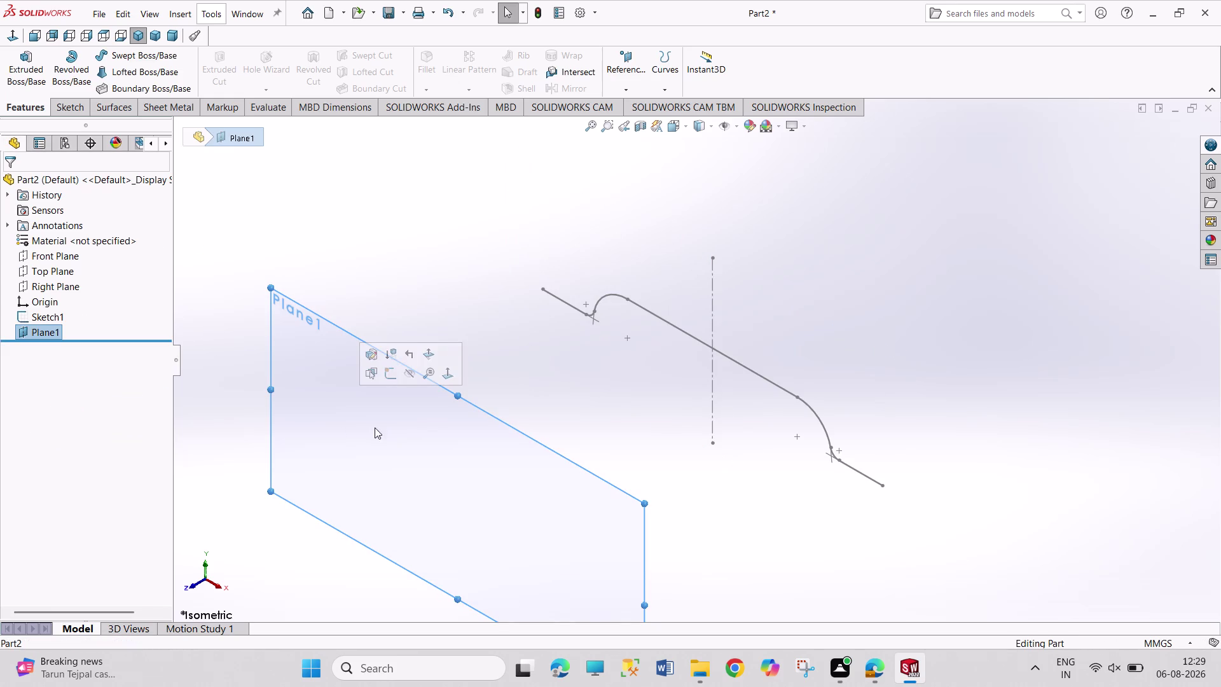
On Plane1, draw connected lines: lower-left flange, sloped left side, top, sloped right side, lower-right flange.
click(385, 375)
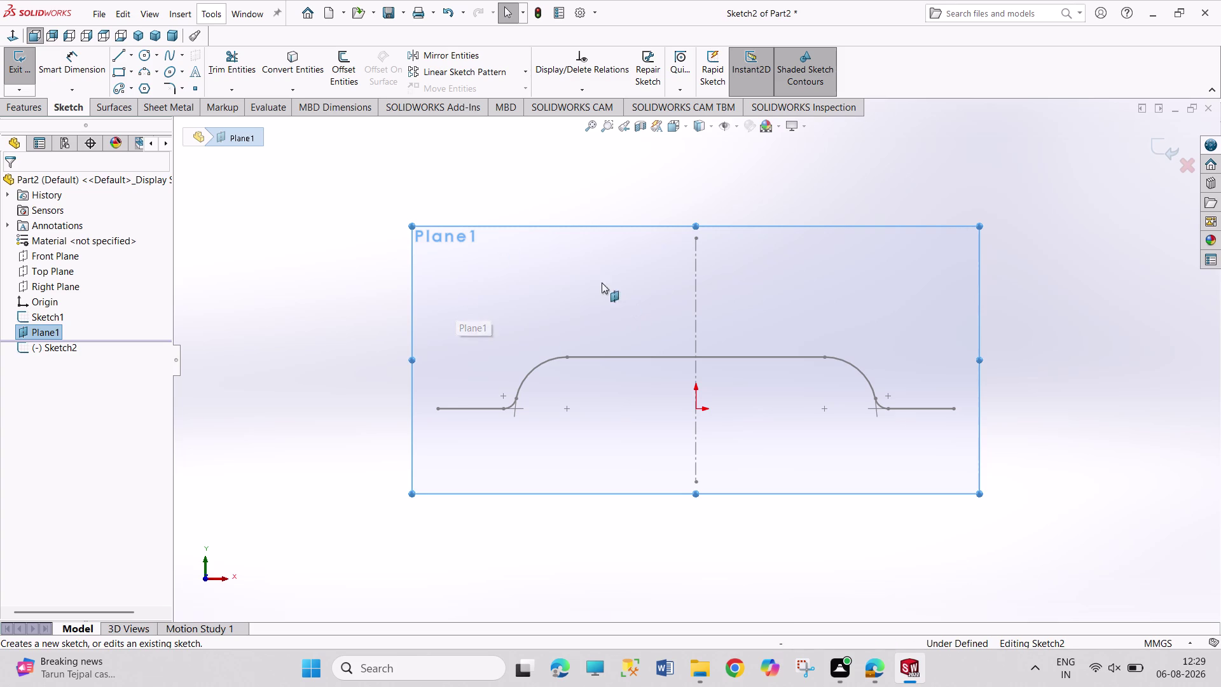
click(119, 58)
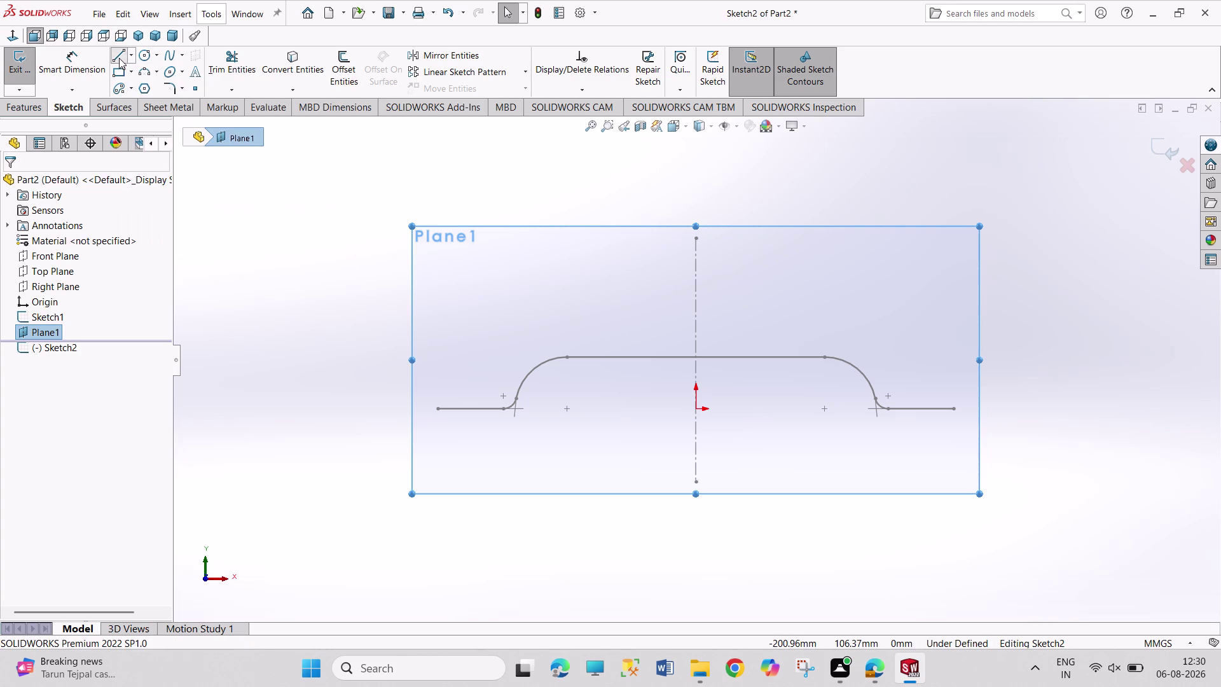
click(546, 393)
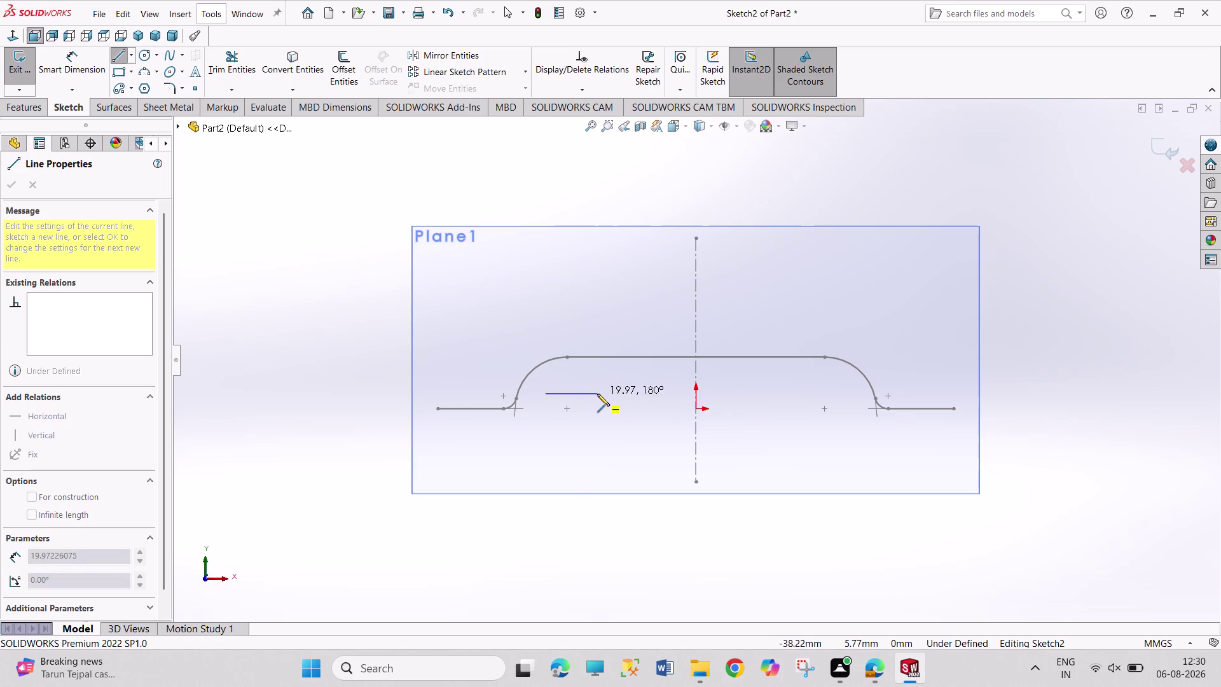
click(597, 393)
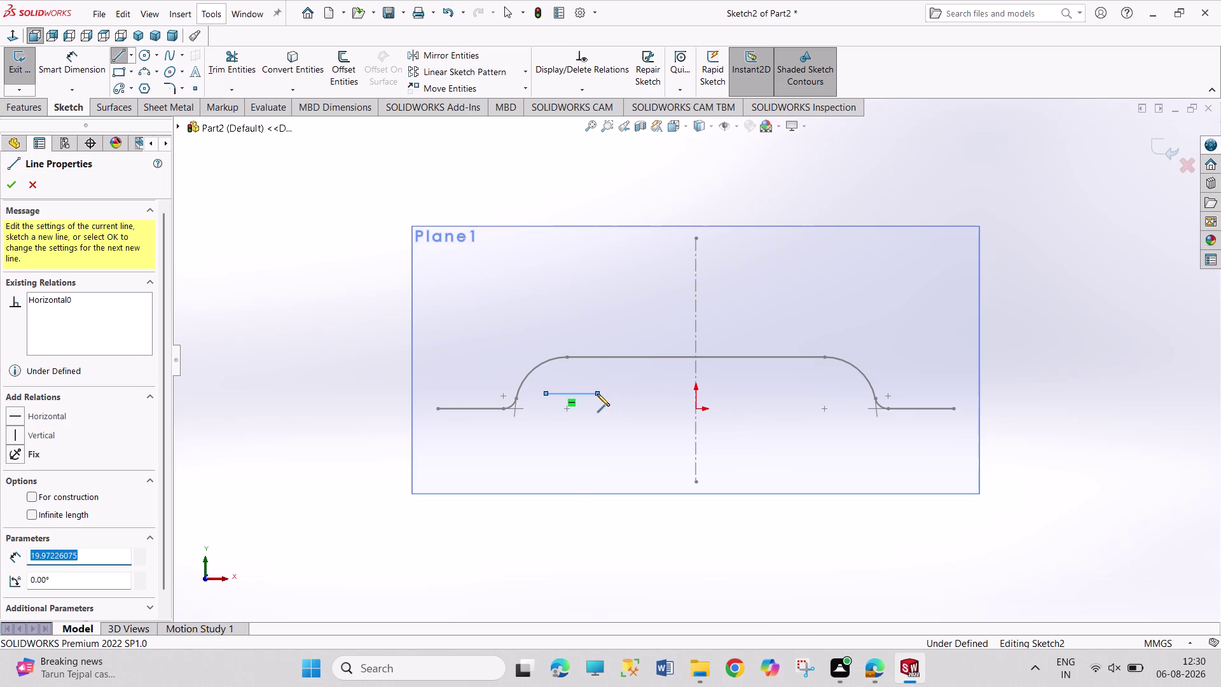
click(627, 326)
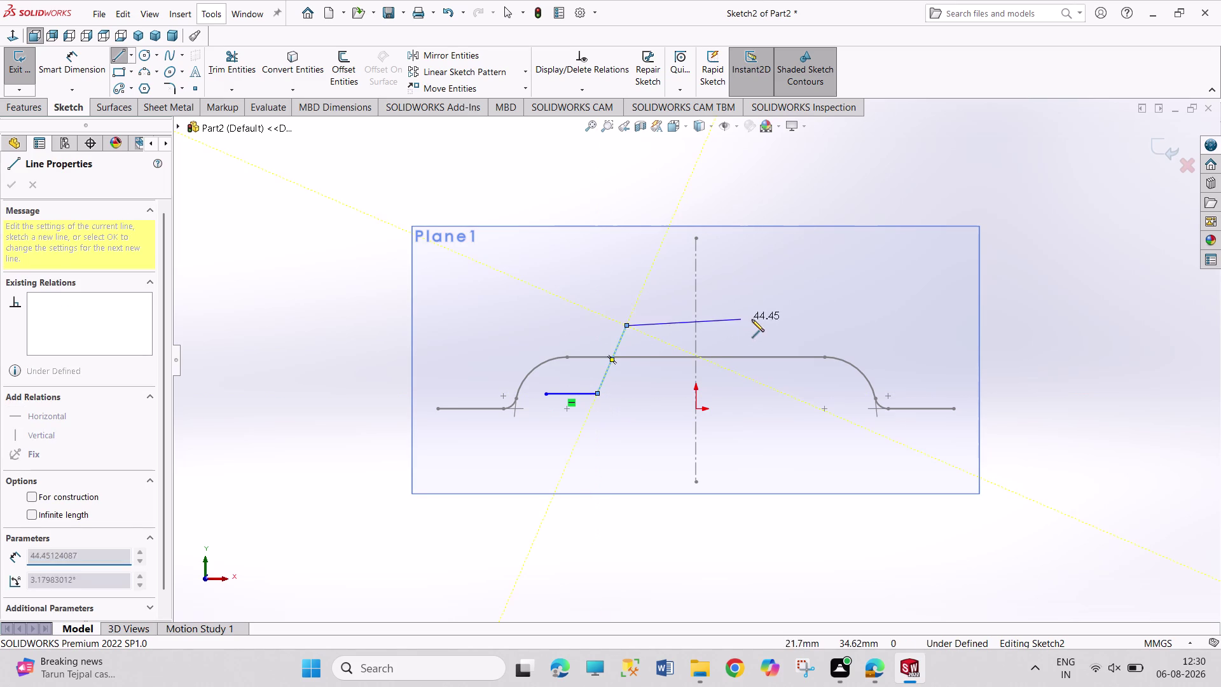
click(761, 324)
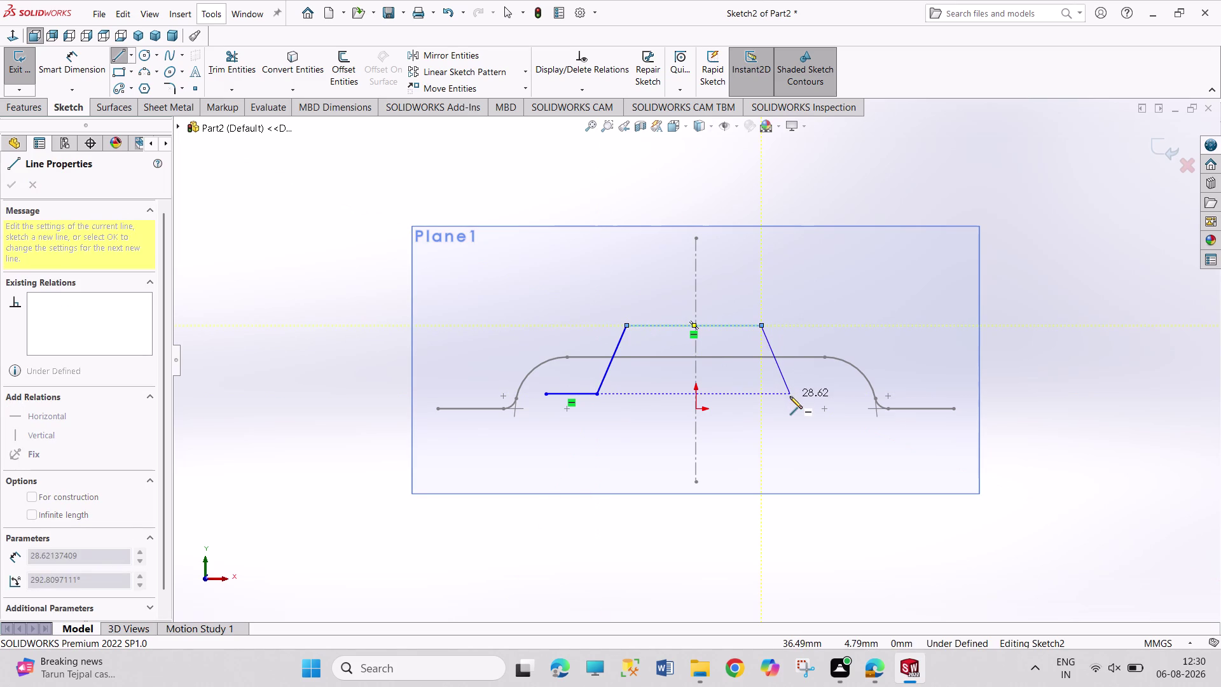
click(788, 394)
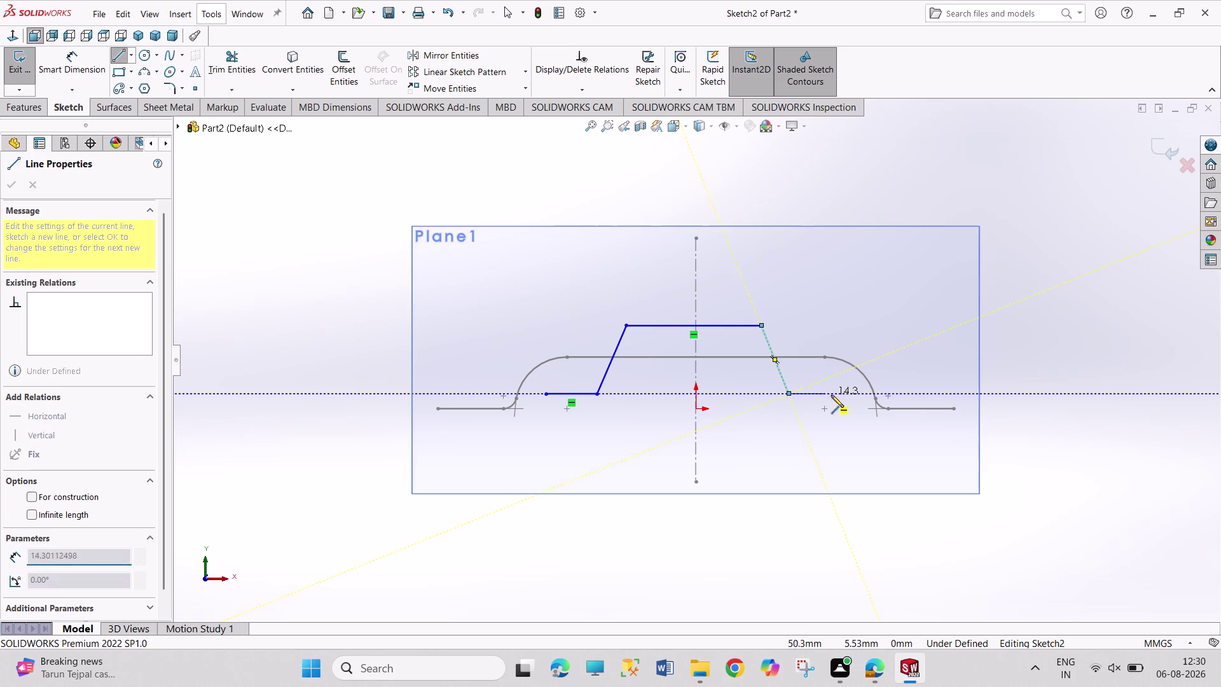
click(838, 397)
right_click(869, 307)
click(890, 316)
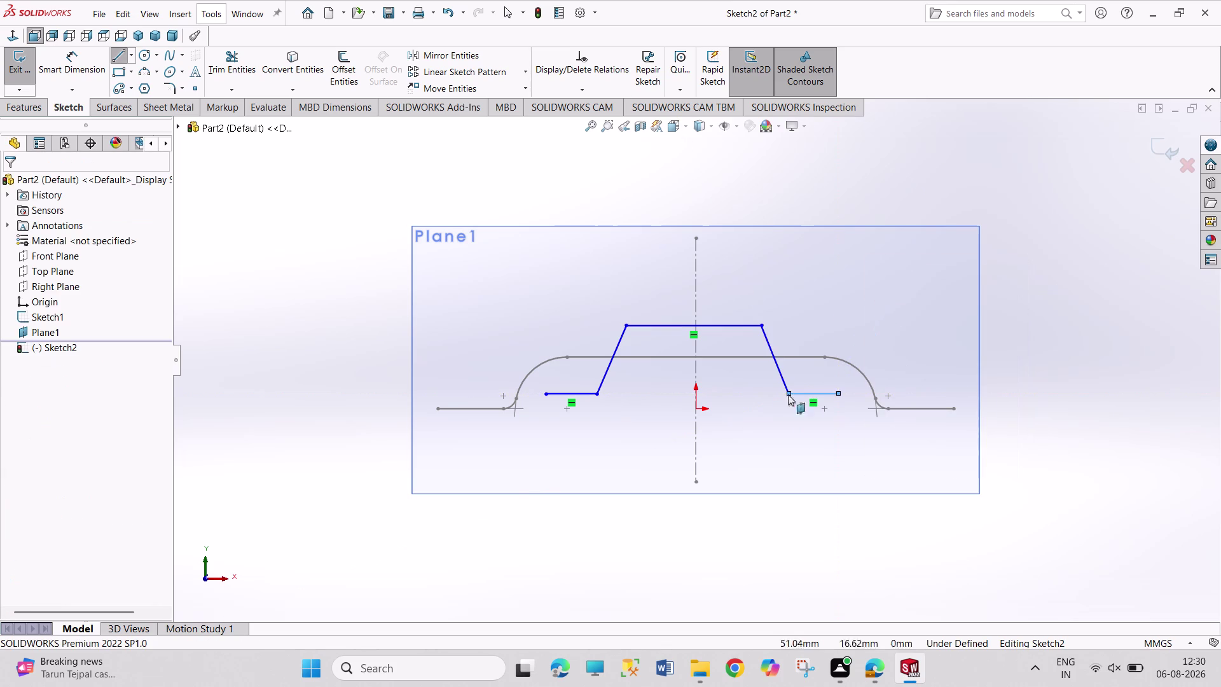
click(598, 392)
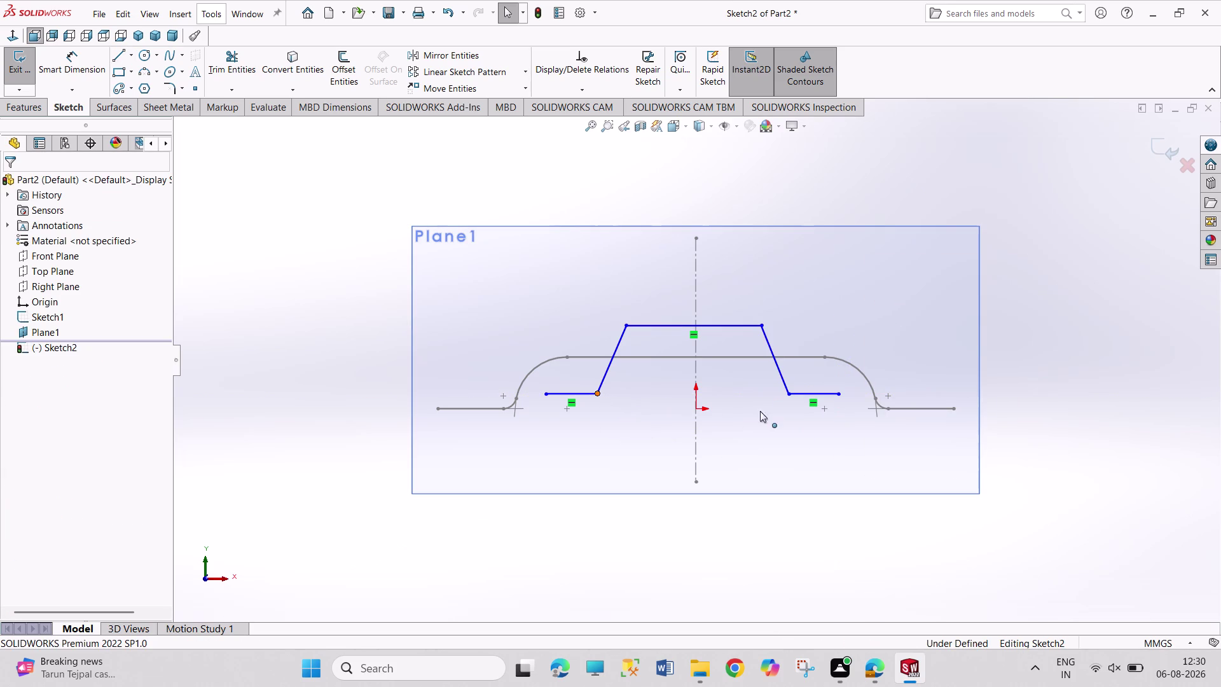
Select hat-profile endpoint pairs together with the vertical centreline to relate them symmetrically.
click(789, 397)
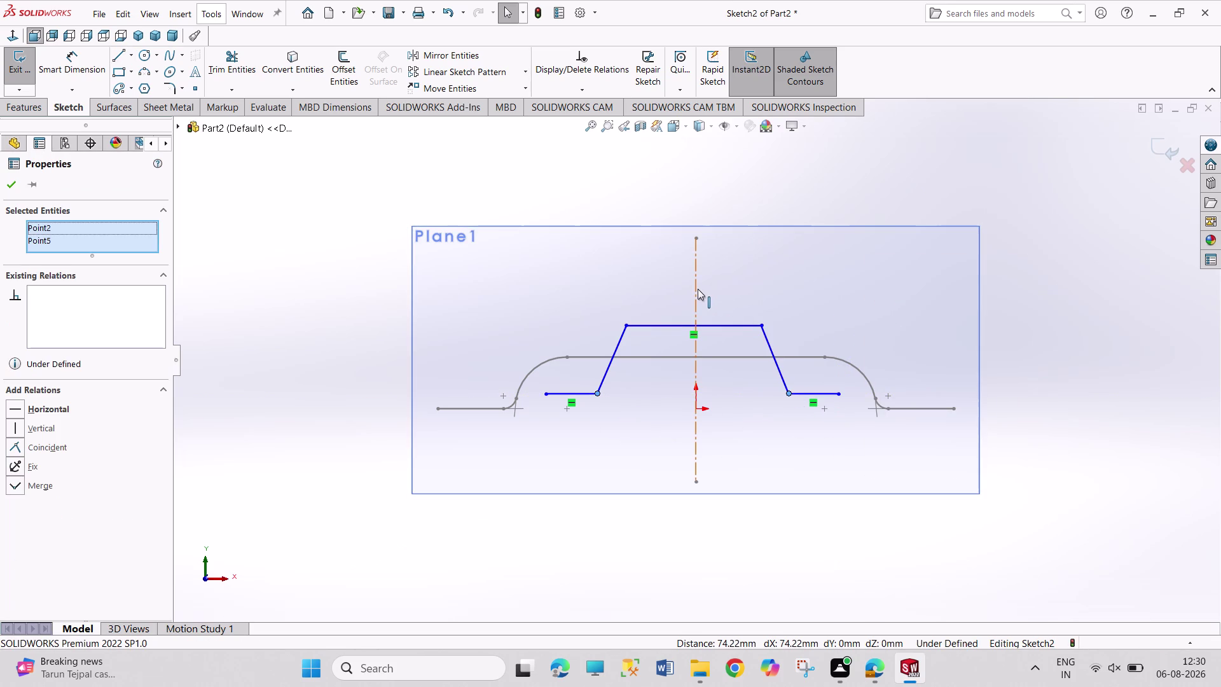
click(698, 288)
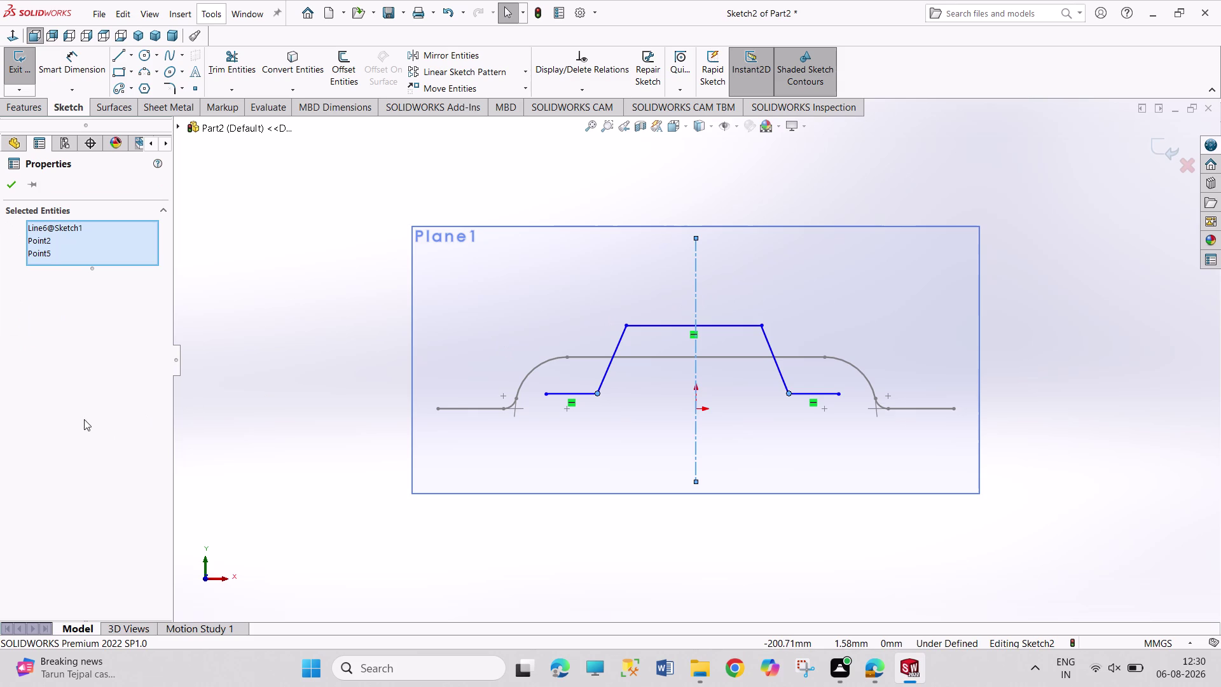
click(222, 402)
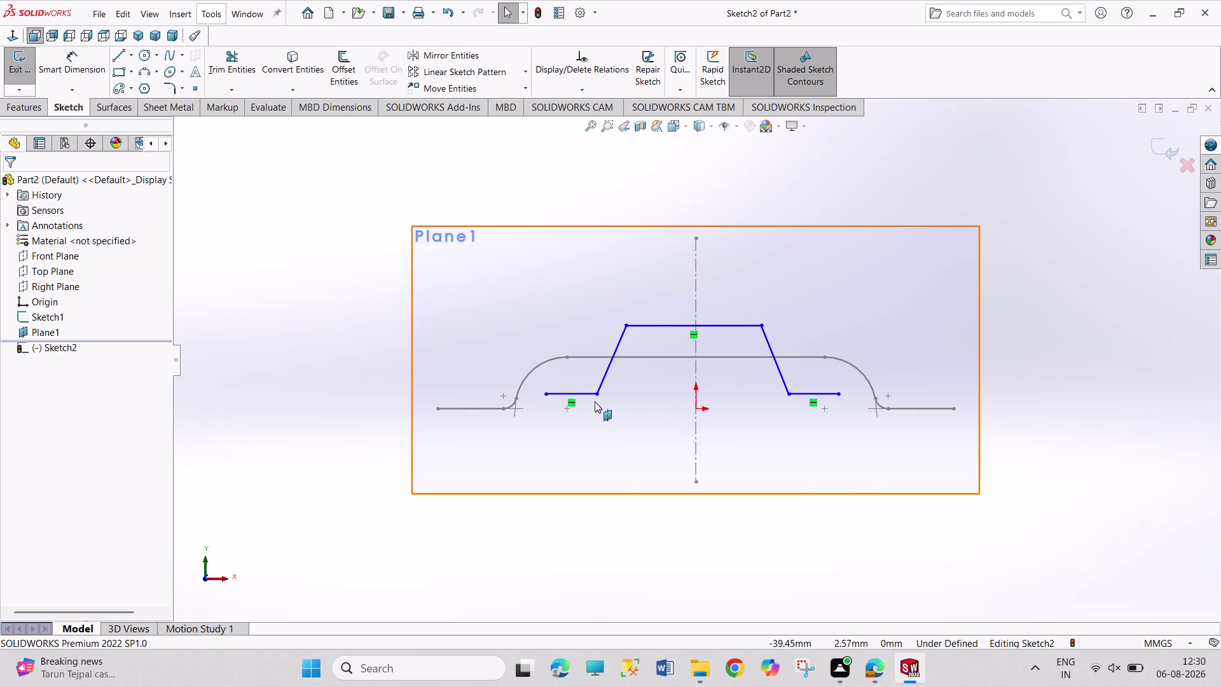
click(599, 395)
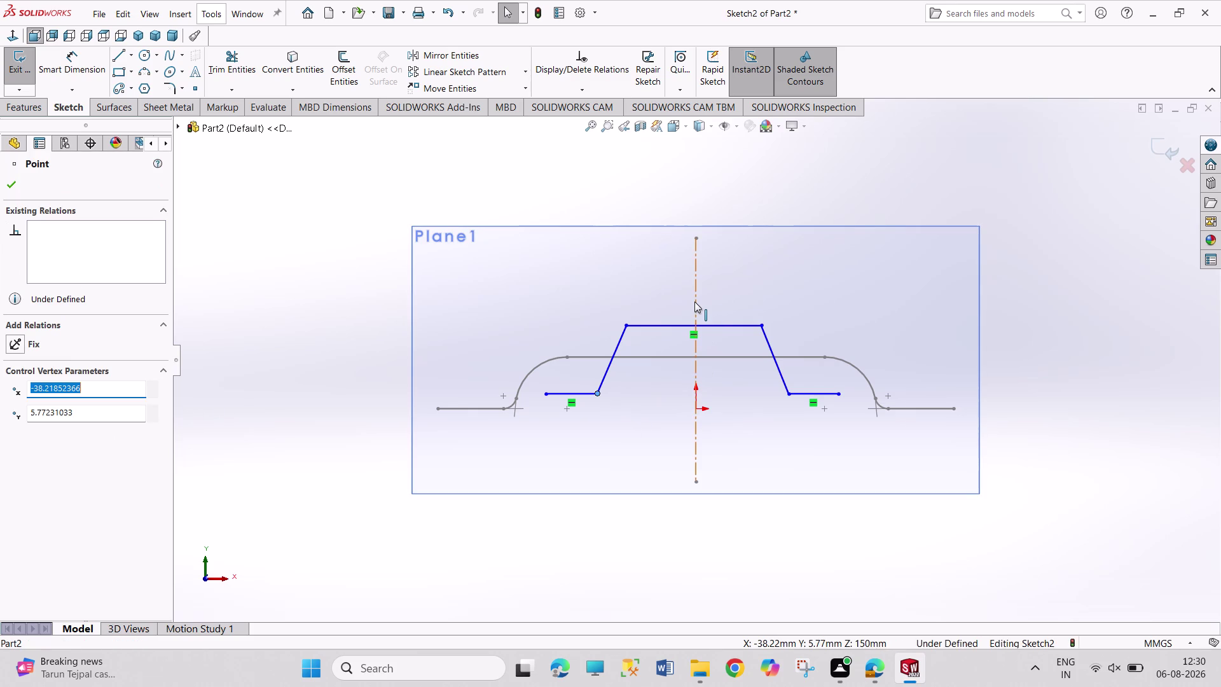
click(694, 301)
click(789, 395)
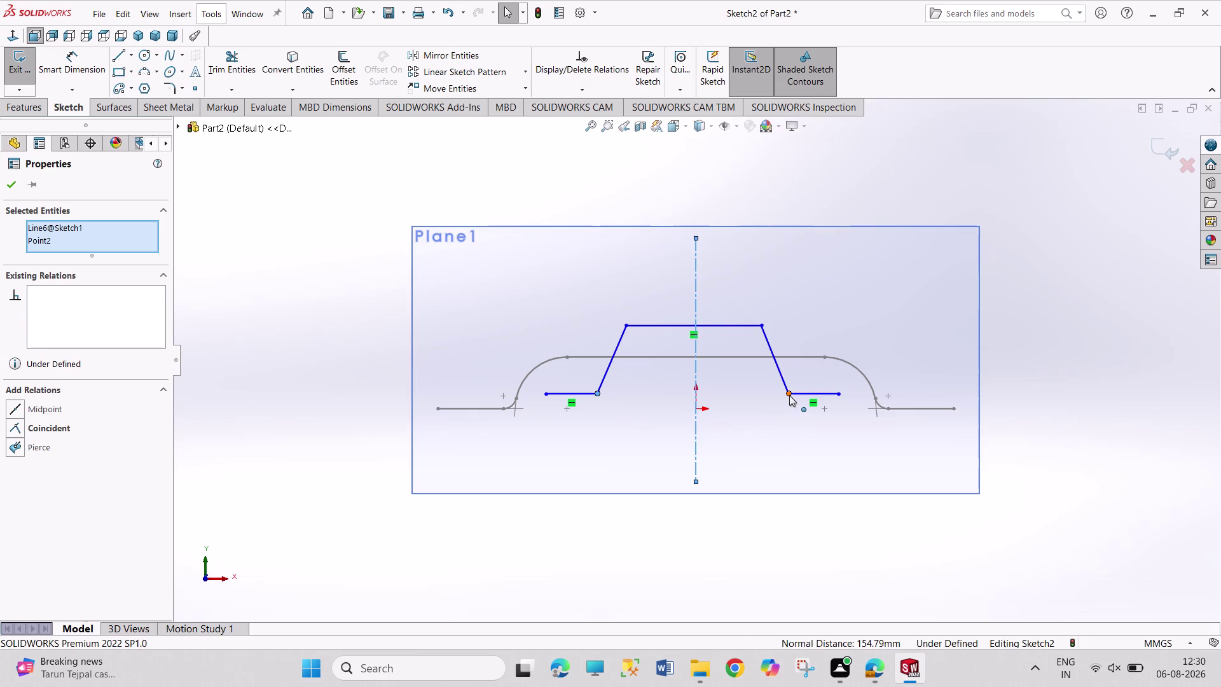
click(242, 391)
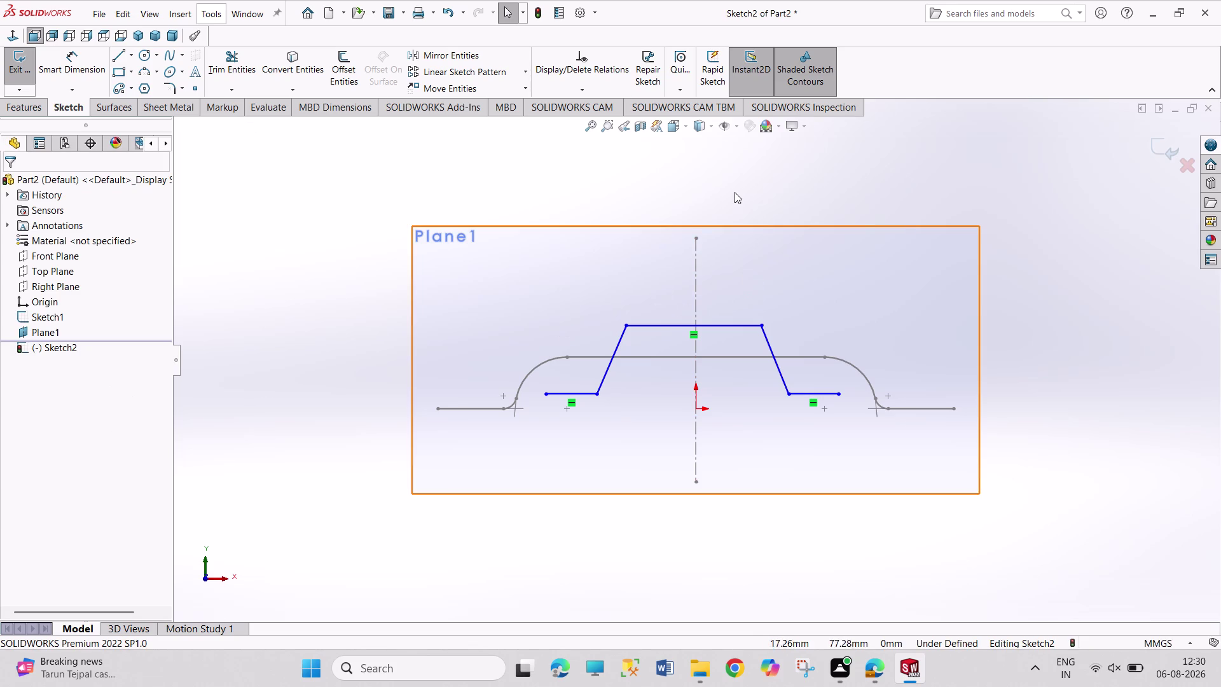
click(733, 191)
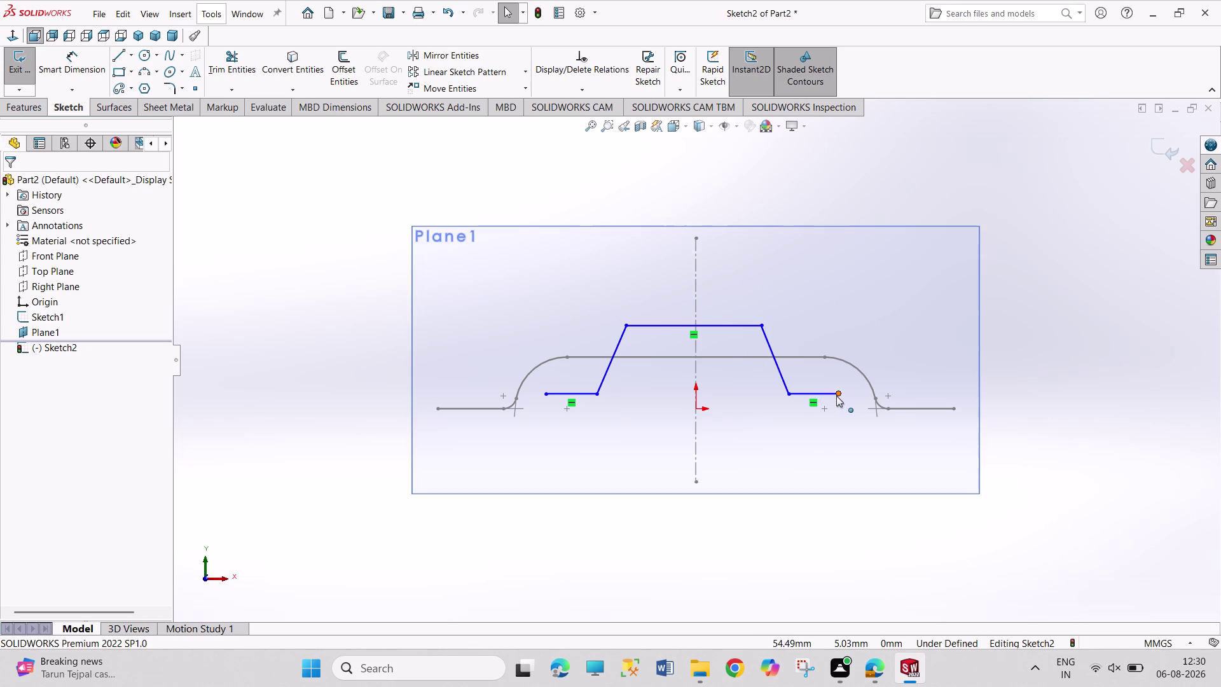
click(597, 395)
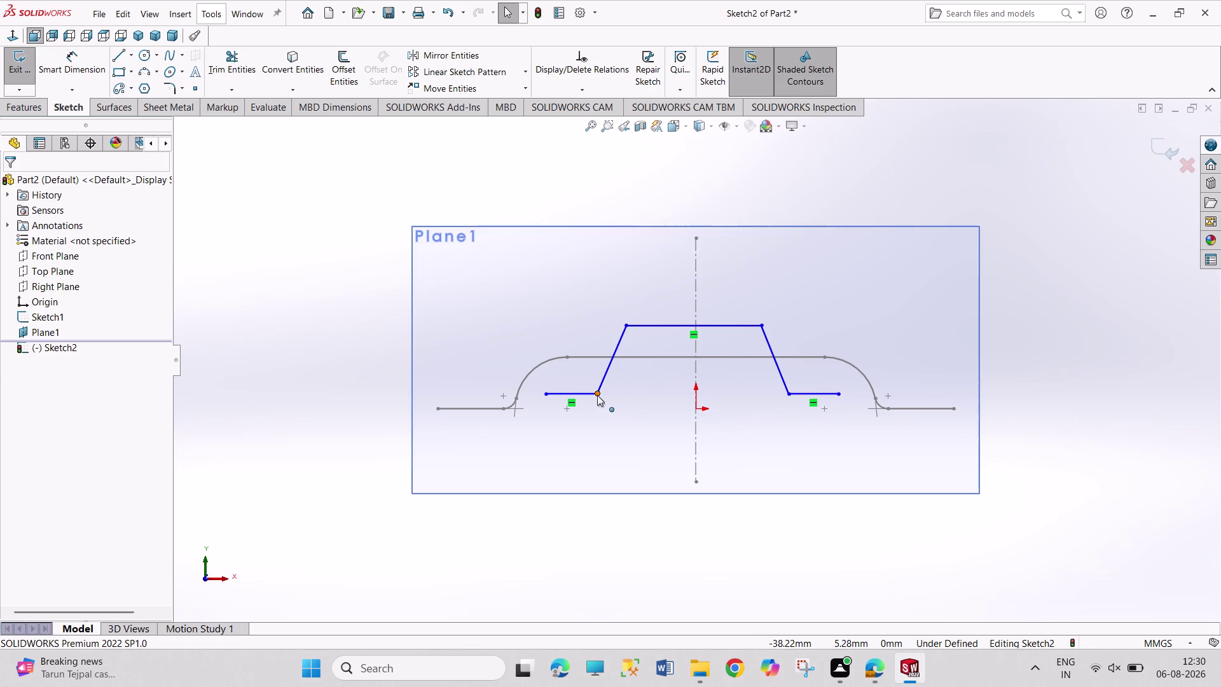
click(838, 395)
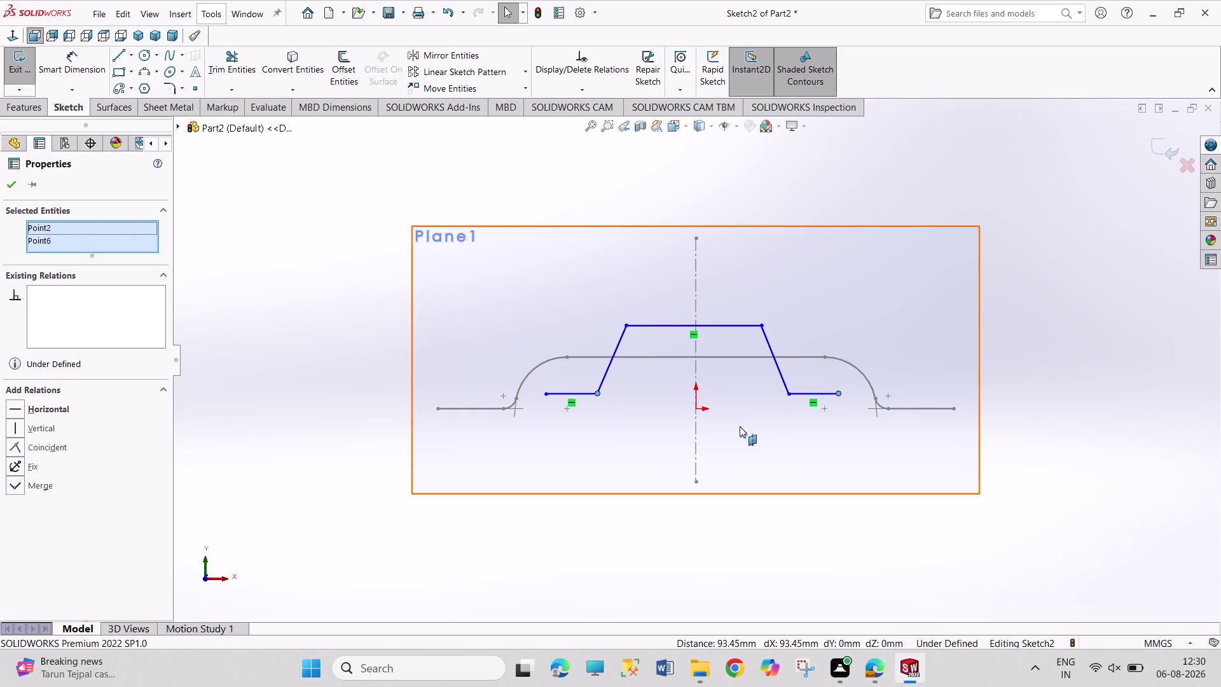
click(698, 431)
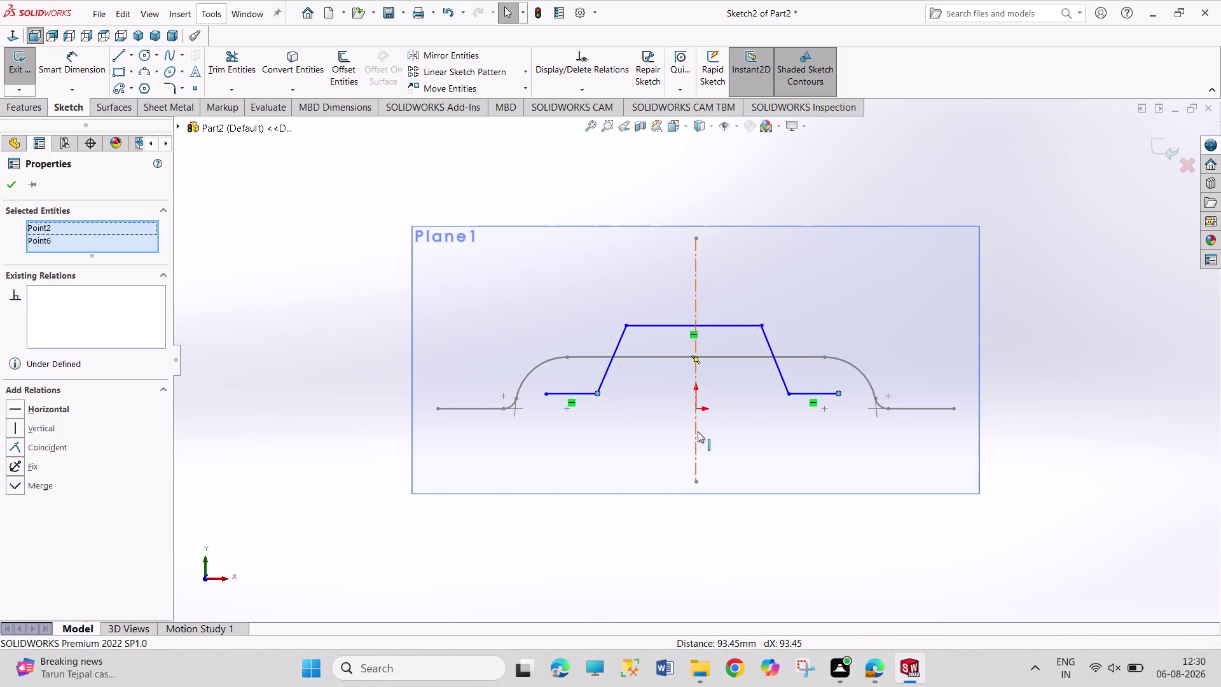
click(298, 439)
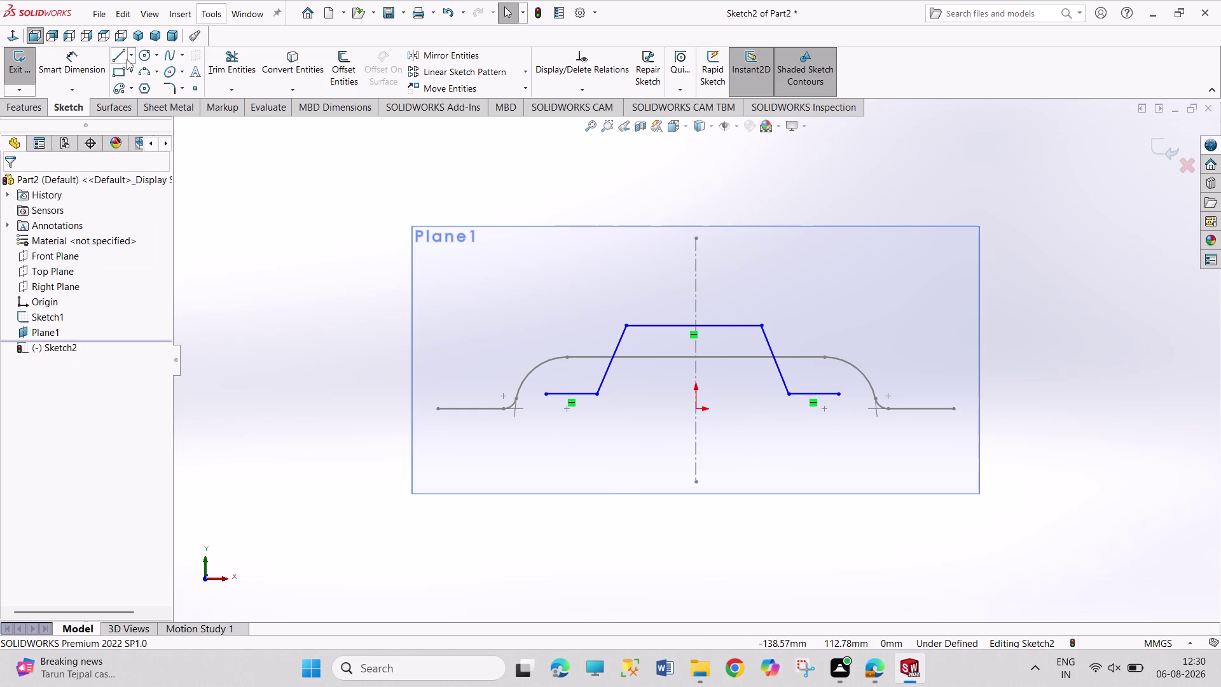
Draw a vertical construction centreline through the hat profile.
click(132, 59)
click(135, 87)
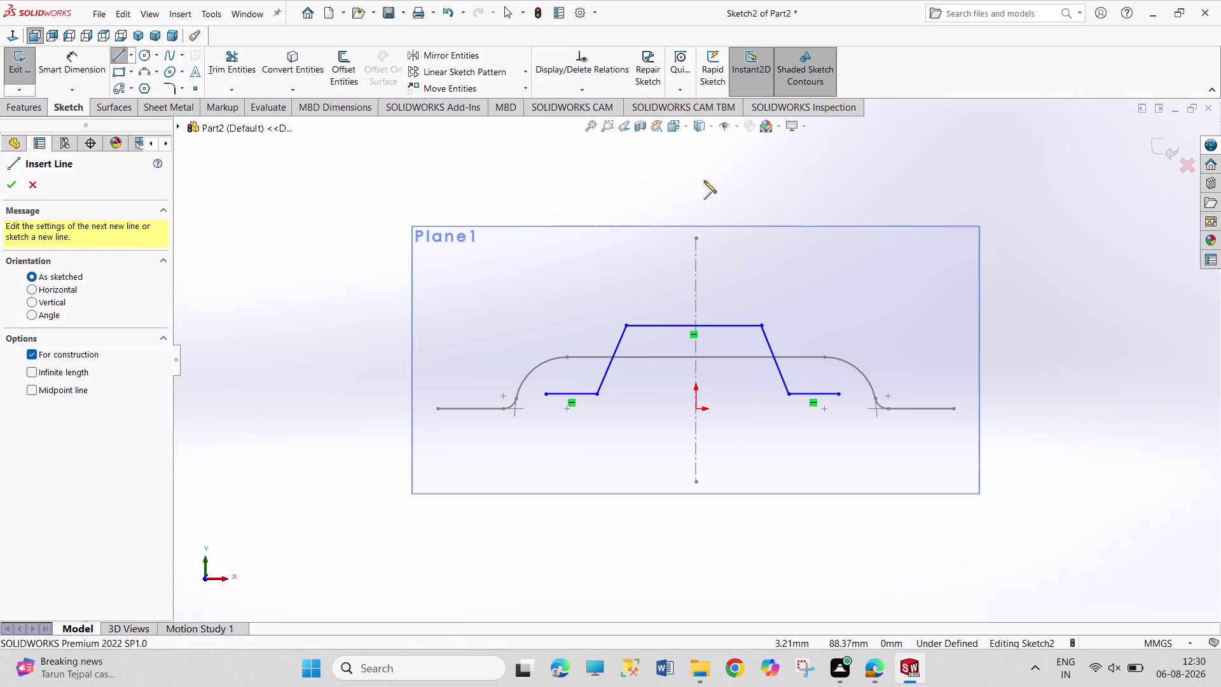
click(698, 178)
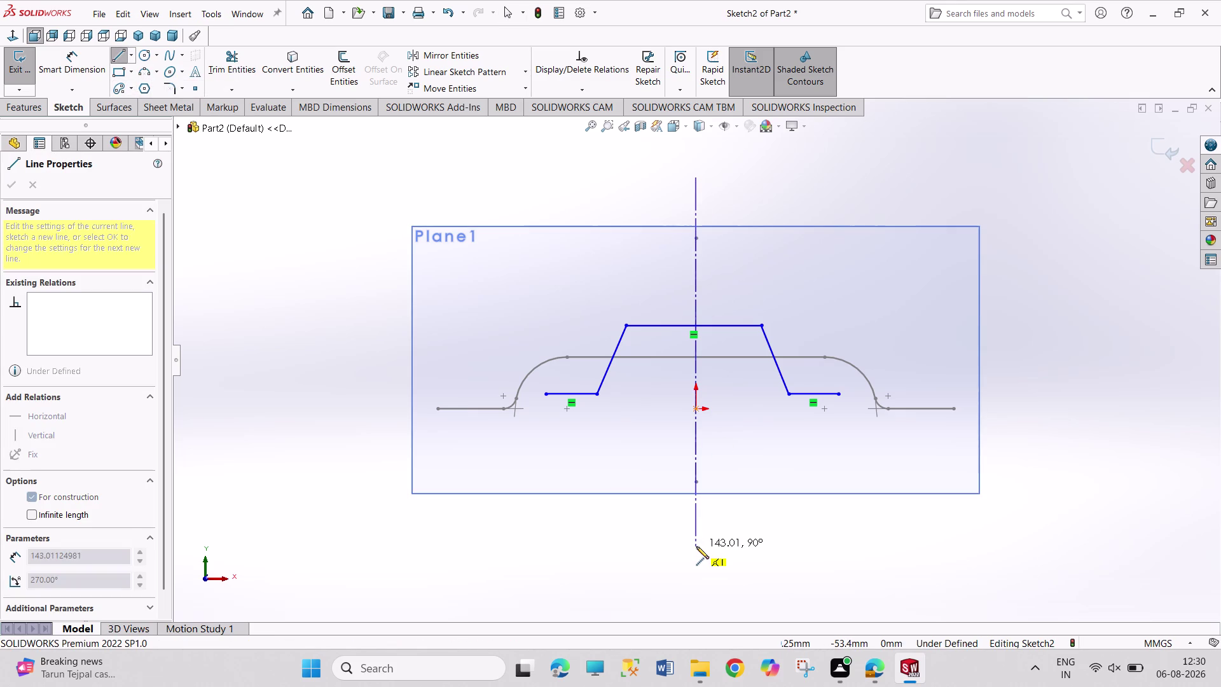
click(697, 546)
right_click(767, 528)
click(785, 536)
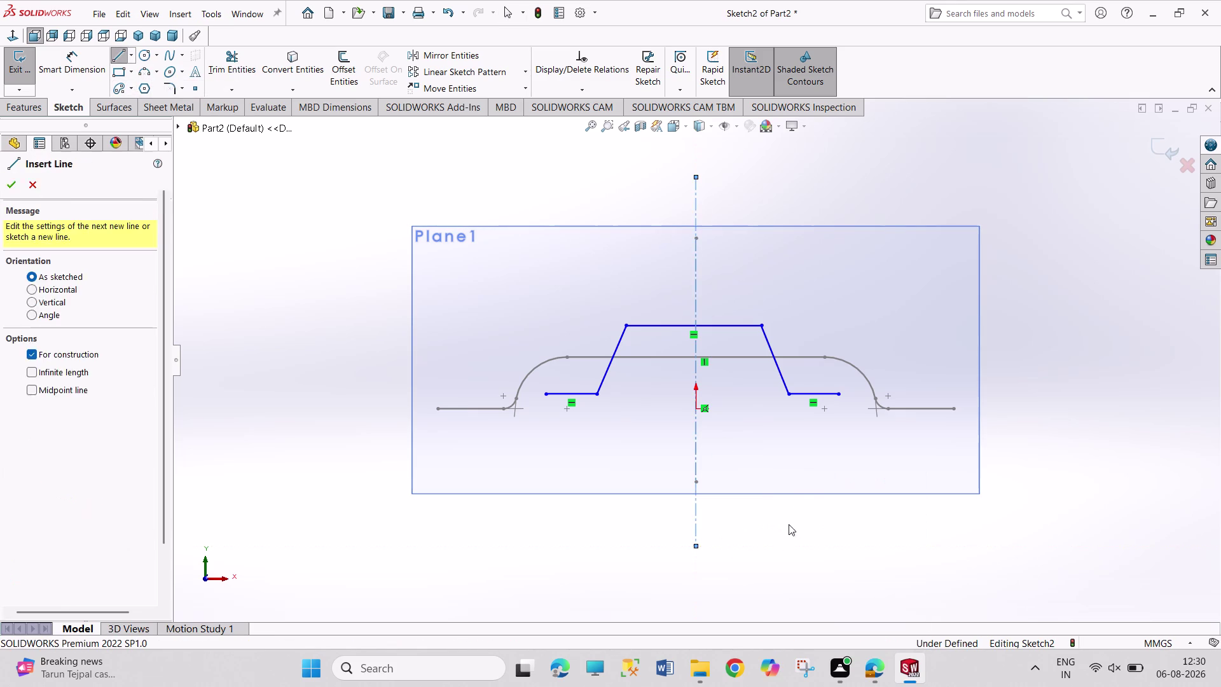
Make the two outer lower endpoints symmetric about the centreline.
click(838, 396)
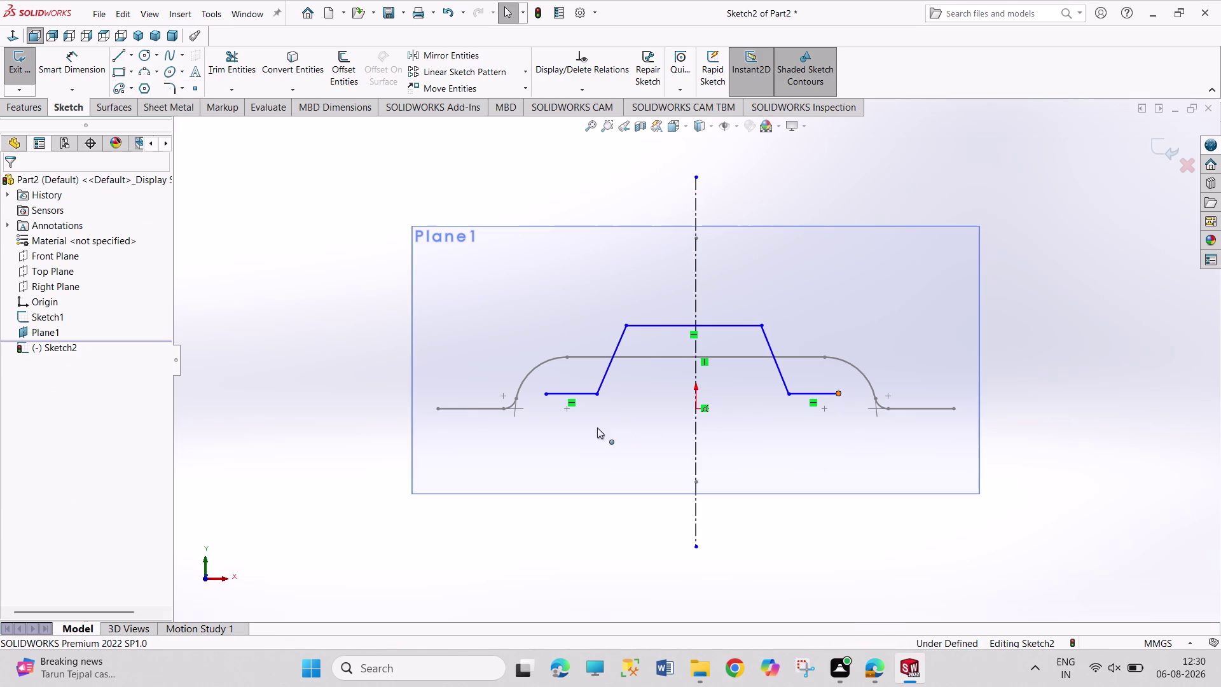
click(547, 395)
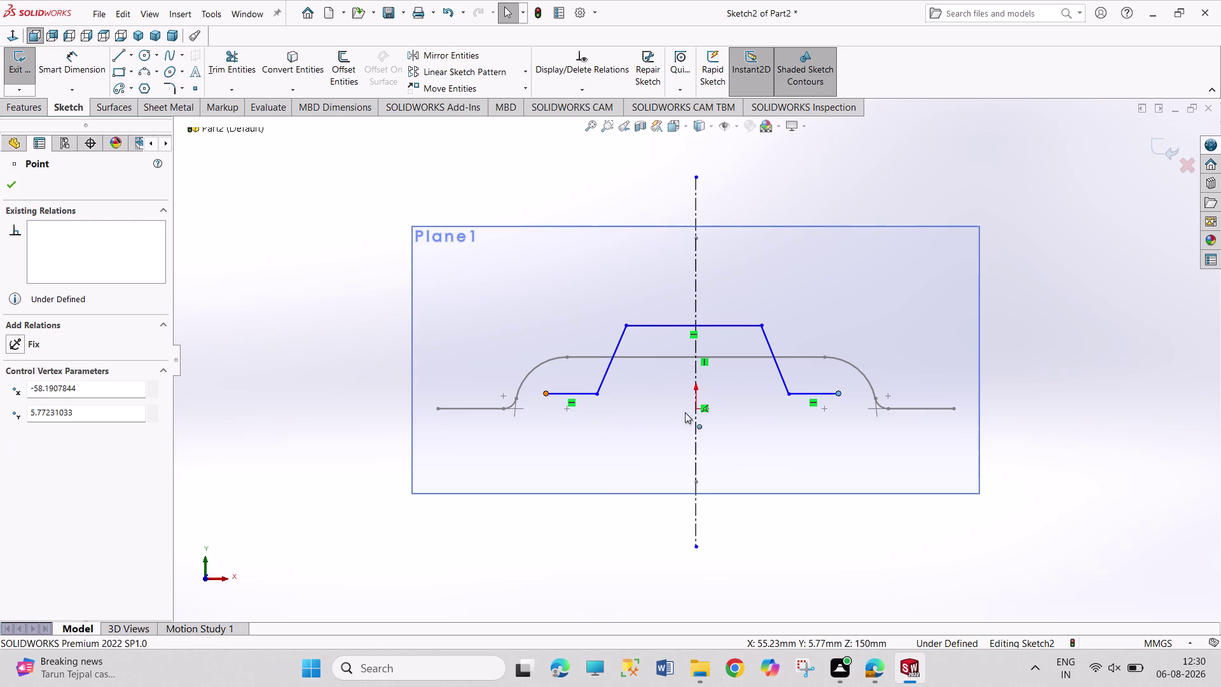
click(694, 414)
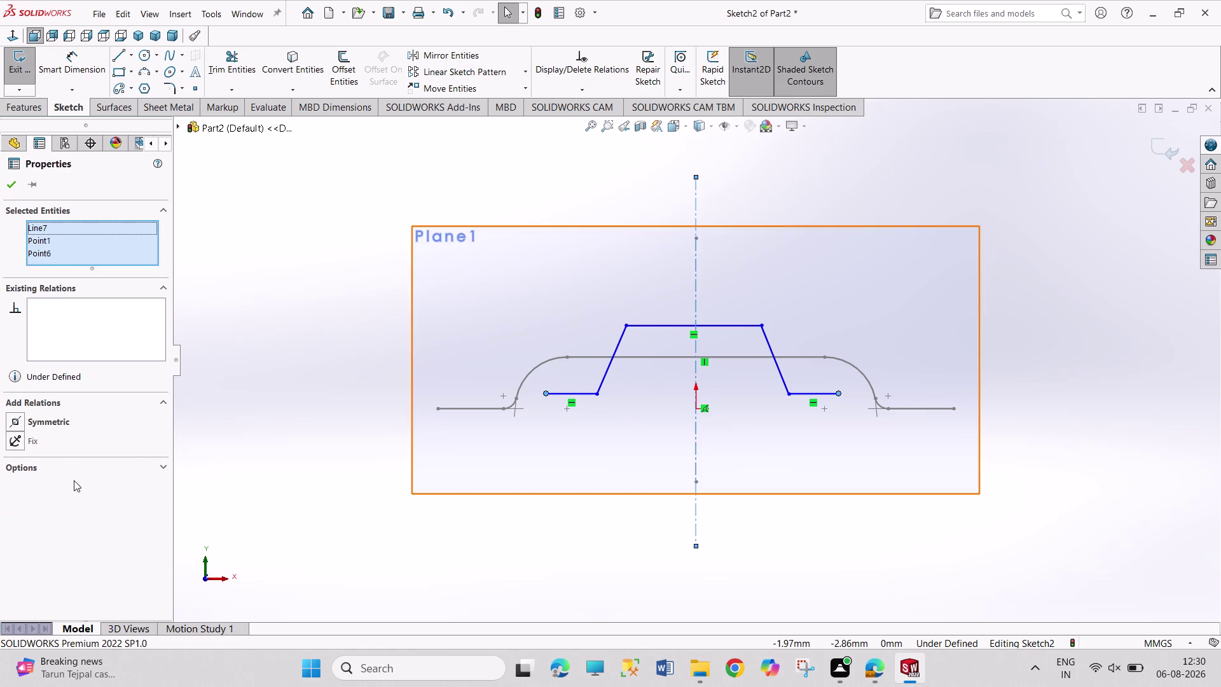
click(47, 419)
drag(284, 557, 294, 558)
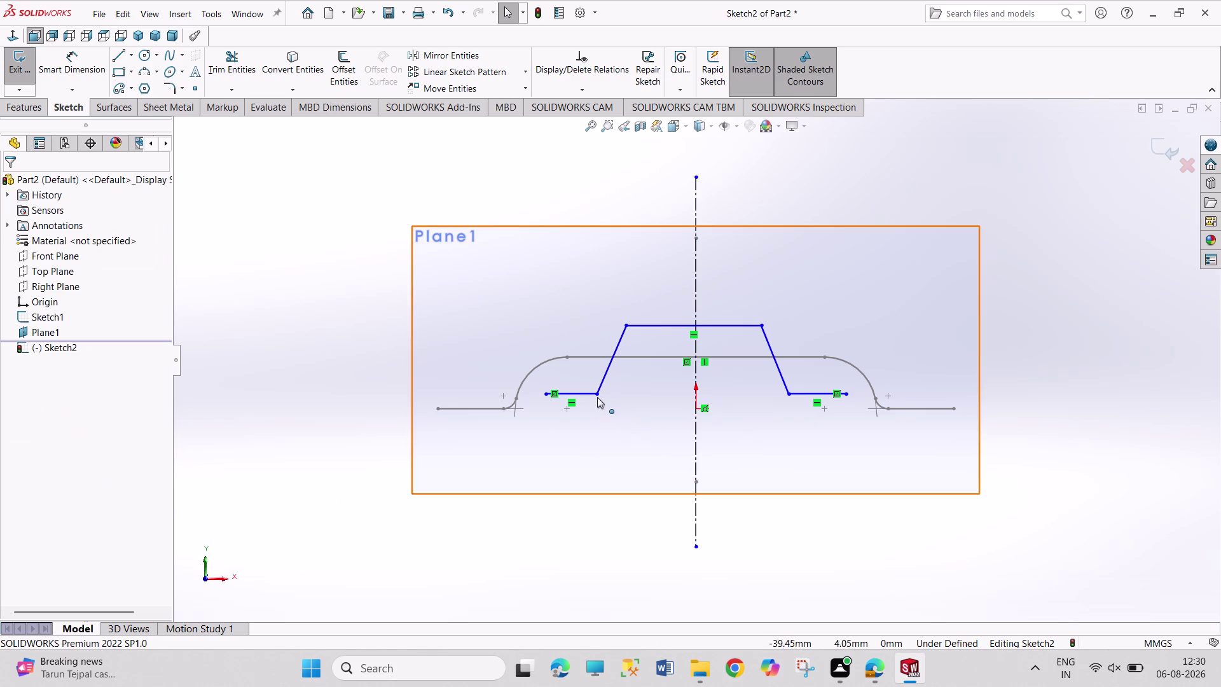
Make the two inner lower endpoints symmetric about the centreline.
click(600, 394)
click(788, 395)
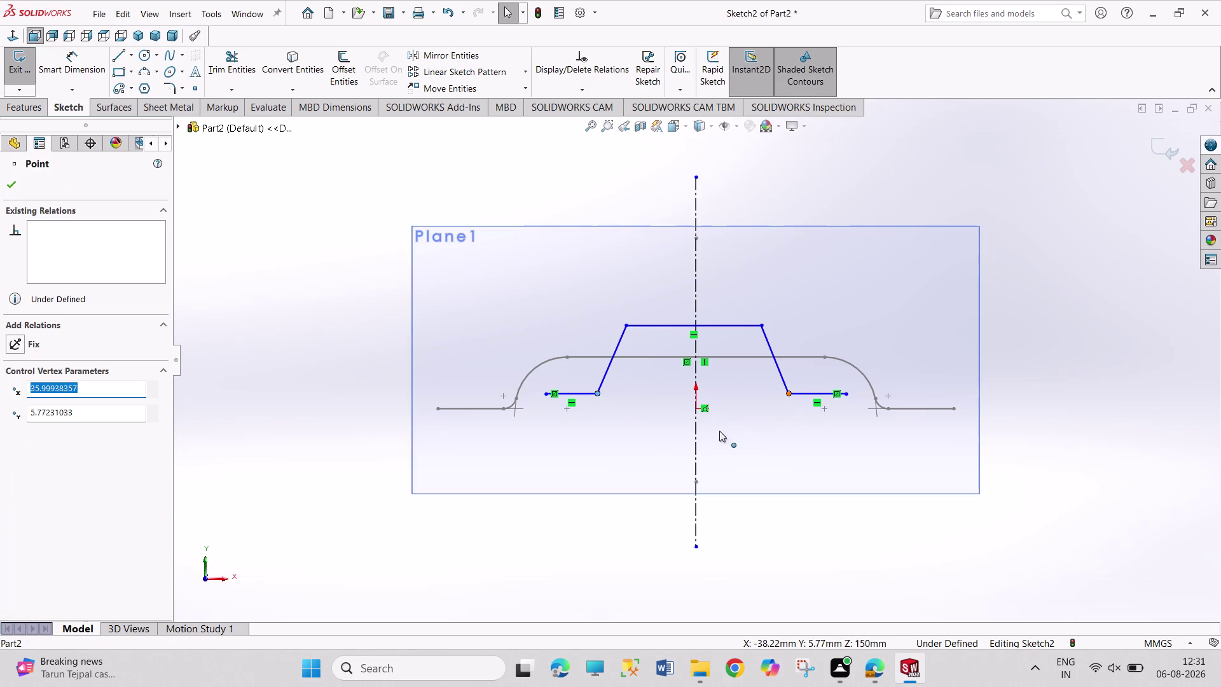
click(697, 437)
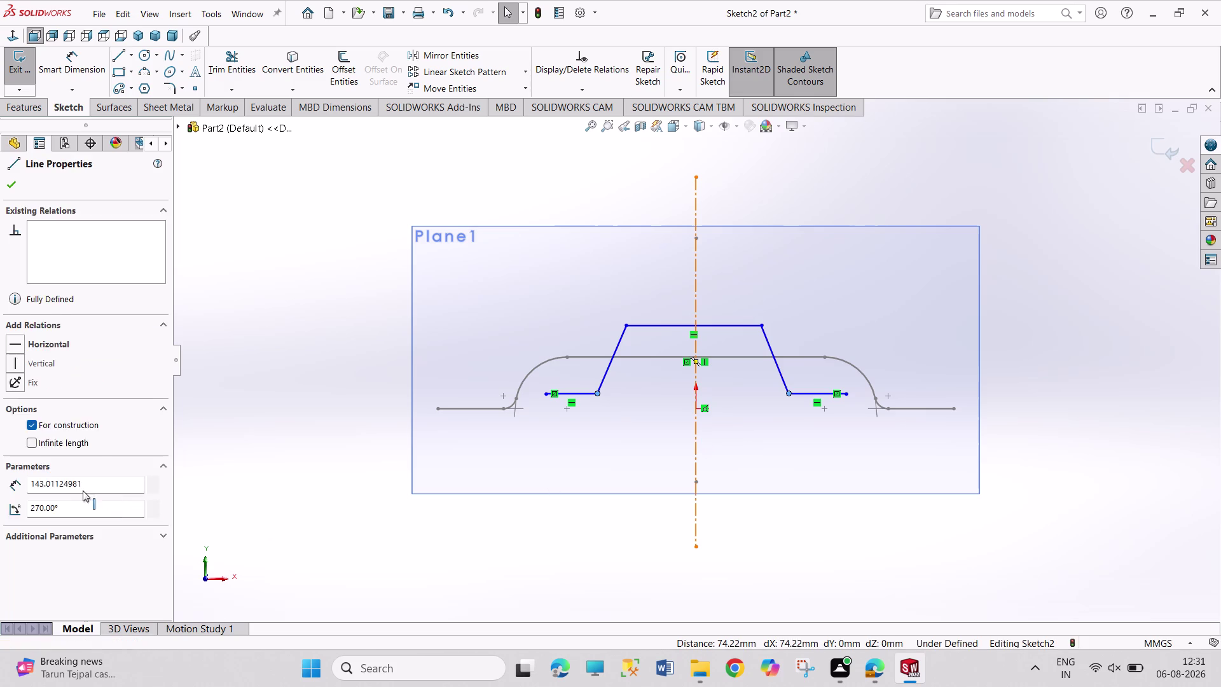
click(53, 423)
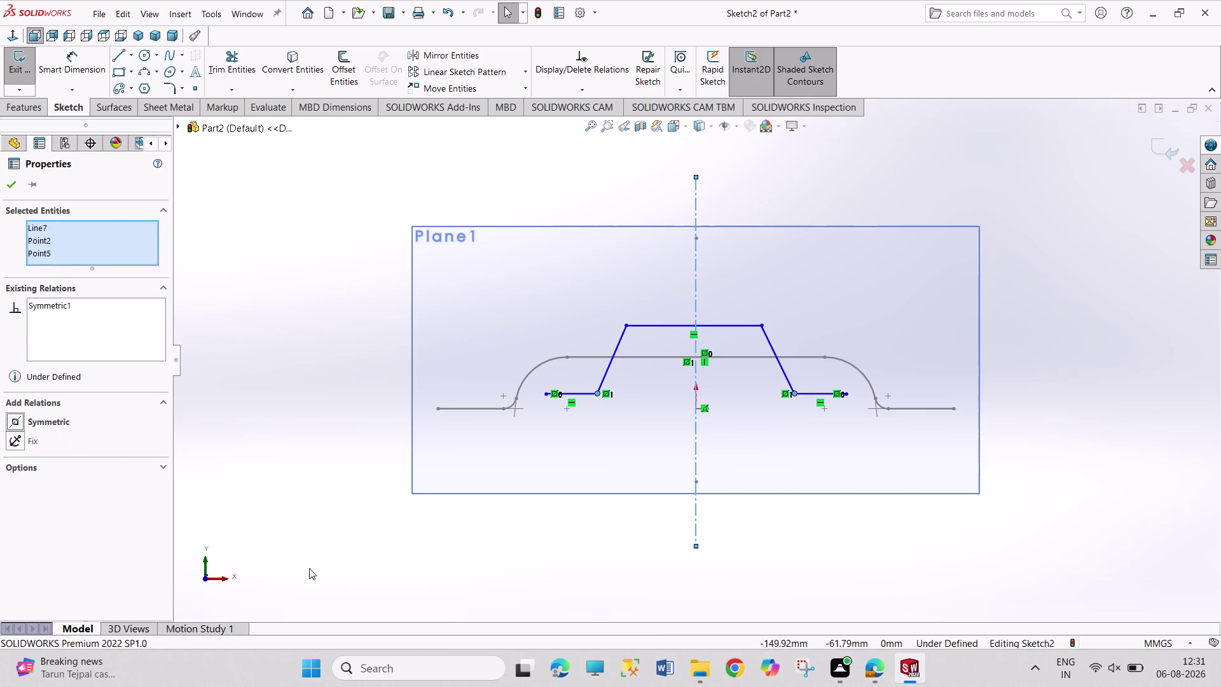
click(309, 567)
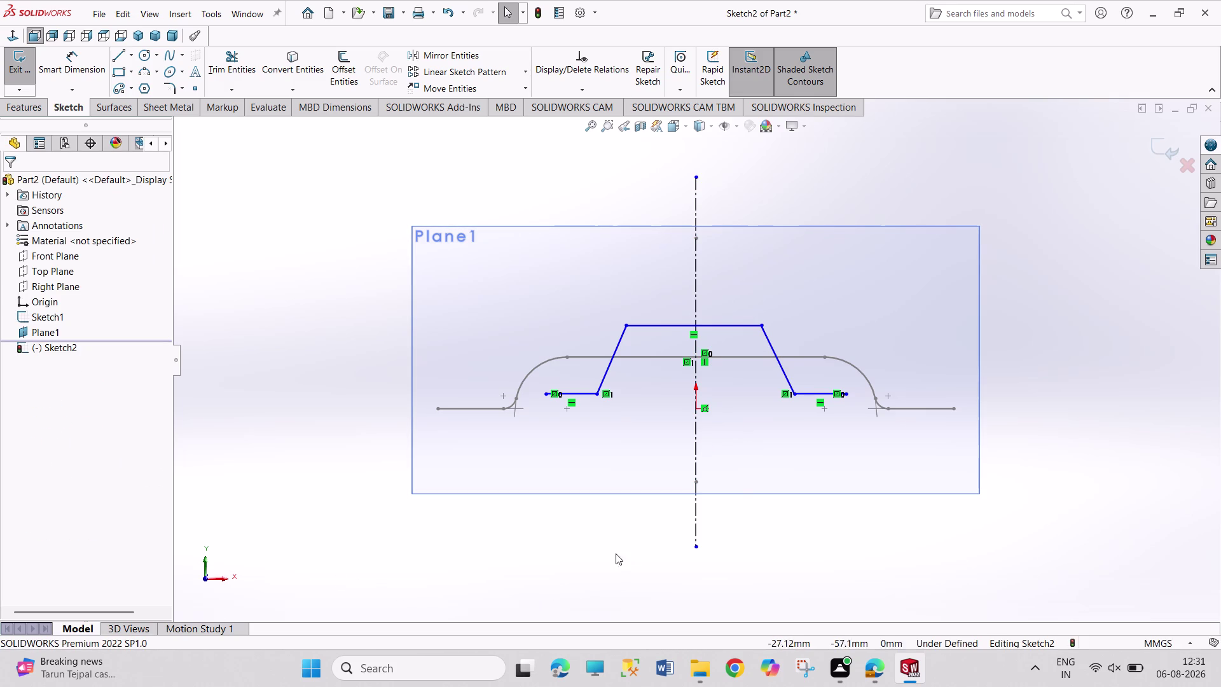
click(611, 357)
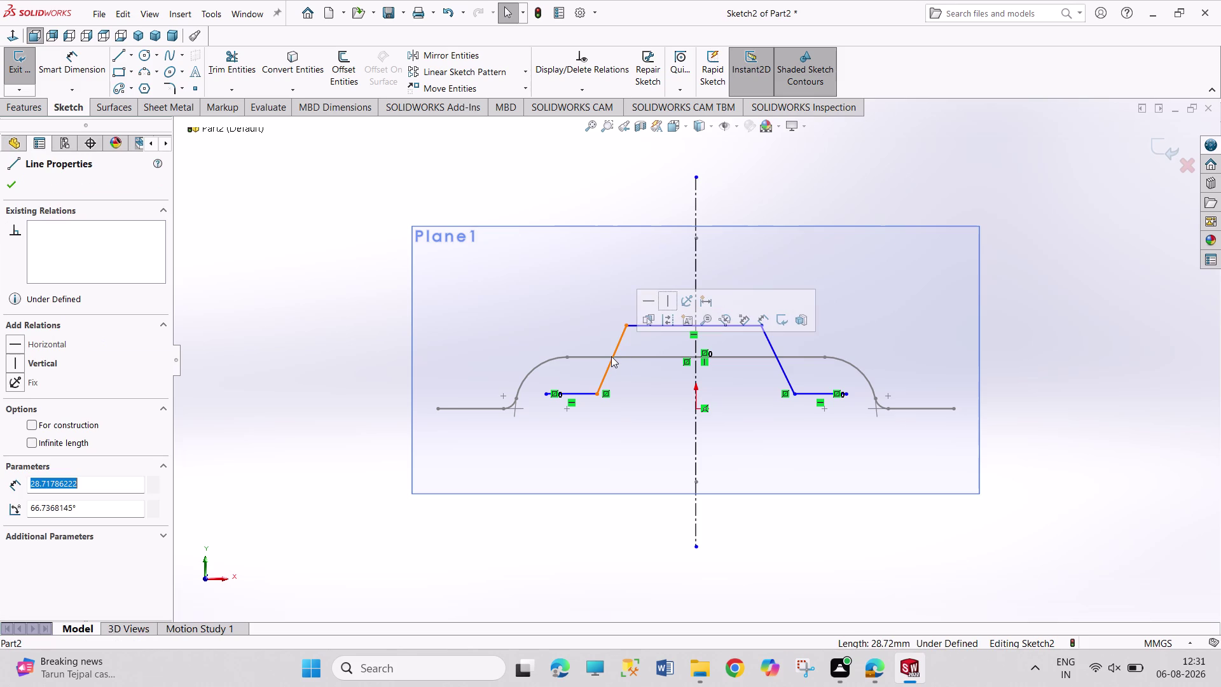
Delete the left and right sloped side lines from Sketch2.
key(Delete)
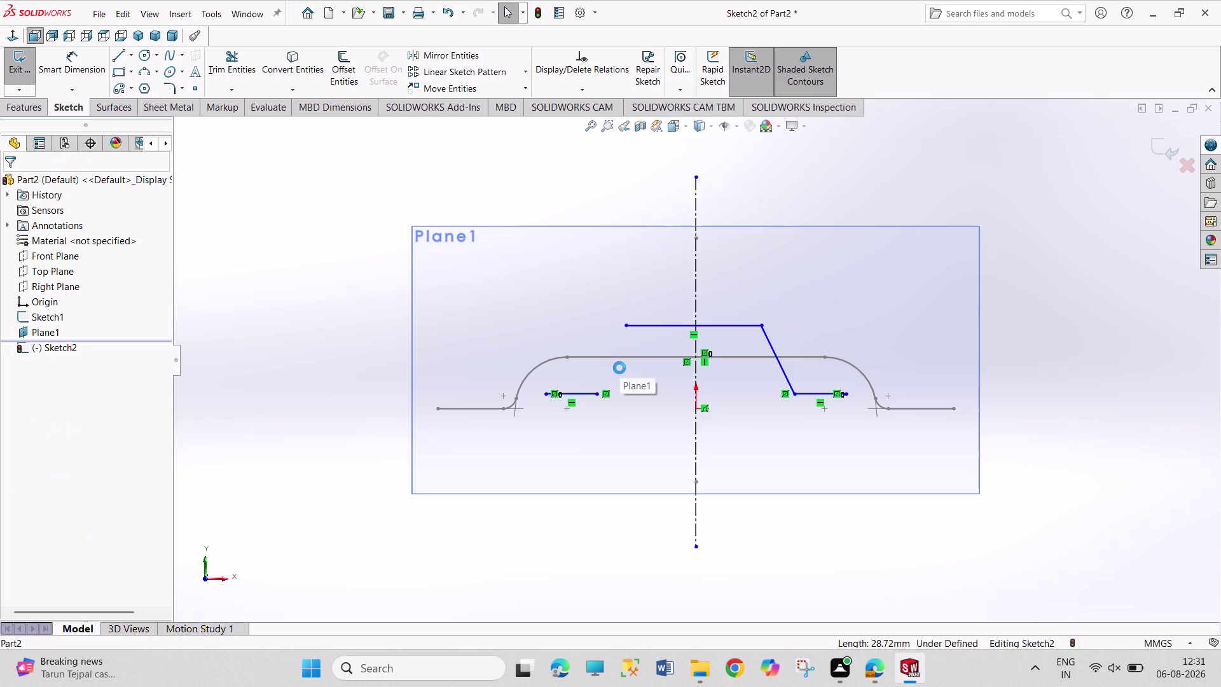
click(784, 368)
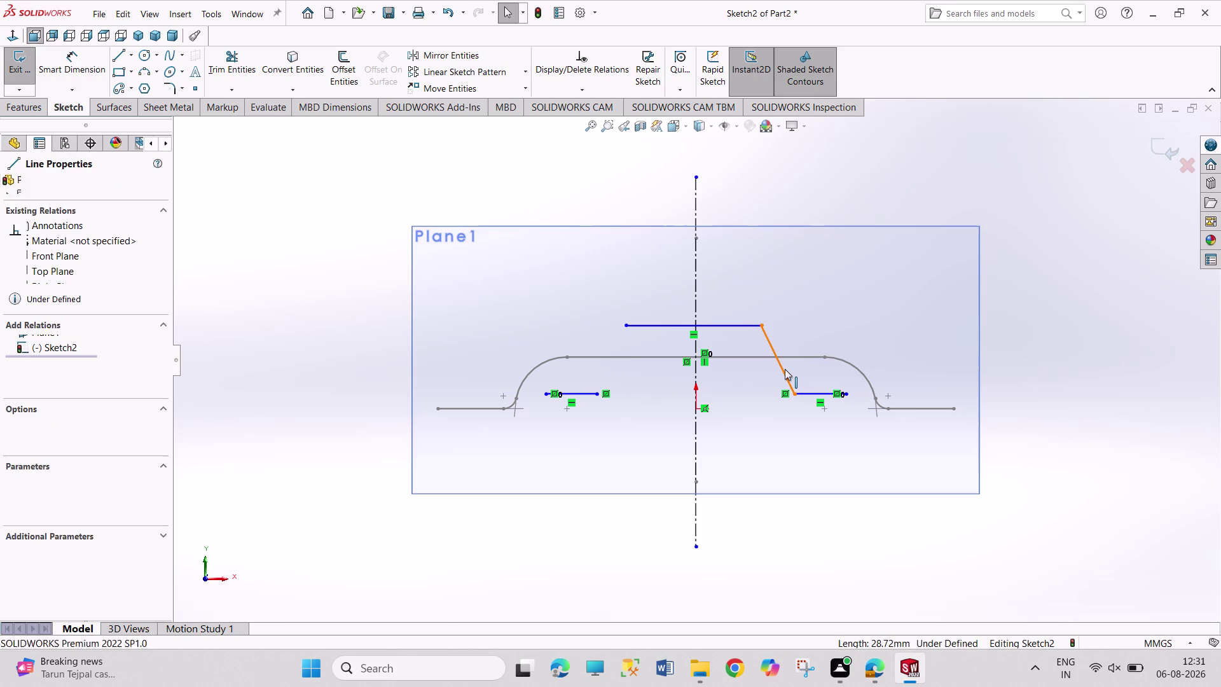
key(Delete)
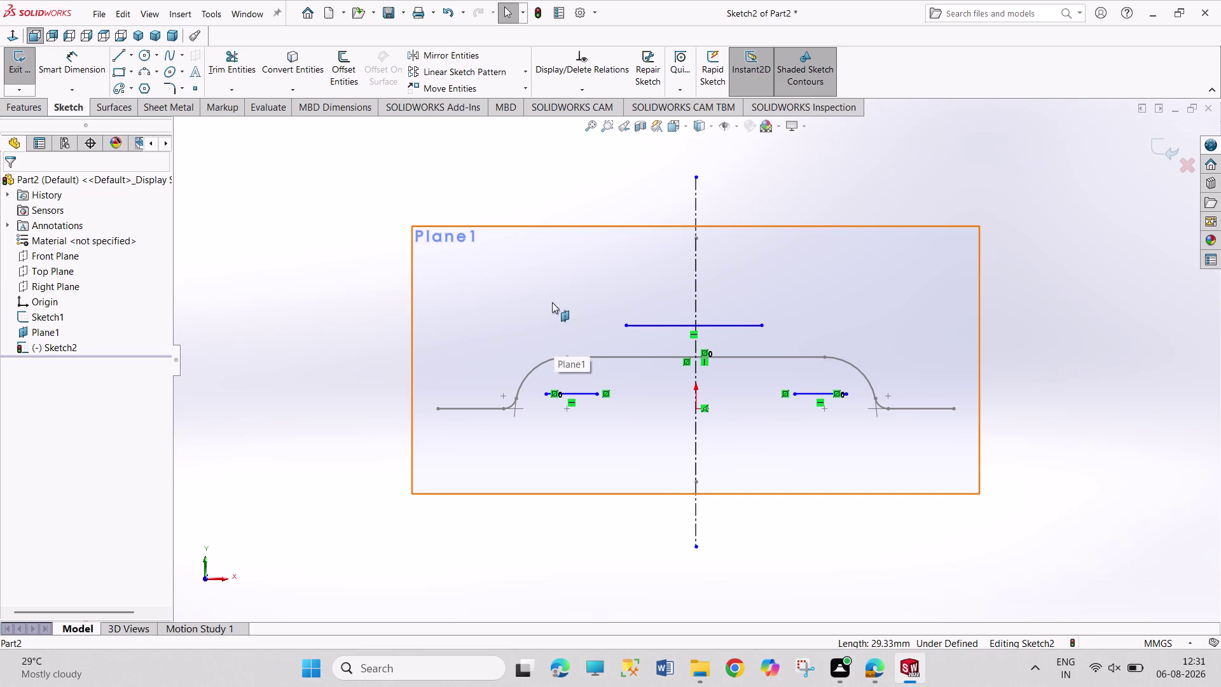
Draw a three-point arc joining the top segment to the left lower flange.
click(142, 68)
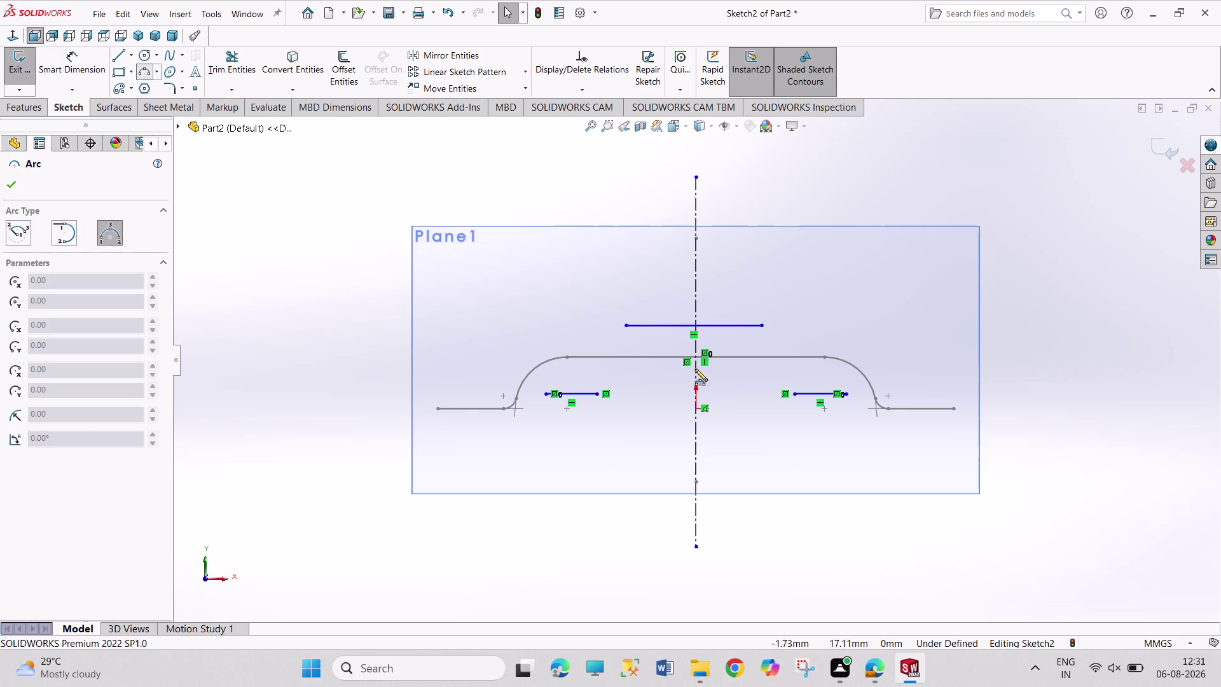
click(627, 327)
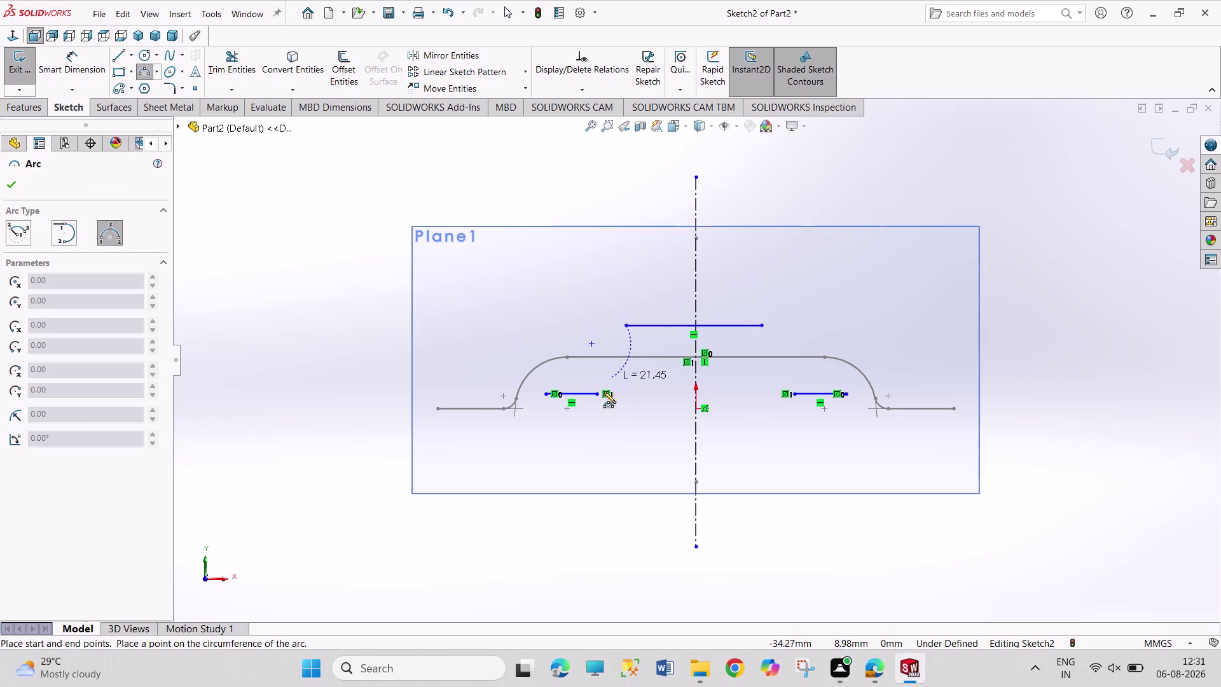
click(597, 392)
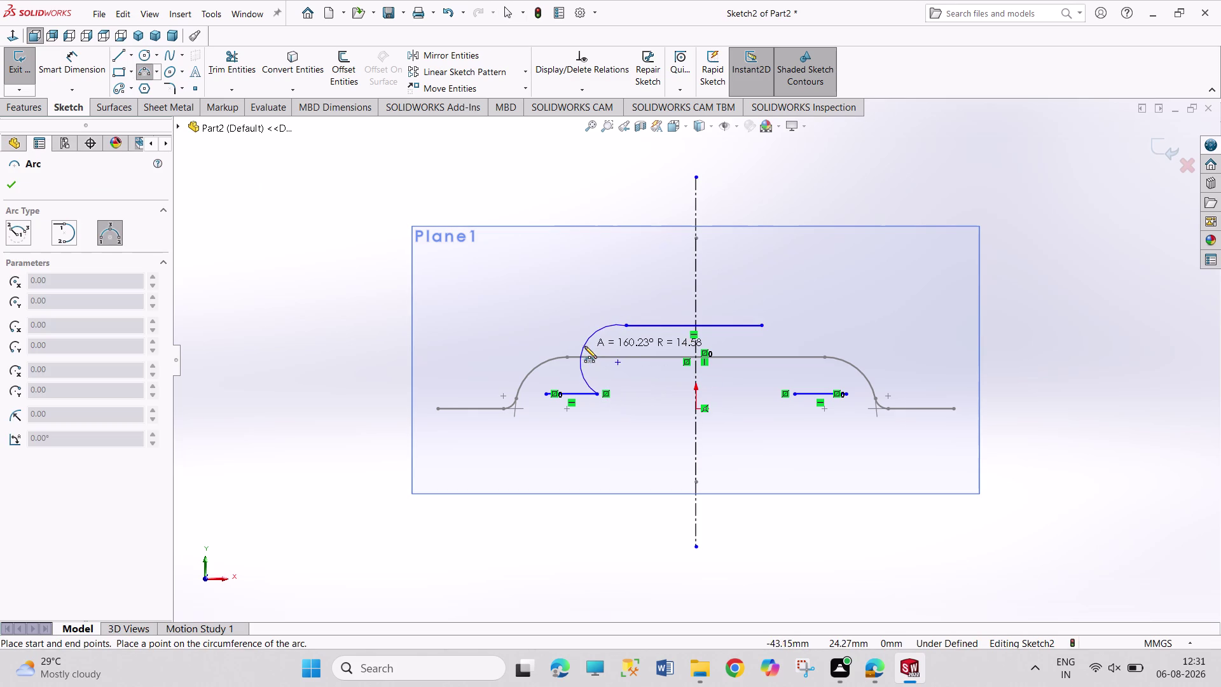
click(600, 350)
right_click(579, 302)
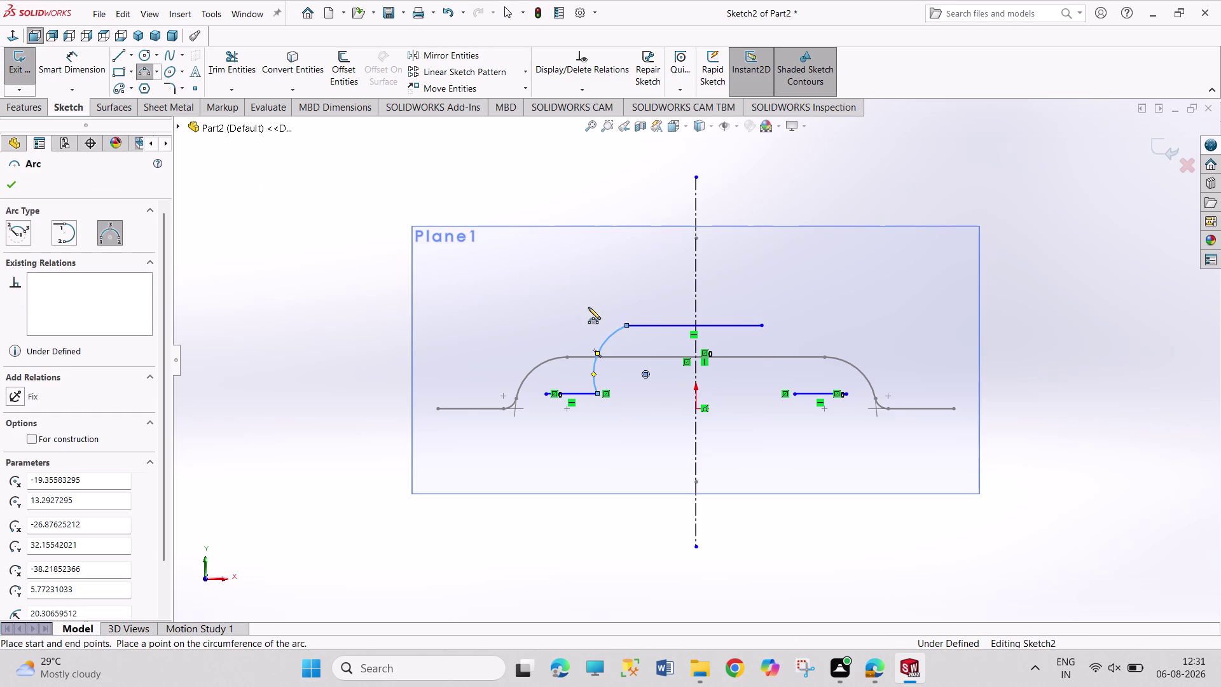
Dimension the left arc with a 10 mm radius.
click(593, 311)
right_drag(592, 309, 584, 229)
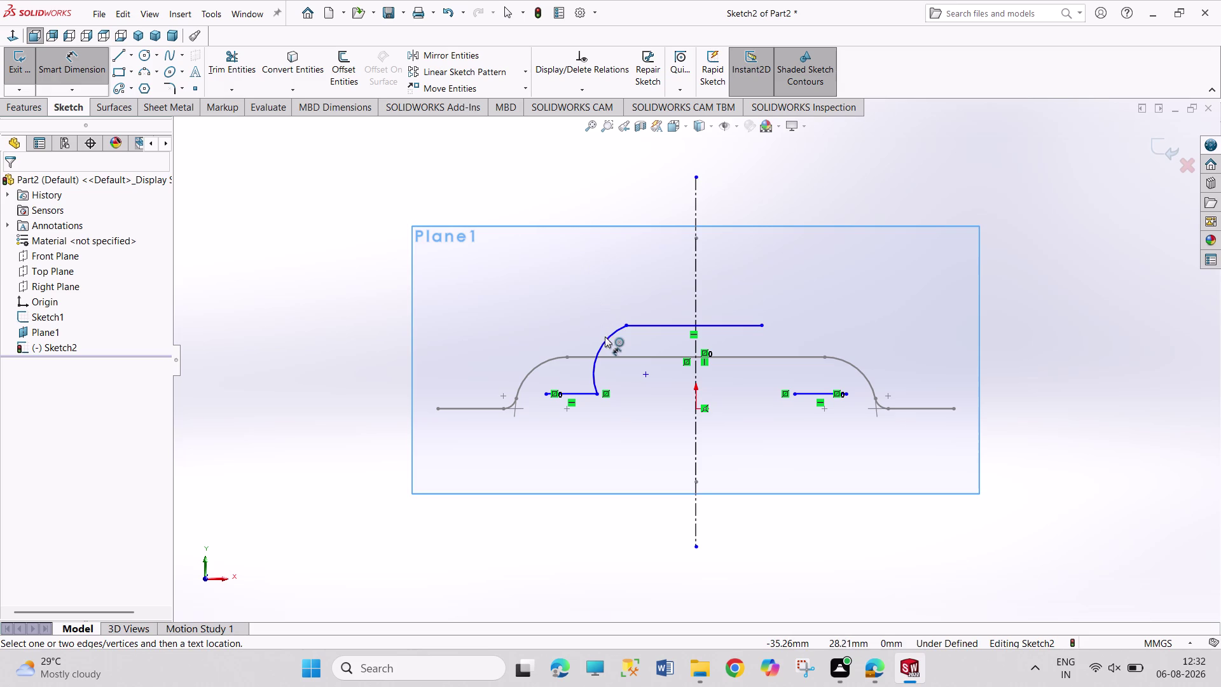
click(605, 336)
click(594, 313)
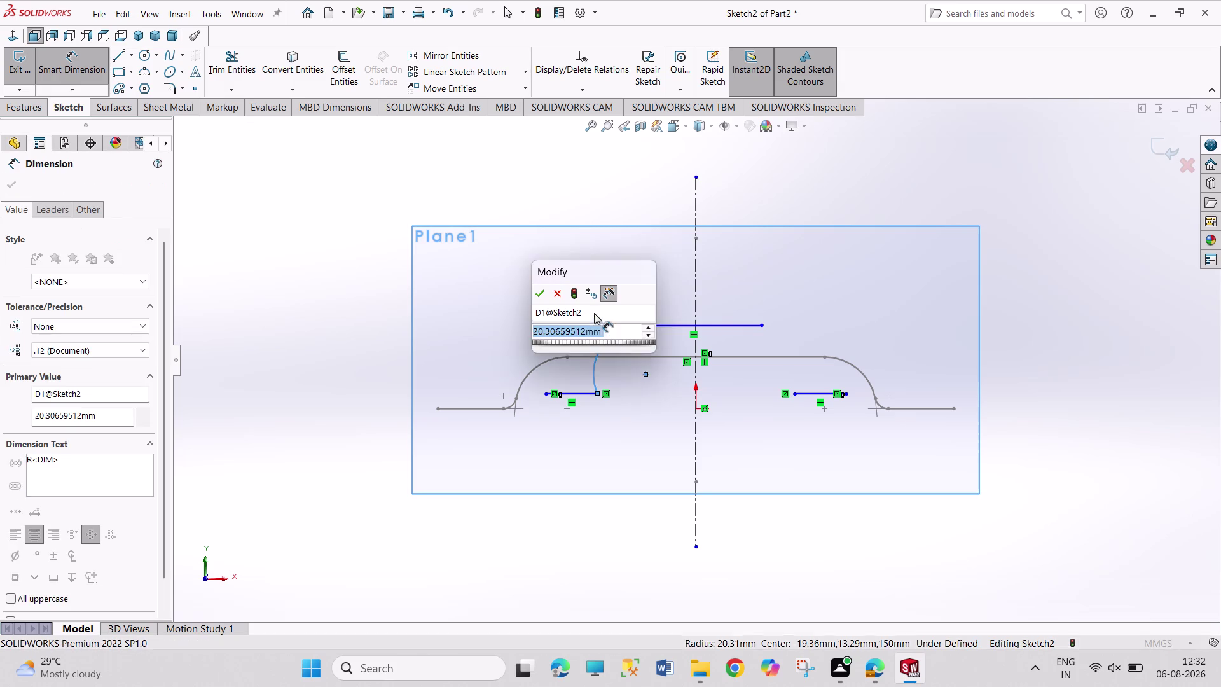
text(10)
key(Return)
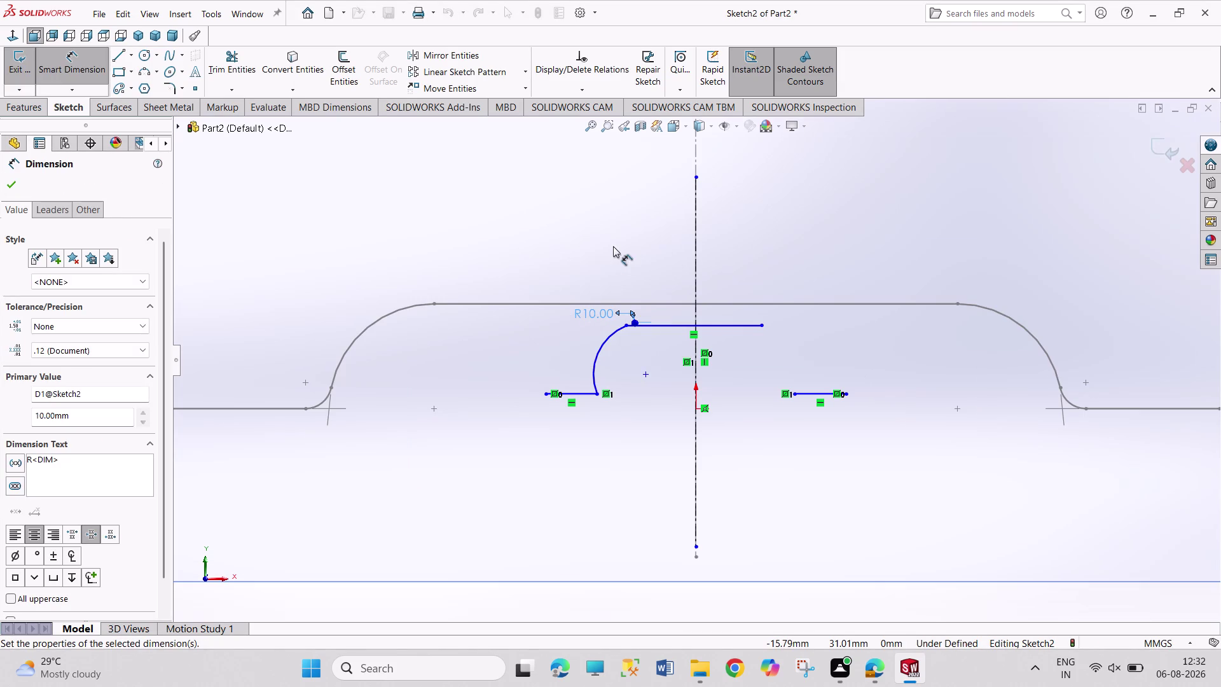
Drag the top and left segments, then undo those changes back to the R10 arc.
right_click(613, 246)
click(641, 289)
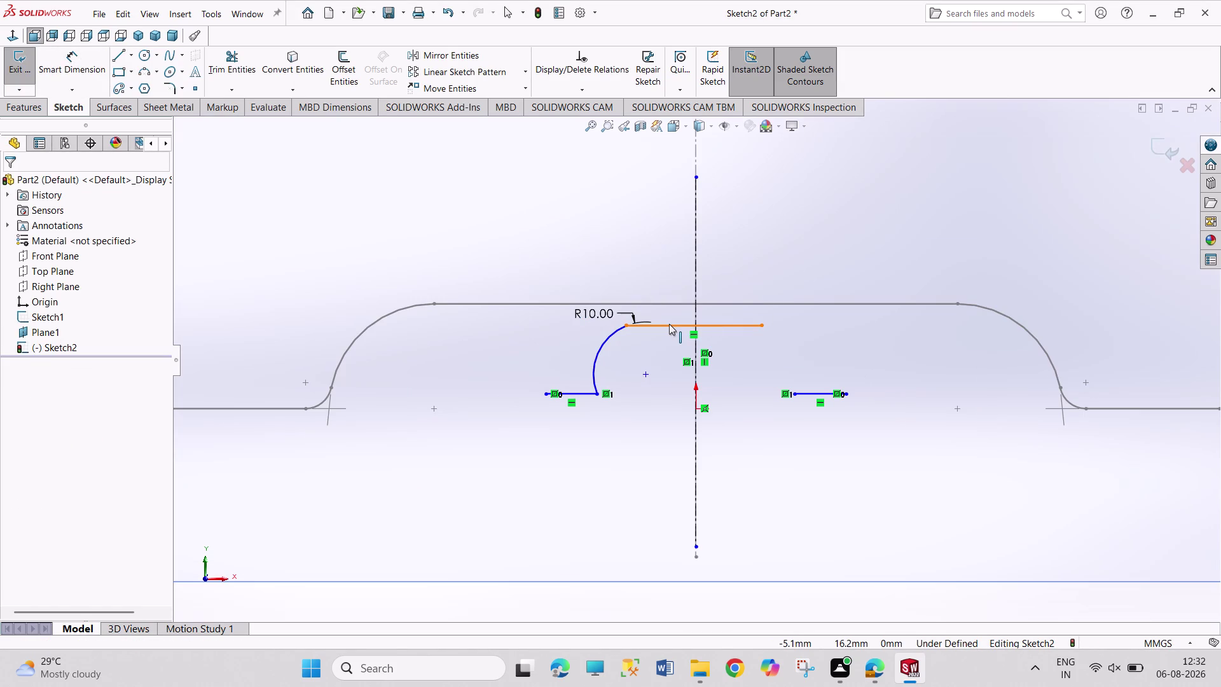
drag(669, 324, 676, 302)
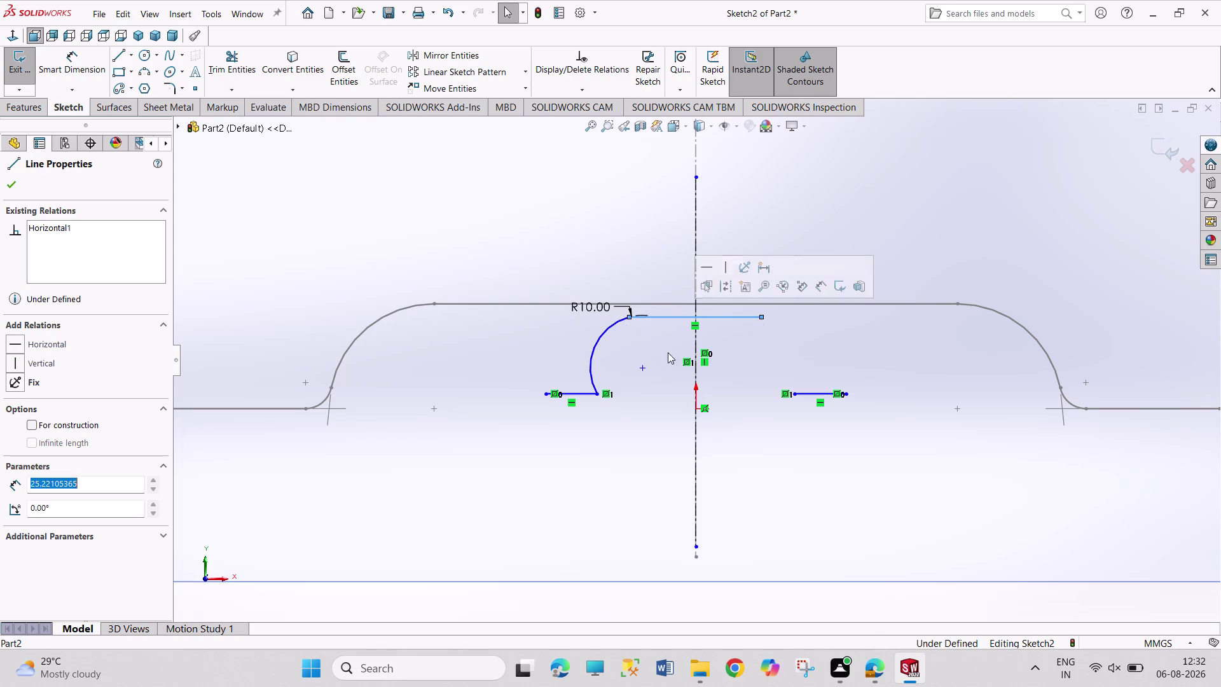
drag(595, 390, 596, 368)
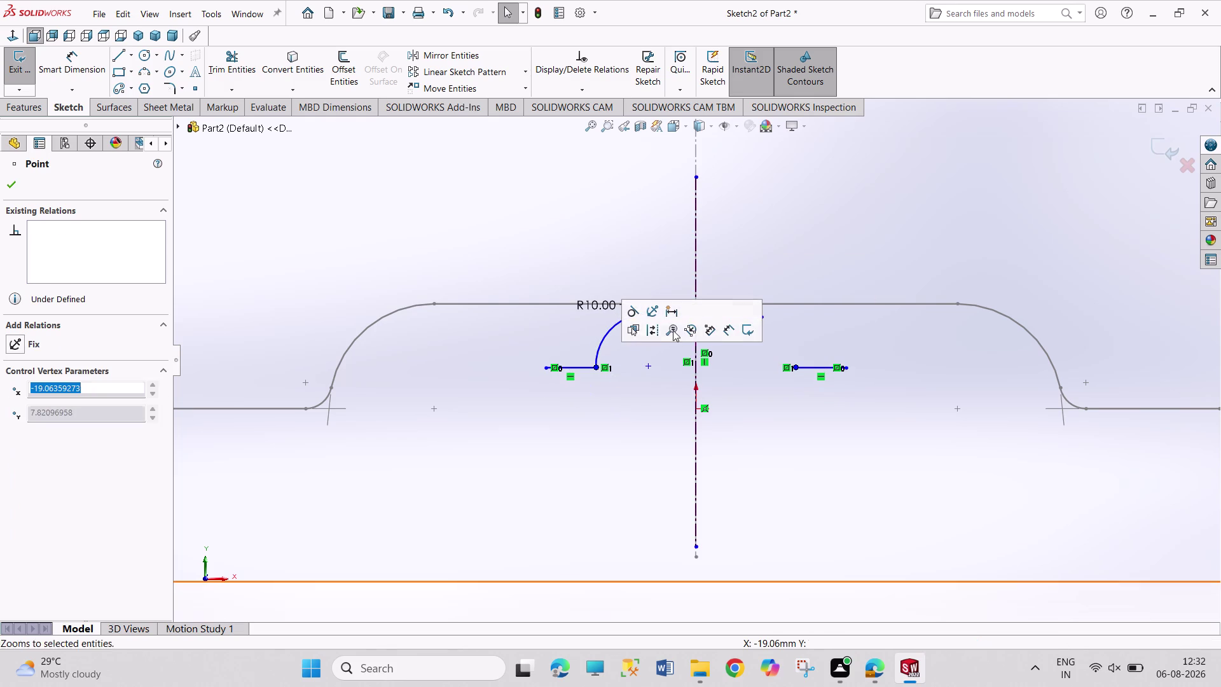
click(616, 390)
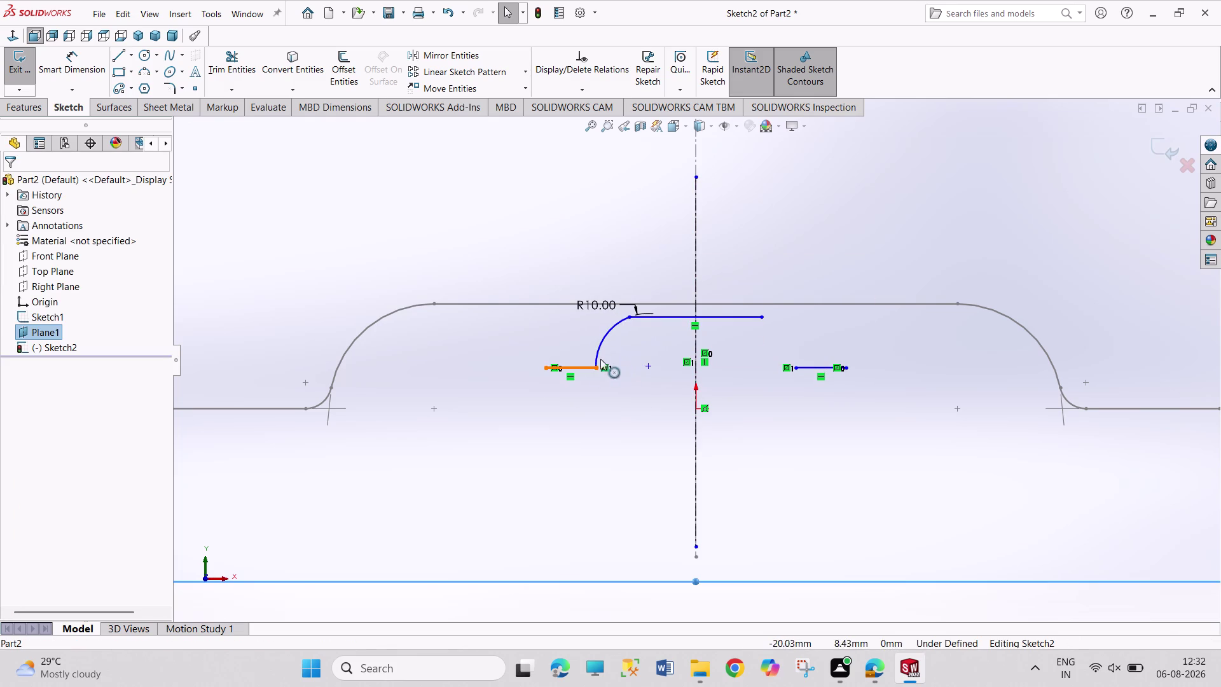
drag(610, 335, 617, 322)
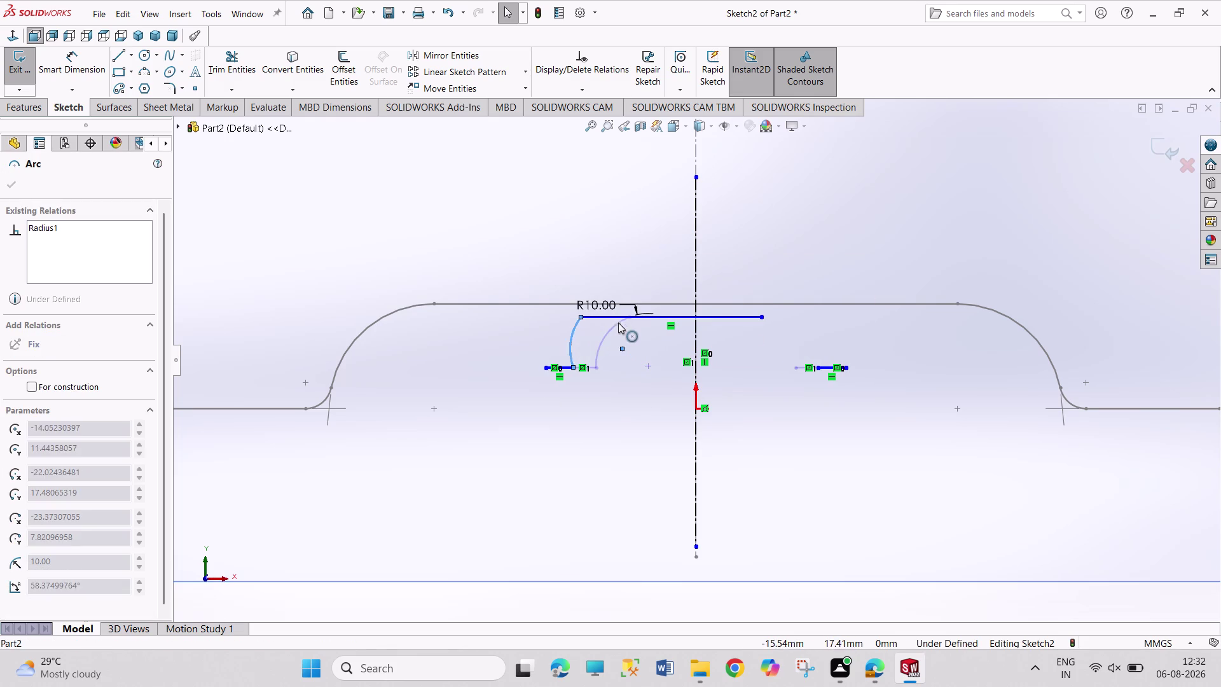
drag(618, 322, 624, 326)
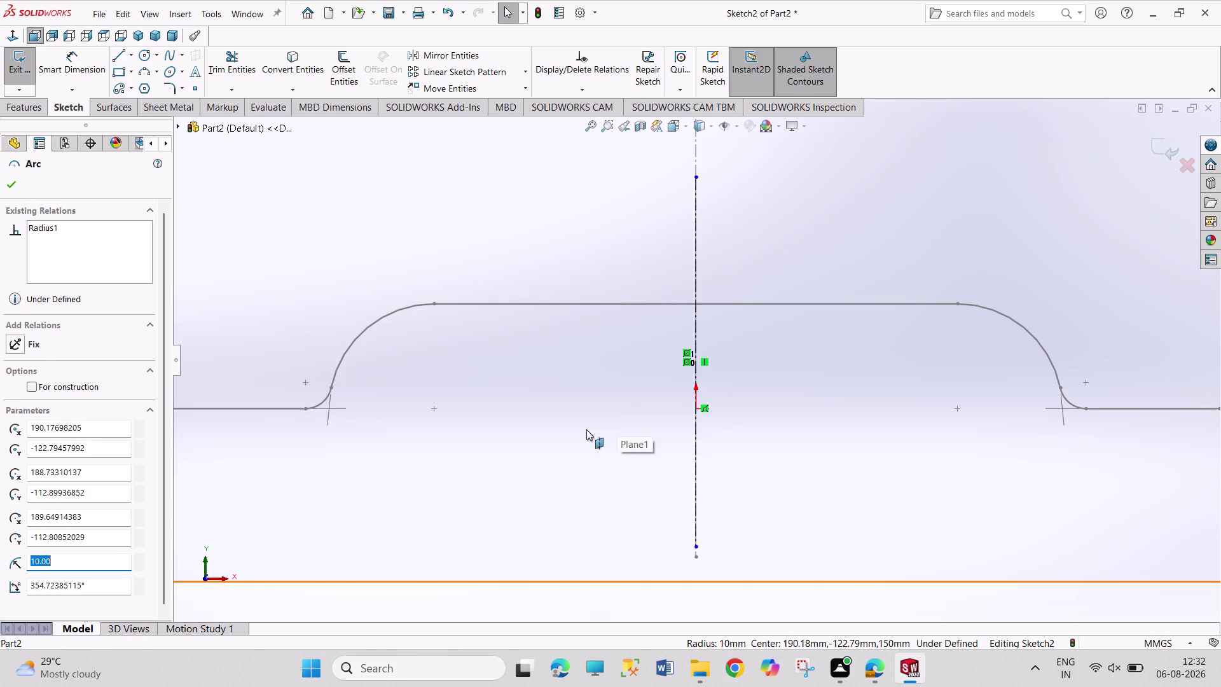
key(ctrl+z)
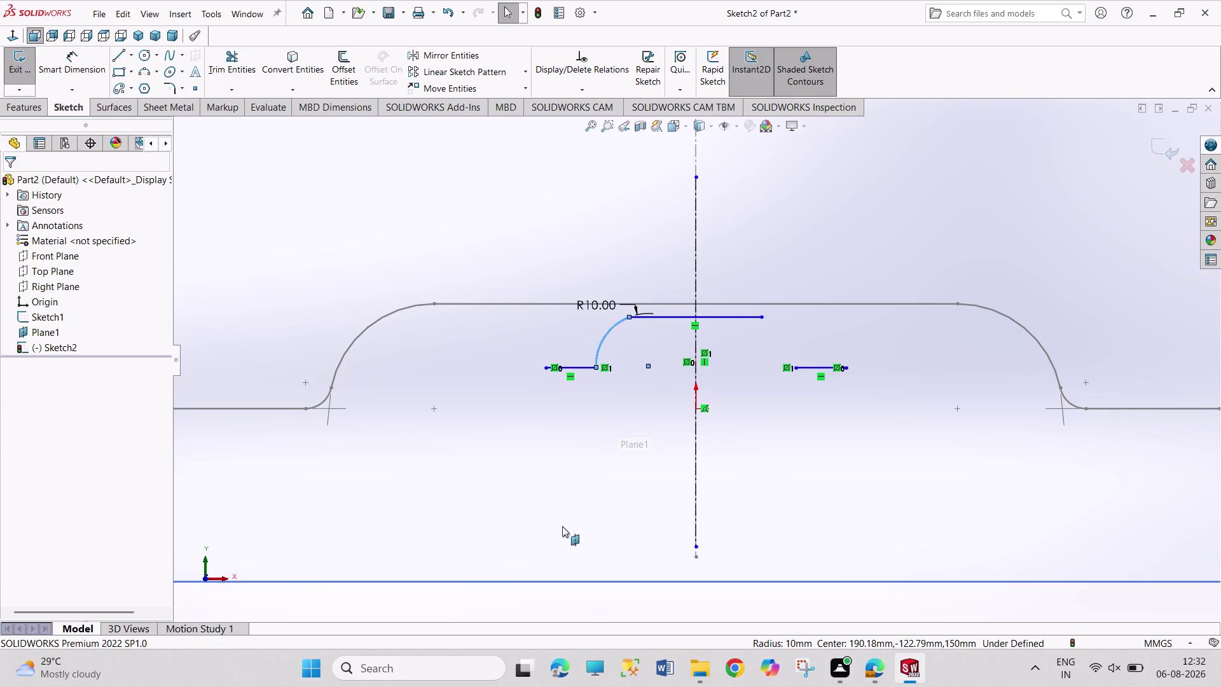
key(ctrl+z)
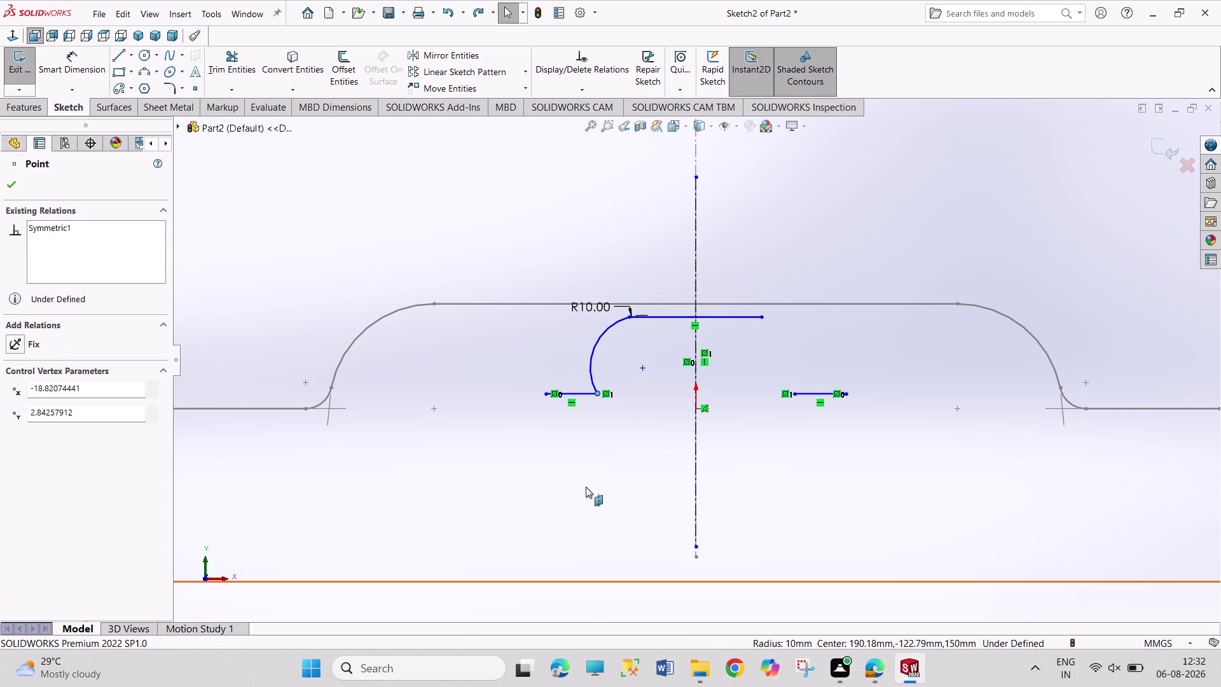
key(ctrl+z)
key(ctrl+z)
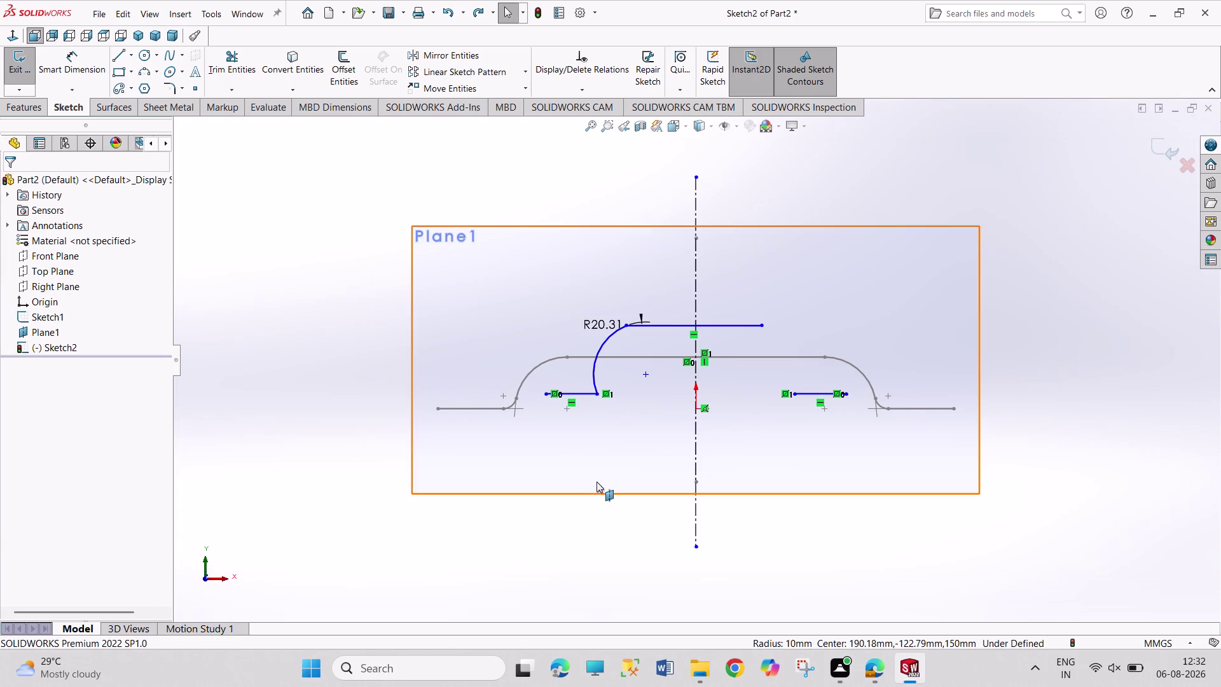
Dimension the gap between the top segment and the lower line as 10 mm.
click(567, 551)
right_drag(585, 566, 593, 437)
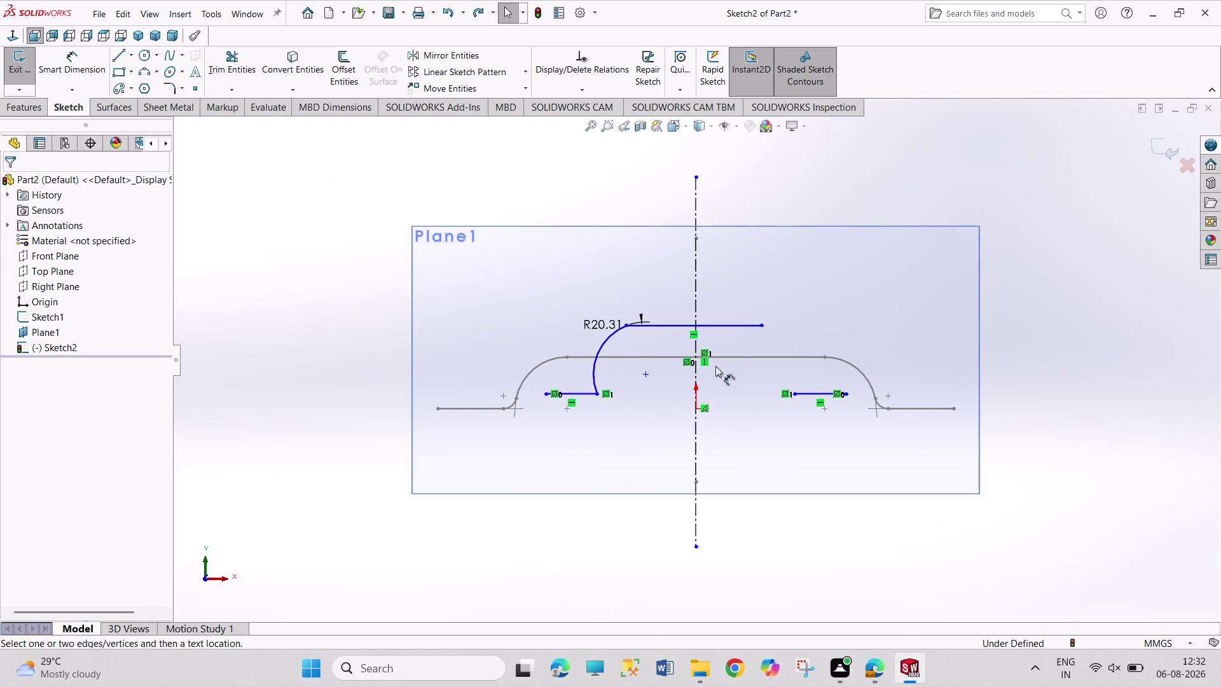
click(667, 327)
click(670, 358)
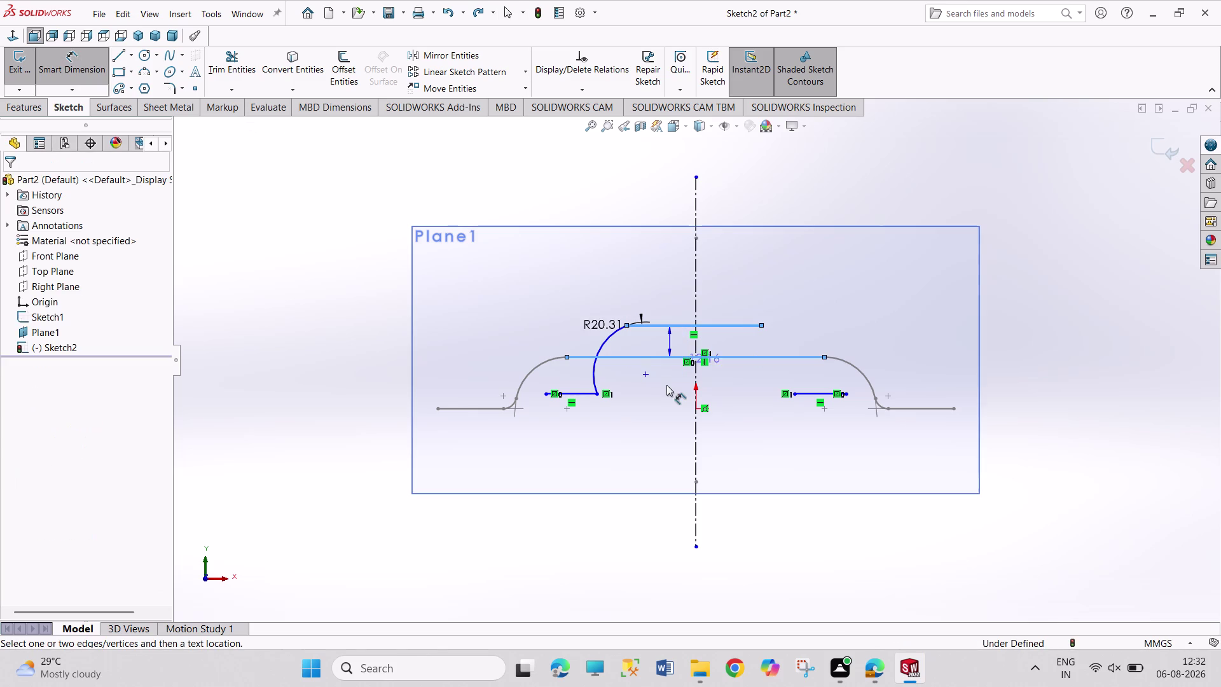
click(665, 389)
text(10)
key(Return)
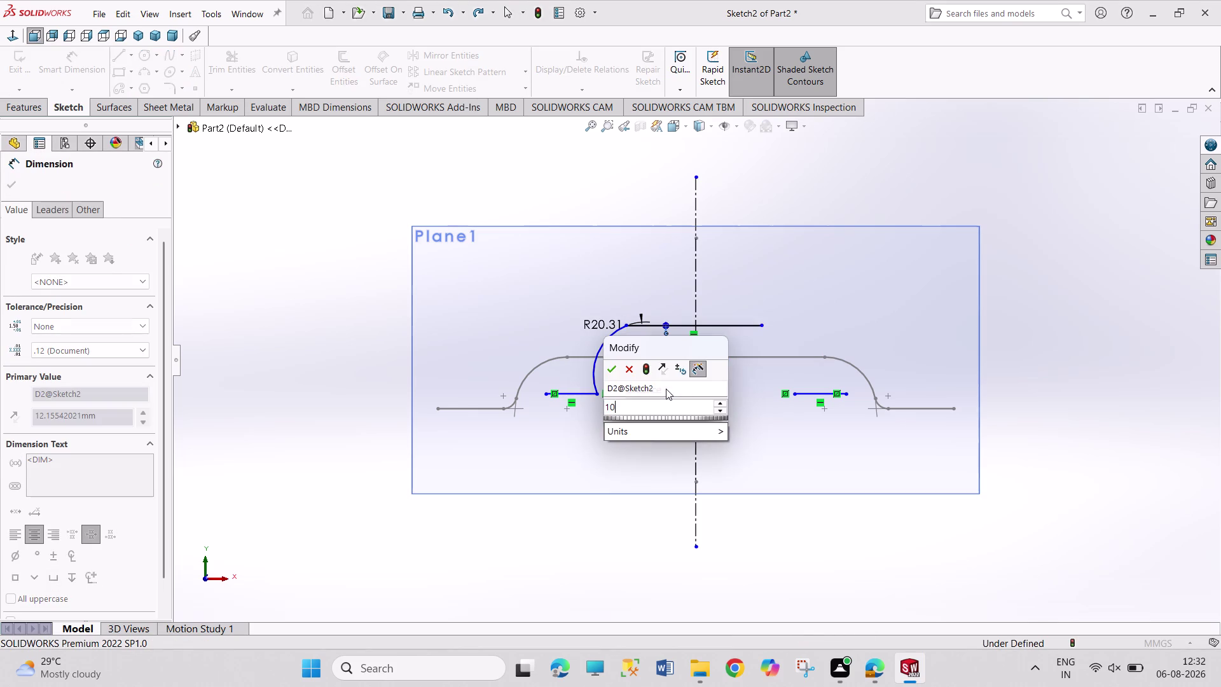
Re-enter the left arc's radius value as 10 mm.
right_click(1019, 333)
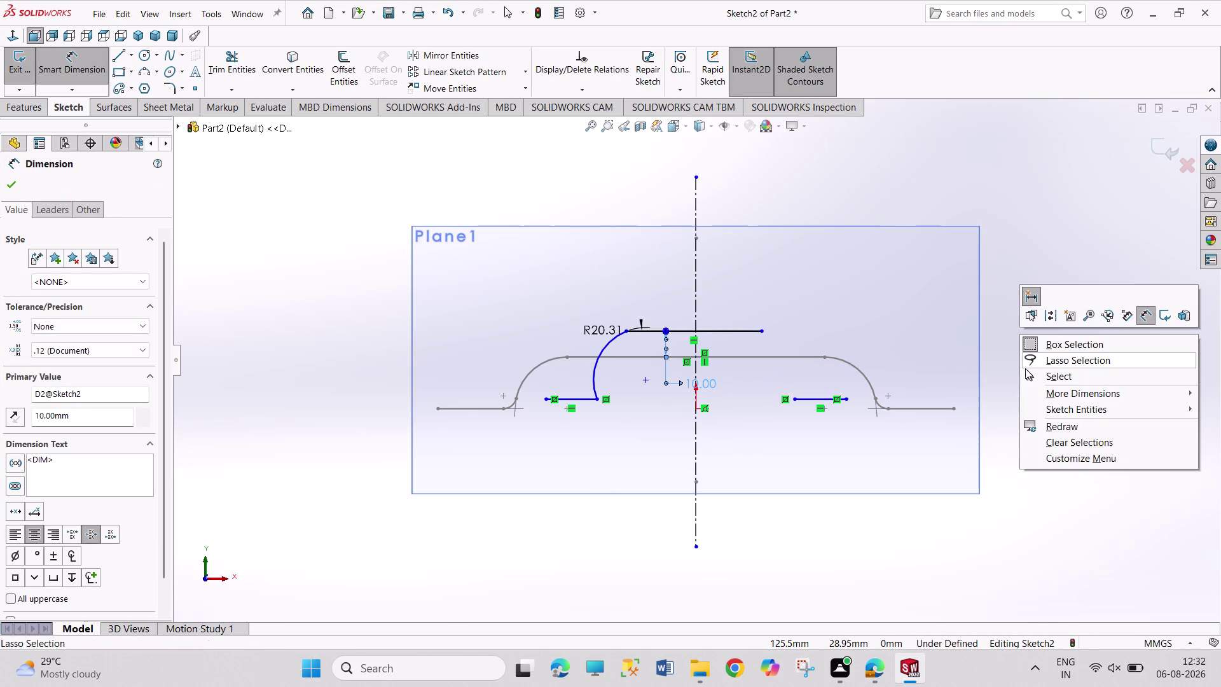
click(1025, 370)
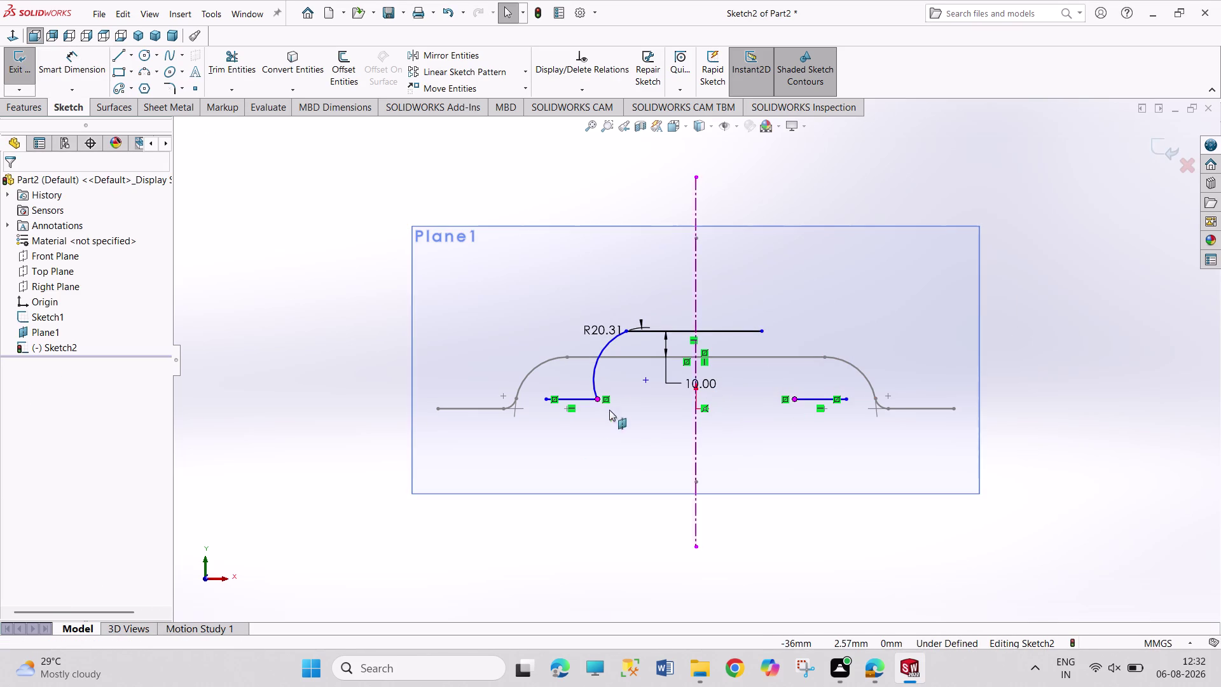
double_click(598, 331)
text(1)
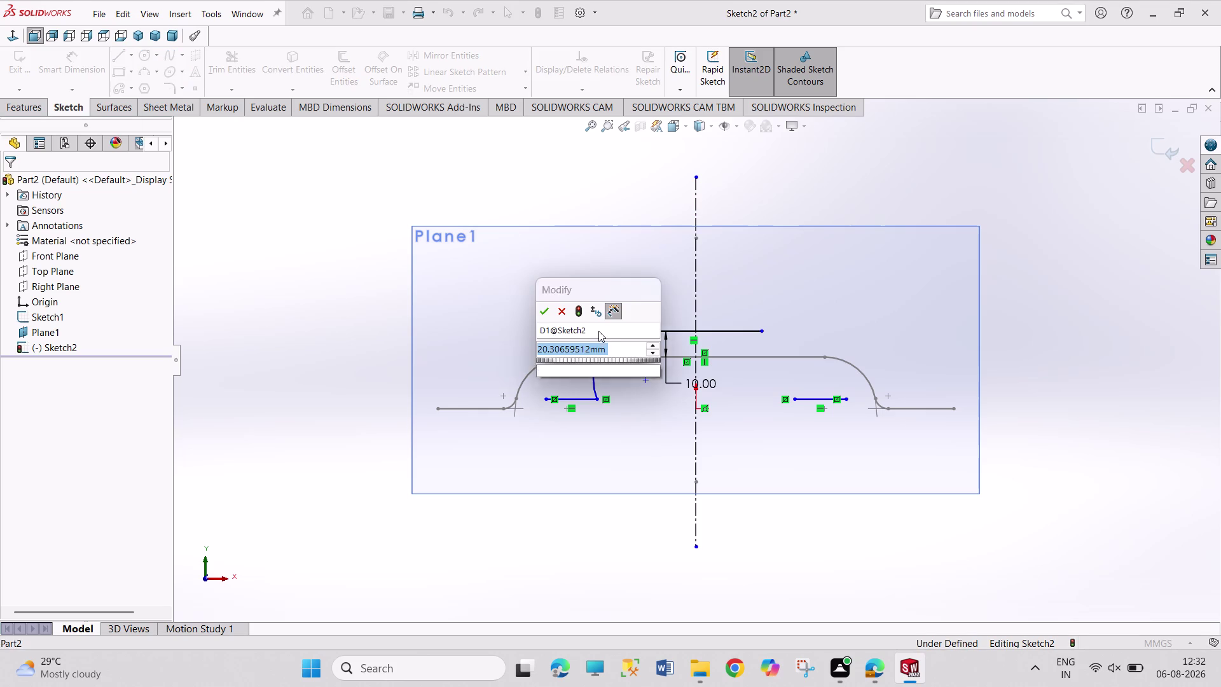
text(0)
key(Return)
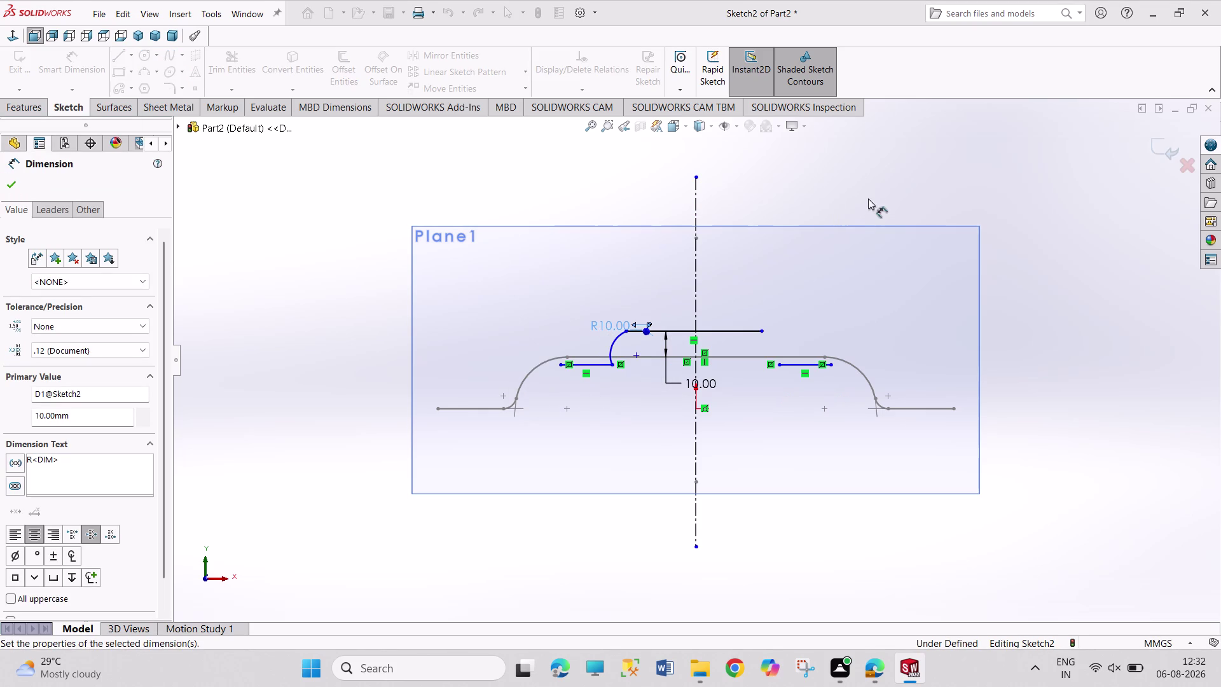
right_click(878, 188)
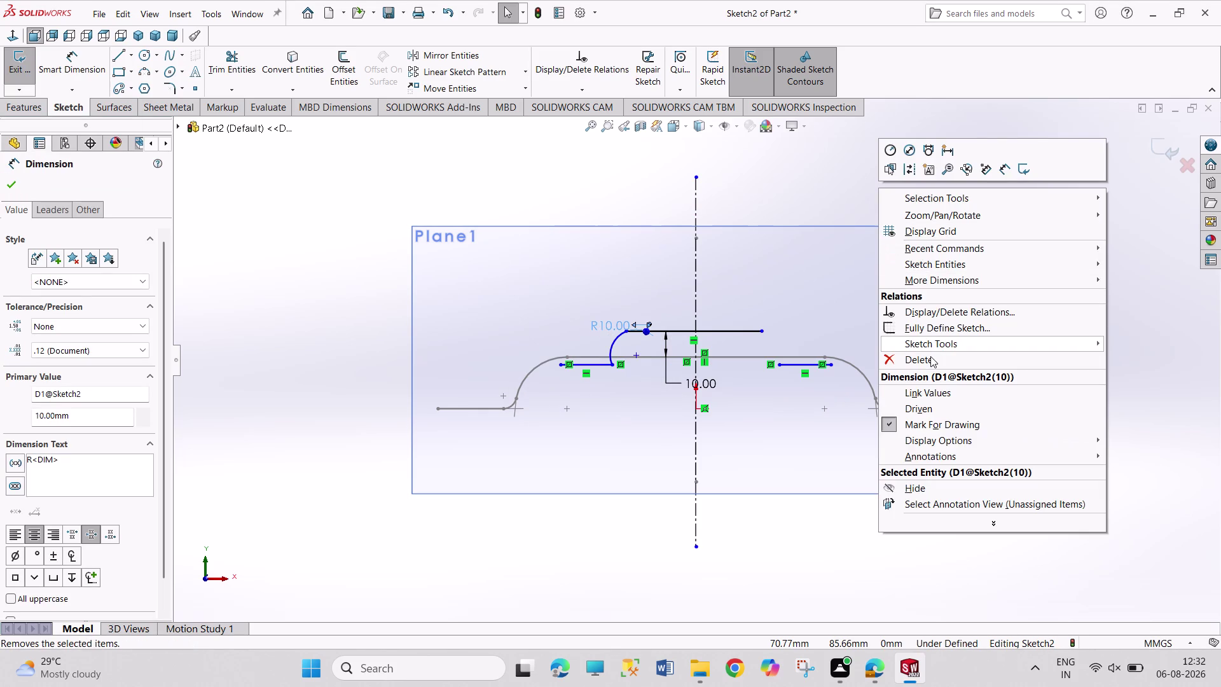
click(816, 166)
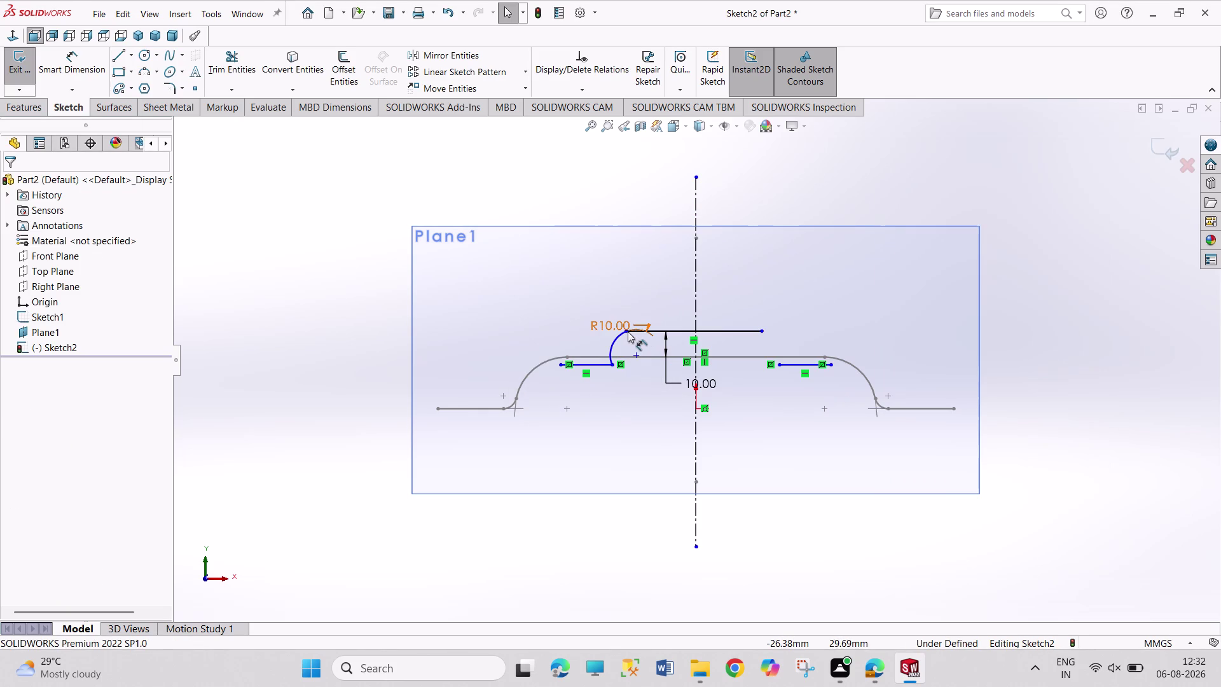
scroll(down, 3)
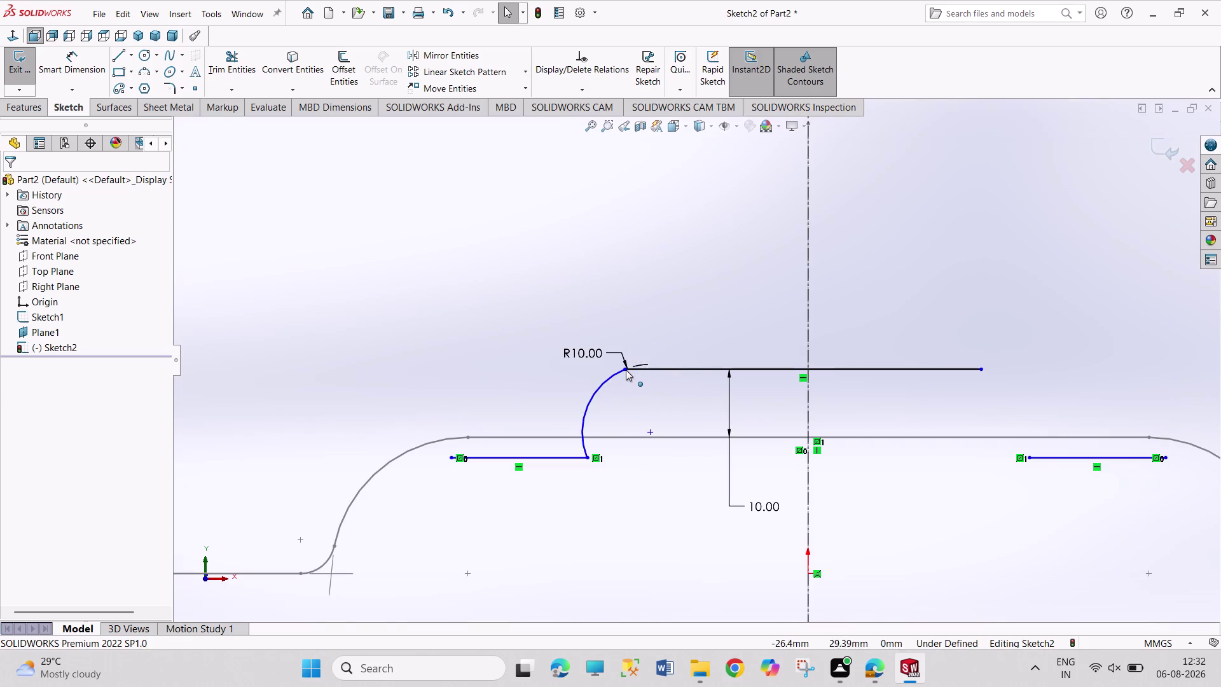
Make the two short lower lines equal in length.
click(625, 368)
click(665, 315)
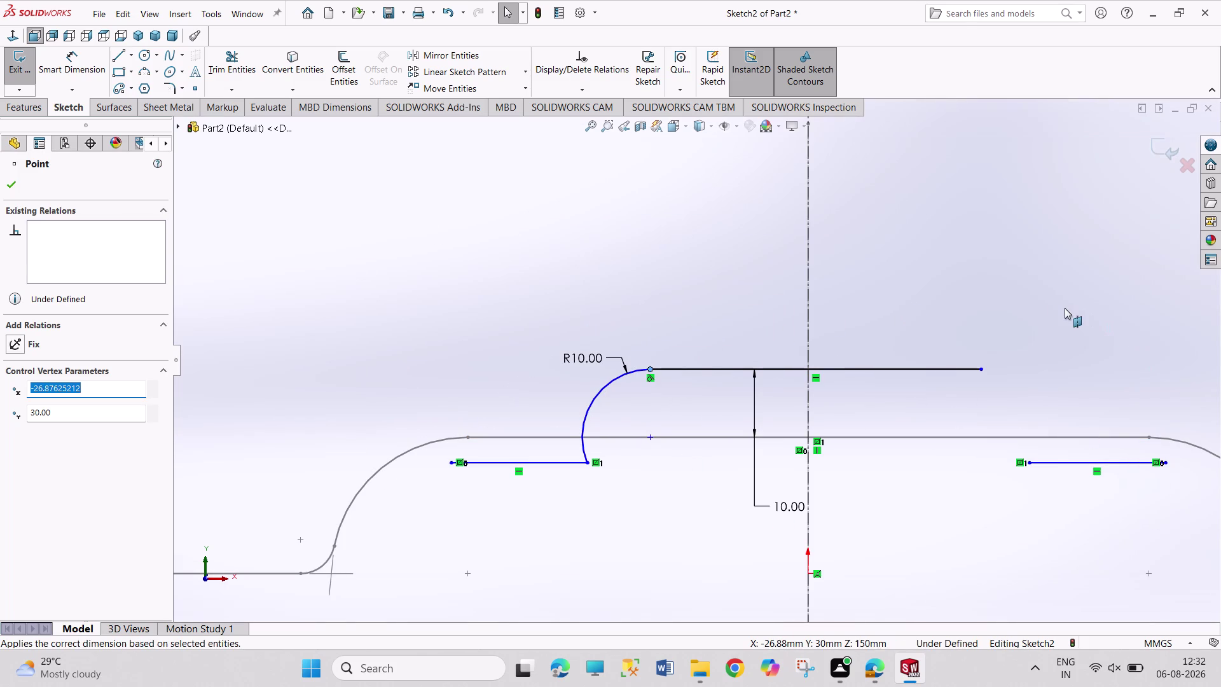
click(1064, 308)
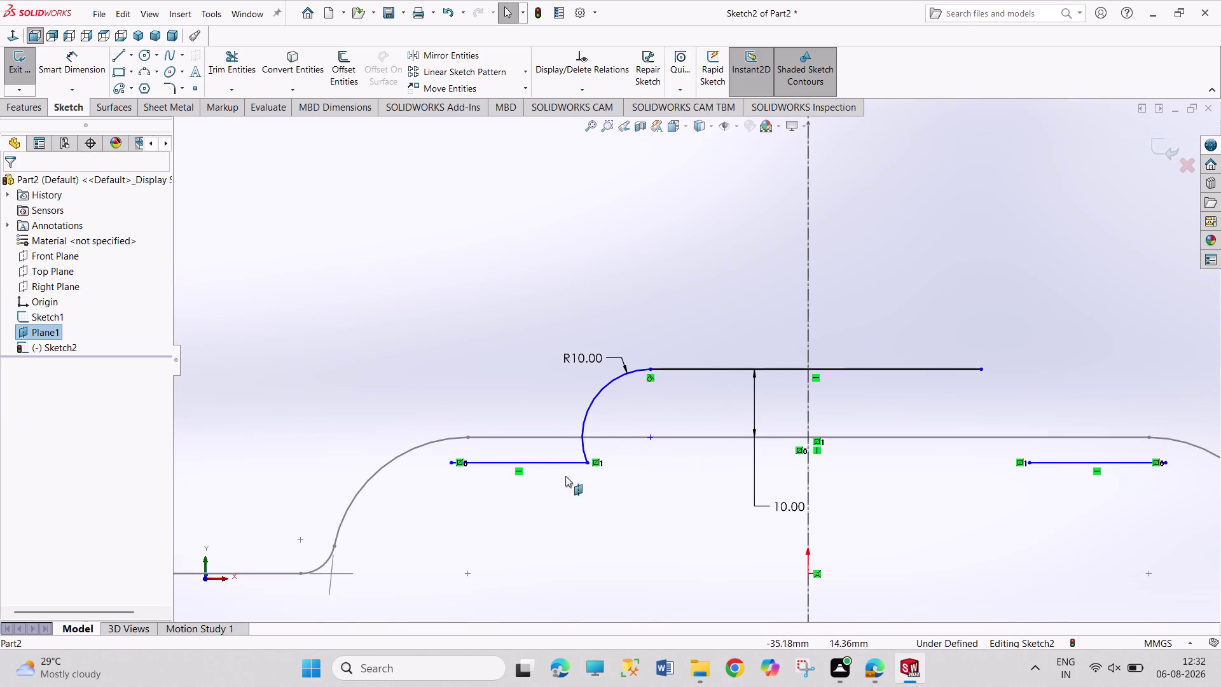
click(497, 465)
click(1062, 465)
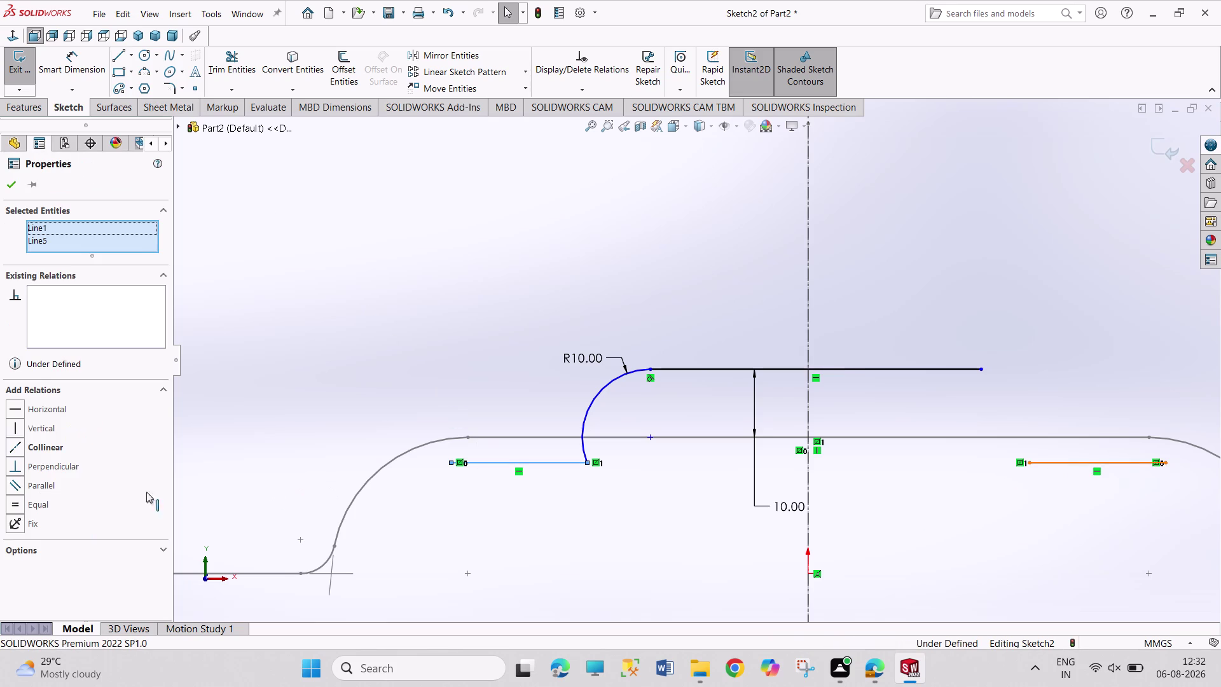
click(53, 454)
click(392, 313)
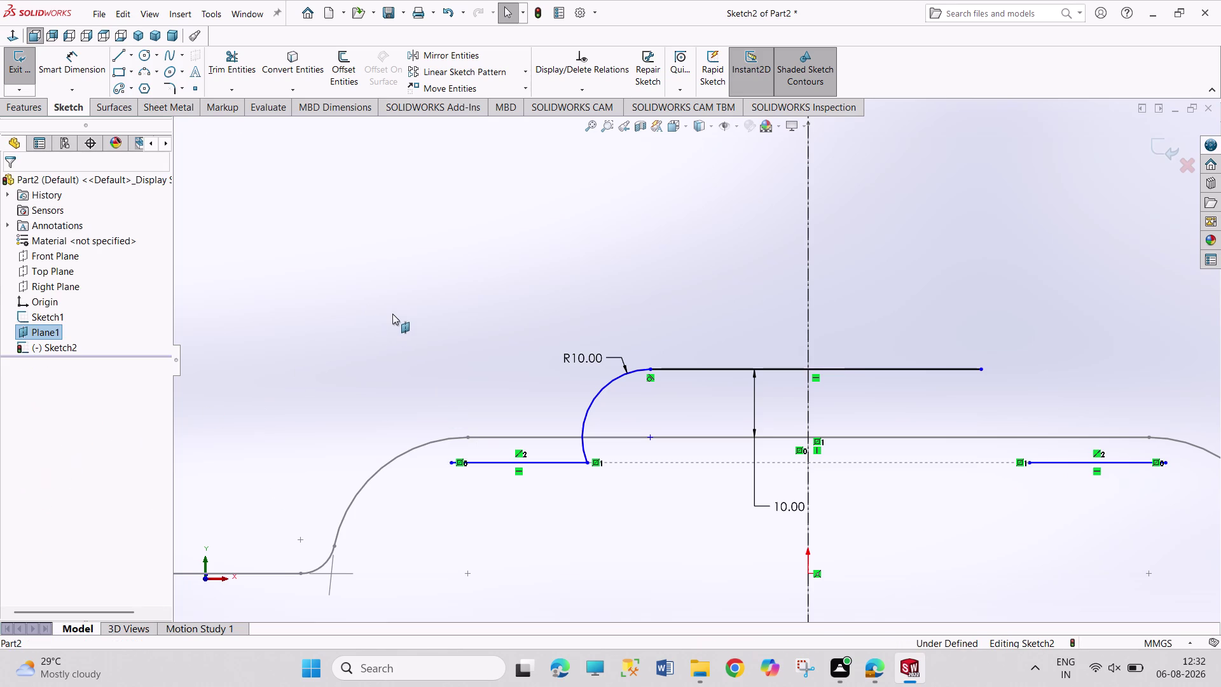
Draw a three-point arc joining the top line's right end to the lower-right line.
click(147, 72)
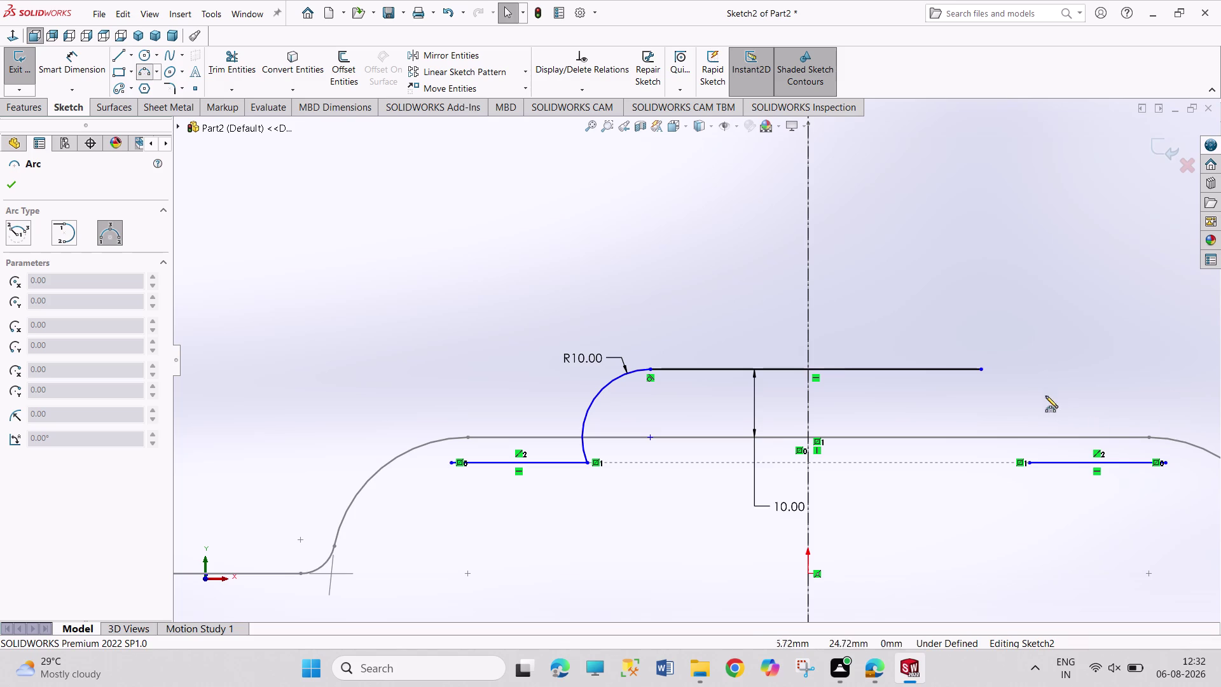
click(982, 370)
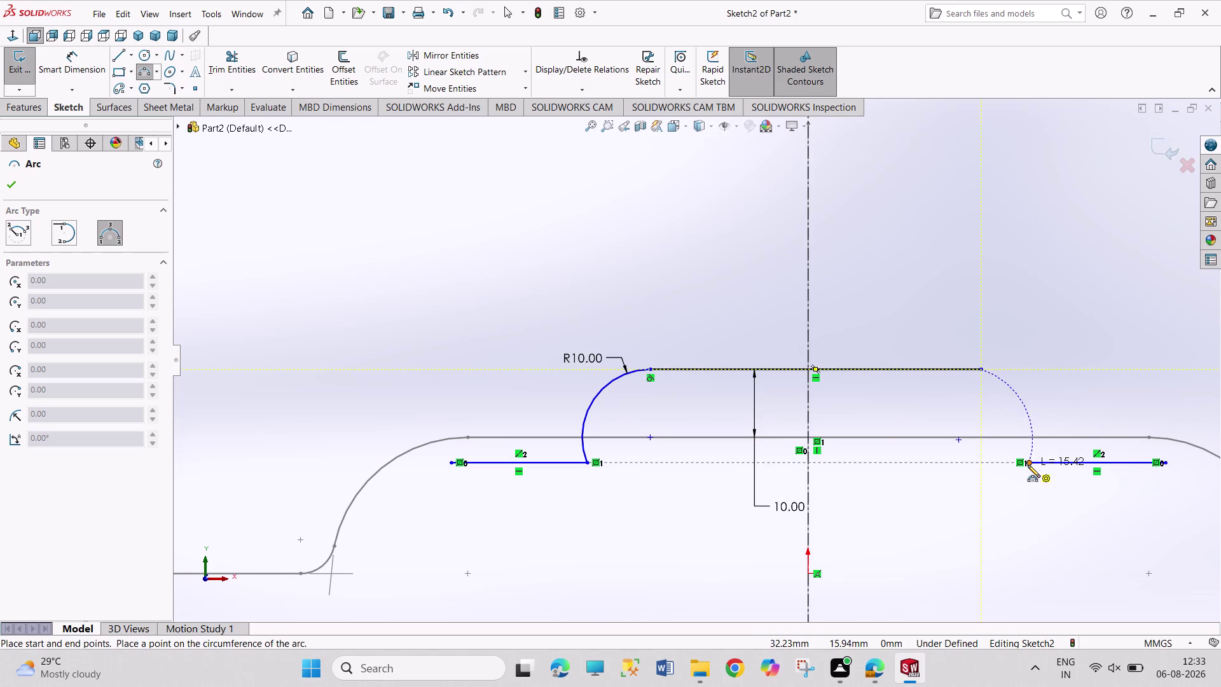
click(1028, 465)
click(1040, 412)
right_drag(1100, 362, 1112, 243)
drag(1032, 395, 1038, 391)
Dimension the right arc with a 10 mm radius.
click(1047, 381)
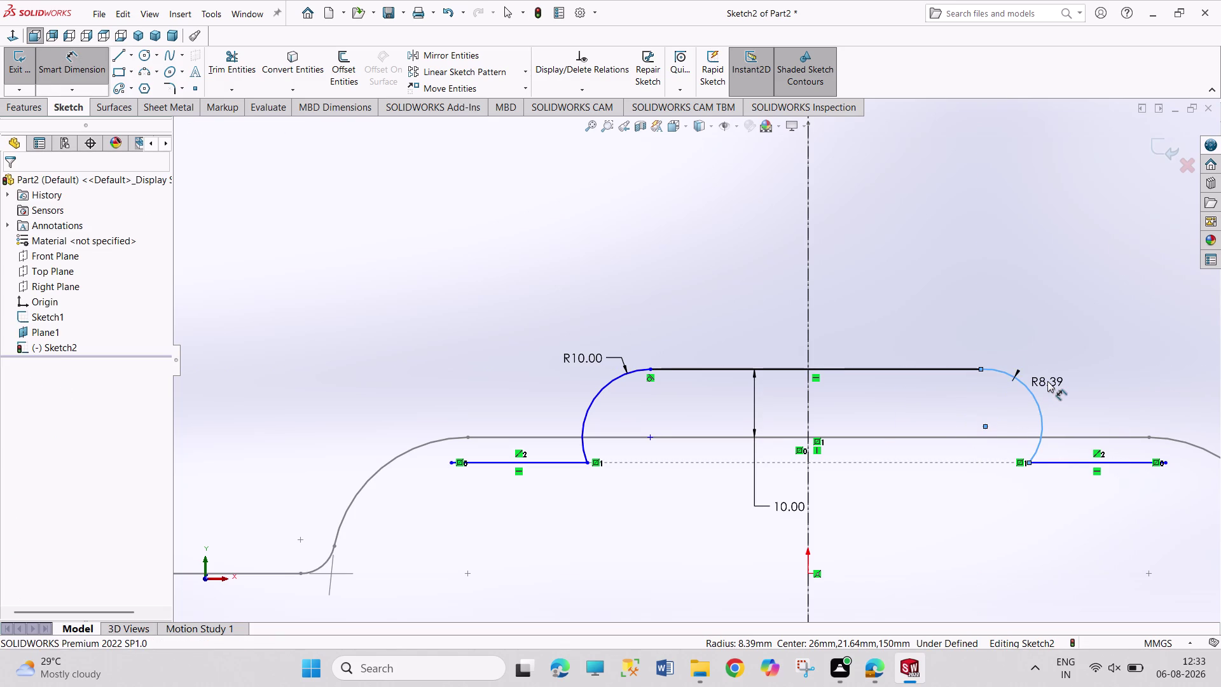
text(10)
key(Return)
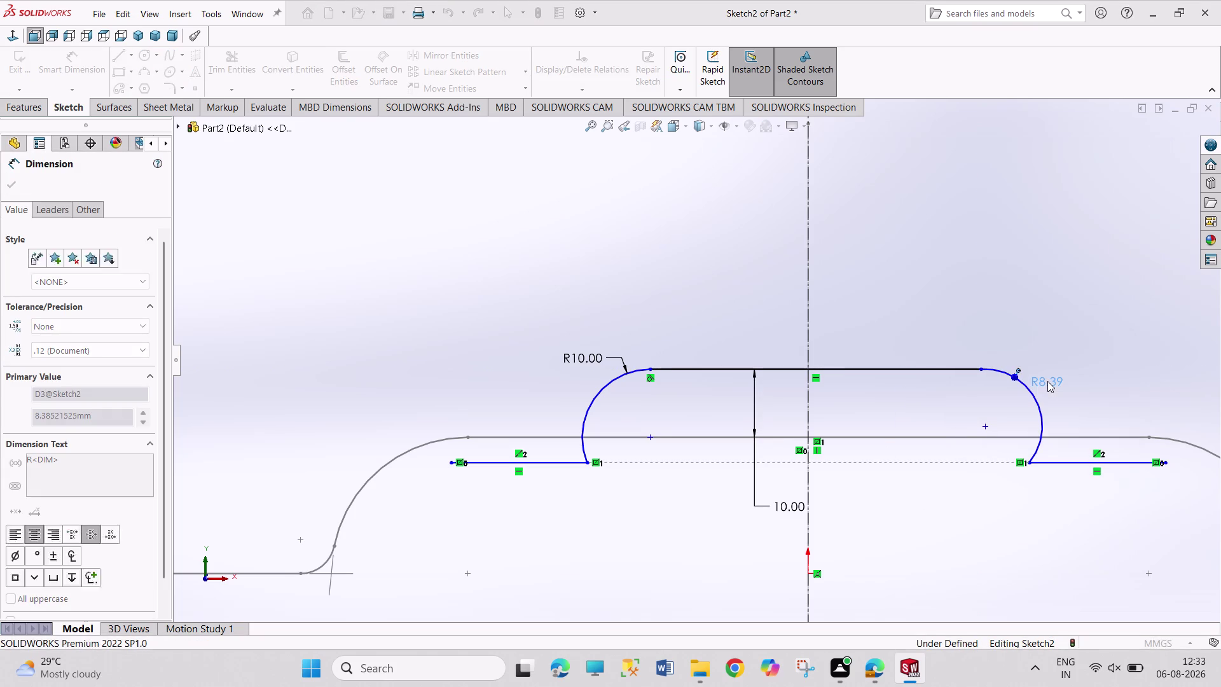
right_click(1006, 302)
click(1015, 344)
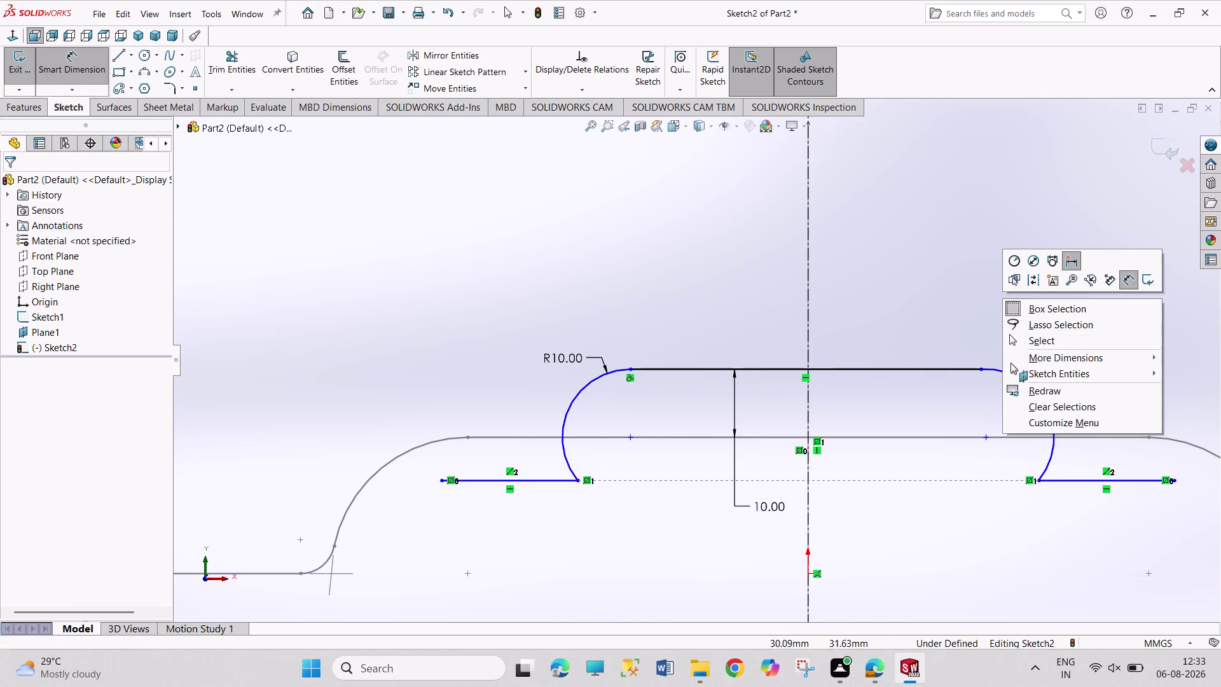
Make the right arc tangent to the top line.
click(982, 368)
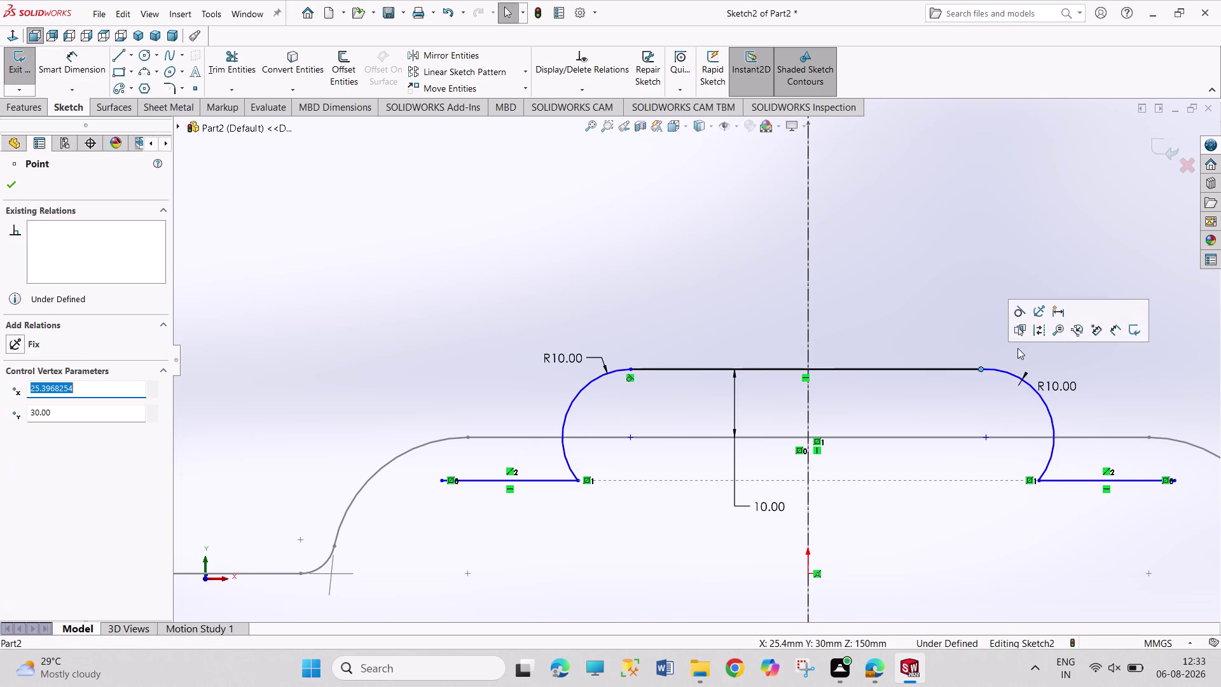
click(1023, 316)
click(1014, 309)
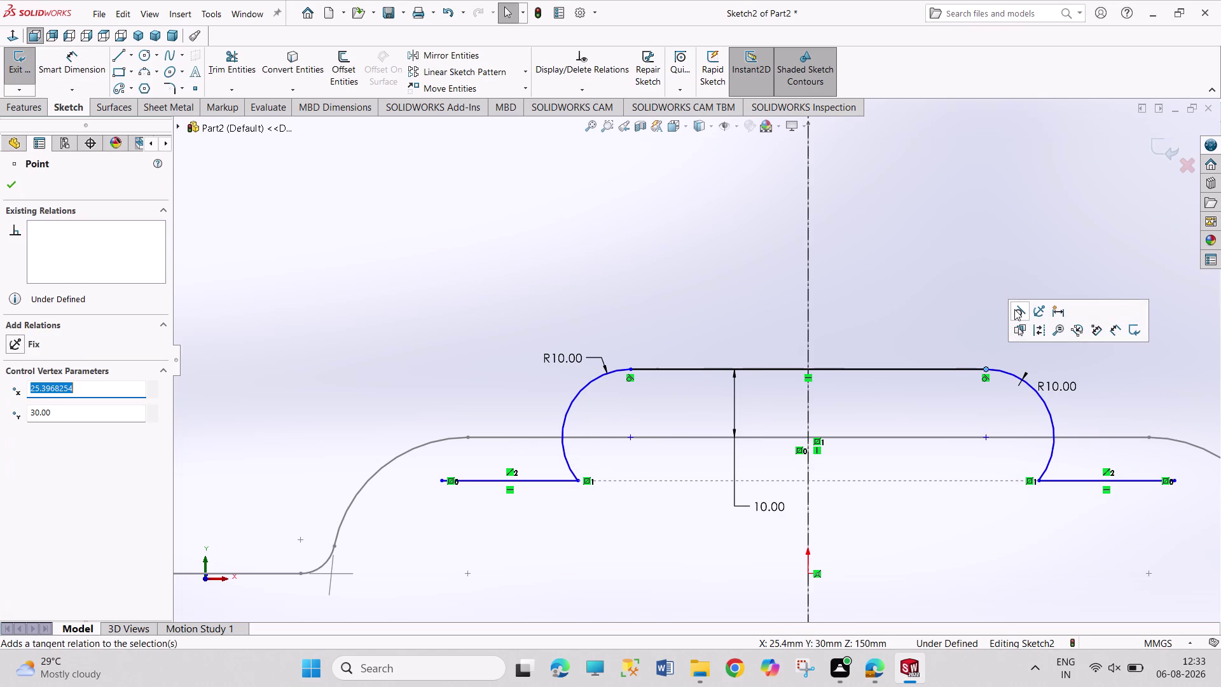
click(924, 280)
Dimension the top line's length as 50 mm.
right_drag(923, 291, 922, 221)
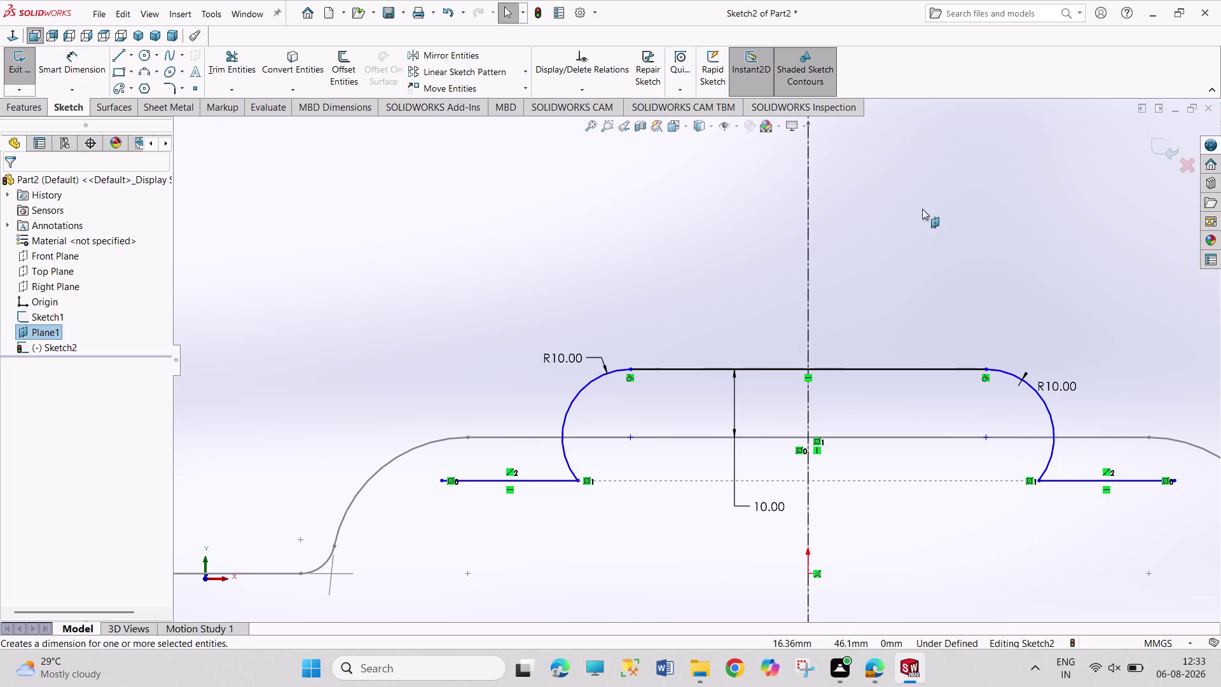
right_drag(922, 221, 923, 211)
right_drag(927, 286, 929, 194)
right_drag(894, 302, 899, 177)
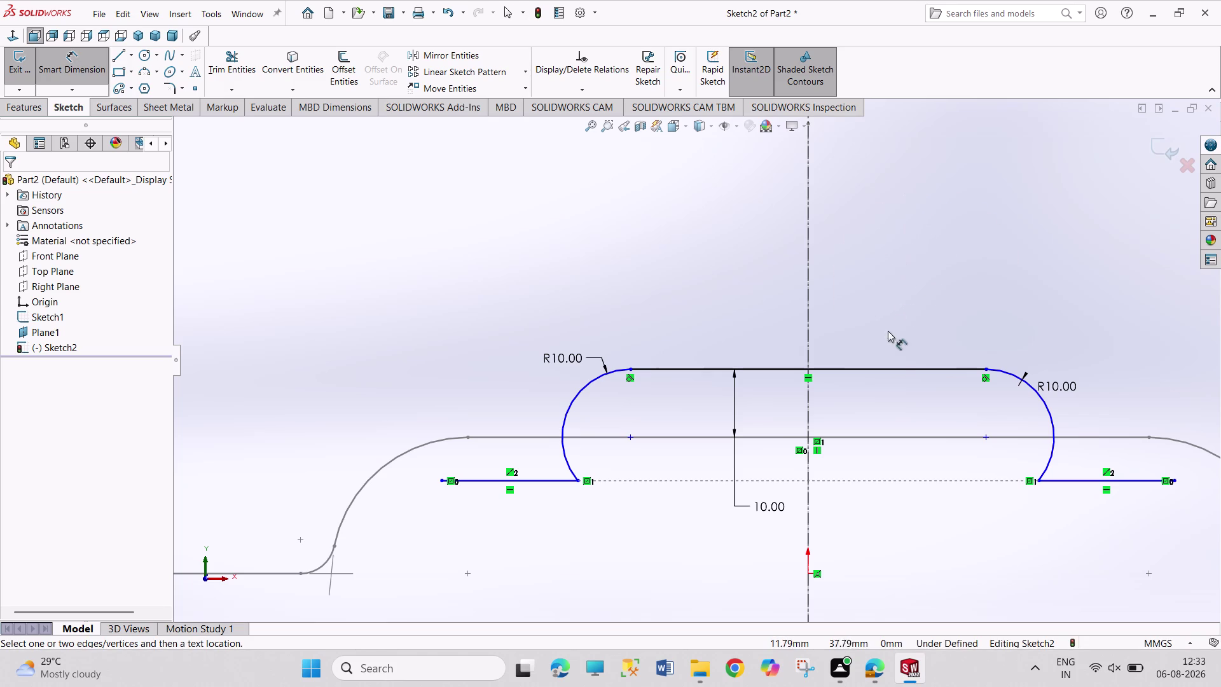
drag(887, 371, 887, 361)
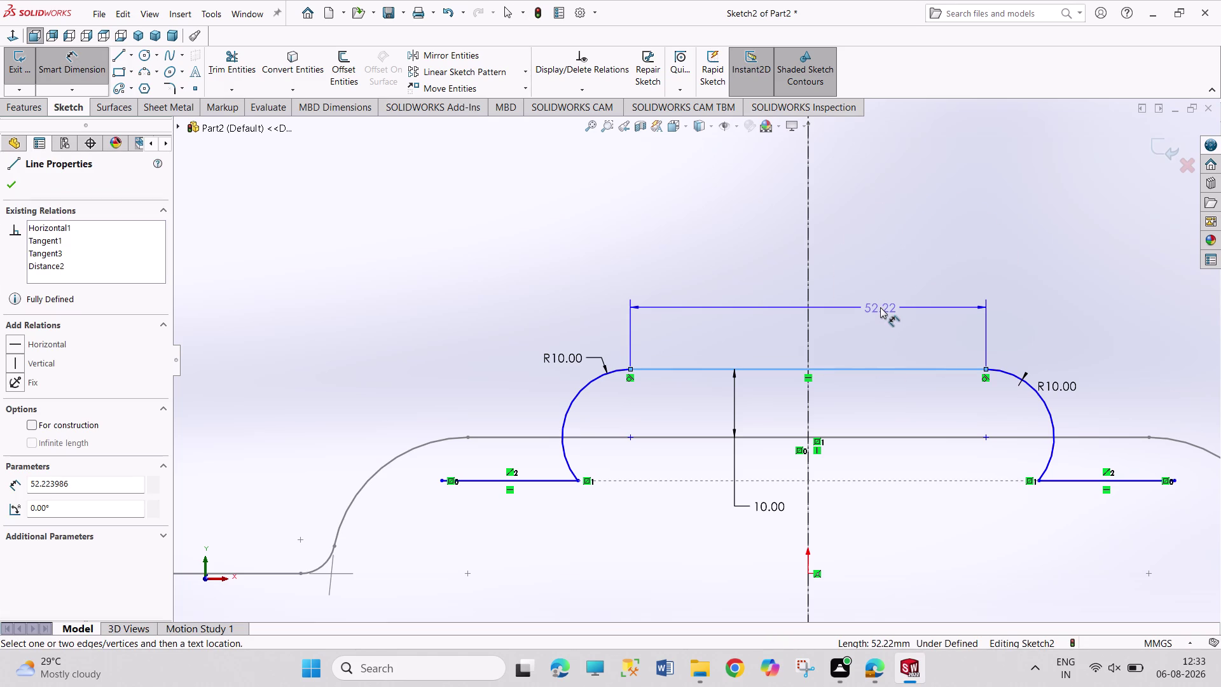
click(880, 307)
text(50)
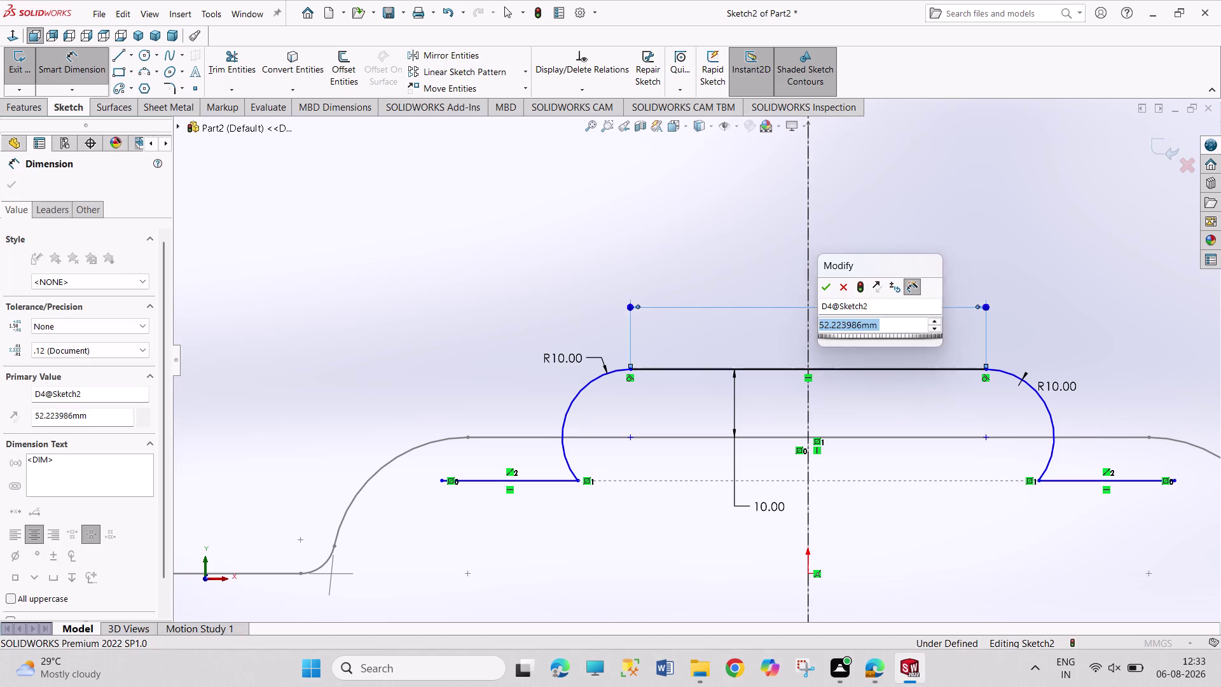
key(Return)
right_click(909, 212)
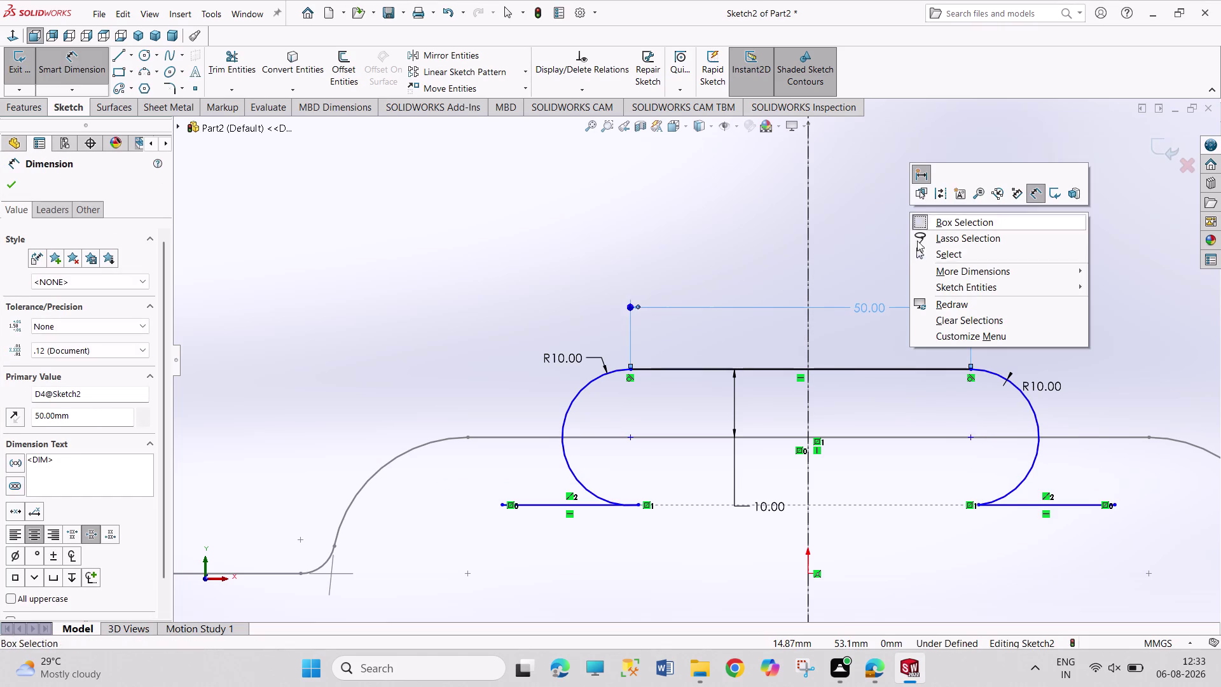
click(928, 251)
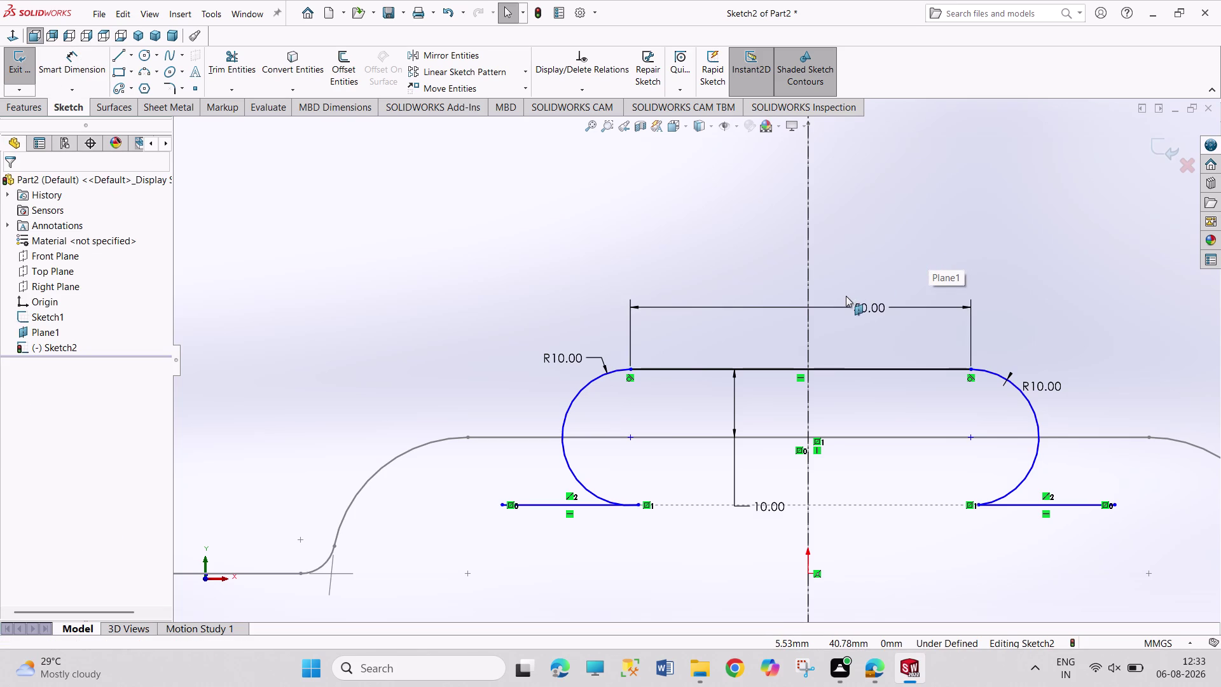
click(167, 86)
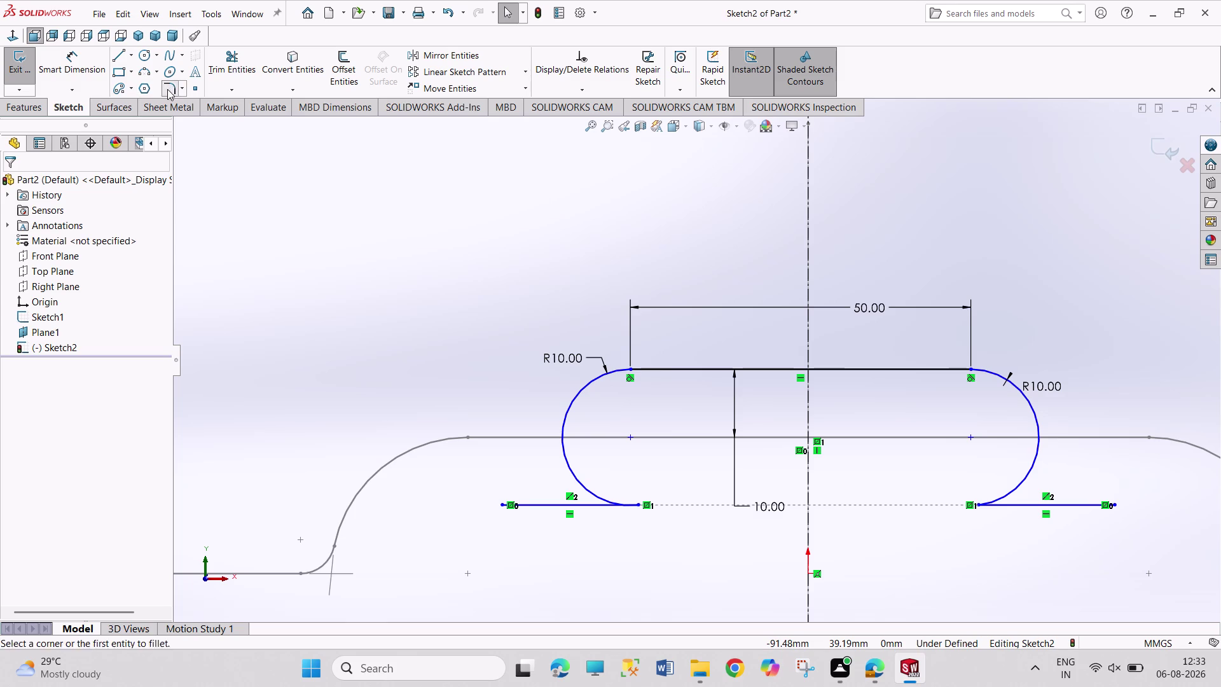
After a failed fillet attempt, drag the left arc ends up to shorten the arcs.
drag(671, 490, 639, 514)
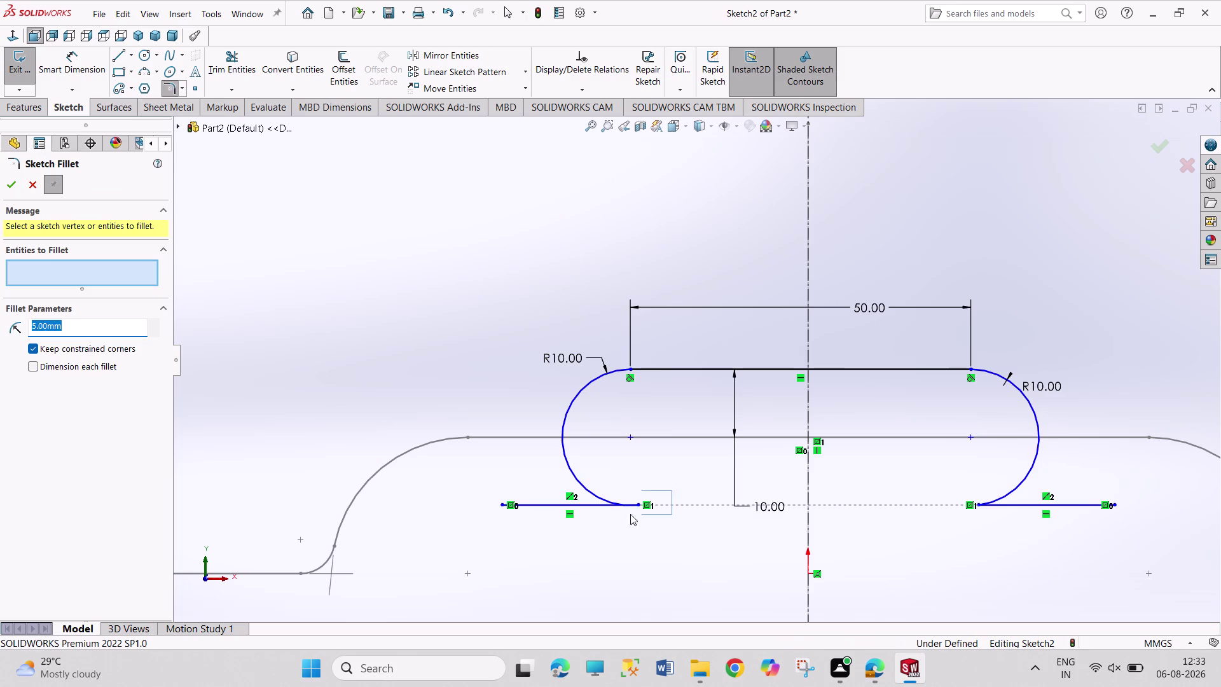
drag(639, 514, 567, 523)
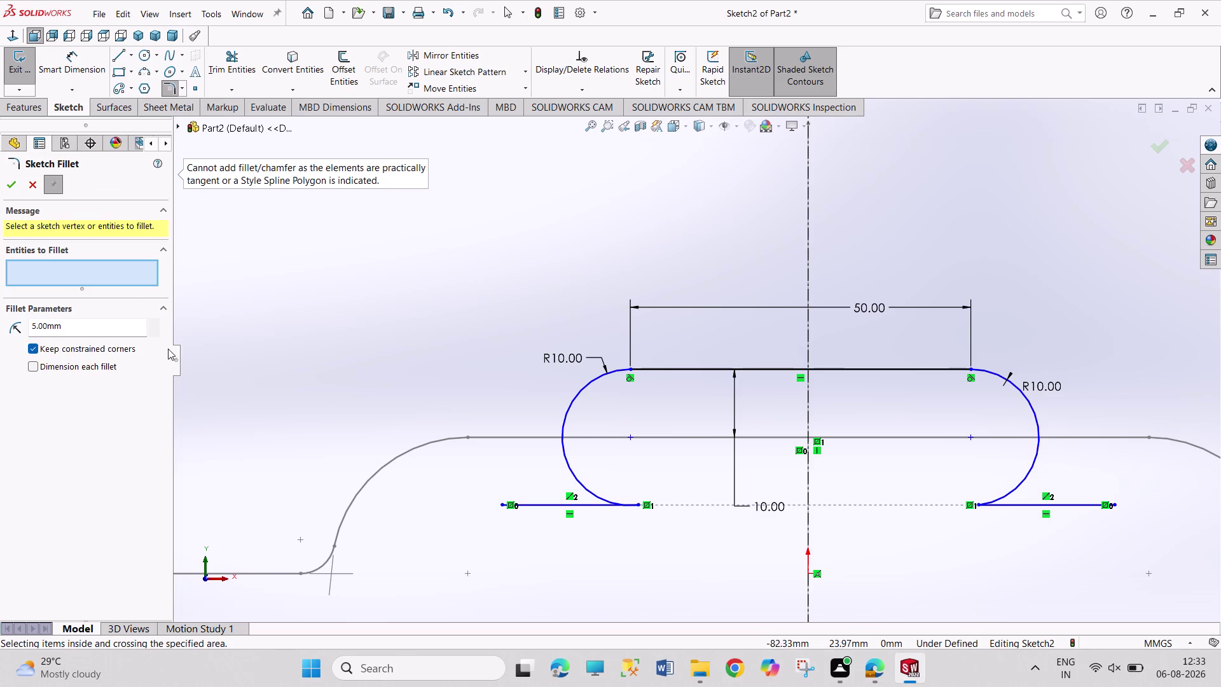
click(27, 185)
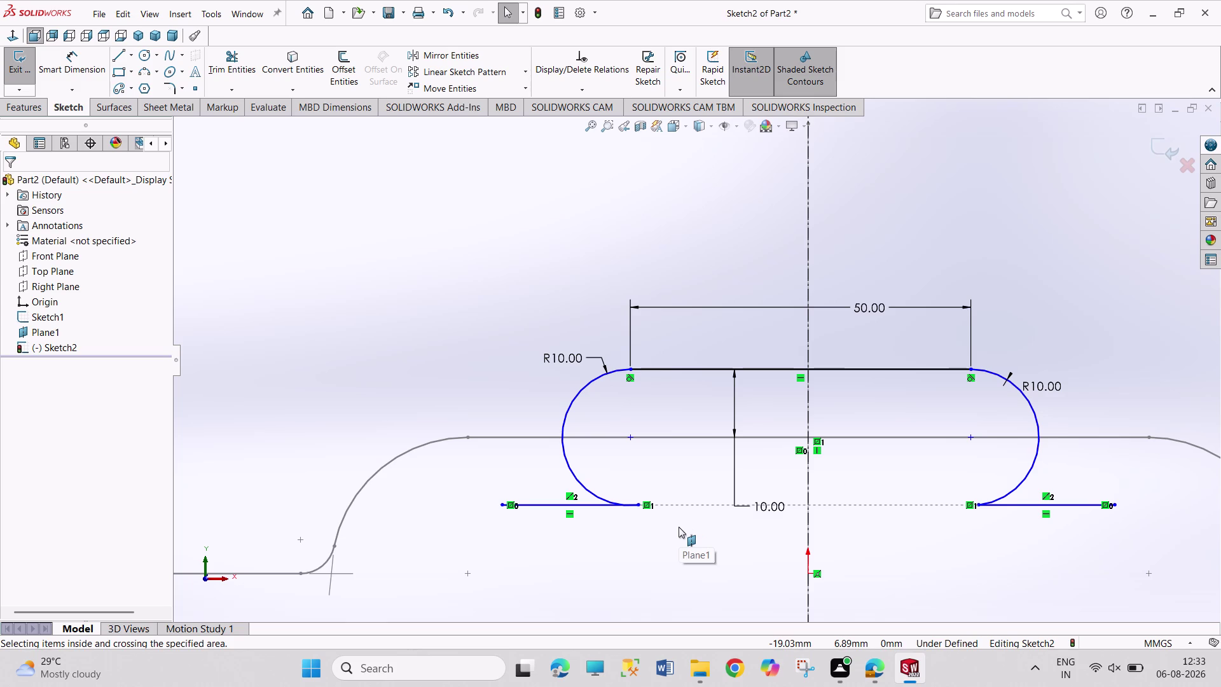
drag(639, 504, 597, 505)
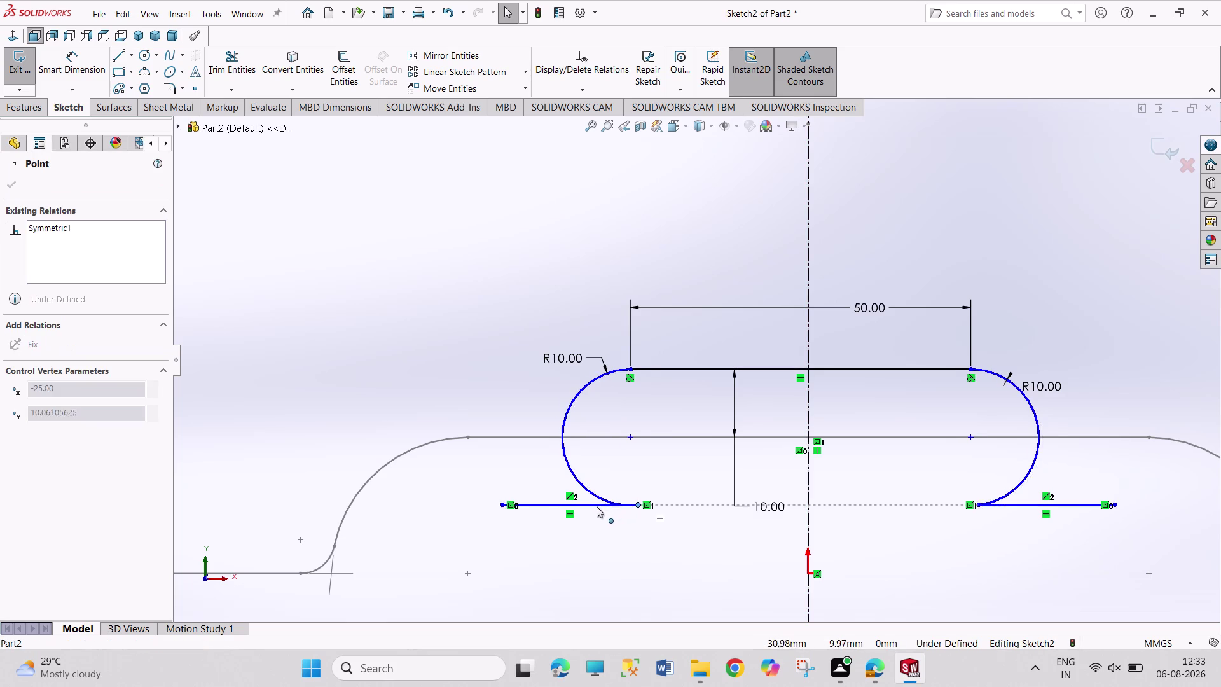
drag(597, 505, 547, 507)
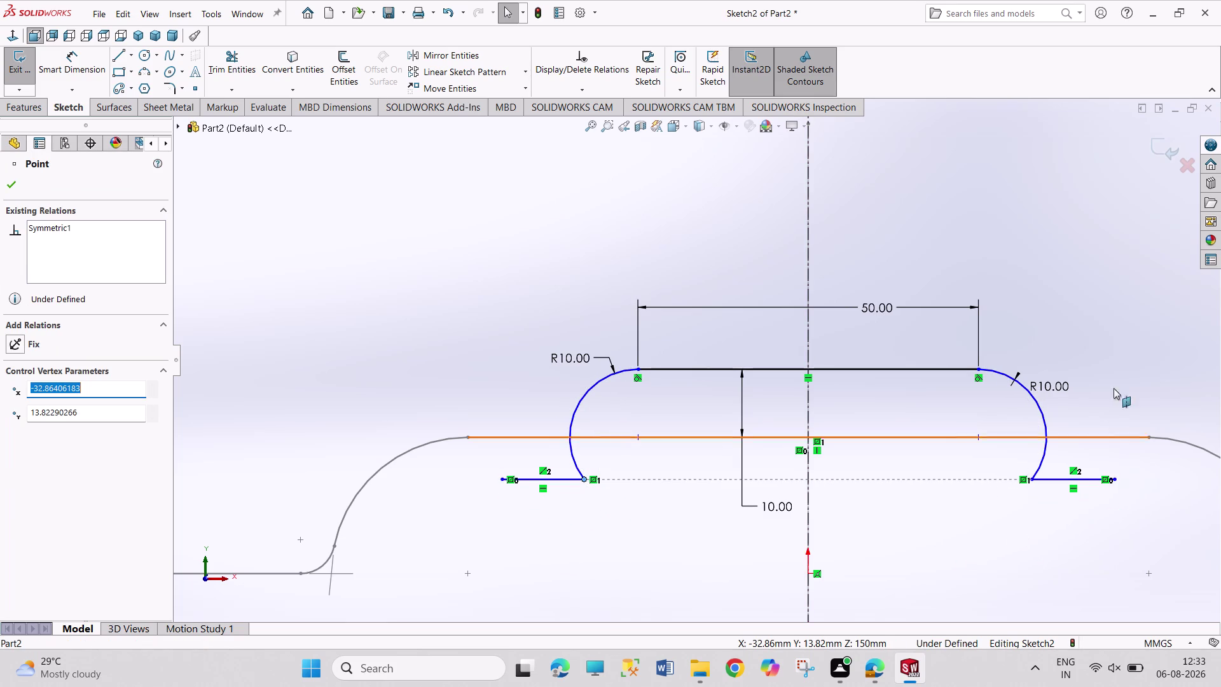
click(1127, 369)
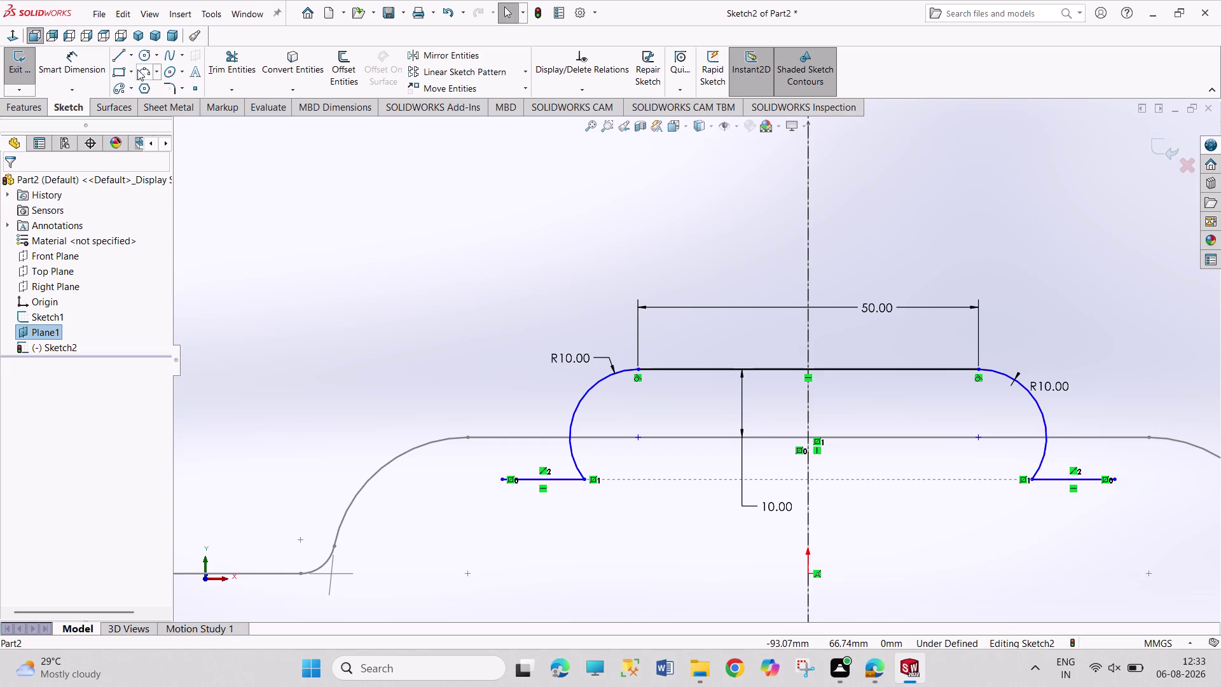
Round the lower left corner with a 5 mm sketch fillet.
click(163, 86)
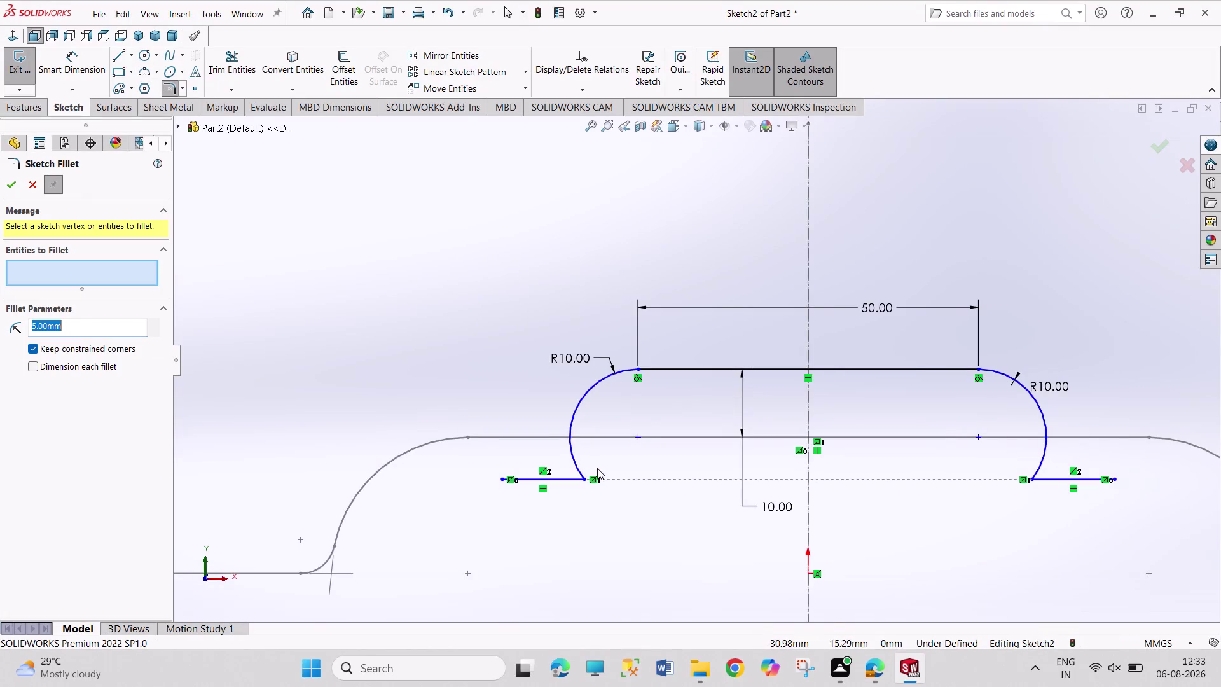
drag(597, 460, 556, 497)
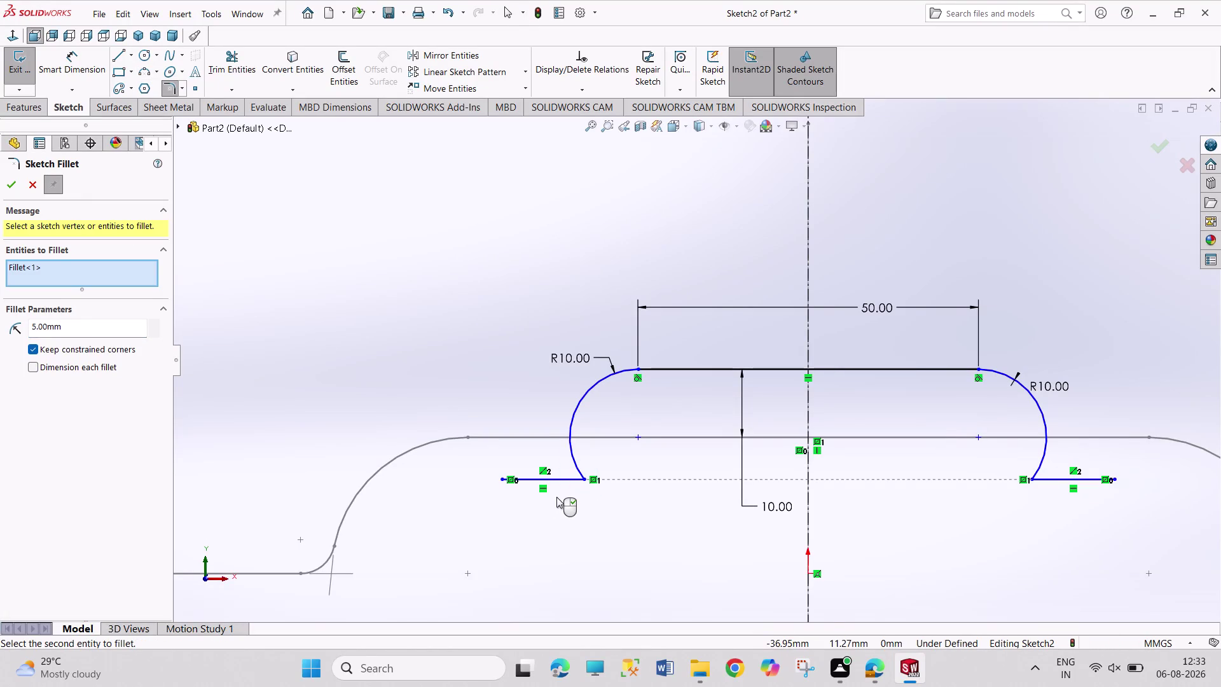
click(7, 189)
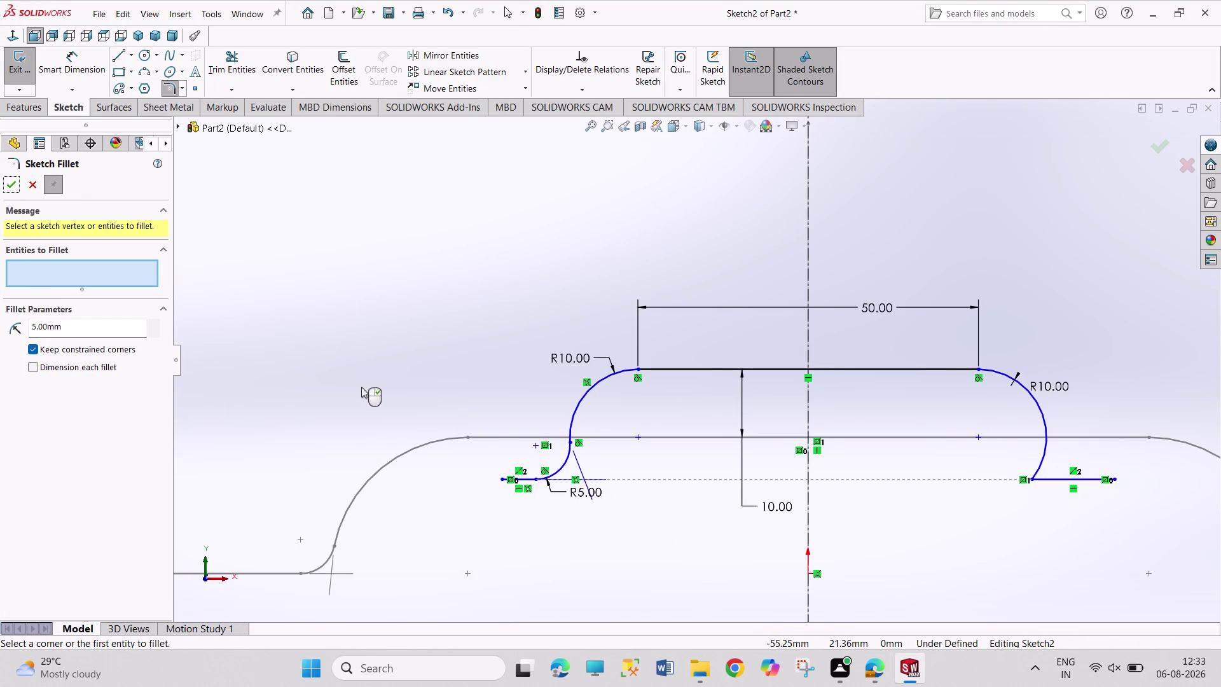
right_drag(341, 273, 337, 263)
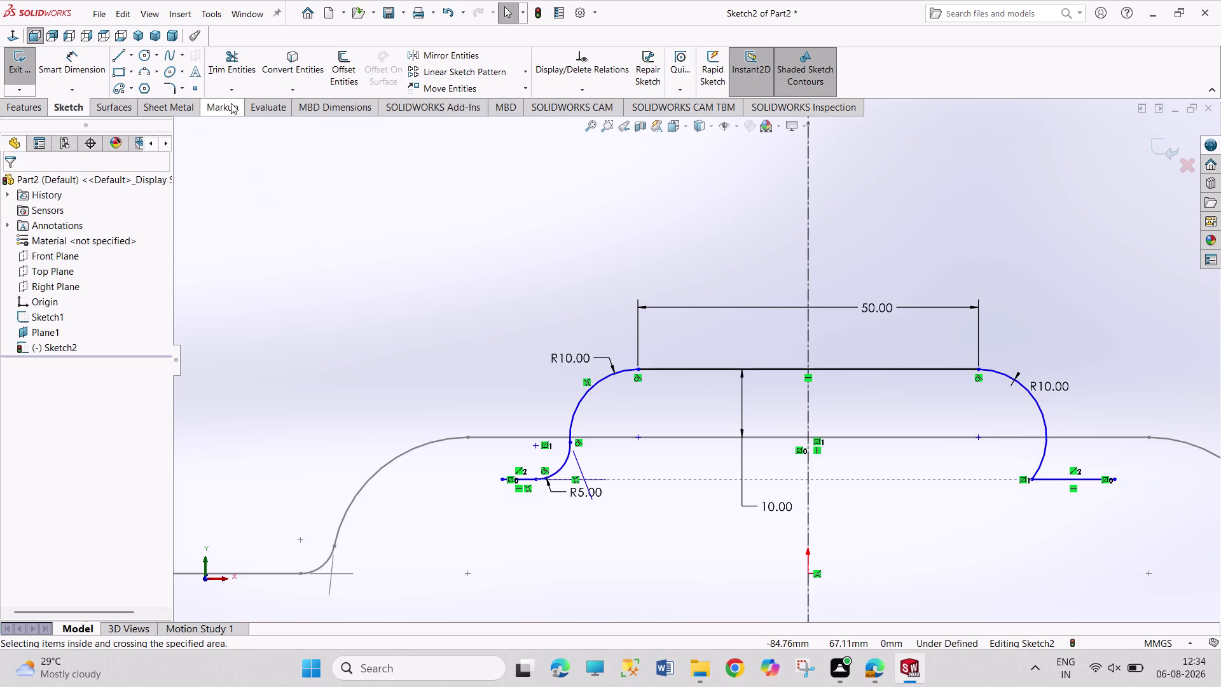
Round the lower right corner with a 5 mm sketch fillet and clear the selection.
click(163, 89)
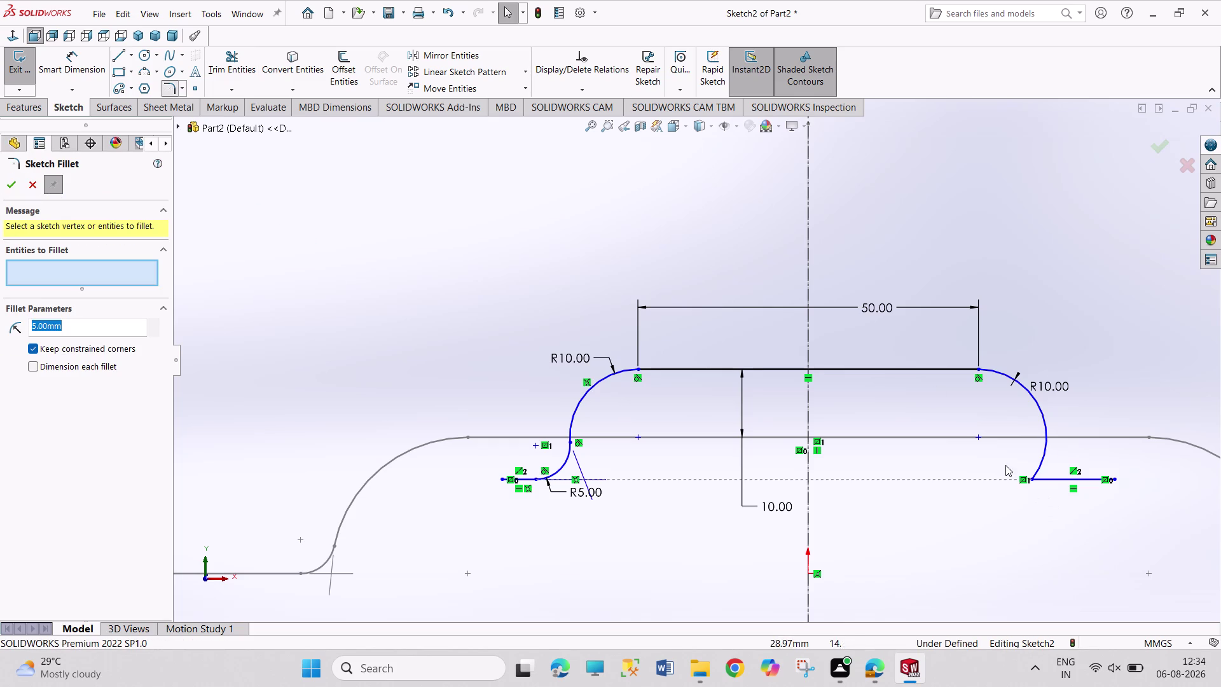
drag(1003, 463, 1049, 503)
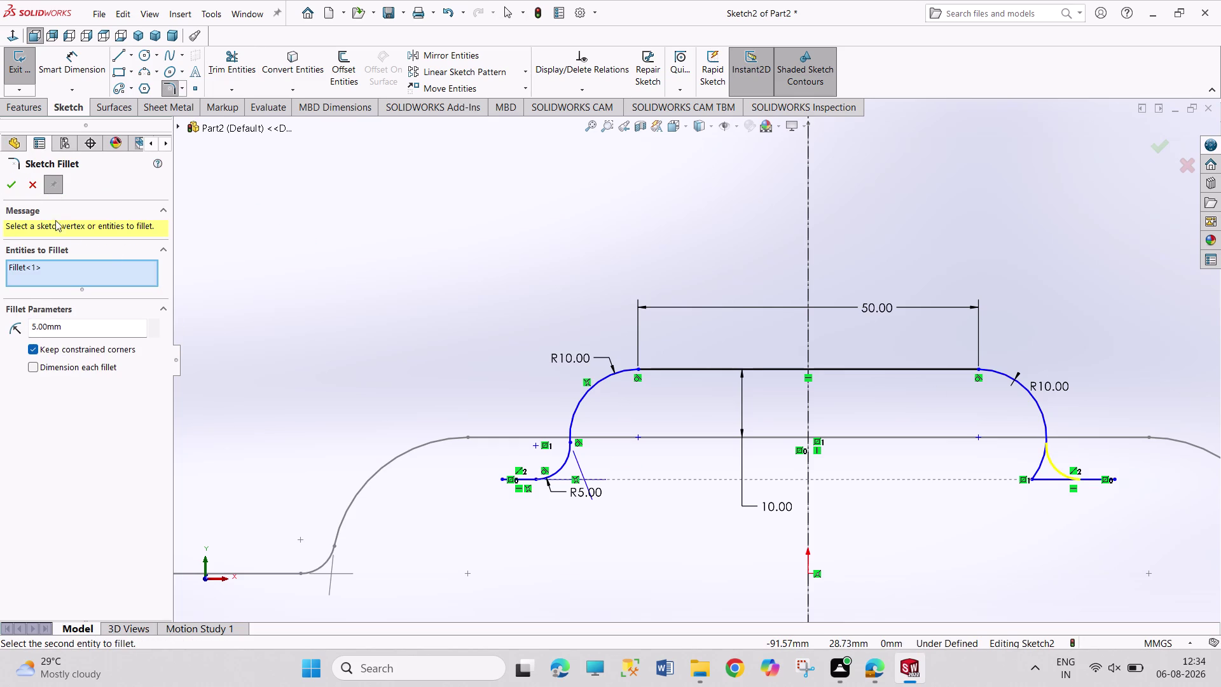
click(11, 187)
click(423, 216)
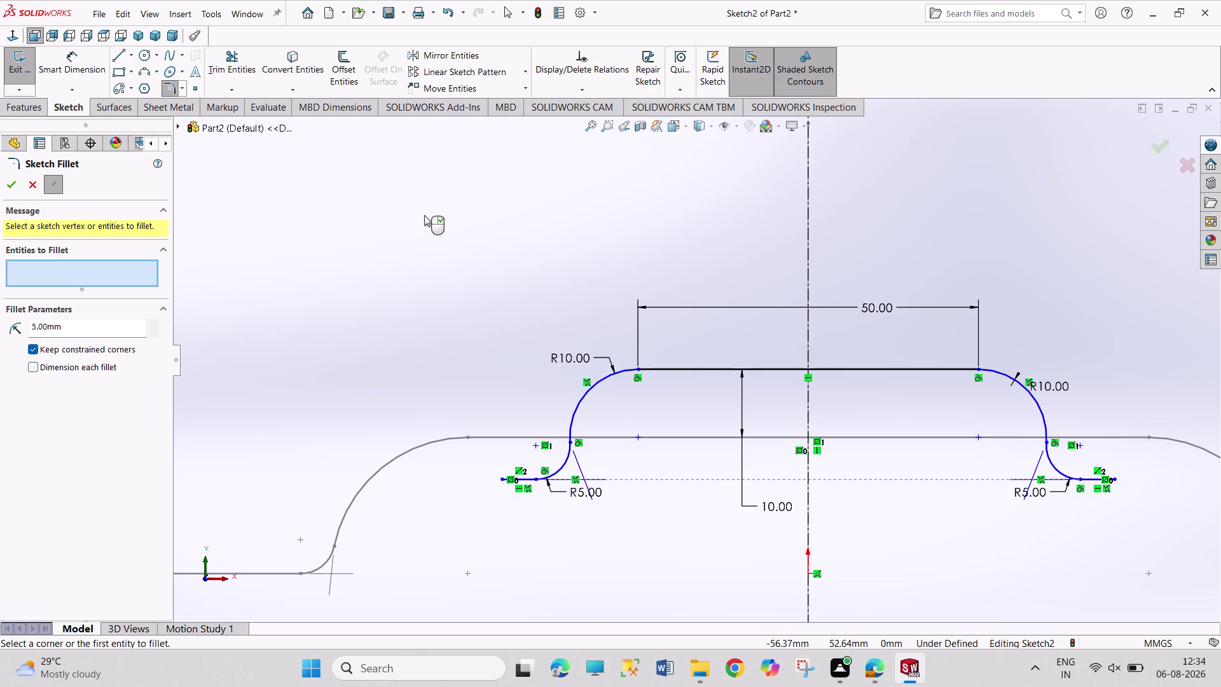
scroll(up, 3)
click(7, 181)
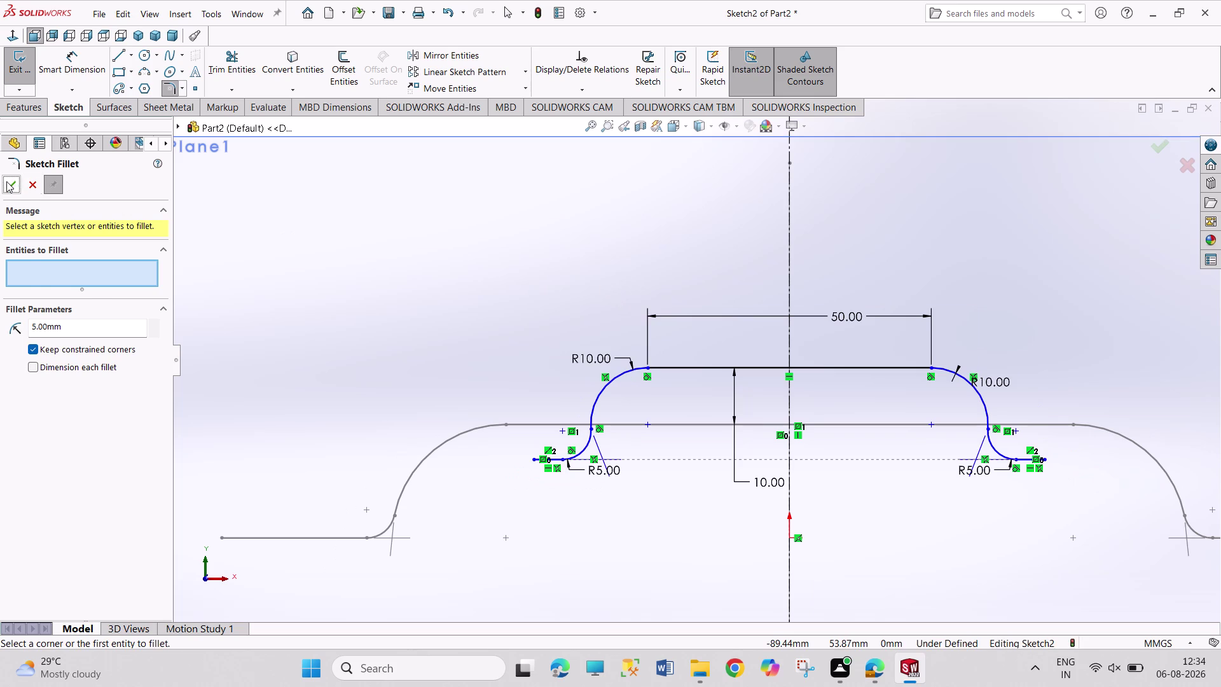
scroll(up, 3)
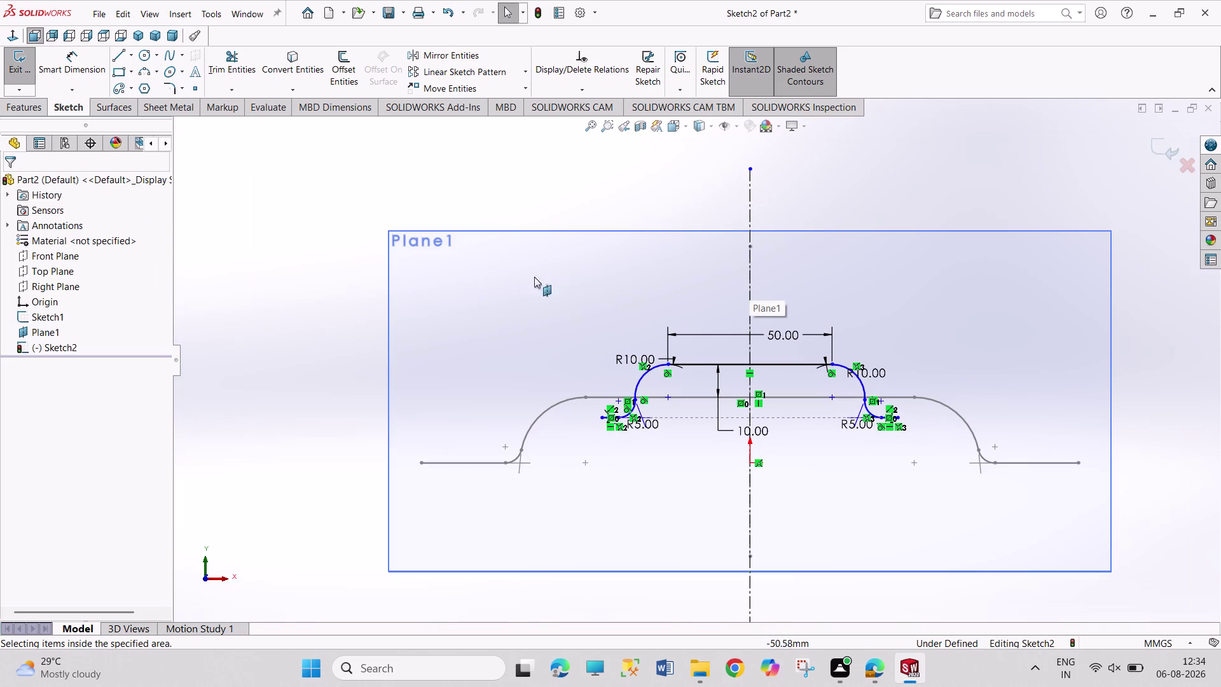
click(58, 329)
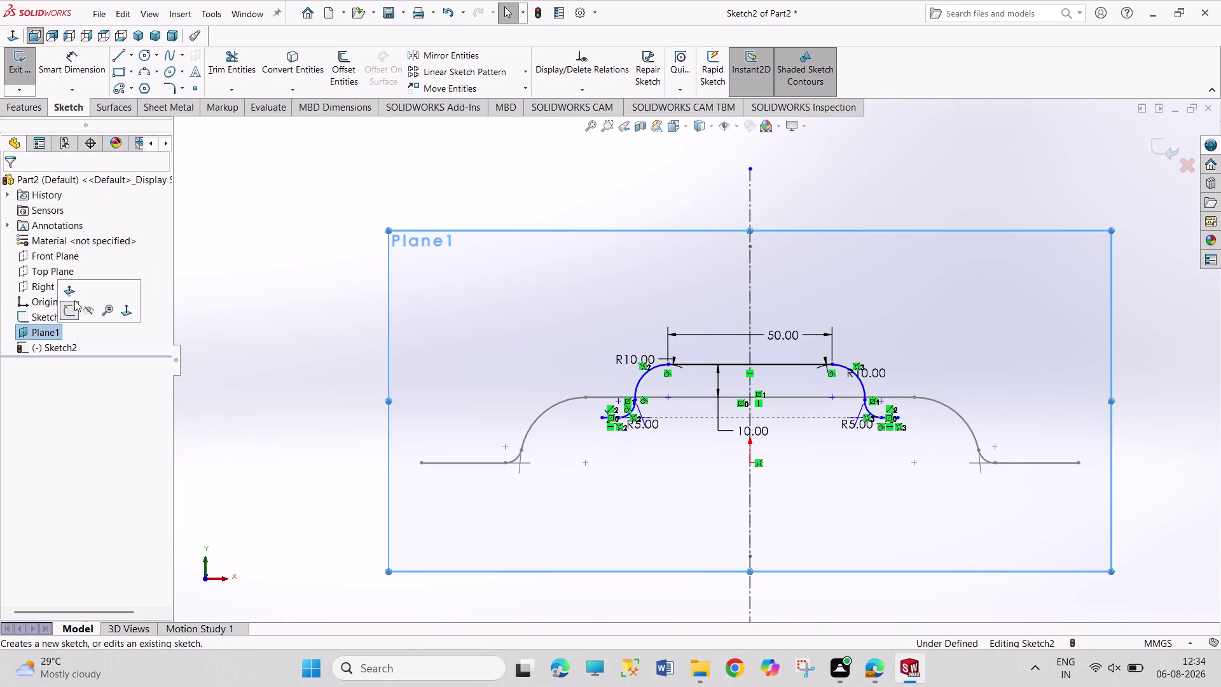
click(85, 312)
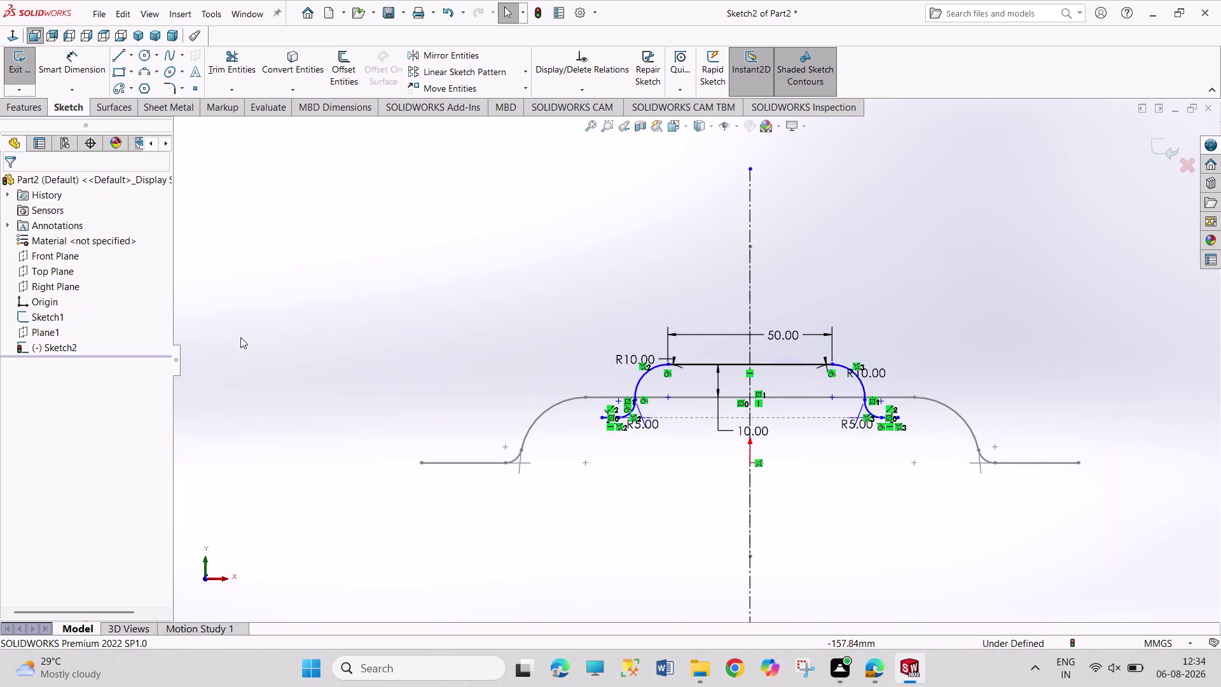
scroll(down, 3)
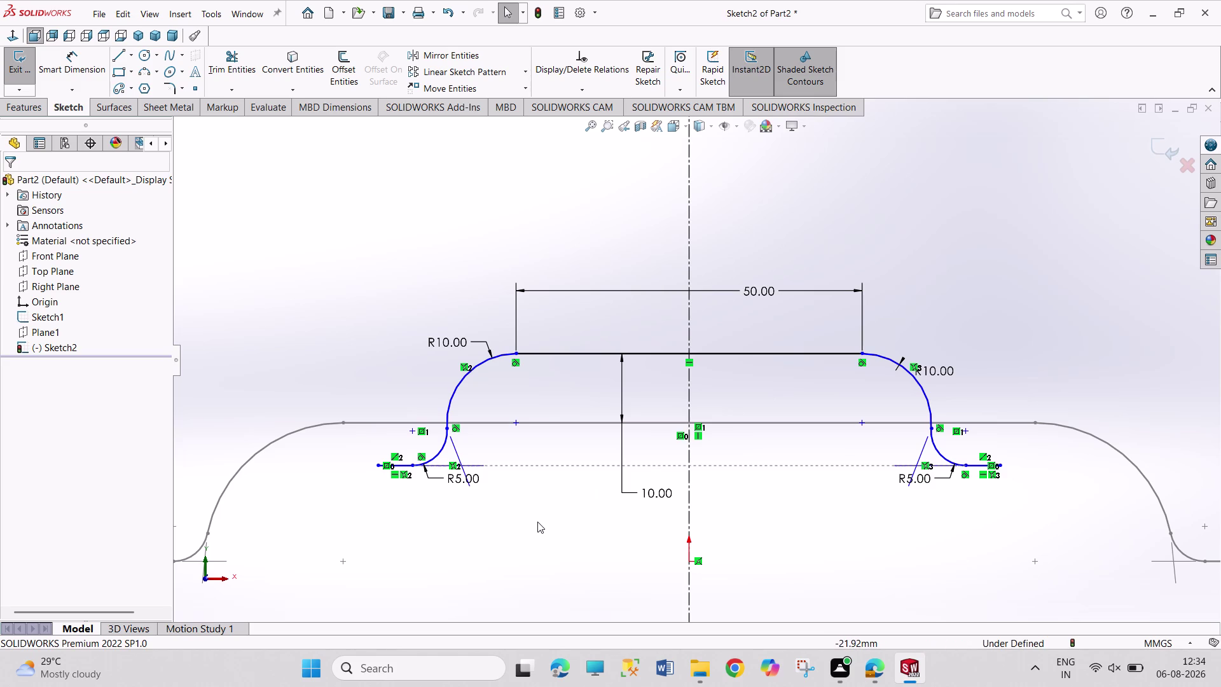
Give the left bottom flange line a 15 mm Smart Dimension.
right_drag(513, 595, 520, 528)
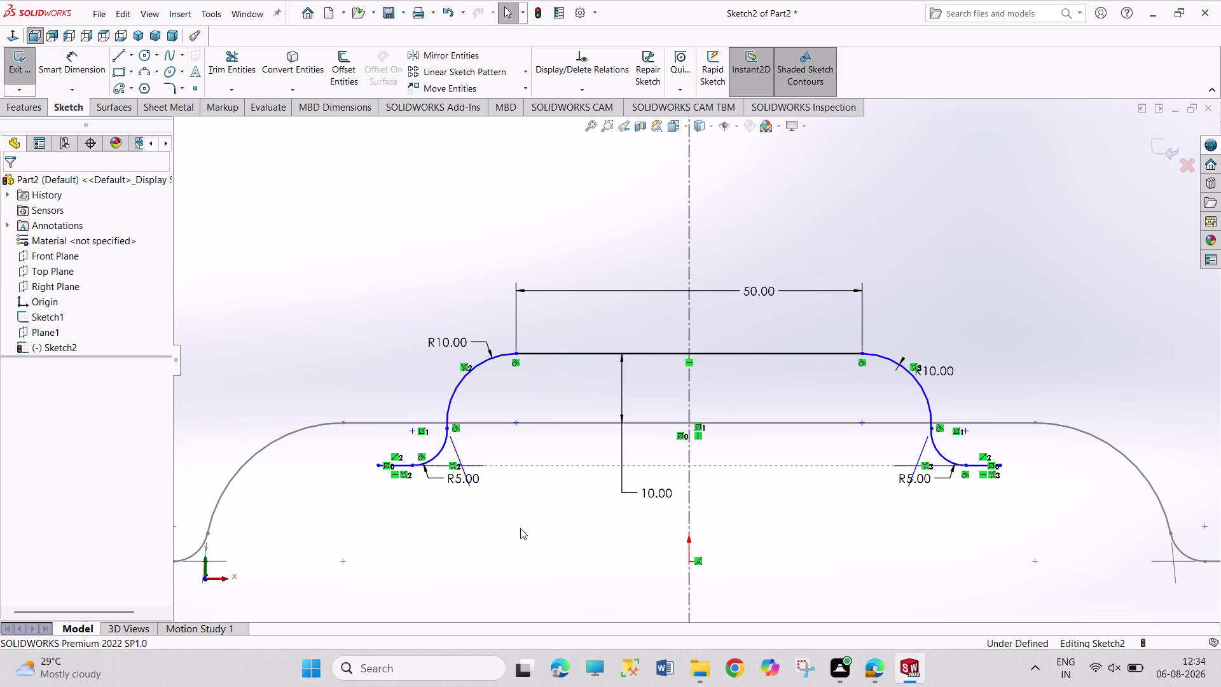
right_drag(520, 527, 512, 460)
right_drag(386, 345, 381, 198)
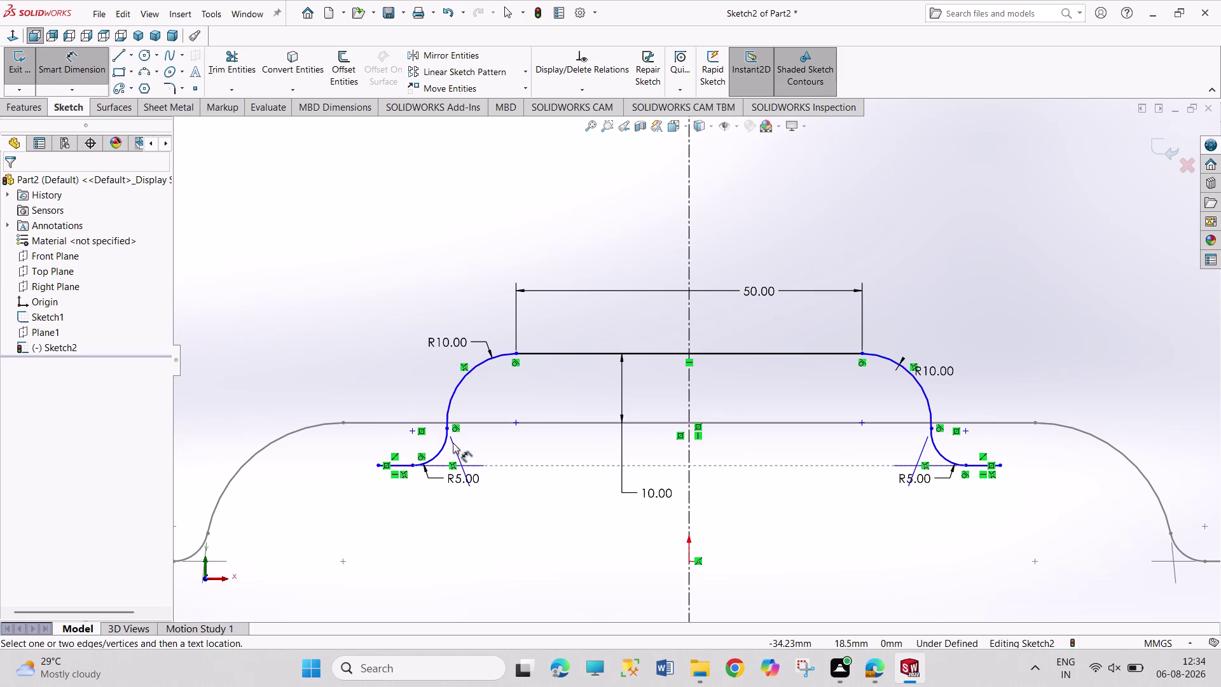
click(401, 467)
click(394, 520)
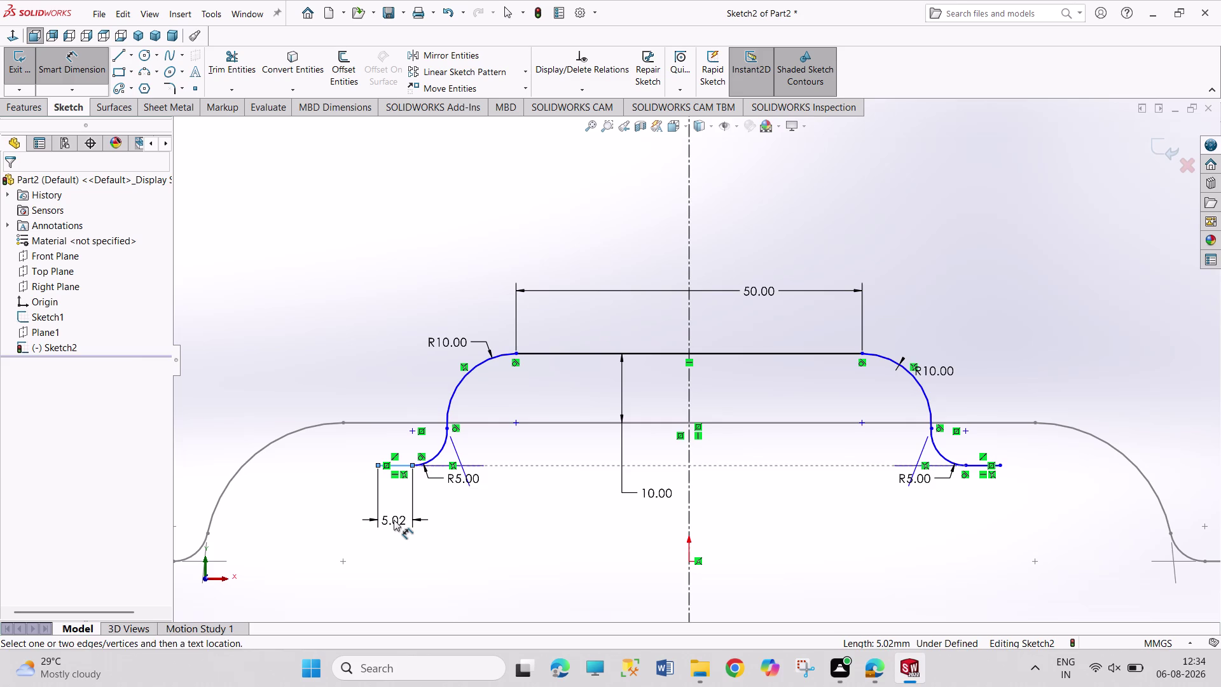
text(15)
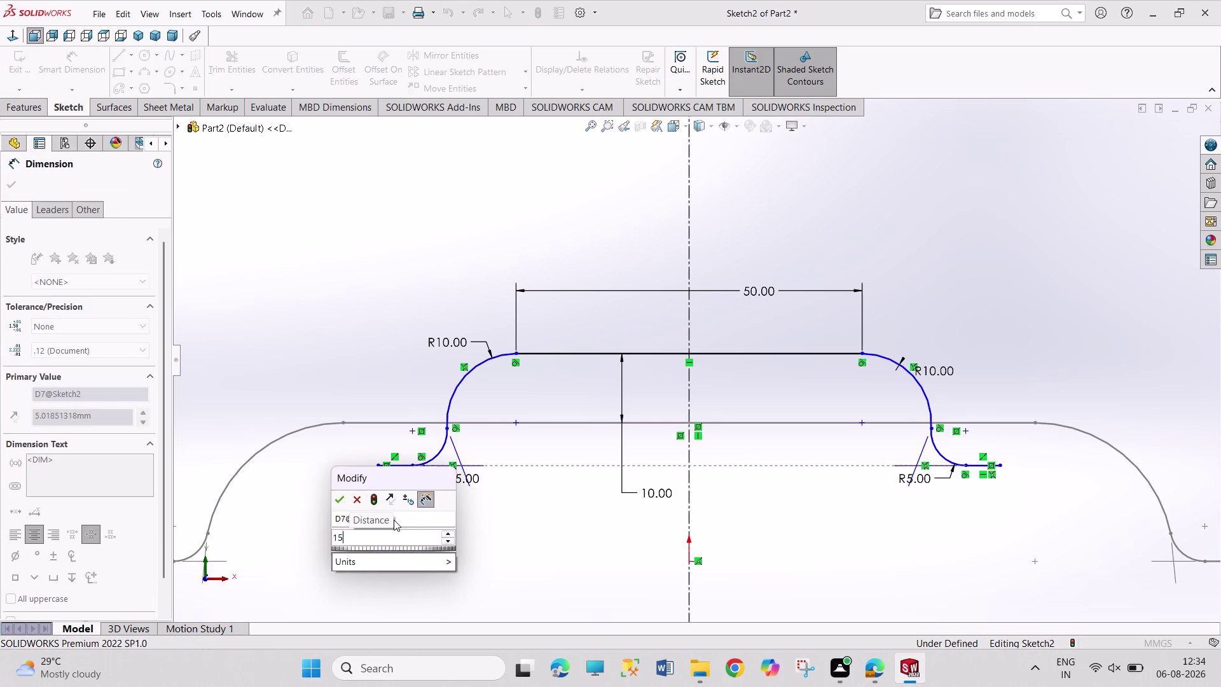
key(Return)
right_click(415, 240)
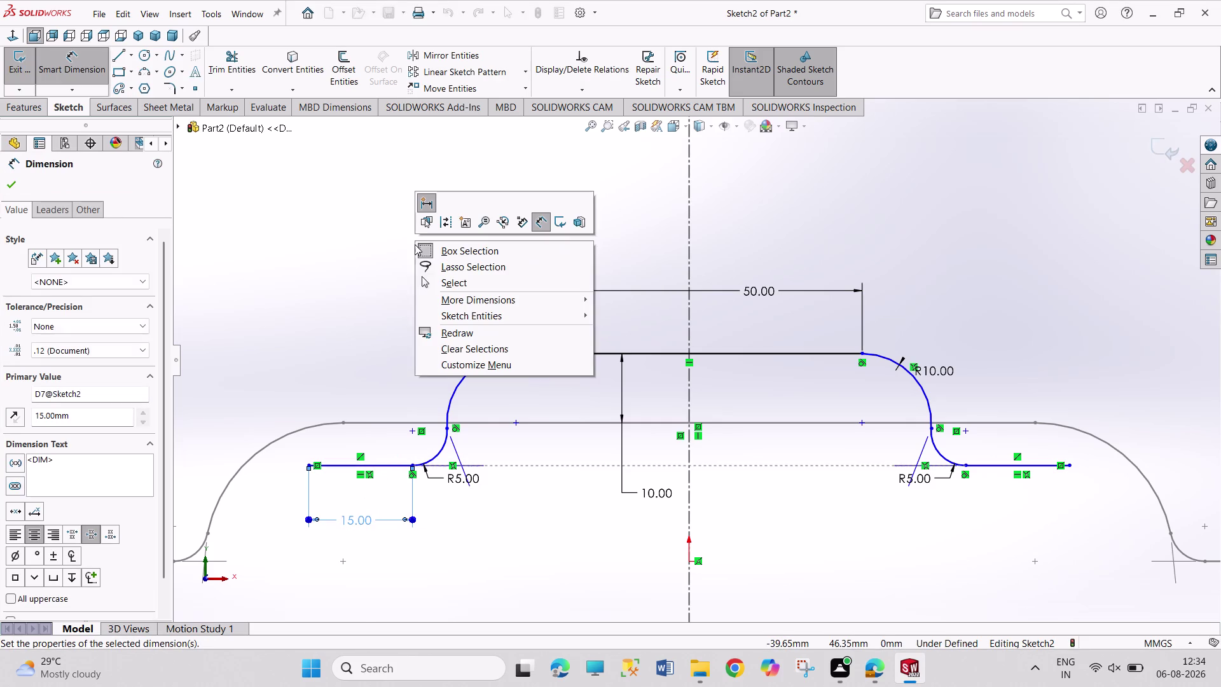
click(422, 282)
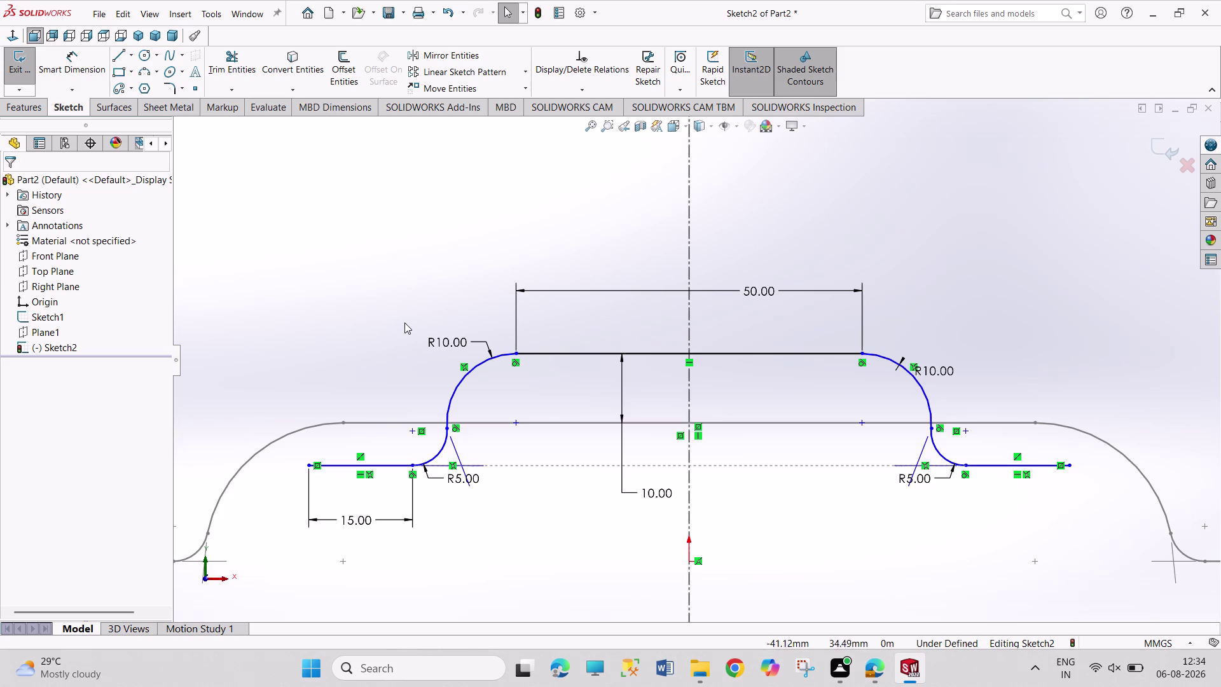
Make a Sketch2 point coincident with Line3 of Sketch1.
click(445, 428)
click(469, 421)
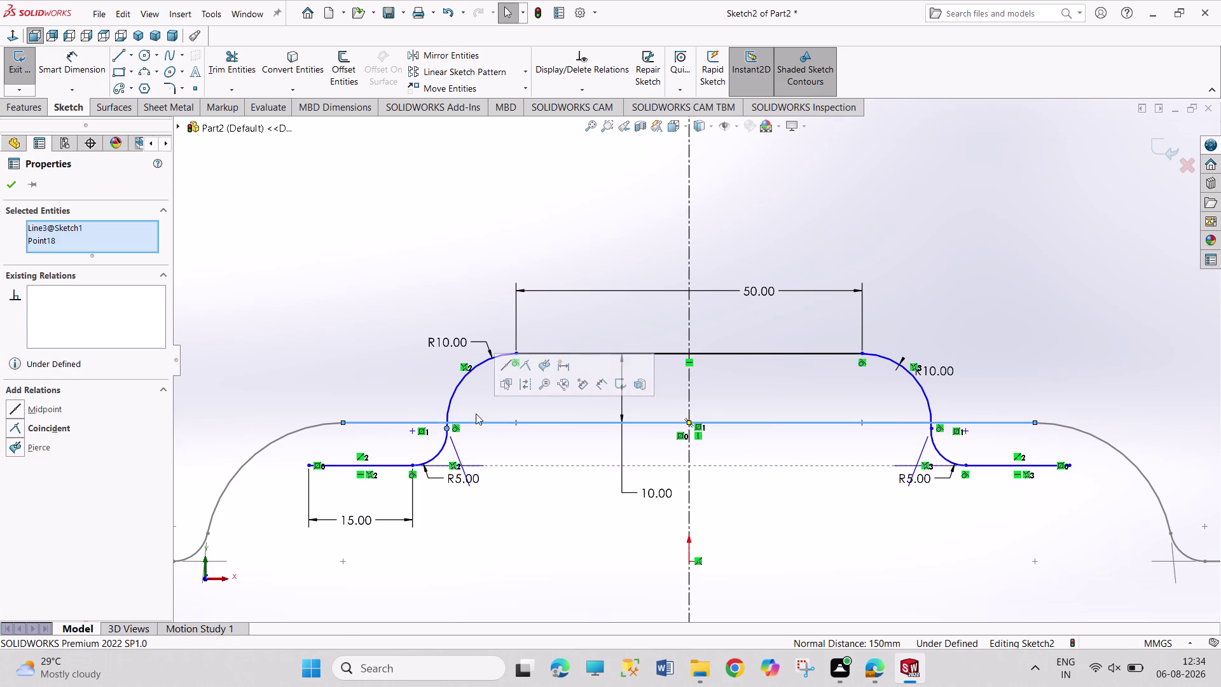
click(525, 368)
click(485, 273)
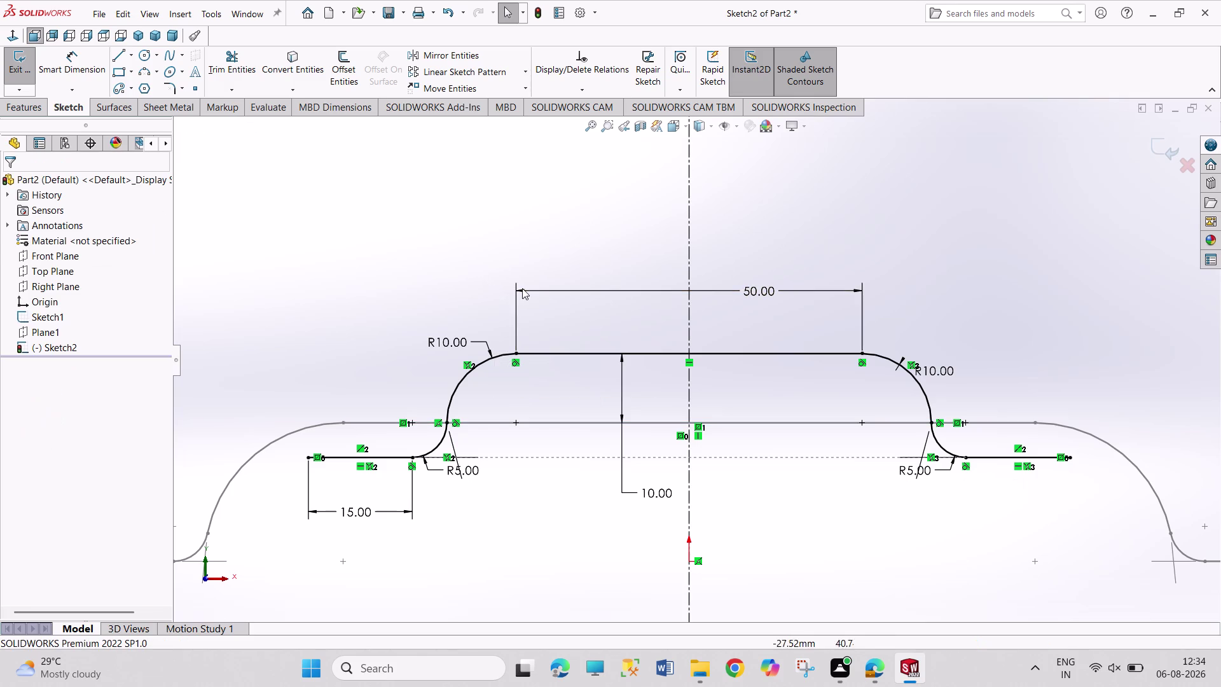
scroll(up, 3)
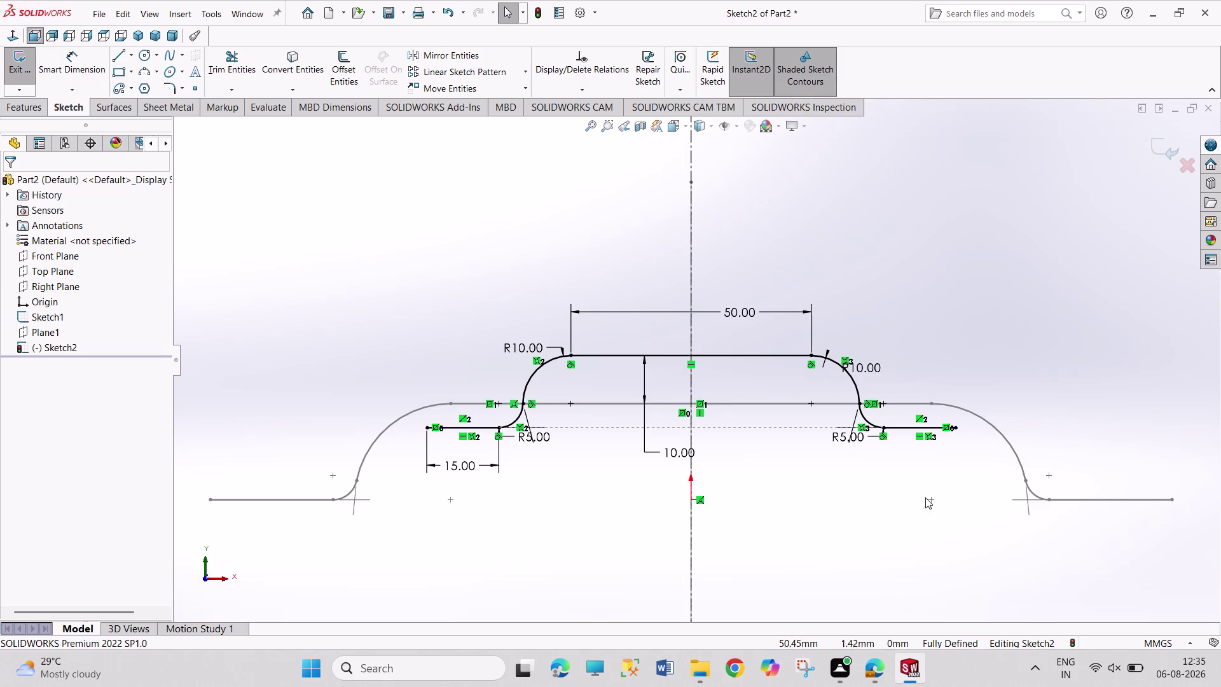
right_drag(1042, 385, 1026, 259)
click(896, 428)
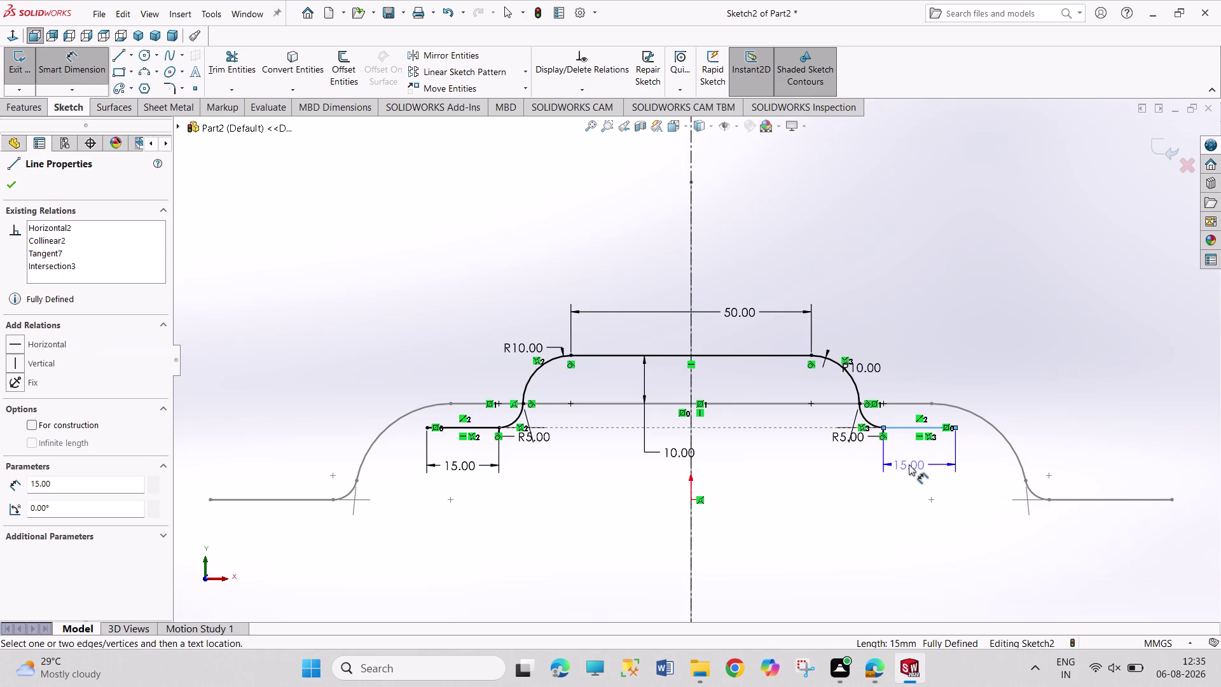
Clear the selection and exit the fully defined Sketch2.
key(Escape)
key(Escape)
key(Escape)
key(Escape)
key(Escape)
key(Escape)
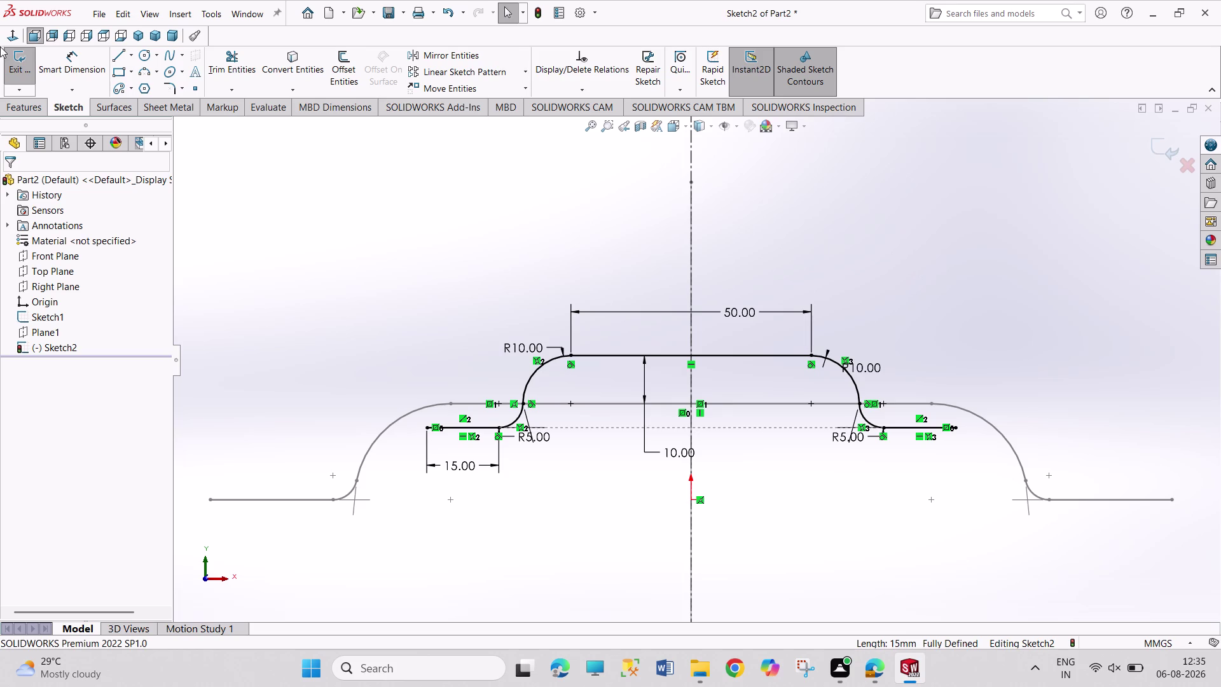
click(17, 59)
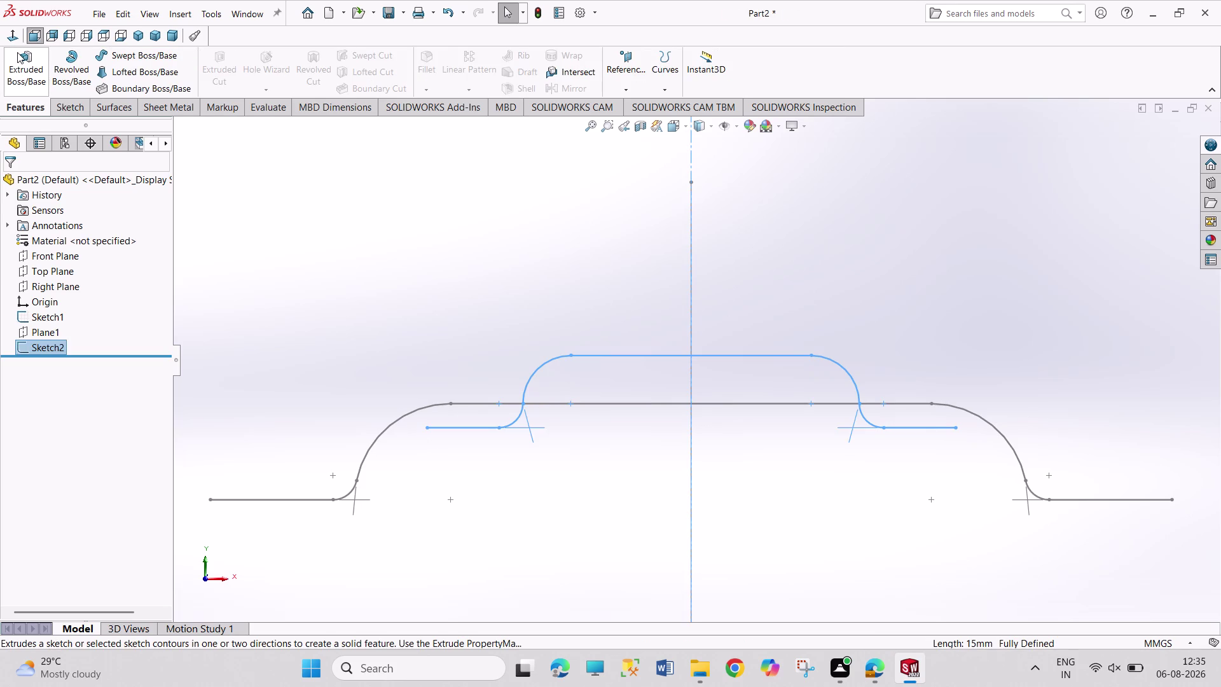
Switch to isometric view and start a Lofted-Bend feature from the Sheet Metal tab.
click(133, 39)
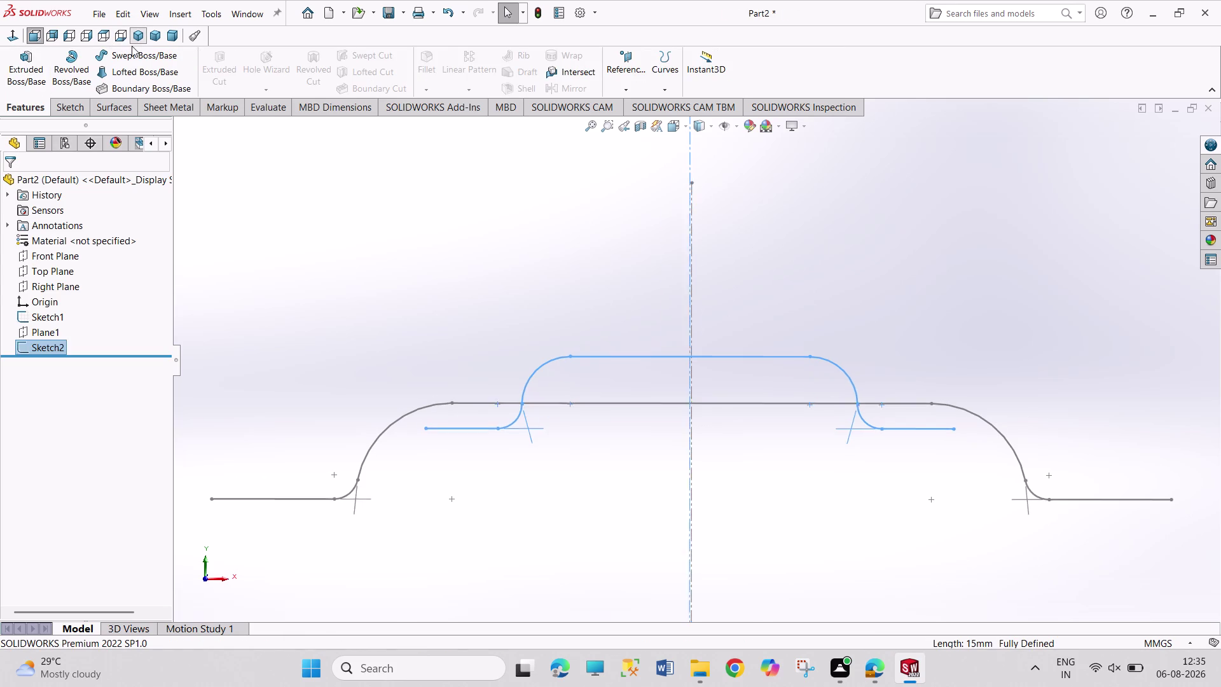
click(160, 109)
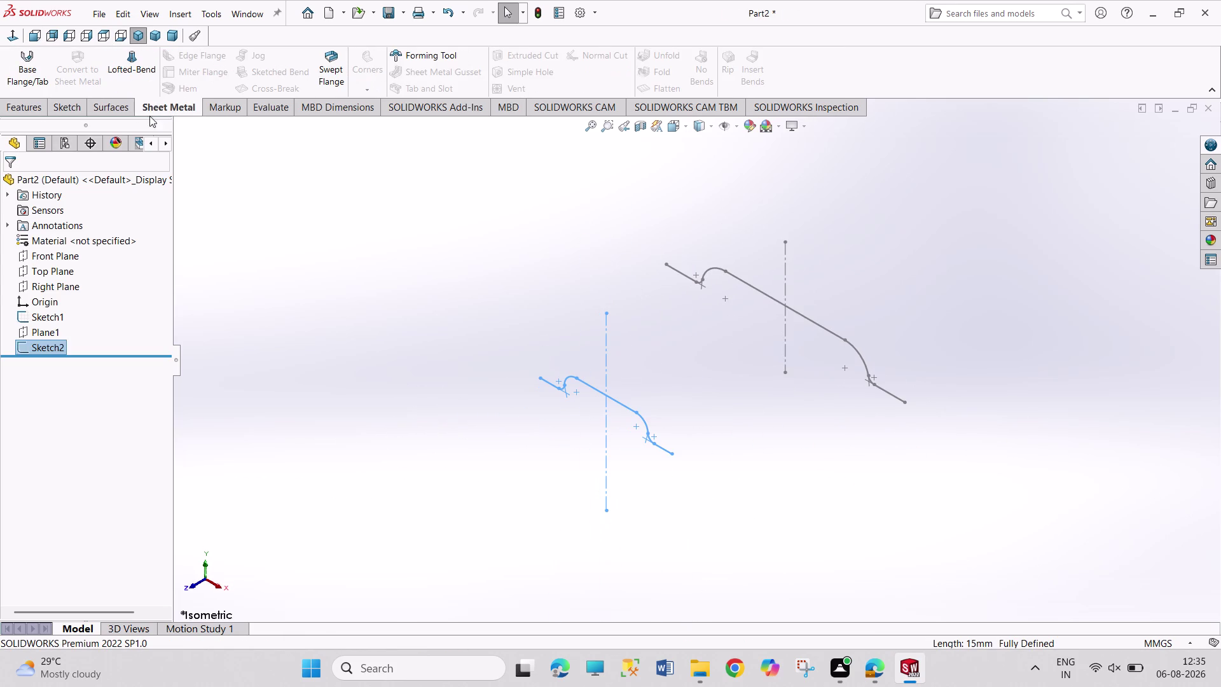
click(123, 89)
click(707, 364)
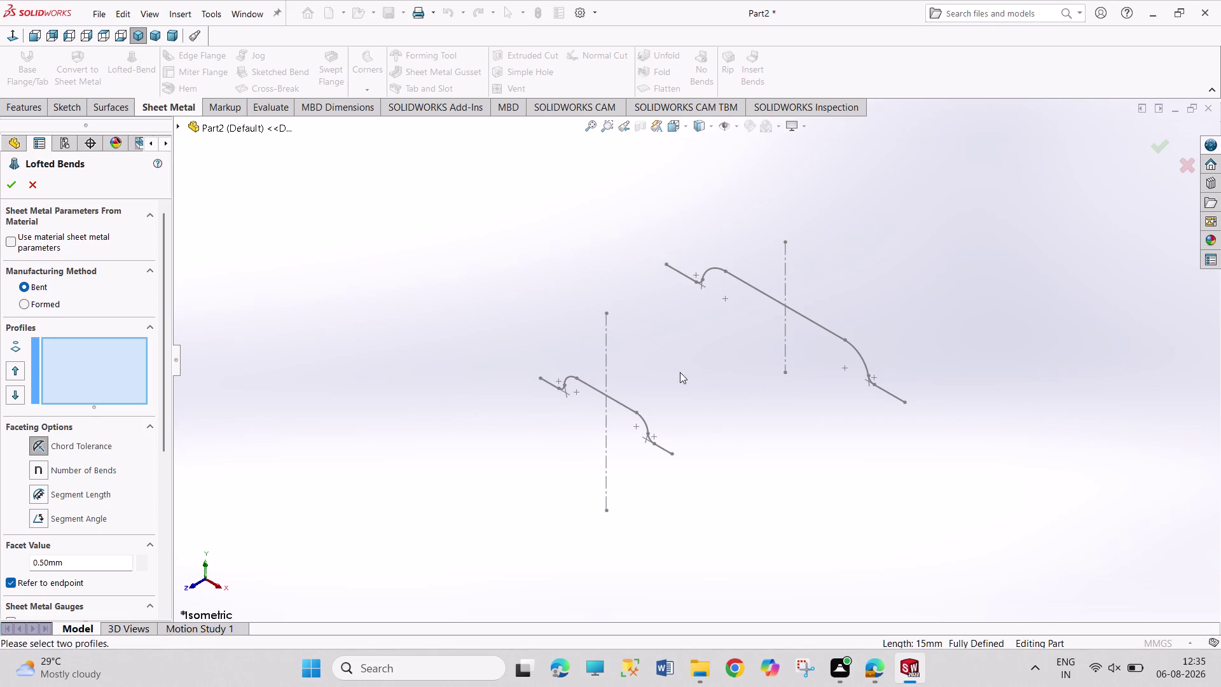
Loft bends between Sketch1 and Sketch2 using the Formed manufacturing method.
click(855, 348)
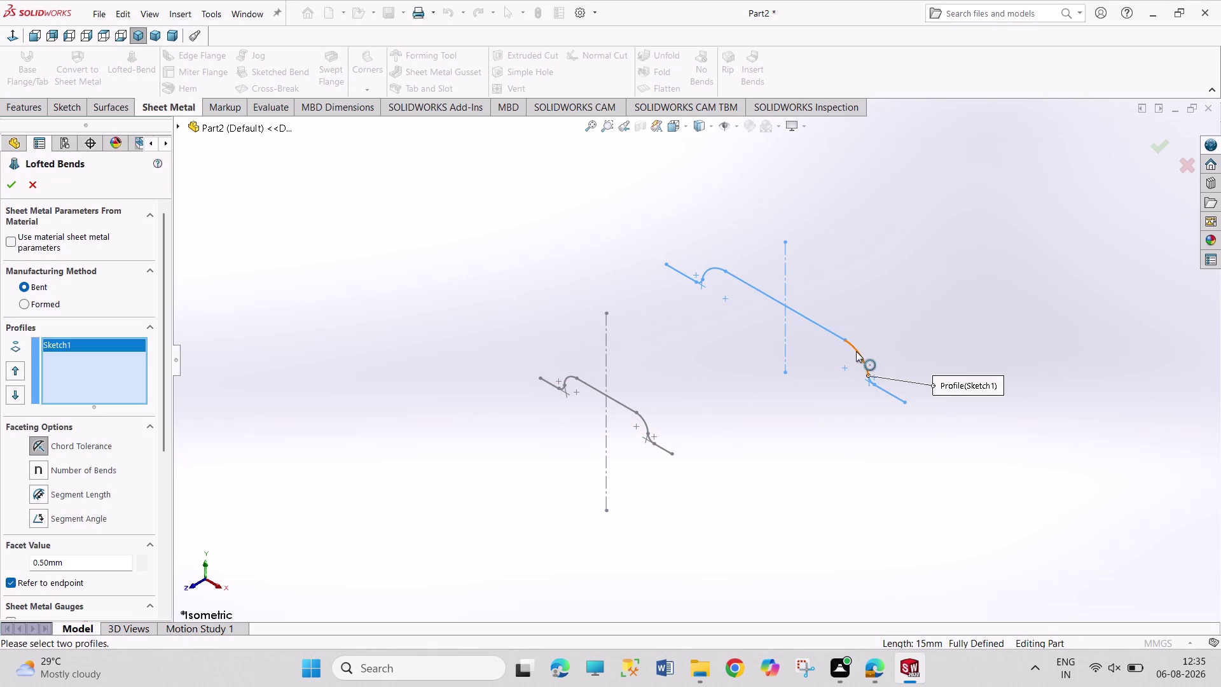
click(641, 417)
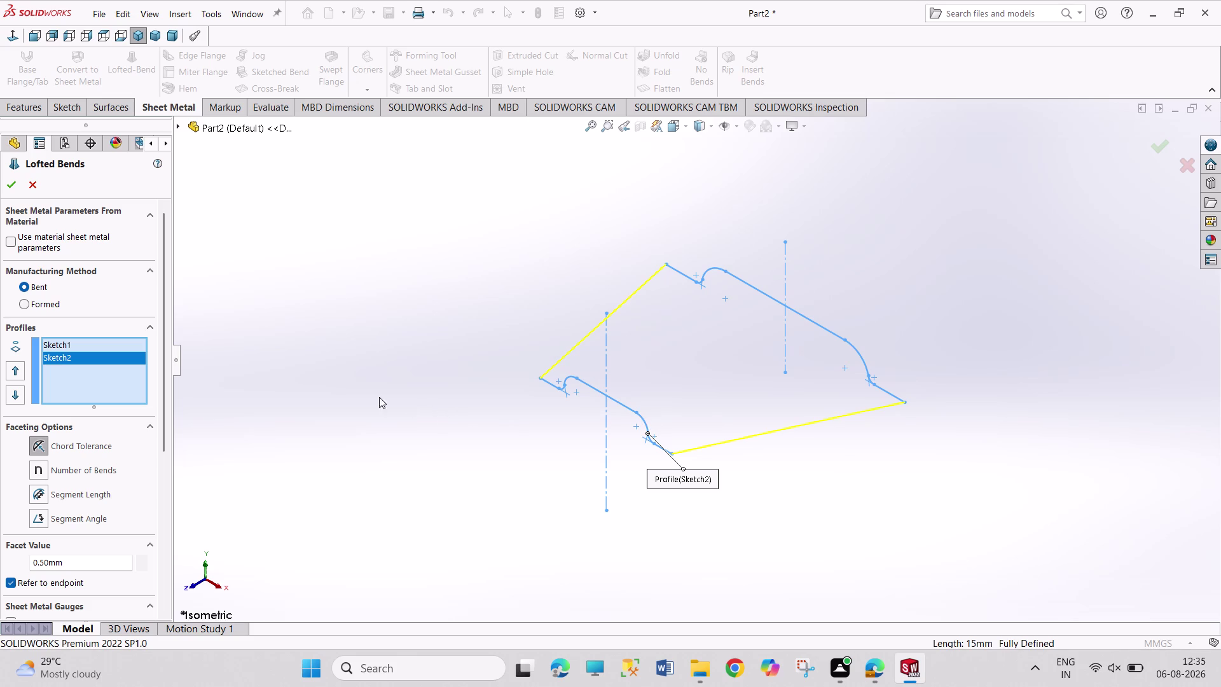
click(12, 190)
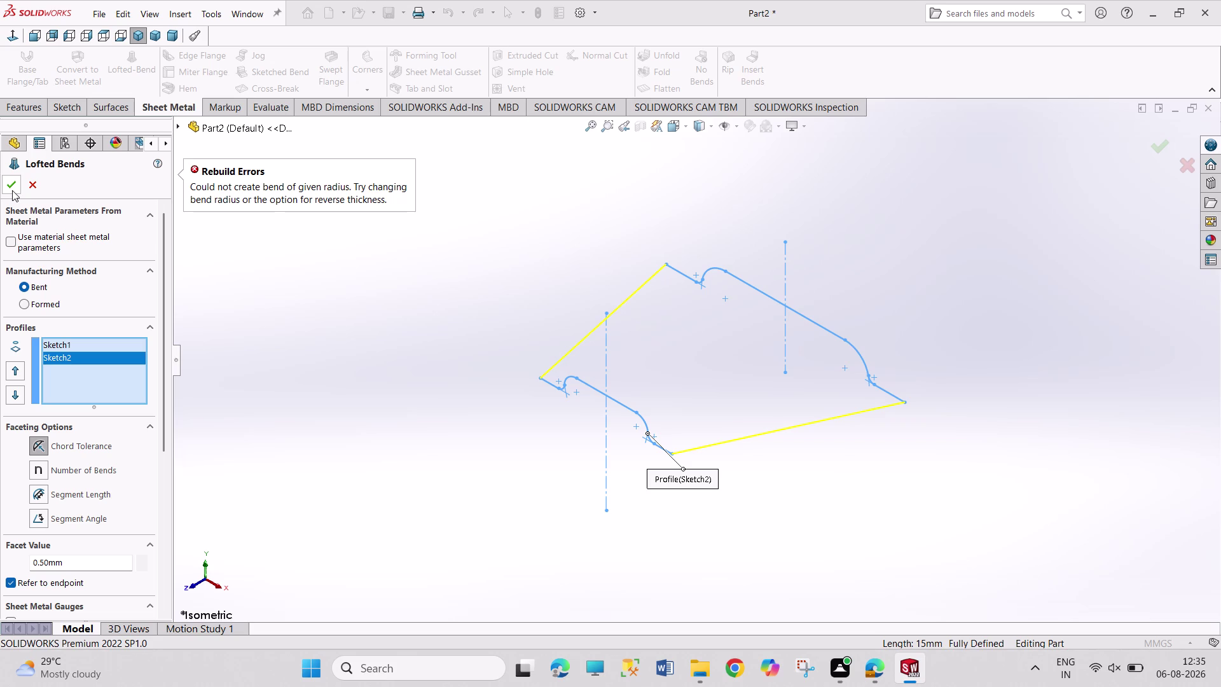
click(38, 301)
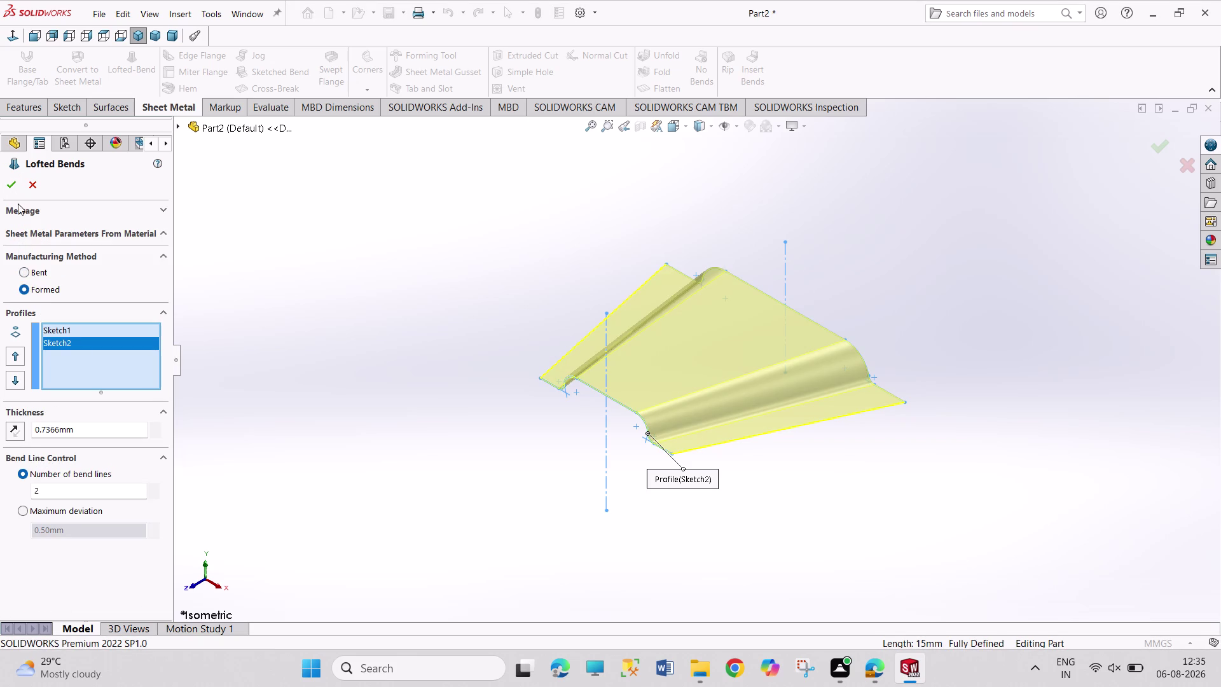
click(17, 186)
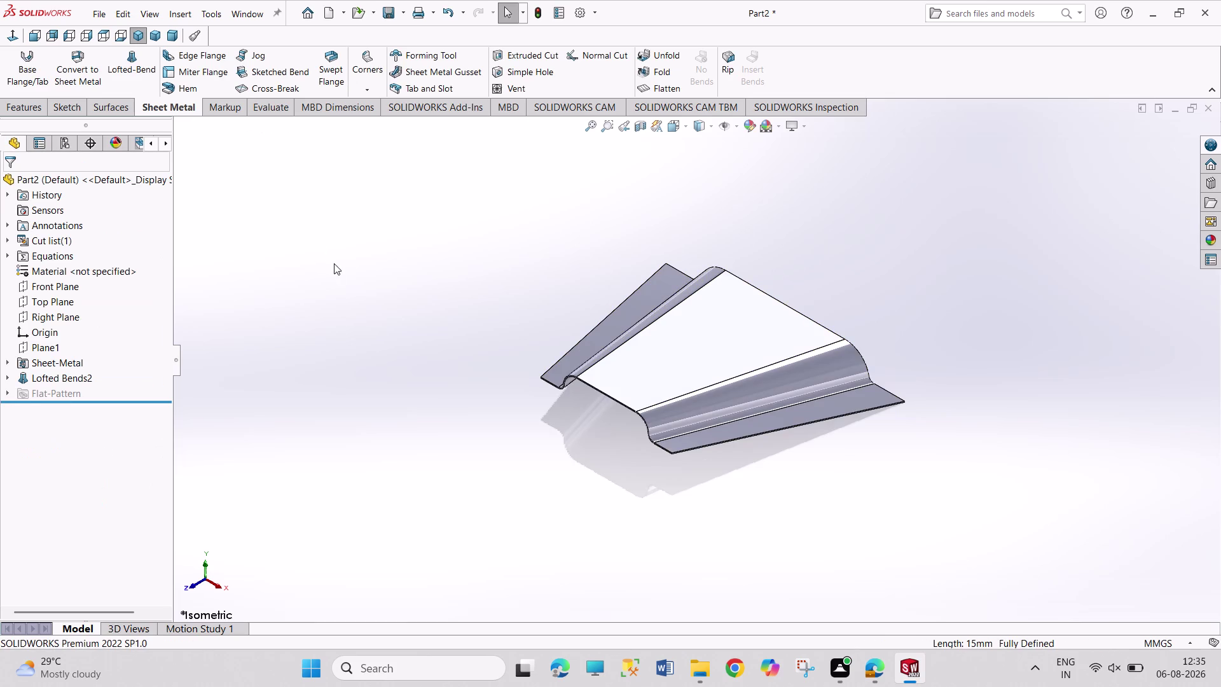
Orbit the view and select Lofted Bends2's flat middle face to view it normal.
drag(336, 260, 461, 369)
drag(371, 255, 538, 434)
drag(369, 269, 389, 343)
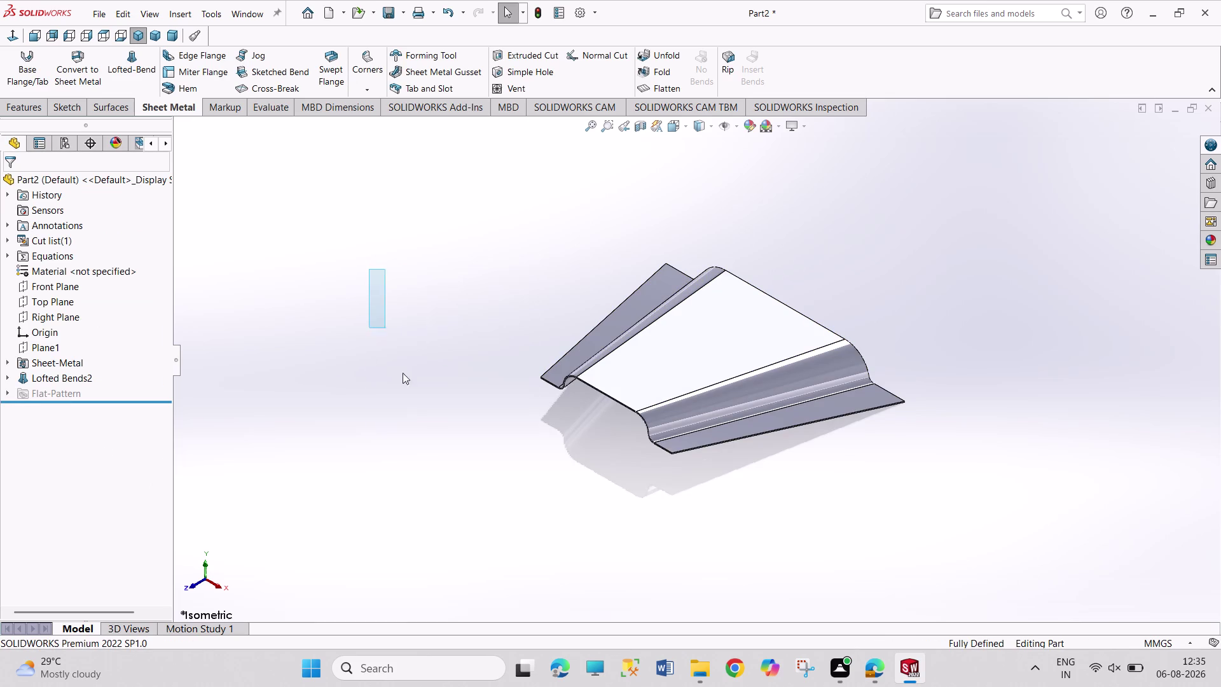
drag(390, 343, 544, 483)
drag(394, 276, 585, 479)
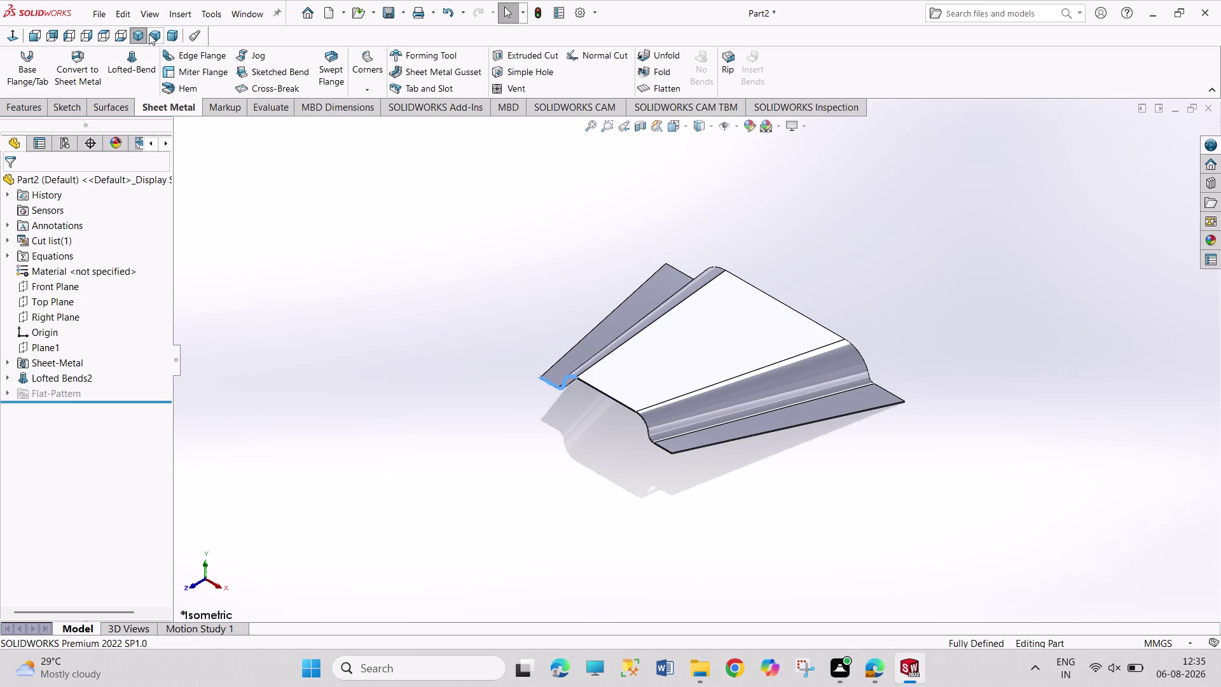
click(152, 34)
click(172, 37)
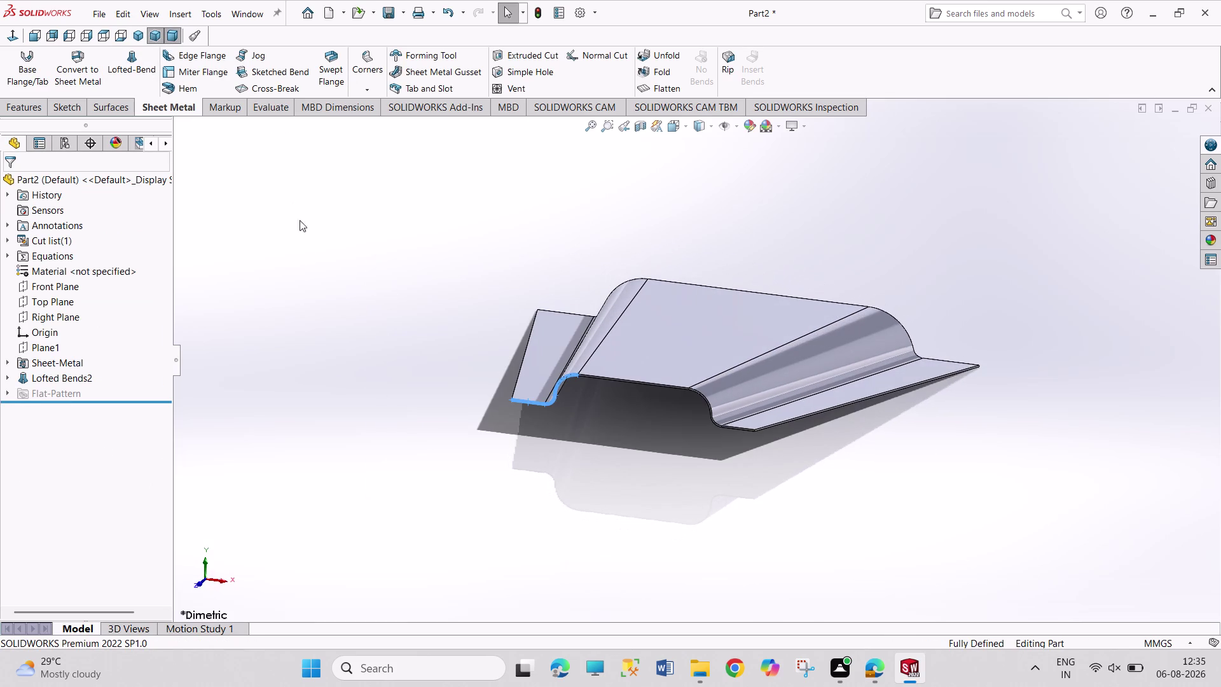
click(322, 298)
scroll(down, 3)
scroll(down, 3)
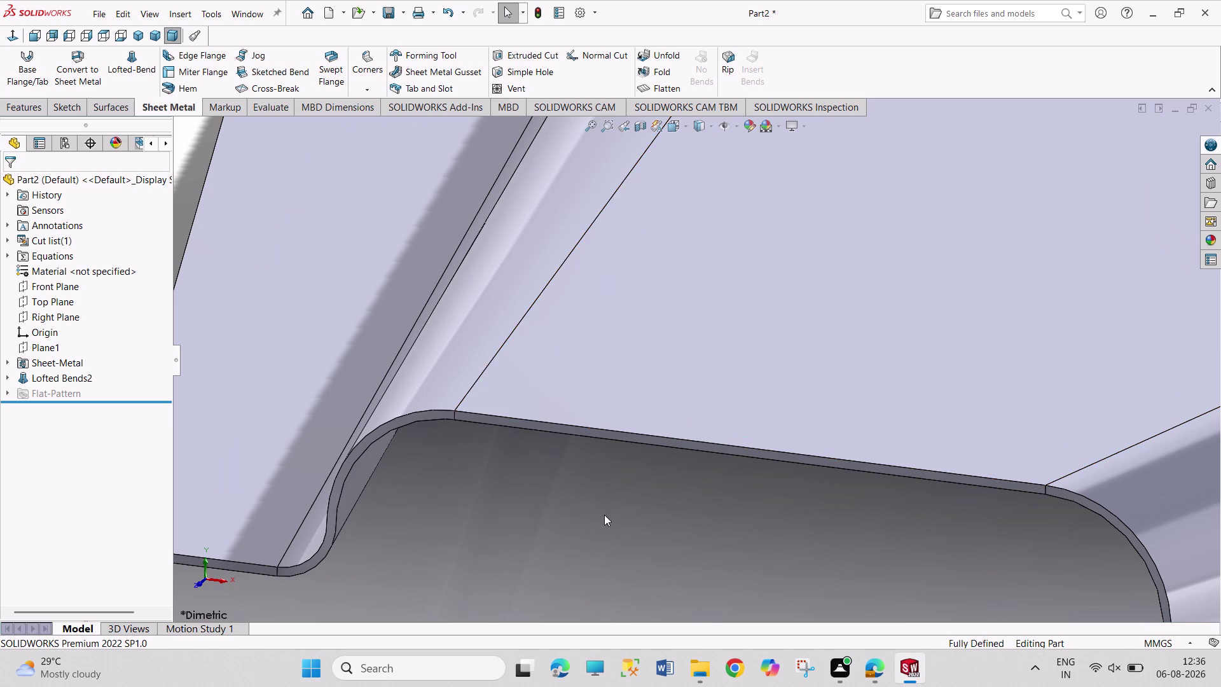
scroll(up, 3)
scroll(up, 3)
scroll(down, 3)
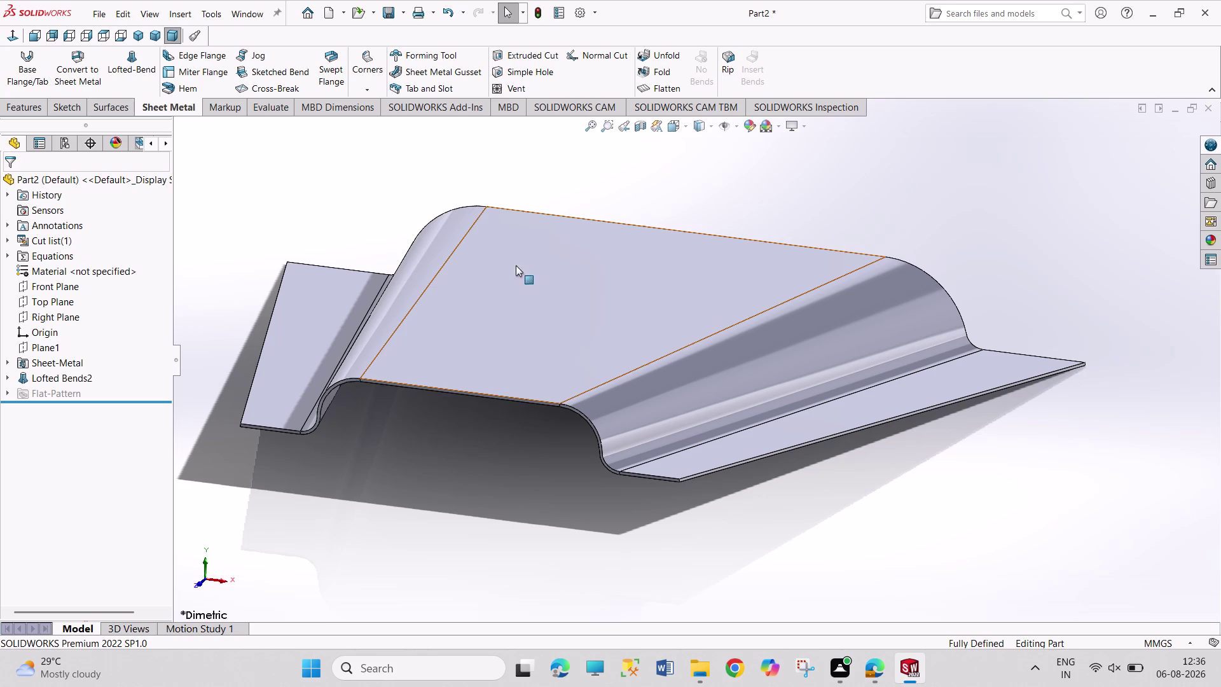
click(552, 274)
click(609, 238)
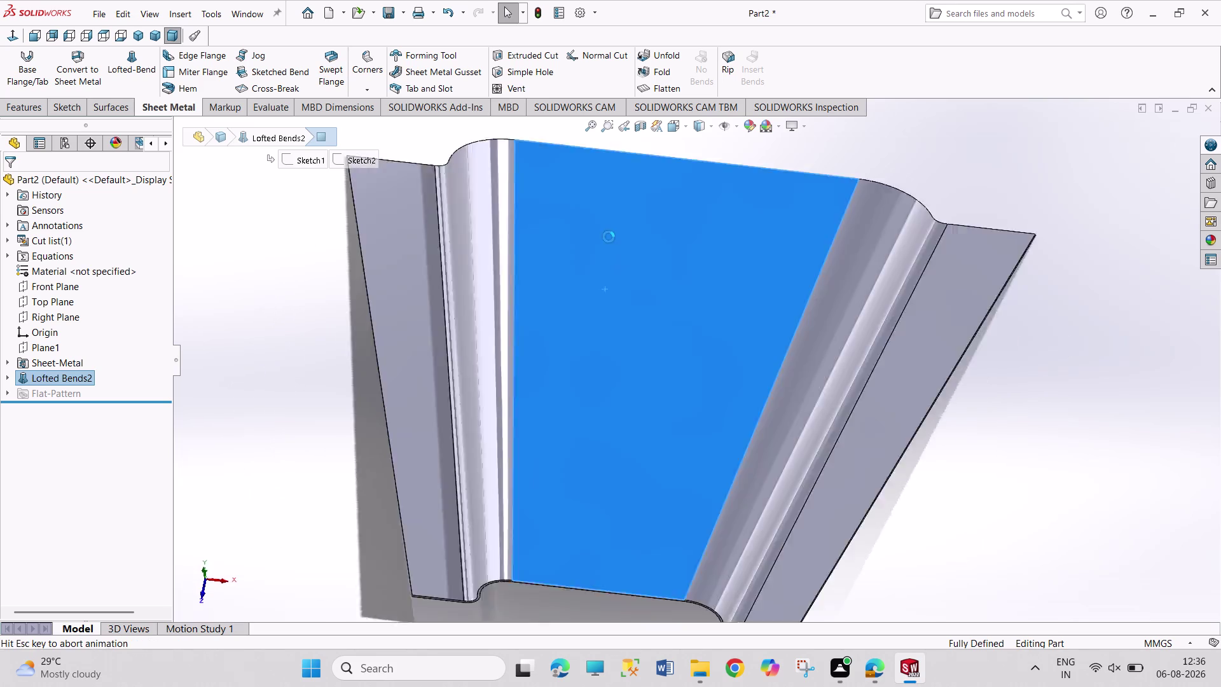
Start a new sketch on the selected flat middle face.
click(995, 371)
drag(966, 324, 970, 344)
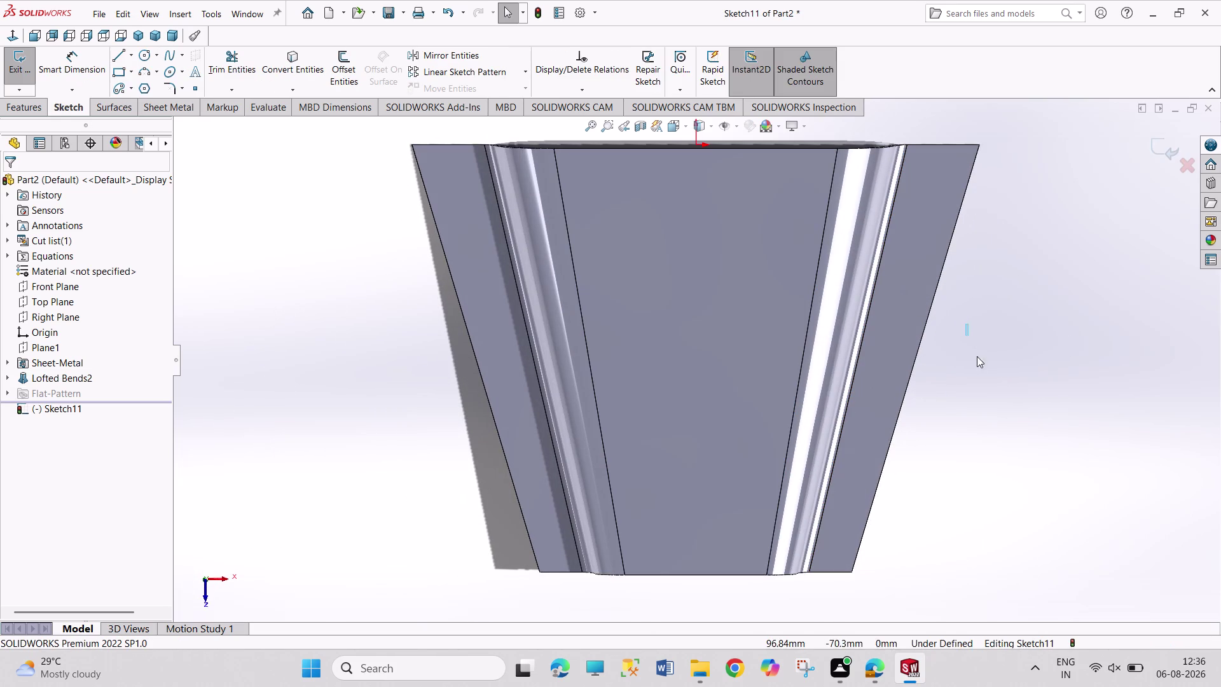
drag(970, 344, 1067, 408)
drag(1006, 298, 1105, 395)
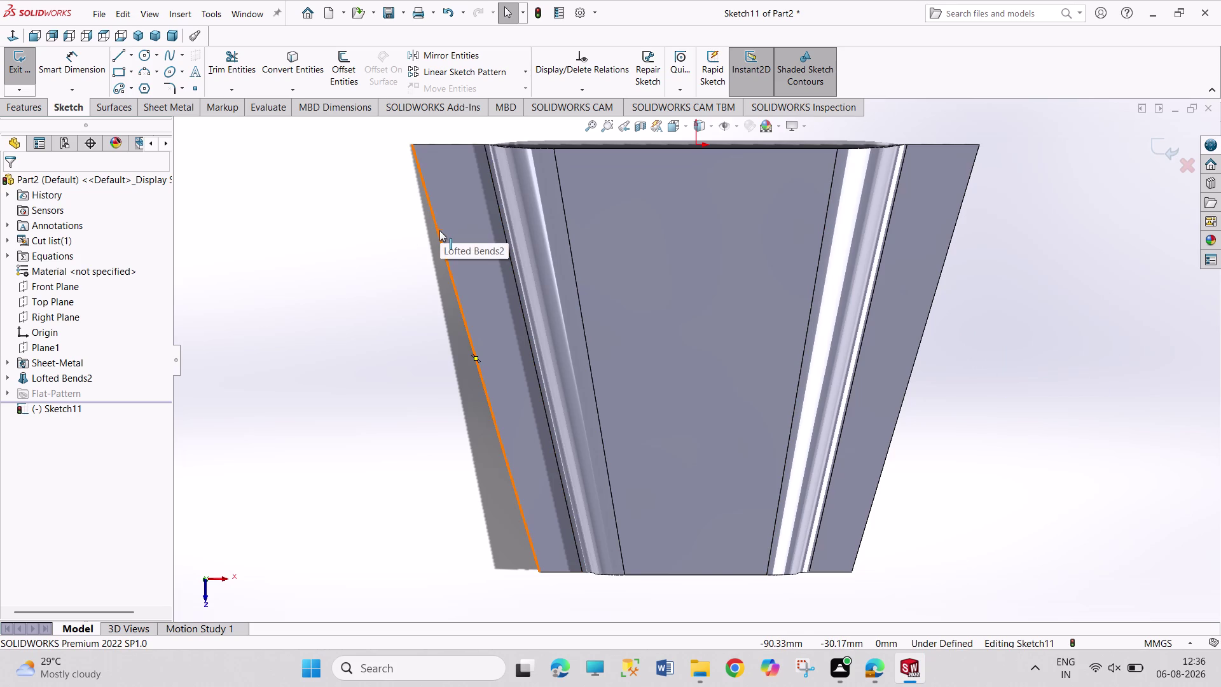
click(254, 338)
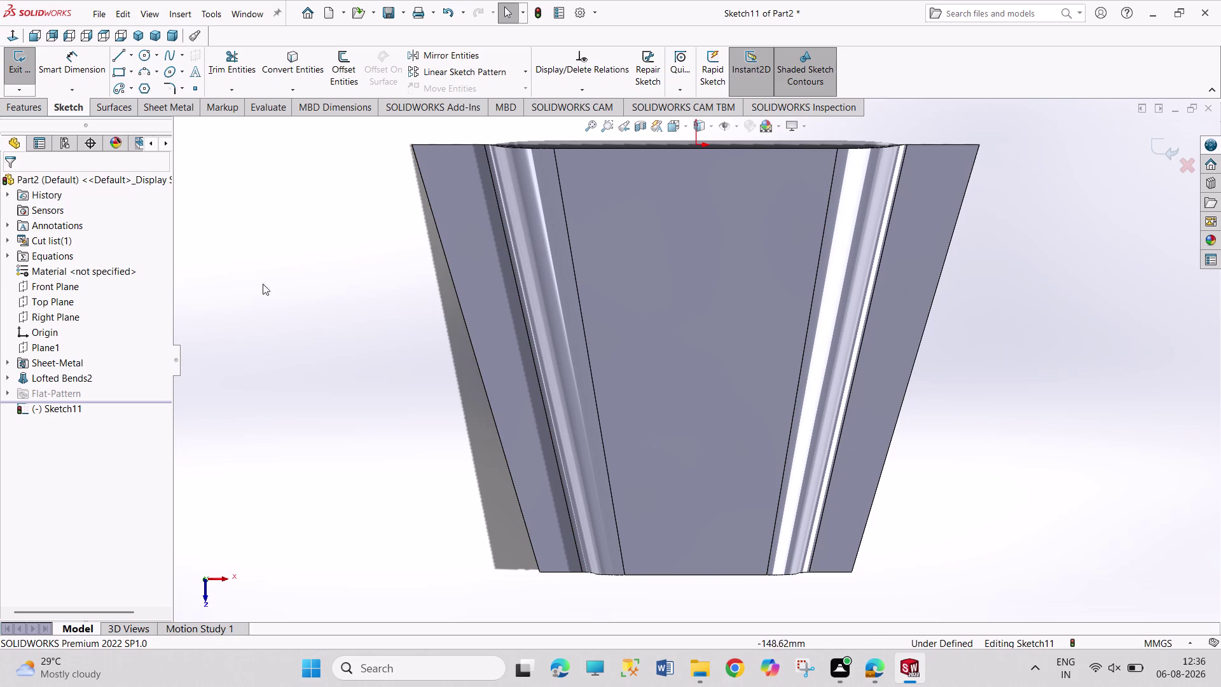
Draw a vertical straight slot running down from the top edge's midpoint.
click(134, 85)
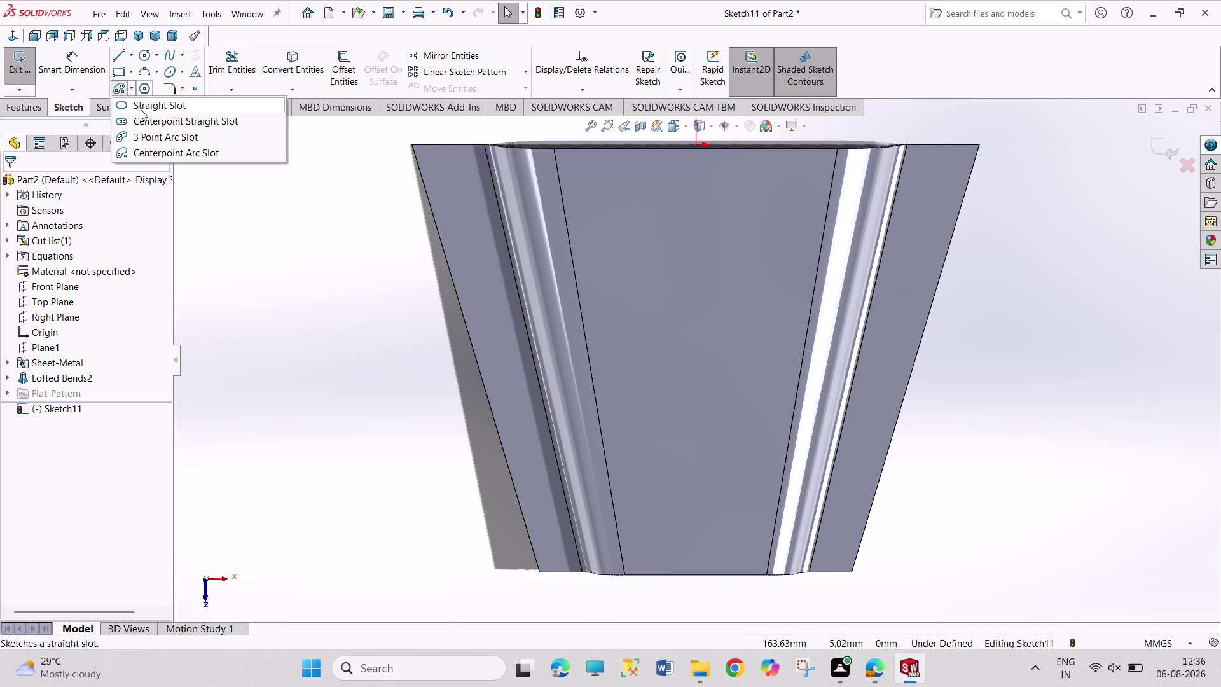
click(143, 121)
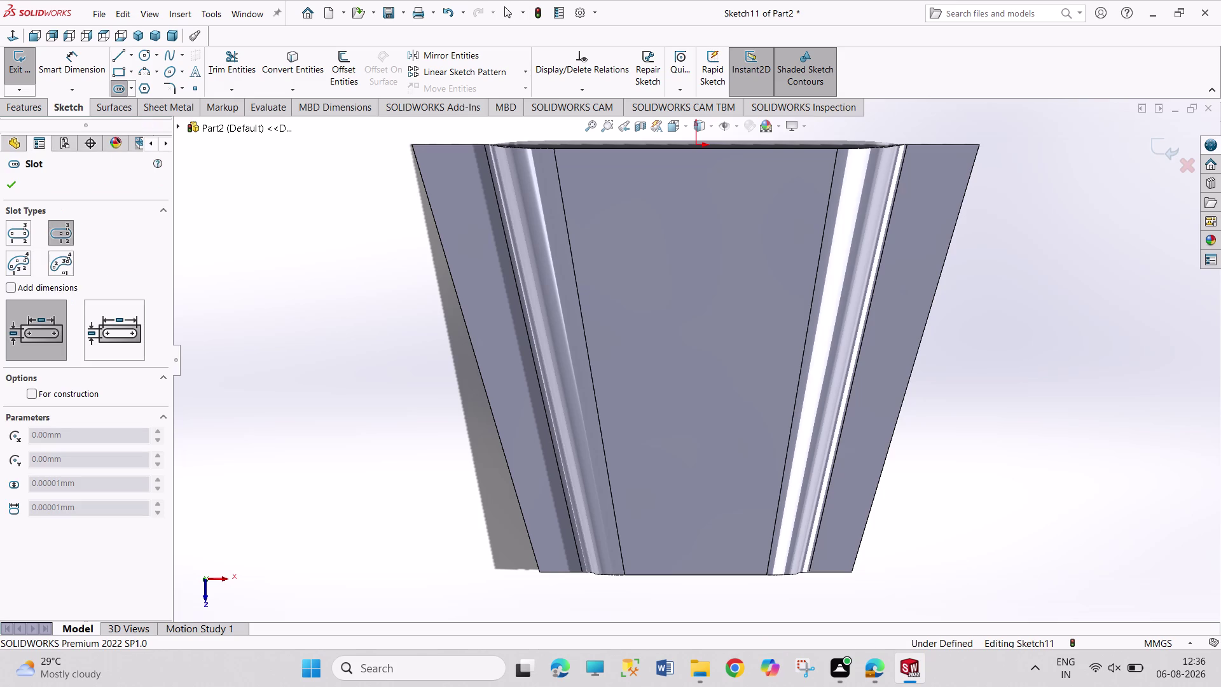
click(697, 250)
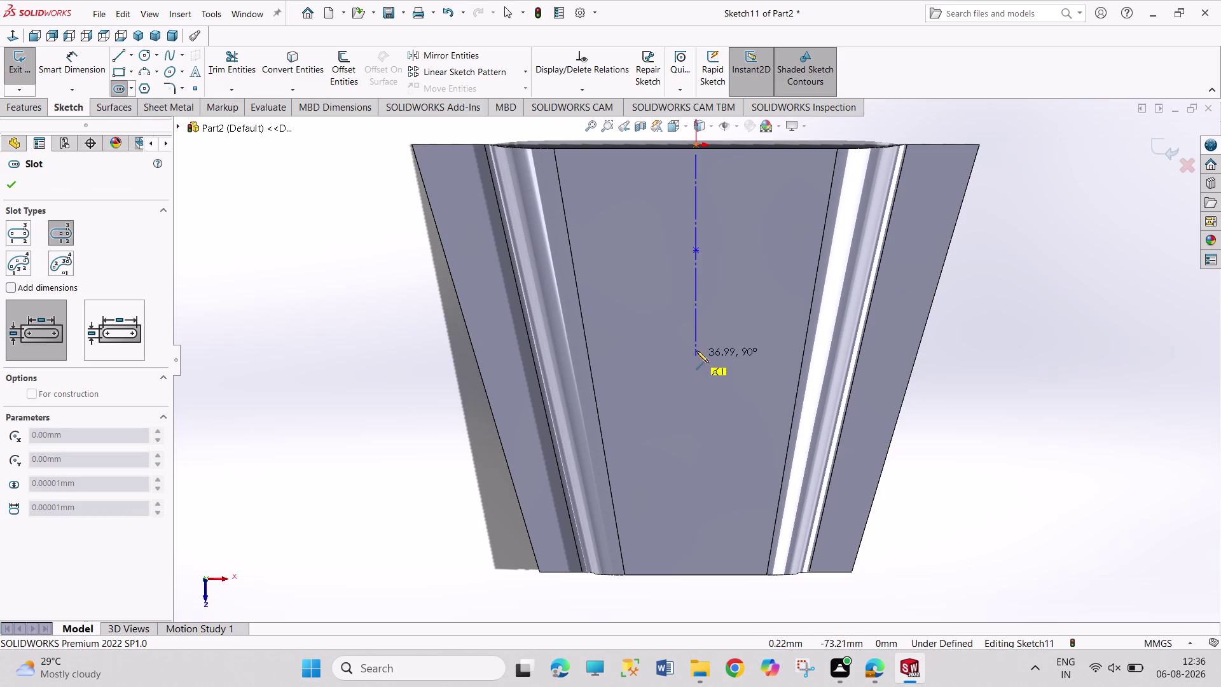
click(697, 322)
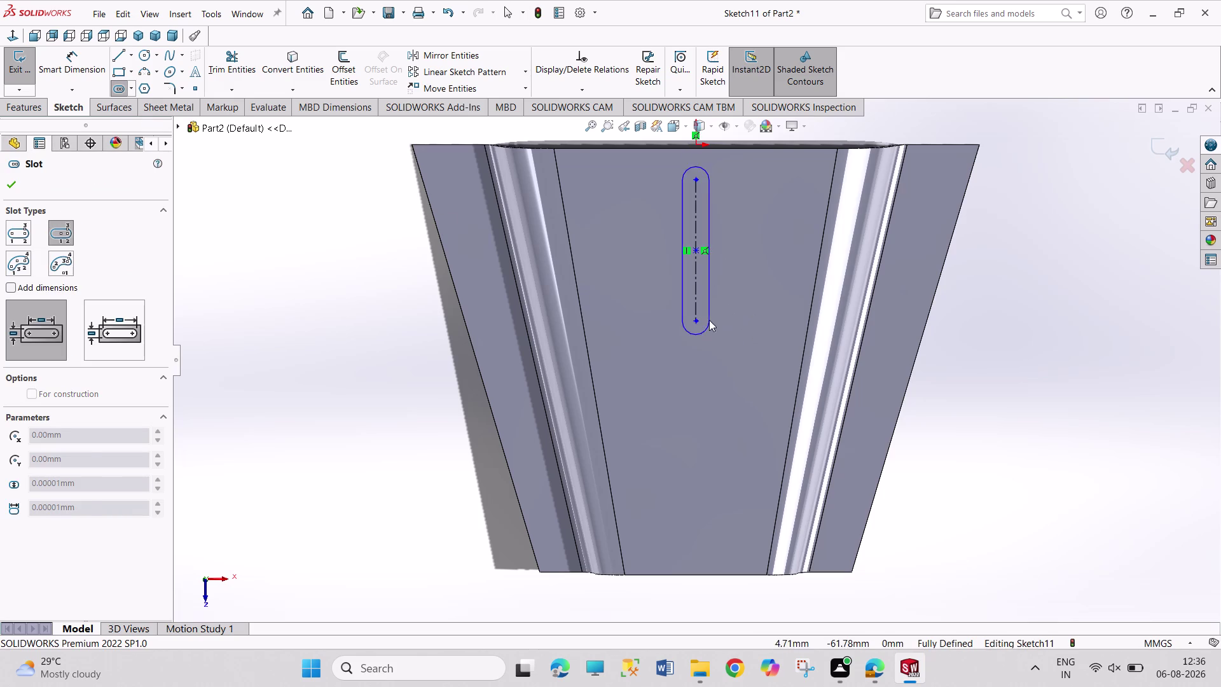
click(723, 320)
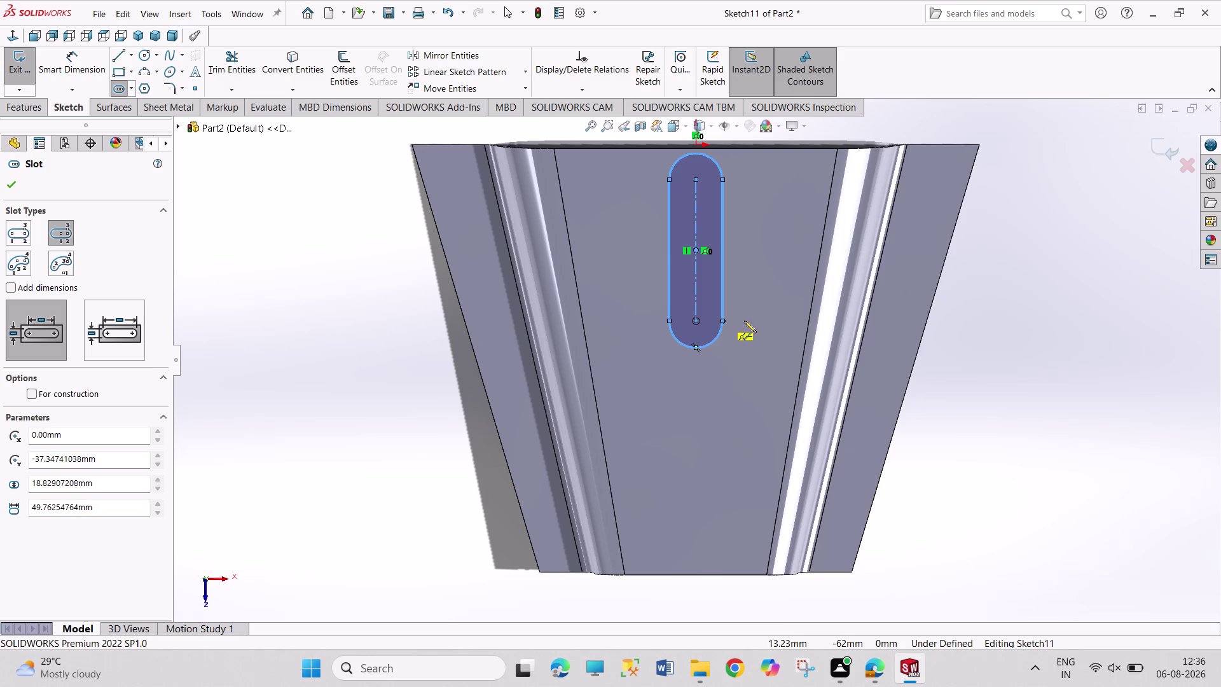
right_drag(956, 323, 950, 175)
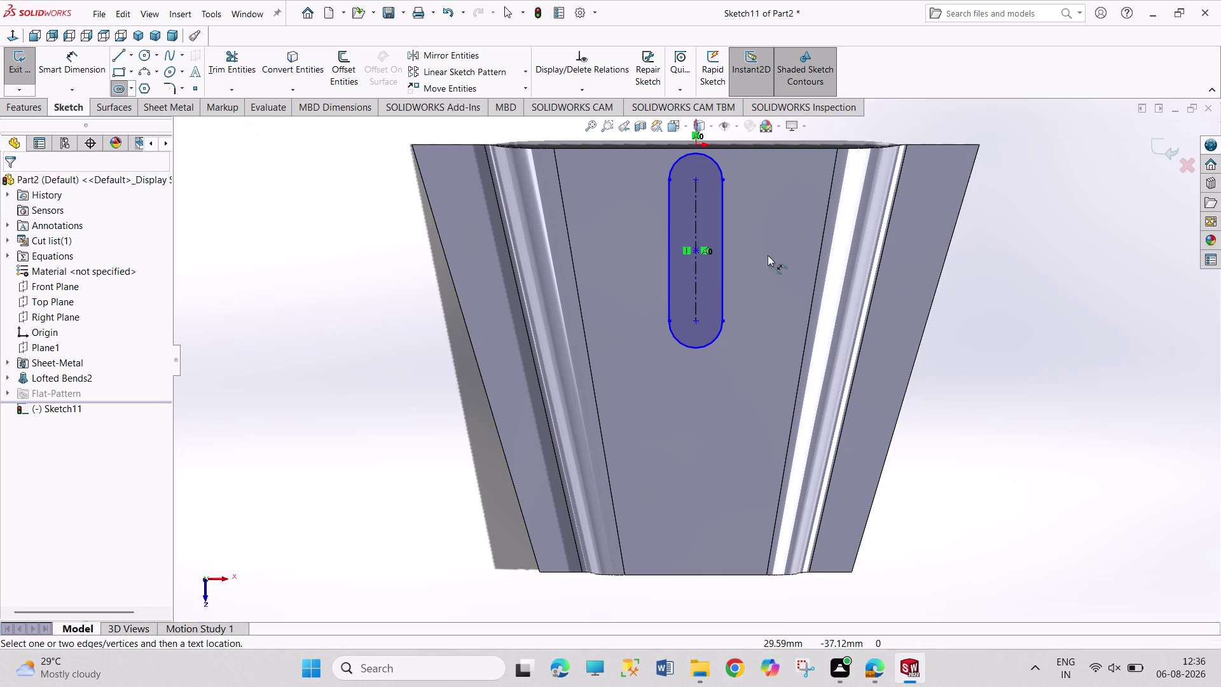
Dimension the slot length to 60 mm, dismissing an over-defining dimension.
click(696, 282)
click(745, 278)
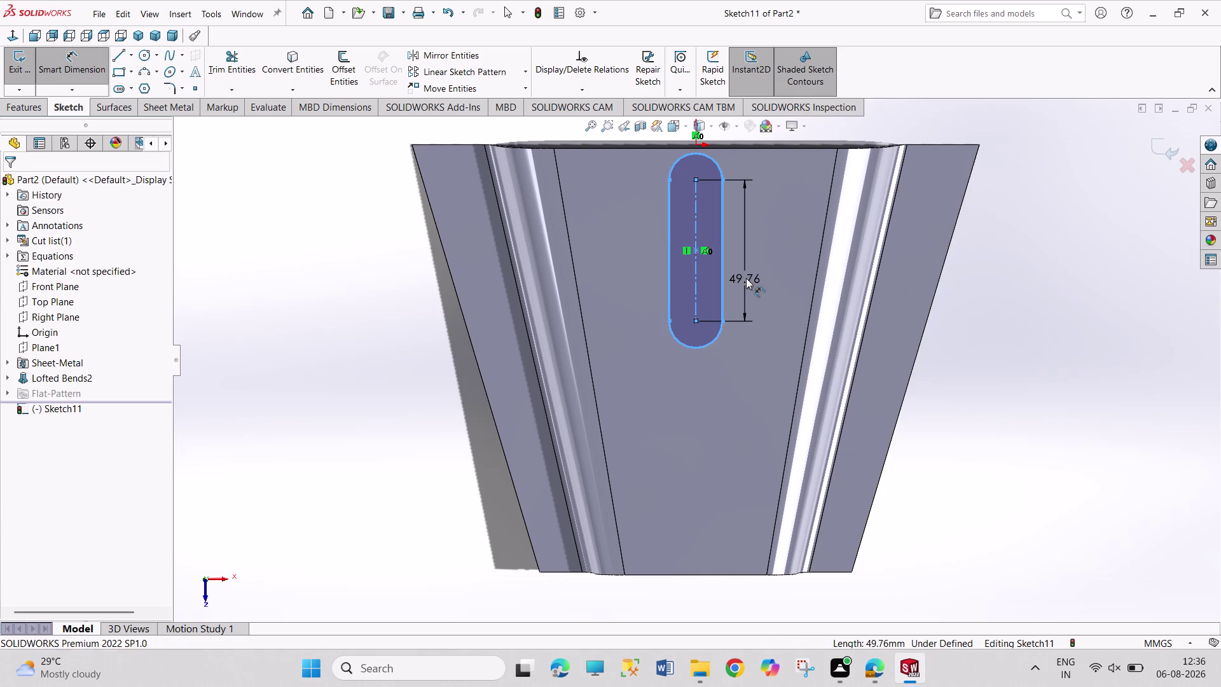
text(60)
key(Return)
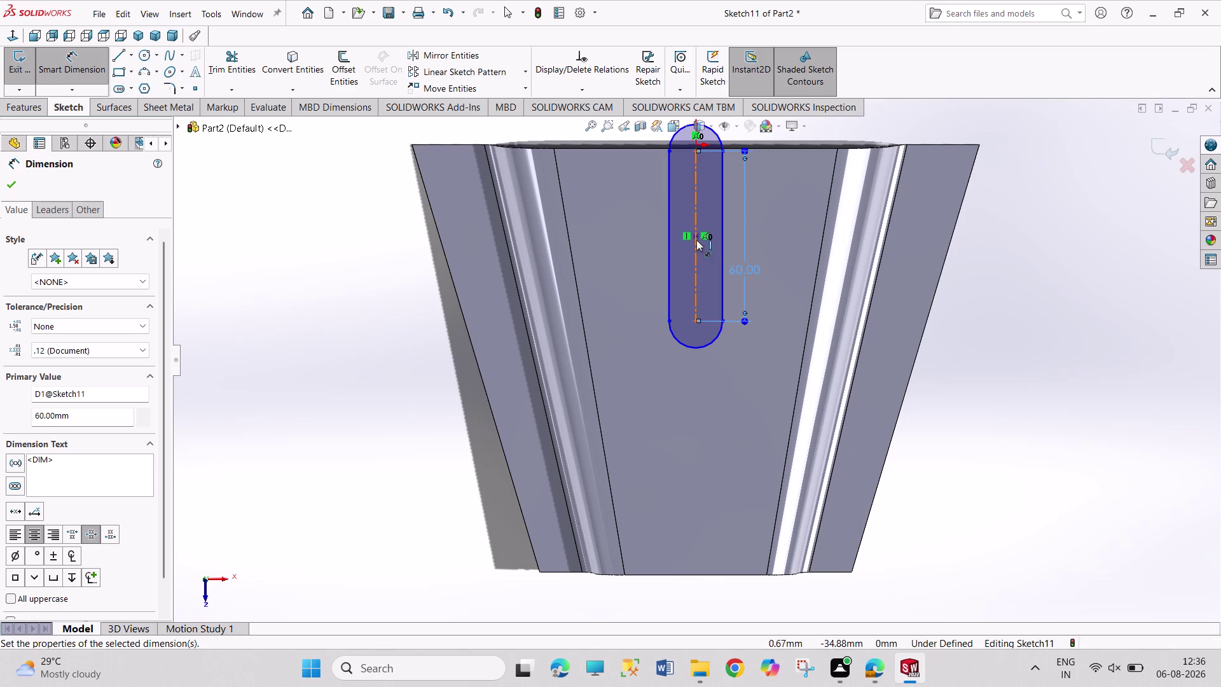
drag(695, 235, 695, 283)
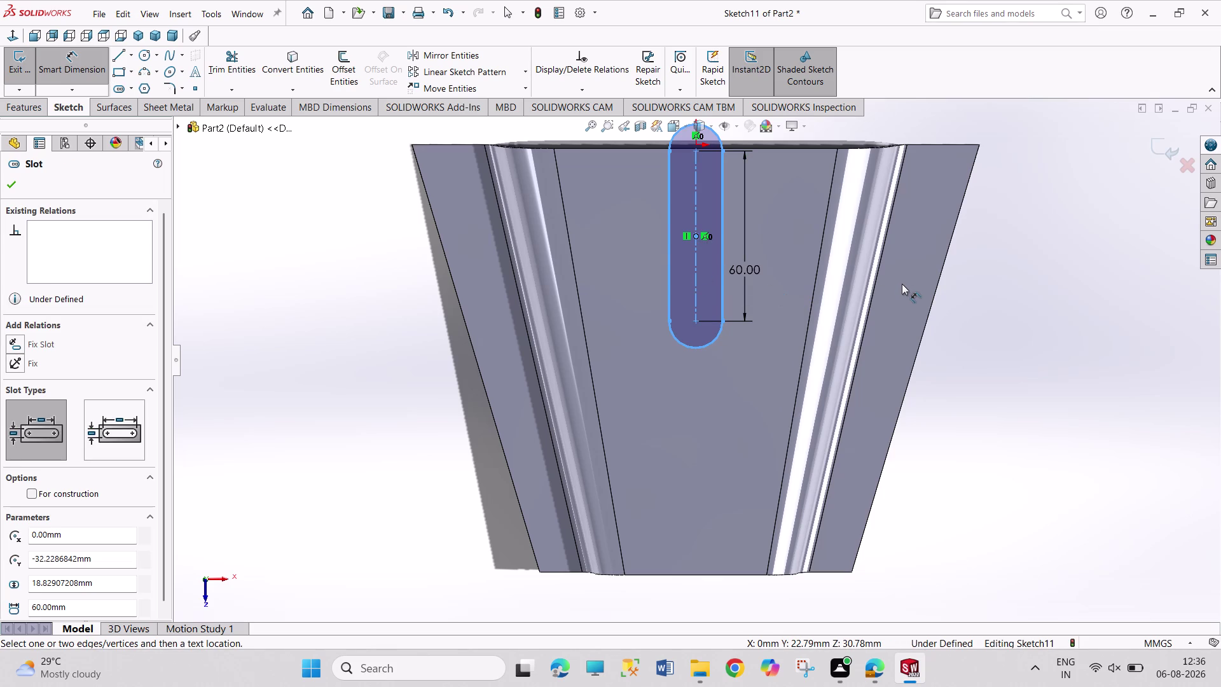
click(708, 345)
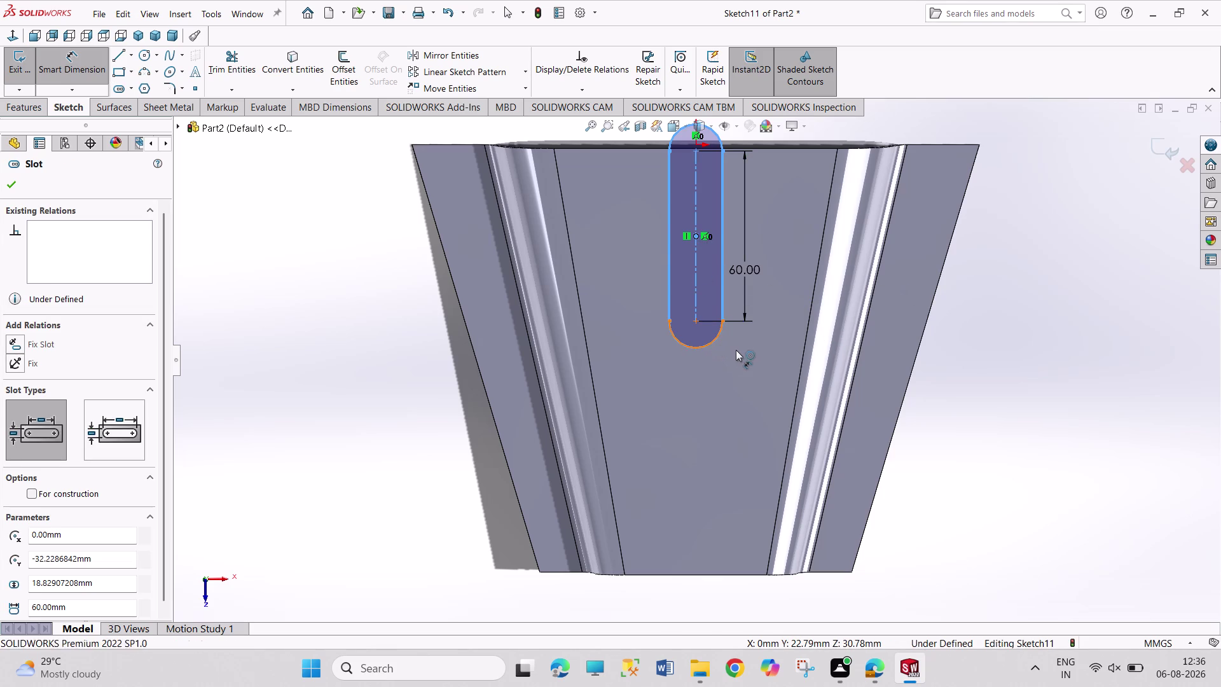
click(737, 350)
click(714, 267)
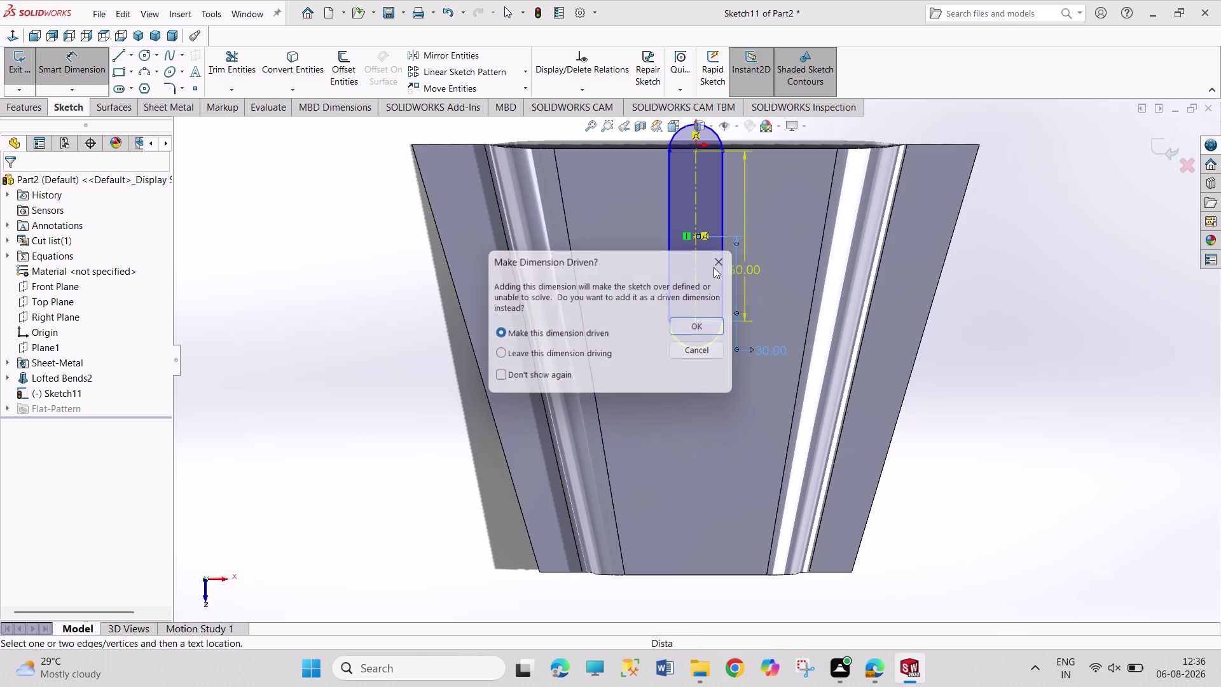
scroll(up, 3)
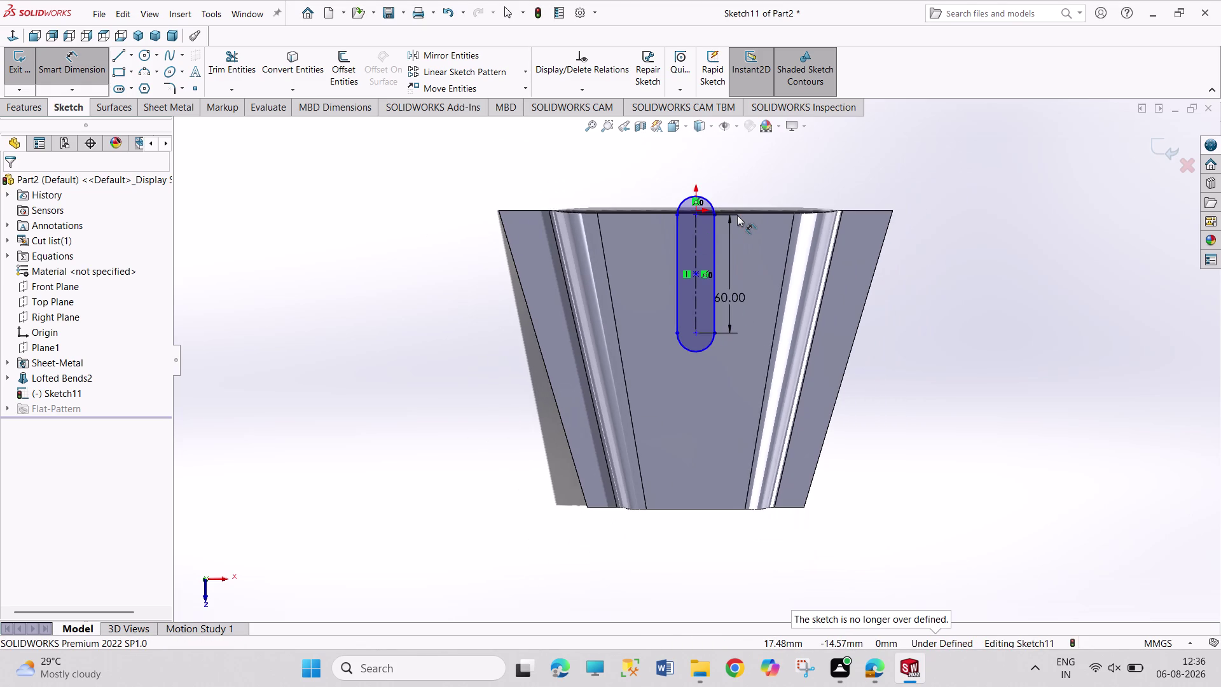
scroll(down, 3)
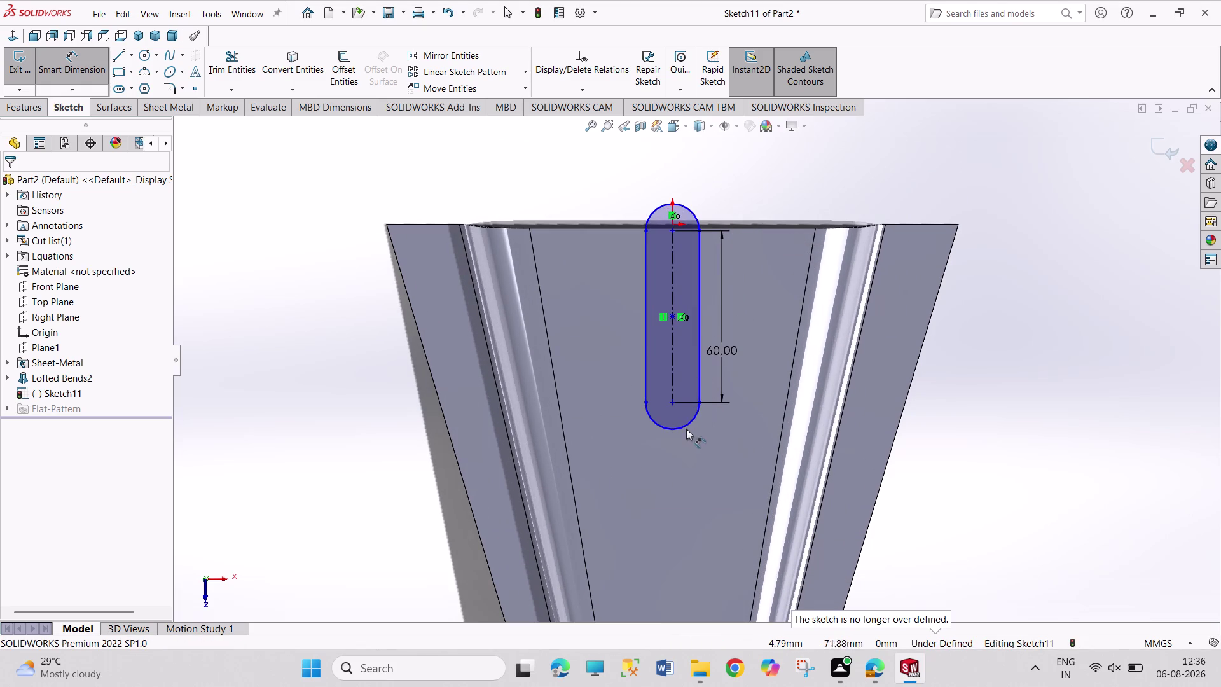
Give the slot's bottom end arc a 10 mm radius dimension.
click(686, 425)
click(693, 442)
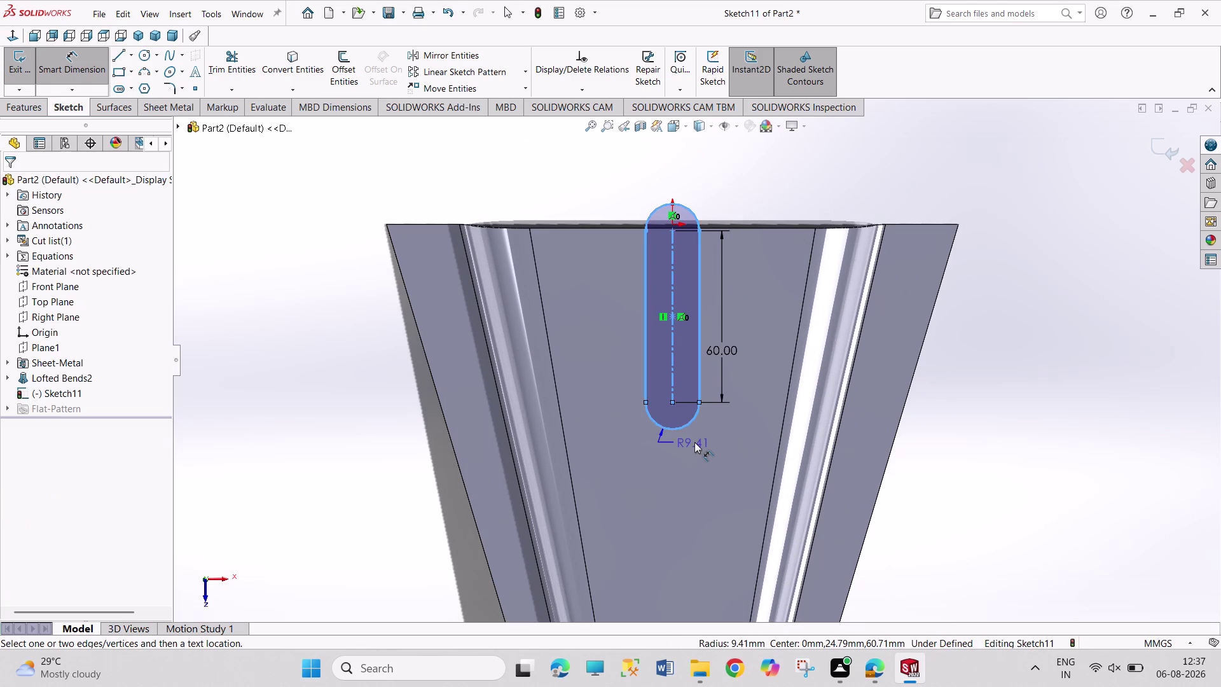
text(10)
key(Return)
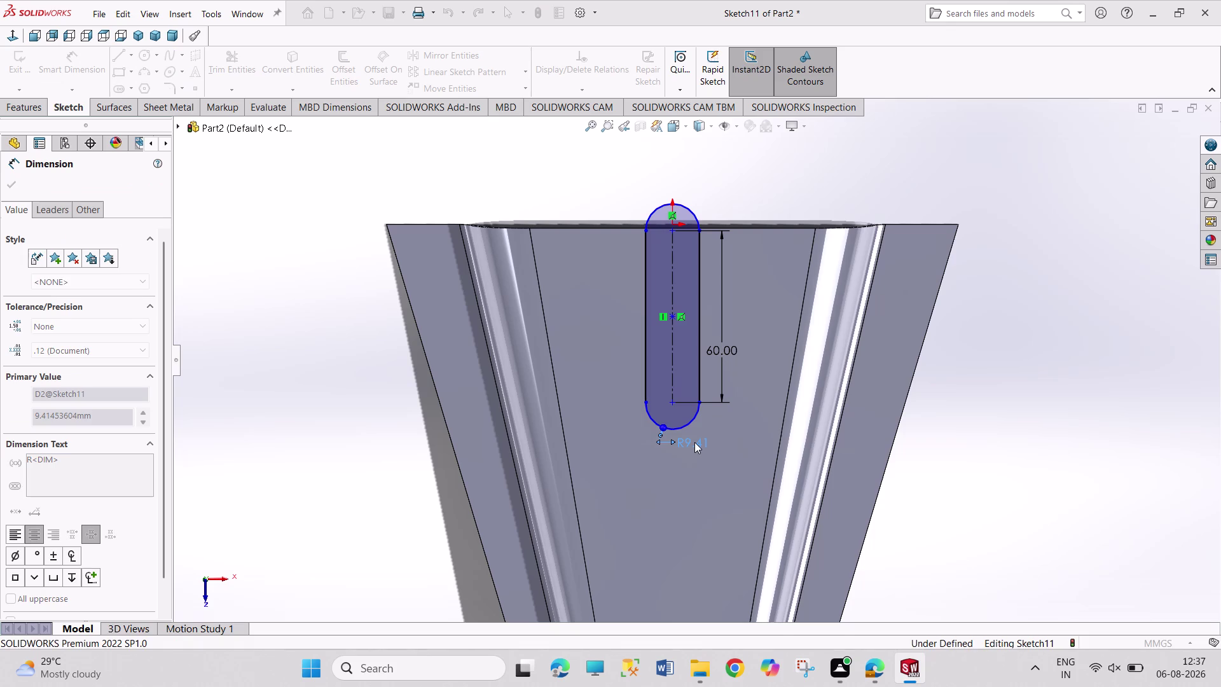
right_click(937, 378)
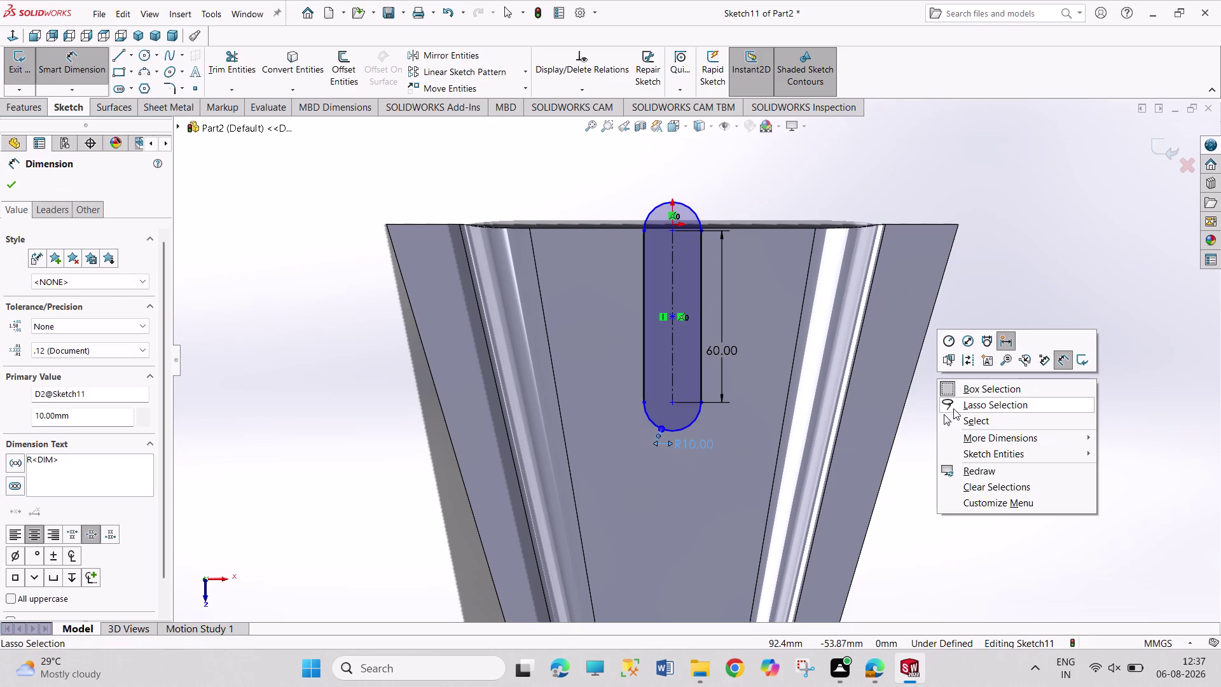
click(958, 423)
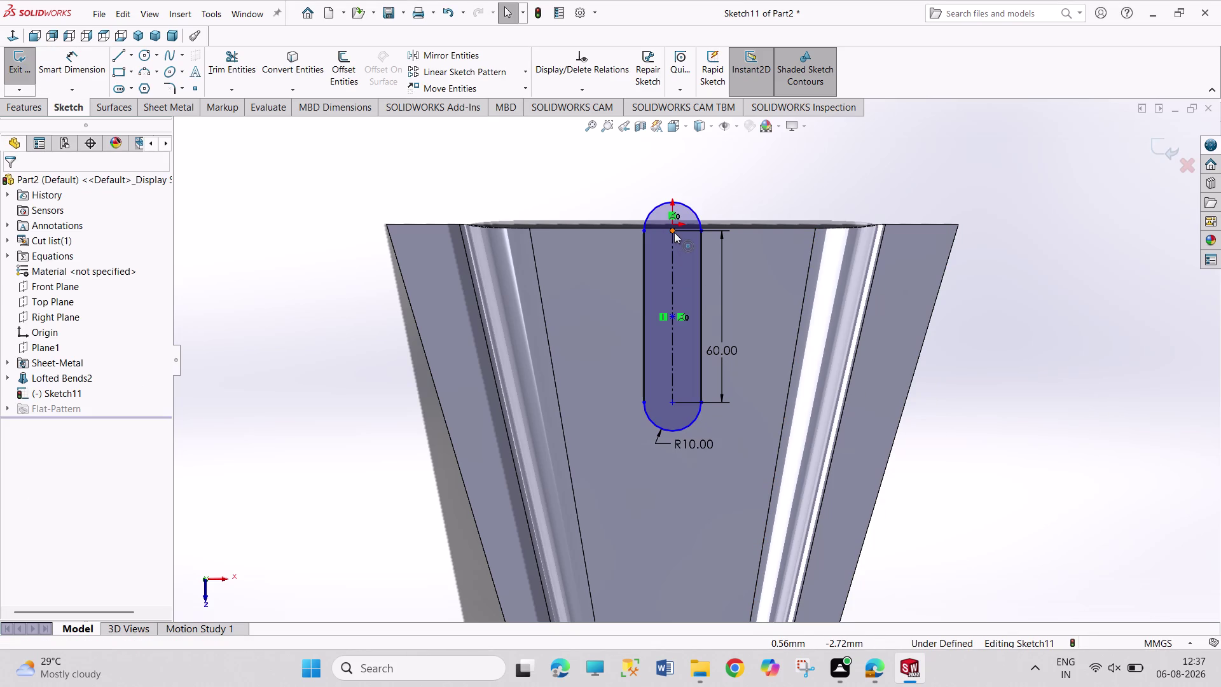
click(674, 232)
Align the slot's top centre point vertically with the origin.
click(670, 316)
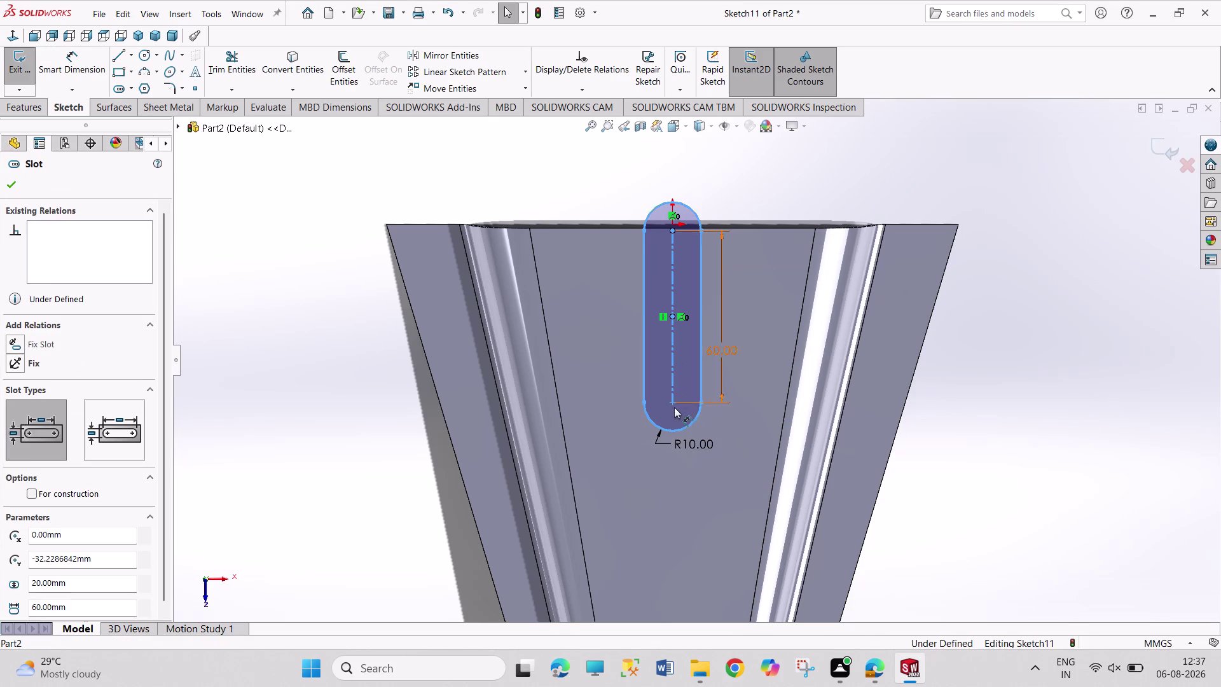
click(672, 402)
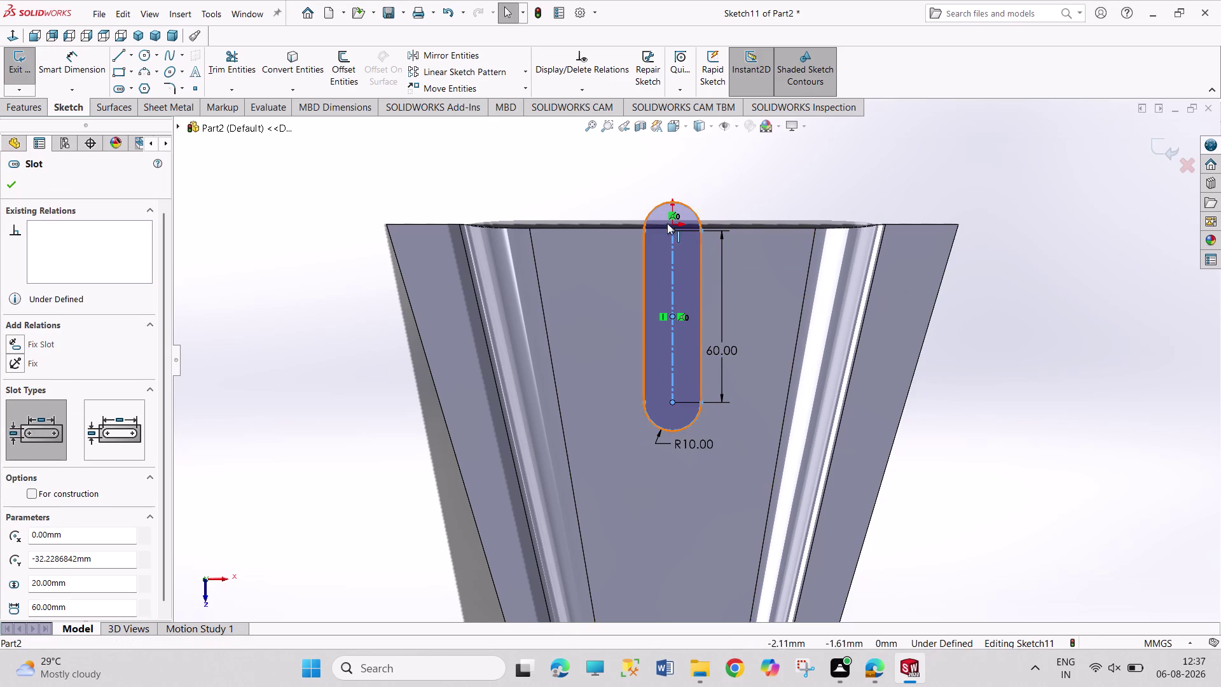
click(673, 226)
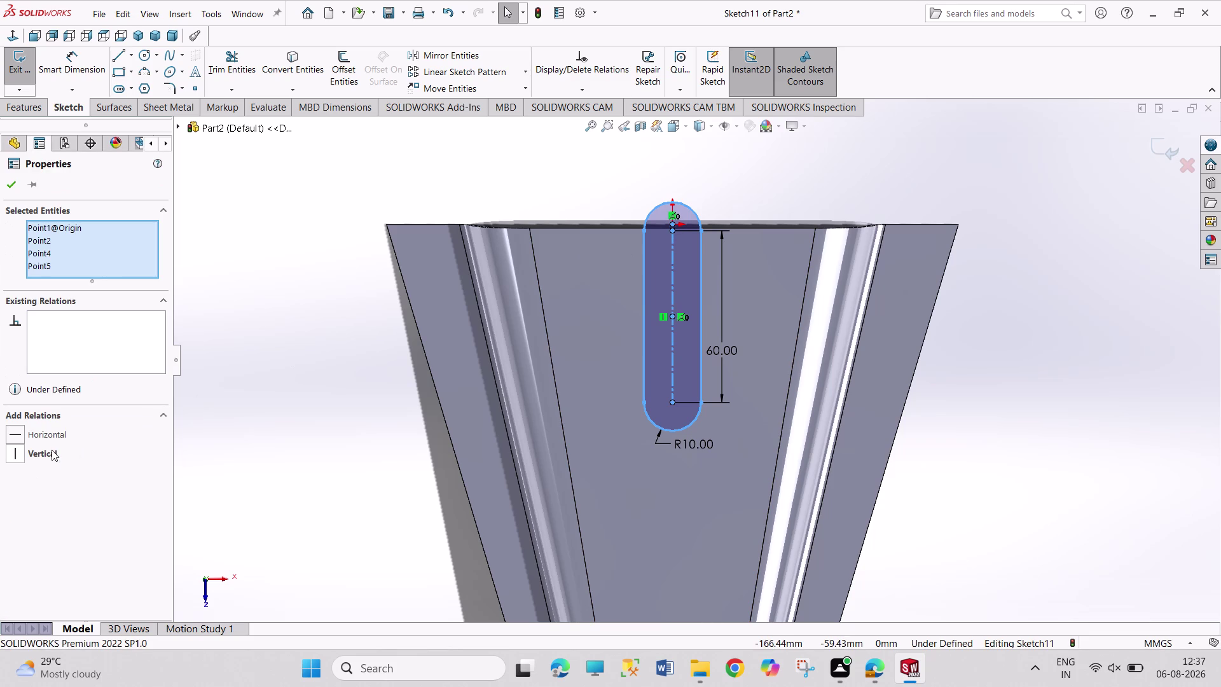
click(51, 449)
click(177, 428)
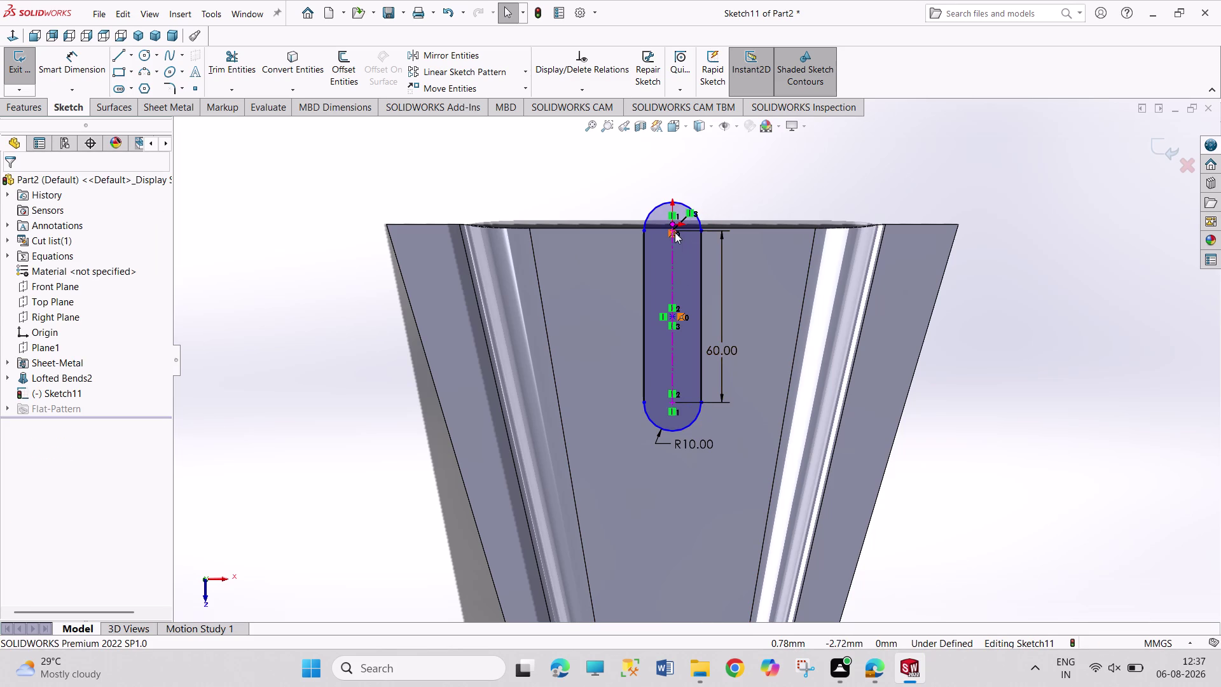
Dimension the slot's top point 60 mm from the part's top edge.
right_drag(388, 351, 373, 177)
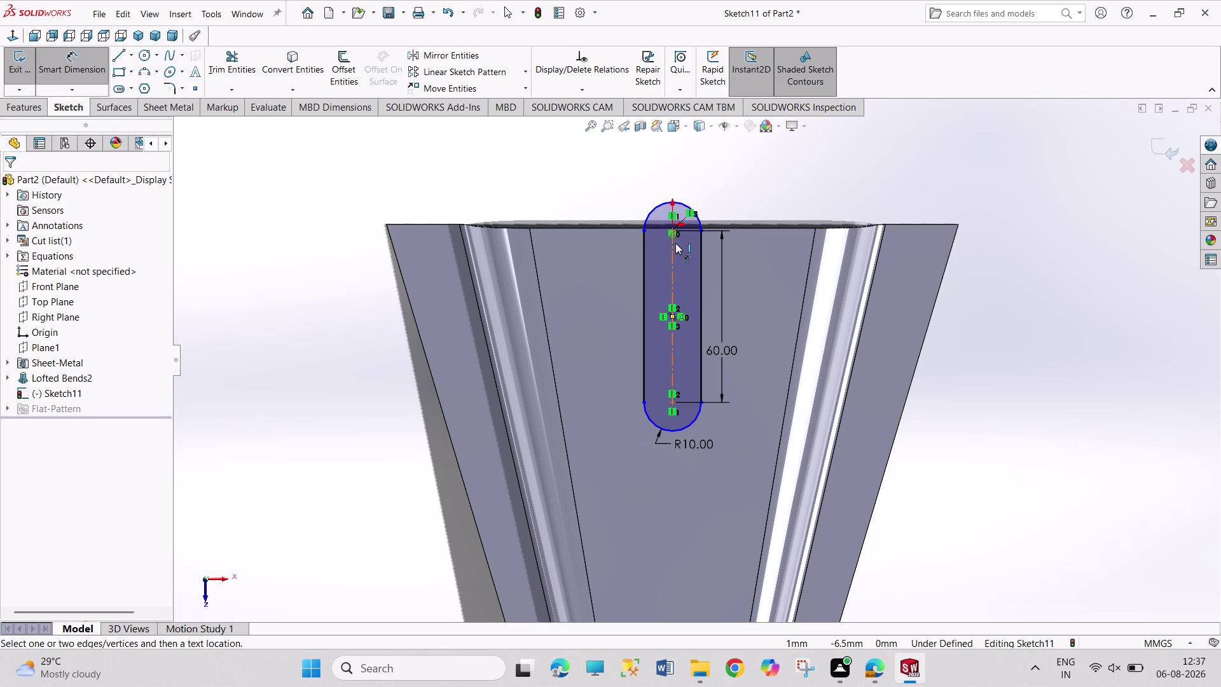
click(612, 229)
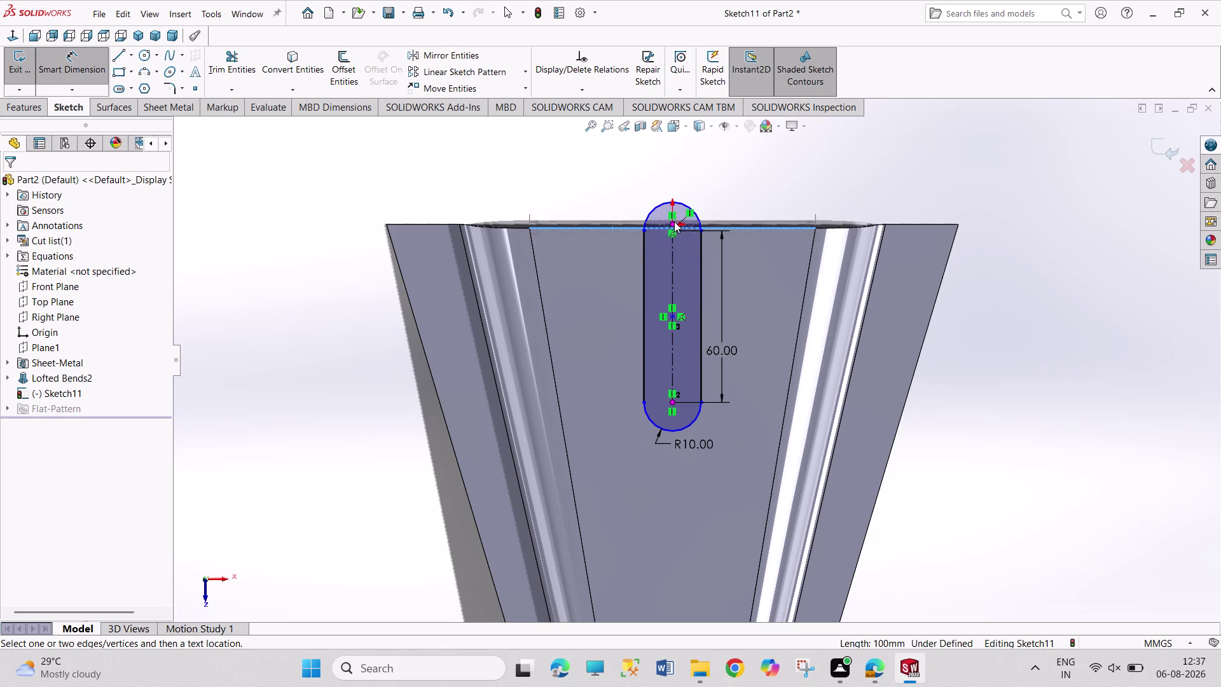
scroll(down, 3)
scroll(down, 3)
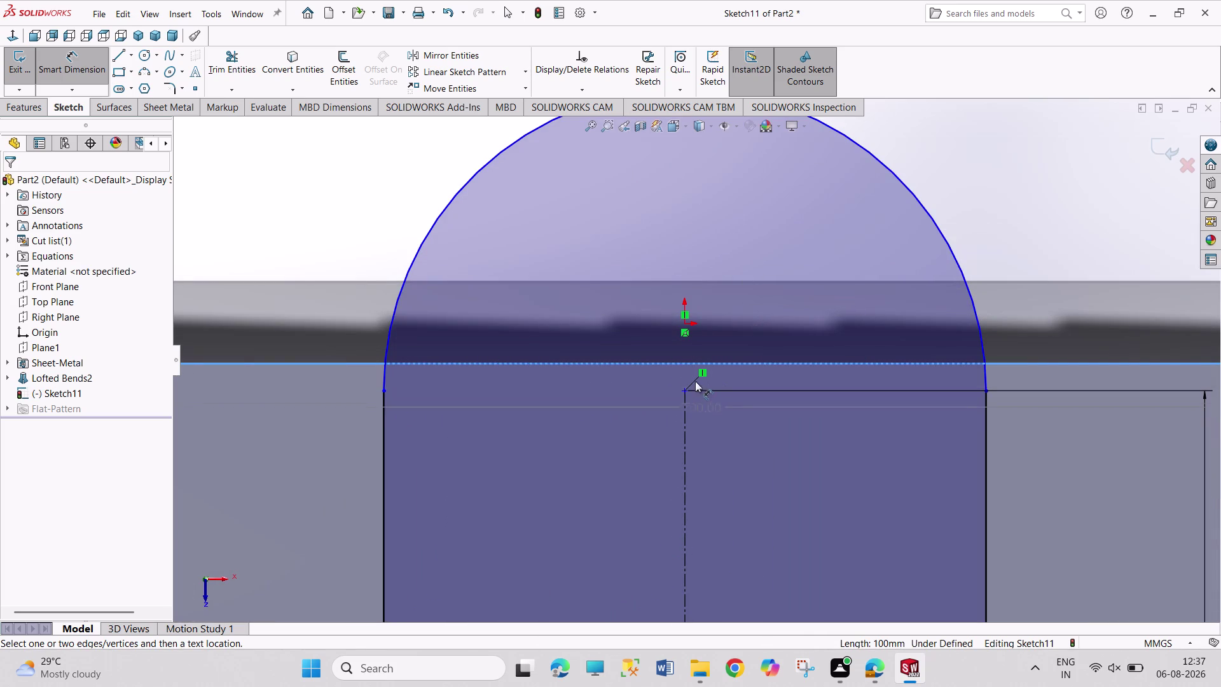
click(683, 390)
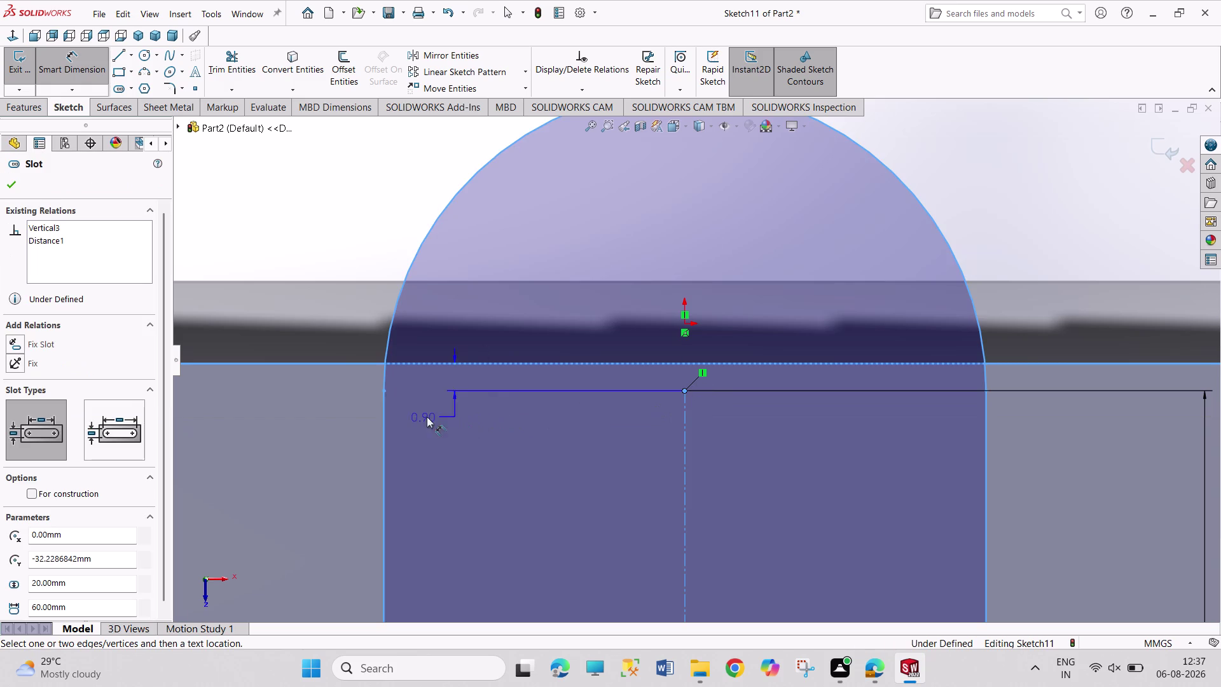
click(369, 415)
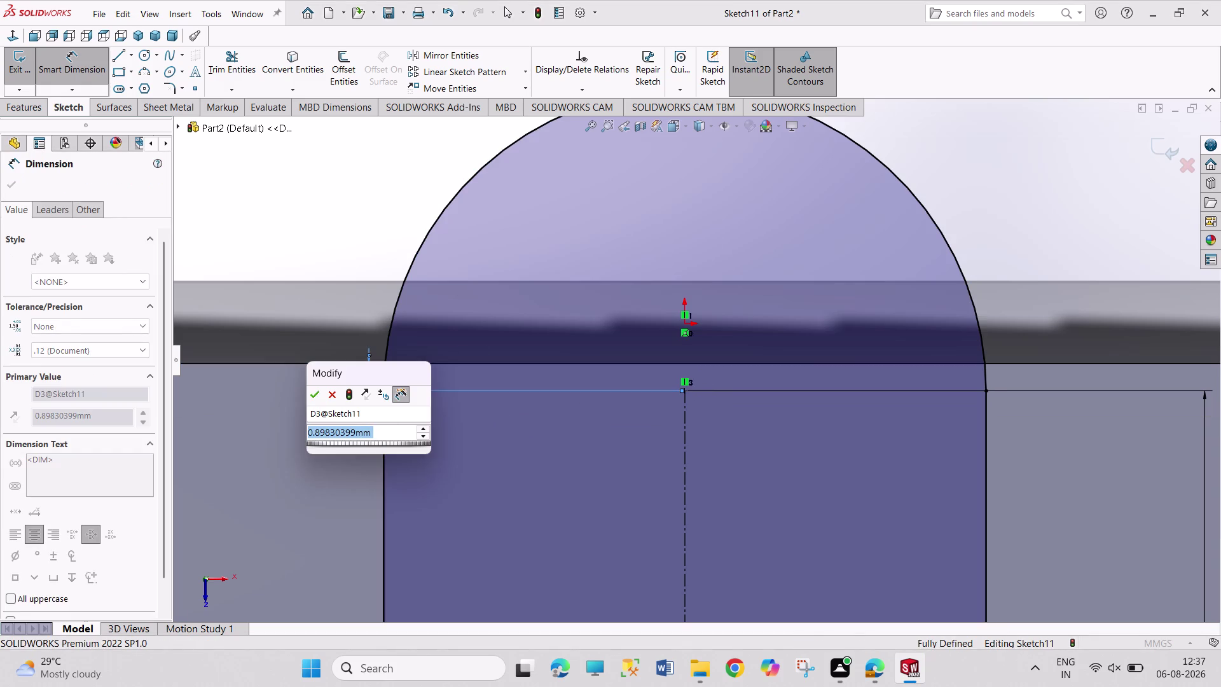
text(60)
key(Return)
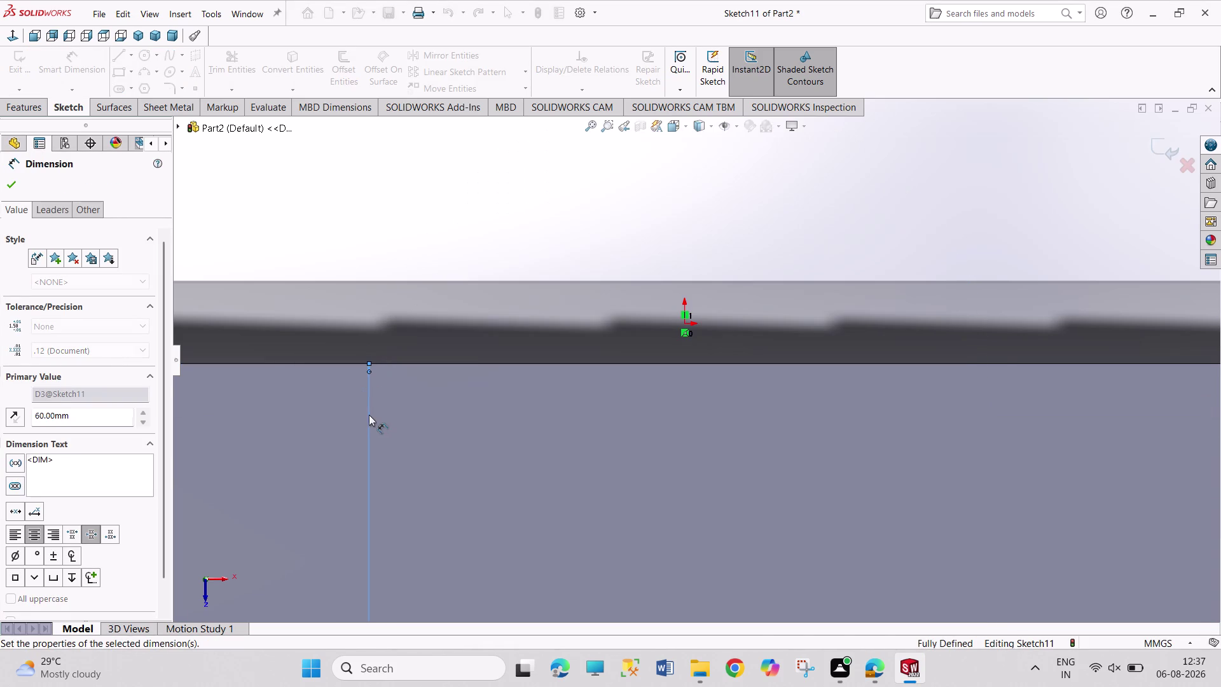
Change the slot's position dimension from 60 to 40 mm.
scroll(up, 3)
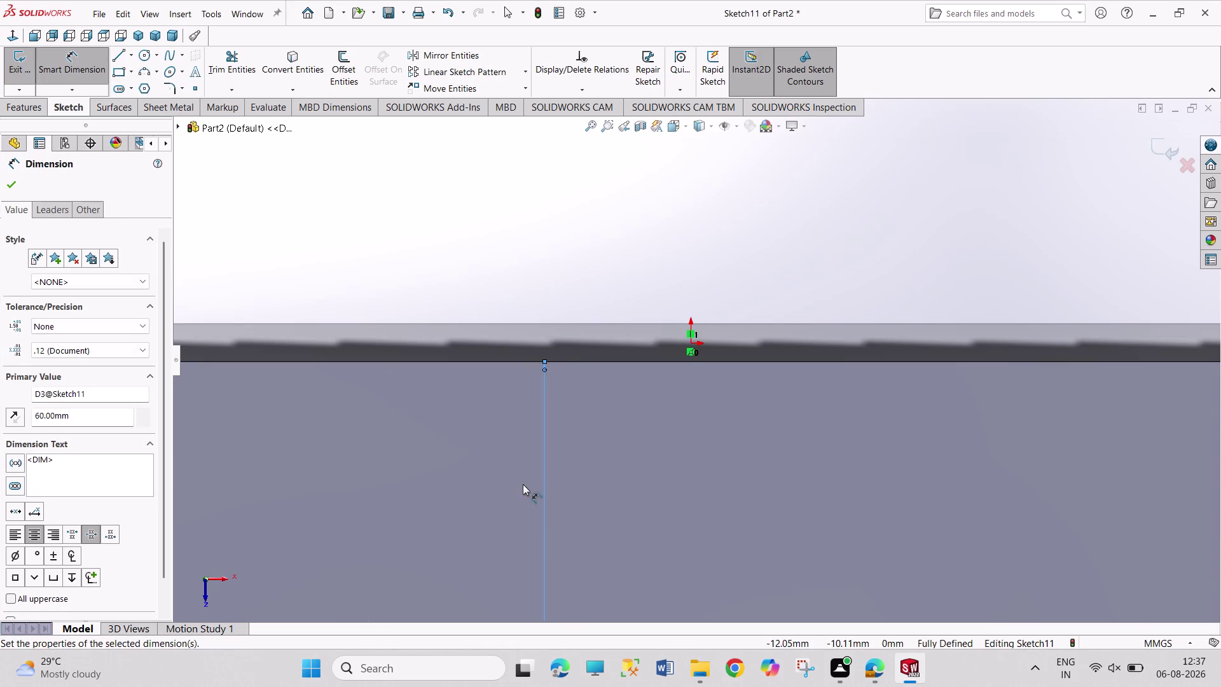
scroll(up, 3)
scroll(up, 3)
scroll(up, 3)
scroll(down, 3)
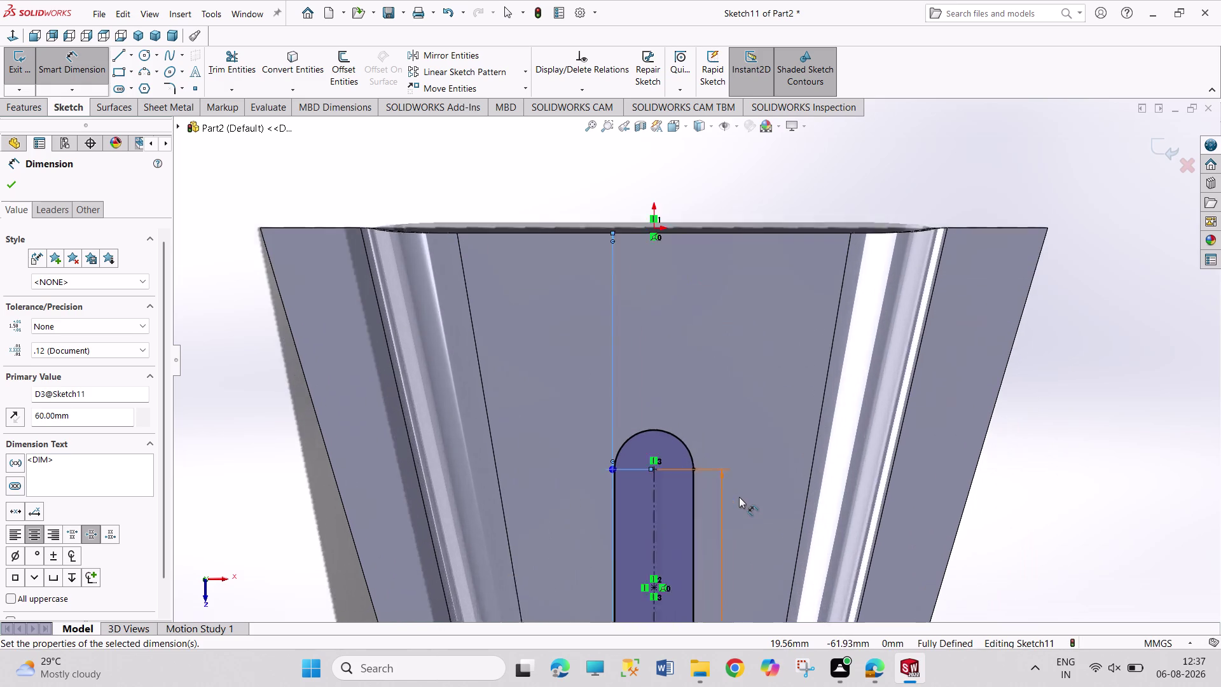
scroll(up, 3)
right_click(827, 520)
click(846, 555)
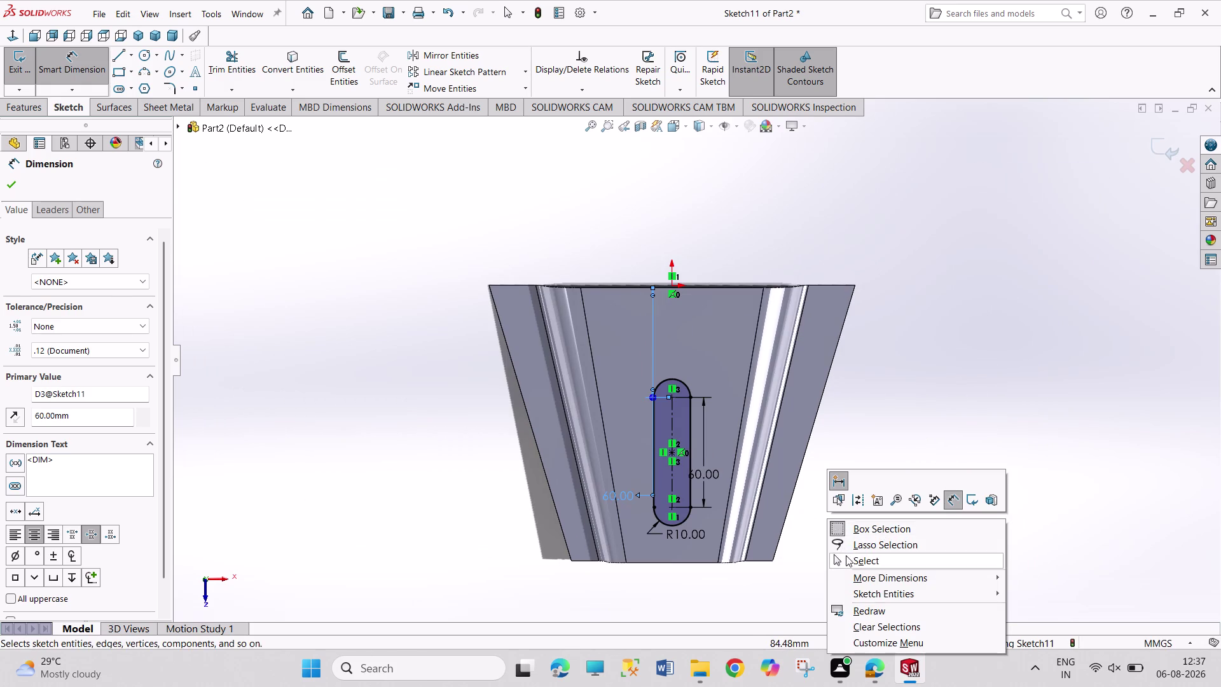
double_click(626, 496)
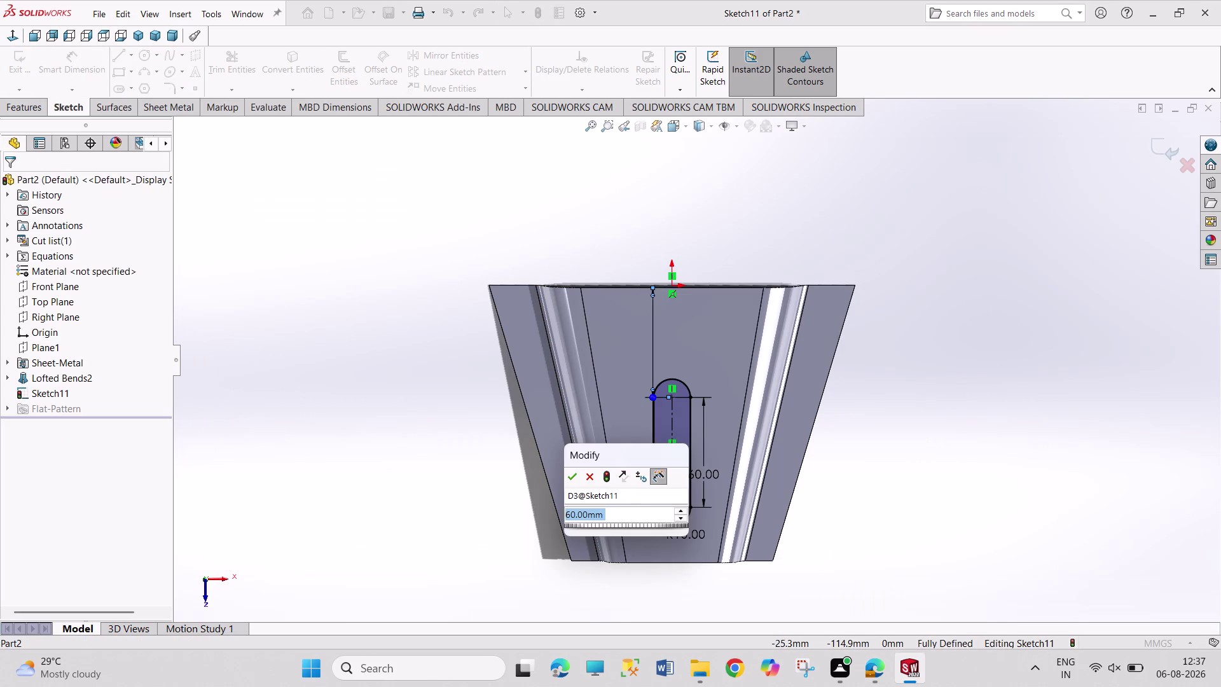
text(40)
key(Return)
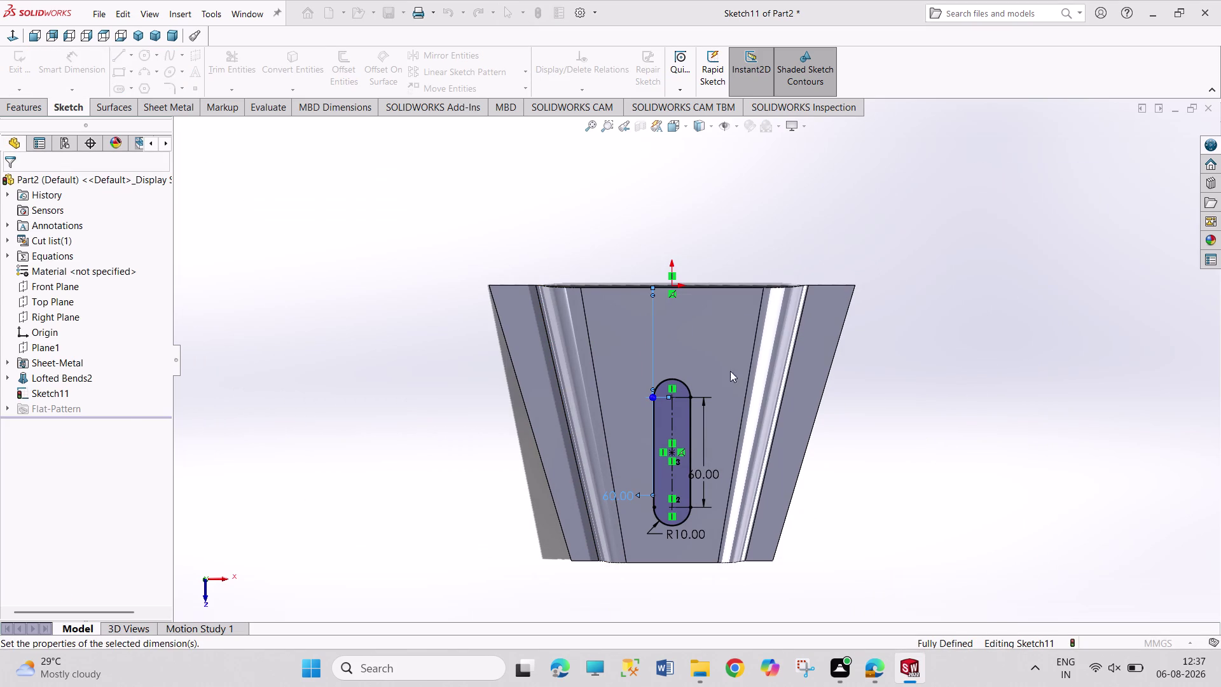
Move the dimension labels beside the slot and exit the sketch.
right_click(930, 392)
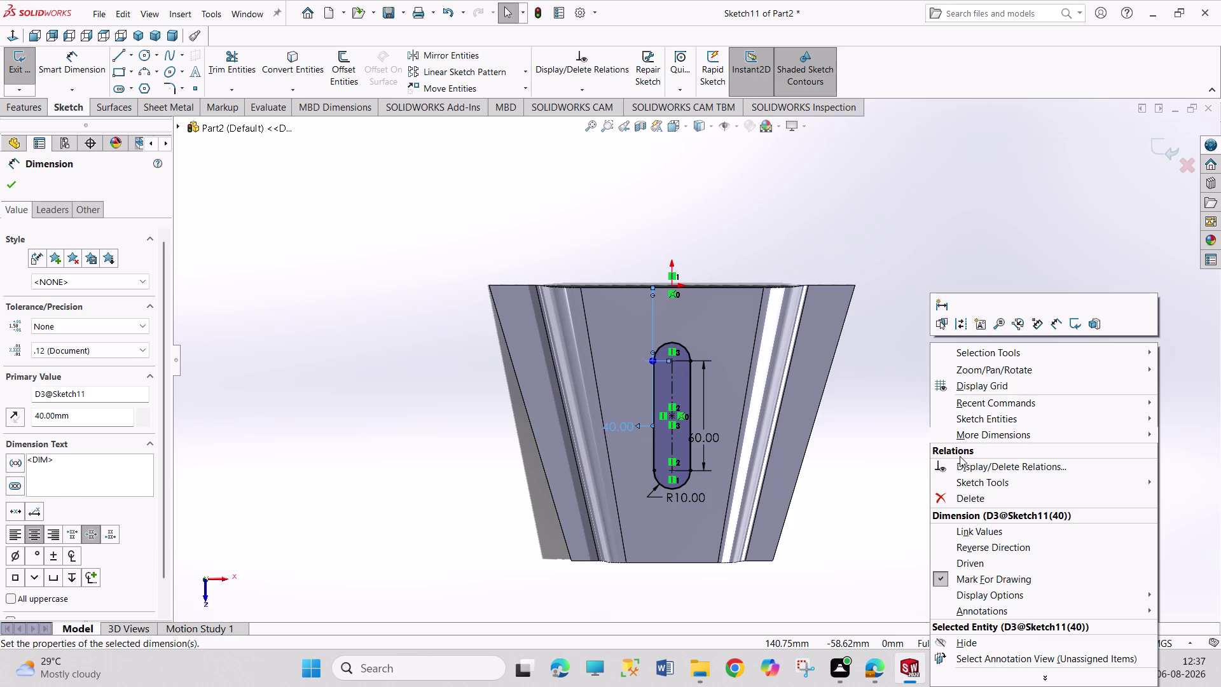
click(894, 399)
drag(875, 294, 967, 386)
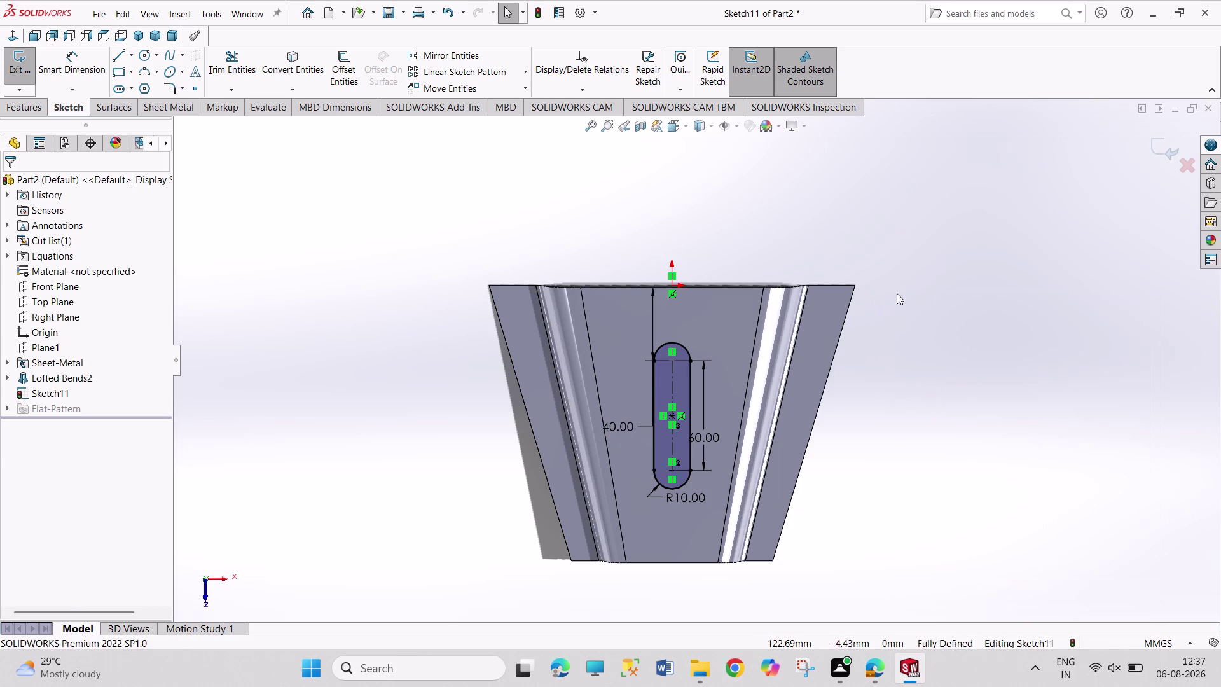
drag(897, 294, 1014, 431)
drag(952, 293, 1055, 411)
drag(954, 274, 1047, 386)
drag(718, 436, 727, 428)
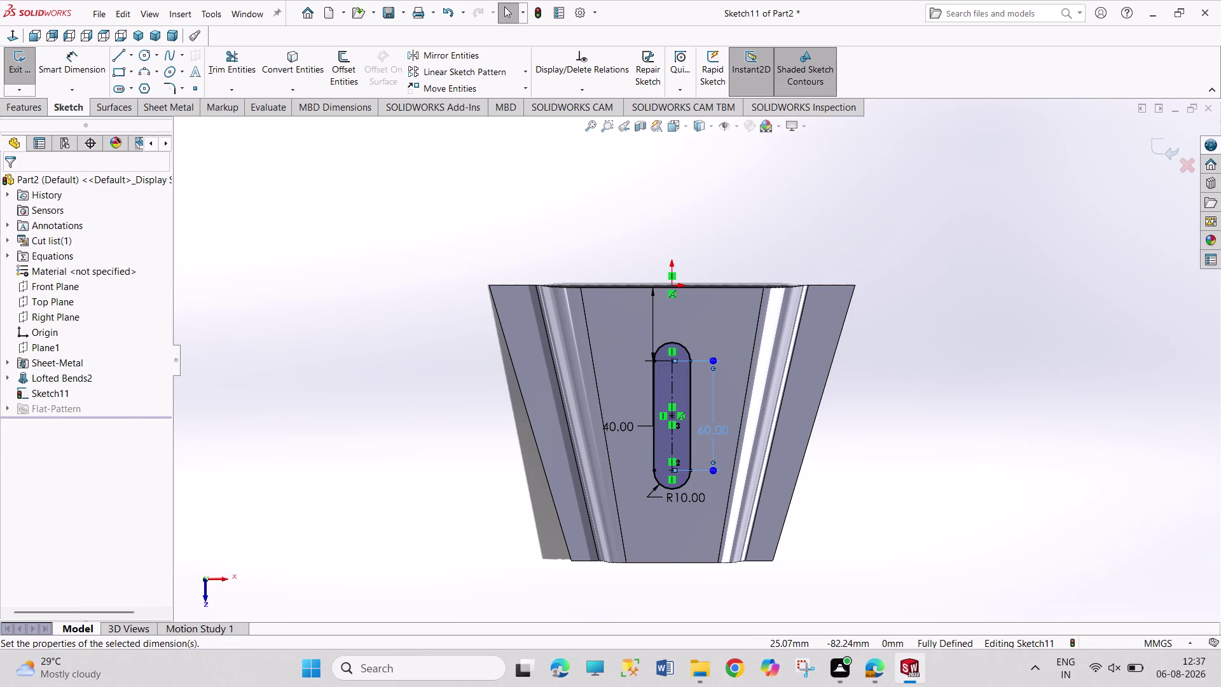
drag(887, 284, 939, 396)
drag(914, 285, 1023, 409)
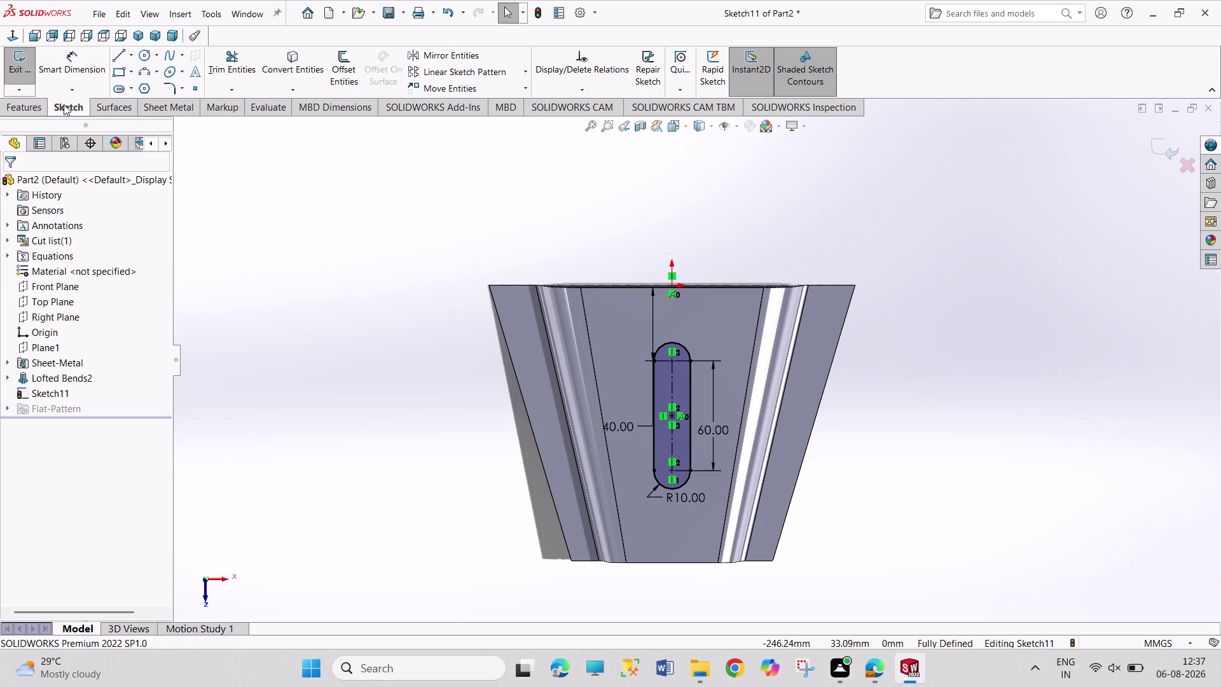
click(23, 69)
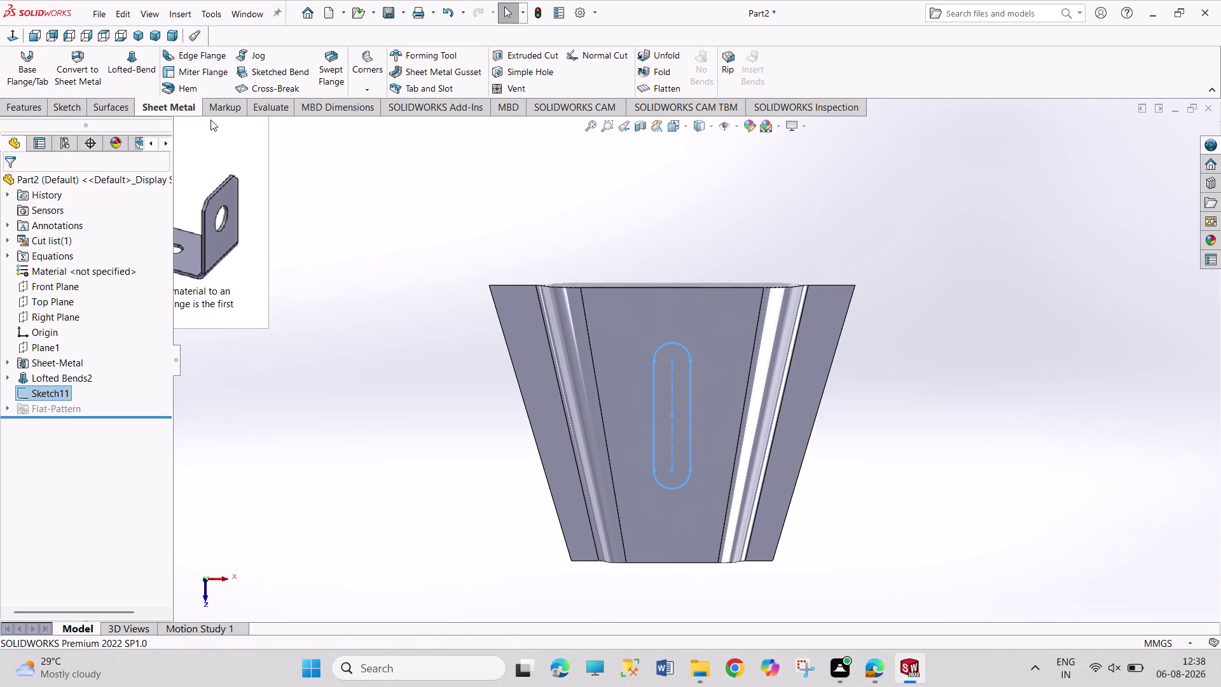
Extrude-cut Sketch11's slot with depth linked to sheet thickness, then view isometric.
drag(368, 152, 413, 194)
drag(387, 149, 429, 208)
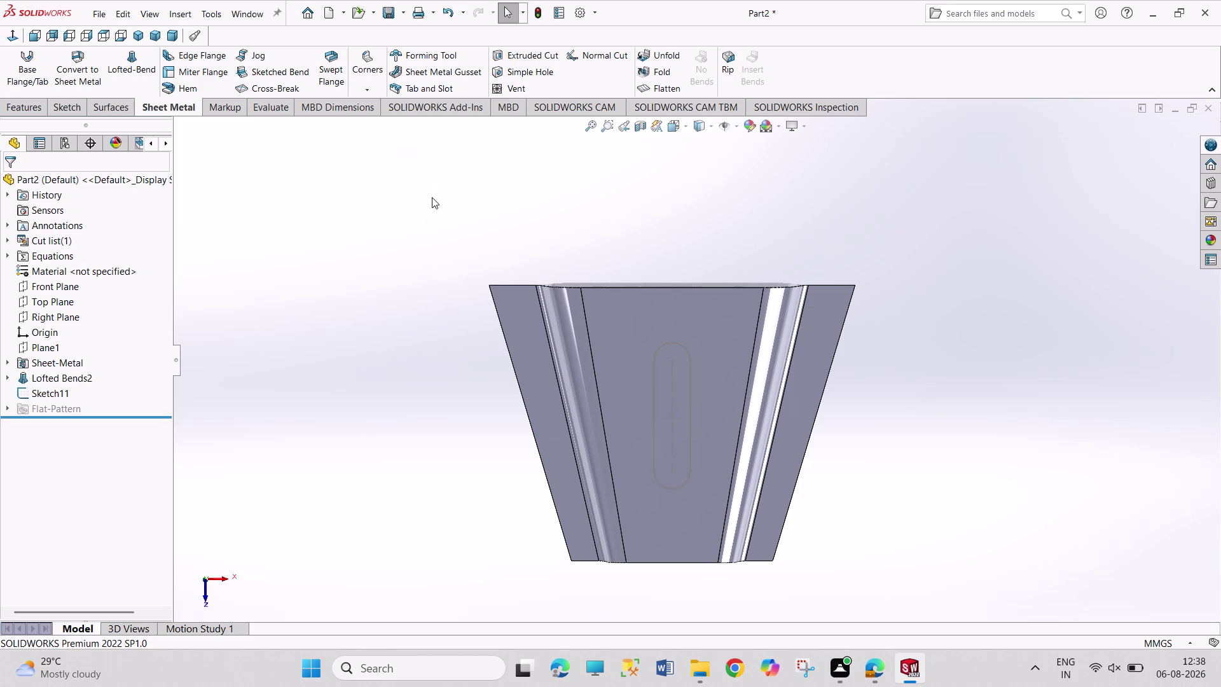
drag(353, 147, 459, 225)
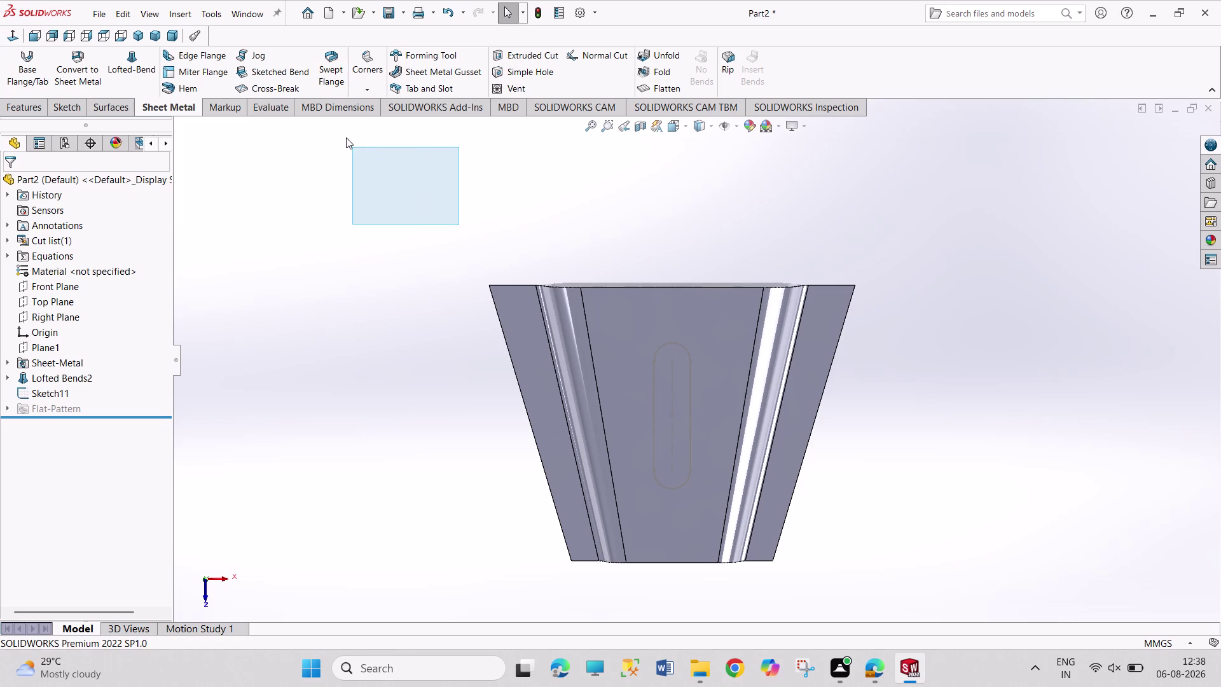
click(518, 68)
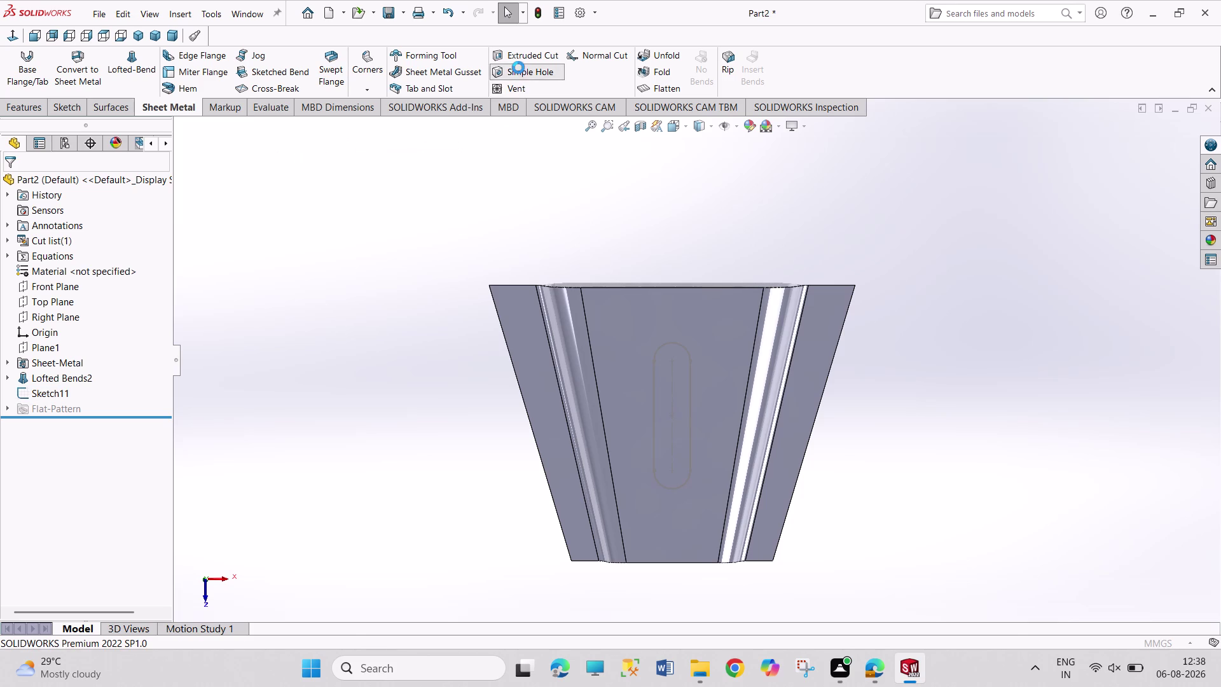
click(19, 177)
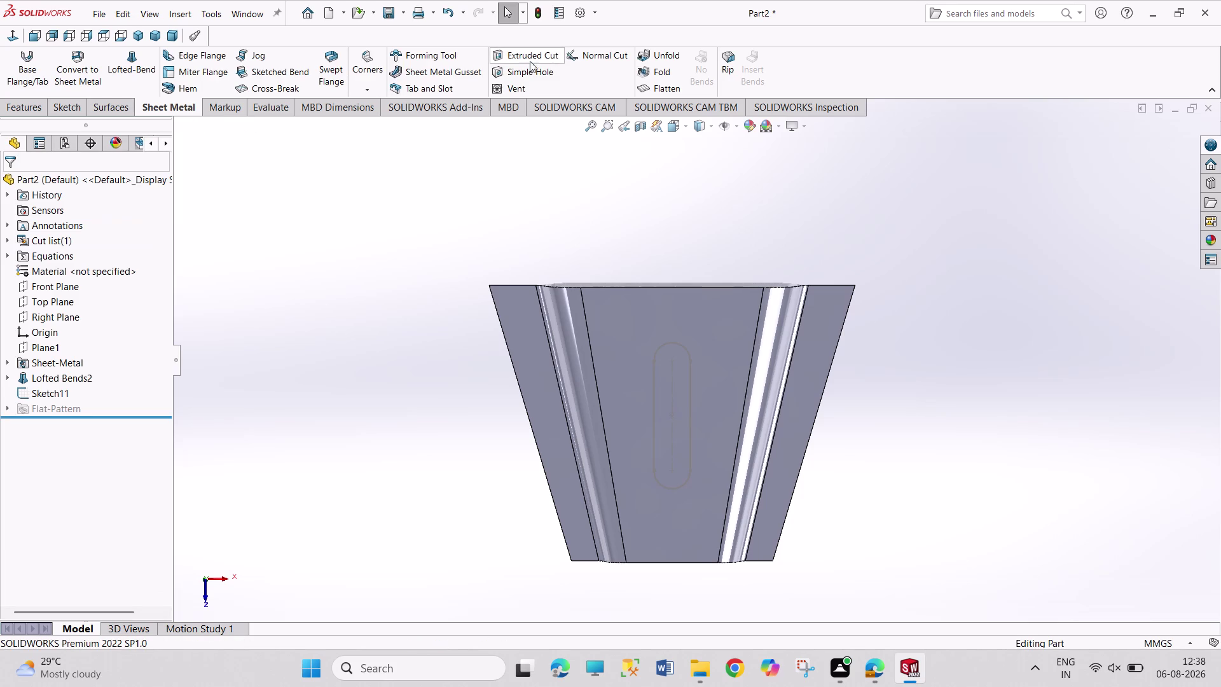
click(548, 57)
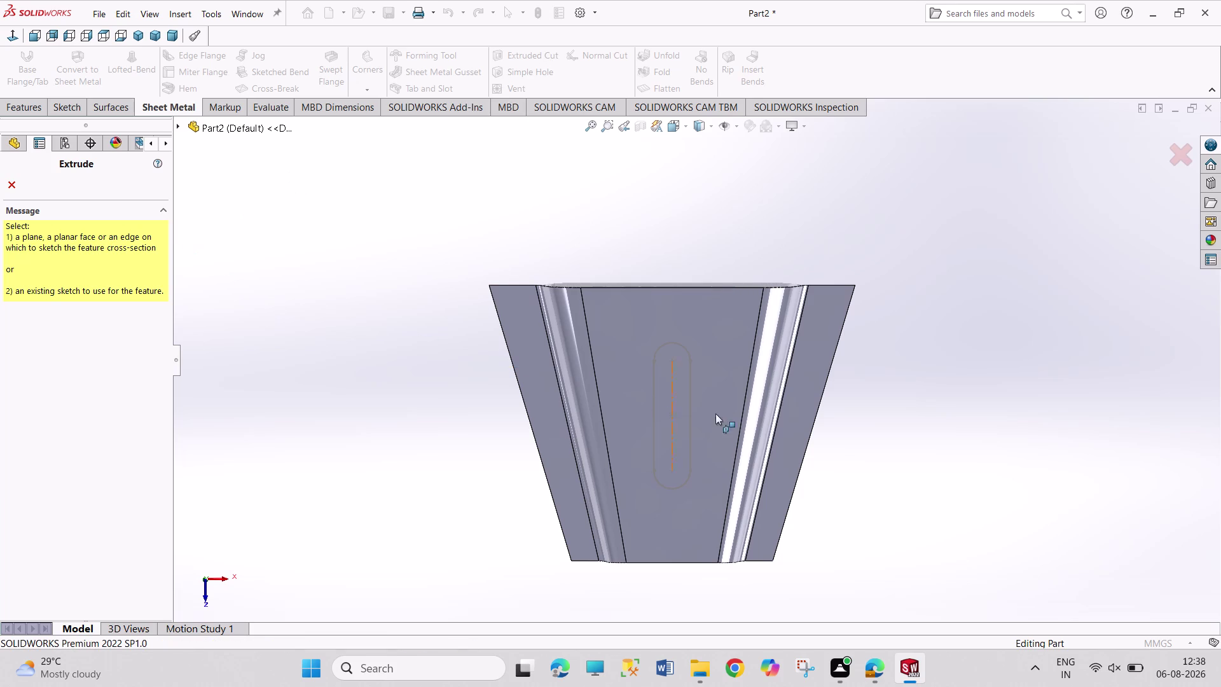
click(691, 417)
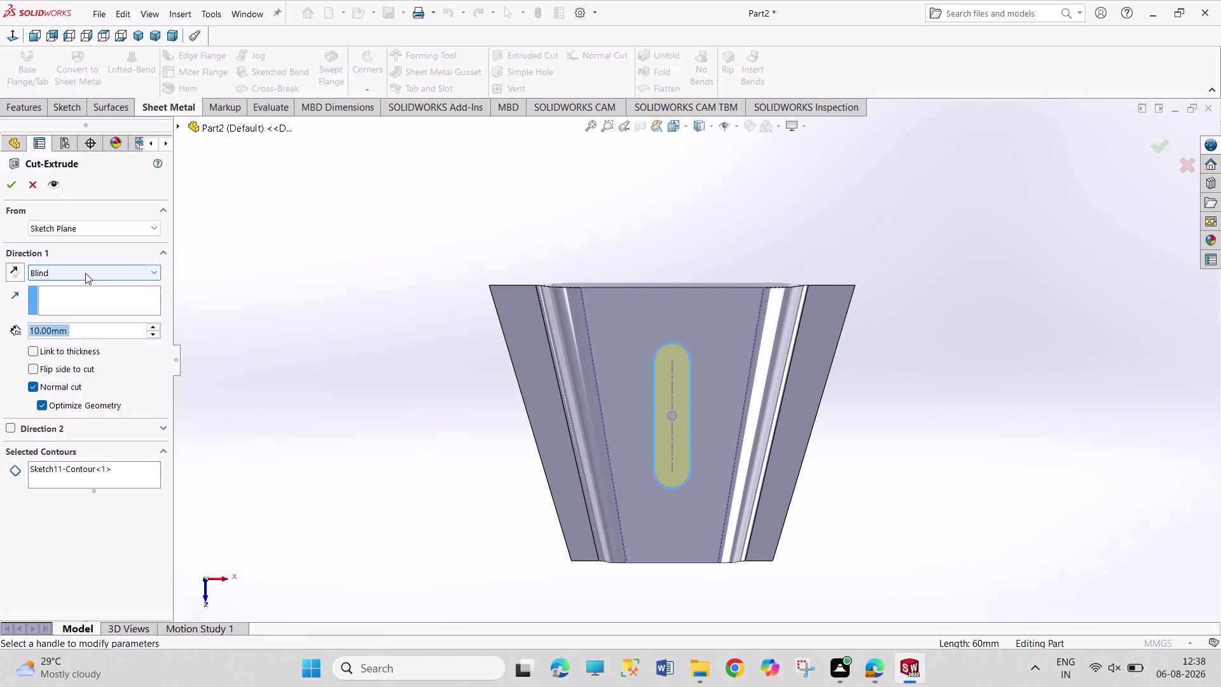
click(72, 350)
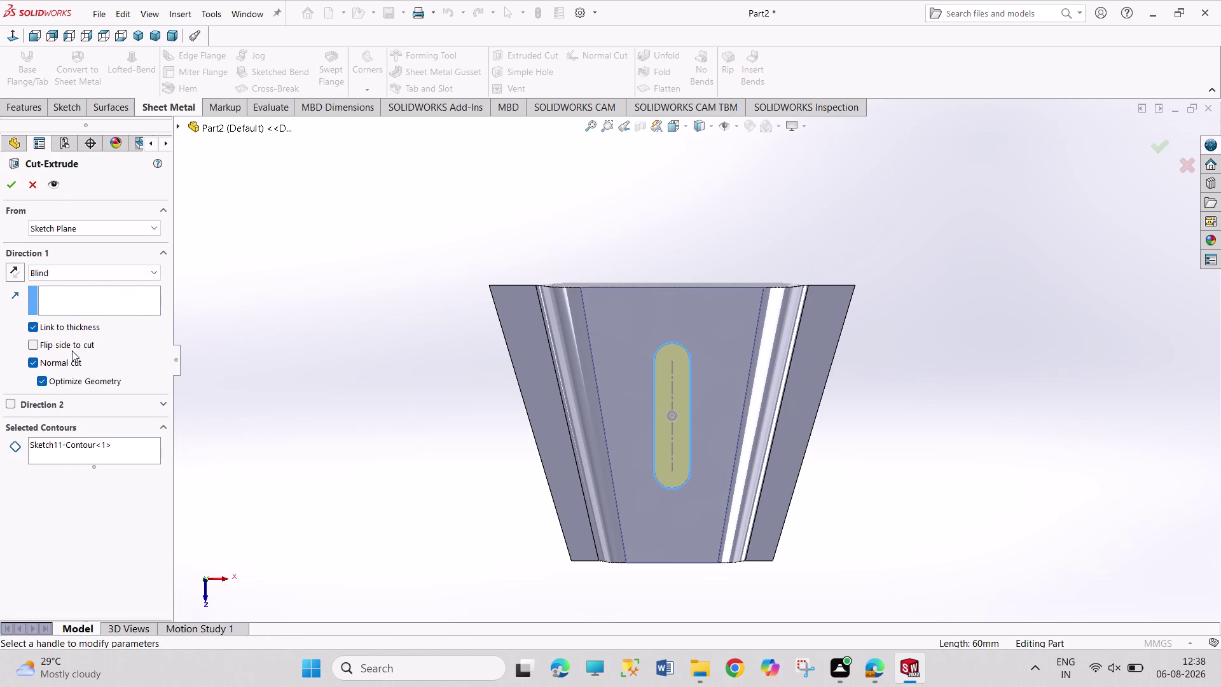
click(17, 183)
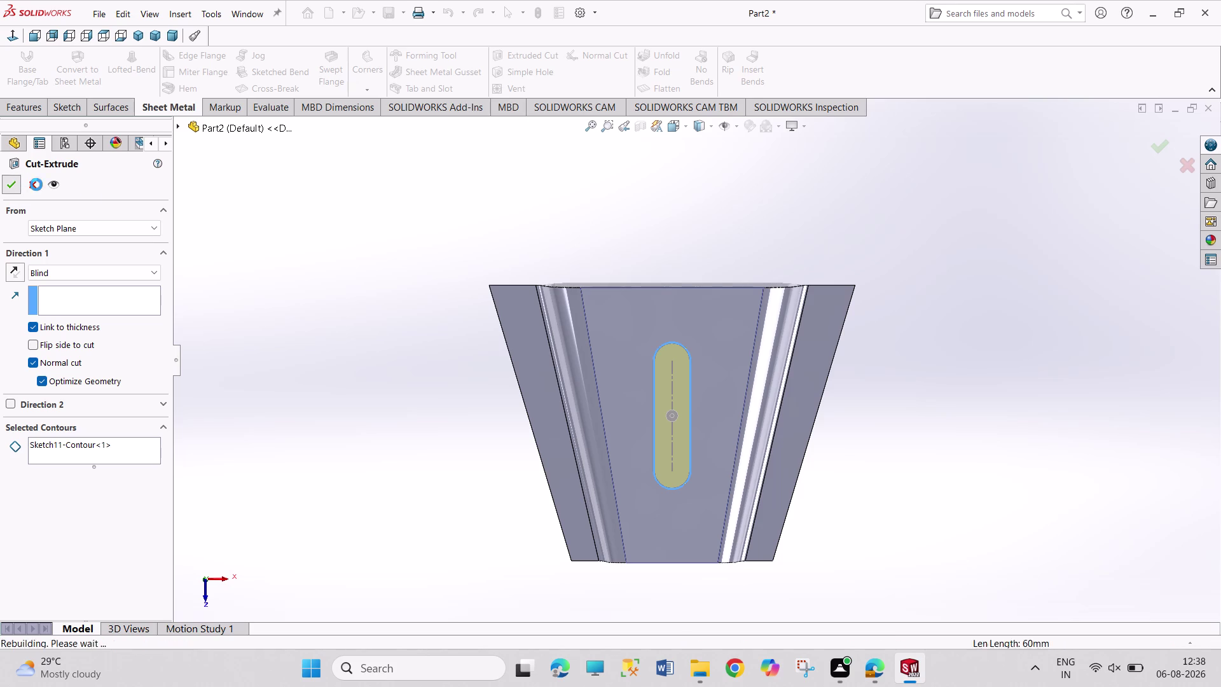
click(273, 276)
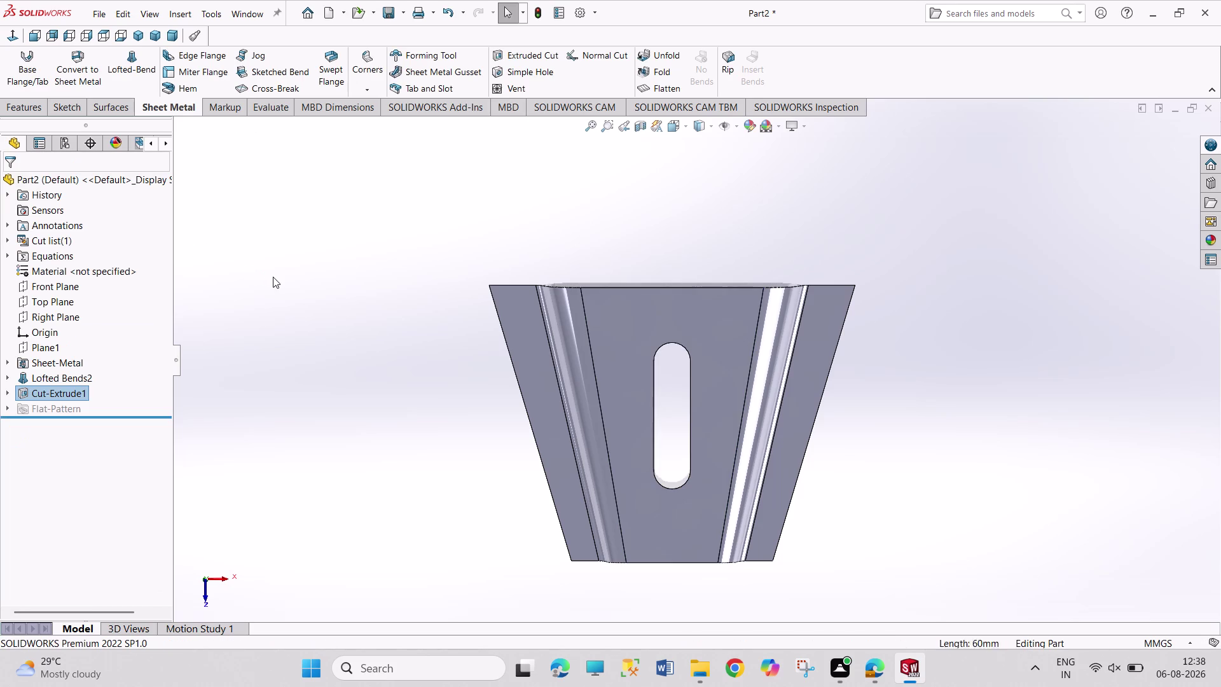
click(136, 33)
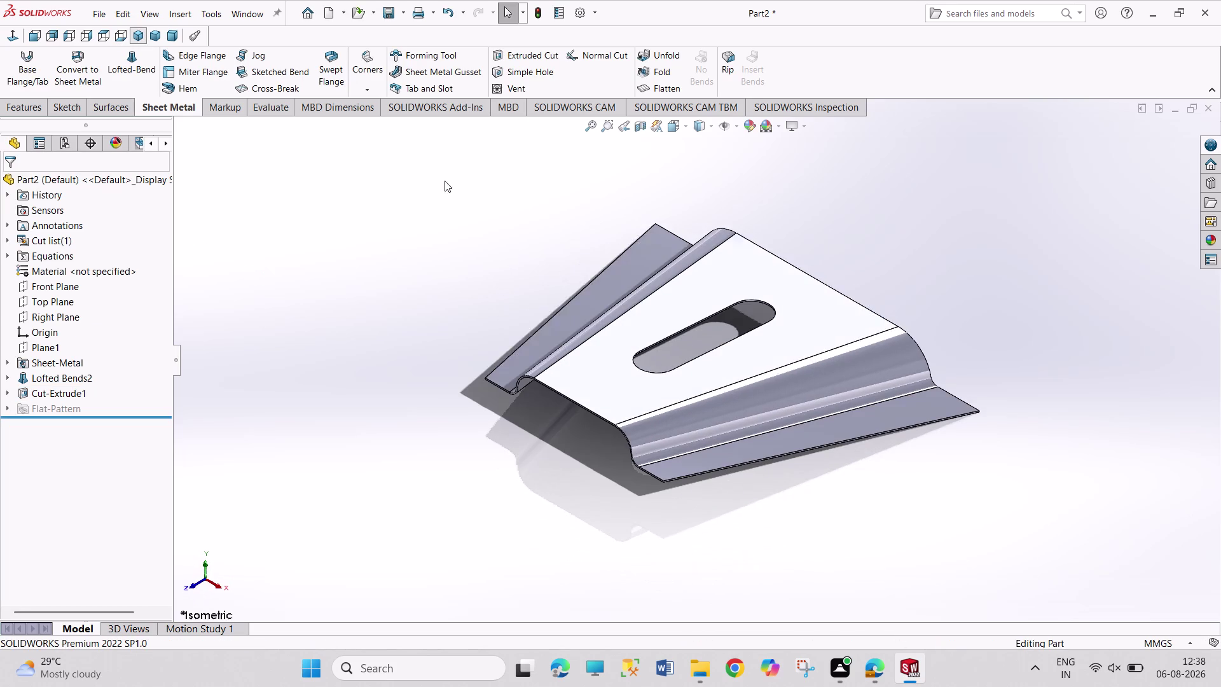
Save the slotted sheet-metal part with the file name SHEET METAL 2.
scroll(down, 3)
scroll(up, 3)
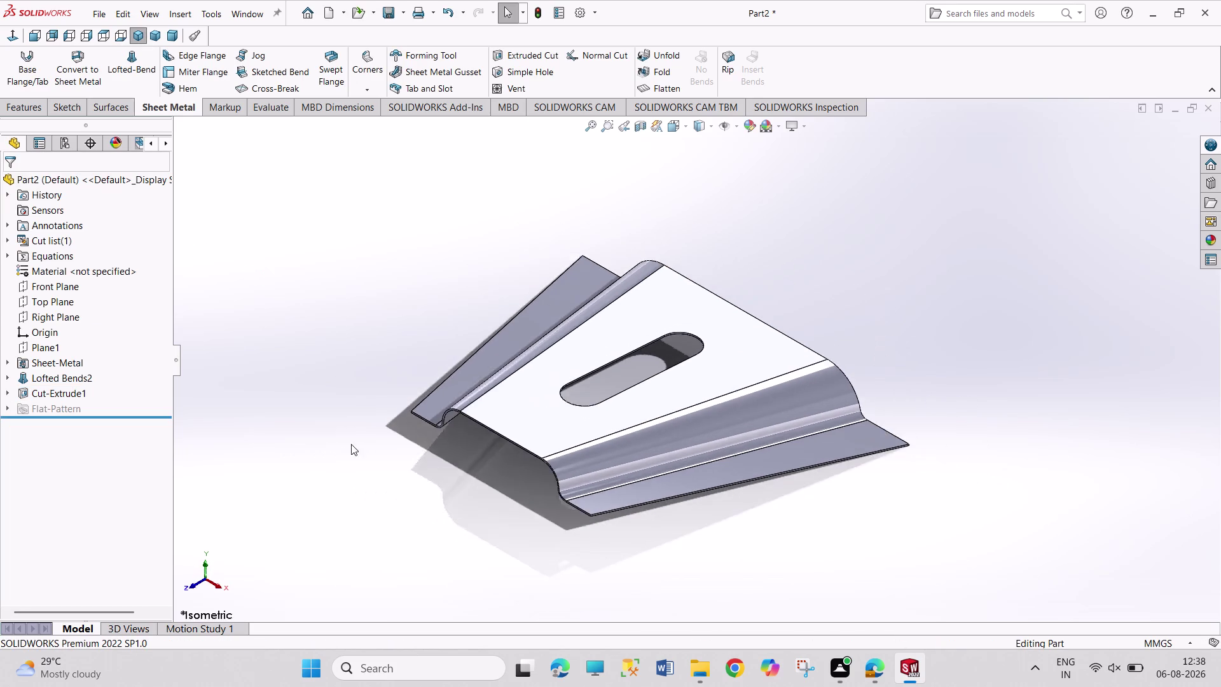
scroll(up, 3)
scroll(down, 3)
scroll(up, 3)
scroll(down, 3)
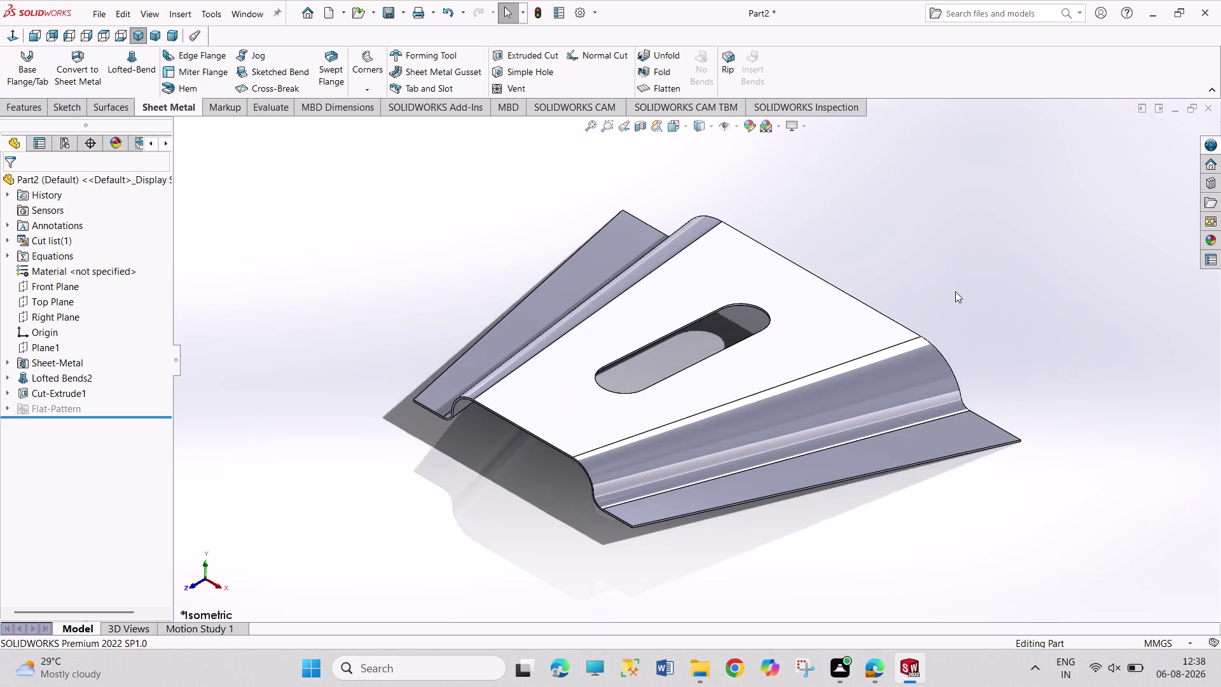
scroll(up, 3)
scroll(down, 3)
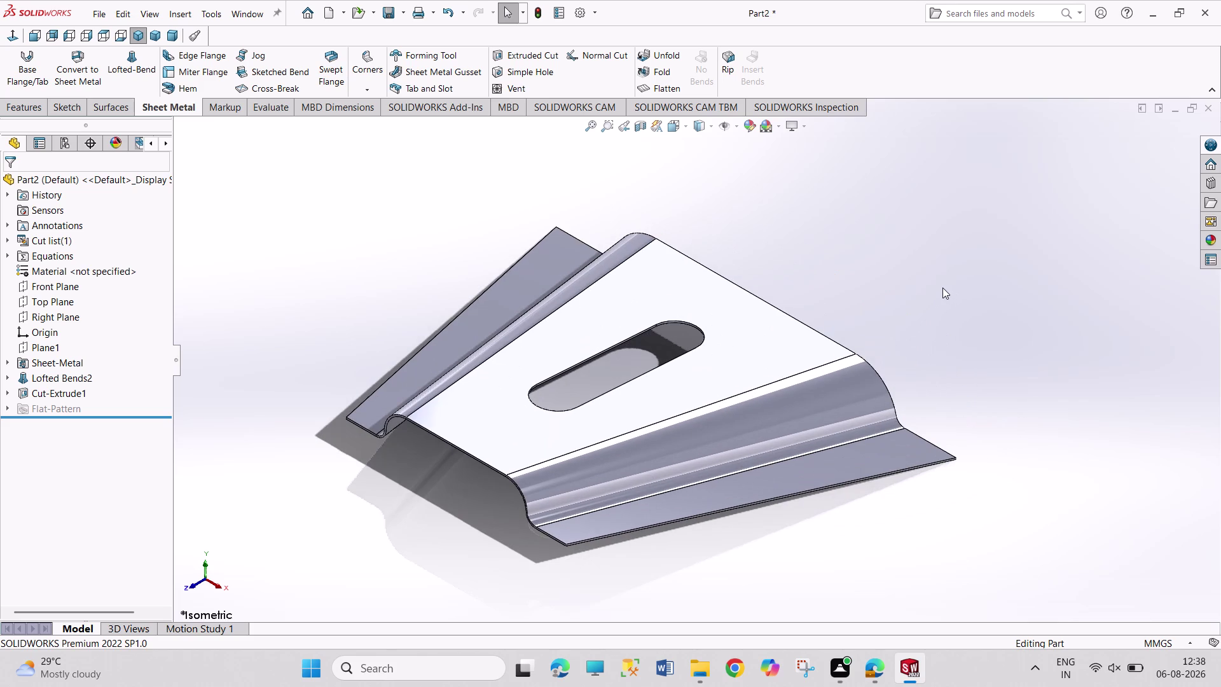
key(ctrl+s)
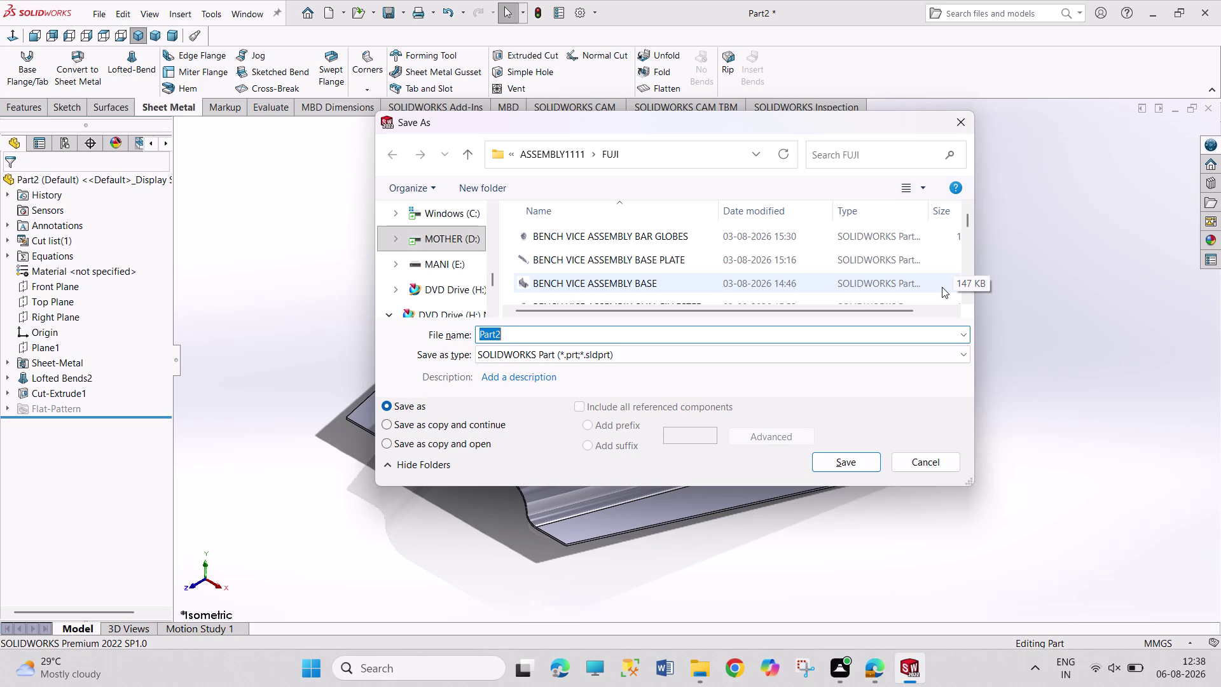
text(SH)
text(EE)
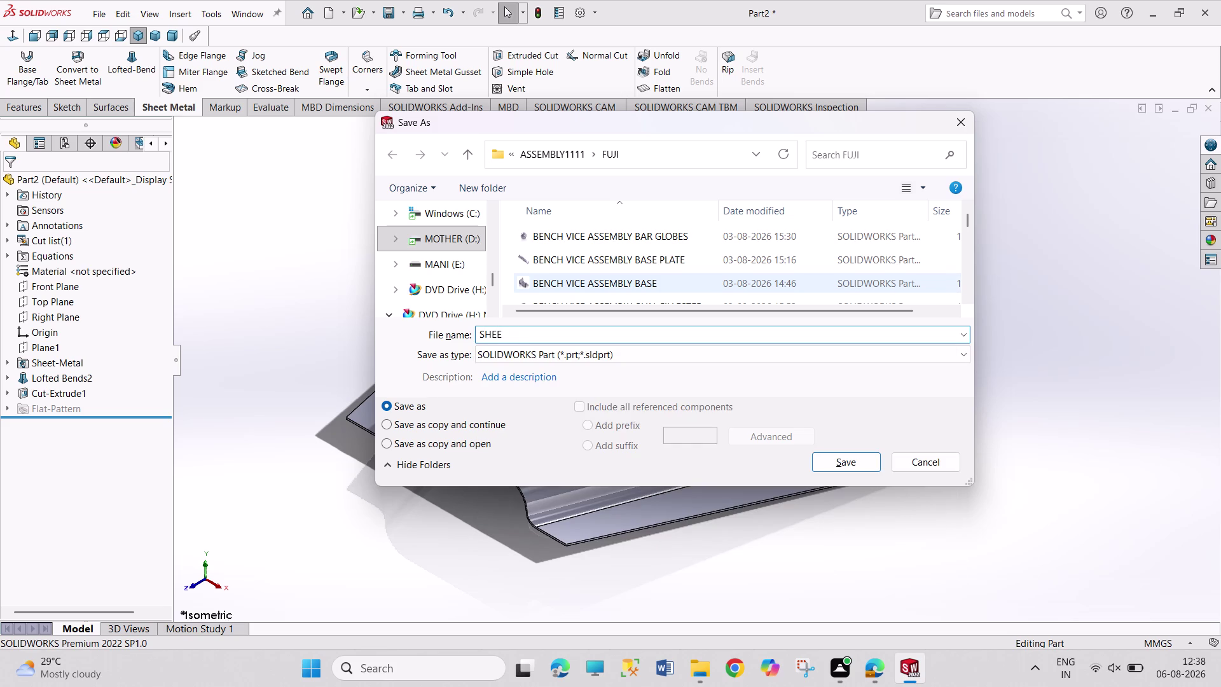
text(T META)
text(L 2)
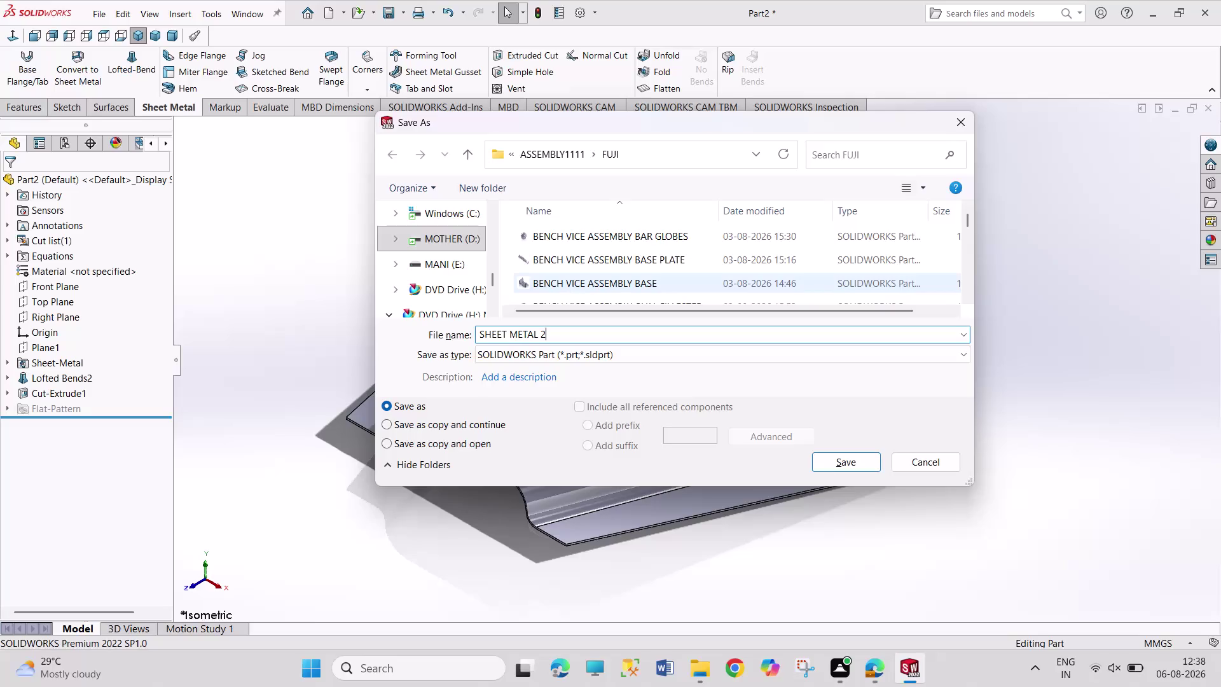
key(Return)
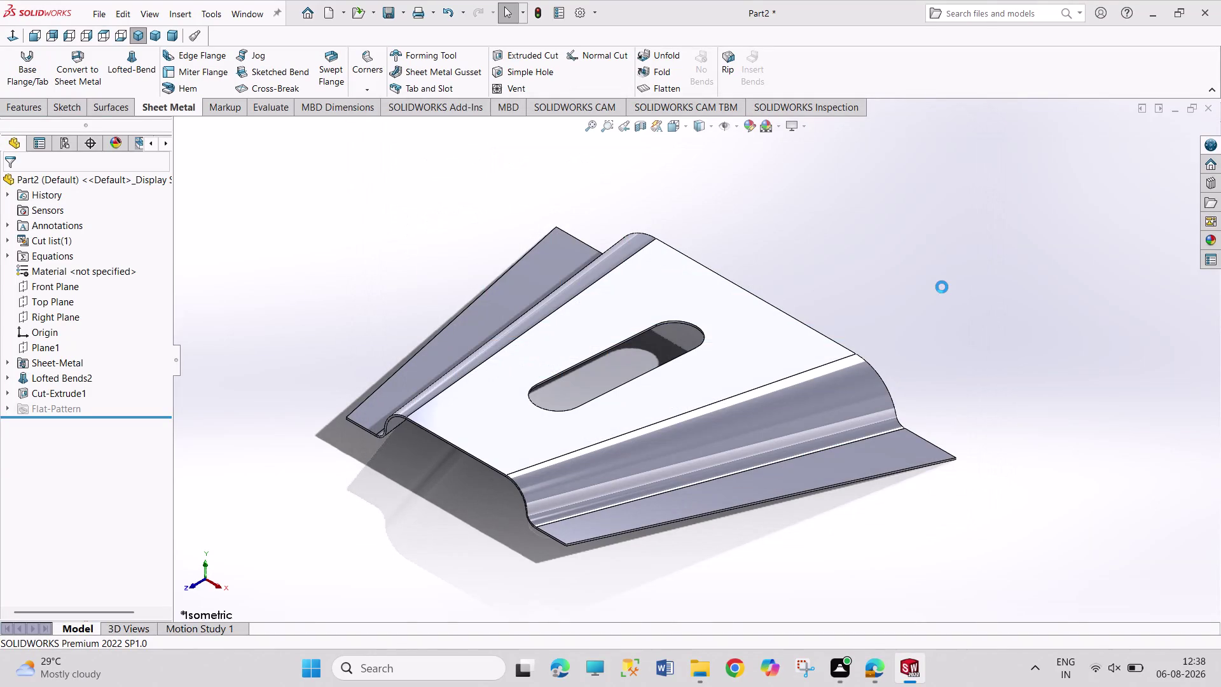
drag(875, 242, 877, 250)
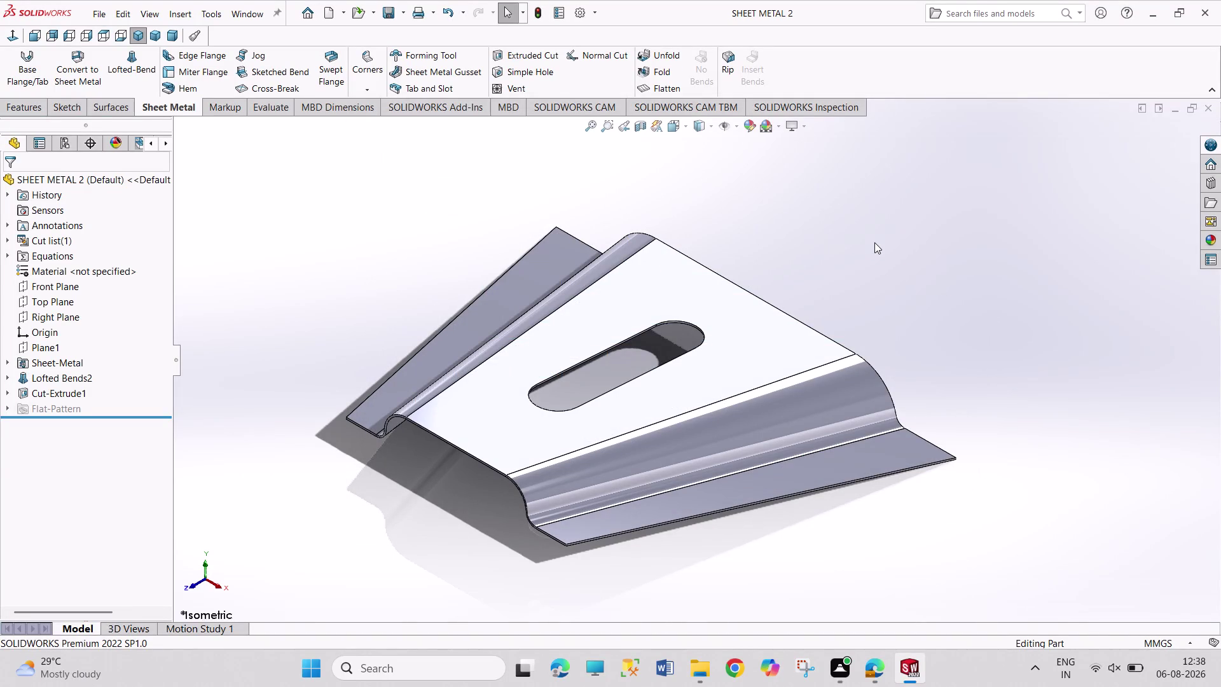
Clear the model selection and create a new drawing document.
drag(877, 250, 1019, 381)
drag(888, 244, 1009, 407)
drag(900, 234, 1037, 459)
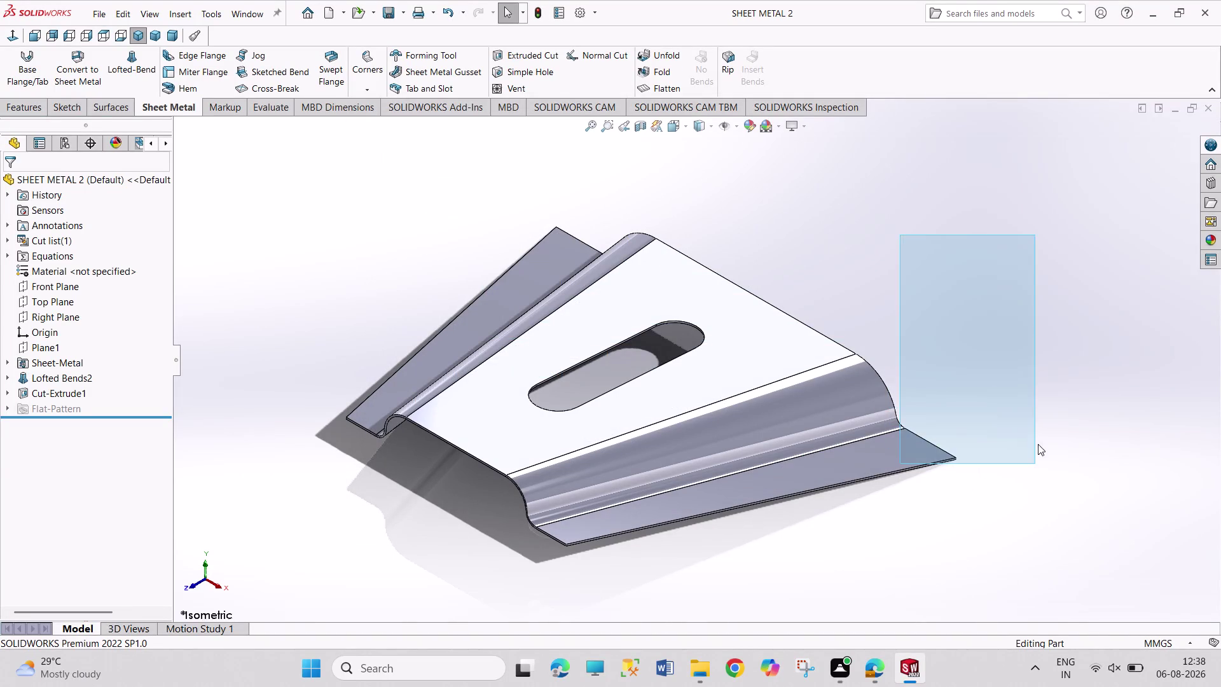
drag(1037, 459, 1038, 455)
drag(930, 258, 1031, 479)
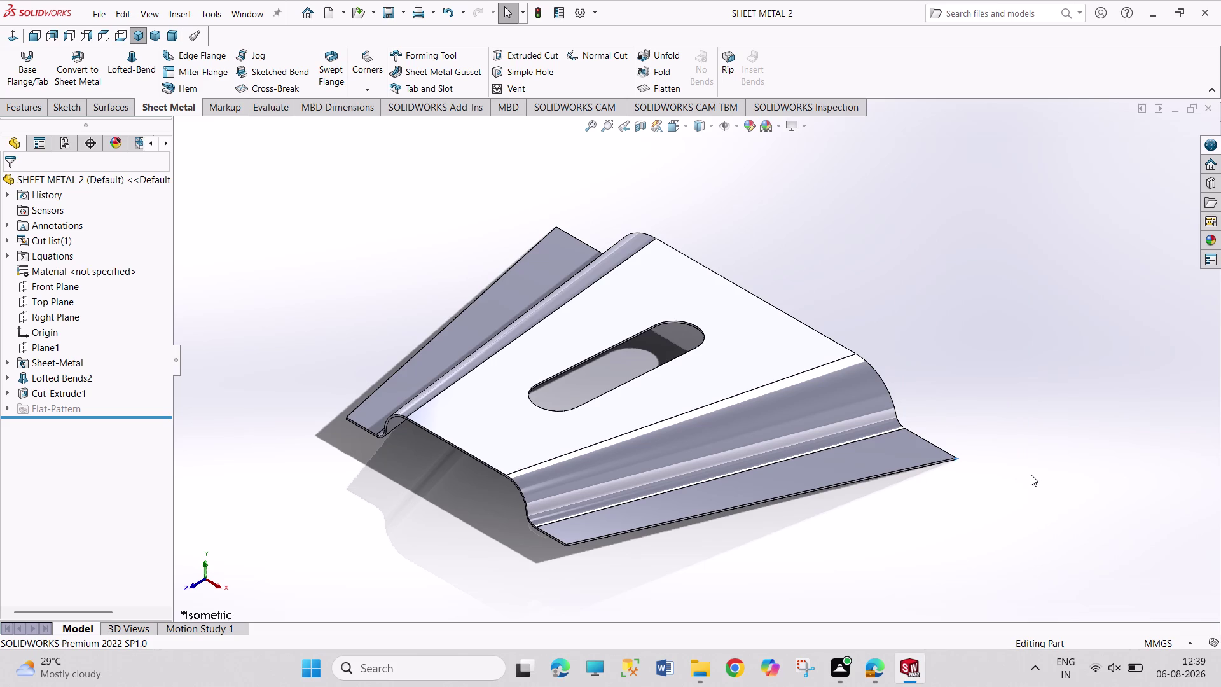
key(ctrl+n)
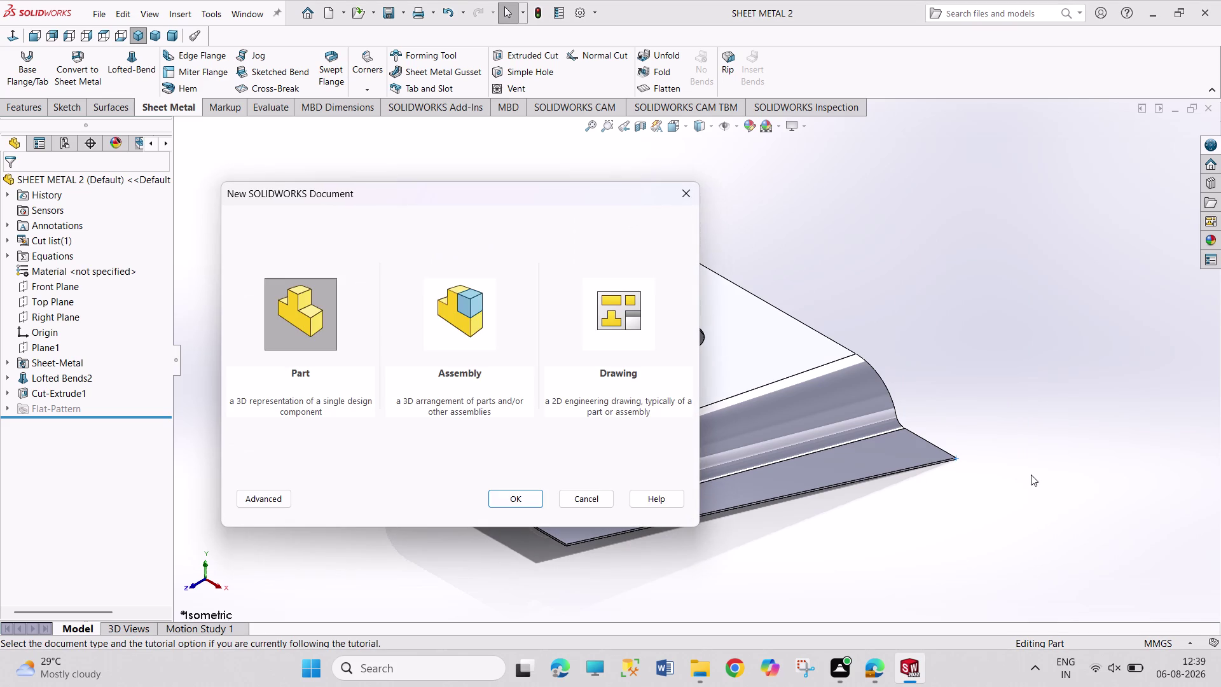
key(Right)
key(Right)
key(Return)
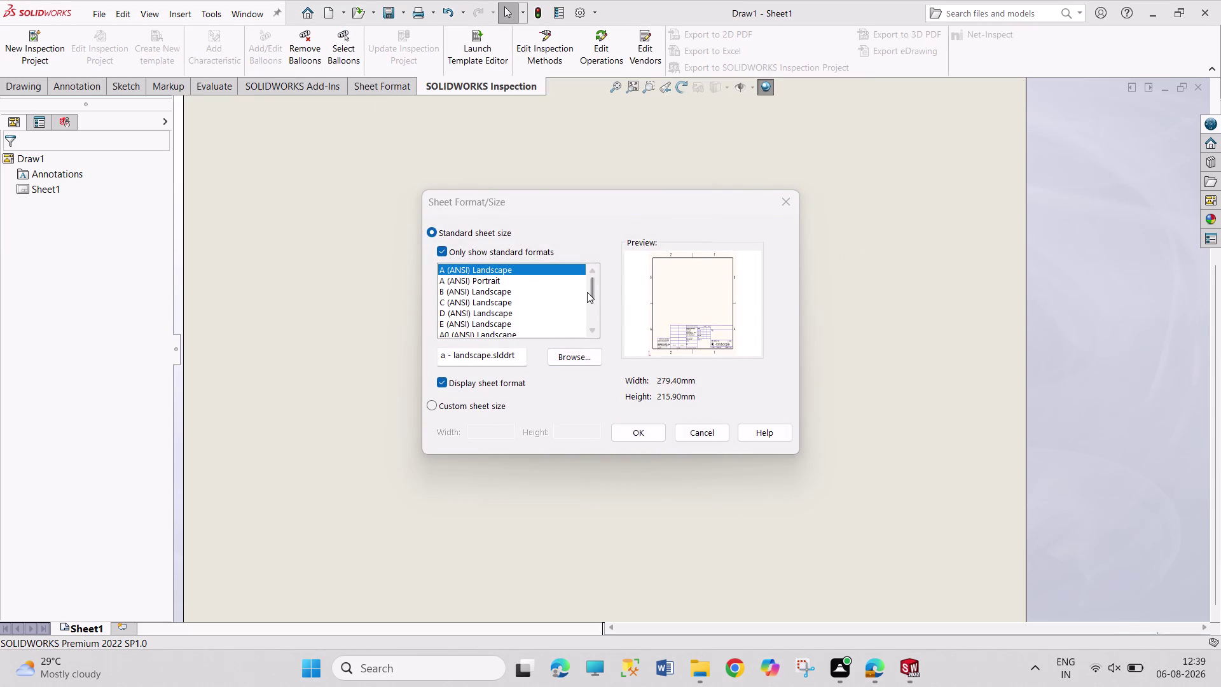
Choose an A4 landscape sheet and select SHEET METAL 2 as the part to show.
drag(589, 292, 589, 333)
click(512, 320)
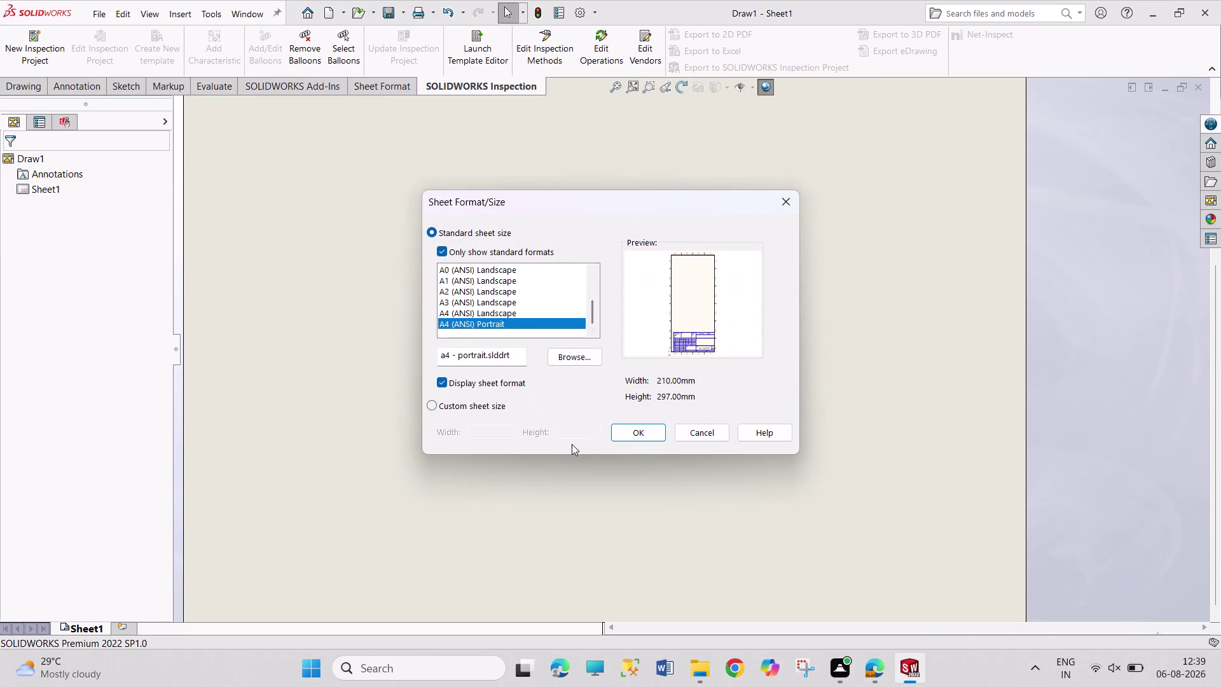
click(533, 316)
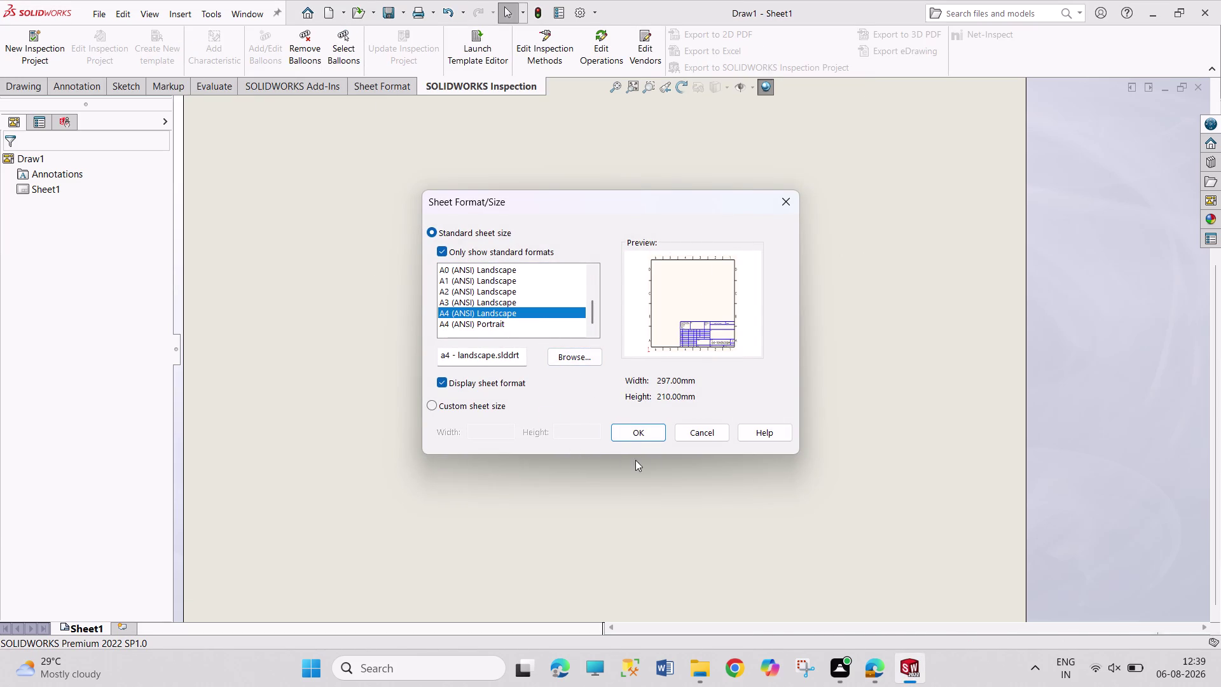
click(630, 431)
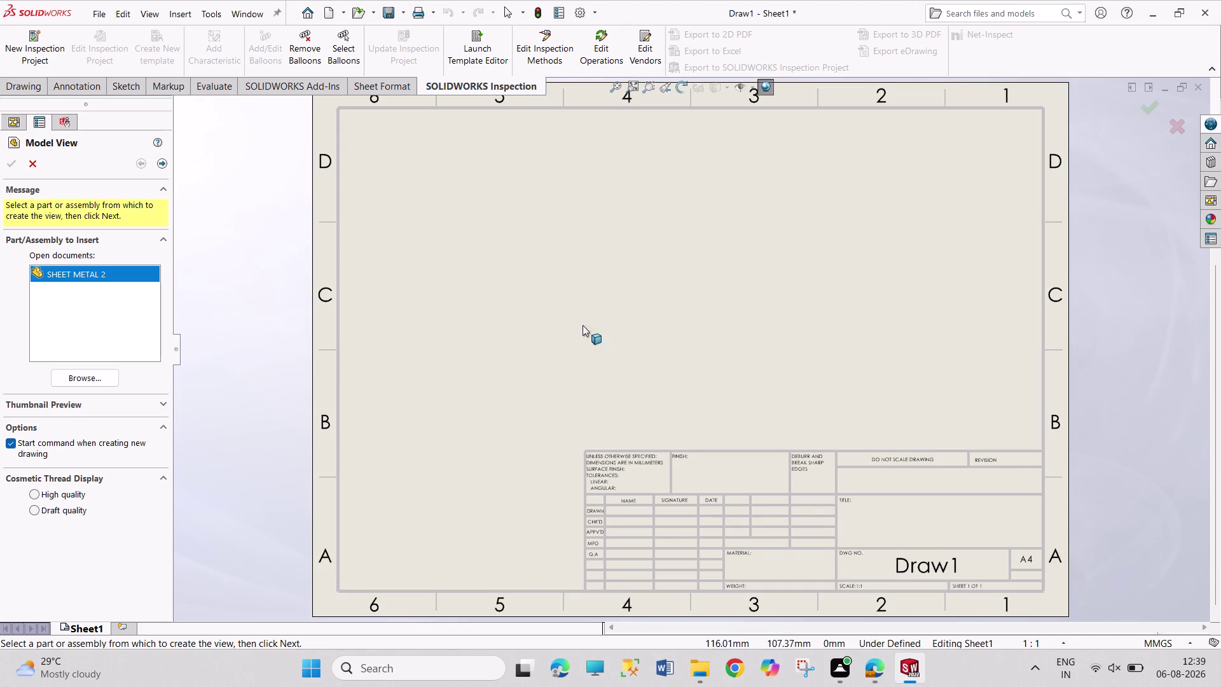
double_click(106, 269)
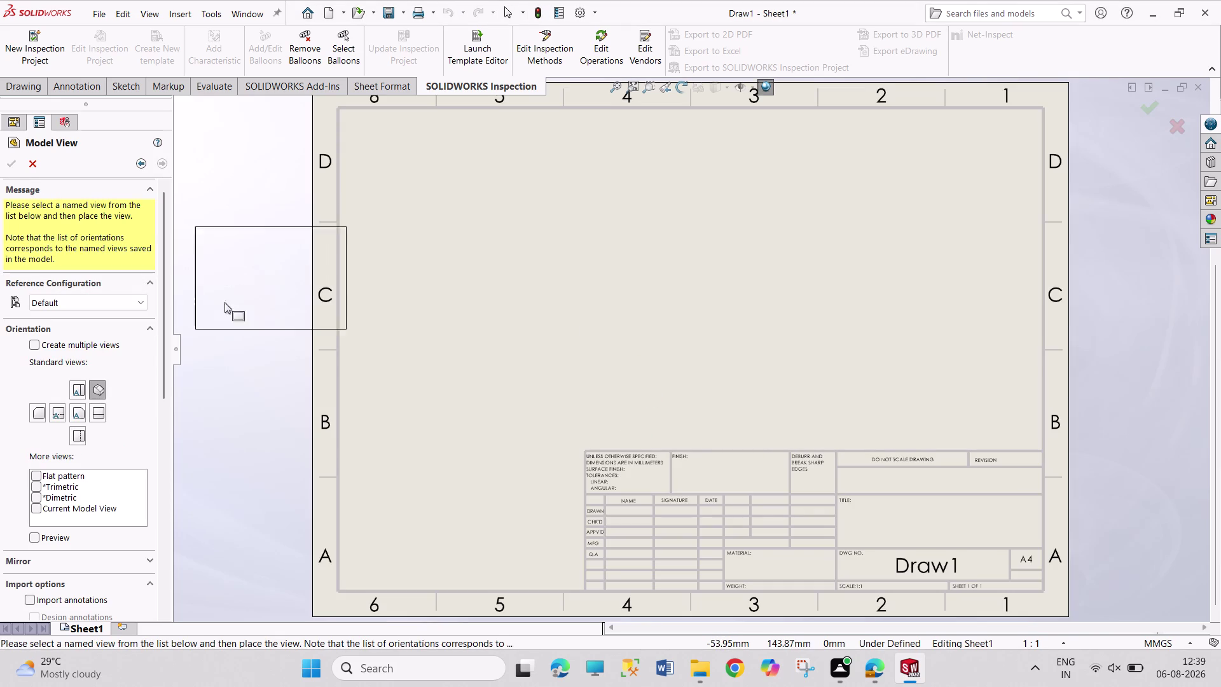
Place the isometric SHEET METAL 2 view at the sheet's upper left with a 1:5 custom scale.
drag(161, 330, 160, 495)
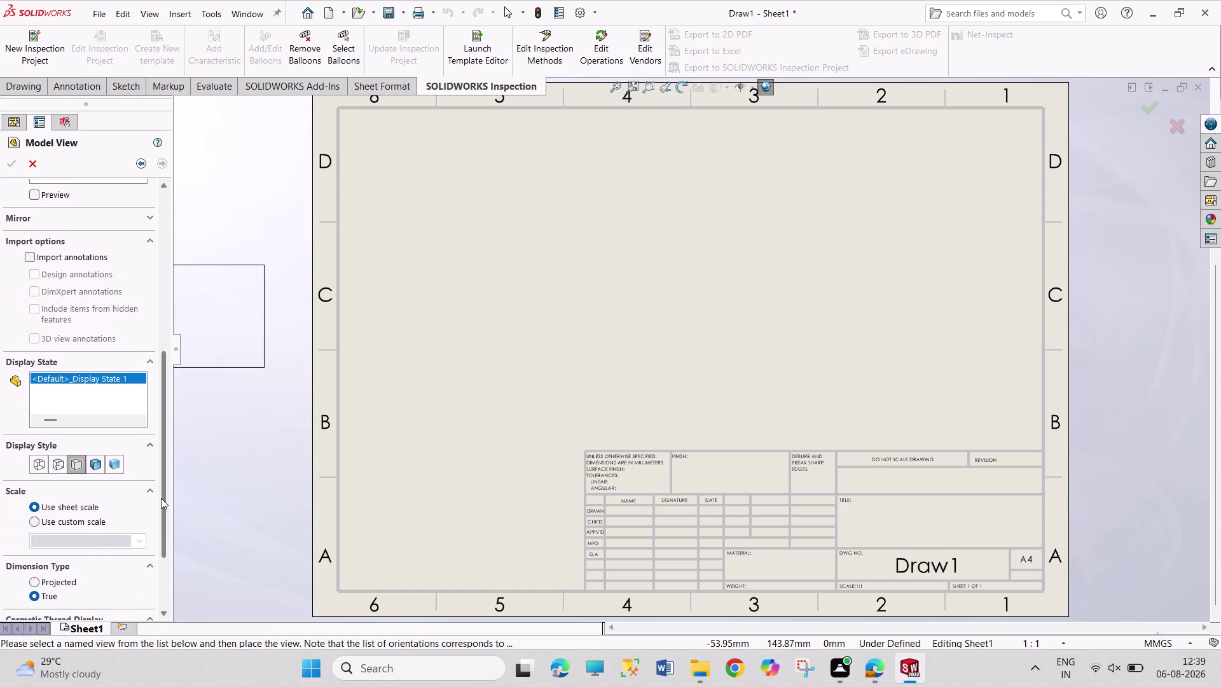
drag(160, 495, 162, 559)
click(95, 419)
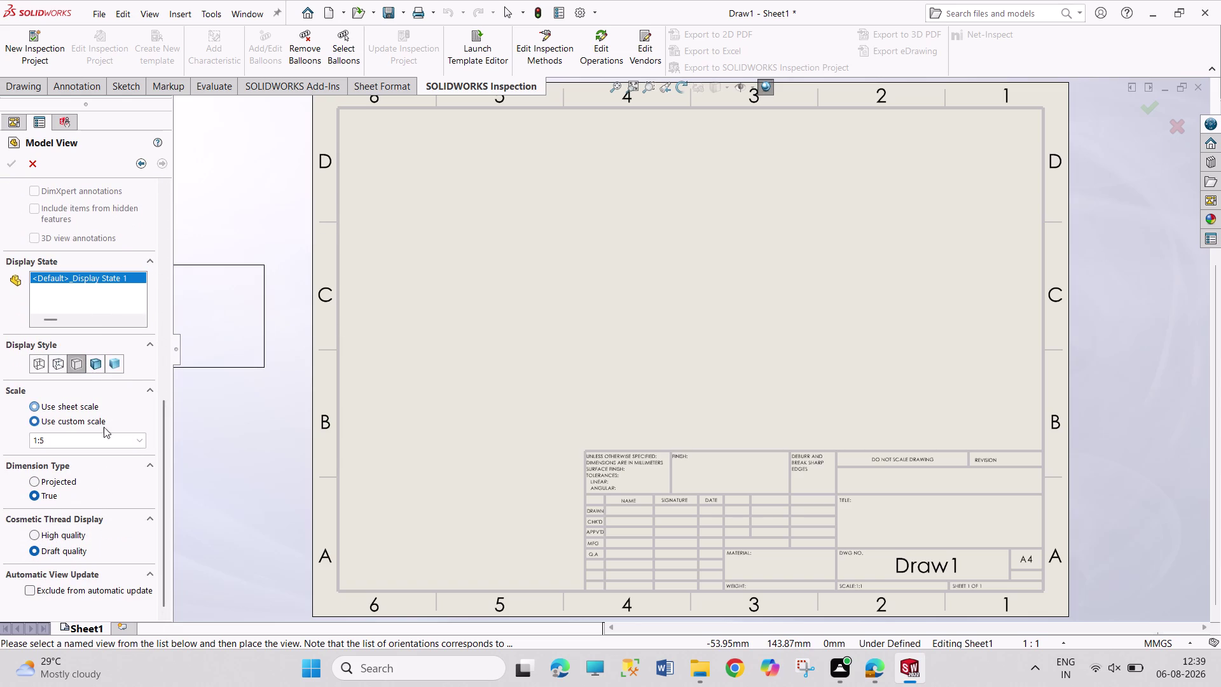
click(137, 437)
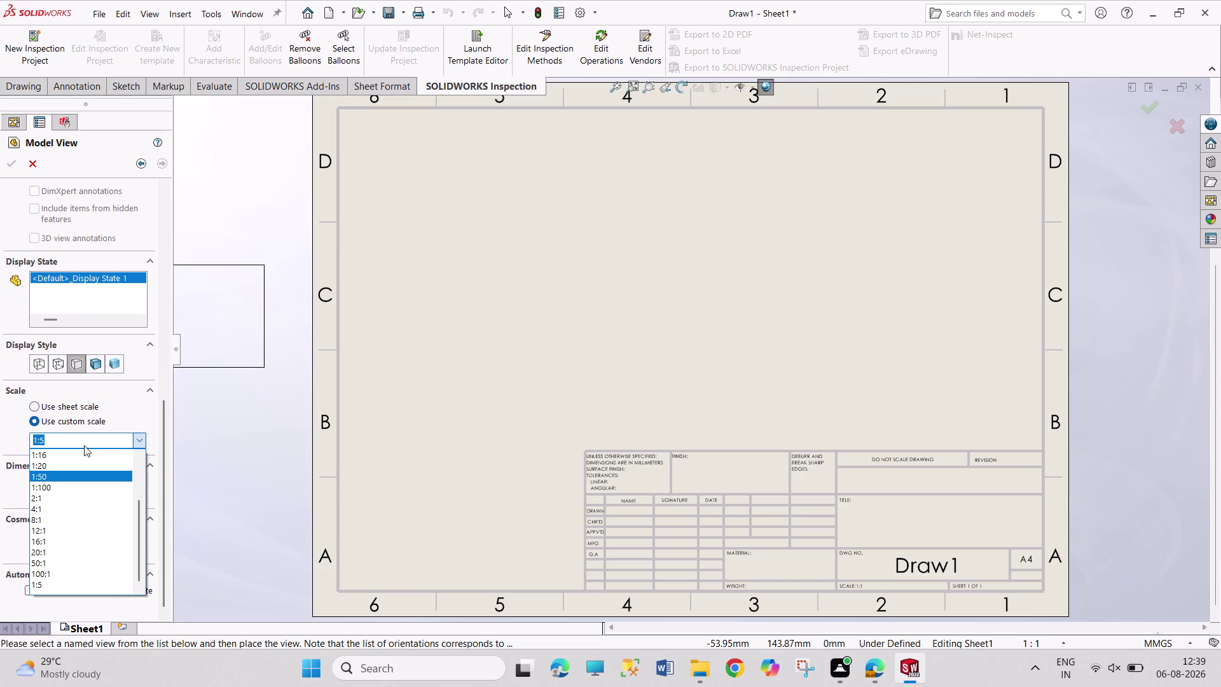
click(80, 443)
click(80, 443)
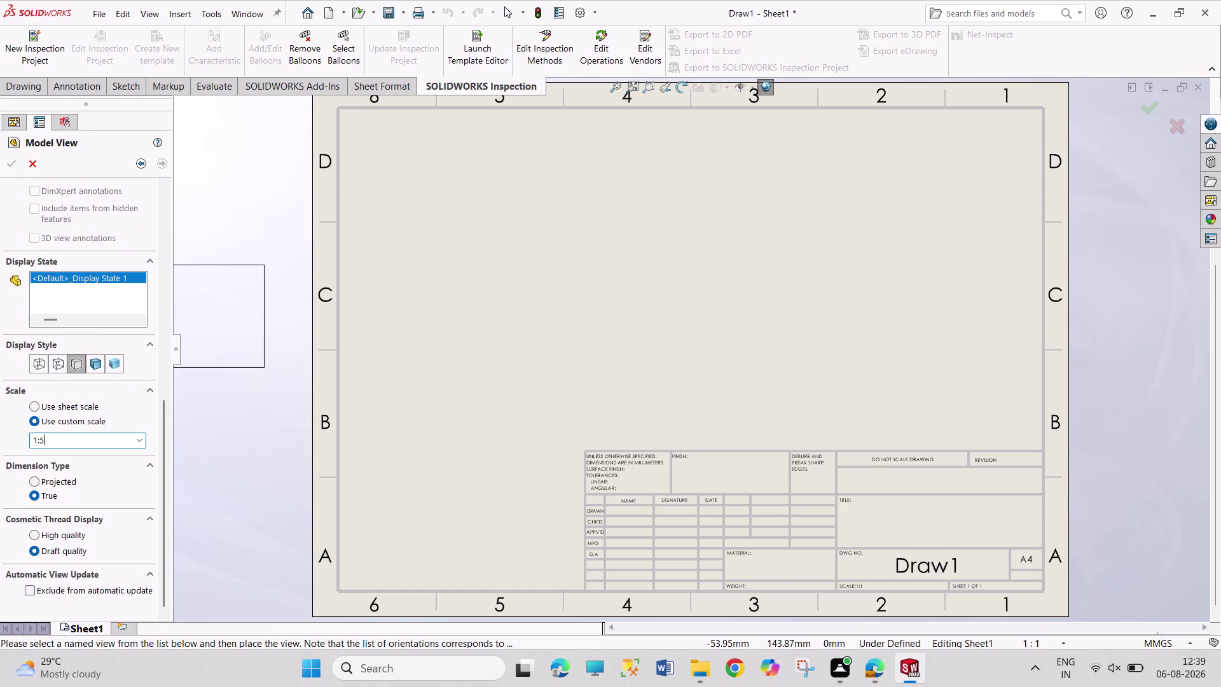
key(BackSpace)
key(3)
key(Return)
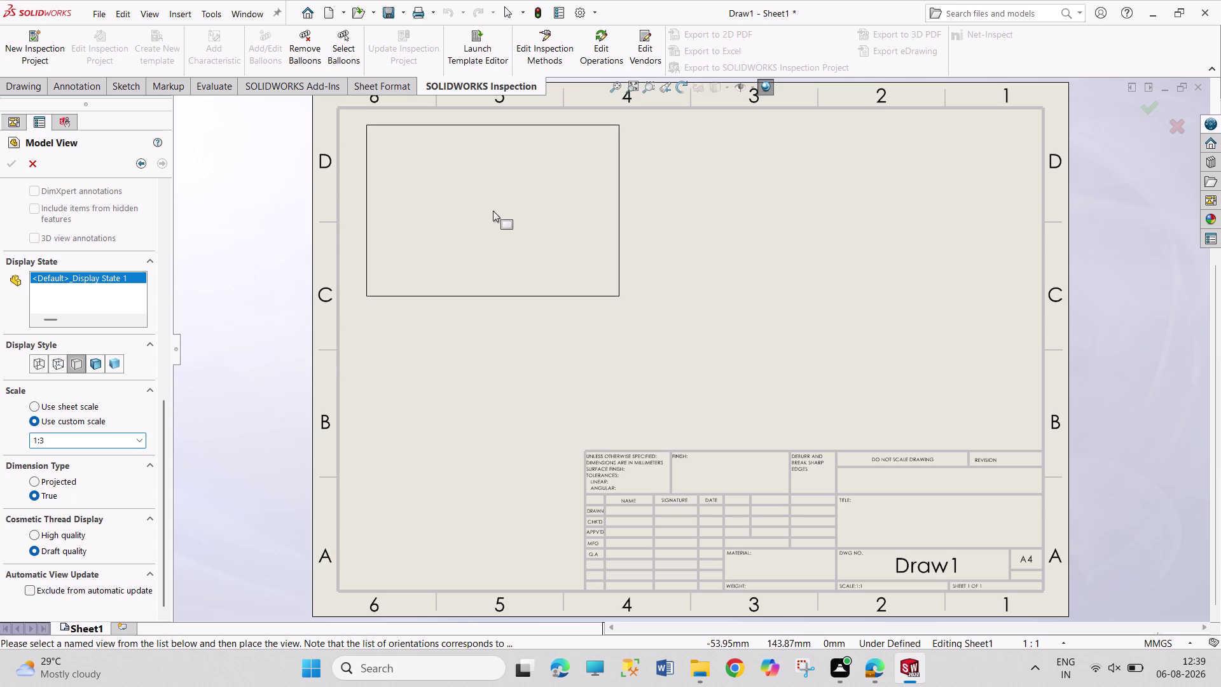
click(513, 215)
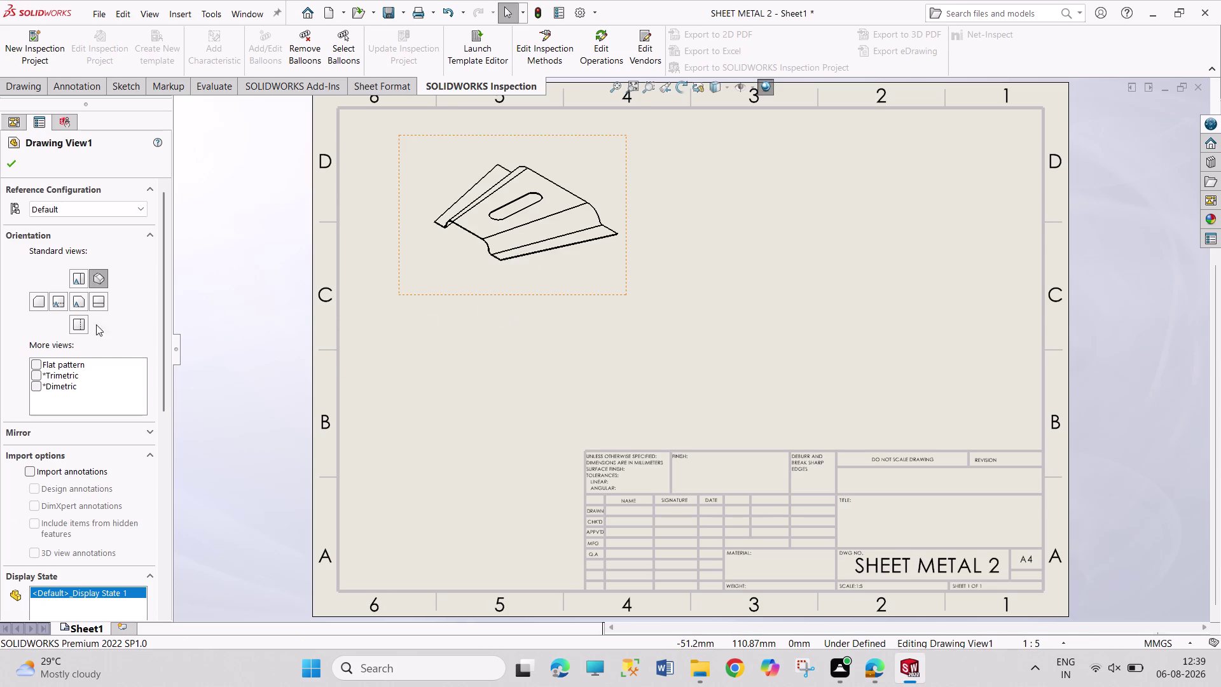
Try several standard orientations, settling on the front view showing the bent profile.
click(81, 300)
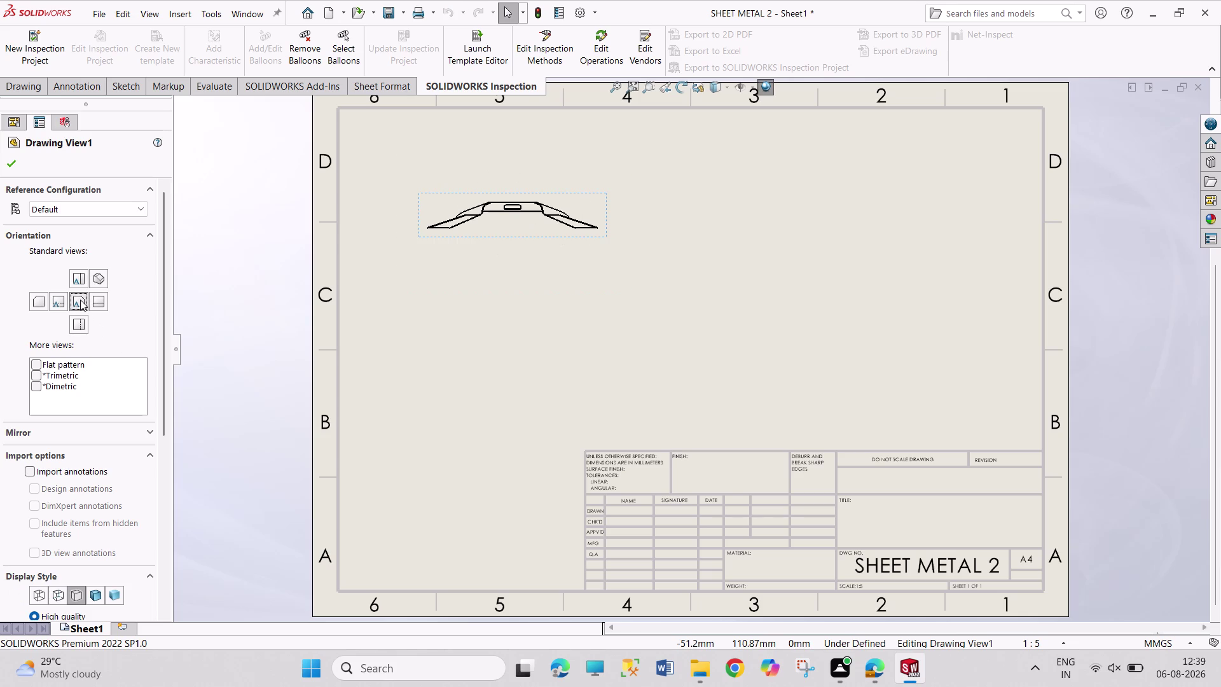
click(80, 280)
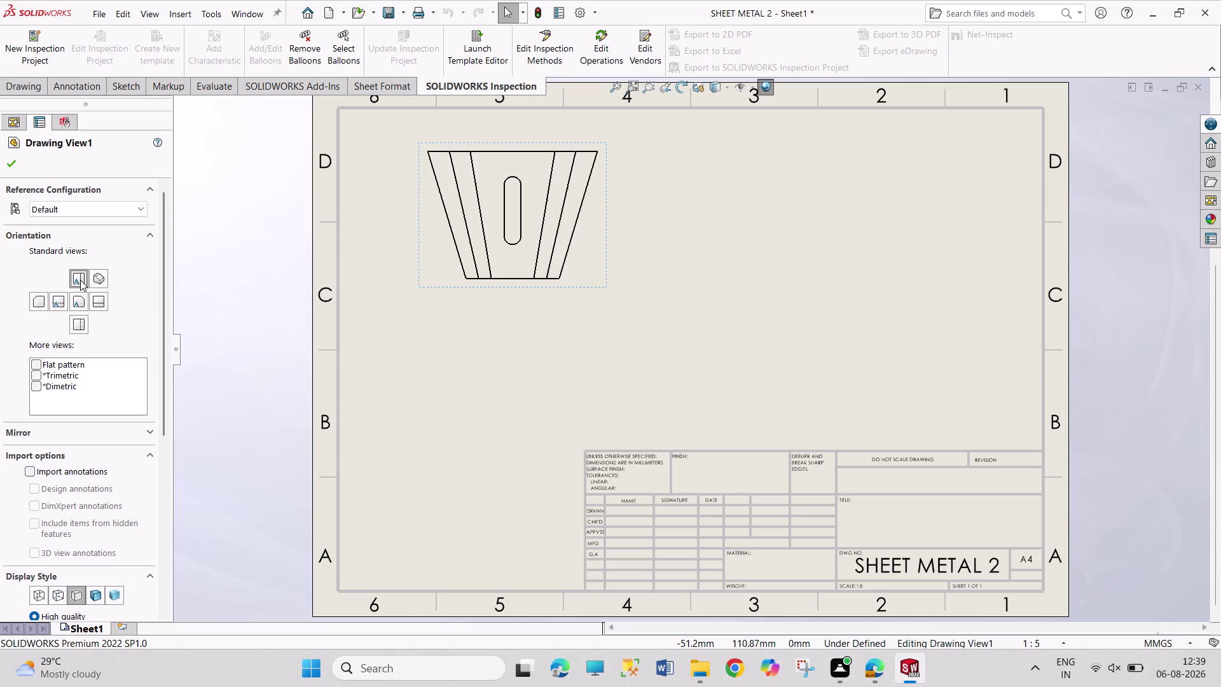
click(61, 302)
click(103, 303)
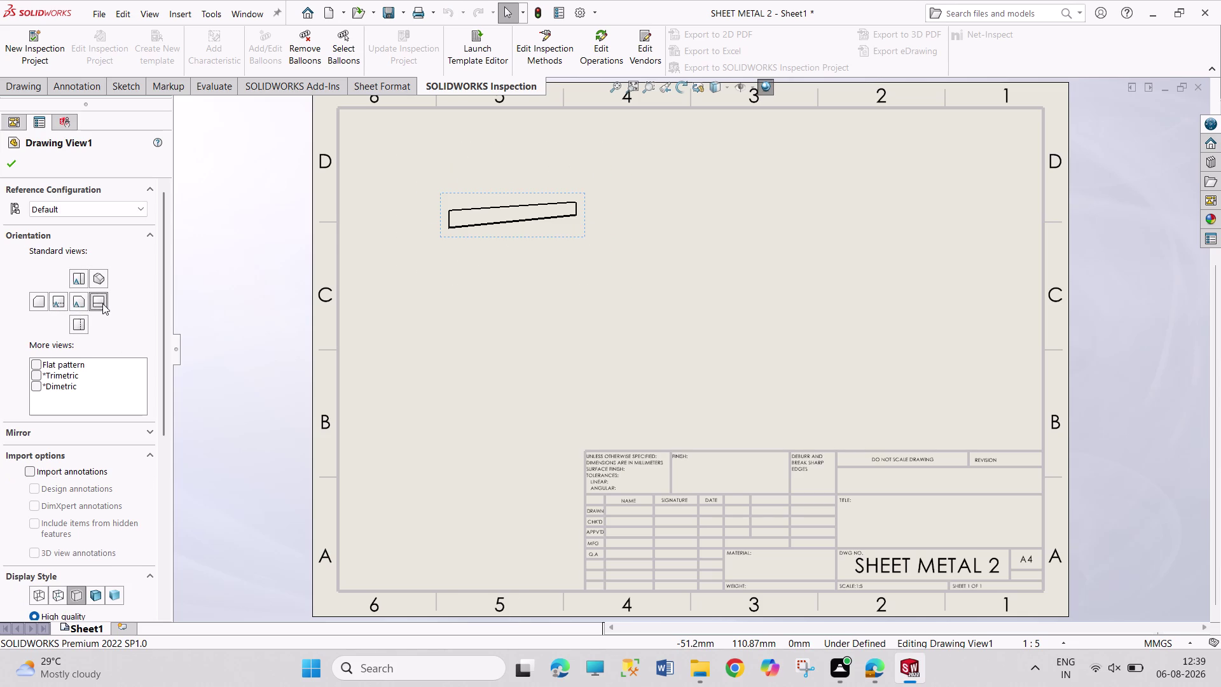
click(81, 300)
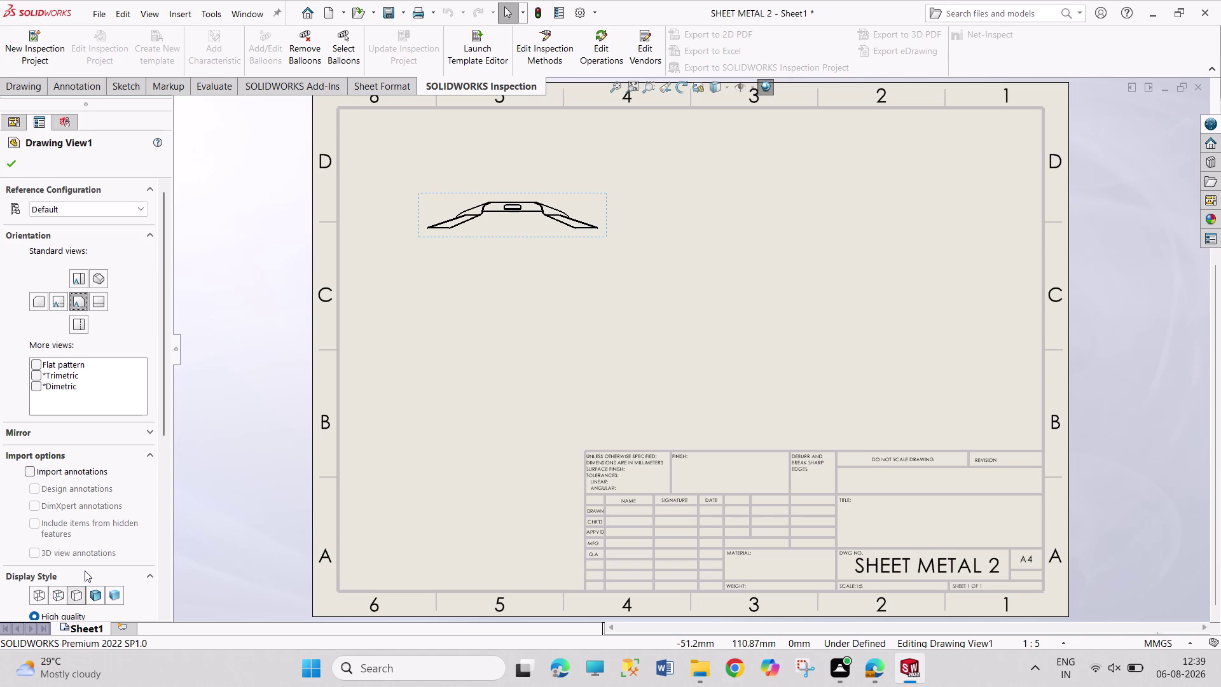
Try different Display Style options for the view's edges.
click(53, 595)
click(40, 597)
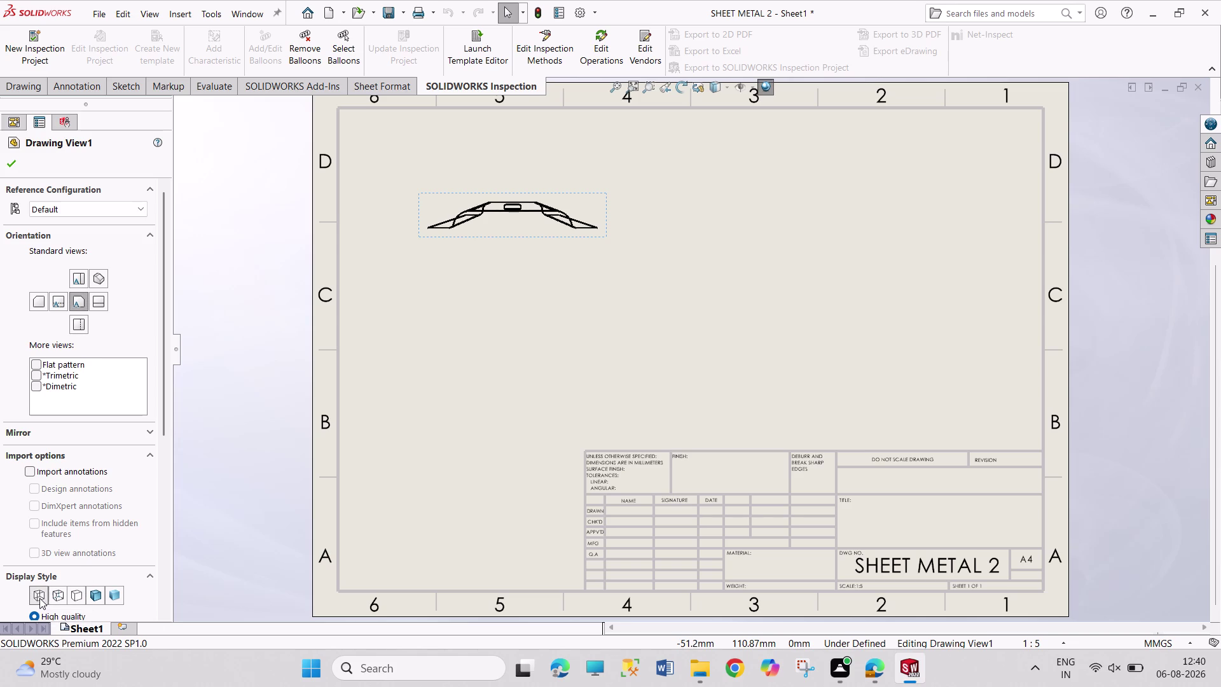
click(78, 599)
click(33, 591)
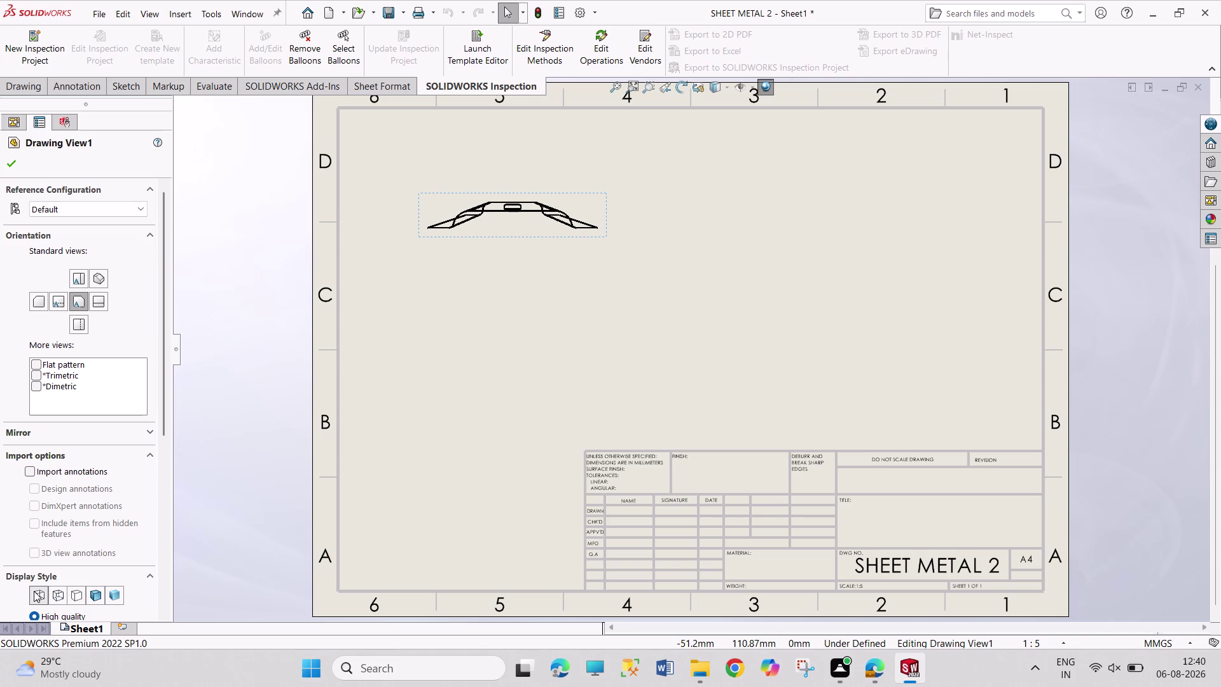
click(74, 595)
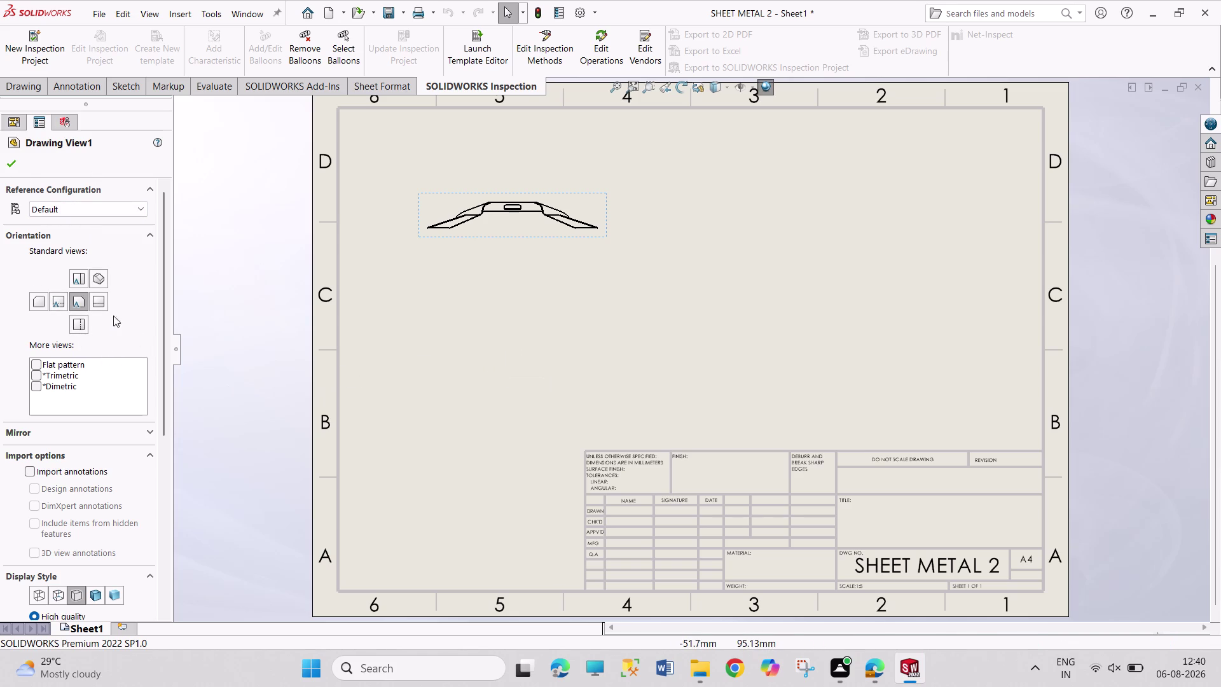
click(102, 281)
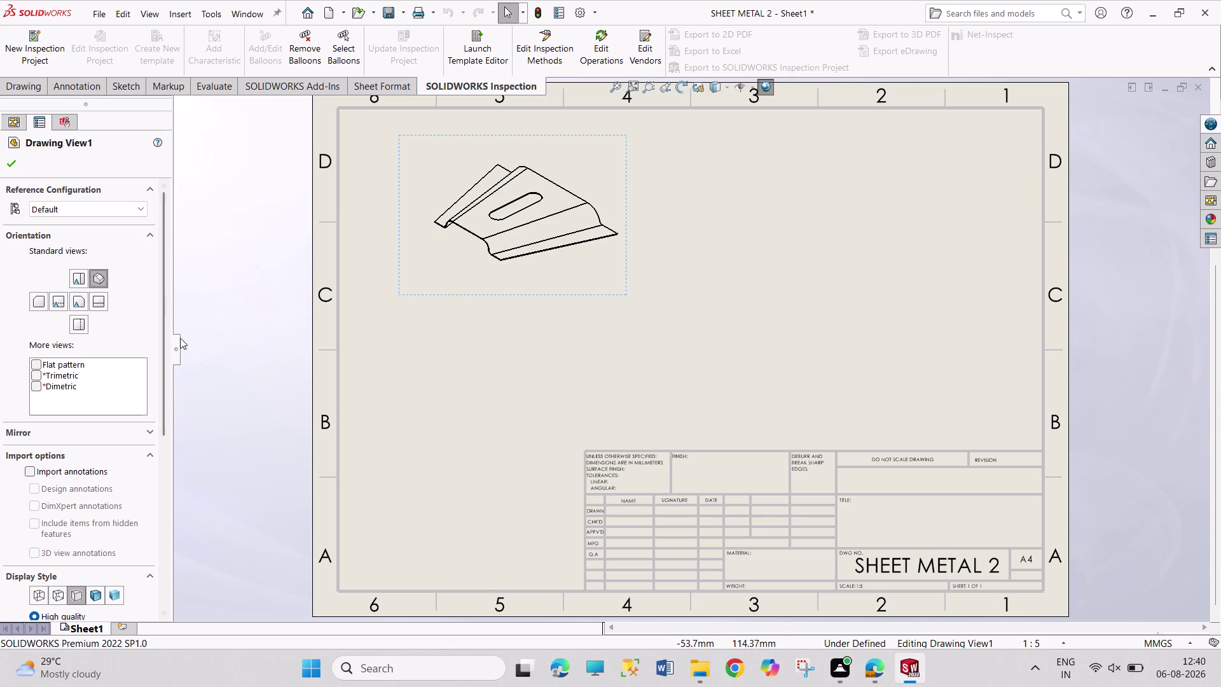
Change Drawing View1's custom scale to 1:2 and confirm the view.
drag(161, 348, 161, 411)
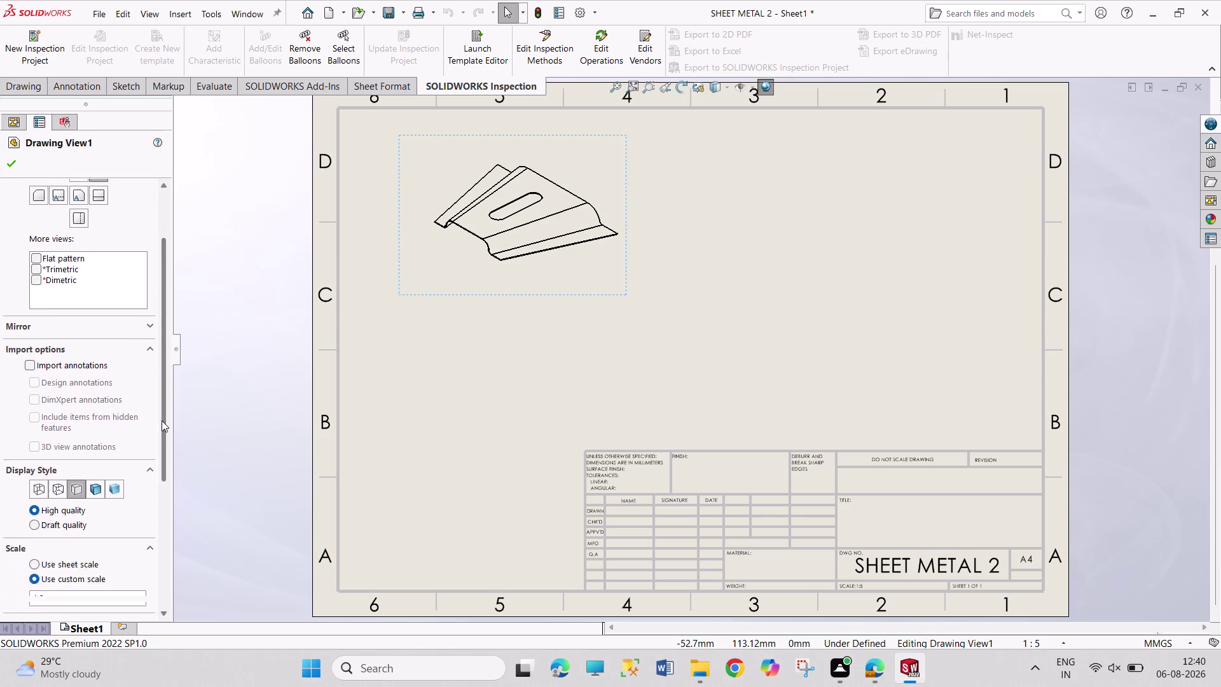
drag(162, 411, 153, 524)
triple_click(117, 394)
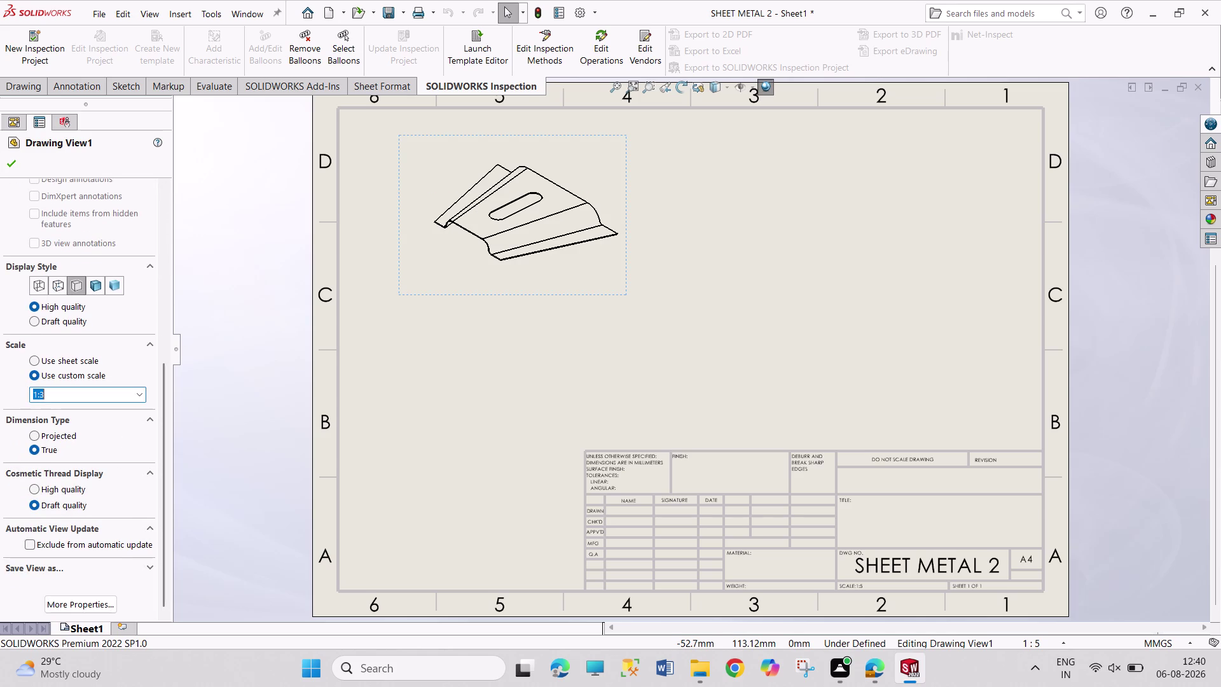
key(BackSpace)
key(2)
key(Return)
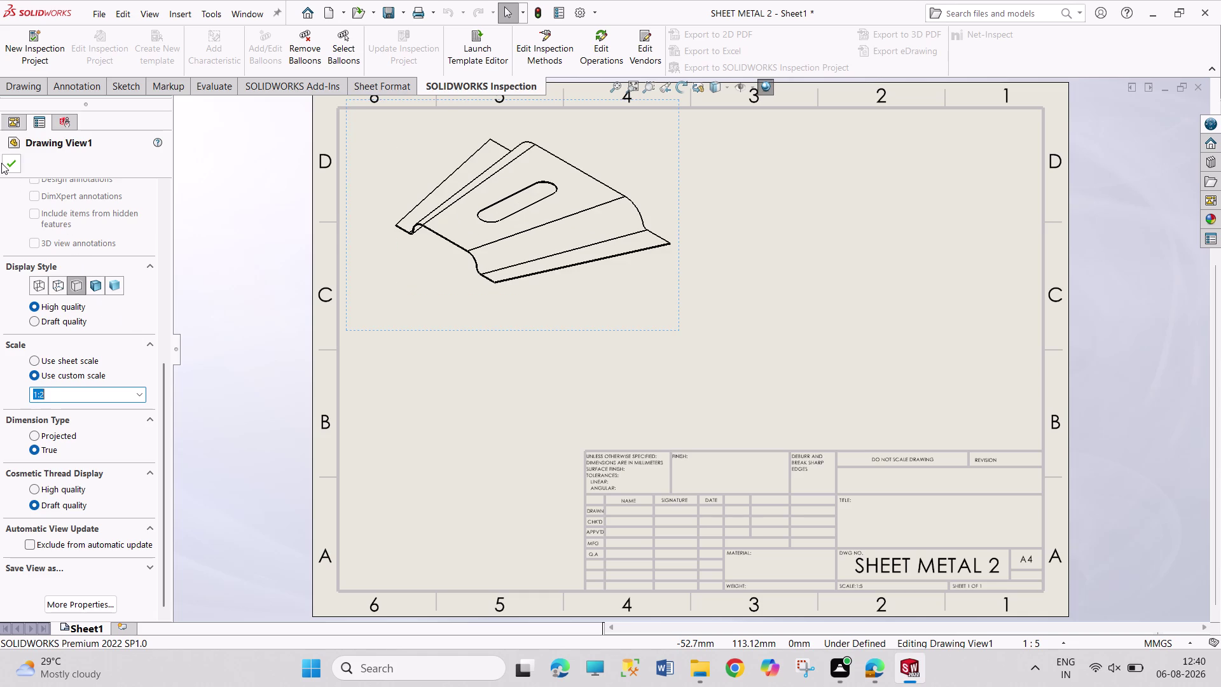
click(2, 163)
click(9, 162)
drag(625, 327, 626, 328)
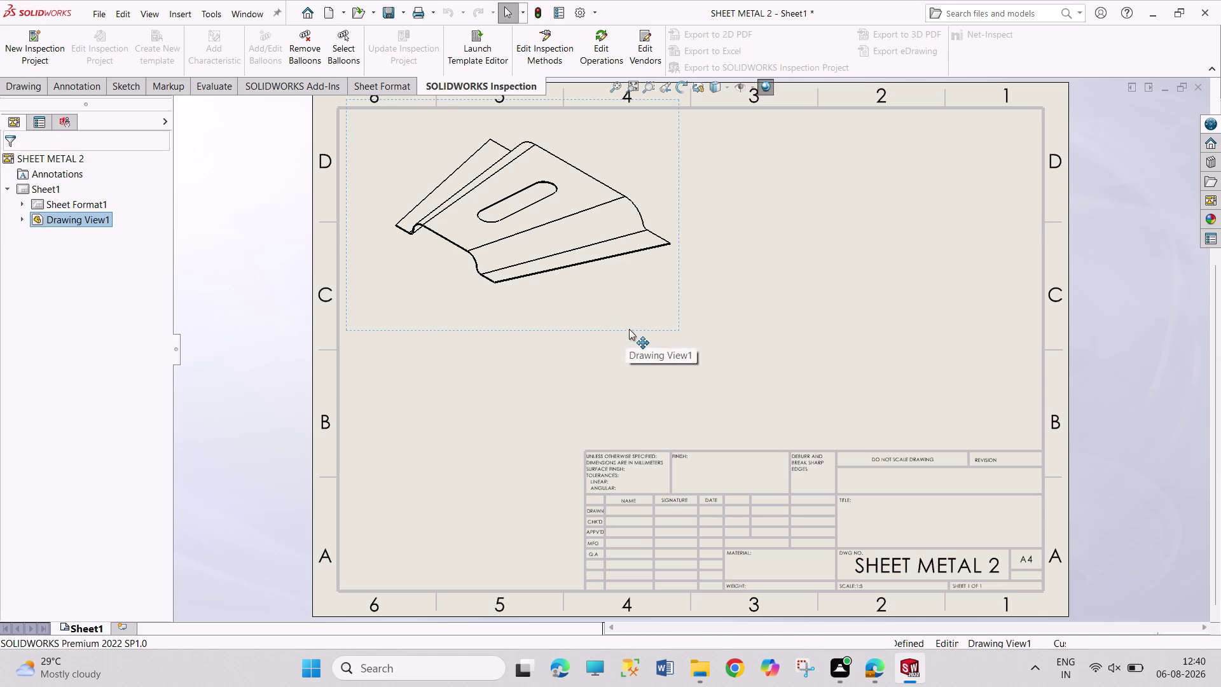
Move the isometric view to the upper right and display it Shaded With Edges.
drag(626, 328, 988, 375)
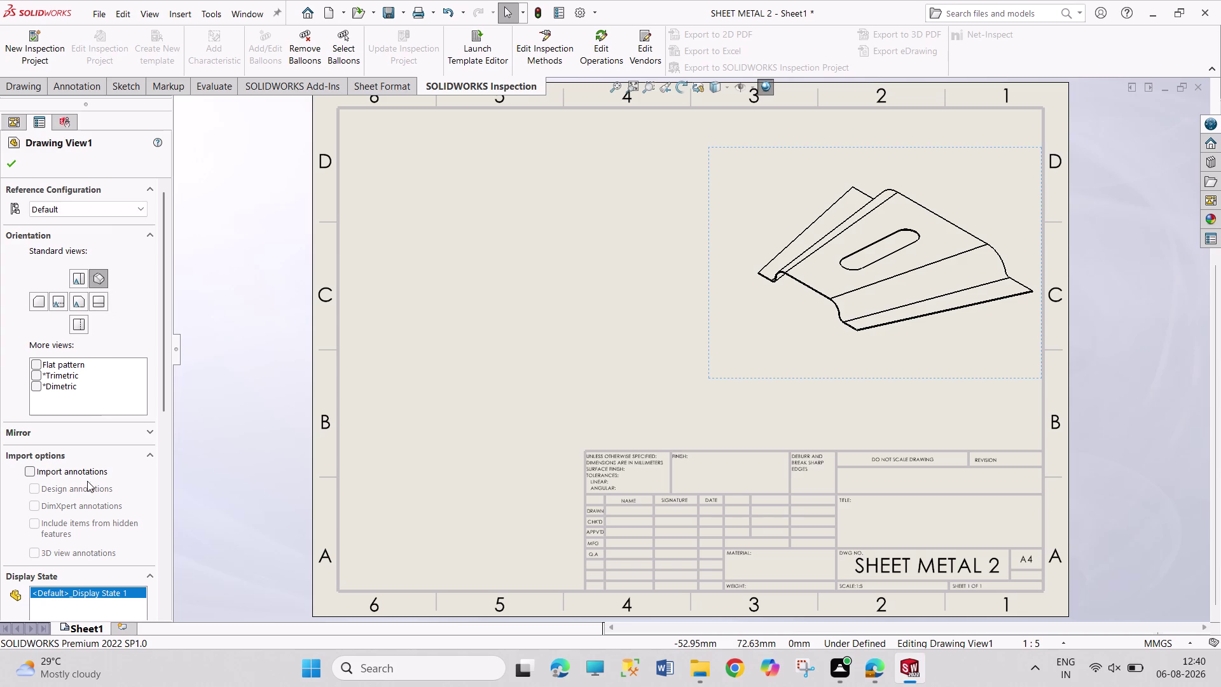
drag(166, 405, 165, 408)
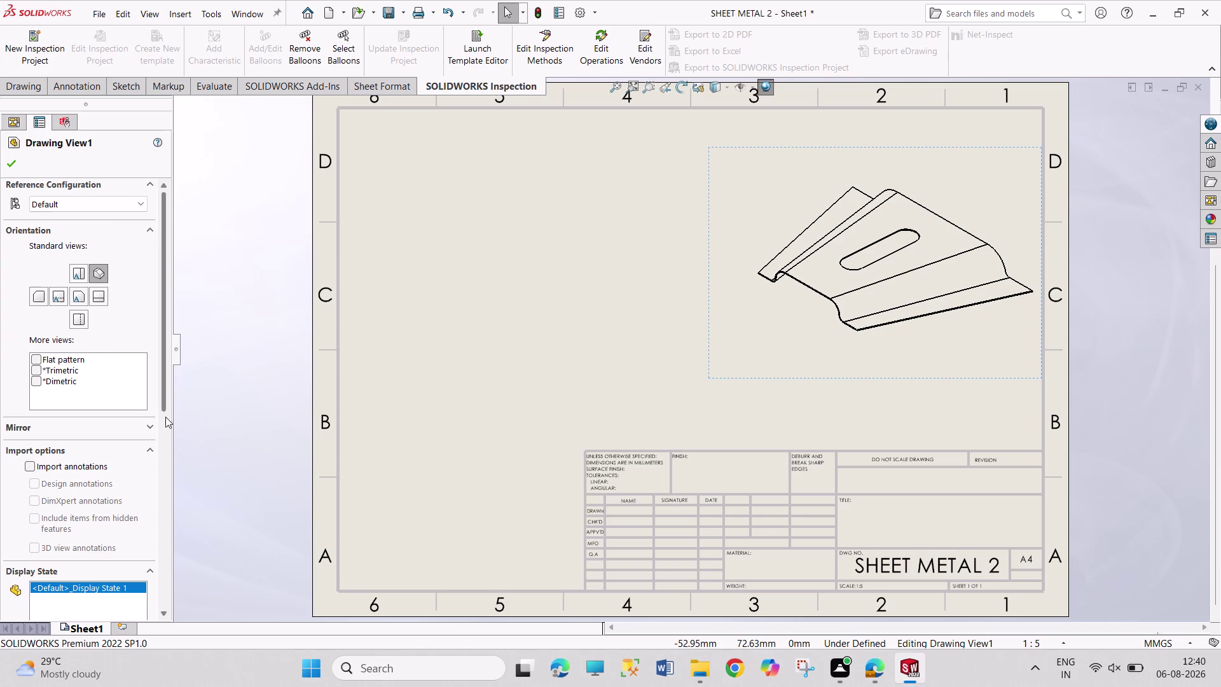
drag(165, 407, 168, 568)
click(100, 356)
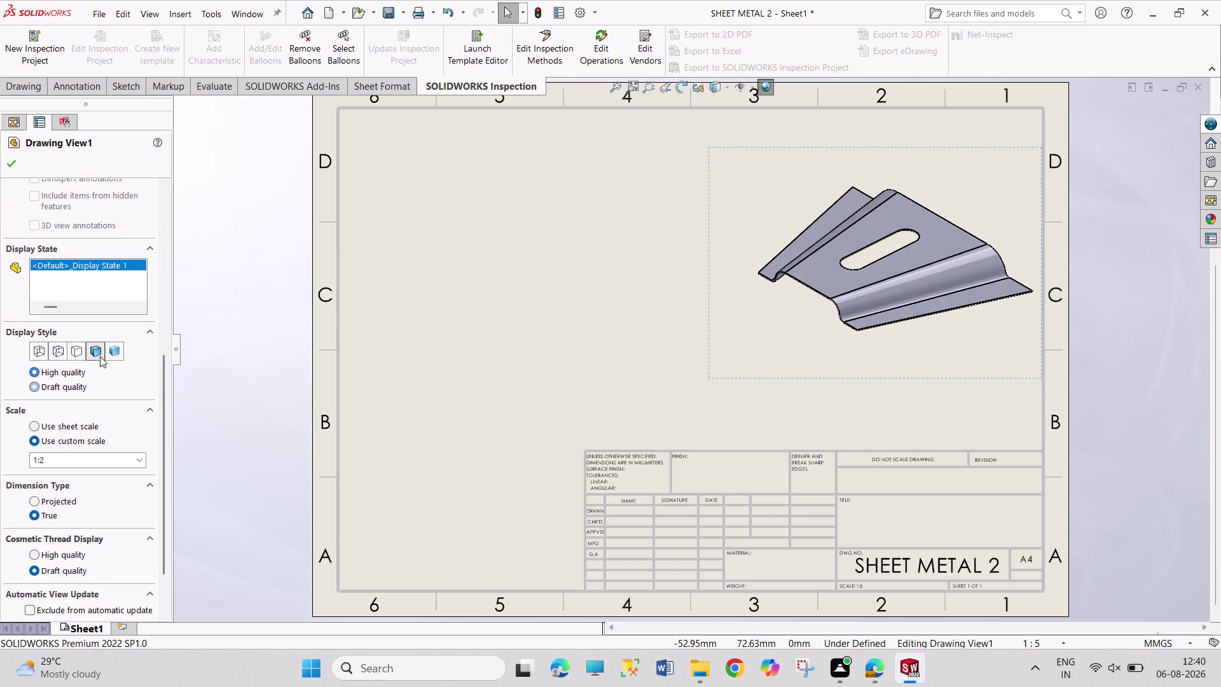
click(7, 160)
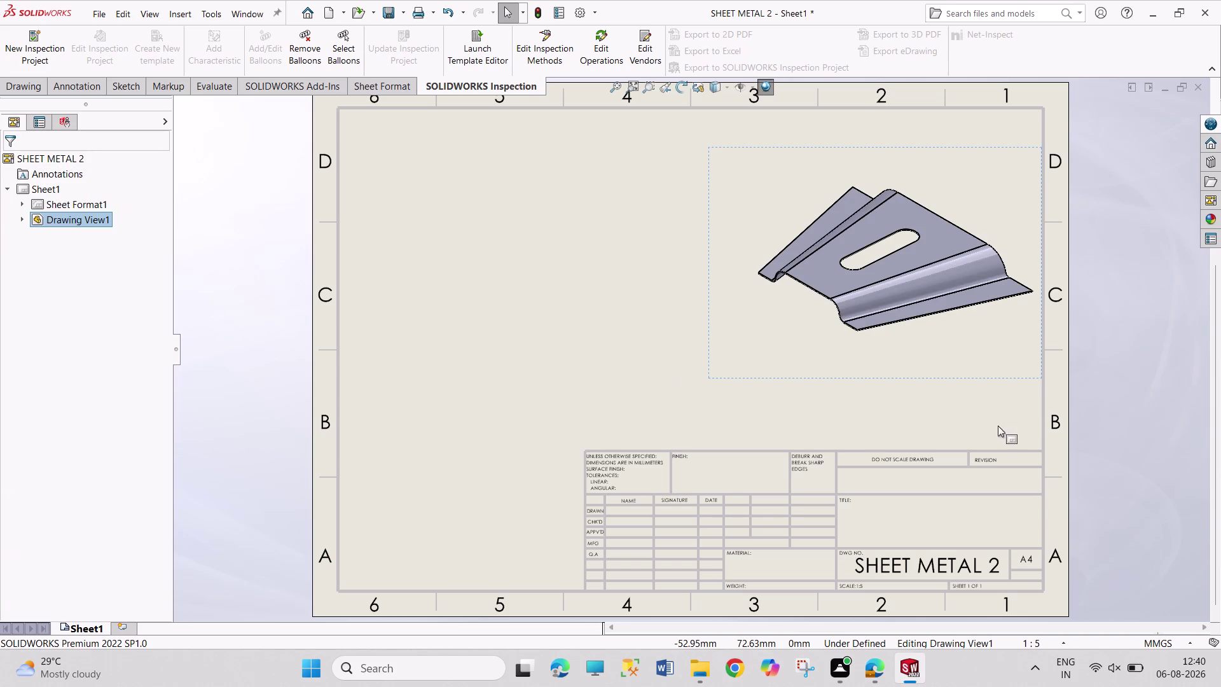
drag(897, 382, 867, 373)
click(7, 165)
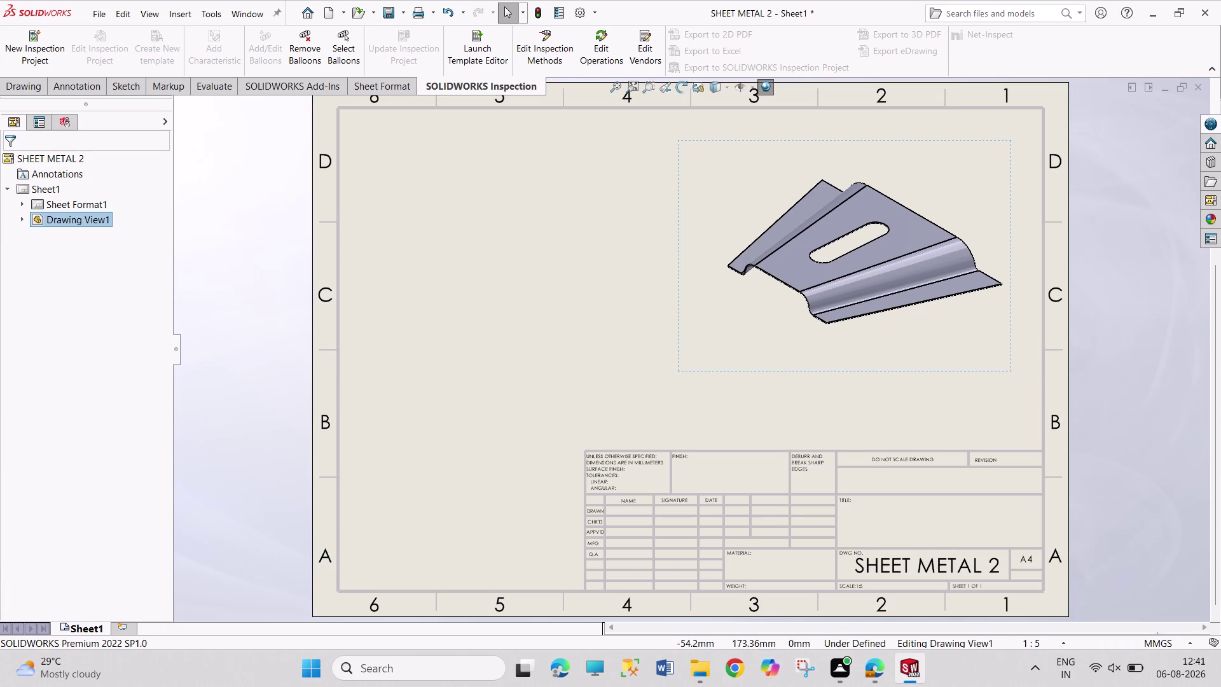
click(39, 55)
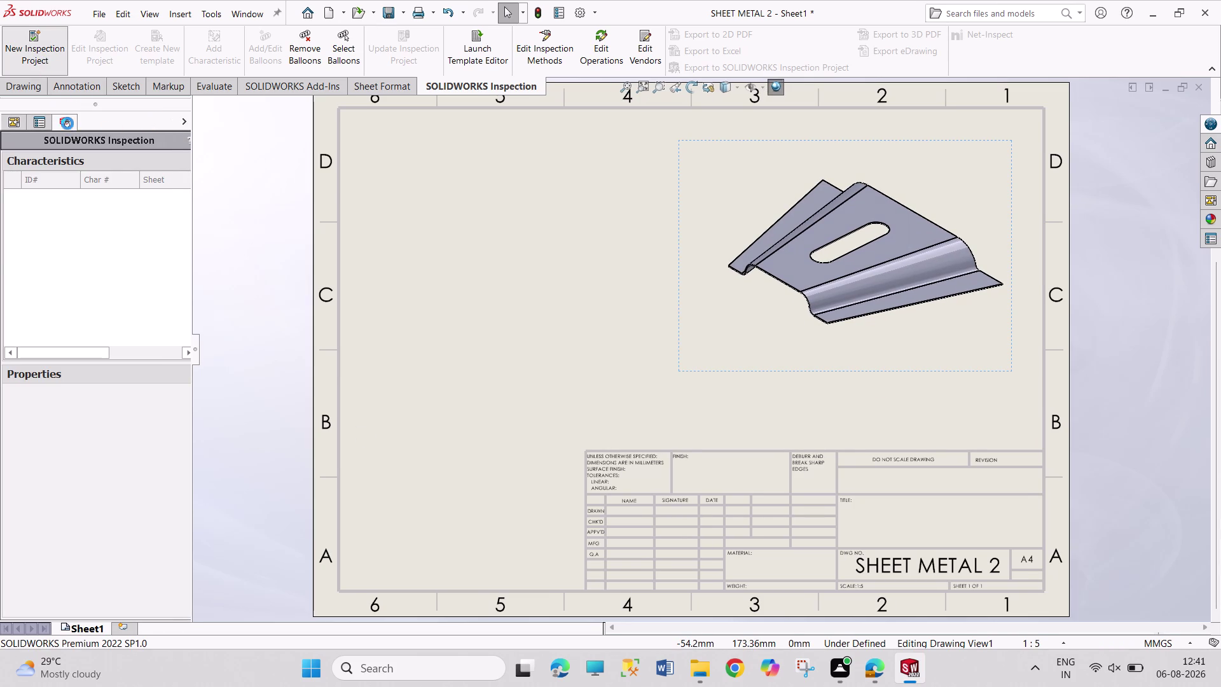
Dismiss the inspection template warning and cancel the inspection project.
click(10, 123)
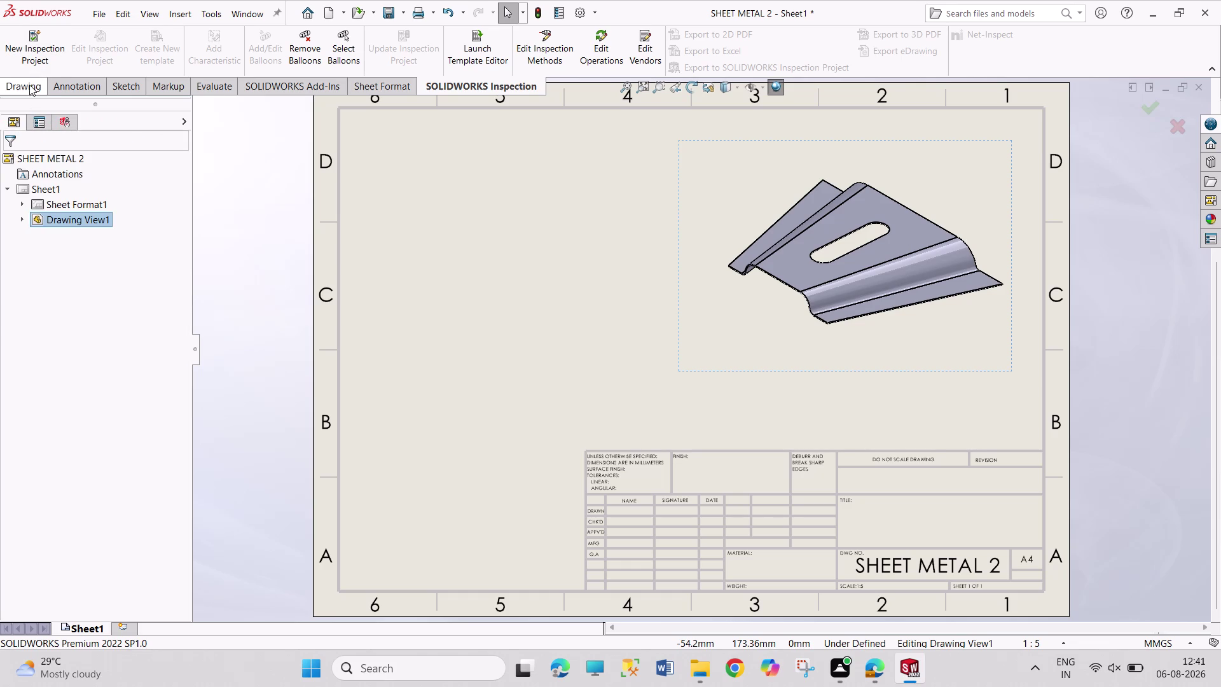
click(29, 85)
click(26, 51)
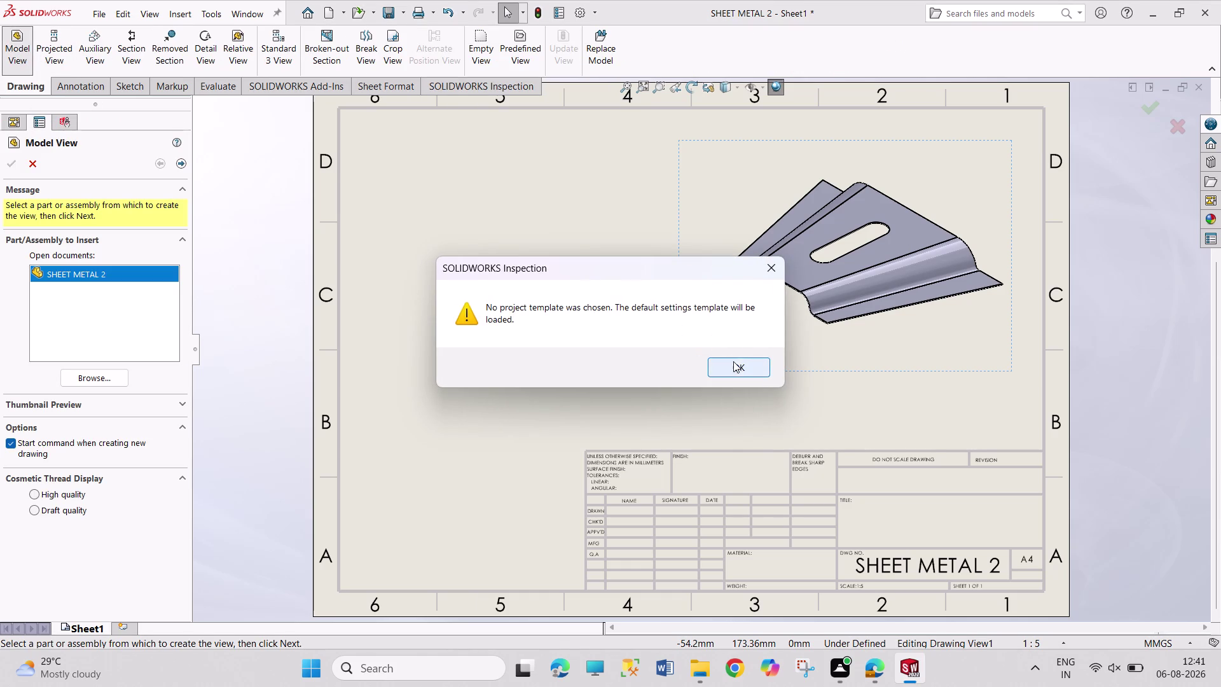
click(765, 269)
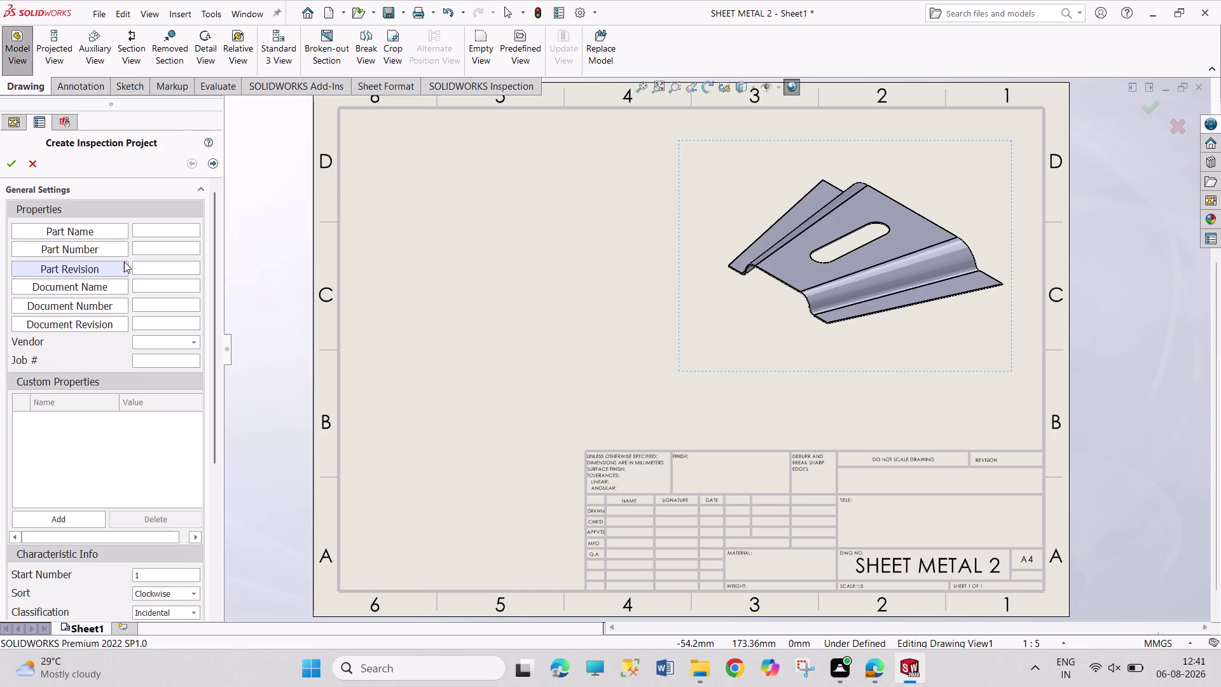
click(33, 162)
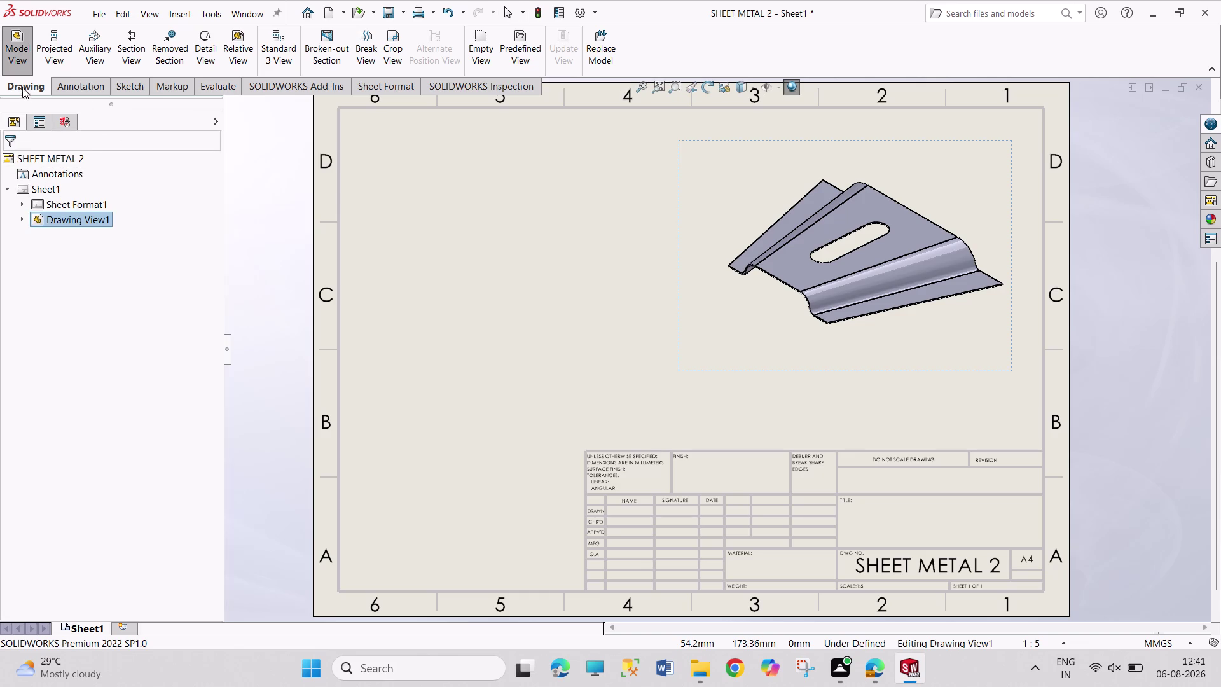
click(27, 55)
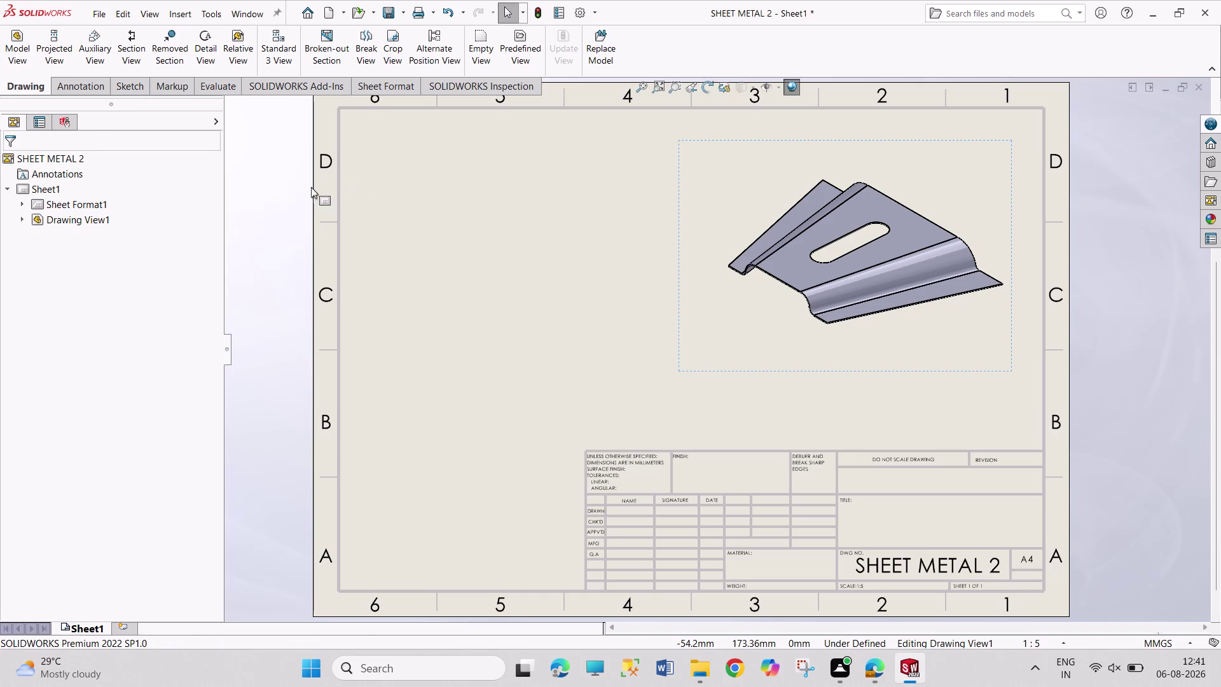
Start a SHEET METAL 2 model view, preview orientations, and choose Front.
click(22, 73)
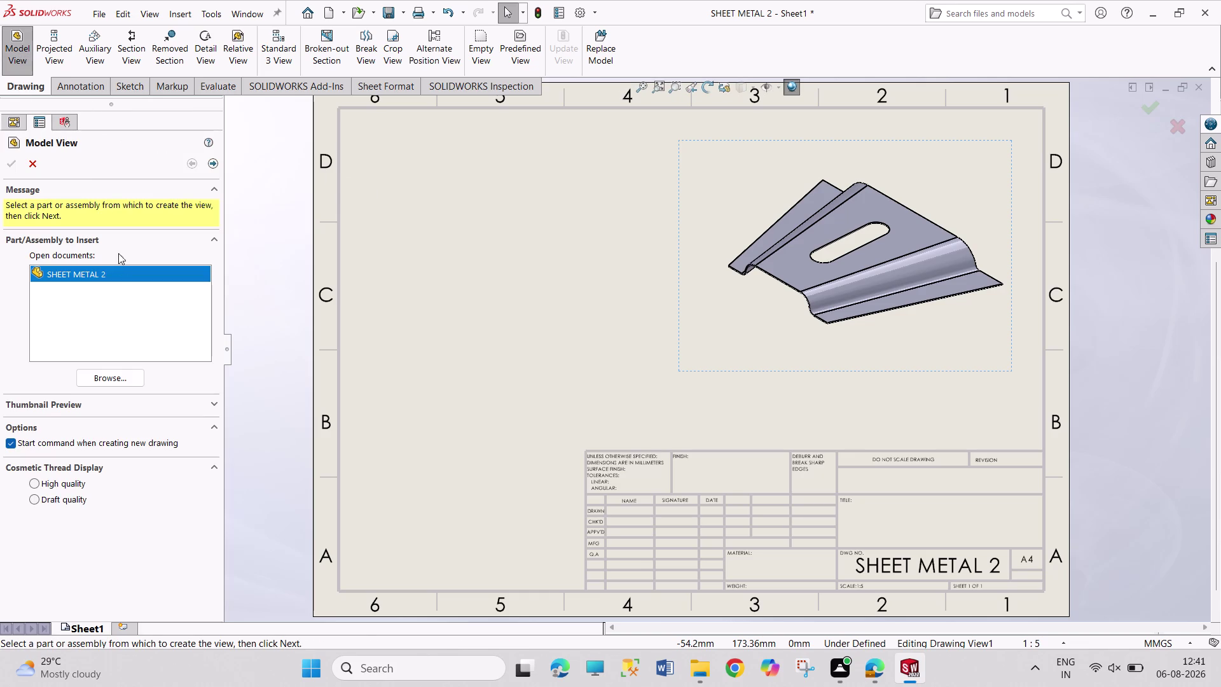
double_click(122, 271)
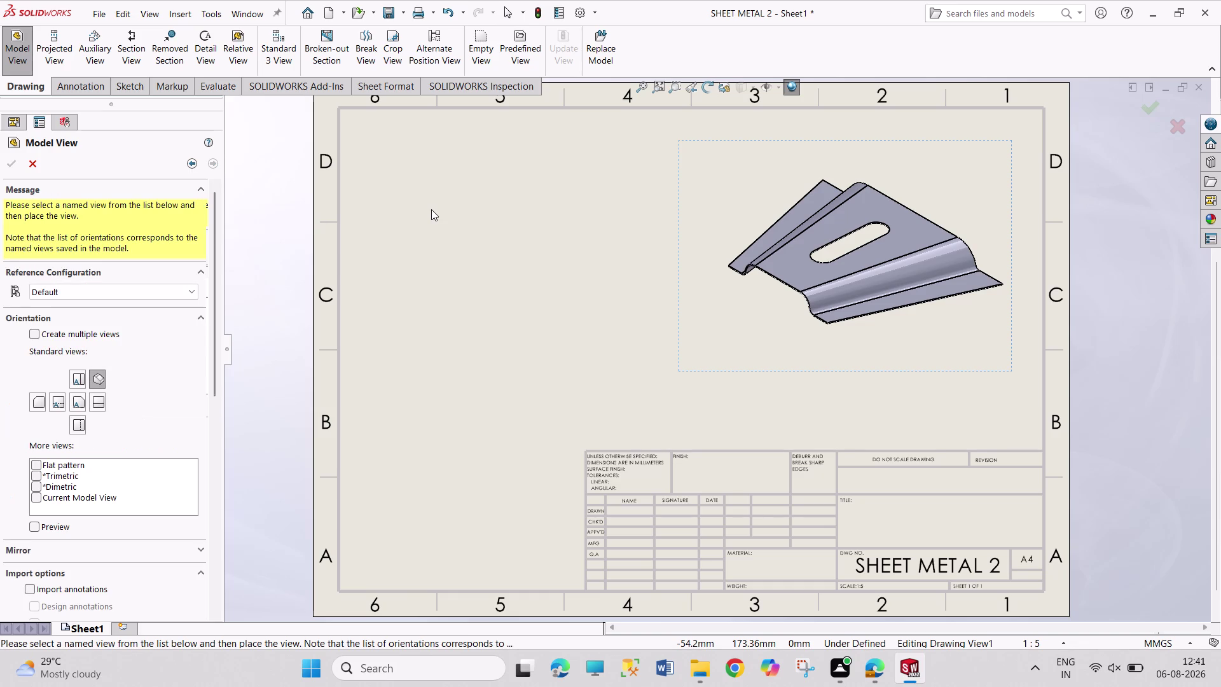
click(81, 378)
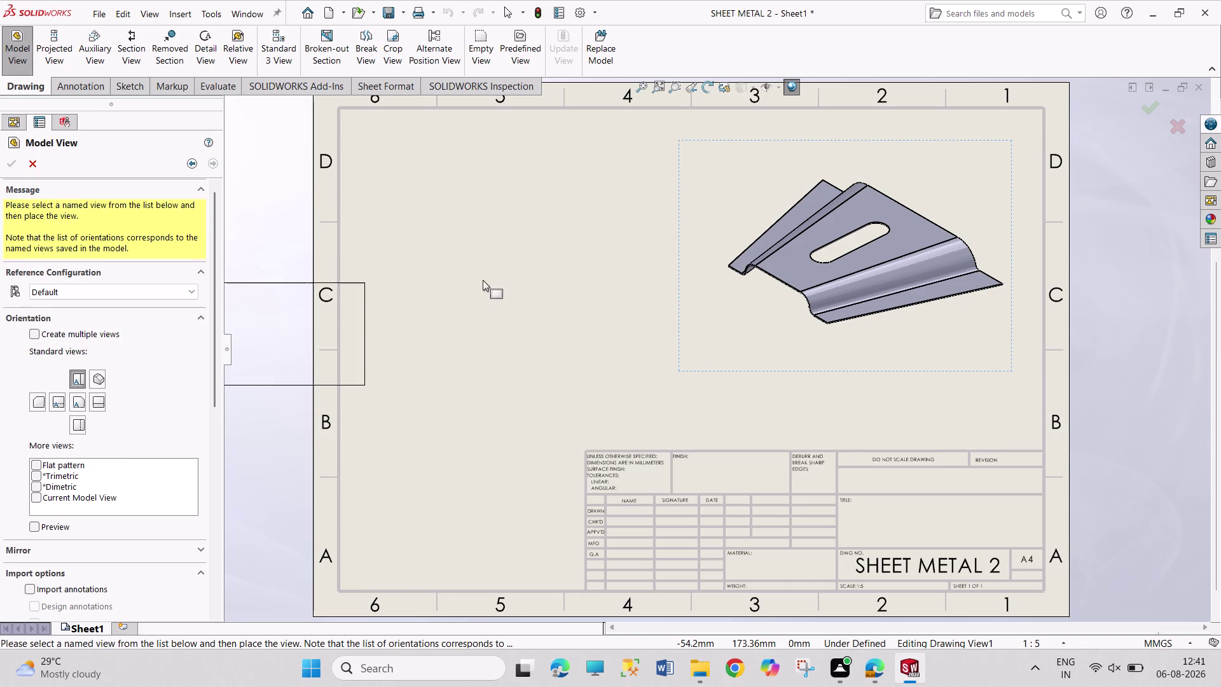
click(64, 529)
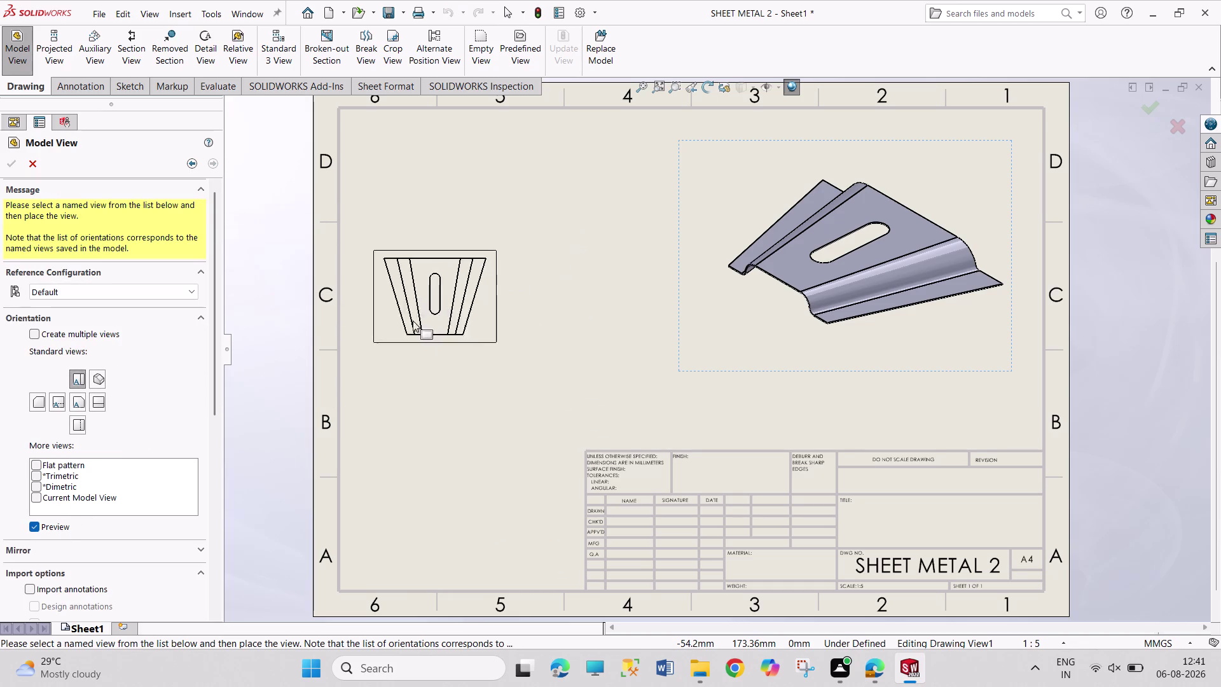
click(78, 400)
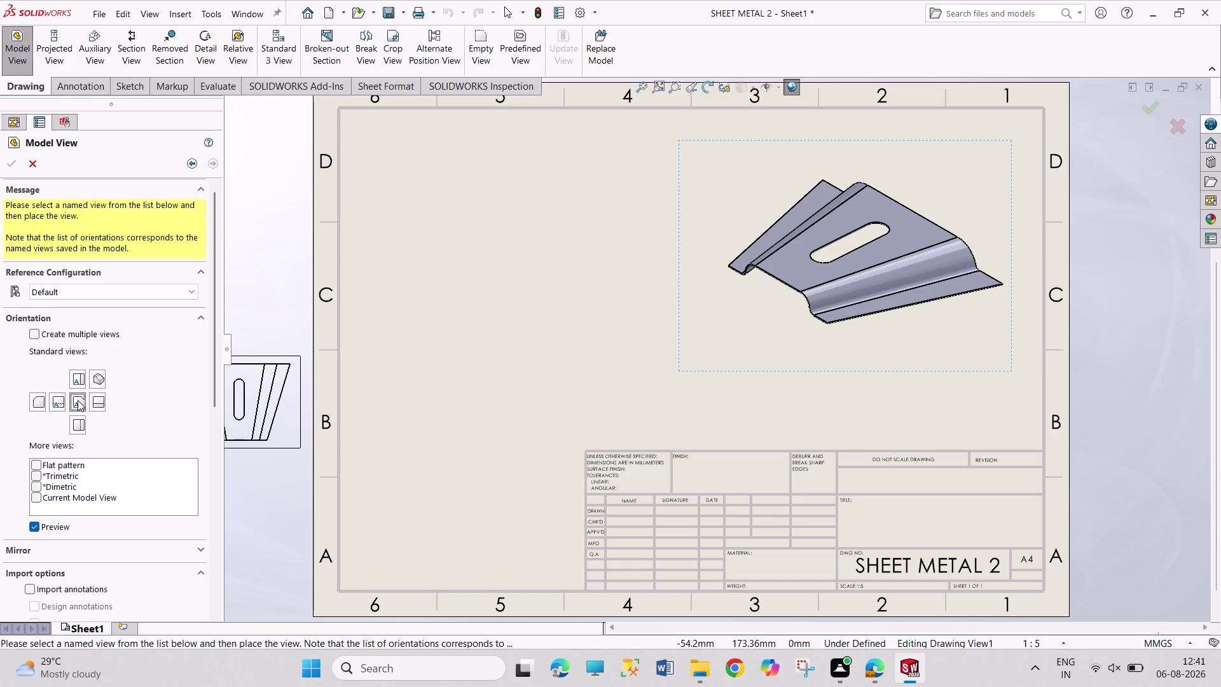
click(81, 428)
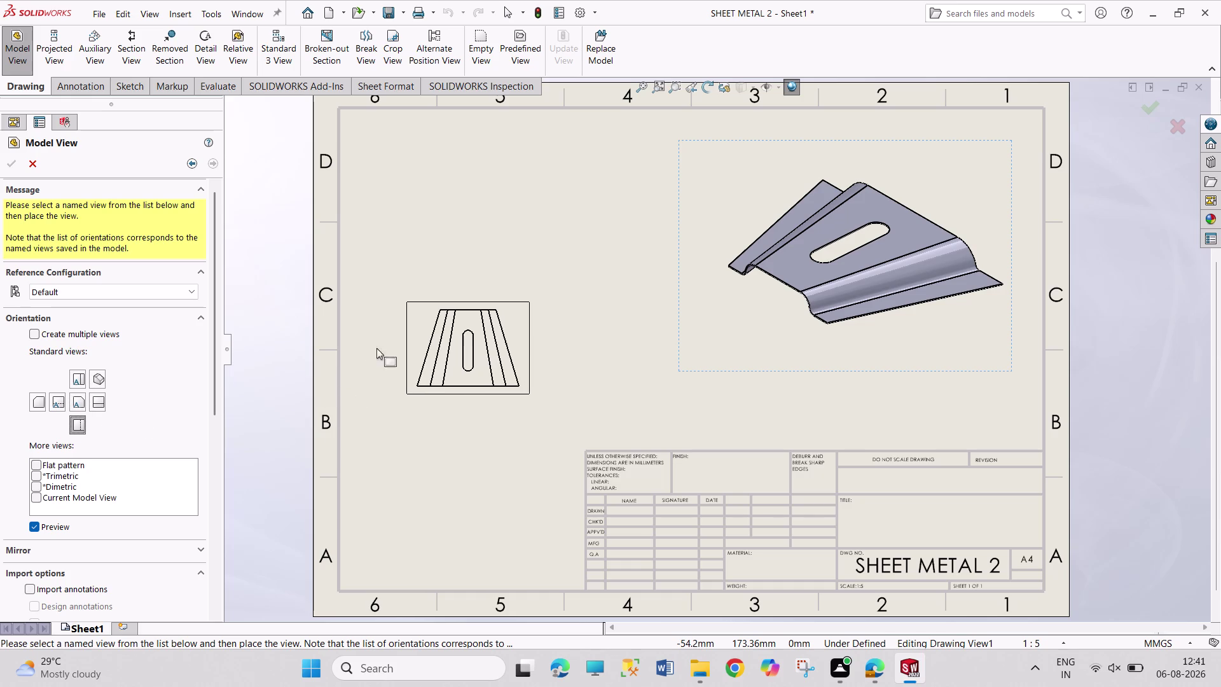
click(81, 381)
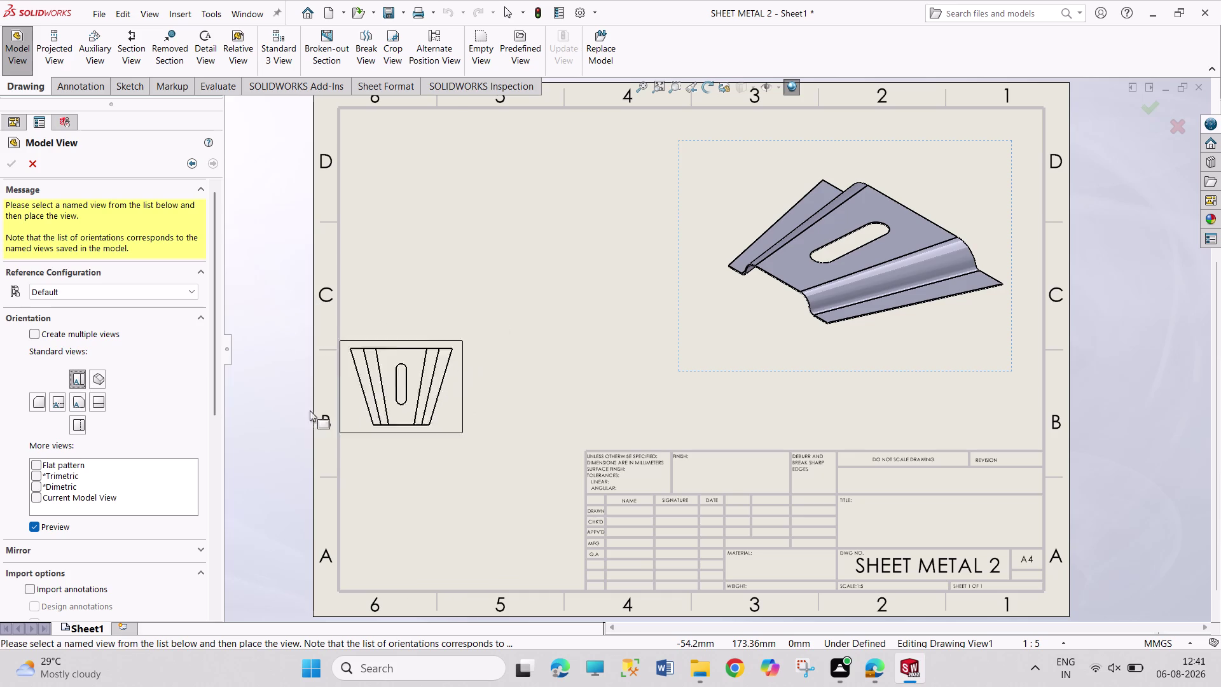
Give the front view a 1:3 custom scale and place it on the sheet's left.
drag(216, 397, 227, 583)
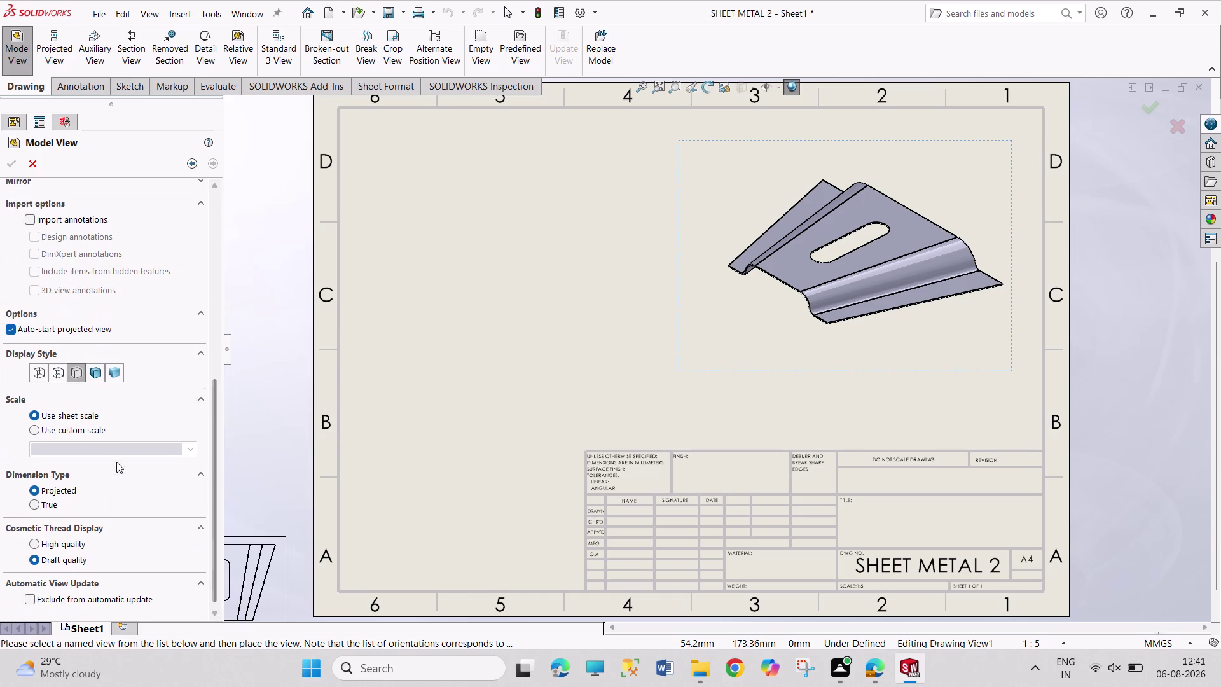
click(98, 433)
double_click(93, 447)
click(94, 446)
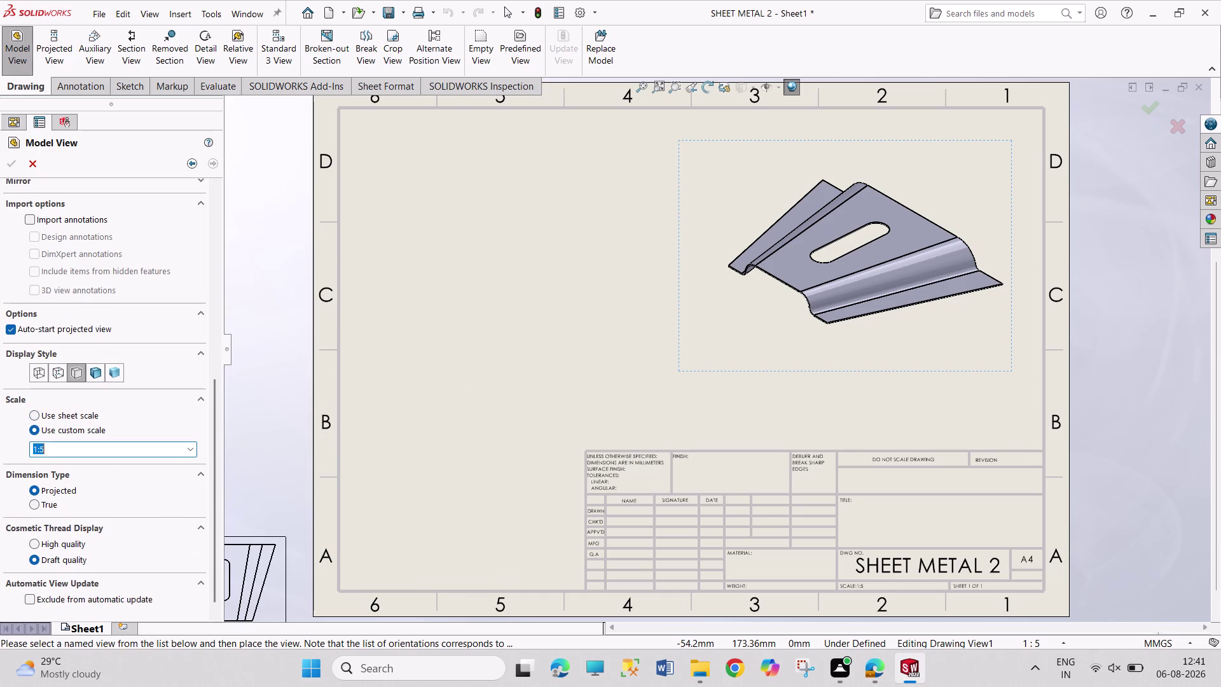
key(BackSpace)
key(3)
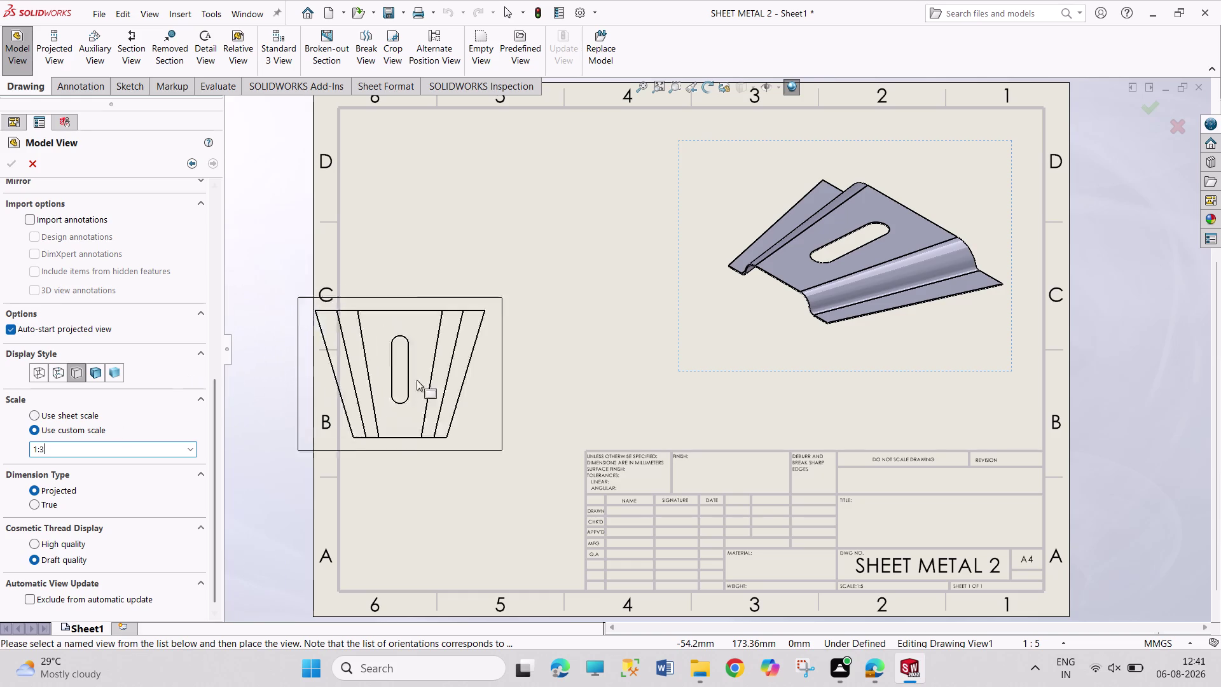
click(472, 393)
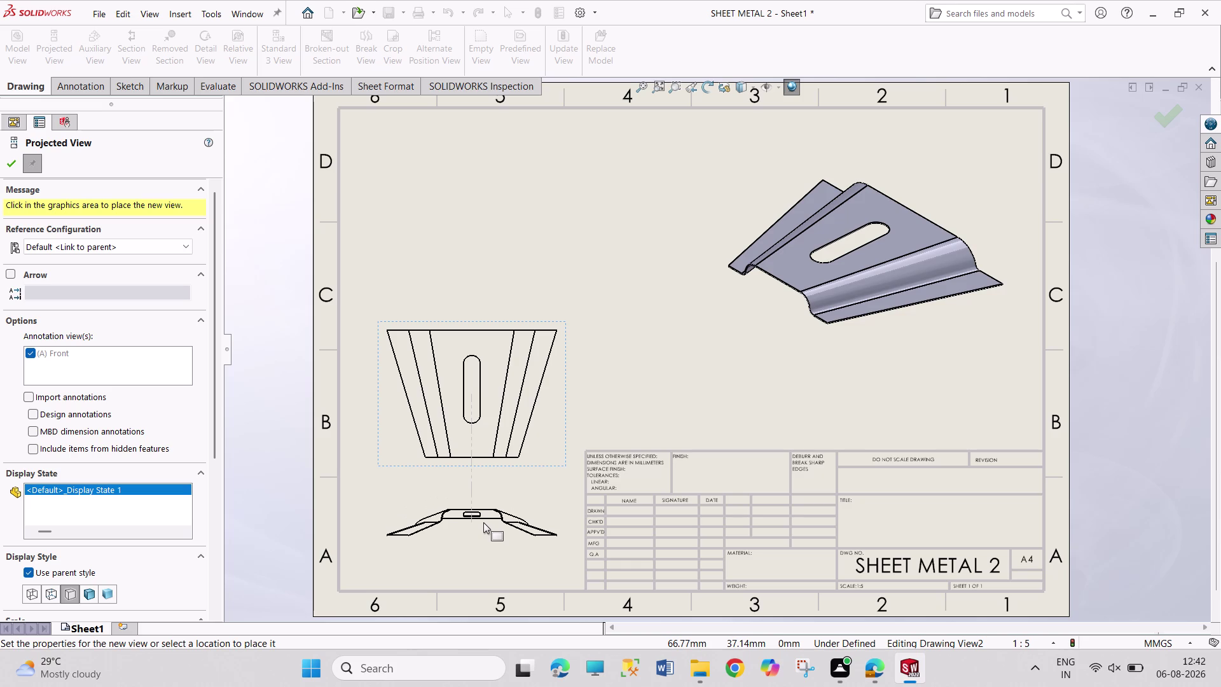
Cancel the projected view and undo the front view placement.
key(Escape)
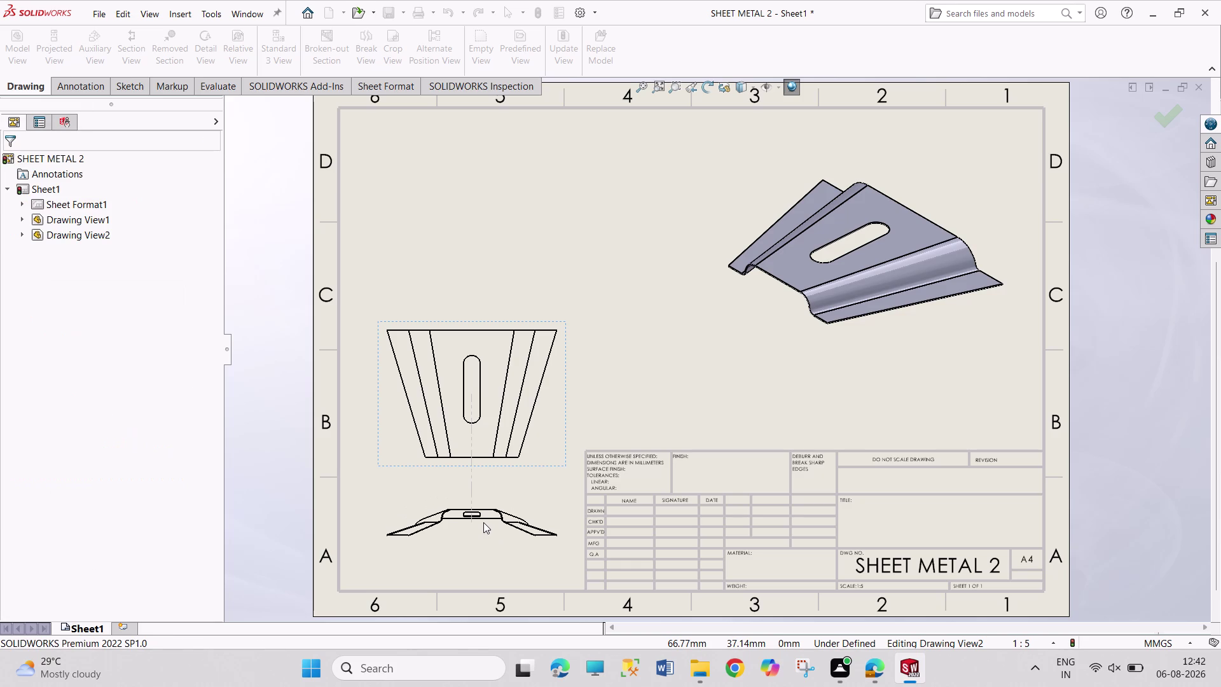
key(ctrl+z)
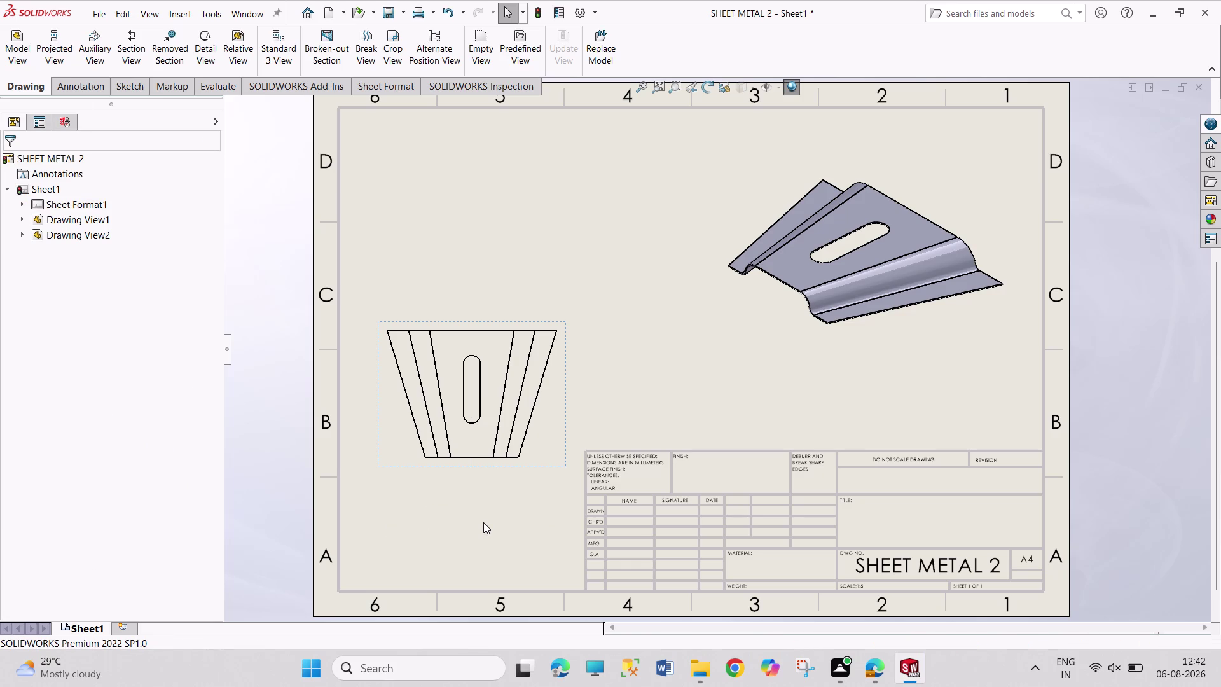
click(2, 60)
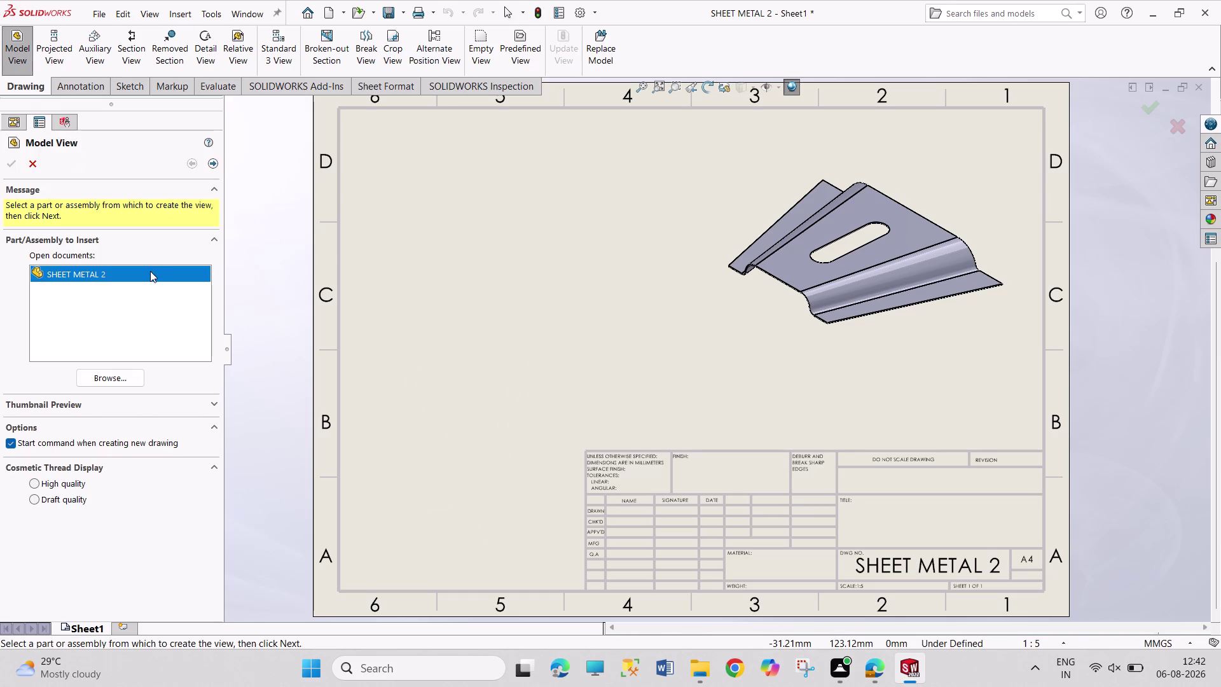
Select SHEET METAL 2 and choose Isometric, Front and Top orientations.
double_click(150, 271)
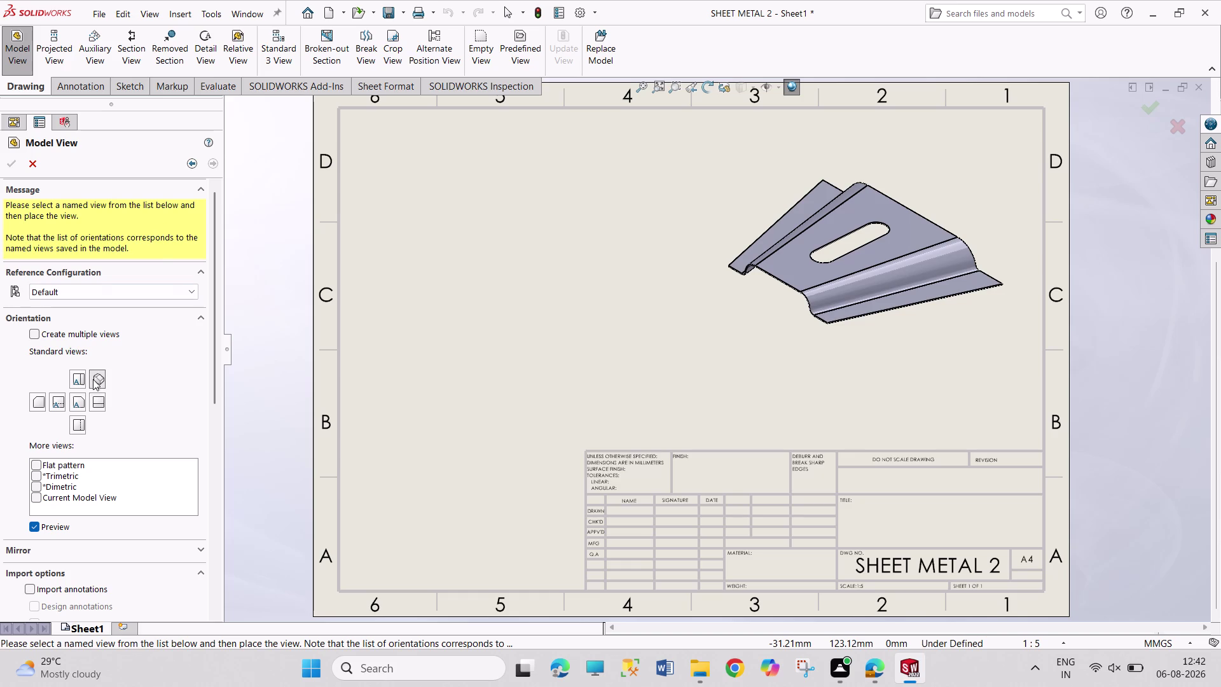
click(74, 332)
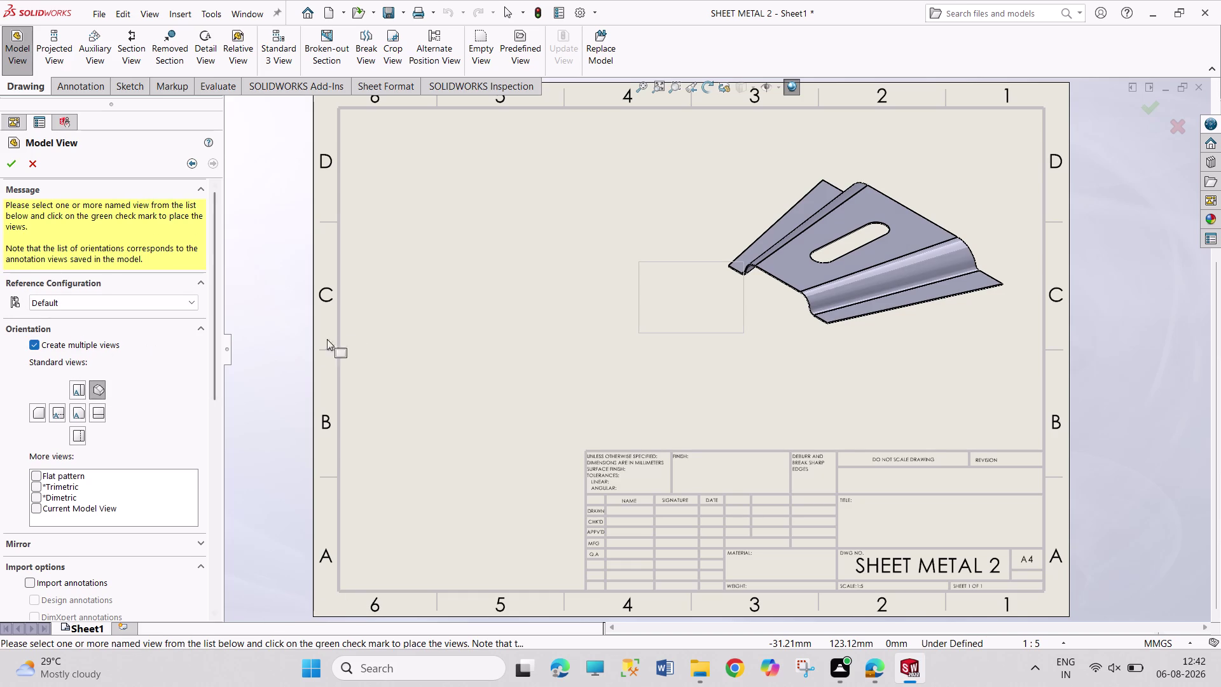
click(76, 415)
click(78, 432)
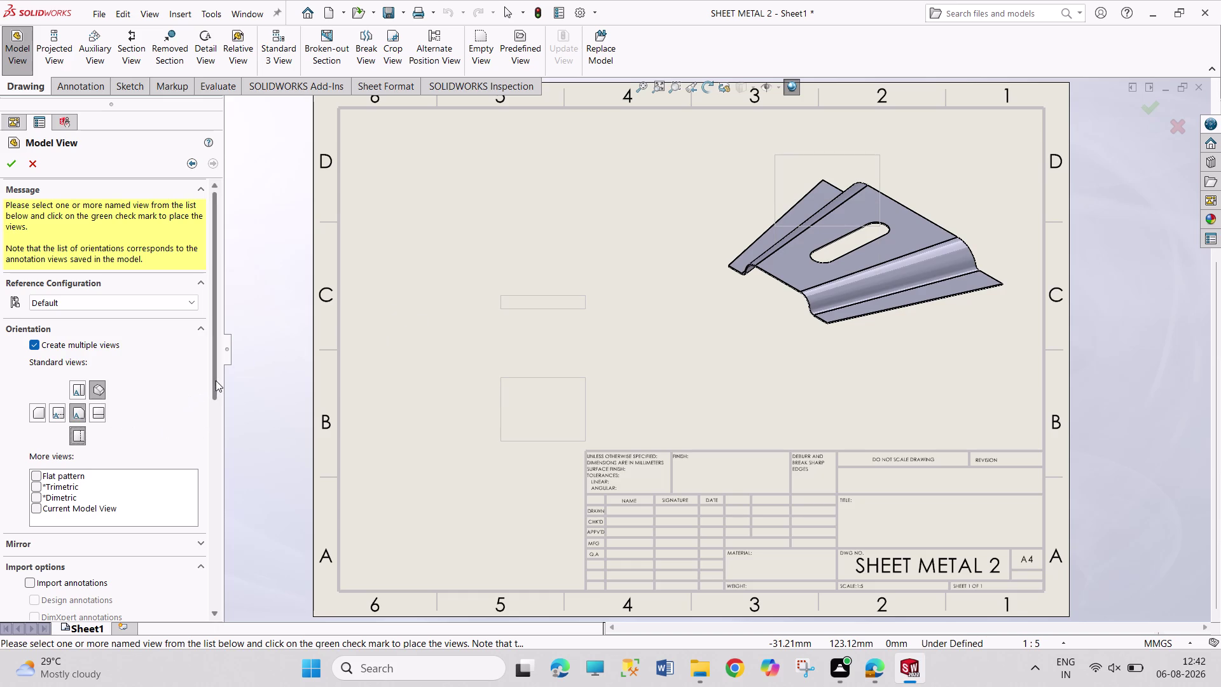
Set the multiple views to a 1:3 custom scale.
drag(215, 380, 211, 558)
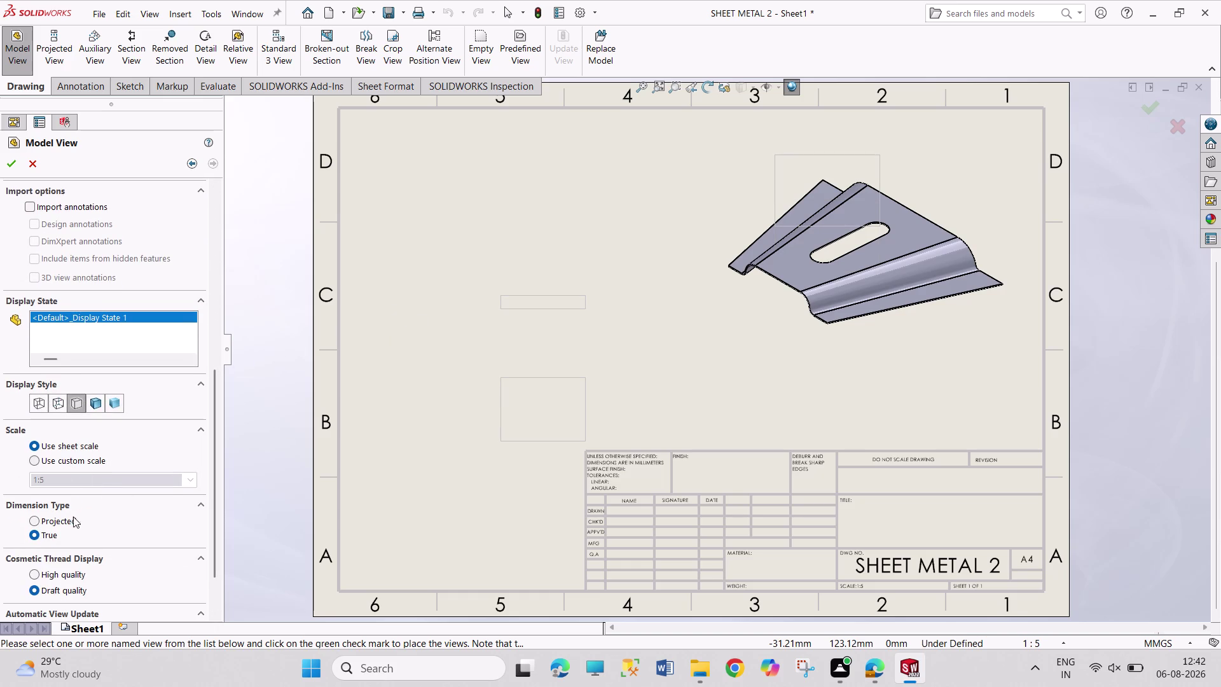
click(93, 459)
double_click(90, 477)
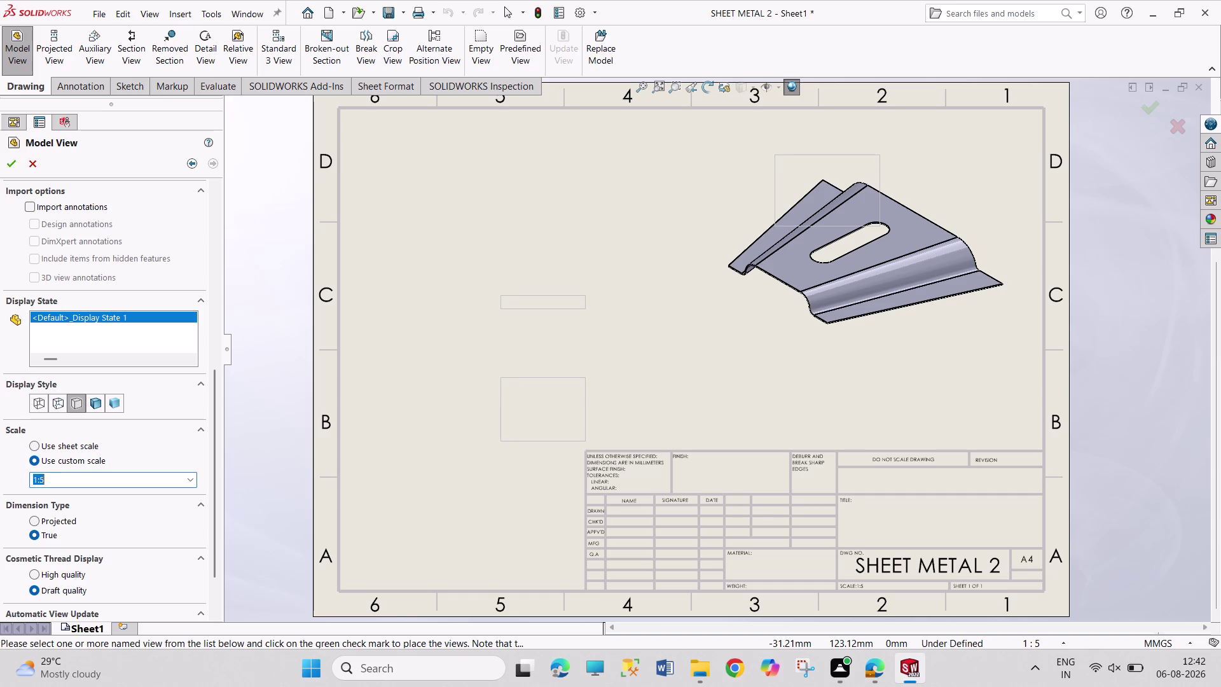
click(89, 478)
key(BackSpace)
key(3)
key(Return)
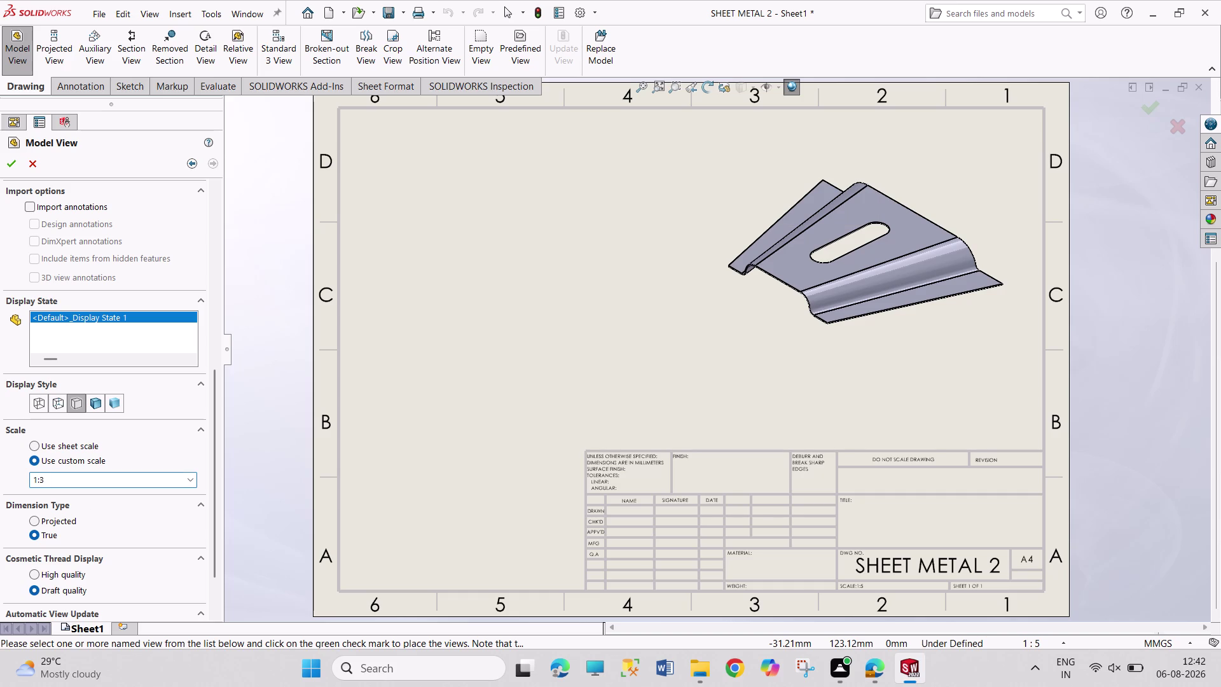
Create the three views and stack the front view above the top view on the sheet's left.
click(11, 166)
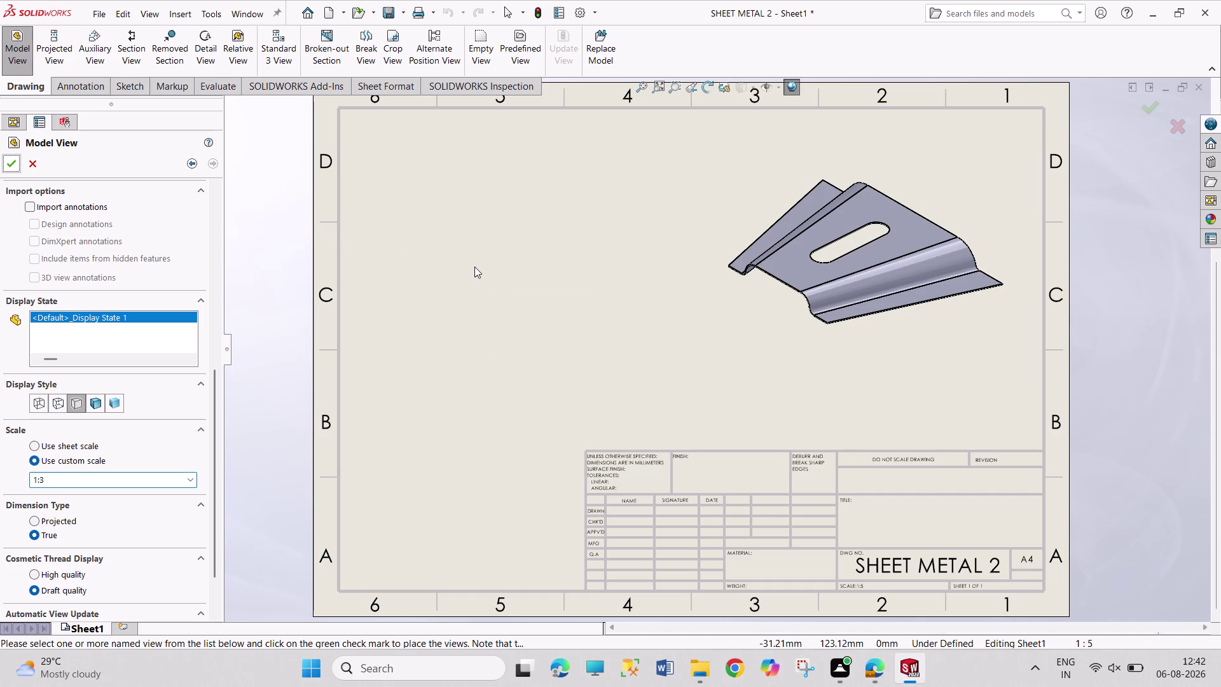
drag(491, 338, 486, 327)
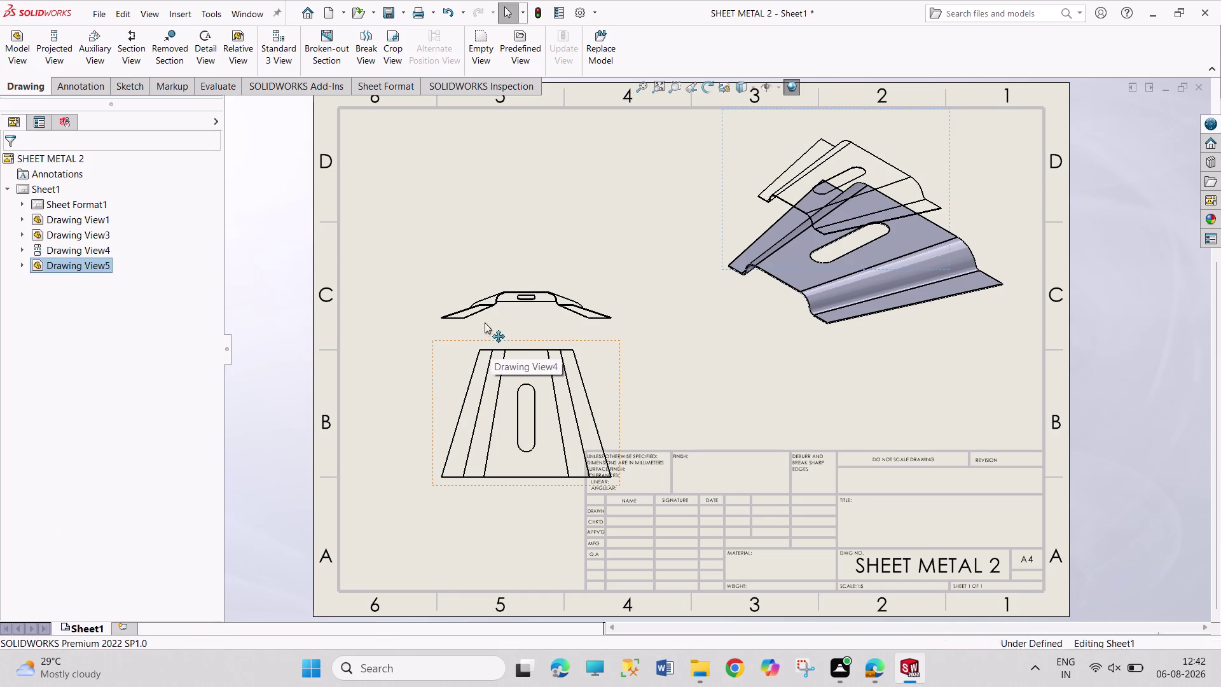
drag(486, 328, 462, 349)
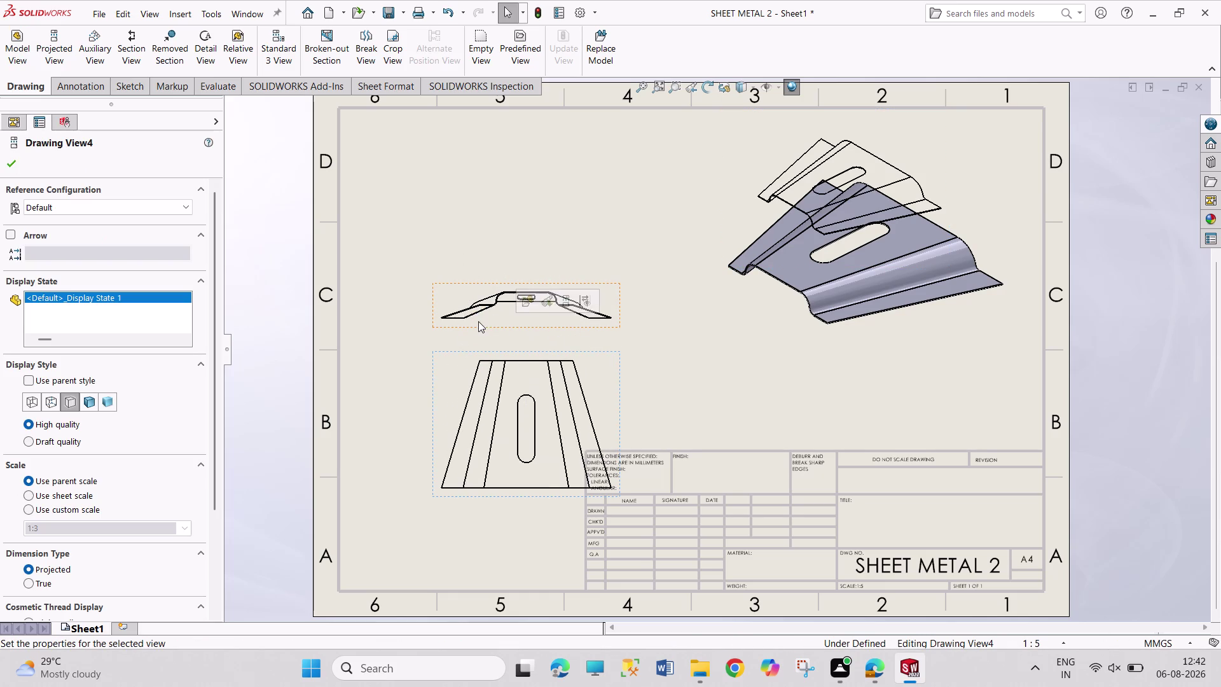
drag(492, 326, 449, 224)
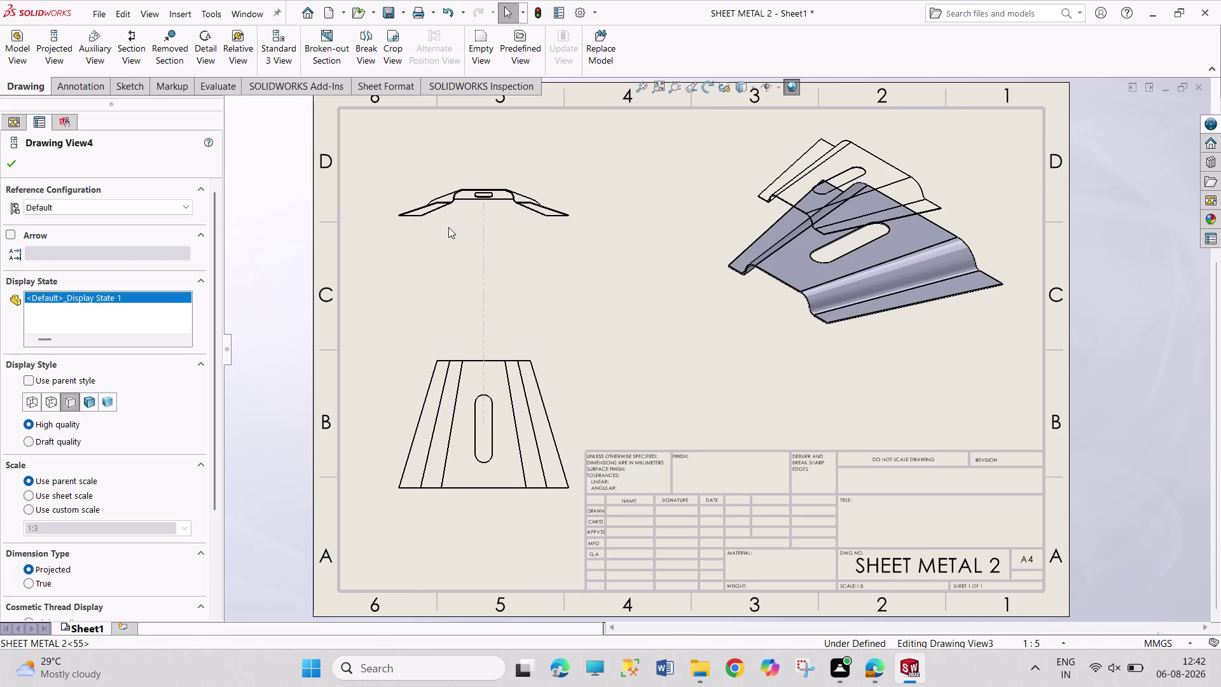
drag(448, 224, 435, 285)
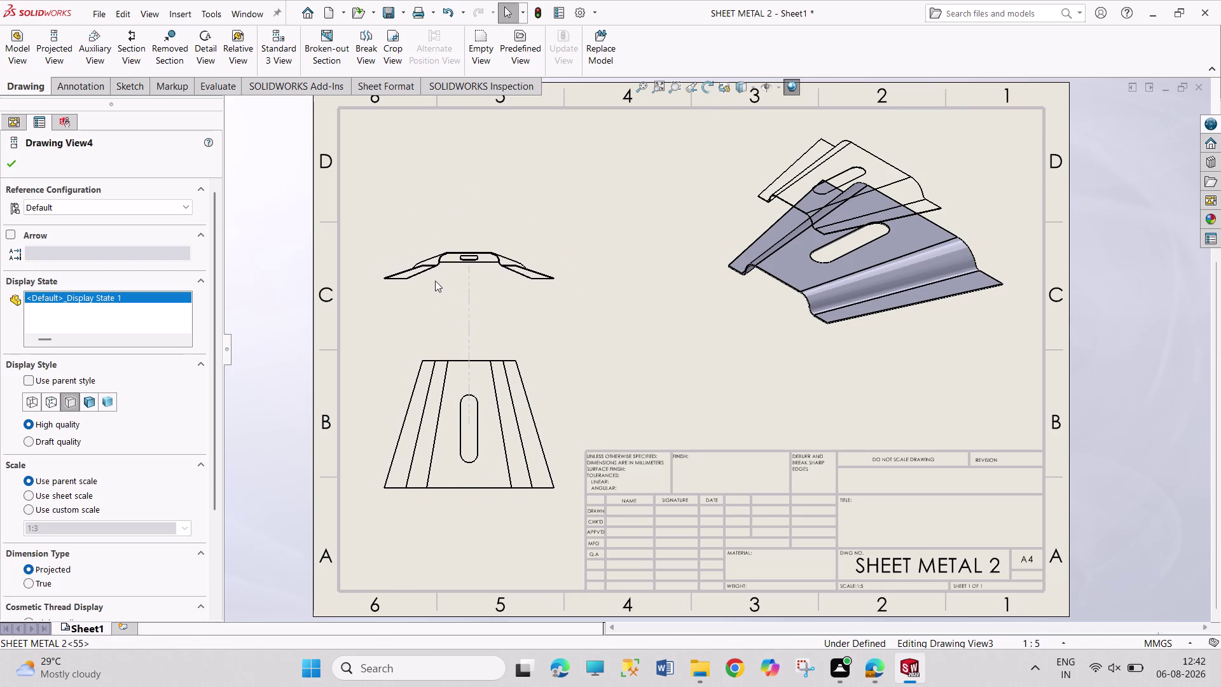
drag(435, 285, 437, 266)
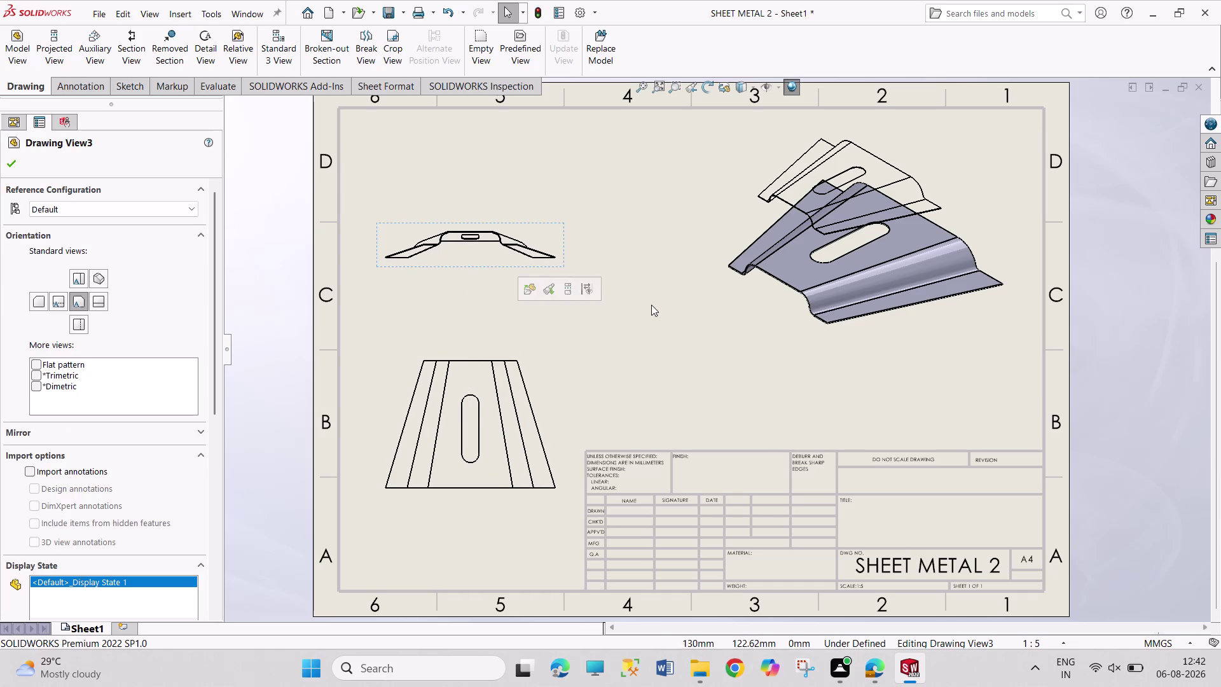
click(653, 305)
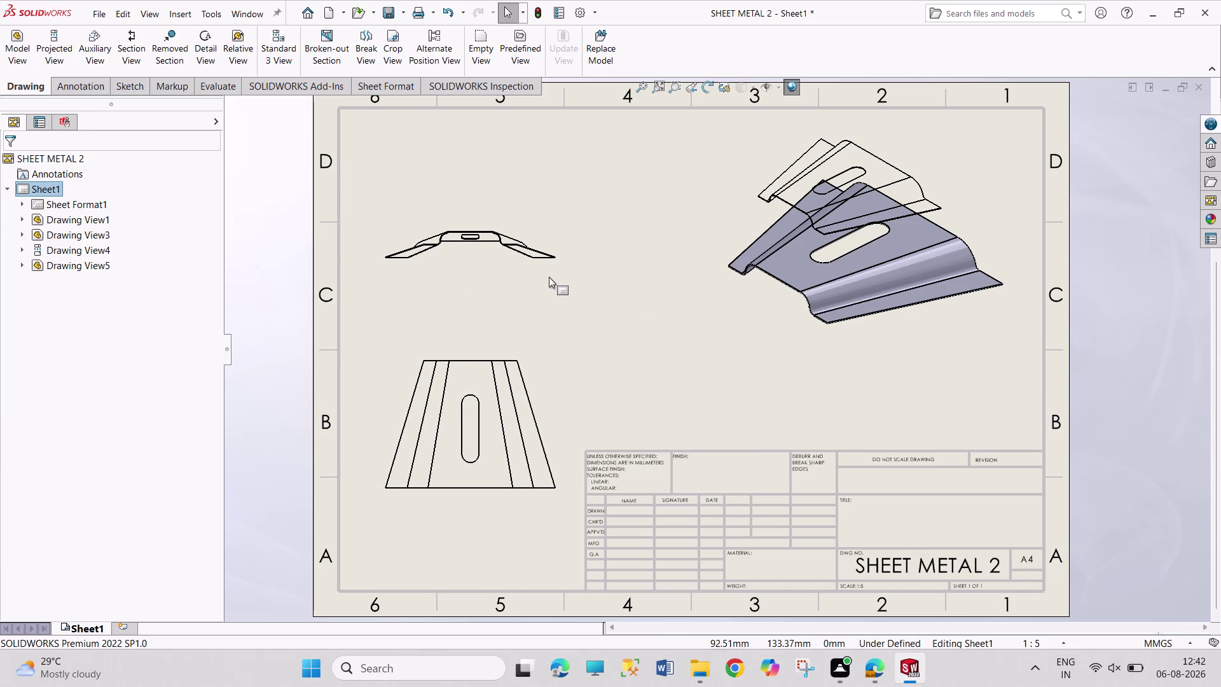
right_click(553, 270)
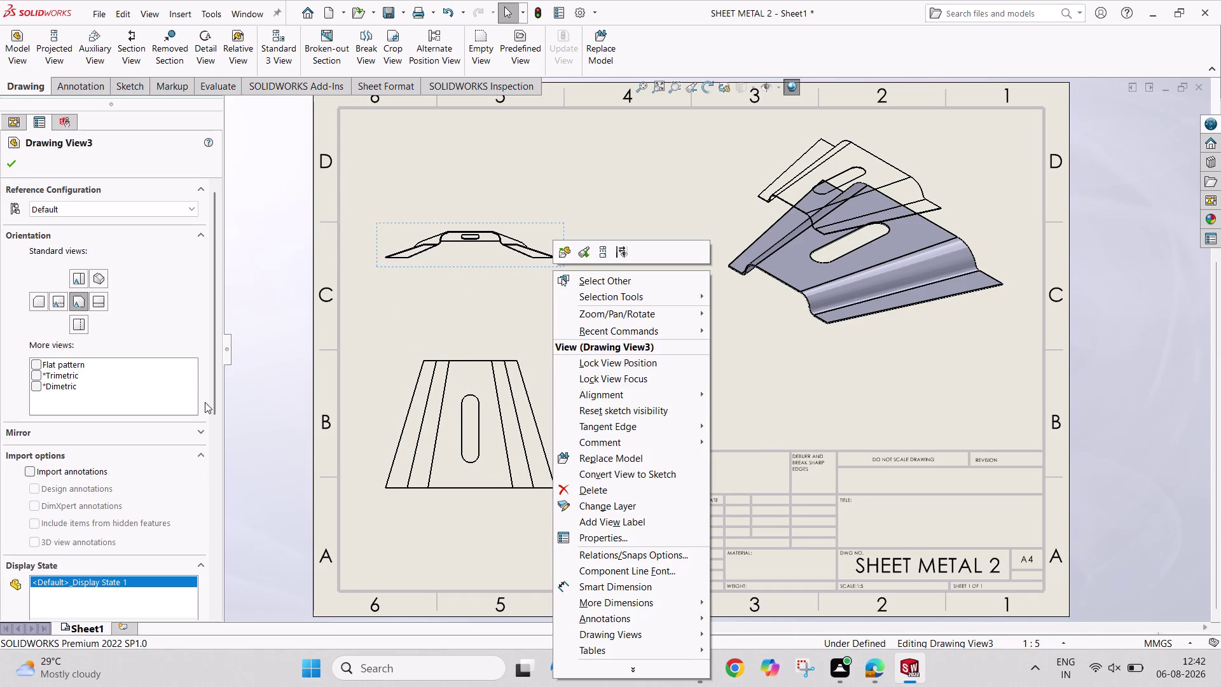
Briefly enlarge the front and top views to a custom scale of 2.
drag(211, 399, 214, 496)
drag(217, 400, 202, 594)
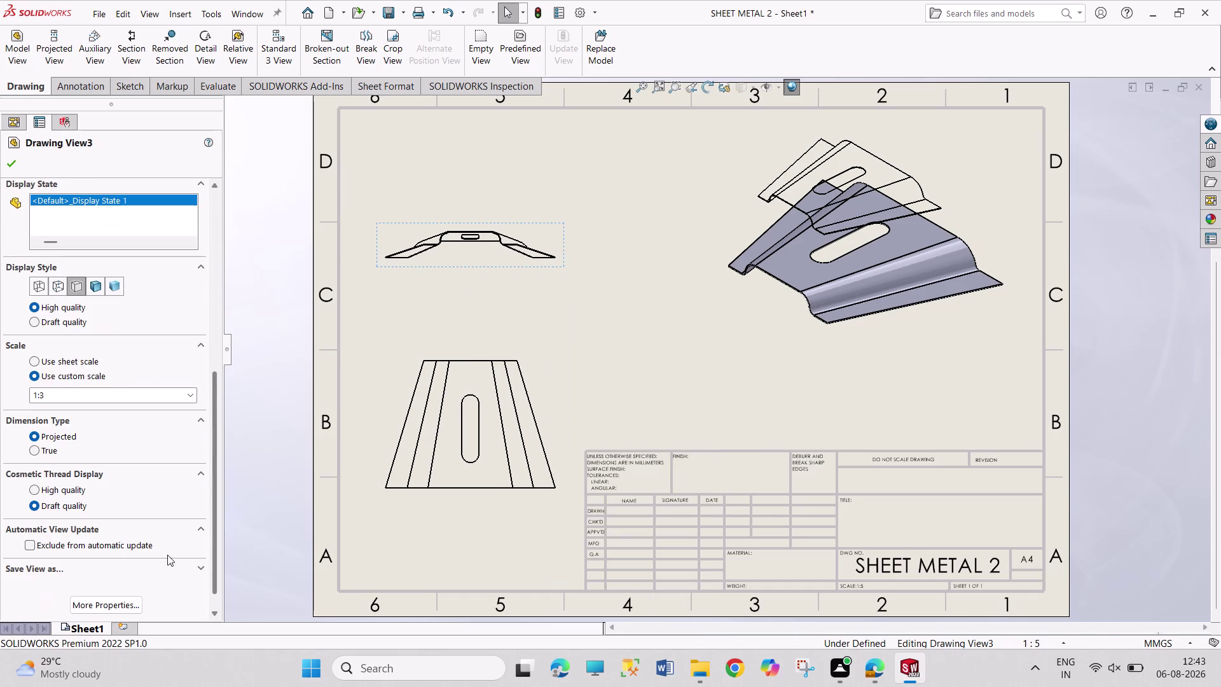
double_click(96, 396)
click(96, 396)
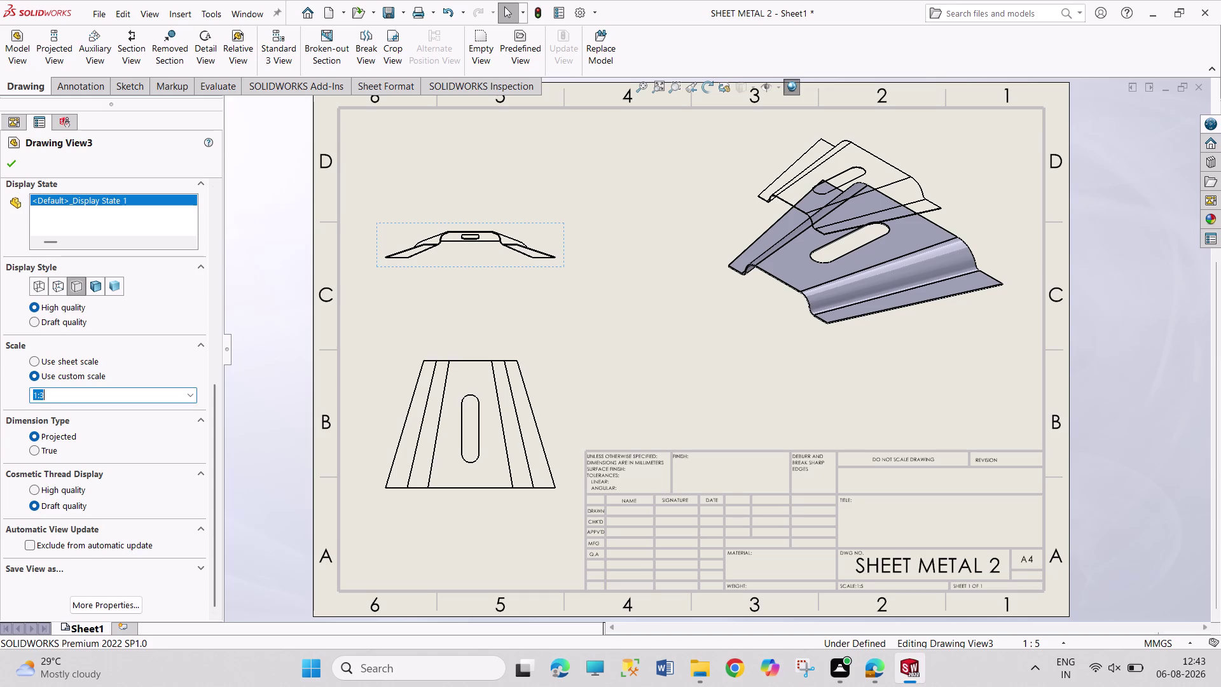
key(BackSpace)
key(2)
key(Return)
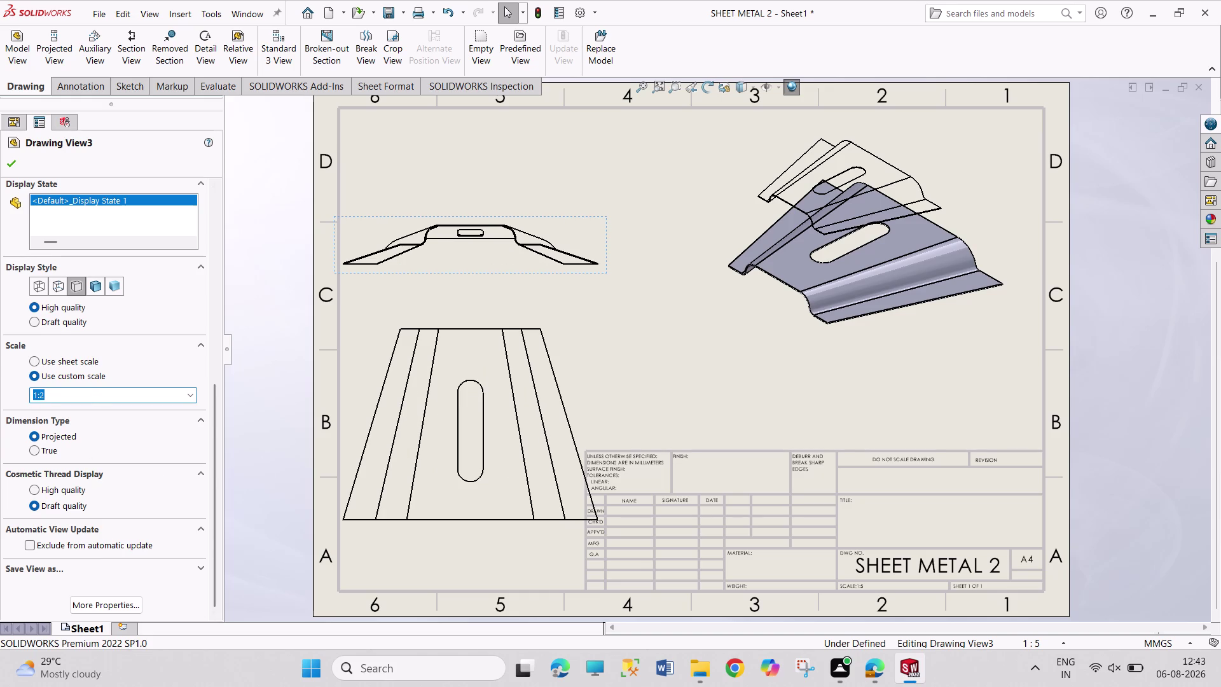
Return the front and top views to a 1:3 custom scale and confirm.
click(84, 393)
click(84, 393)
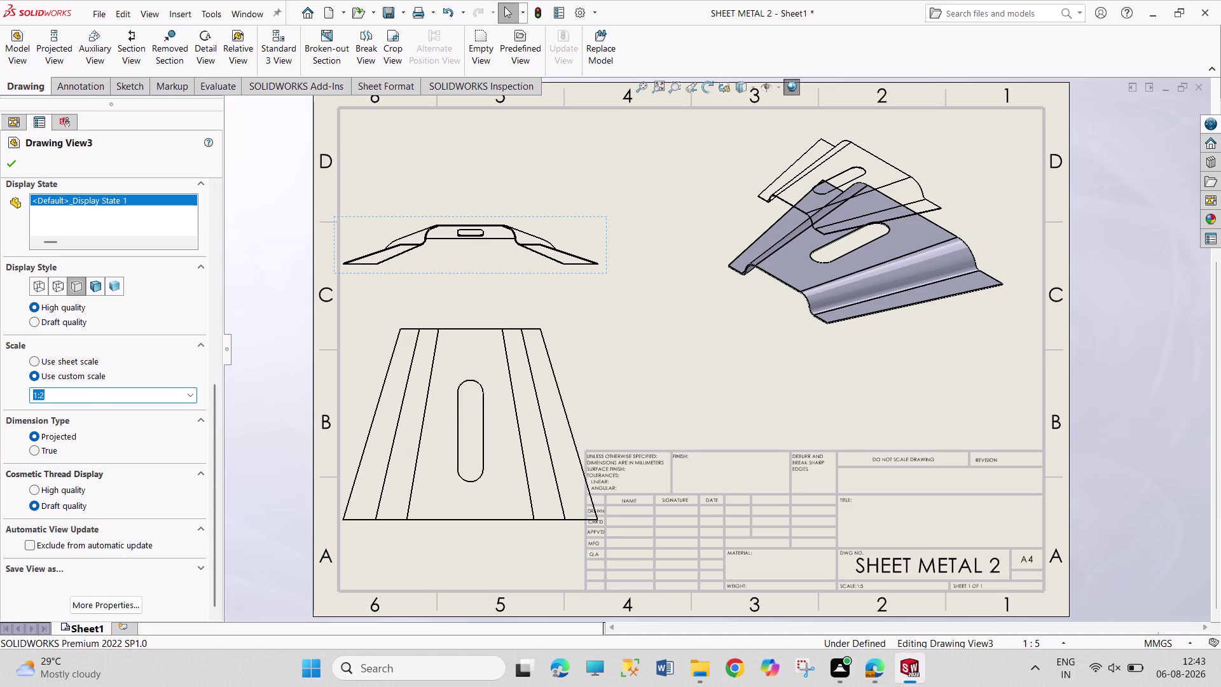
click(85, 392)
key(BackSpace)
key(3)
key(Return)
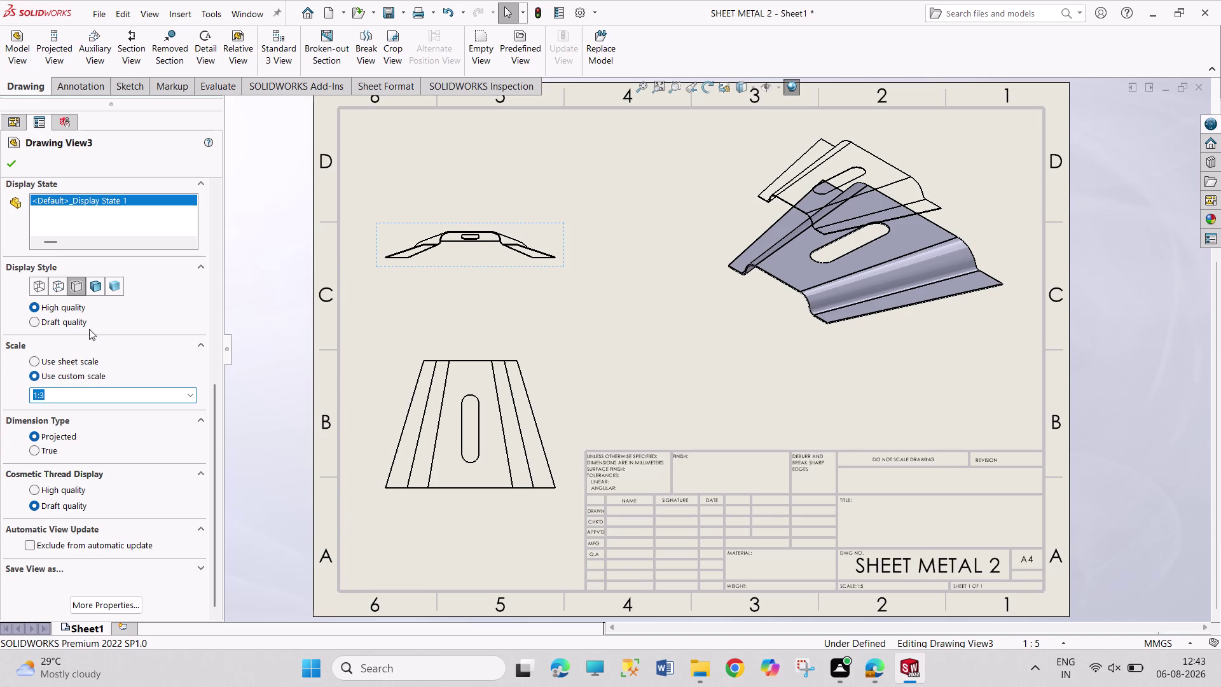
click(7, 157)
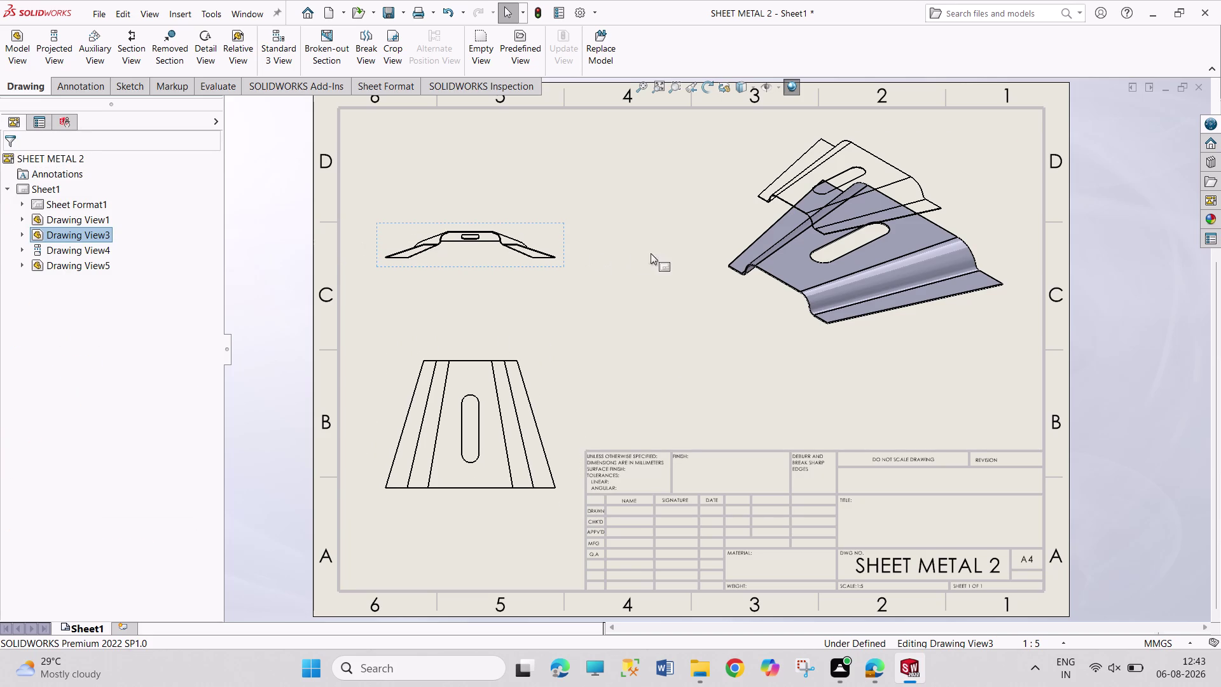
click(812, 148)
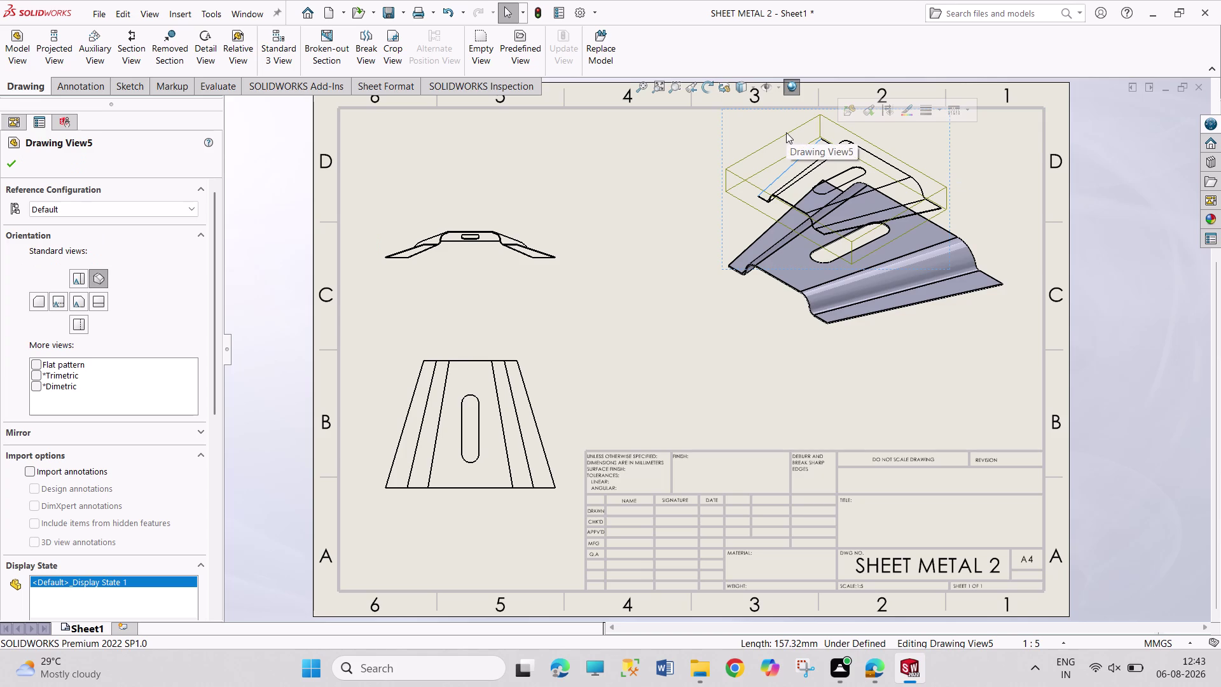
Delete the duplicate isometric view, Drawing View5, and nudge the front view.
key(Delete)
key(Return)
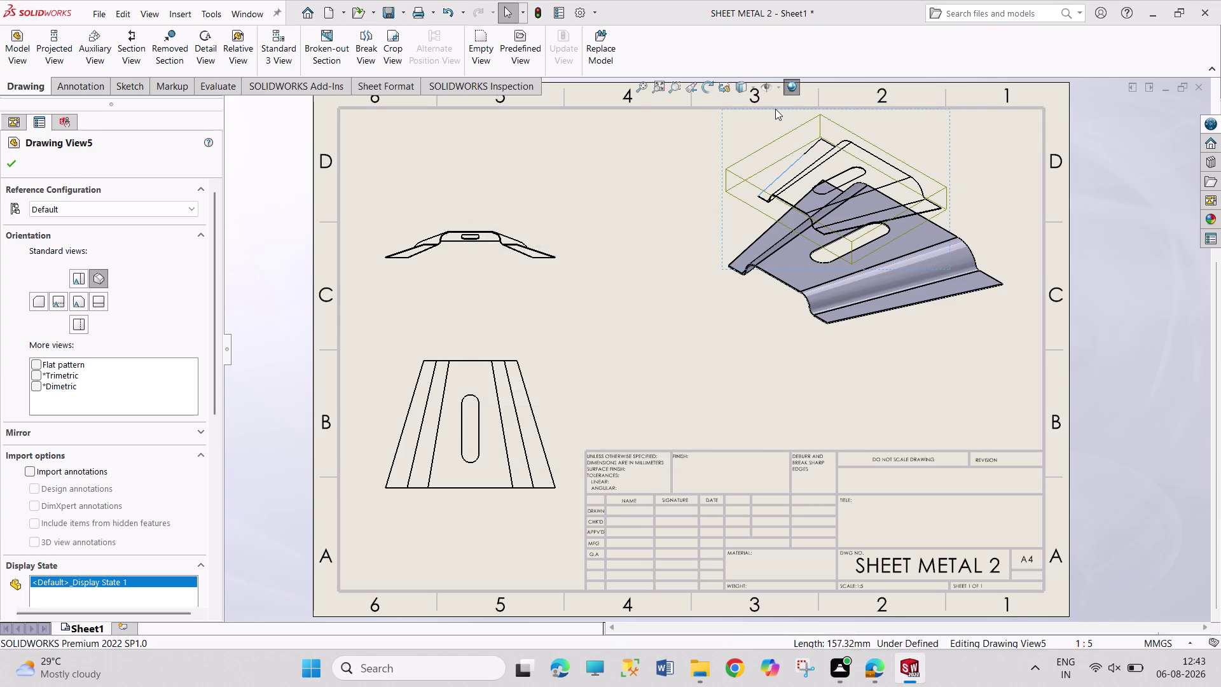
drag(530, 266, 542, 276)
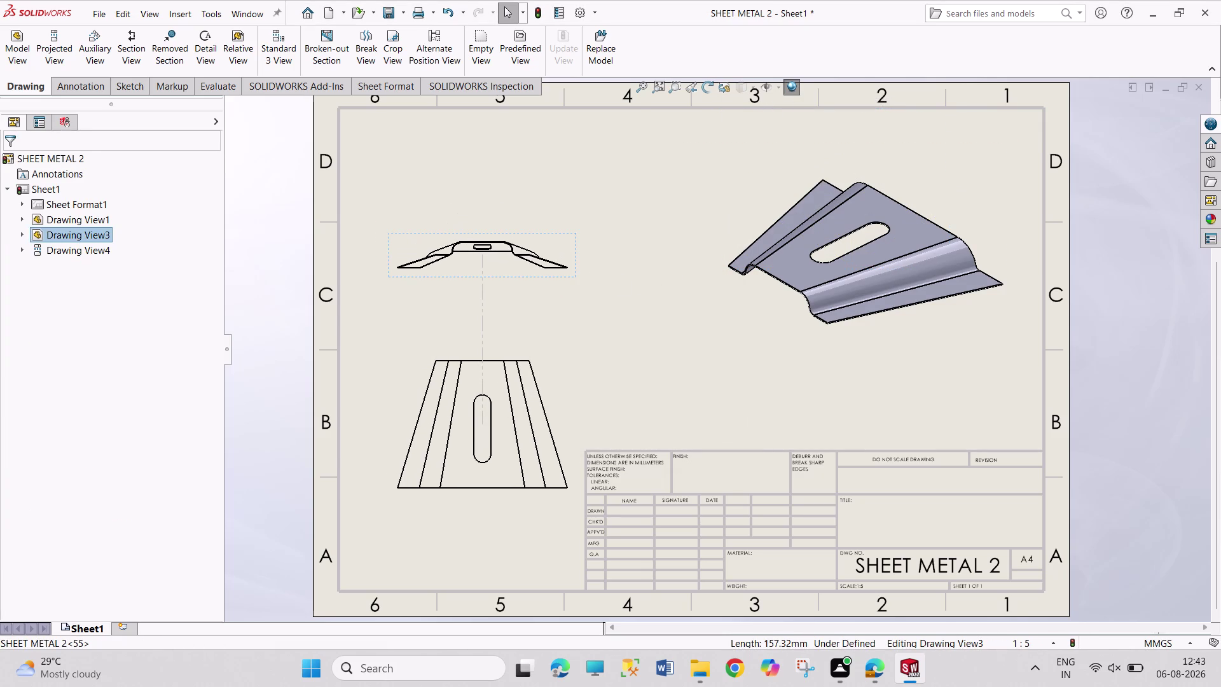
Align the top view directly beneath the front view on the left of the sheet.
click(649, 308)
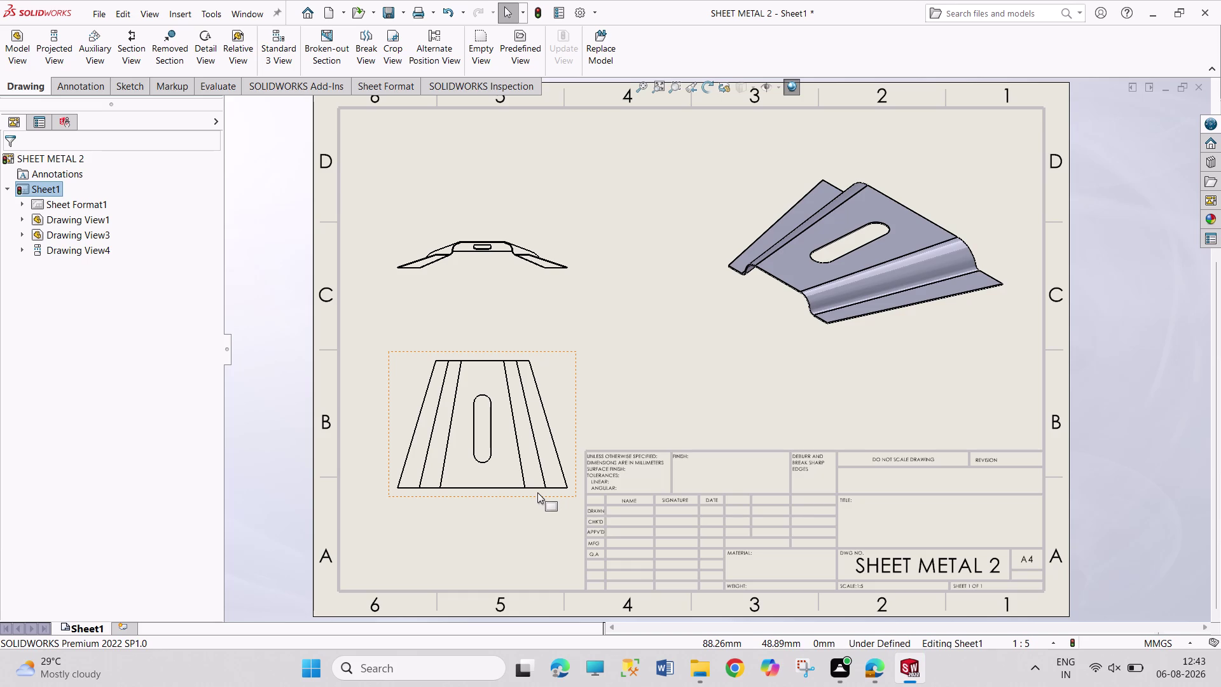
drag(538, 498, 539, 481)
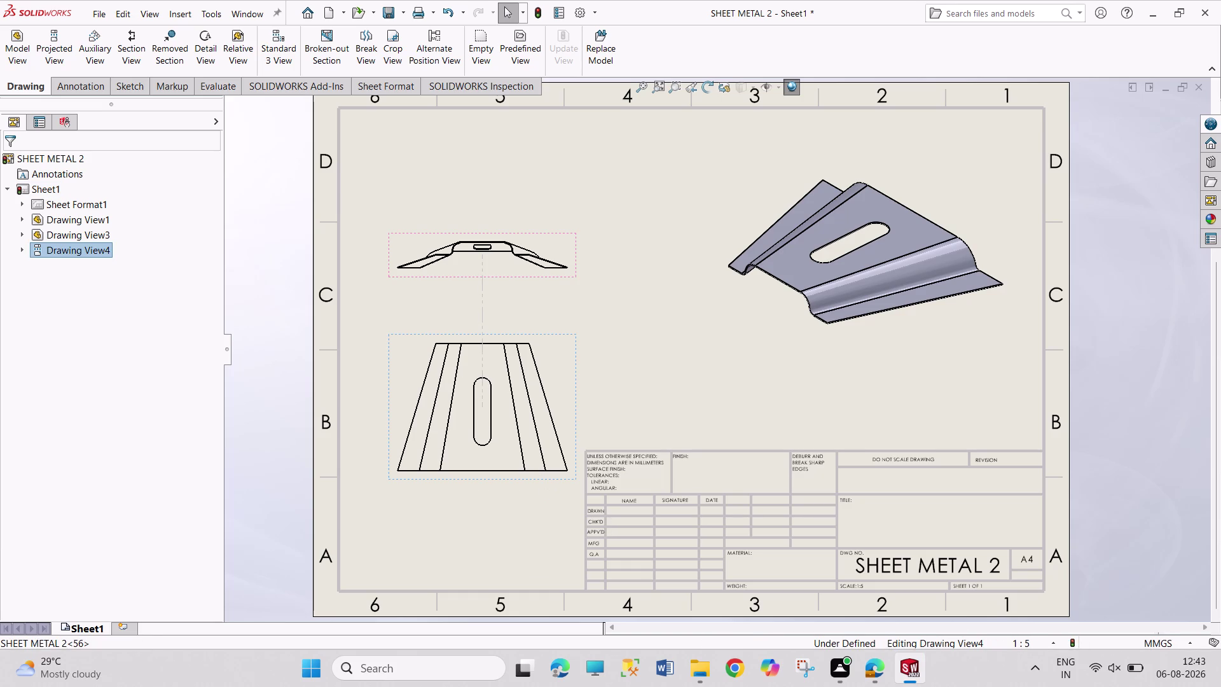
drag(577, 270, 582, 246)
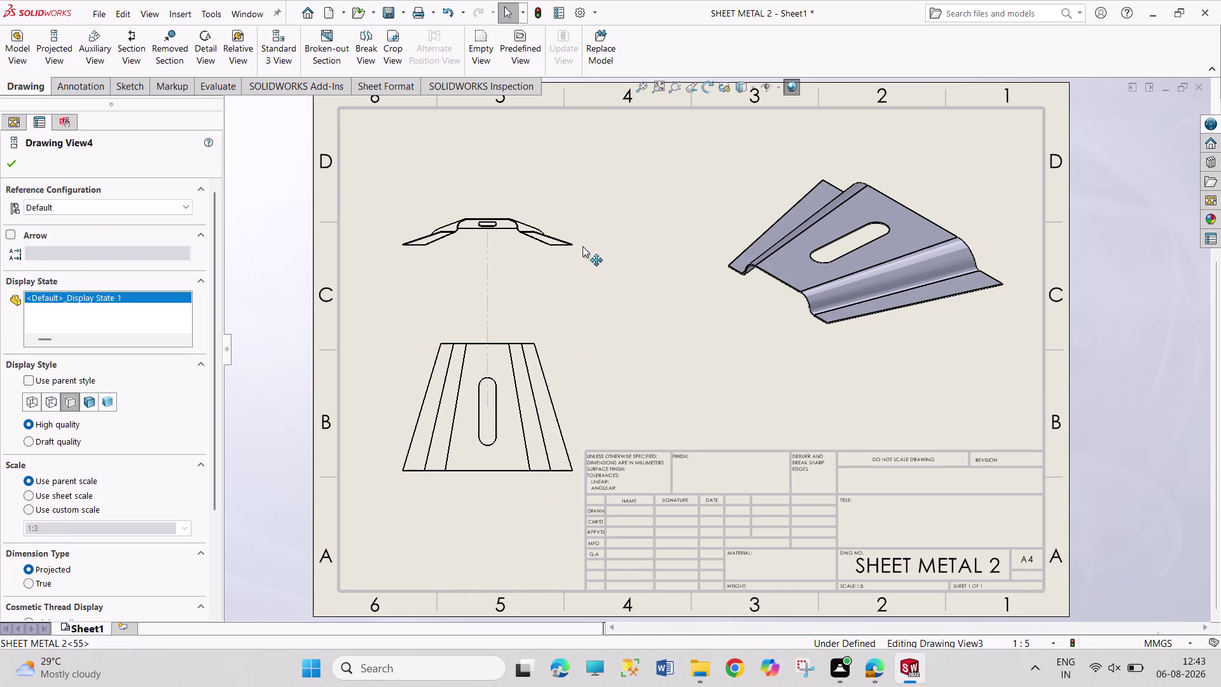
drag(582, 246, 574, 236)
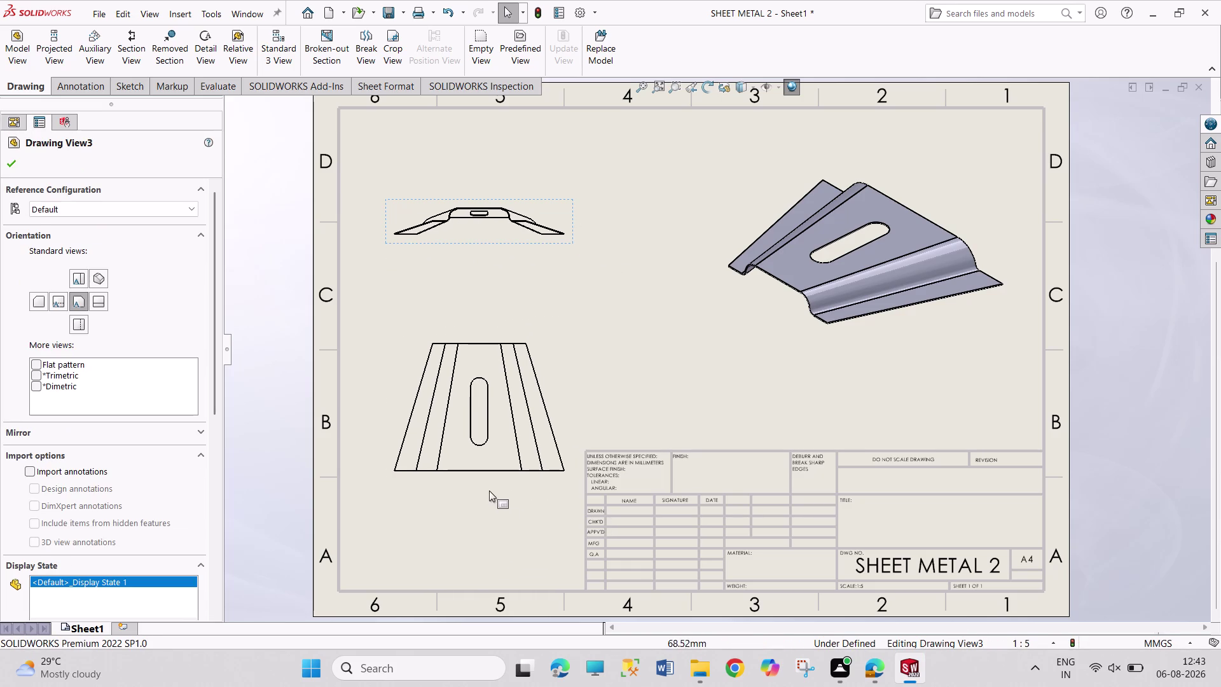
drag(491, 485, 492, 453)
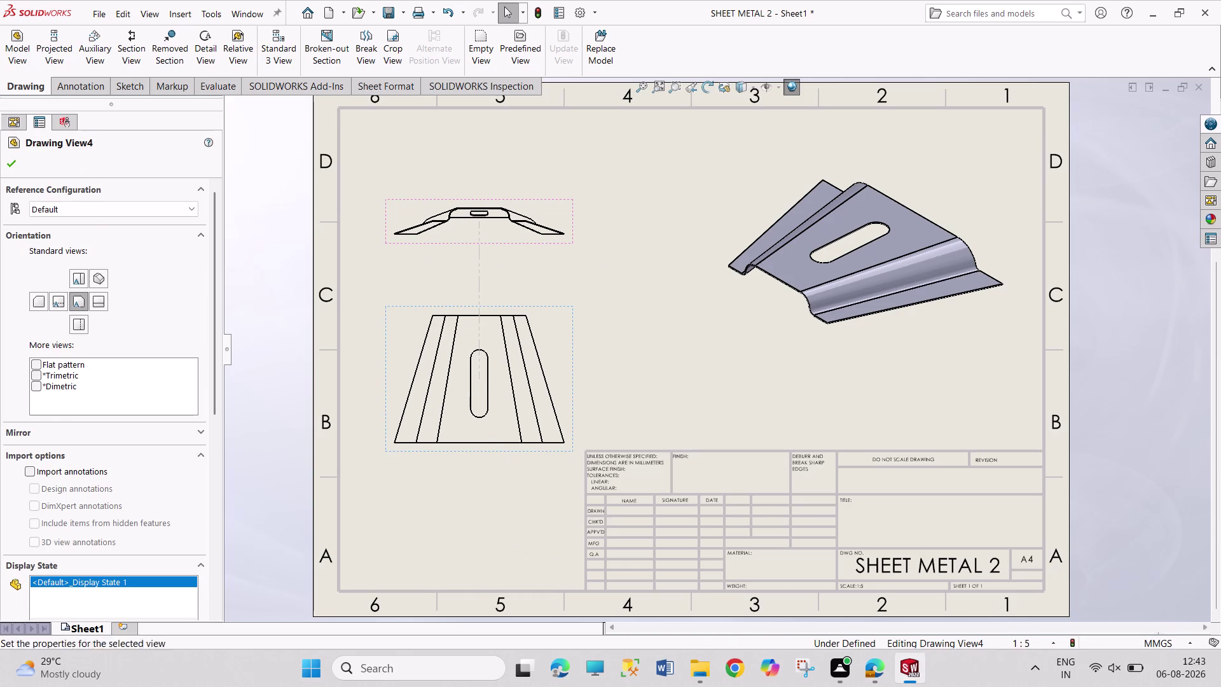
click(7, 162)
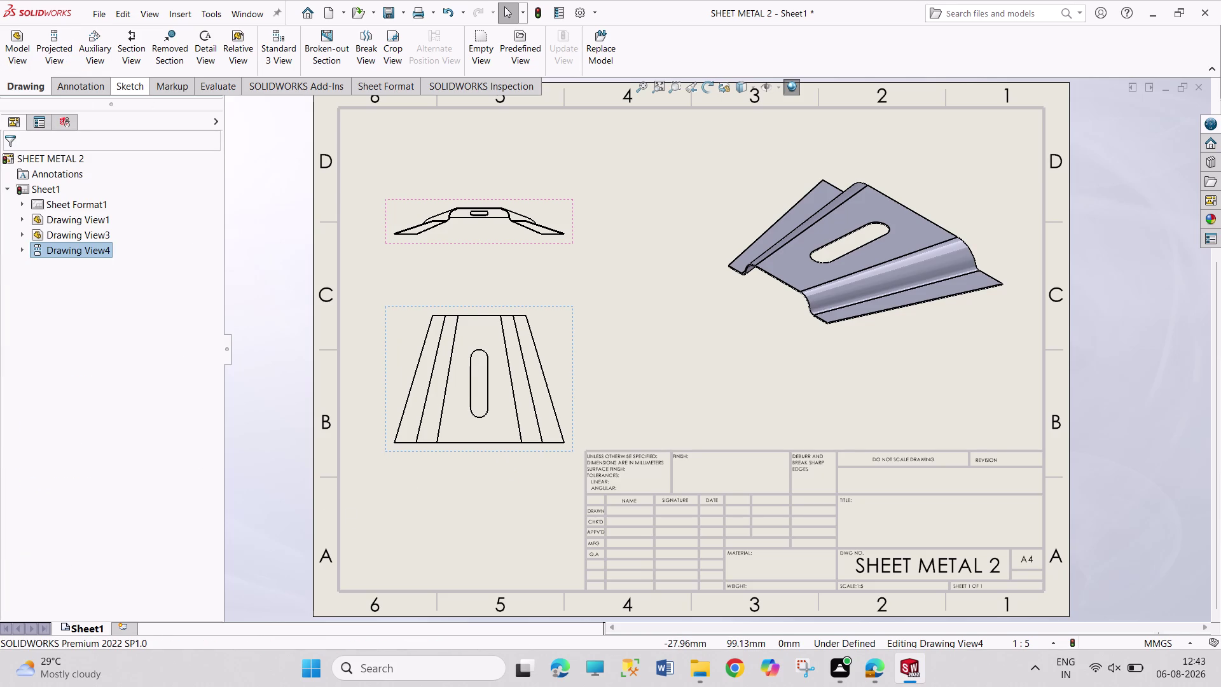
scroll(down, 3)
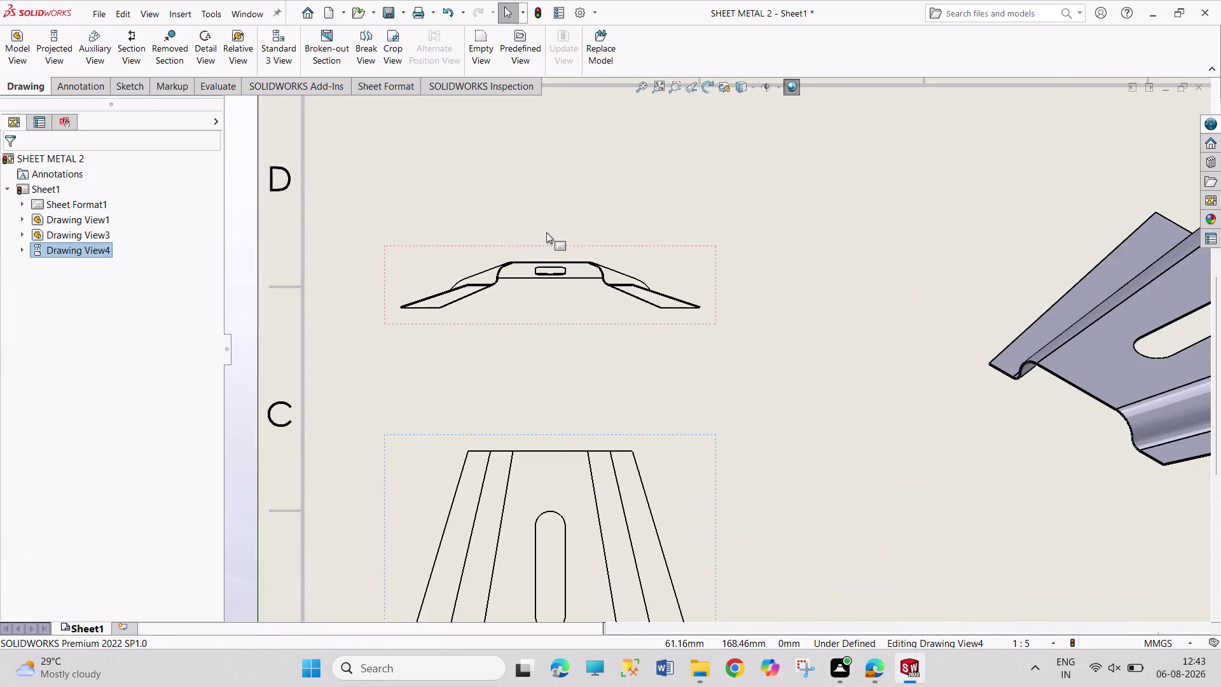
Dimension the front view's top flat edge as 50.00 mm, placed above it.
scroll(down, 3)
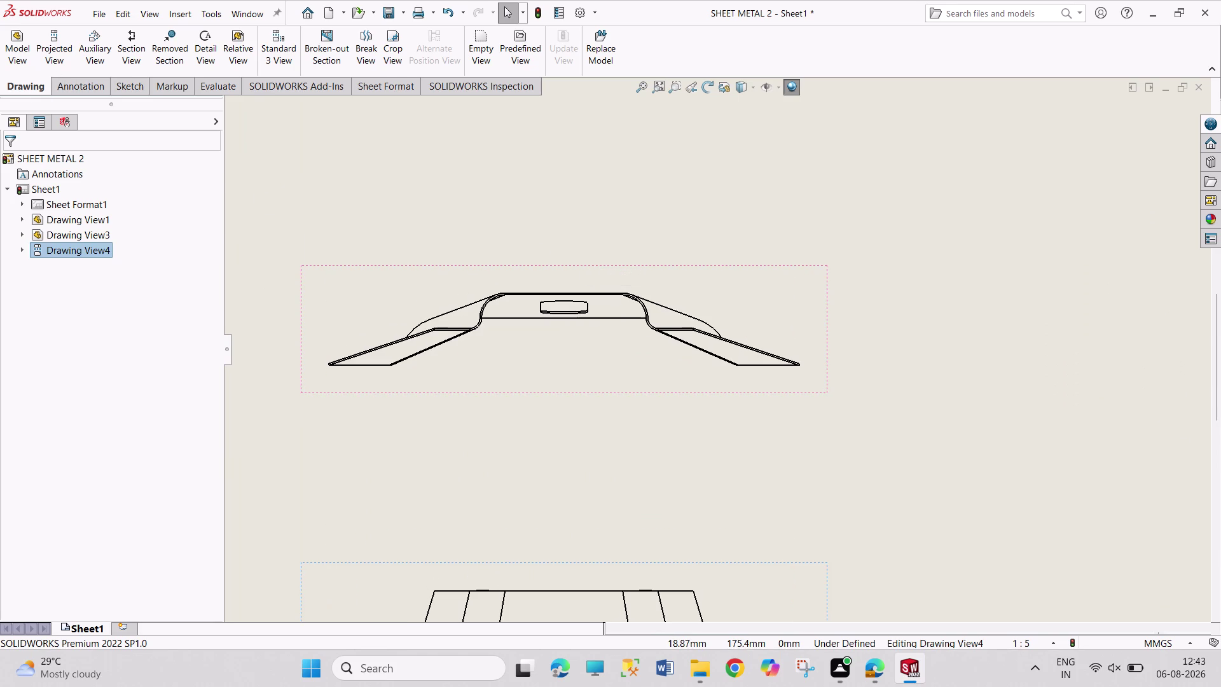
click(88, 87)
click(31, 50)
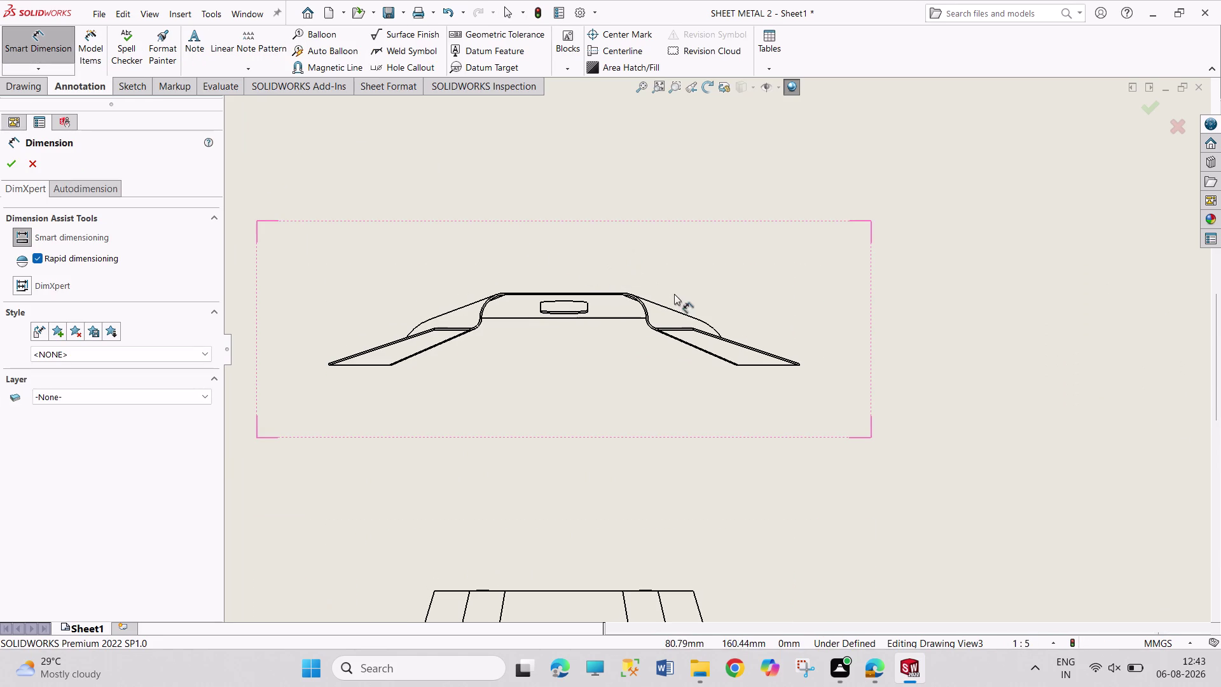
click(571, 291)
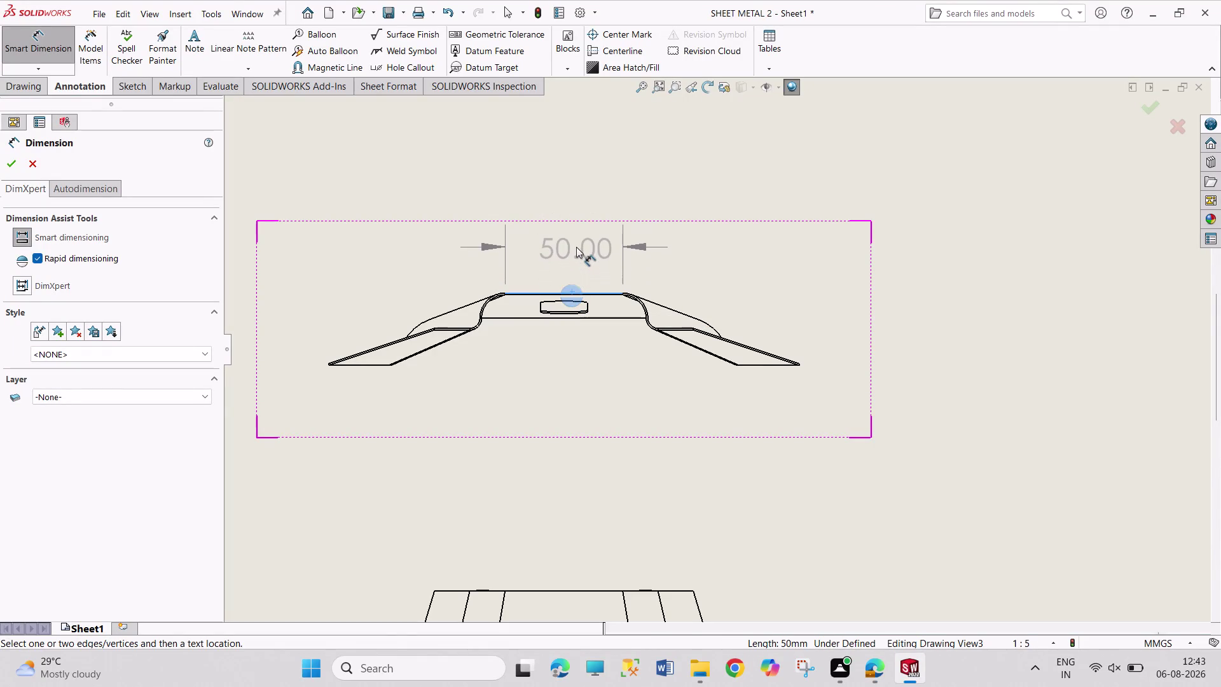
click(576, 247)
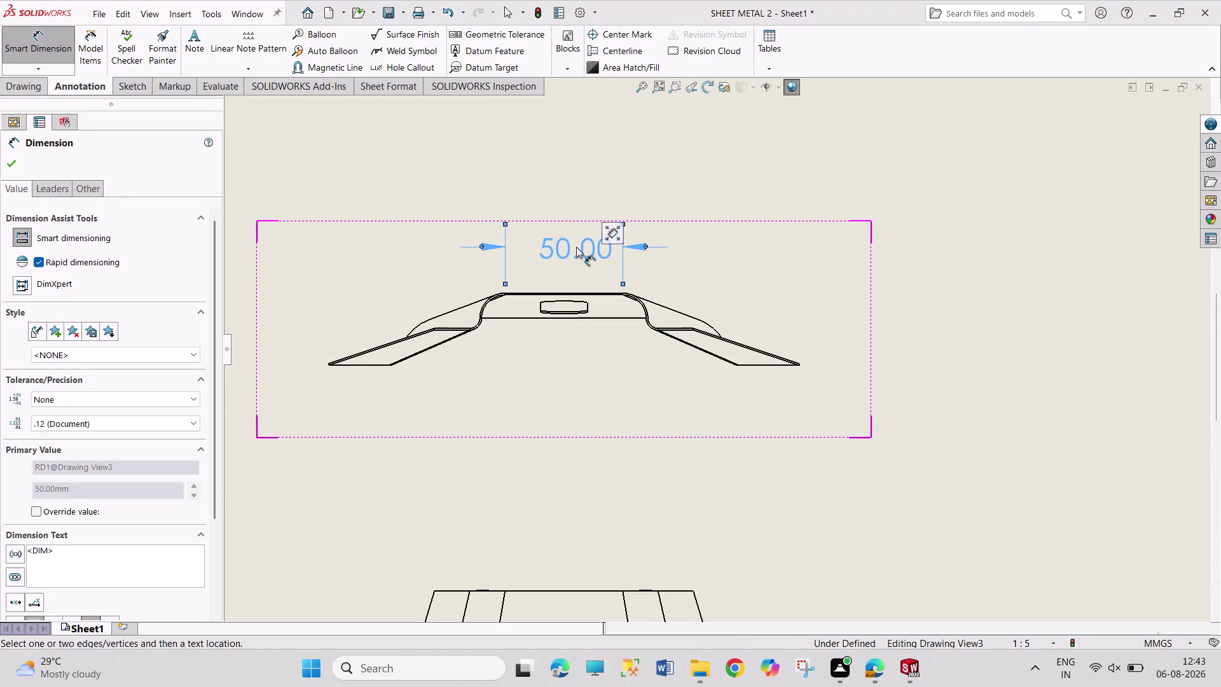
click(472, 327)
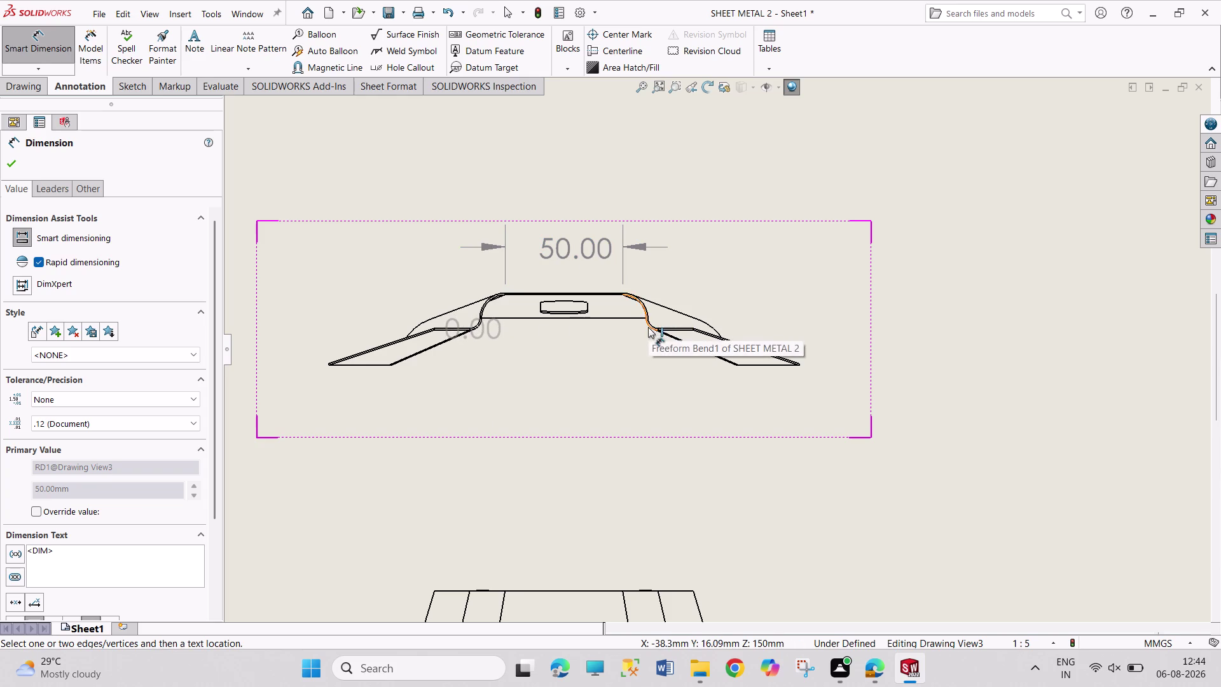
Place a 110 mm span dimension between the bend points, then undo it.
click(658, 329)
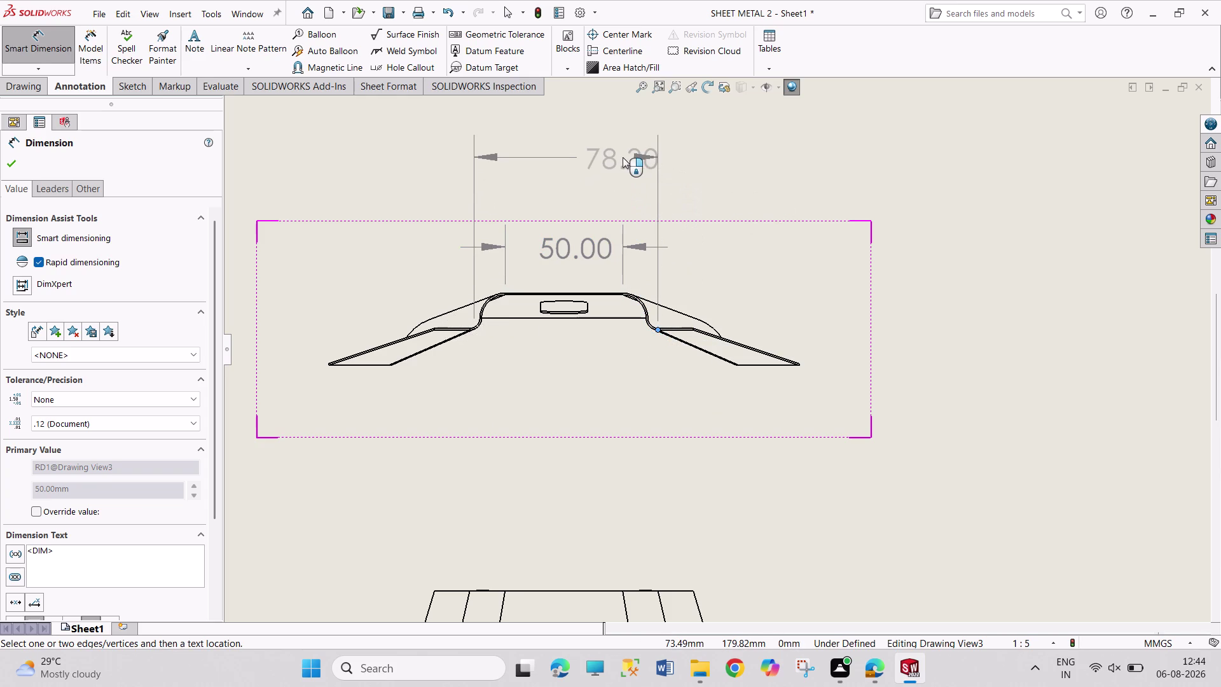
key(Escape)
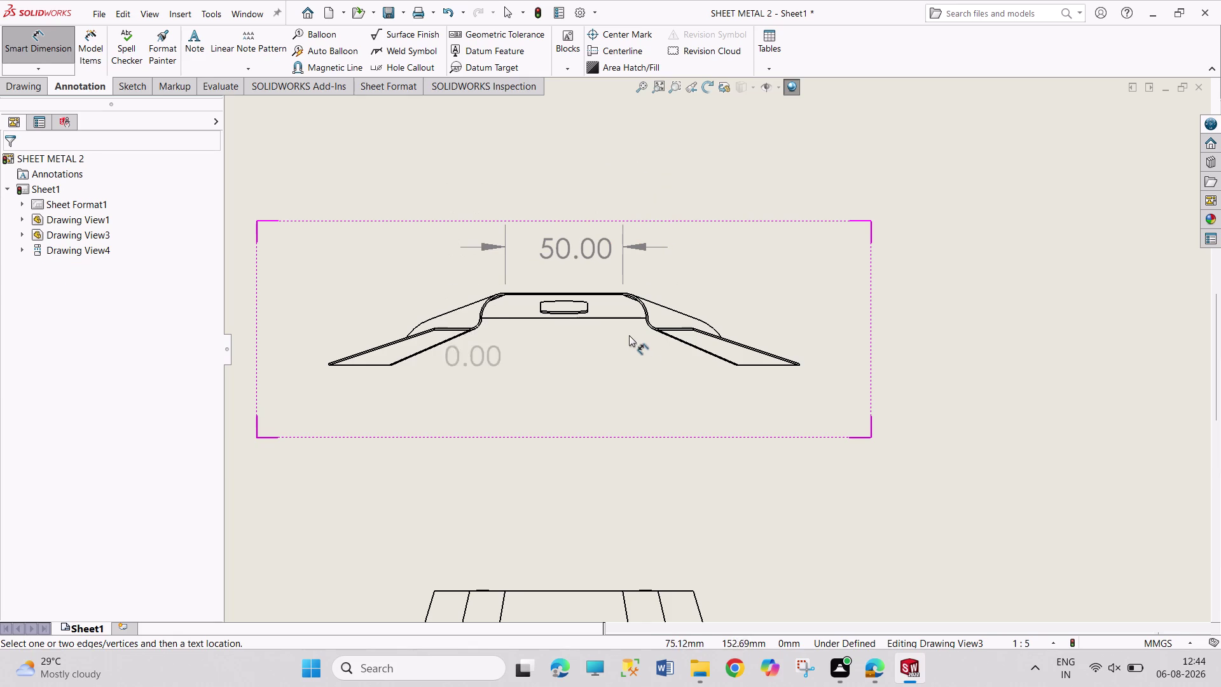
key(Escape)
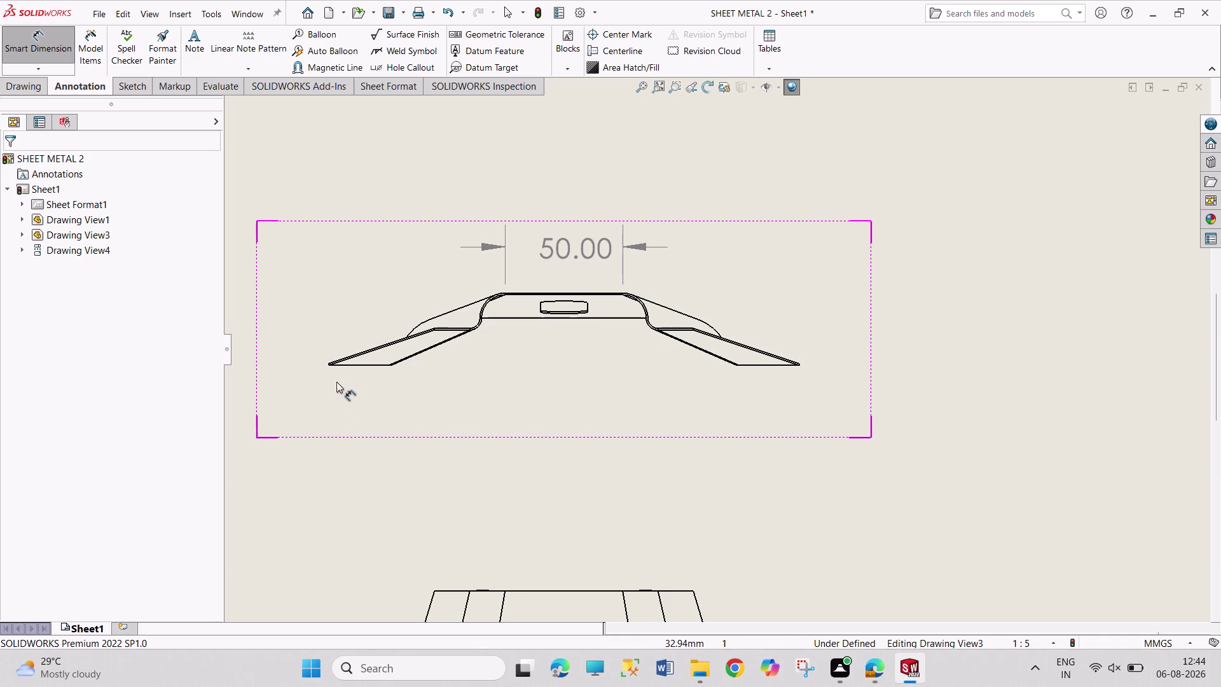
click(435, 330)
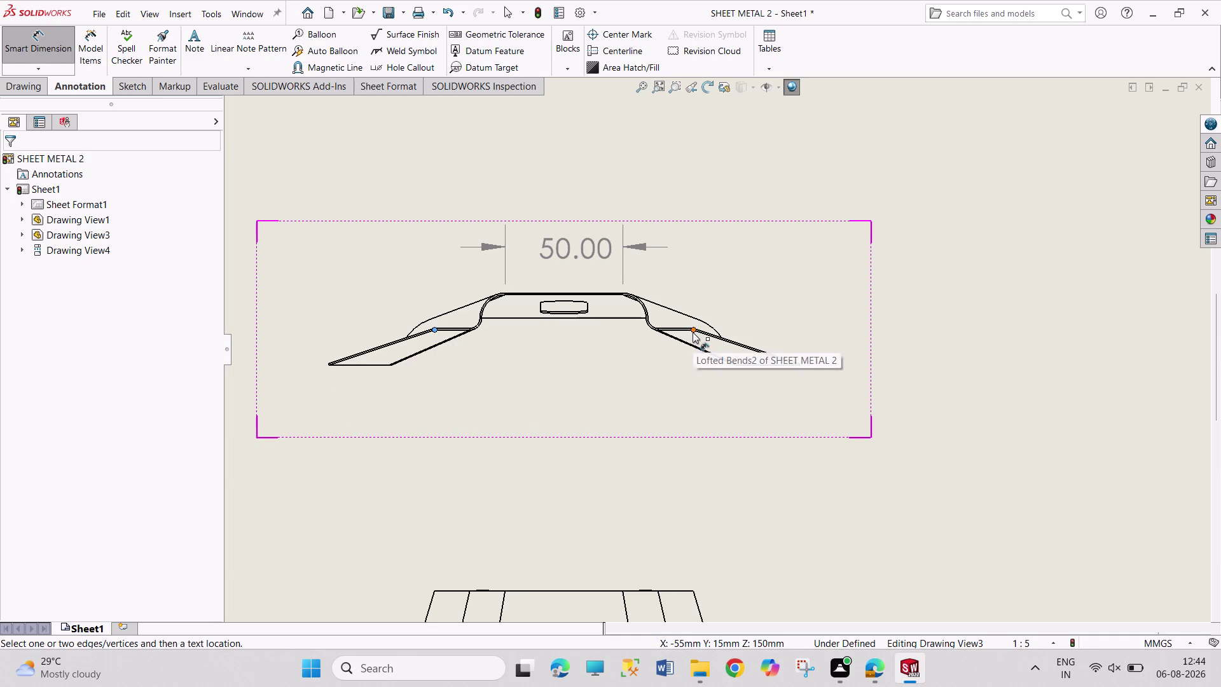
click(693, 332)
click(587, 164)
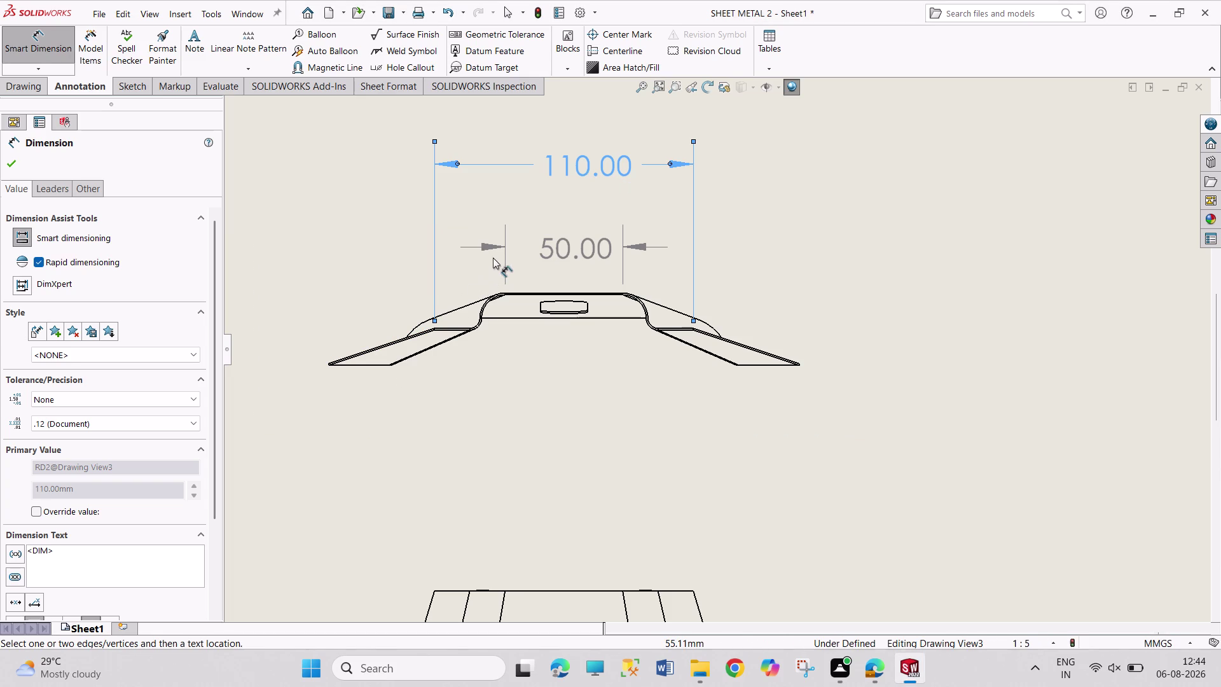
key(Escape)
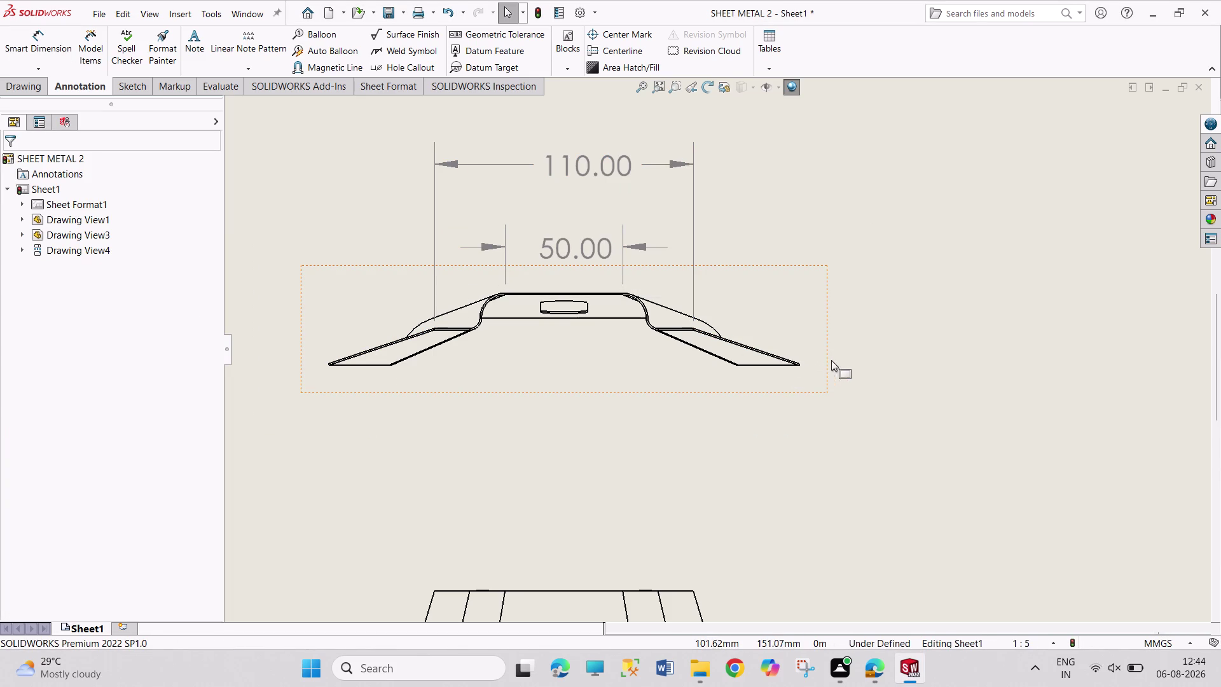
key(ctrl+z)
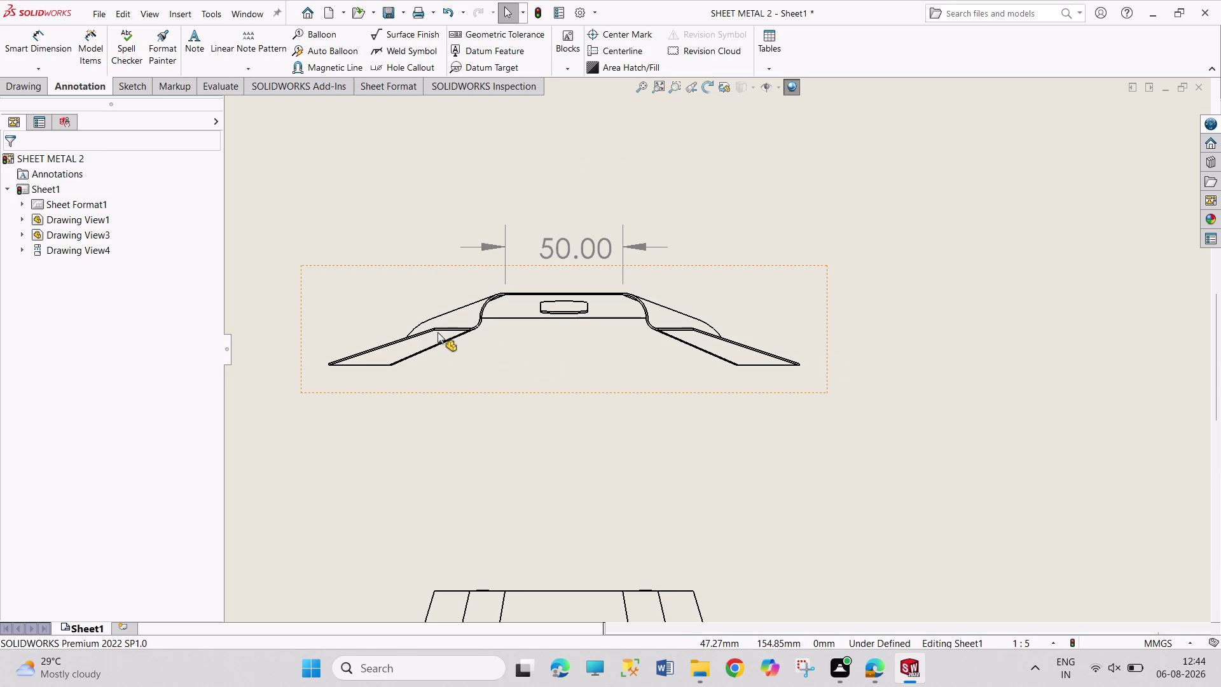
Retry the 110 mm bend-point span dimension and cancel its preview.
right_drag(399, 253, 407, 152)
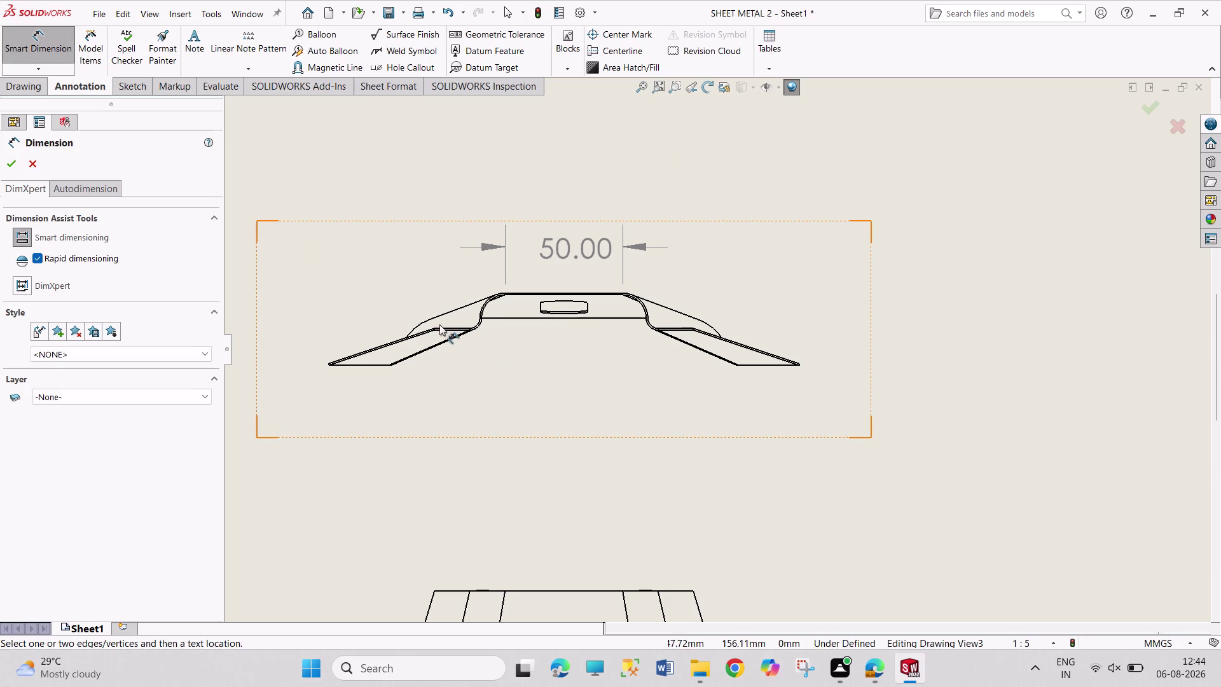
click(435, 327)
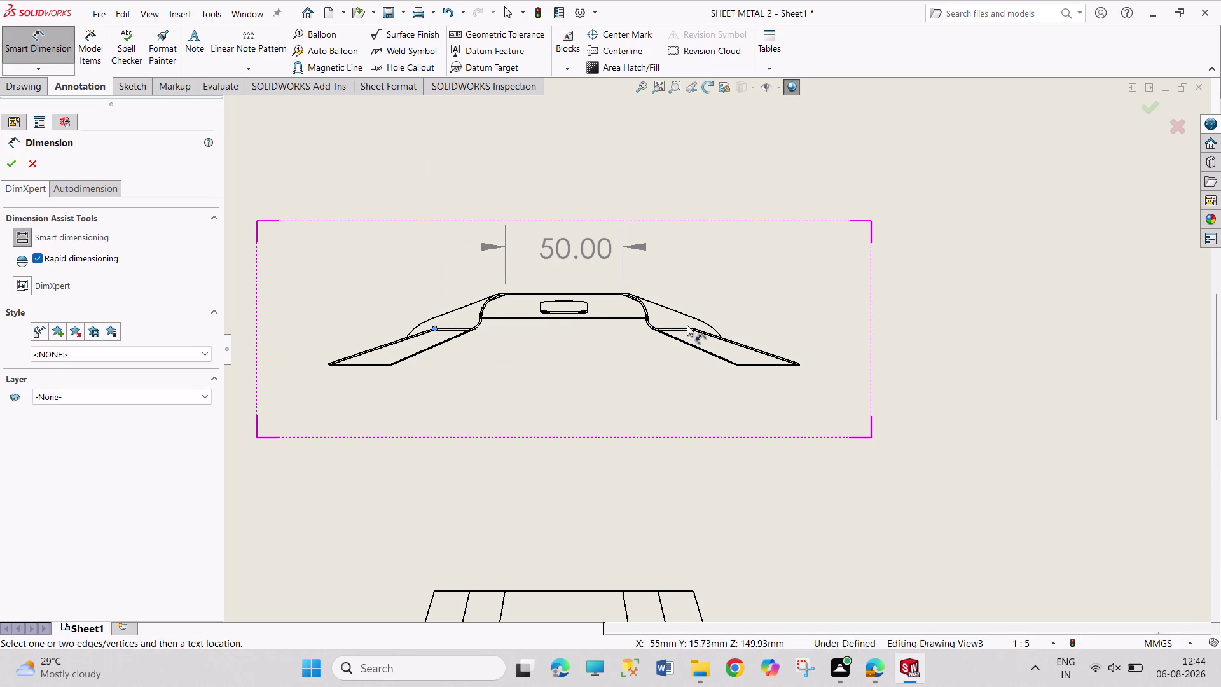
click(694, 326)
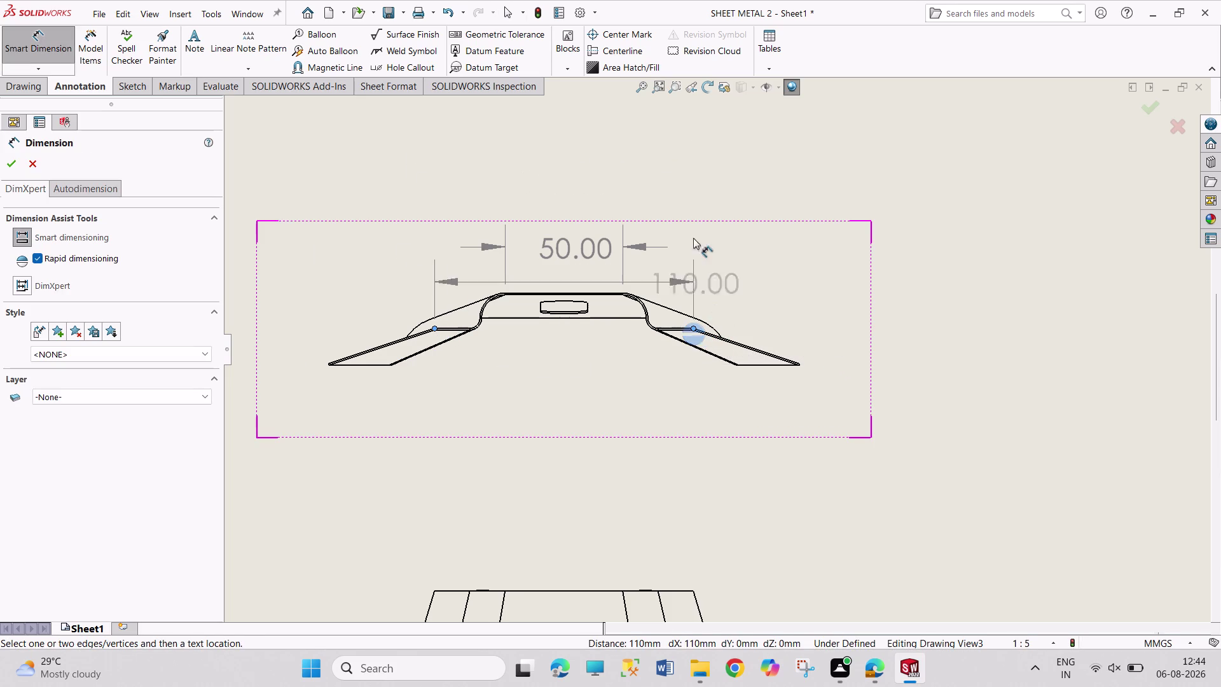
key(Escape)
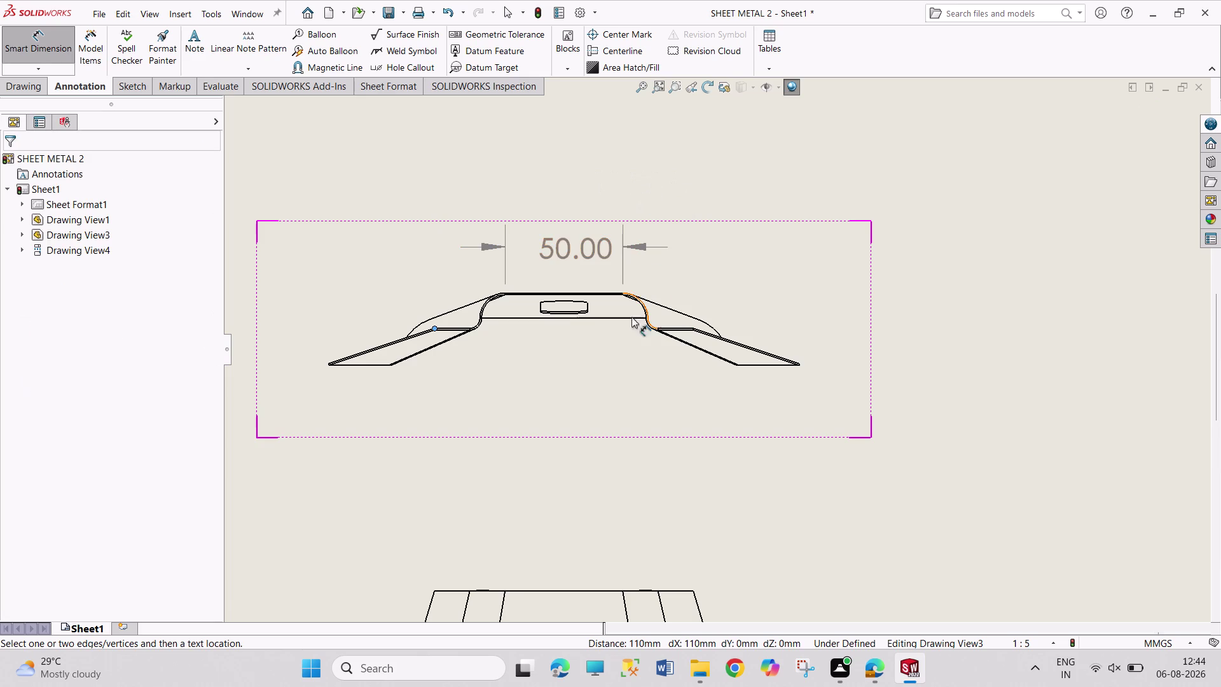
scroll(up, 3)
scroll(up, 3)
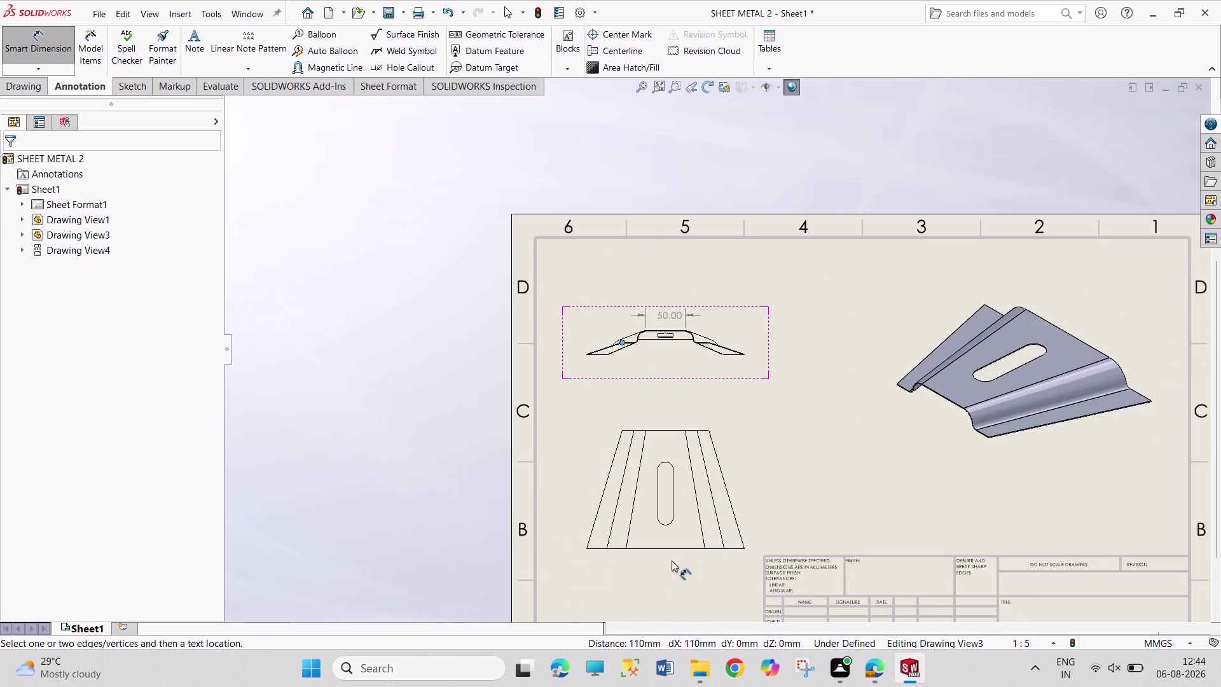
scroll(down, 3)
scroll(down, 3)
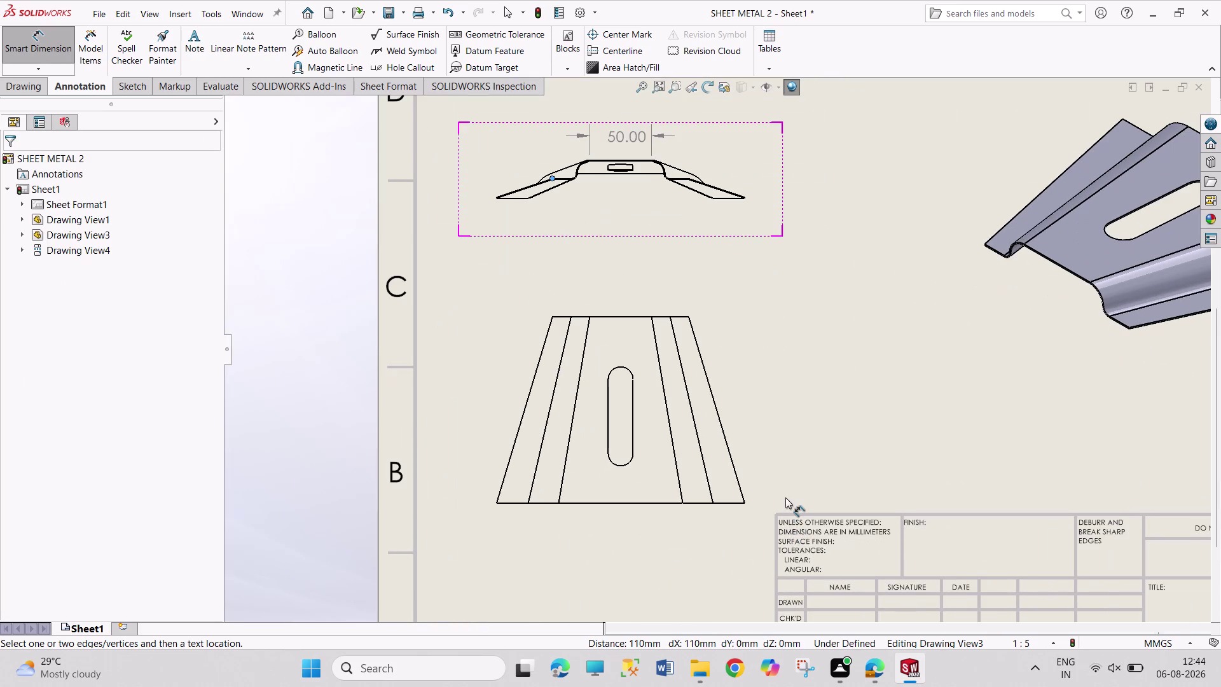
Attempt a dimension on the top view's top edge, then cancel it.
click(602, 503)
click(621, 315)
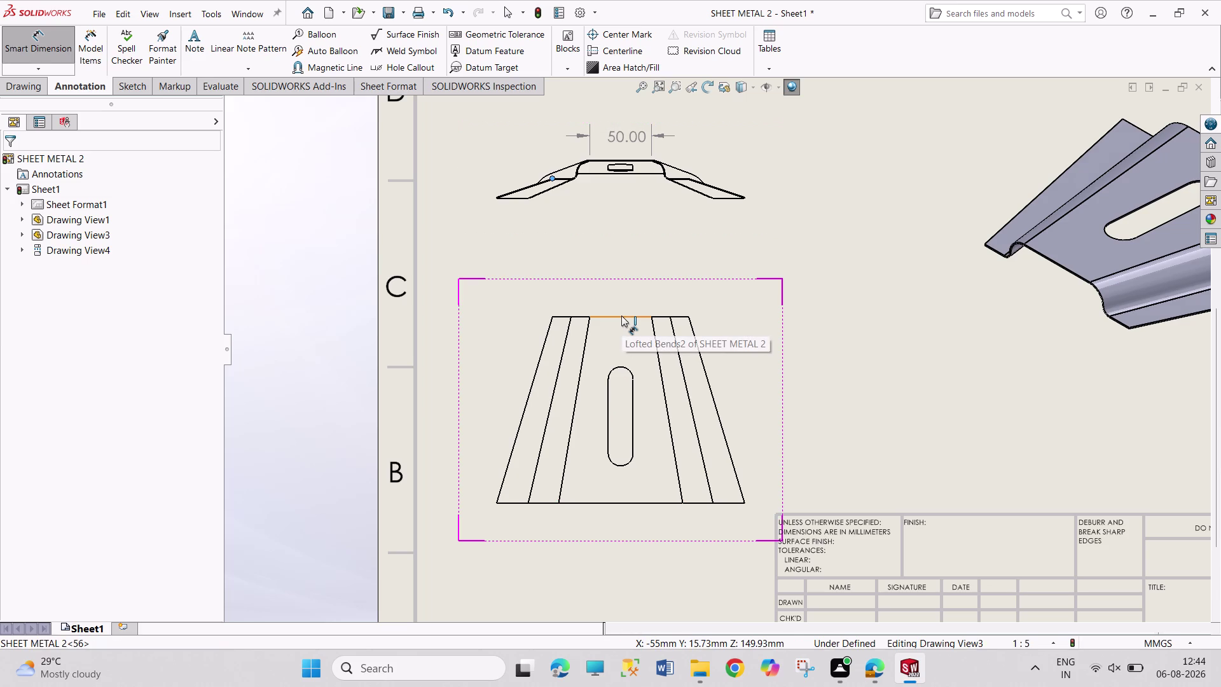
click(603, 502)
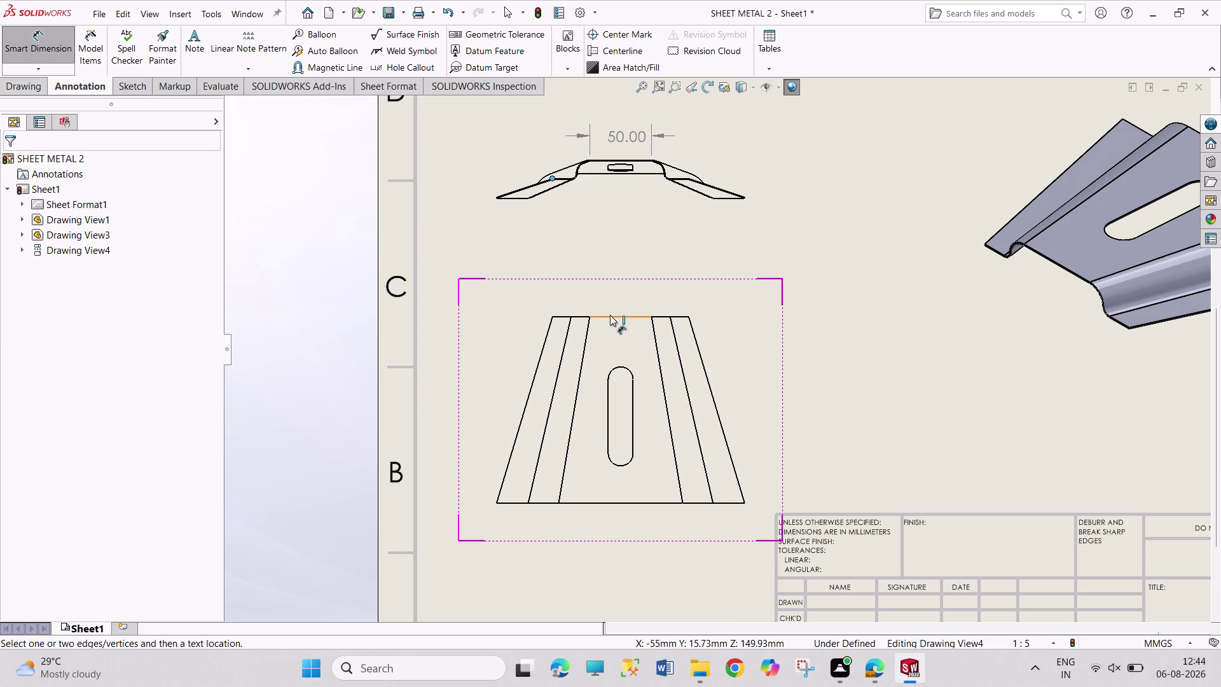
click(610, 315)
key(Escape)
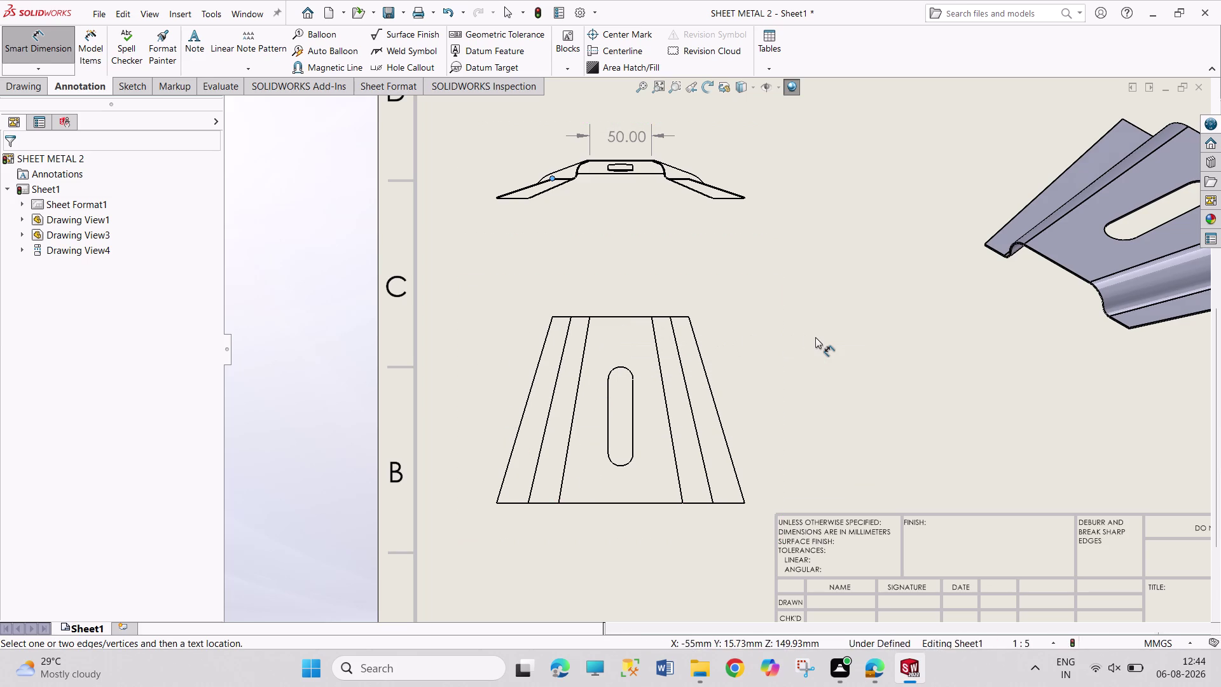
key(Escape)
key(Escape)
key(Escape)
right_drag(840, 378, 839, 242)
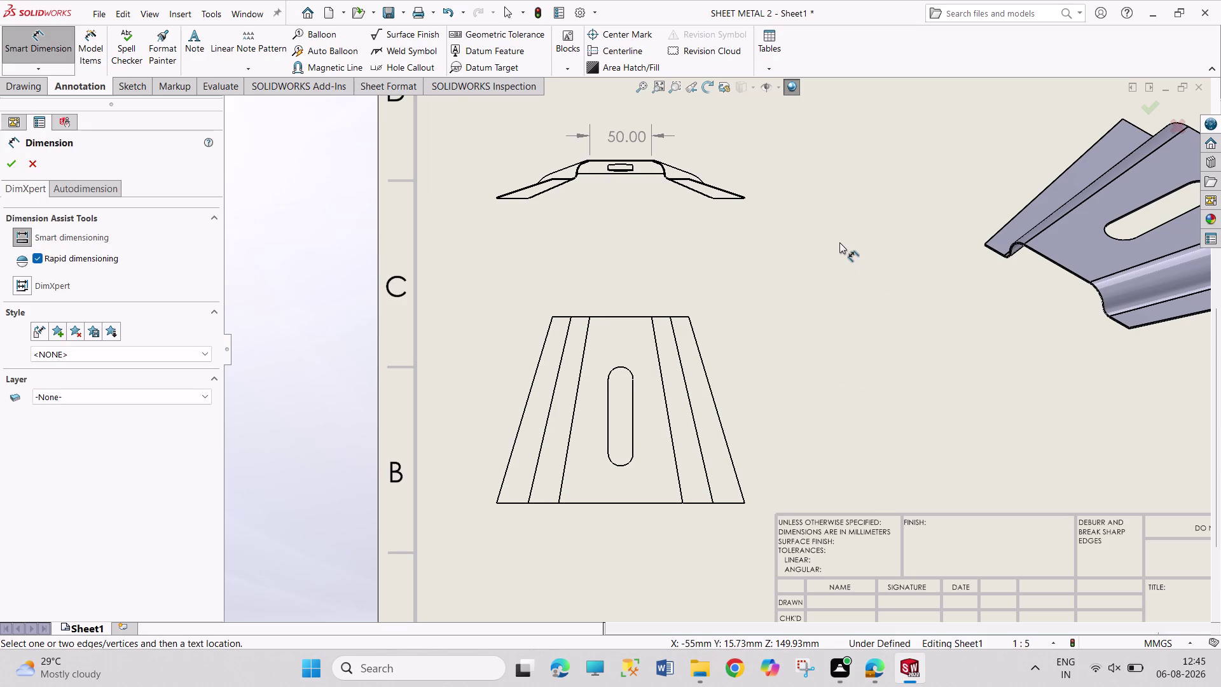
scroll(up, 3)
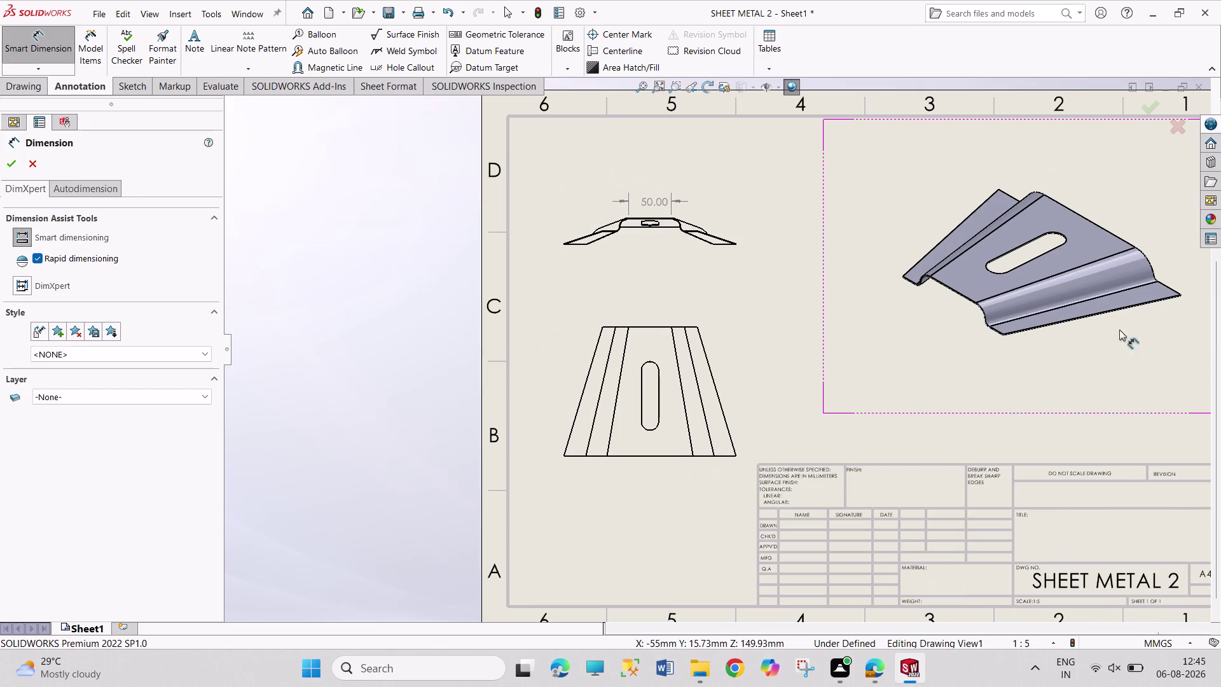
Try a length dimension on the isometric view's long lower edge, then cancel it.
click(1094, 316)
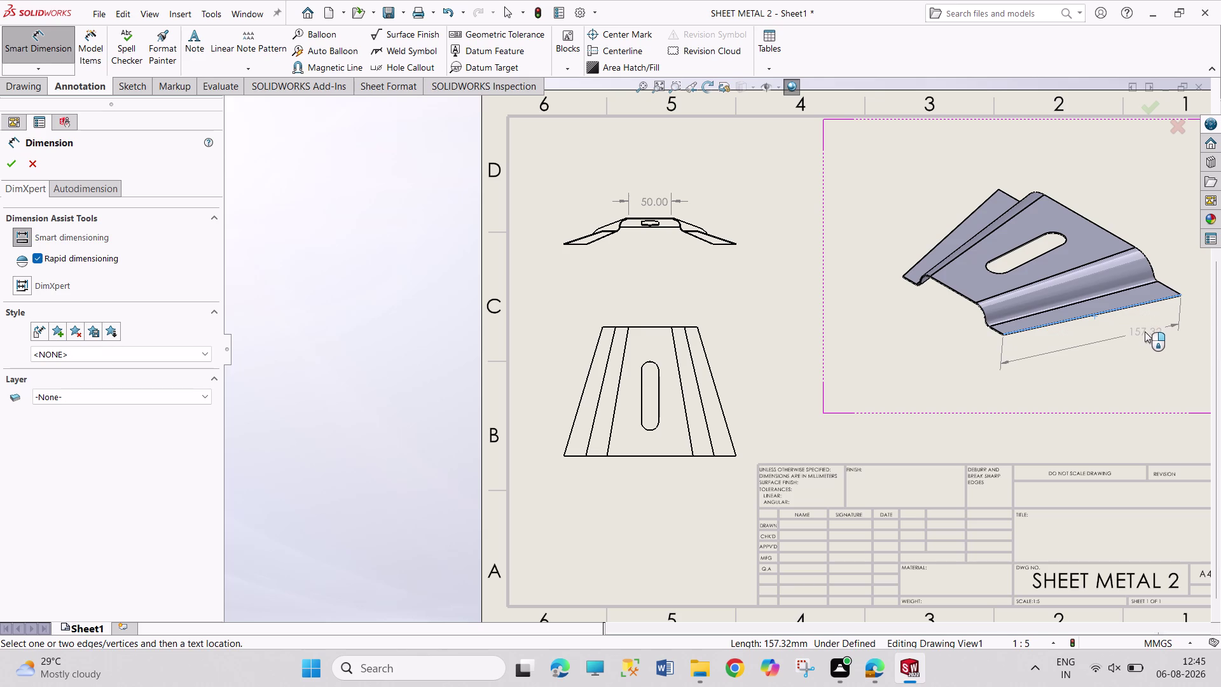
key(Escape)
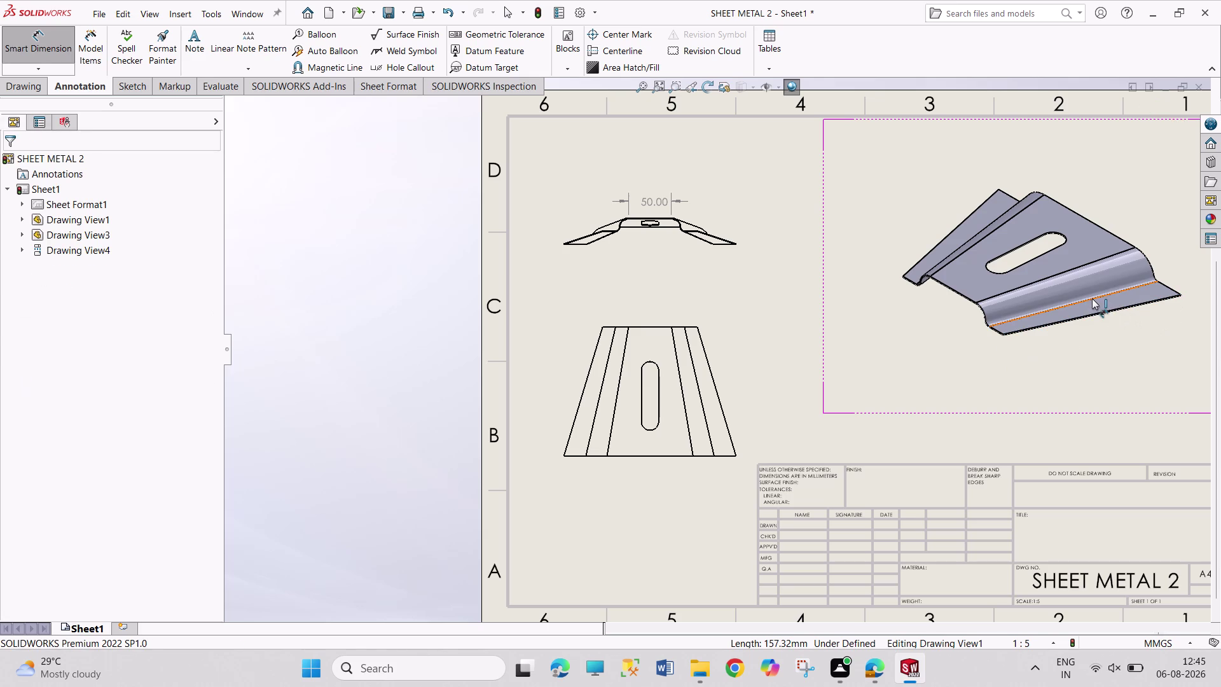
click(1092, 298)
key(Escape)
scroll(down, 3)
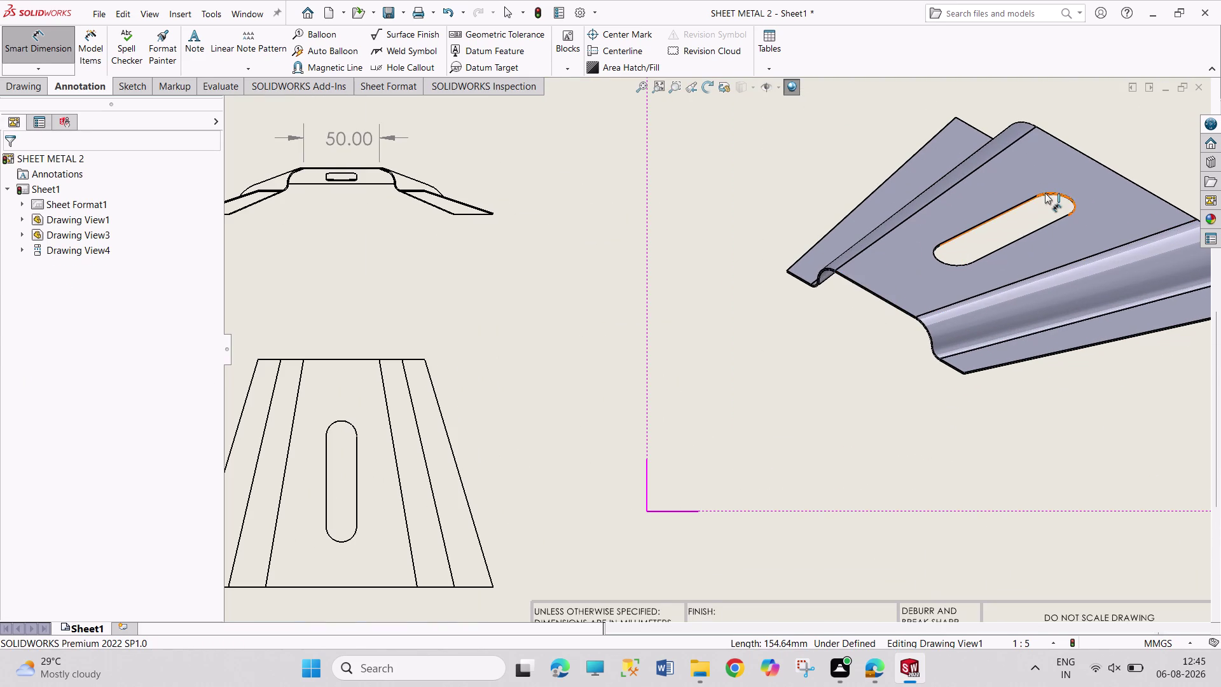
scroll(up, 3)
scroll(down, 3)
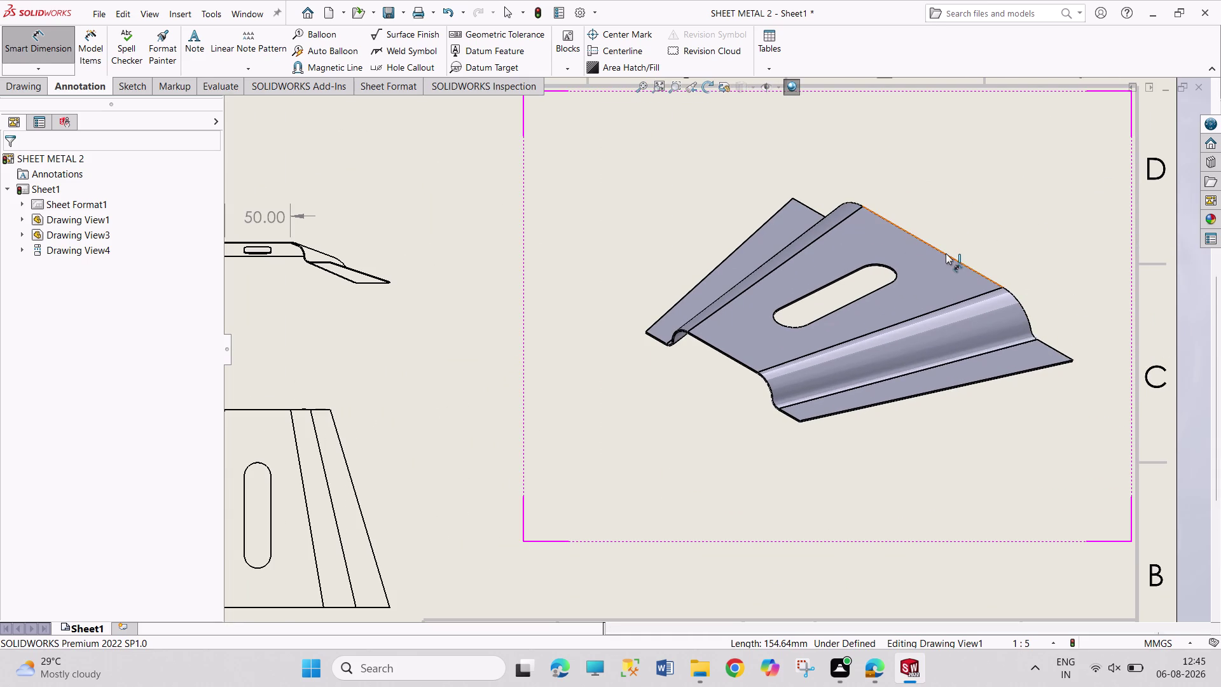
Dimension the isometric view's upper slanted edge as 100.00 mm.
click(946, 253)
click(970, 222)
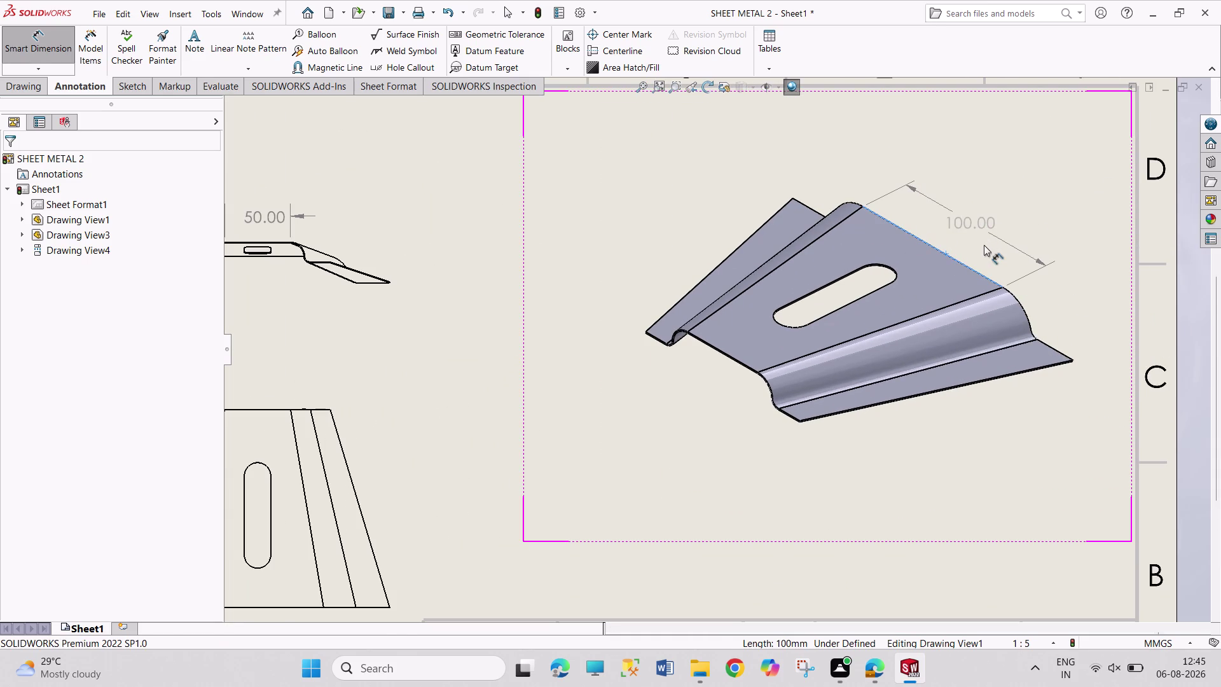
key(Escape)
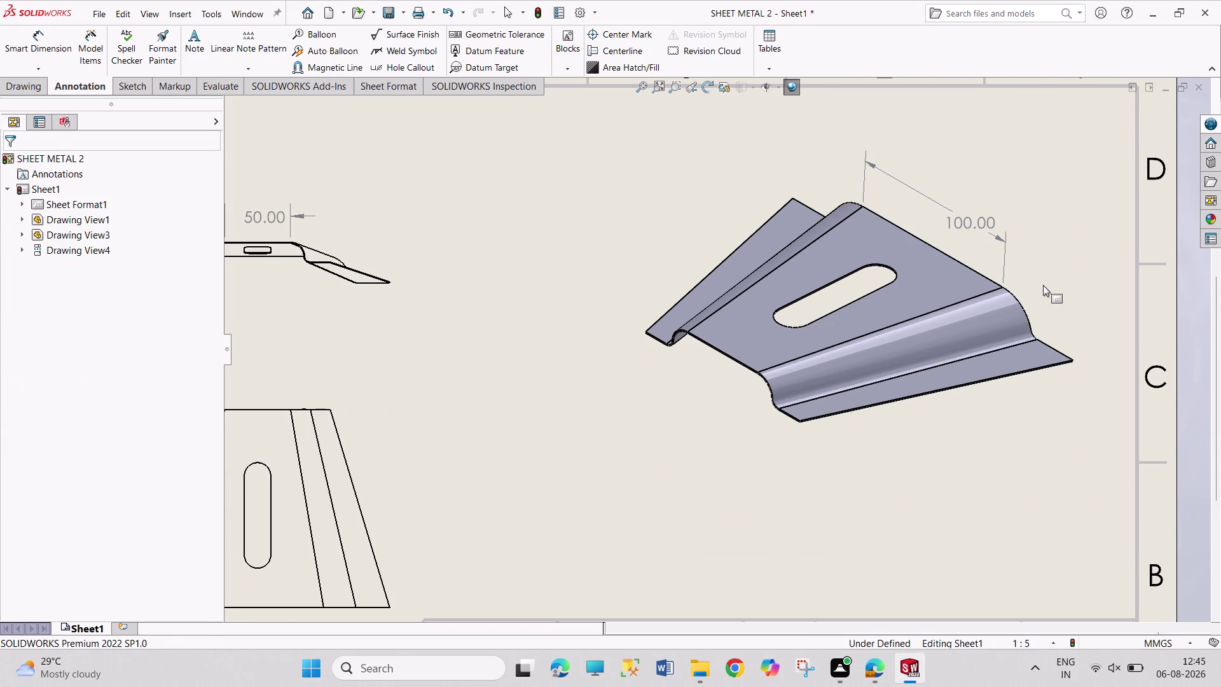
right_drag(1043, 286, 1057, 146)
right_drag(1041, 236, 1041, 236)
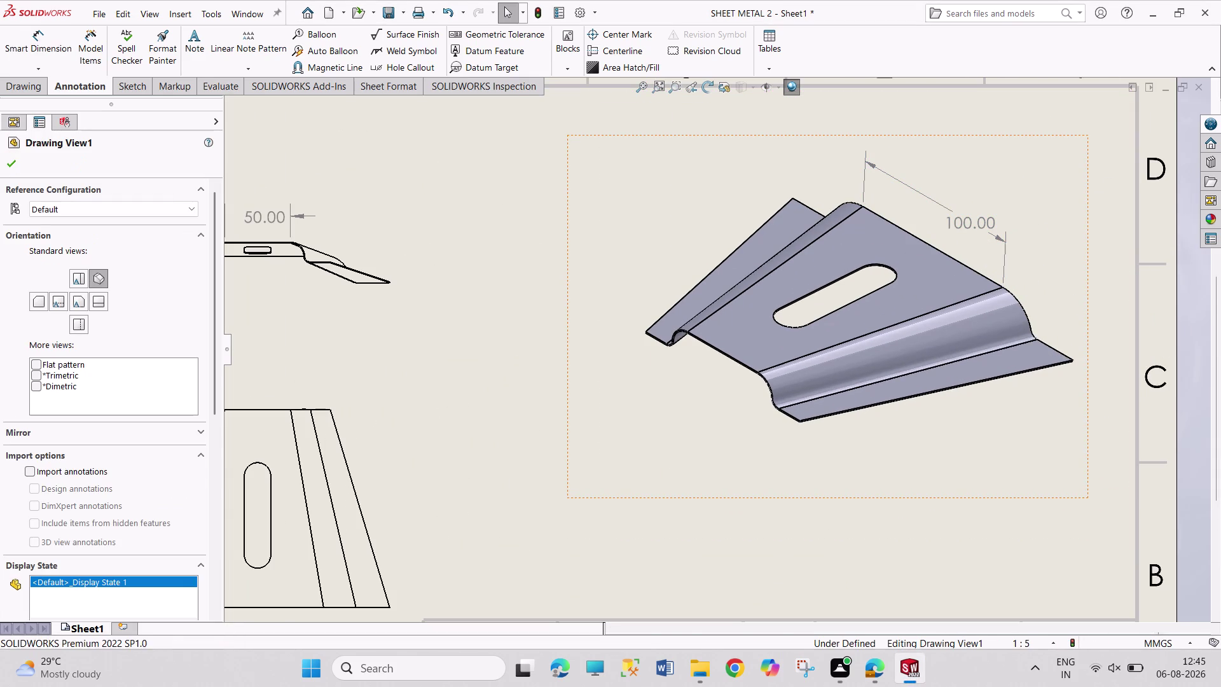
right_drag(1041, 236, 1042, 136)
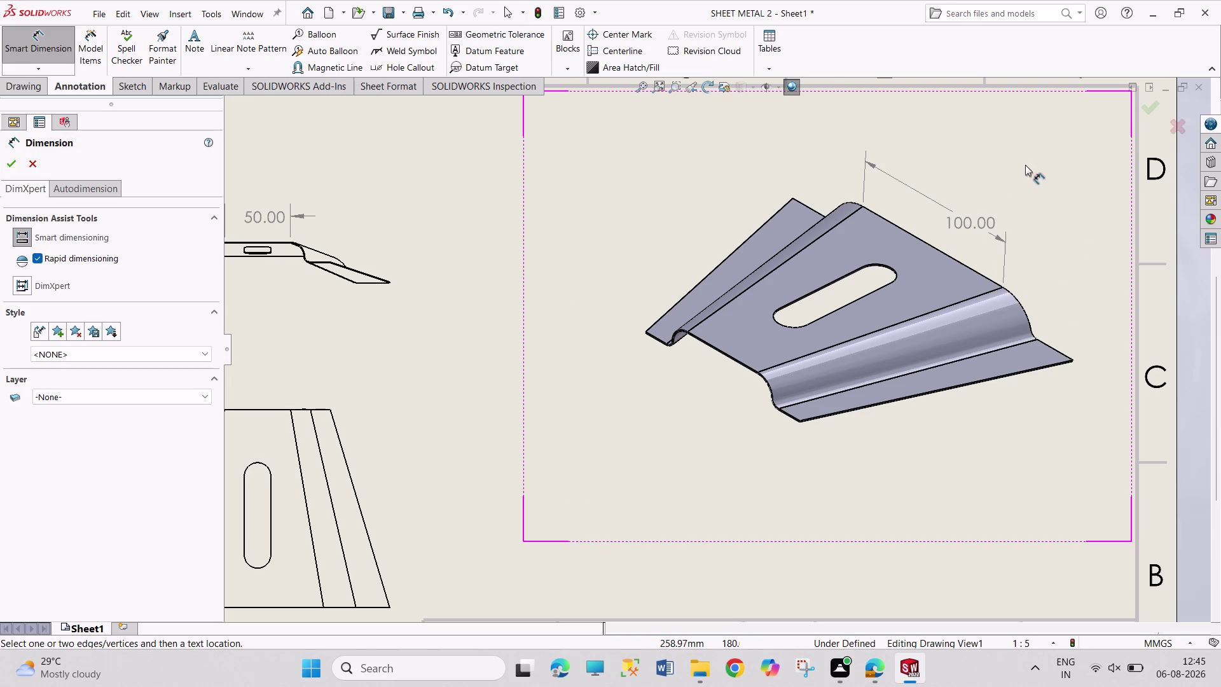
click(1023, 306)
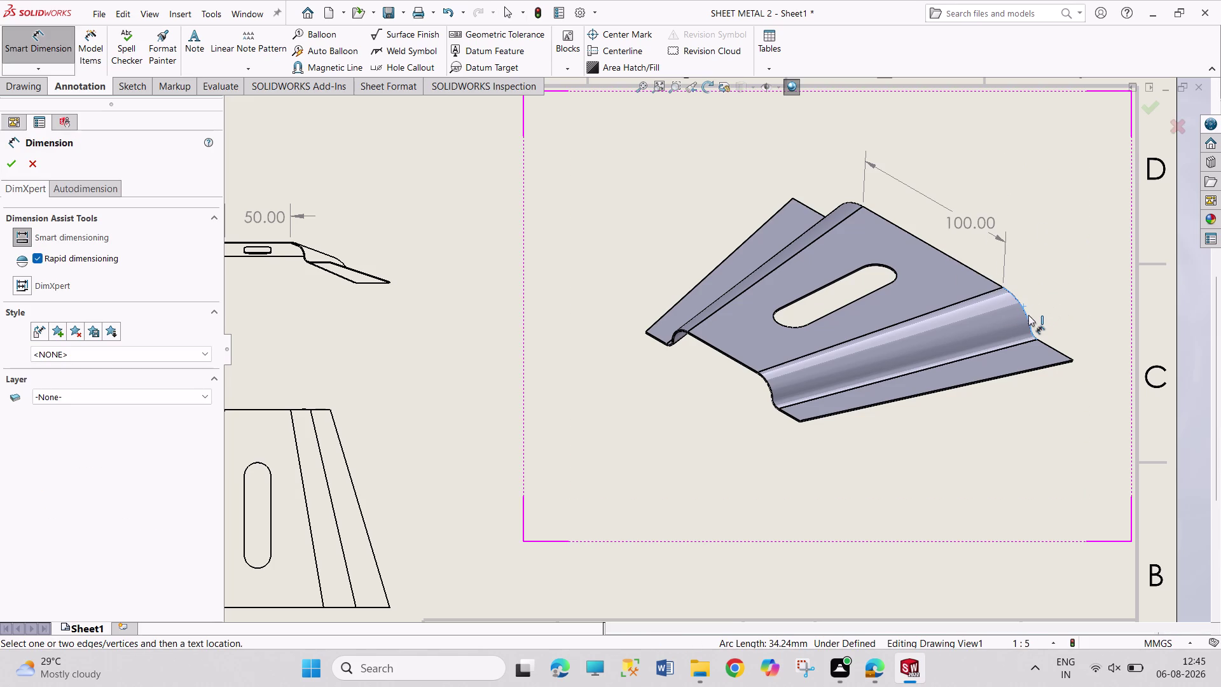
click(1027, 315)
key(Escape)
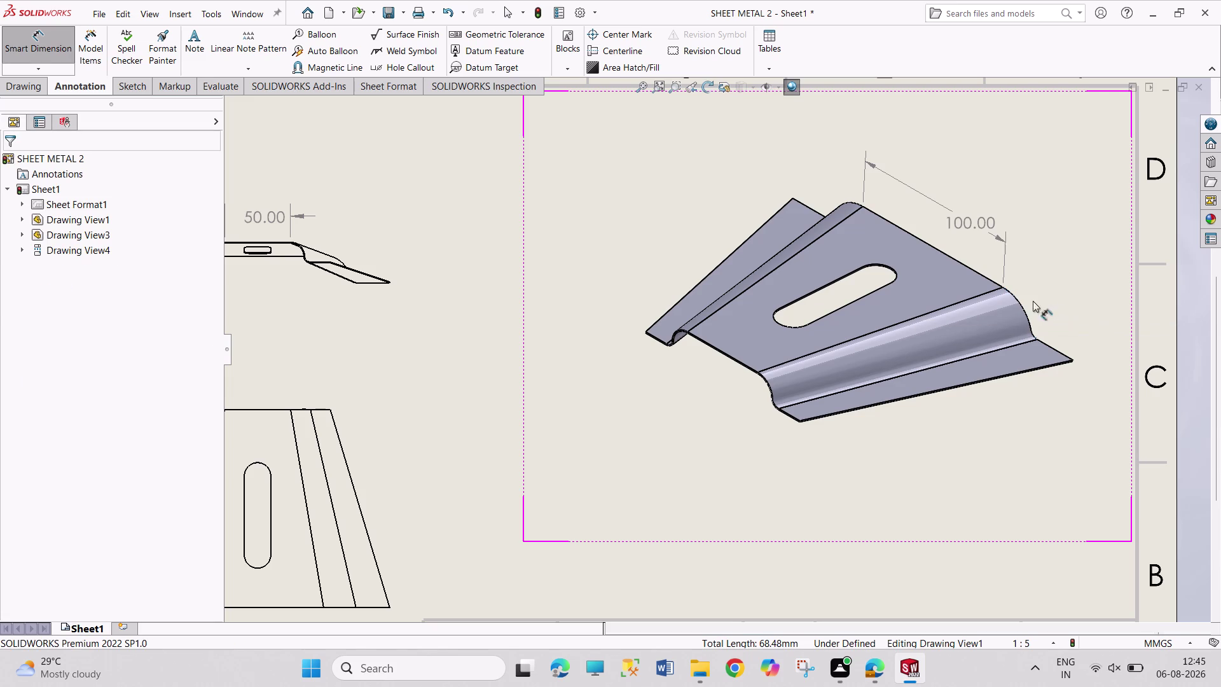
click(306, 253)
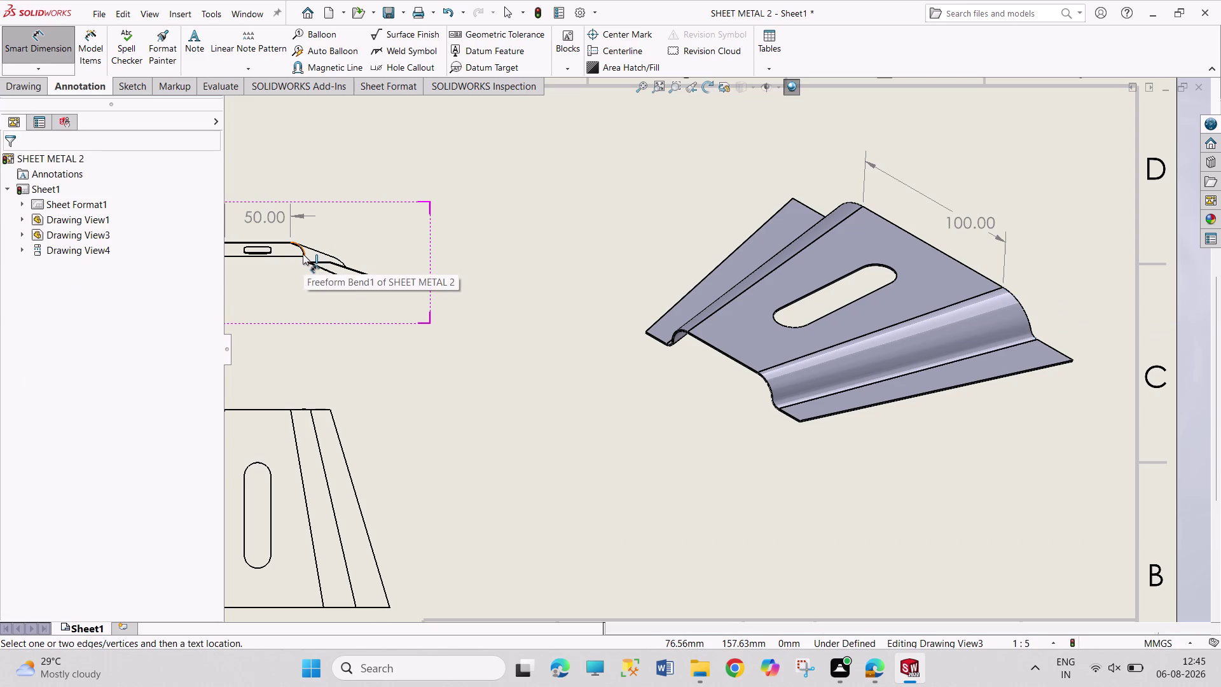
scroll(down, 3)
scroll(down, 3)
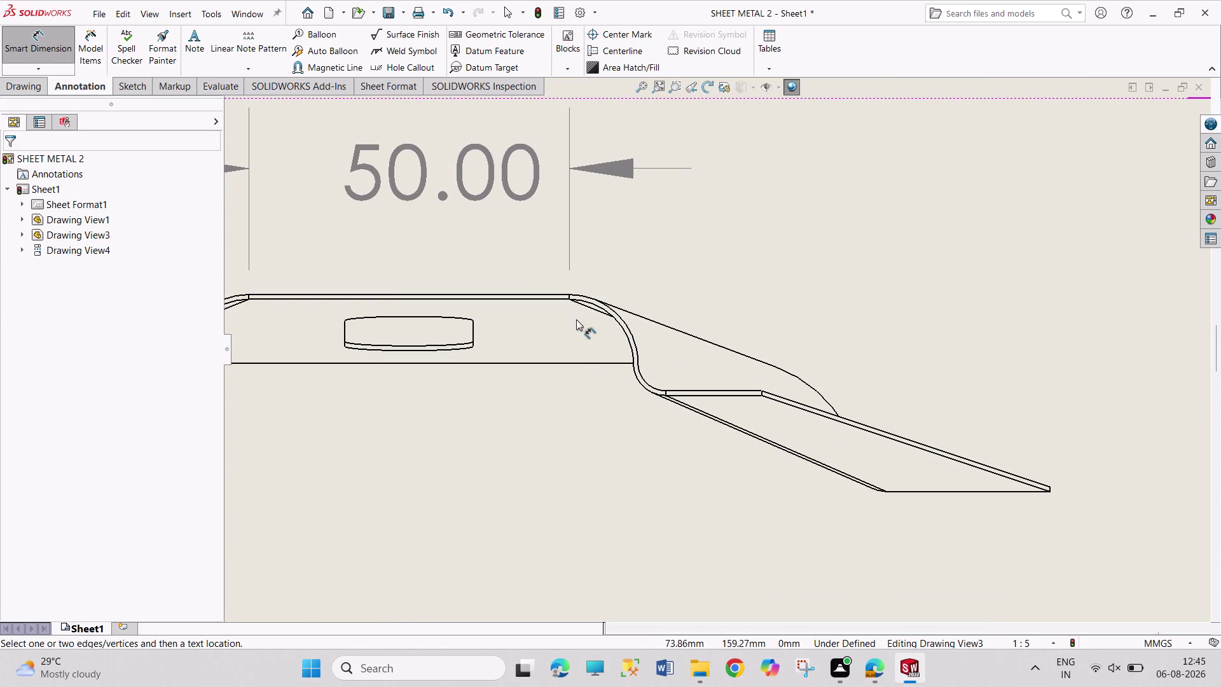
click(616, 323)
click(624, 321)
key(Escape)
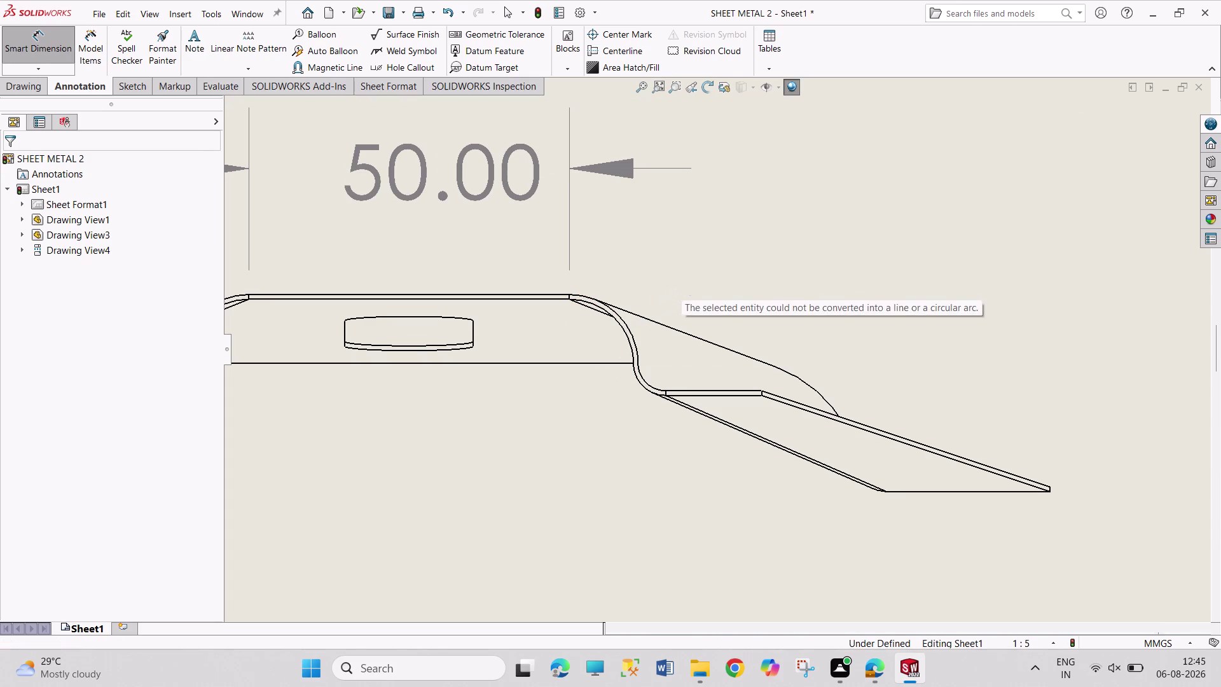
key(Escape)
scroll(up, 3)
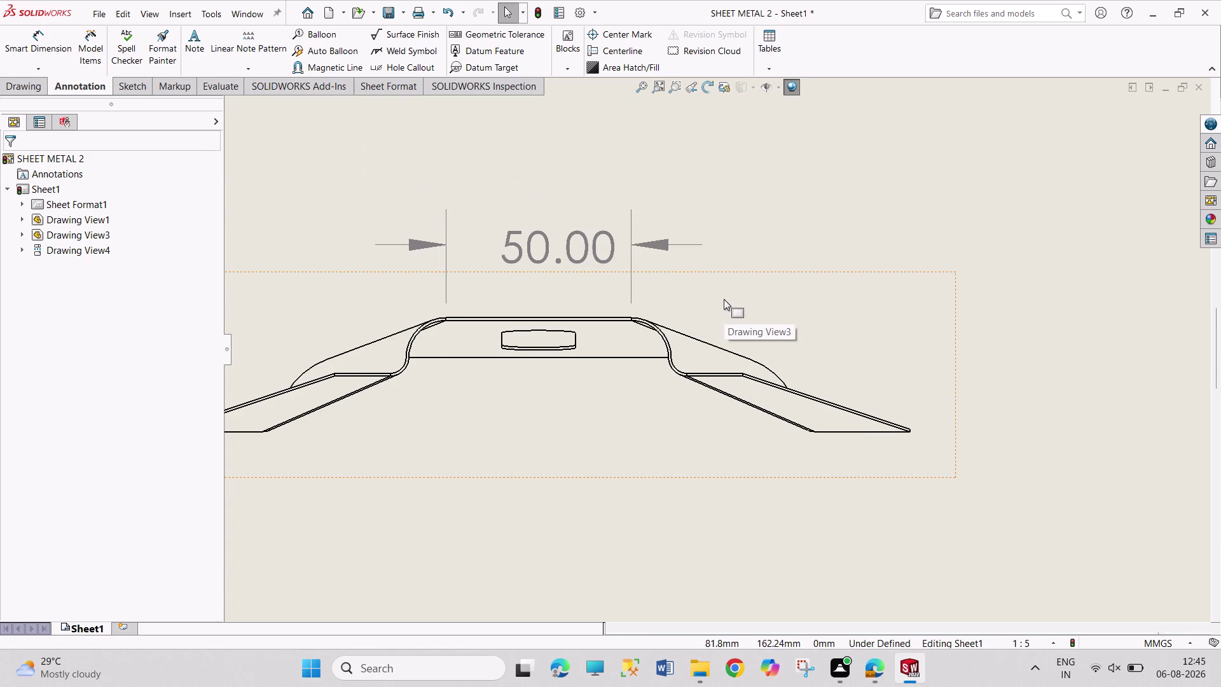
scroll(up, 3)
scroll(up, 3)
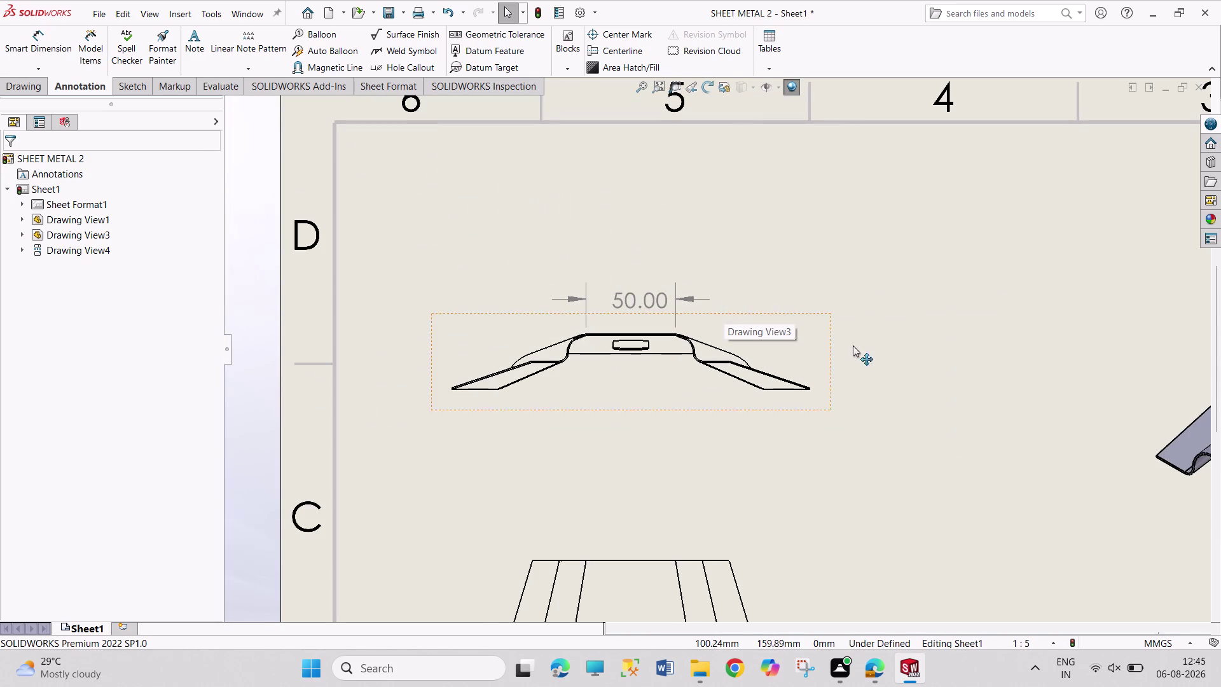
scroll(up, 3)
scroll(up, 3)
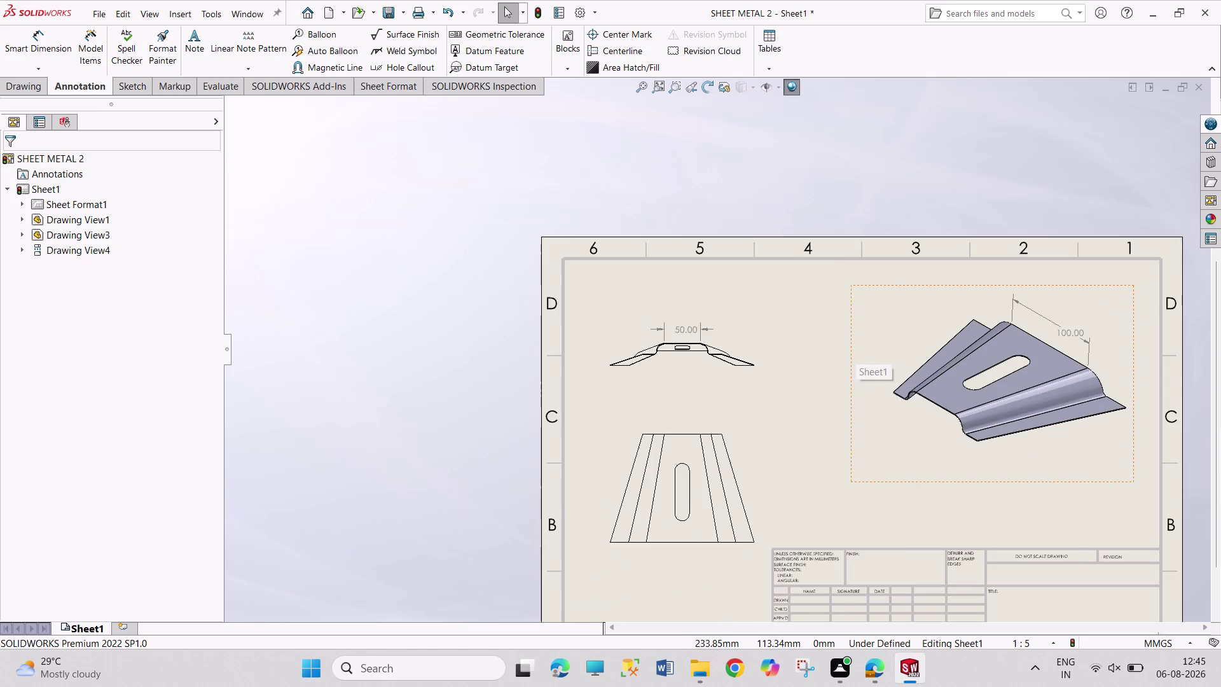
scroll(down, 3)
scroll(down, 3)
right_drag(1011, 432, 990, 281)
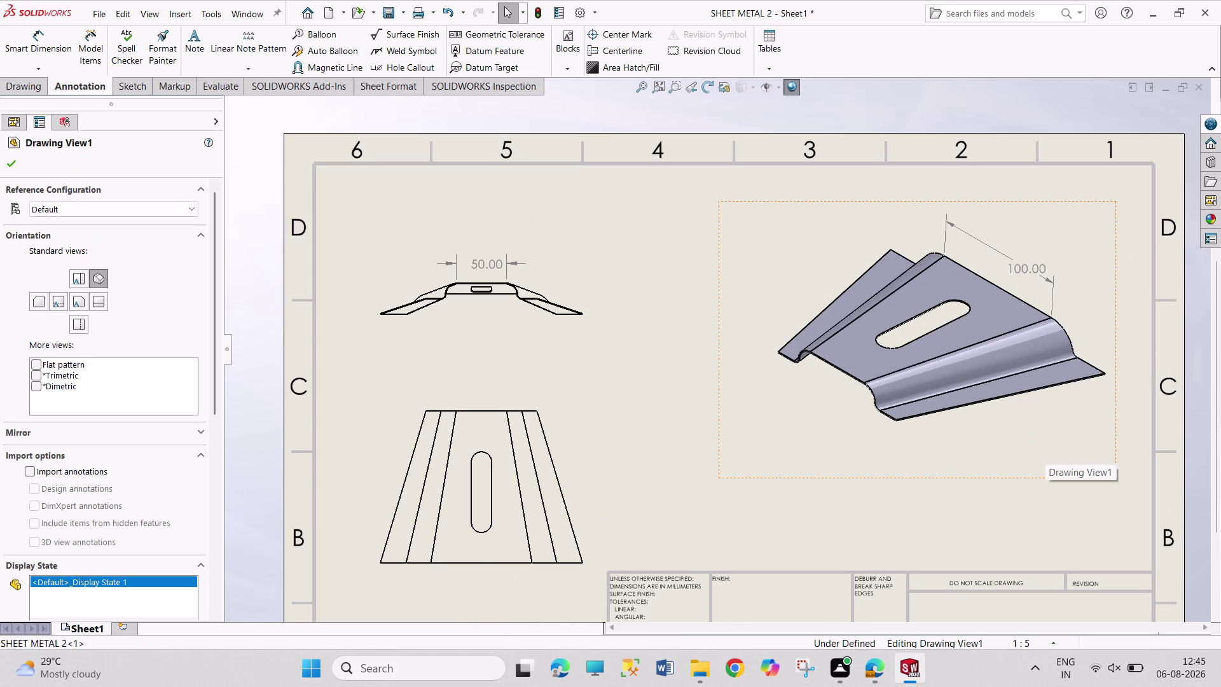
right_drag(813, 253, 815, 120)
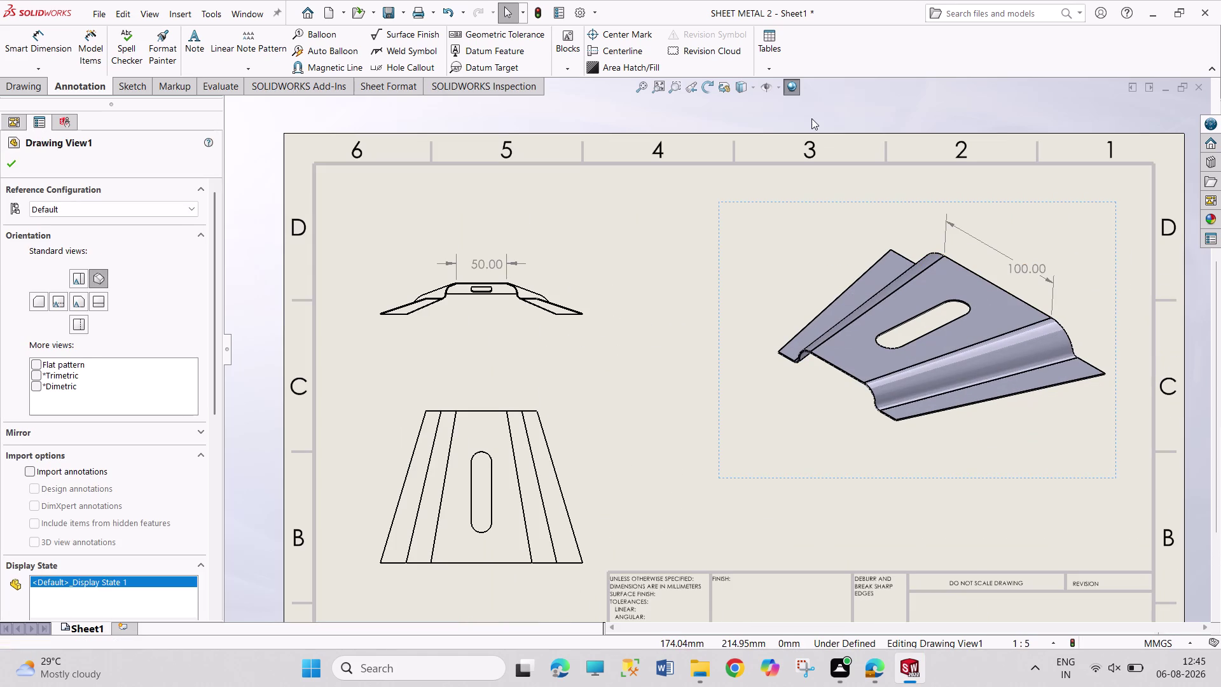
right_drag(802, 134, 817, 57)
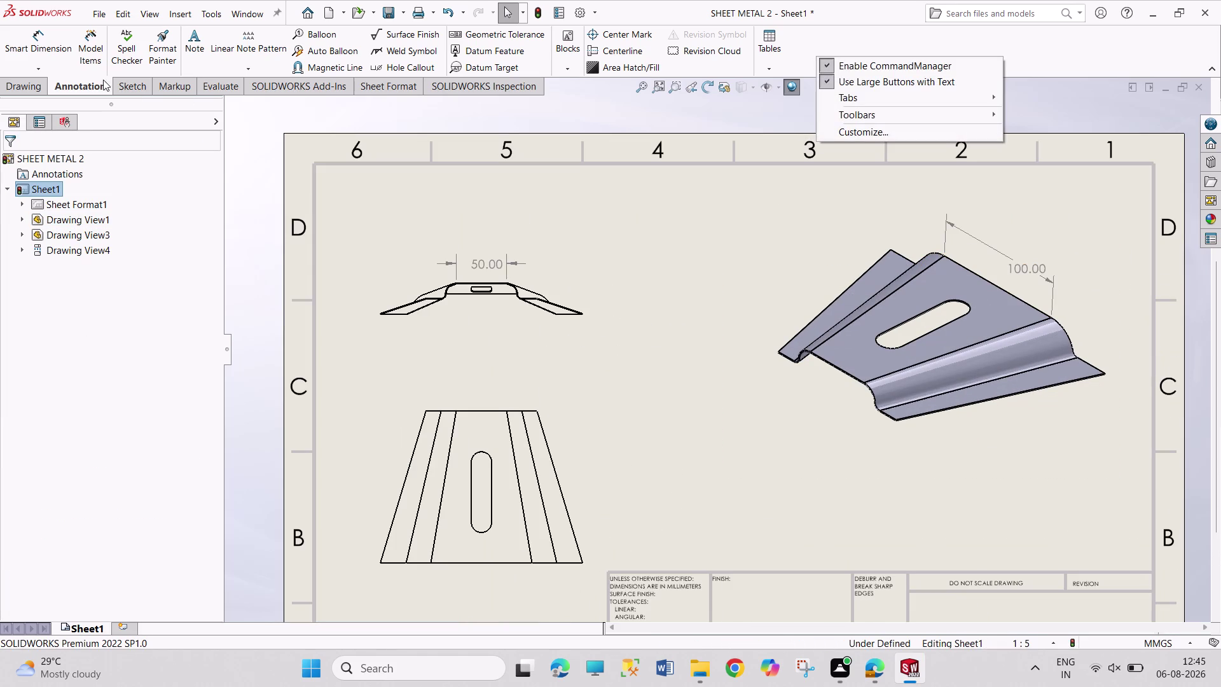
click(35, 46)
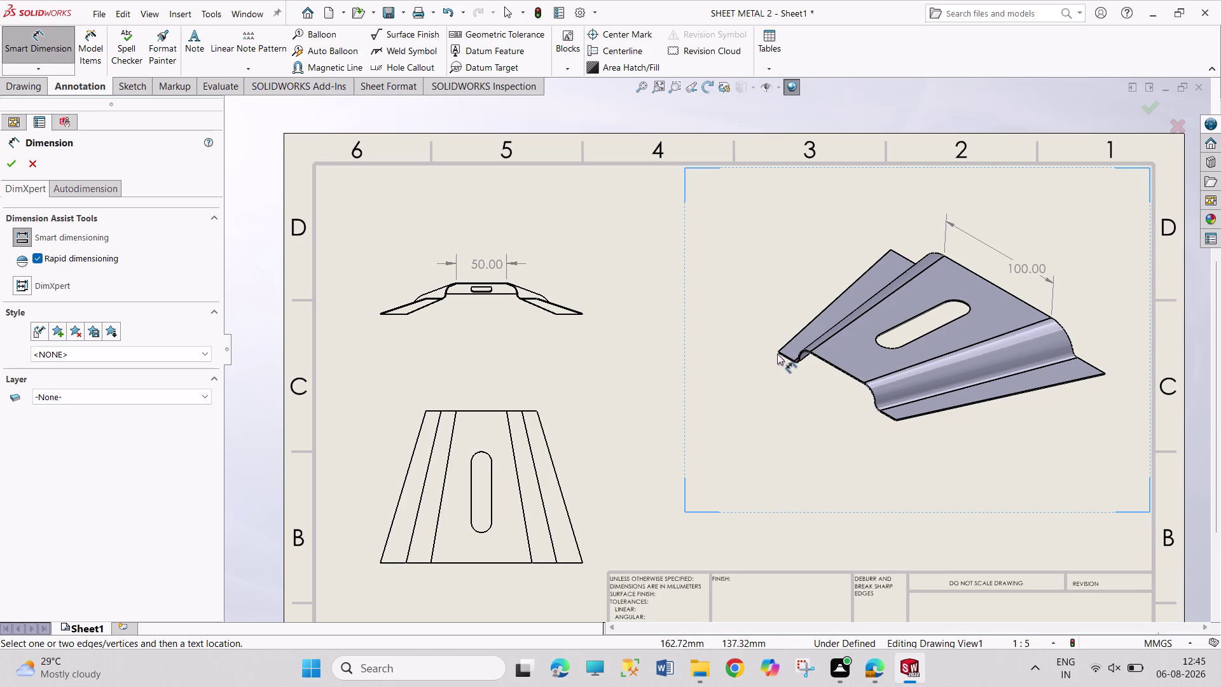
Pick the left flange corner and opposite lower corner, then cancel the unwanted 15.00 dimension.
scroll(down, 3)
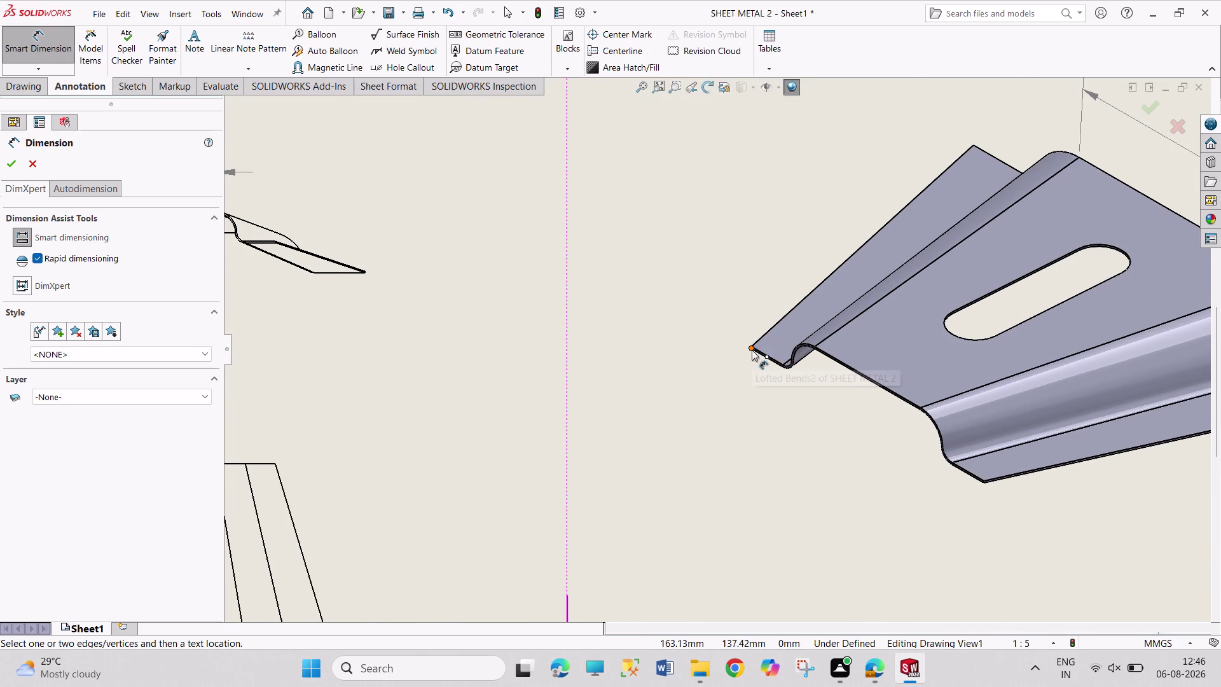
click(751, 349)
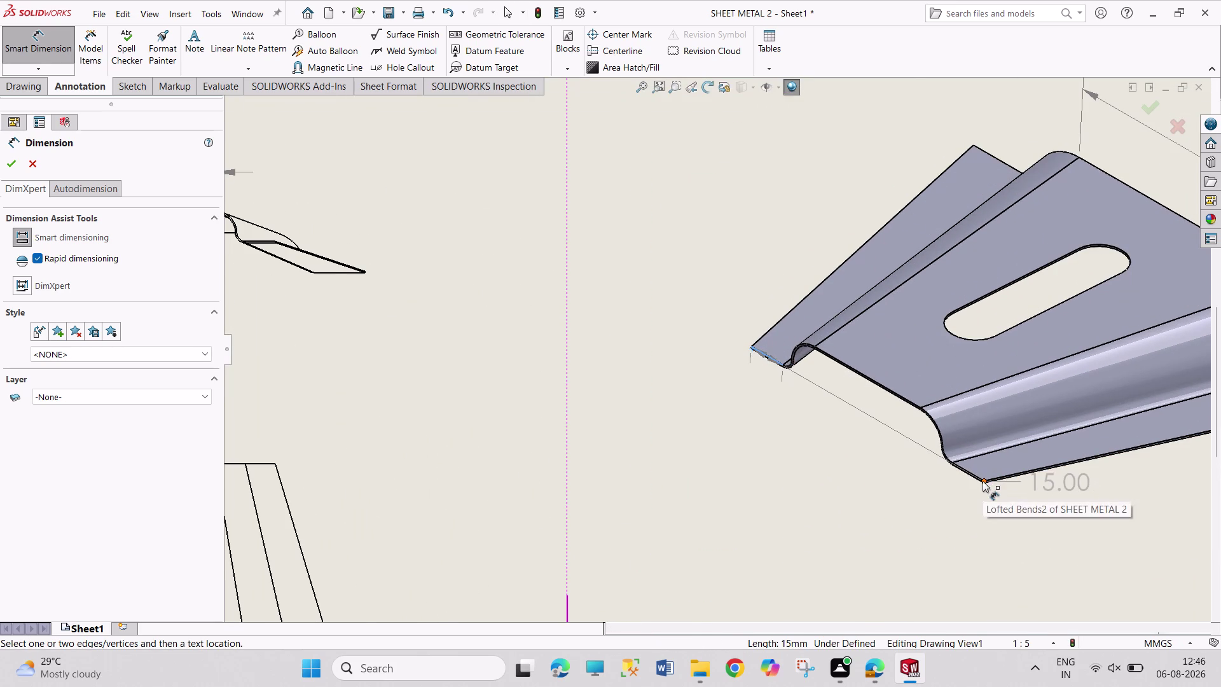
click(982, 480)
key(Escape)
key(Escape)
key(Escape)
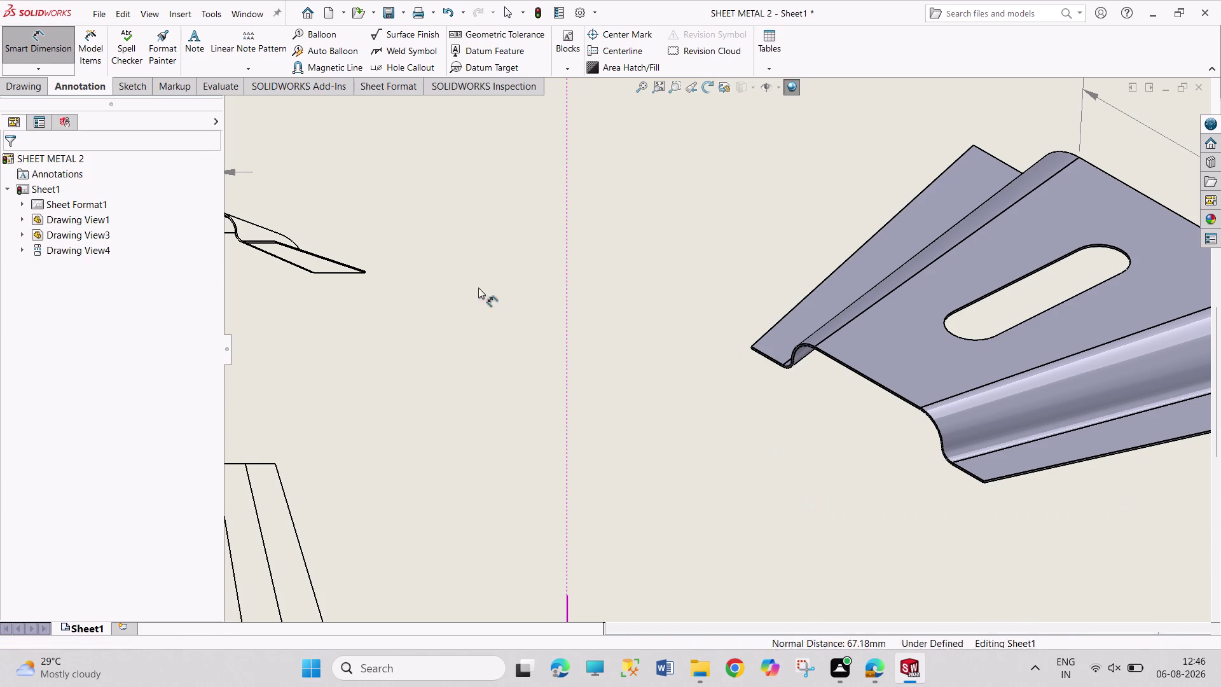
key(Escape)
key(Escape)
key(Escape)
Preview a 110.00 measurement from the left flange tip to the far corner, then cancel it.
click(38, 43)
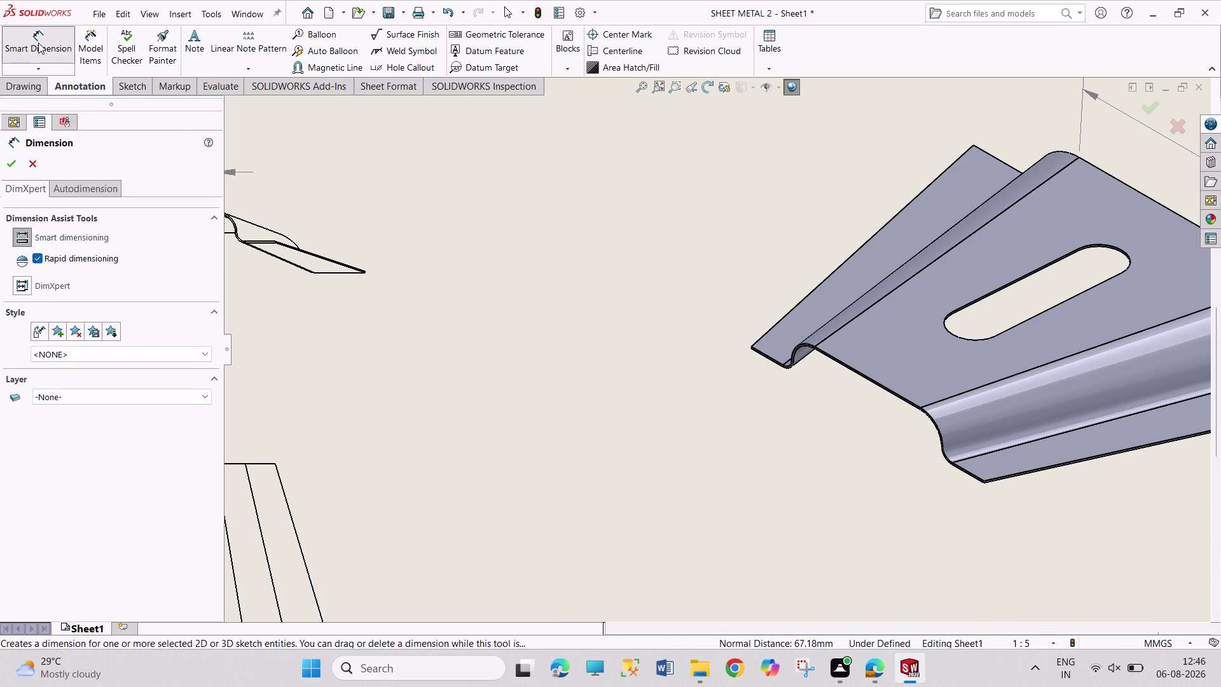
scroll(down, 3)
scroll(down, 3)
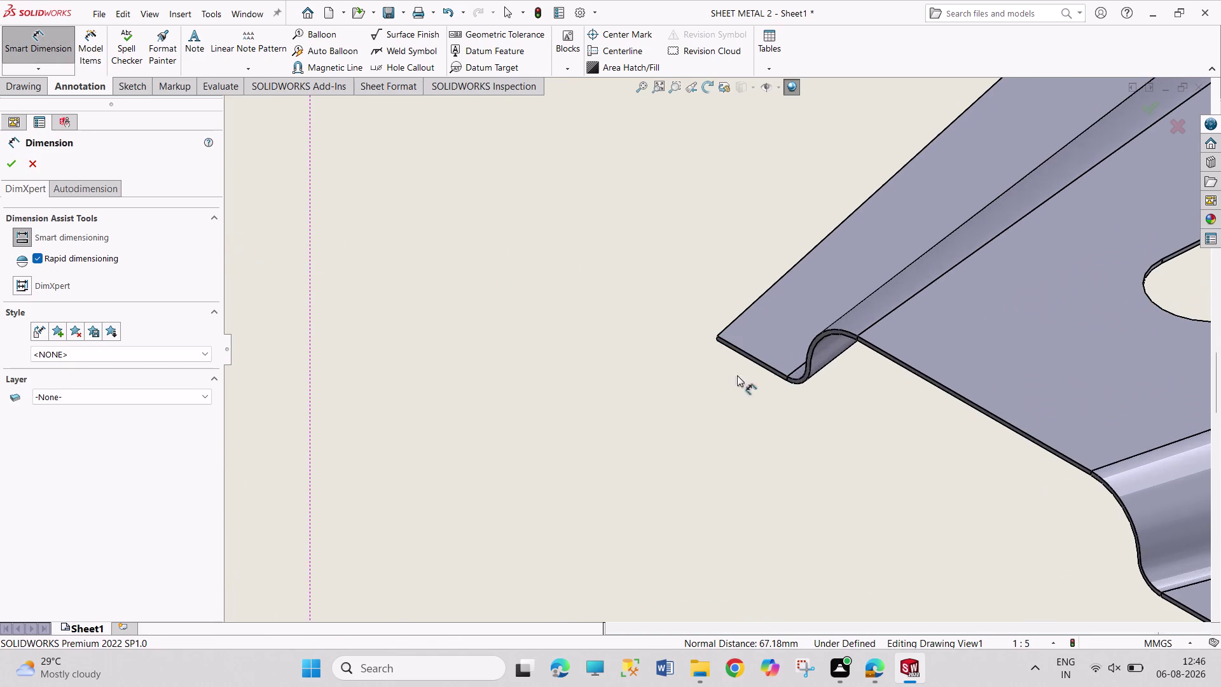
scroll(down, 3)
click(707, 330)
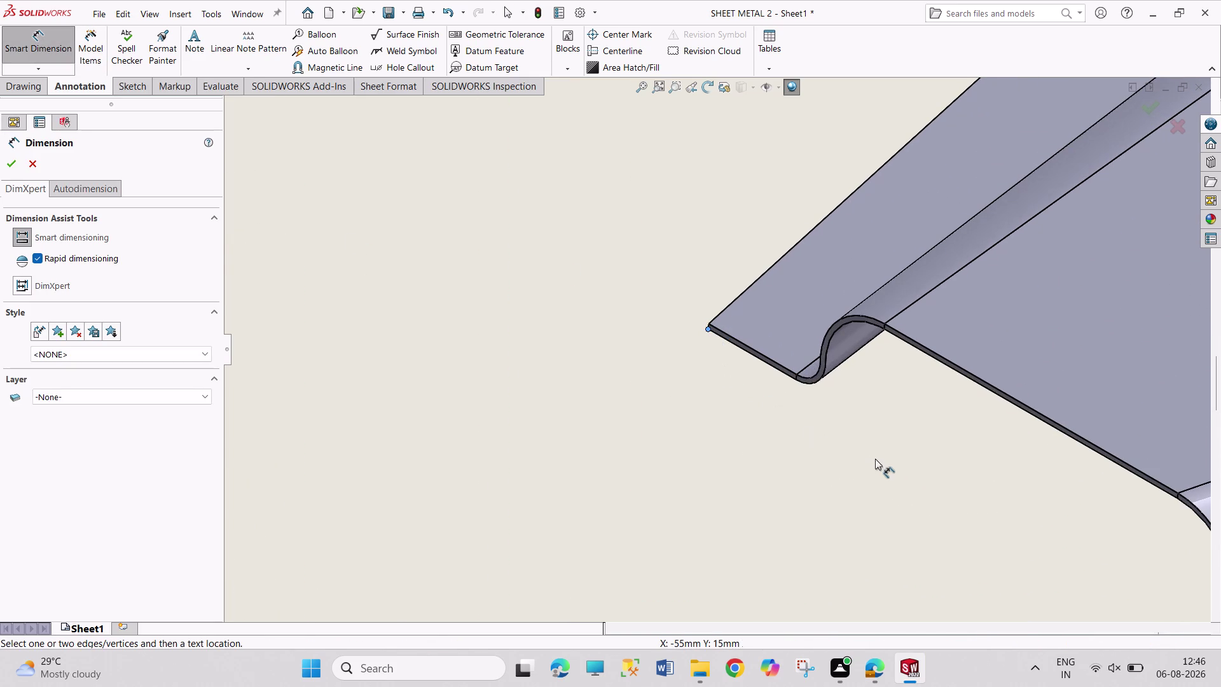
scroll(up, 3)
scroll(up, 3)
scroll(down, 3)
scroll(down, 3)
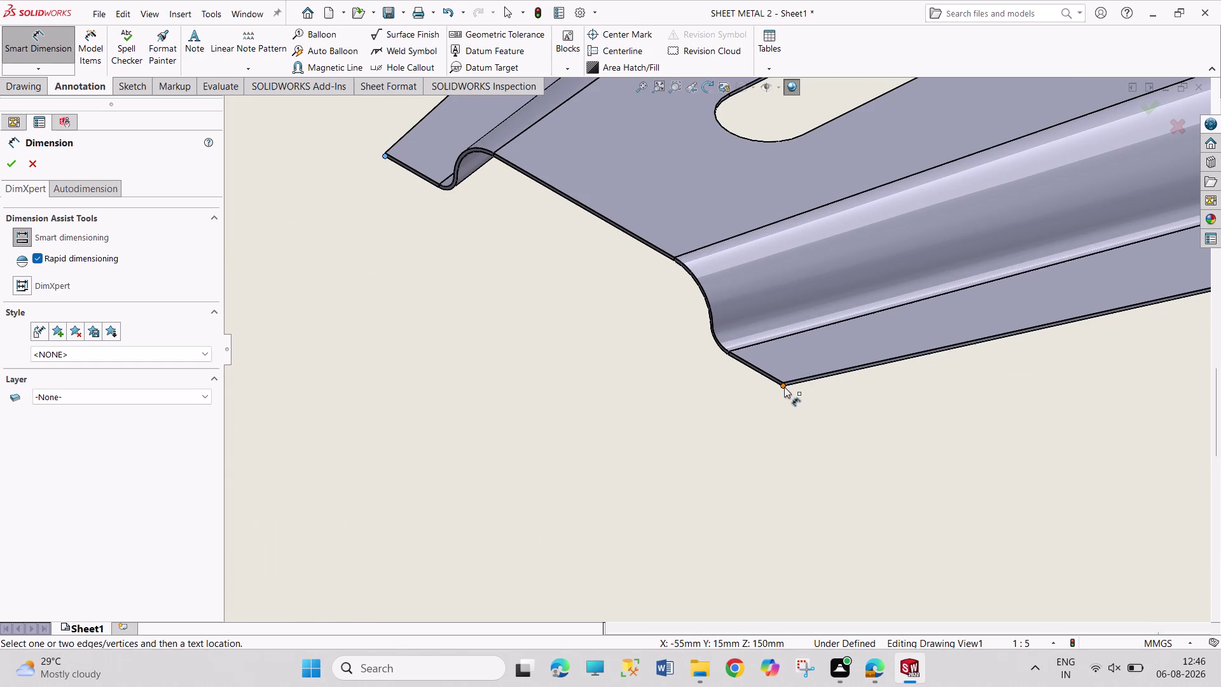
click(784, 386)
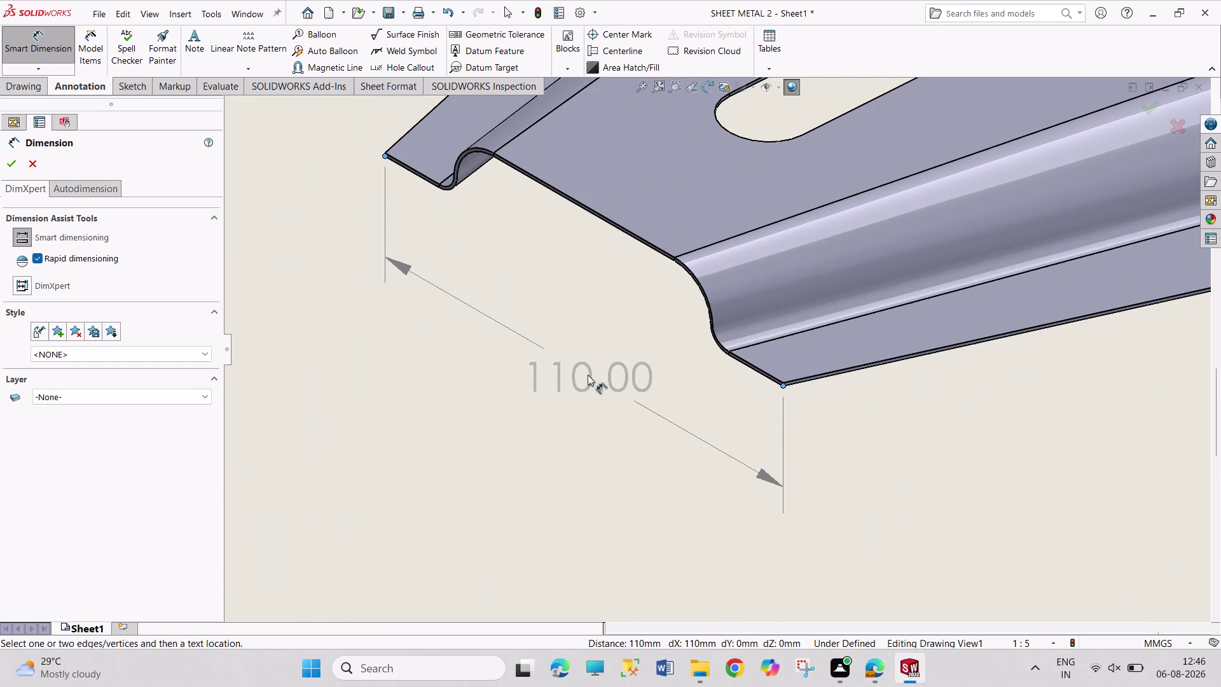
key(Escape)
scroll(up, 3)
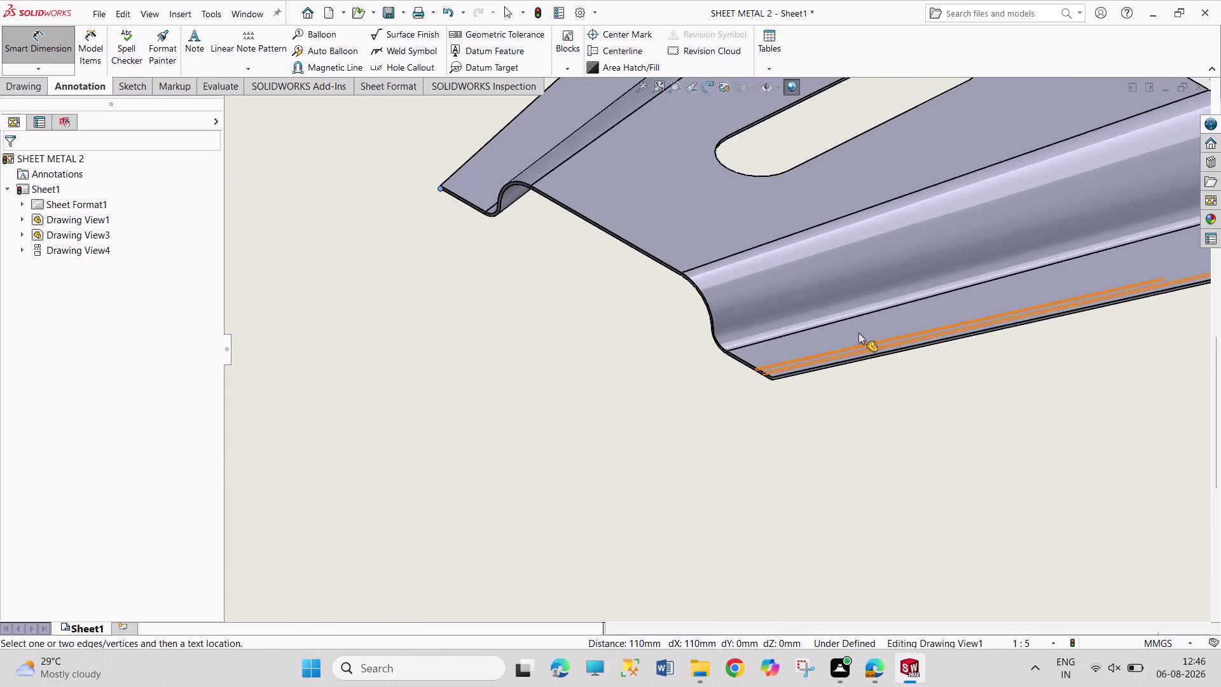
scroll(up, 3)
scroll(up, 3)
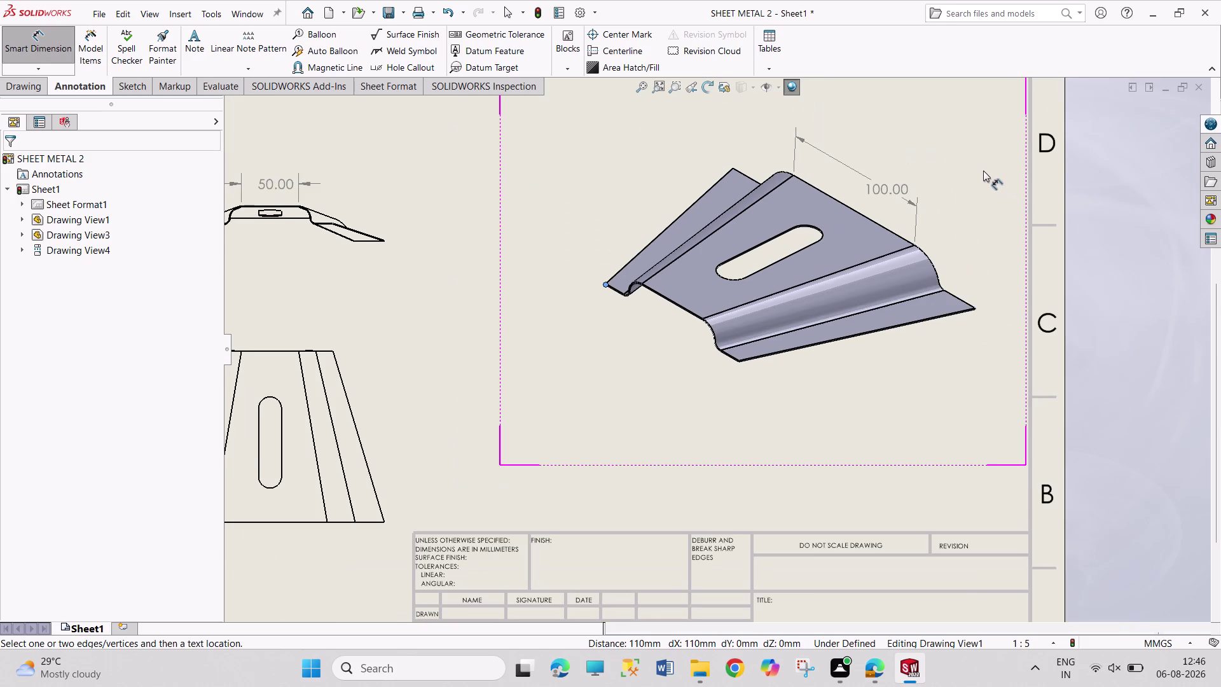
scroll(down, 3)
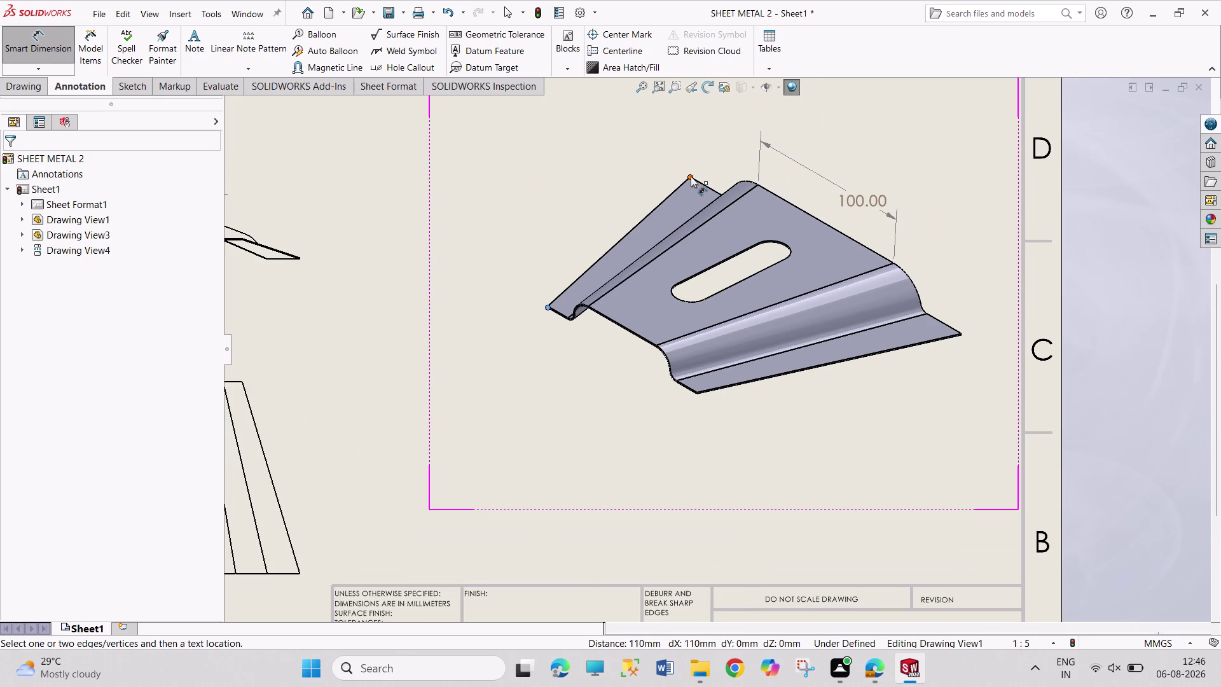
Discard the unwanted 216 preview between the top back corner and right tip.
click(691, 176)
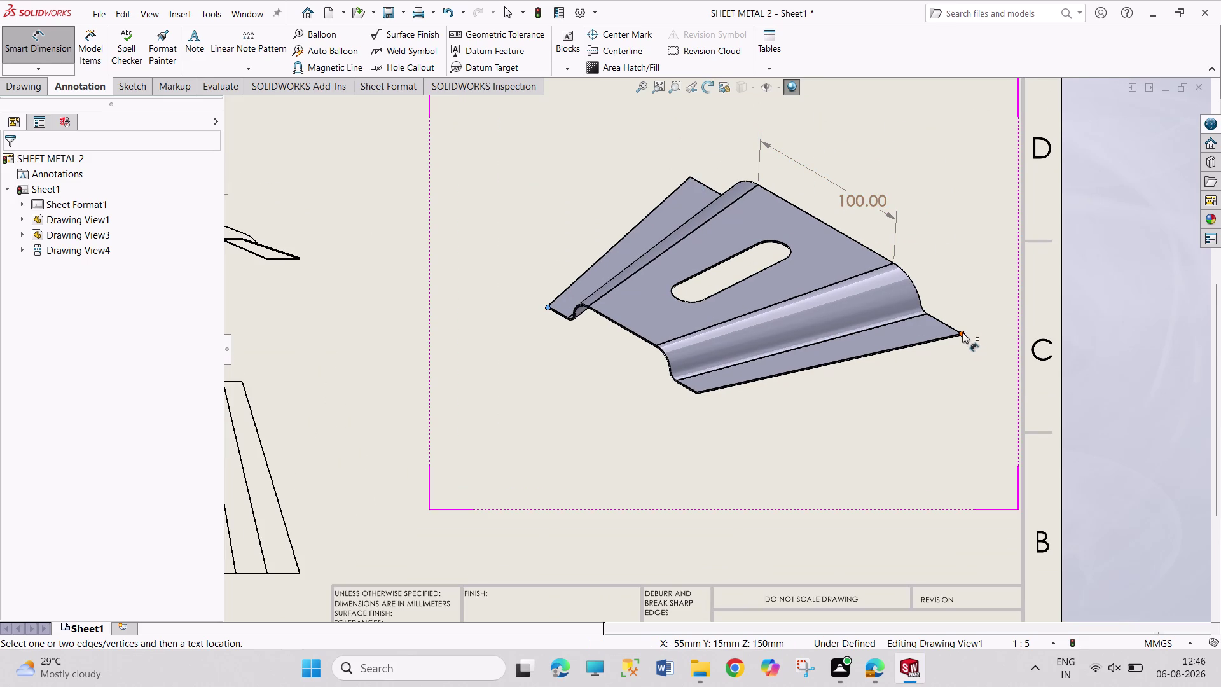
click(962, 332)
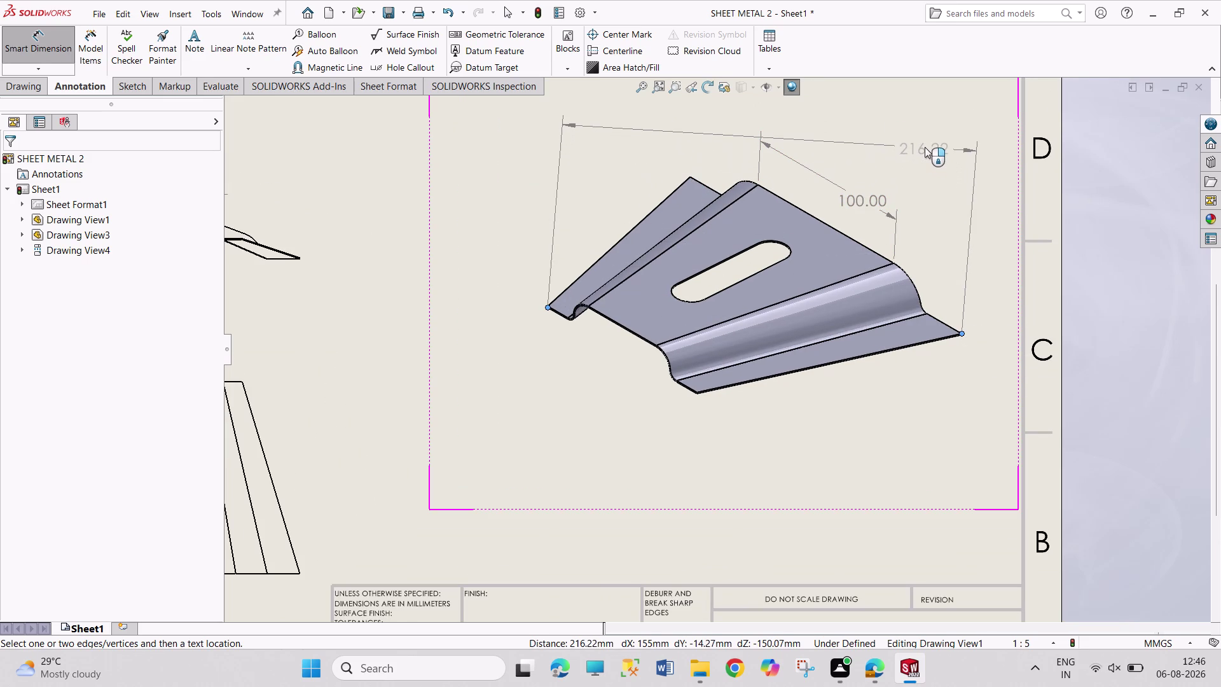
key(Escape)
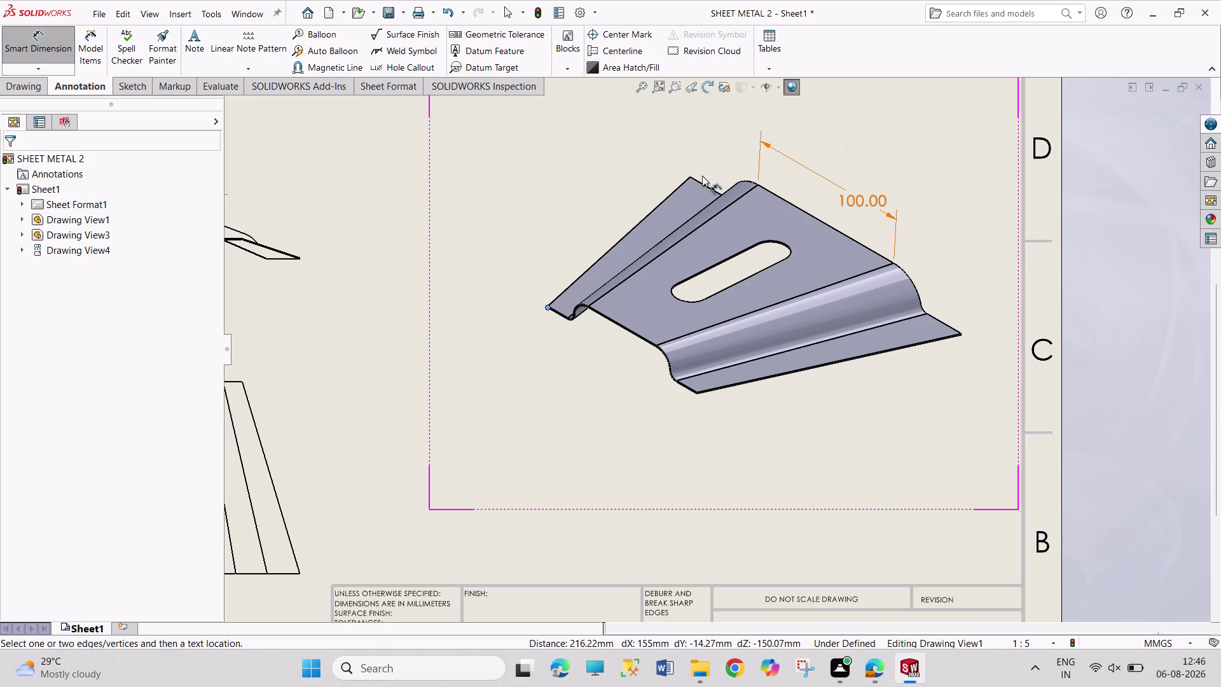
key(Escape)
click(691, 177)
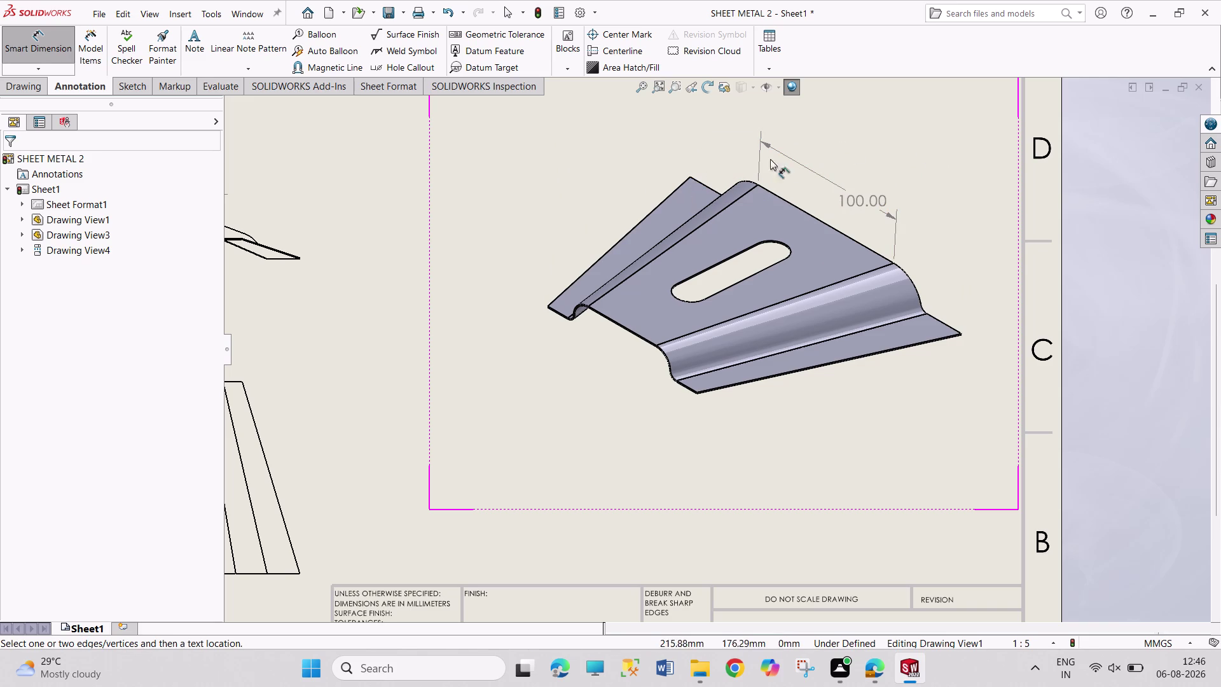
click(962, 334)
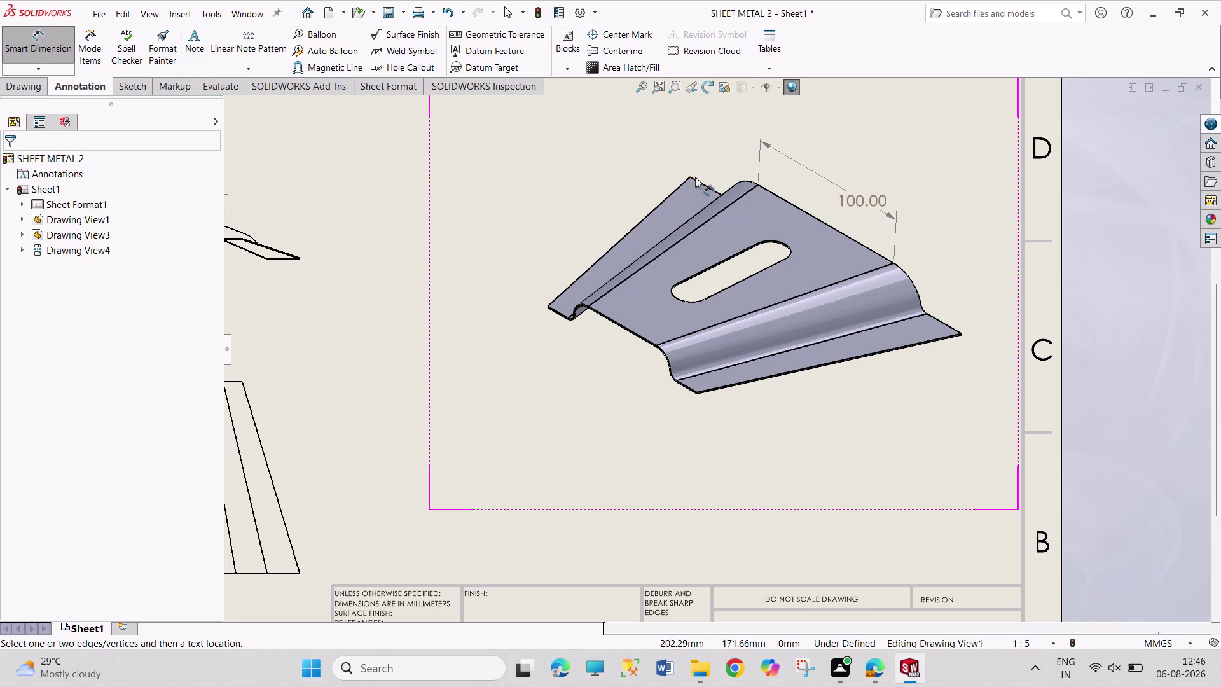
Dimension the top back corner to the right tip as 200.00, above the 100.
click(690, 176)
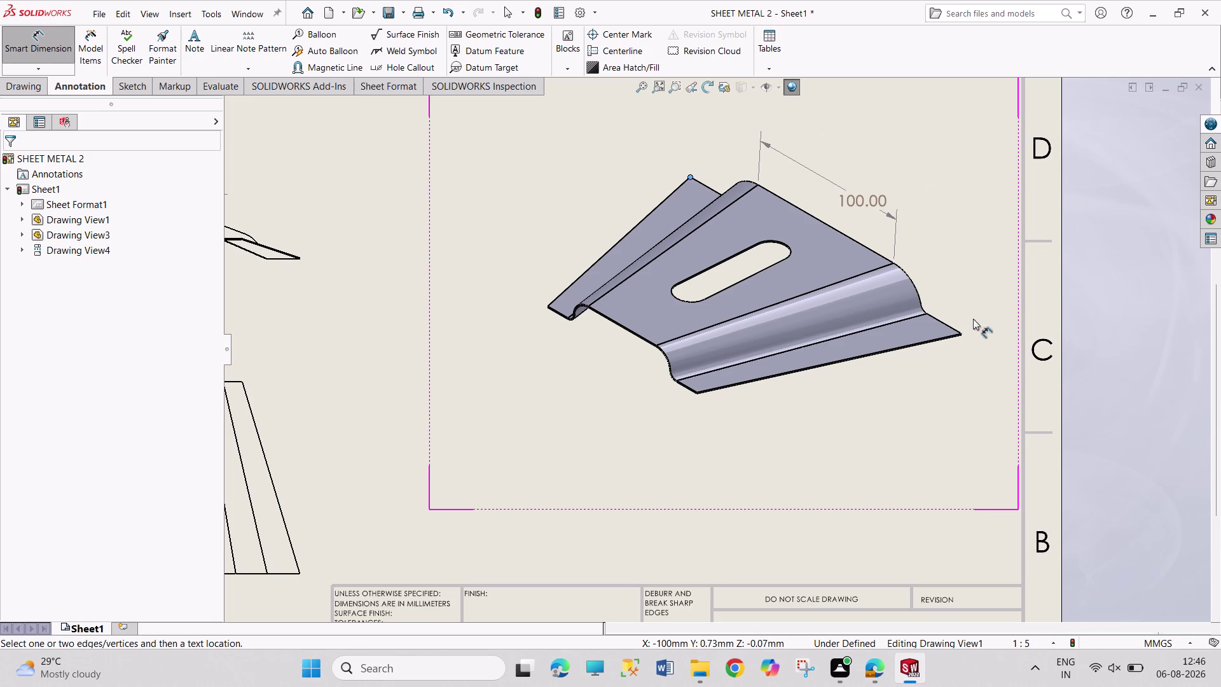
click(961, 333)
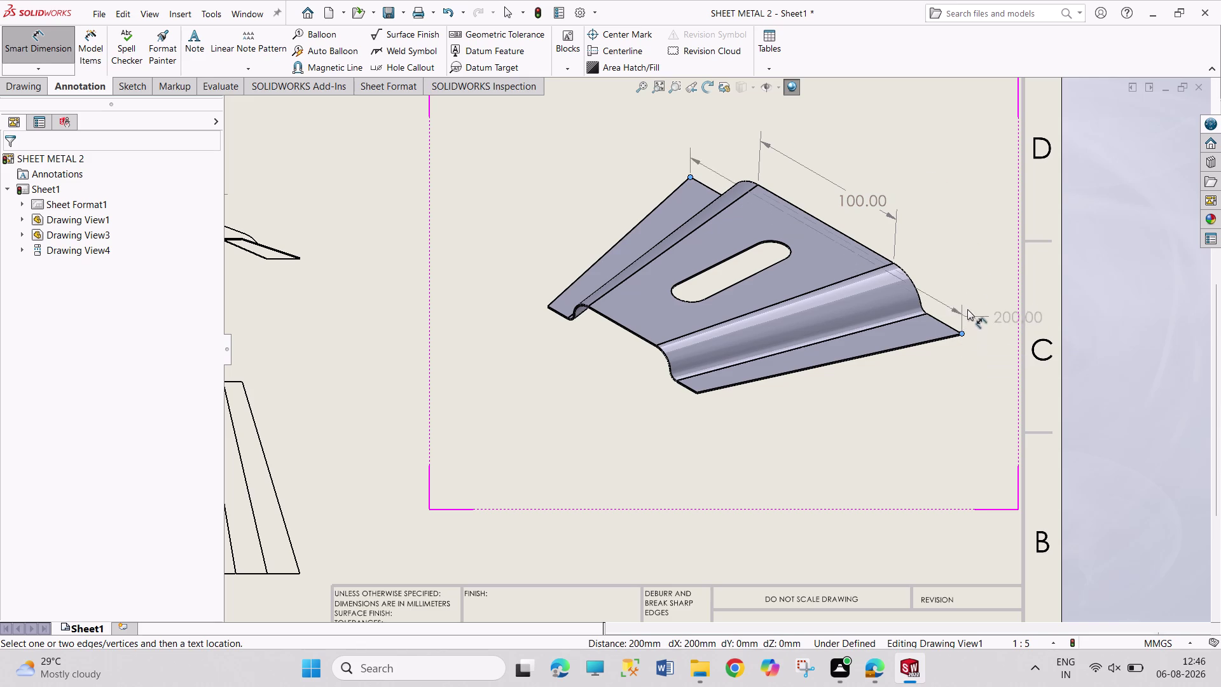
click(887, 153)
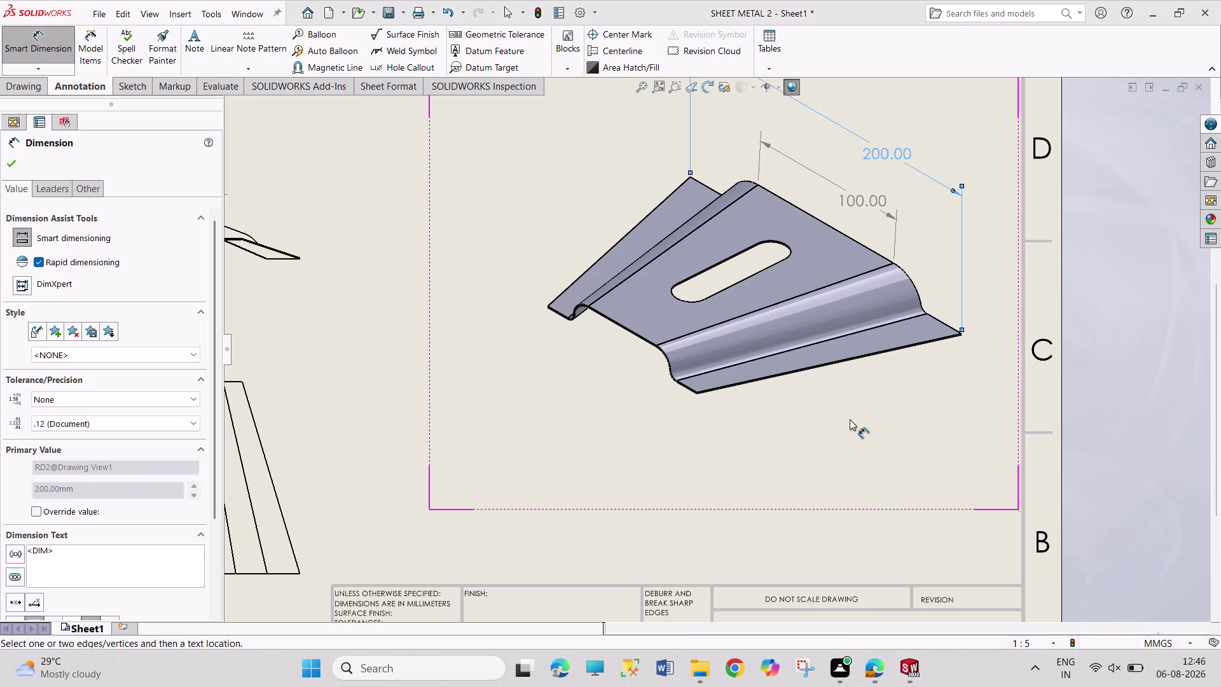
click(826, 339)
key(Escape)
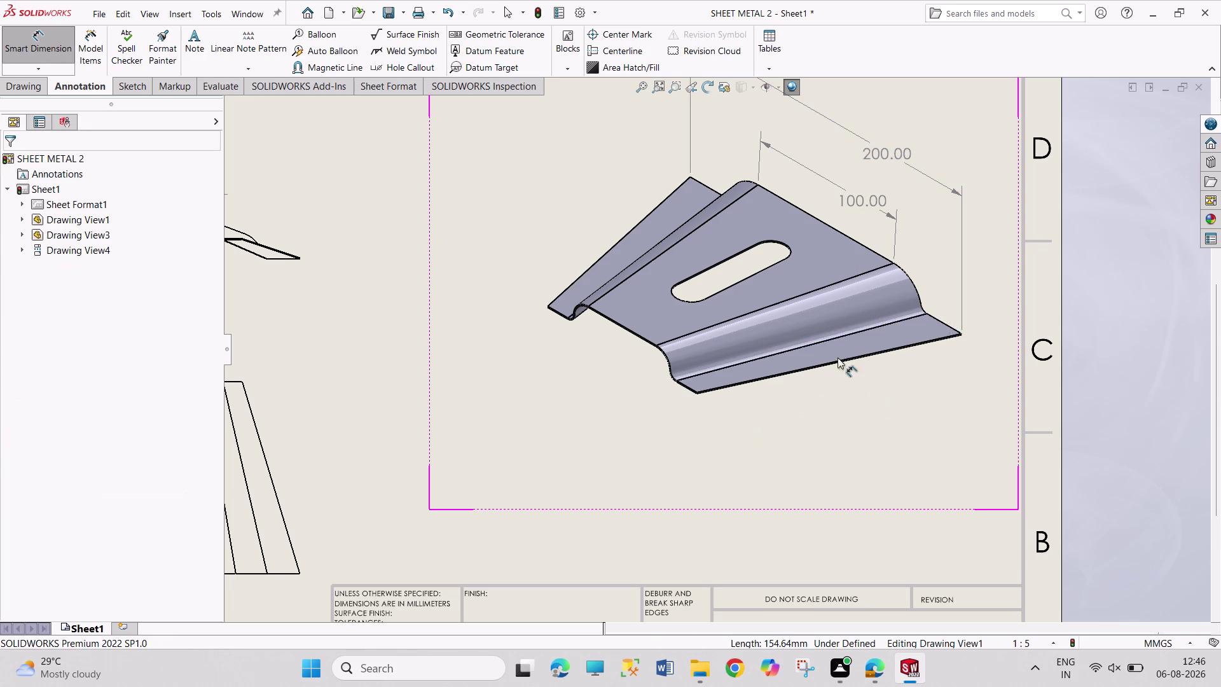
click(796, 296)
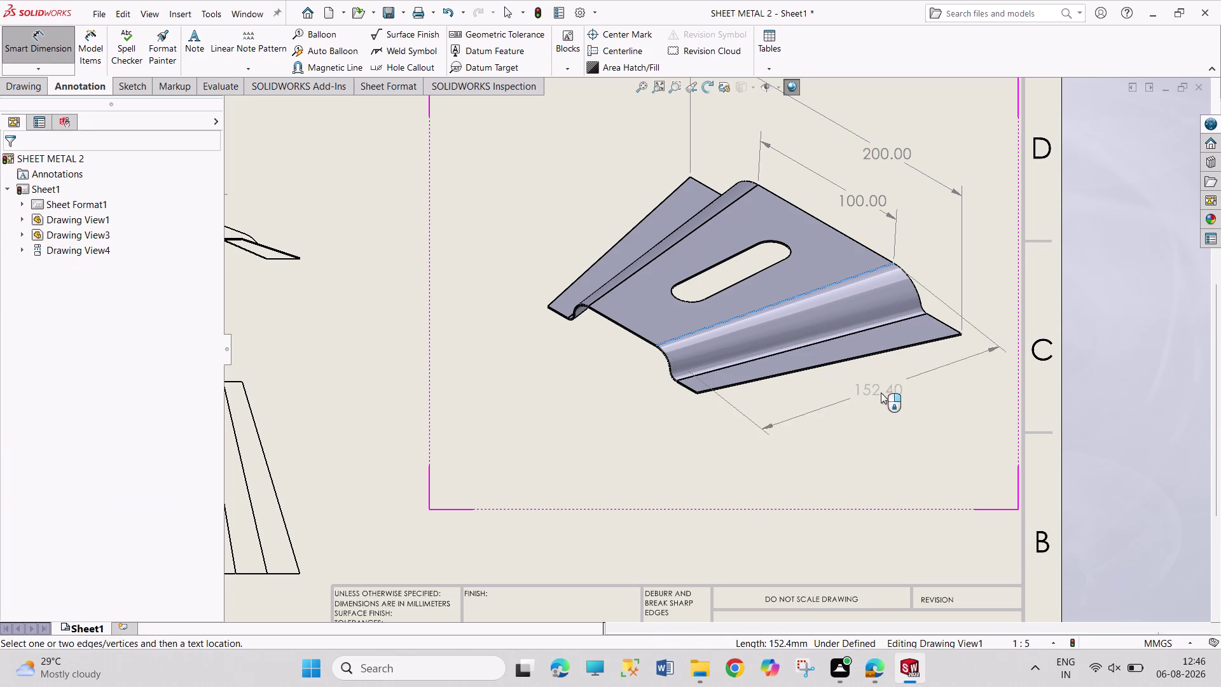
key(Escape)
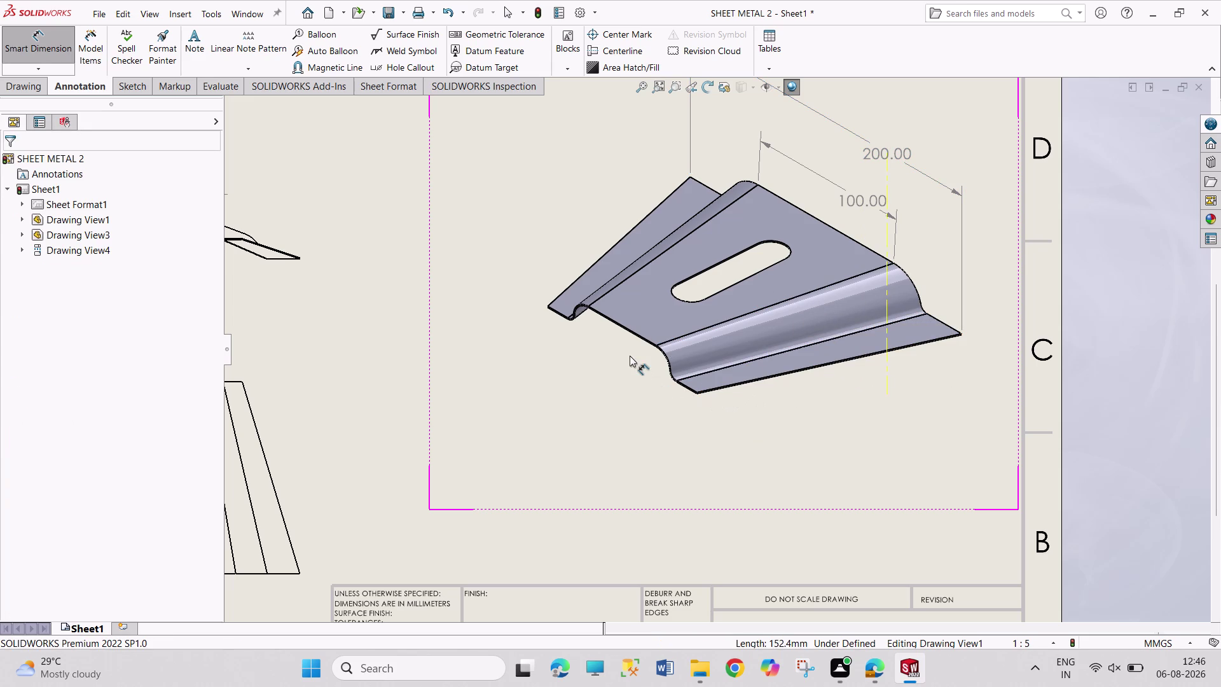
click(633, 331)
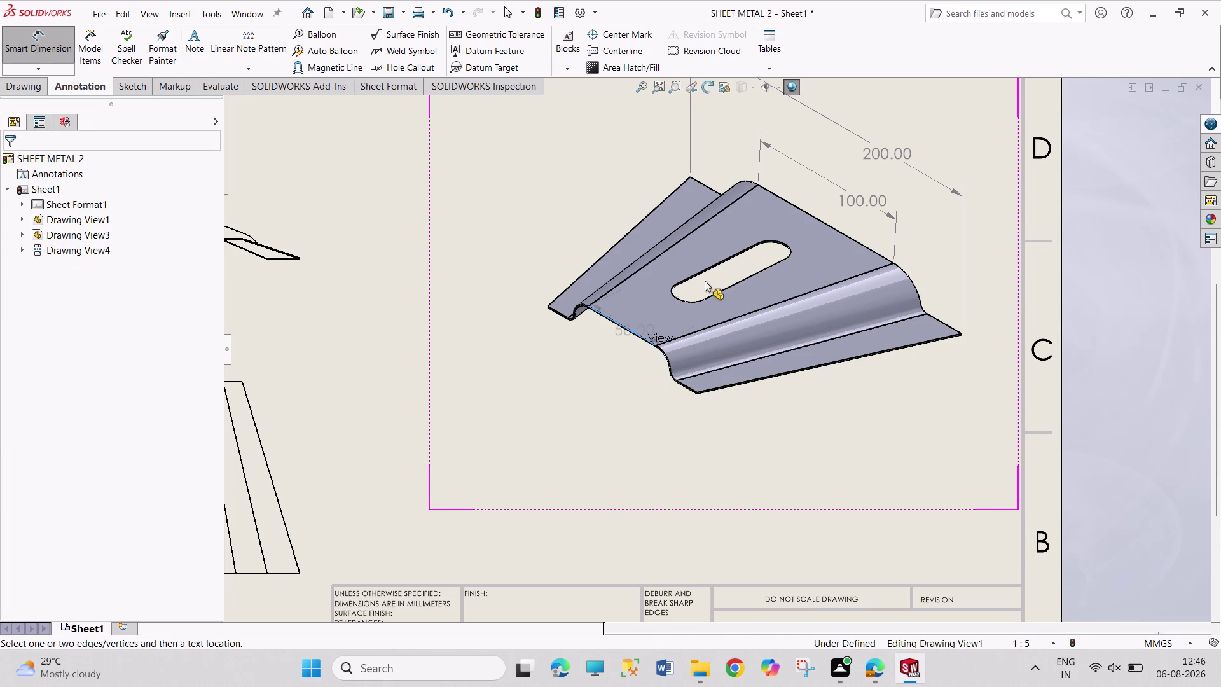
click(825, 224)
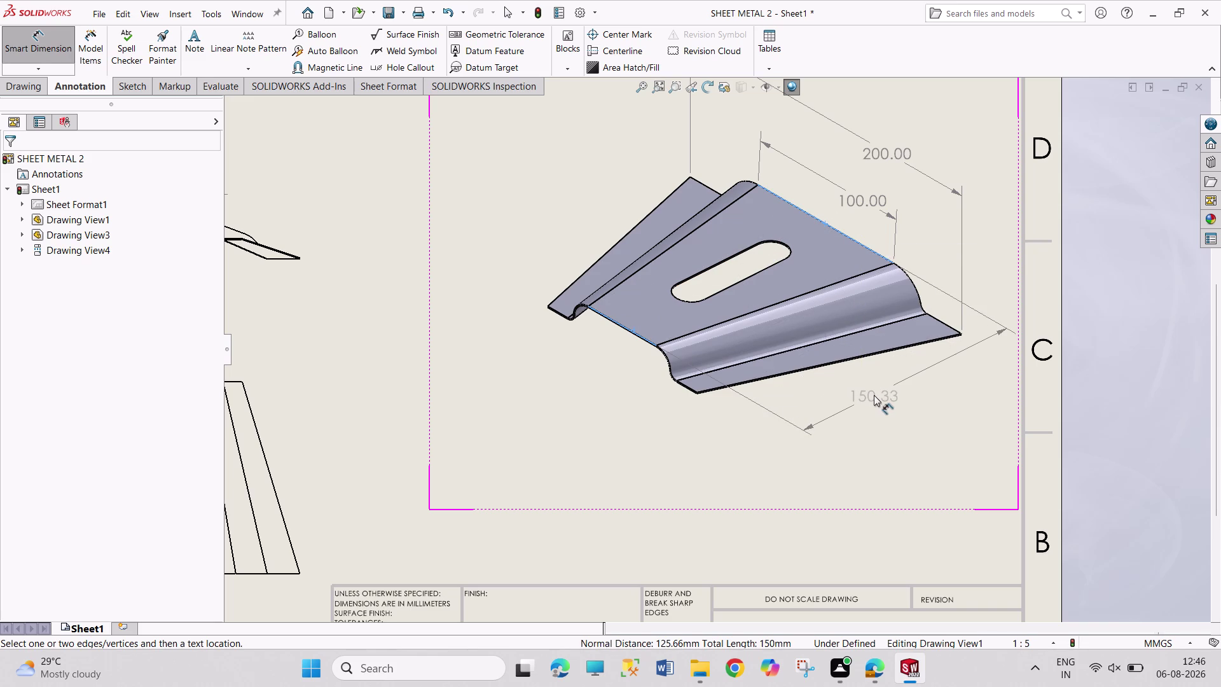
key(Escape)
key(Escape)
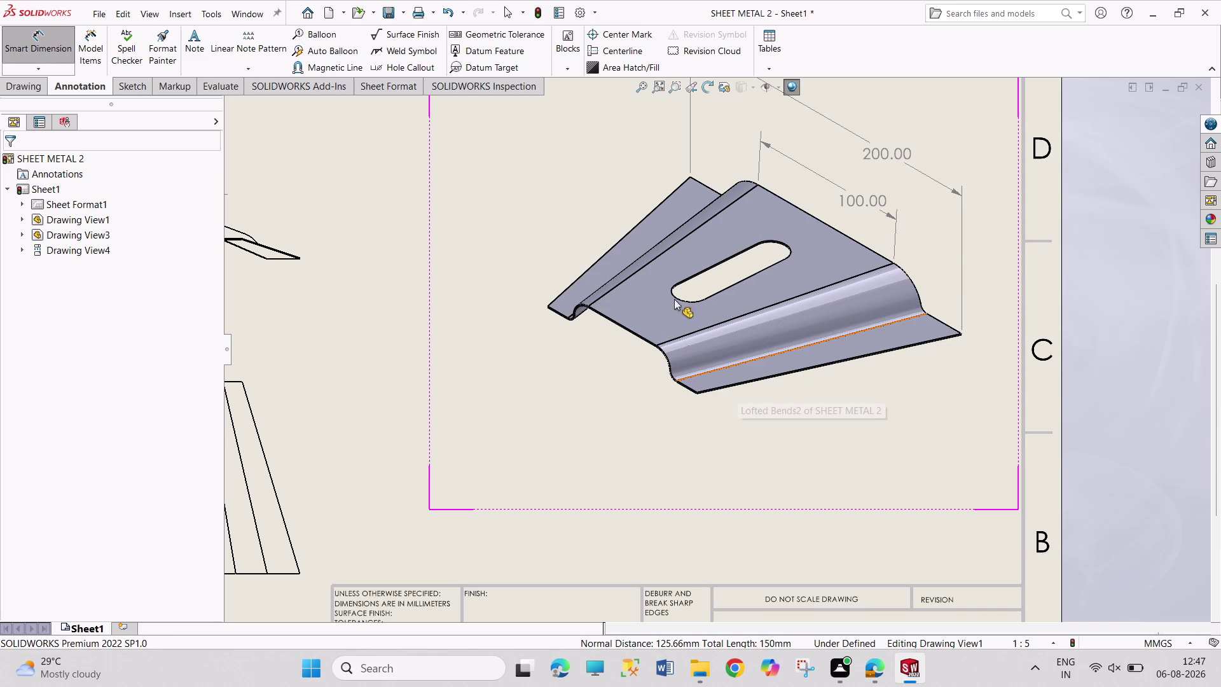
click(810, 370)
key(Escape)
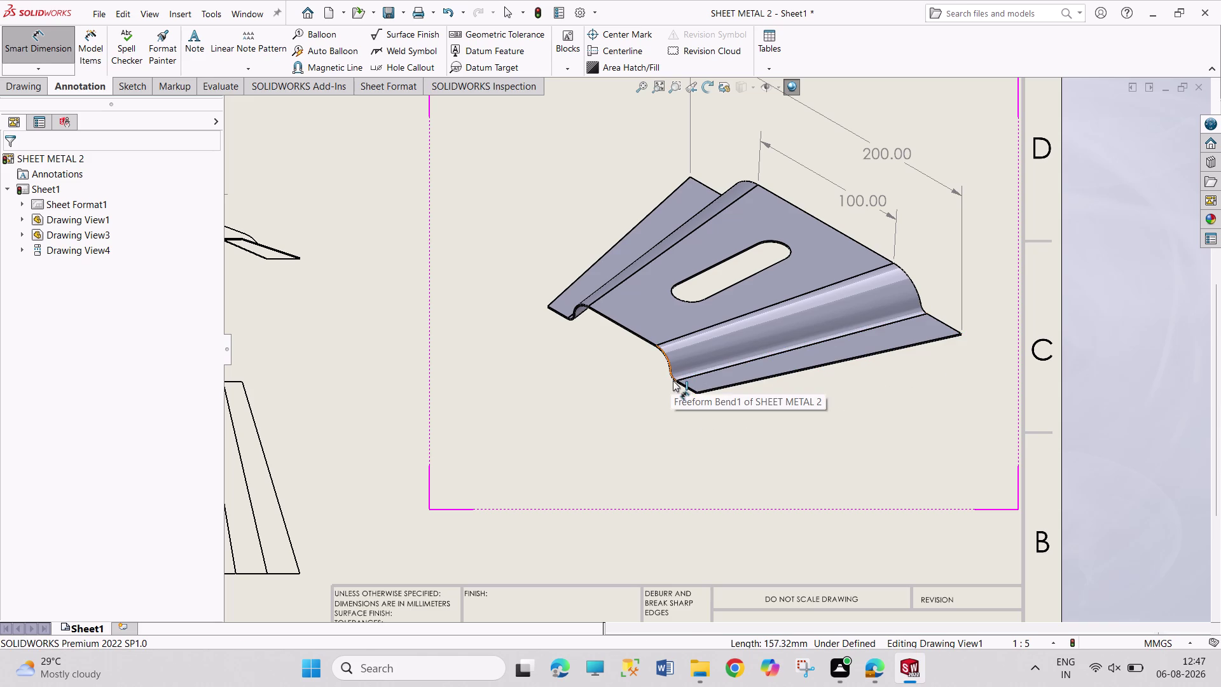
scroll(down, 3)
scroll(down, 3)
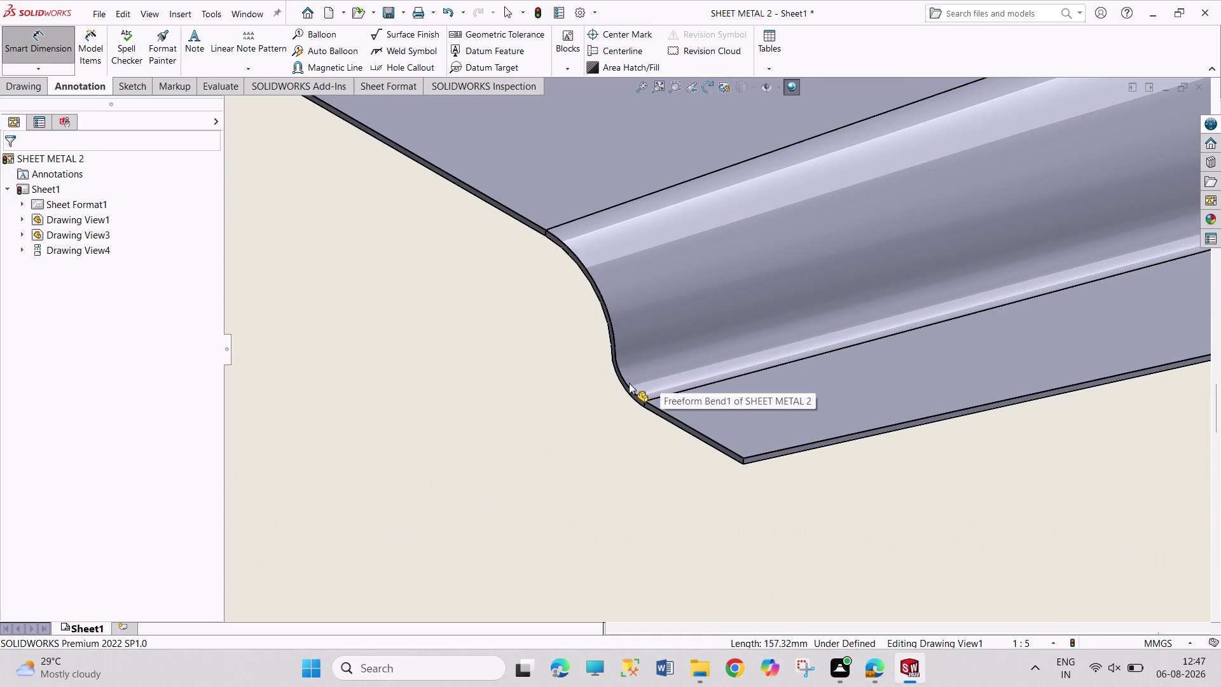
click(628, 384)
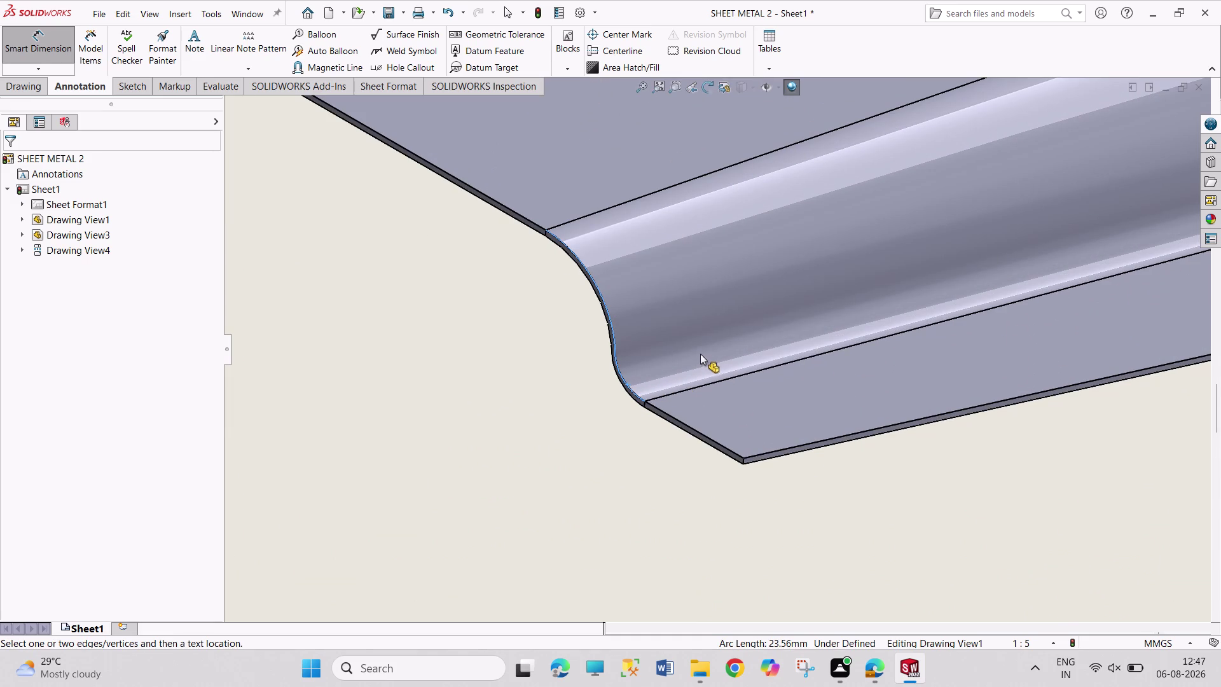
key(Escape)
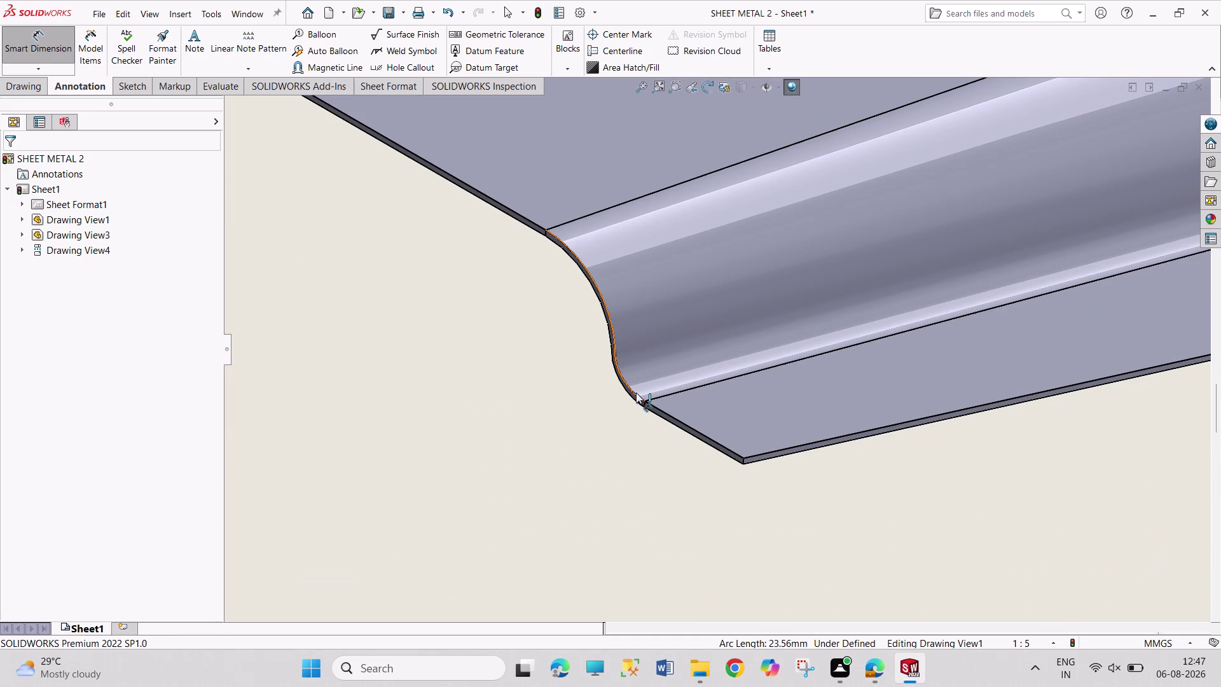
click(634, 393)
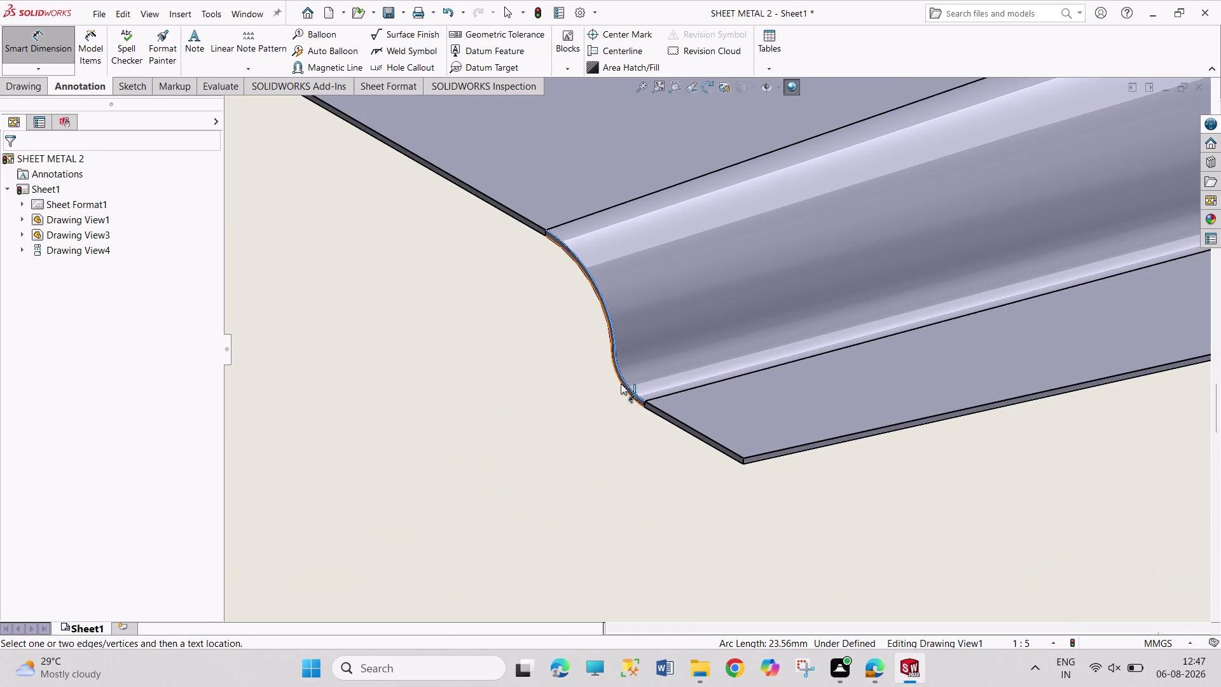
click(621, 384)
key(Escape)
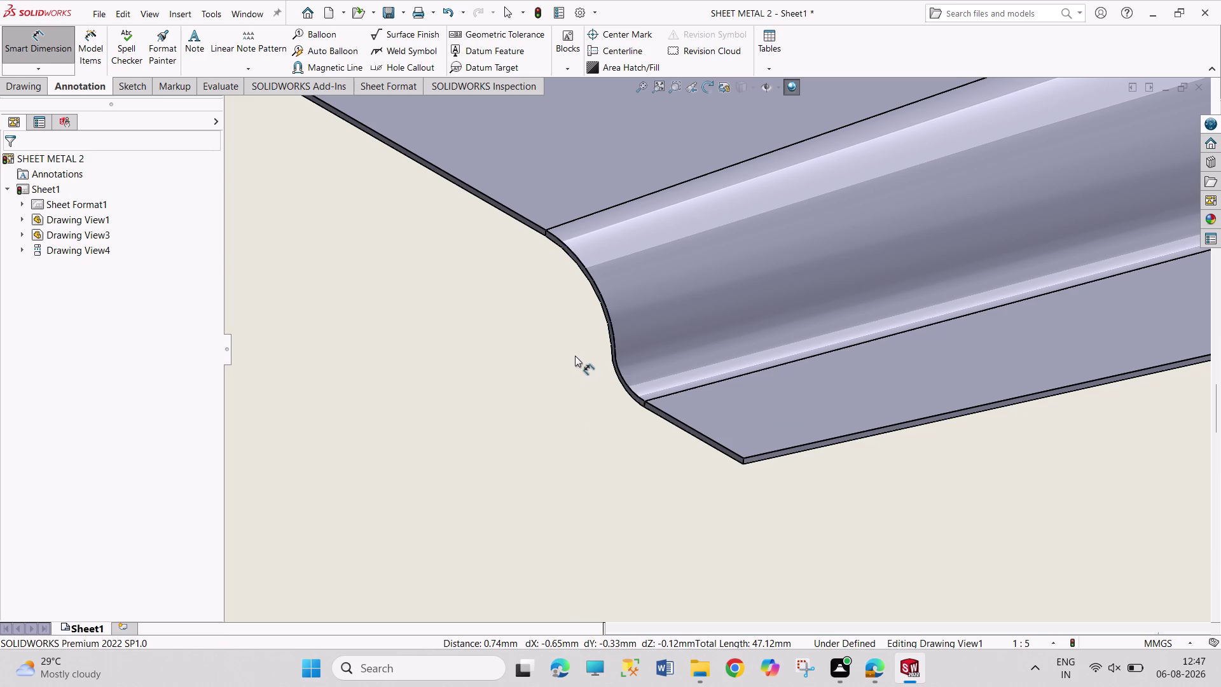
scroll(up, 3)
scroll(up, 3)
scroll(up, 3)
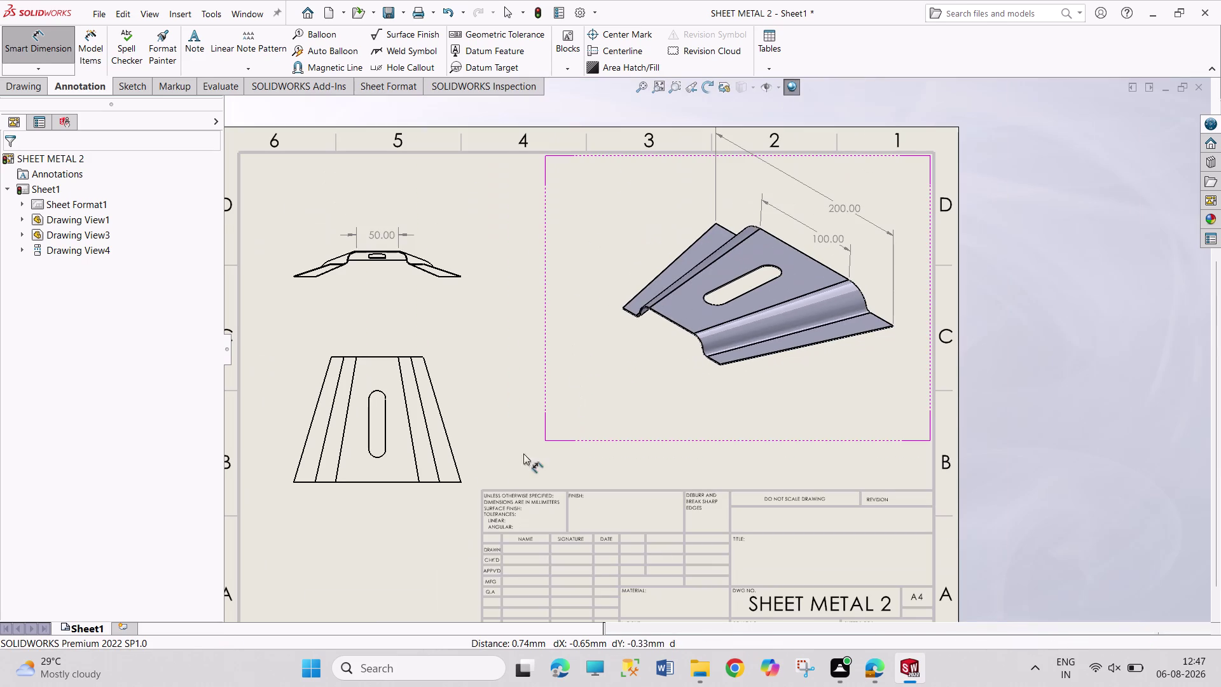
Dimension the front view's step height as 10.00 mm, placed right of the 50.
scroll(down, 3)
scroll(down, 3)
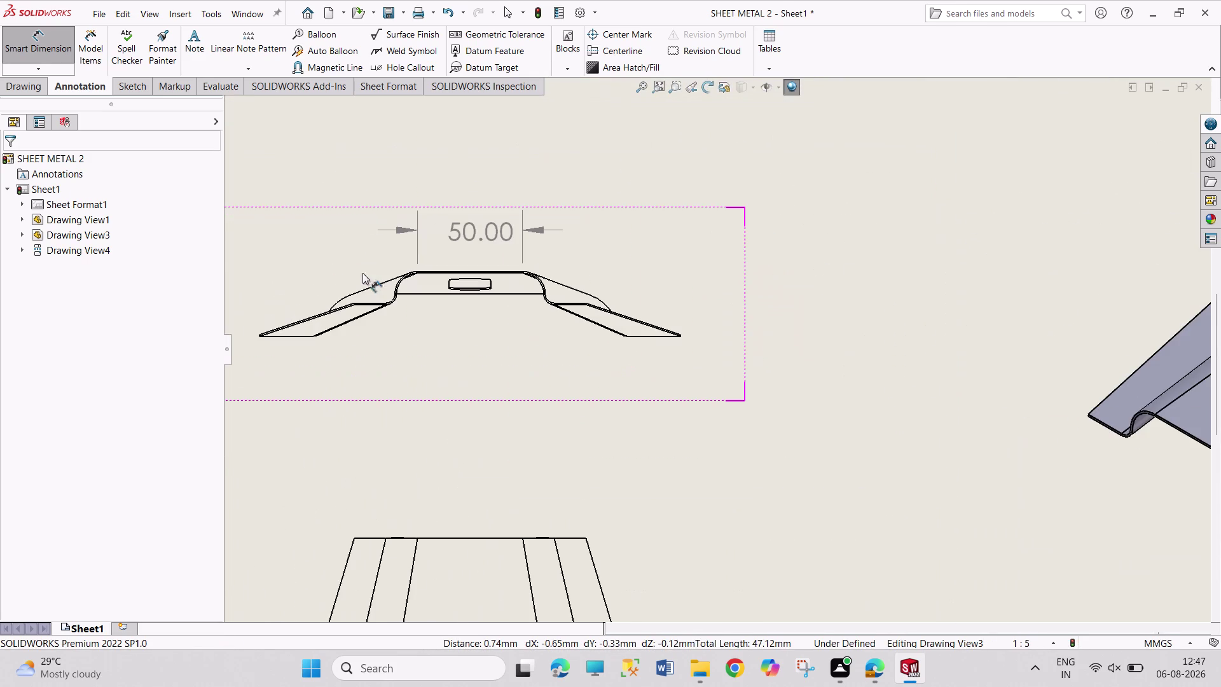
click(503, 272)
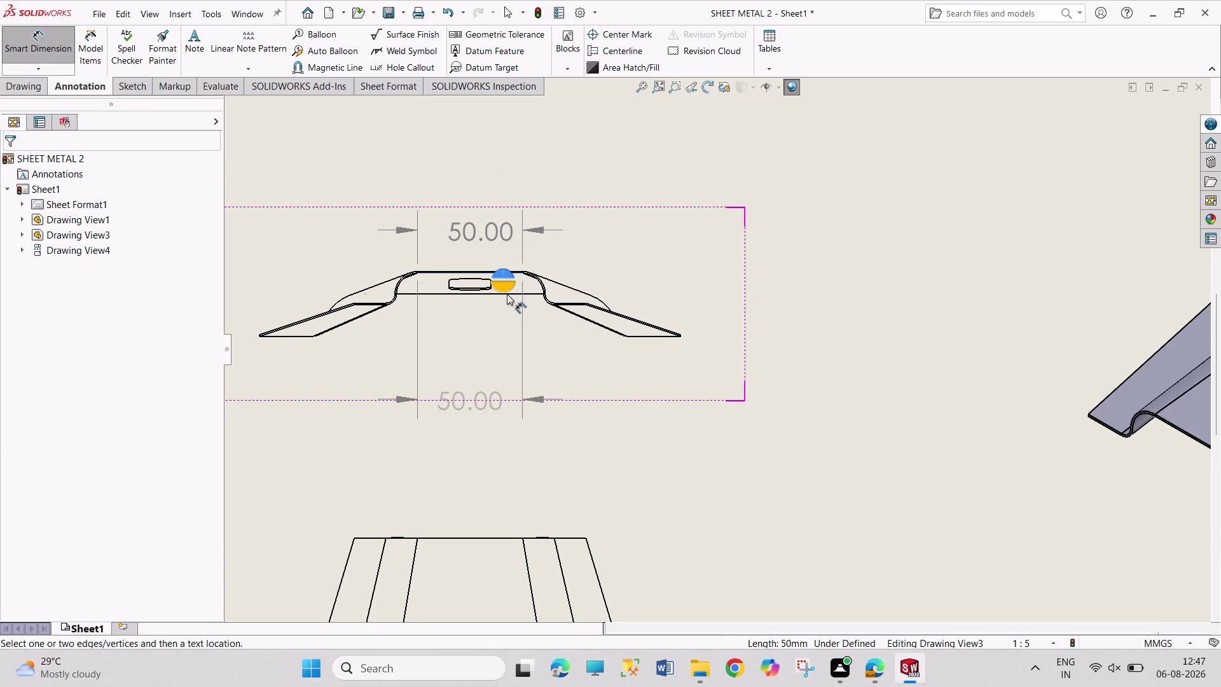
scroll(down, 3)
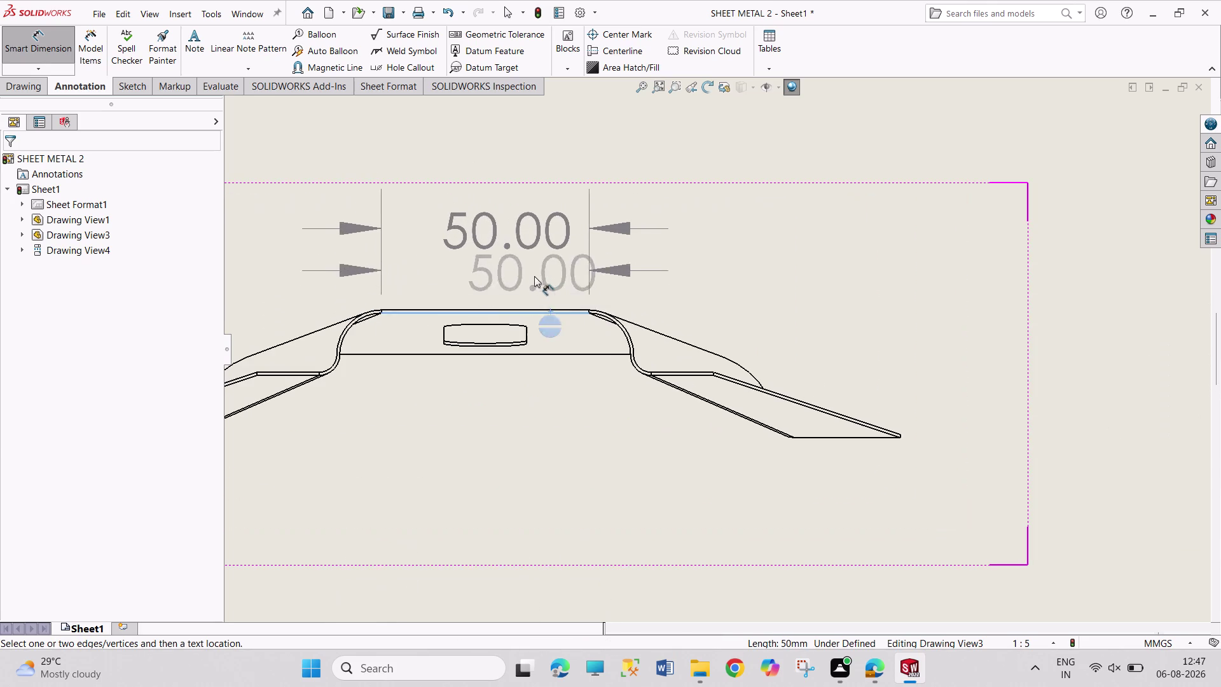
click(551, 356)
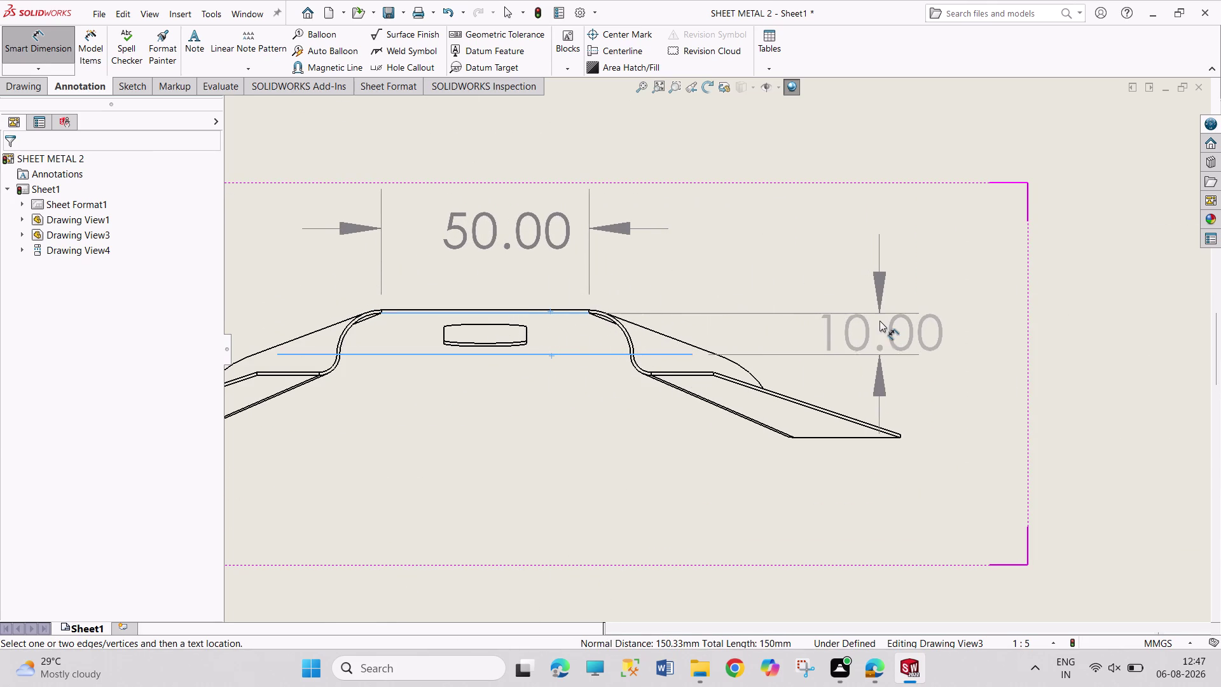
click(862, 269)
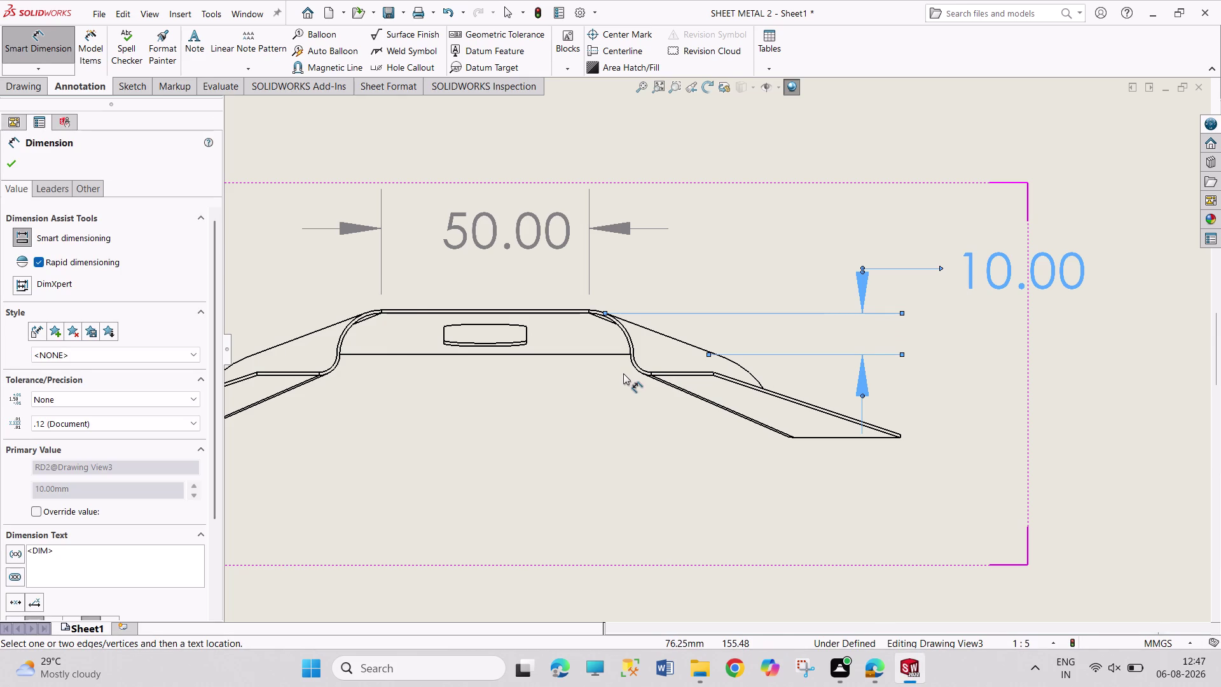
scroll(up, 3)
scroll(up, 3)
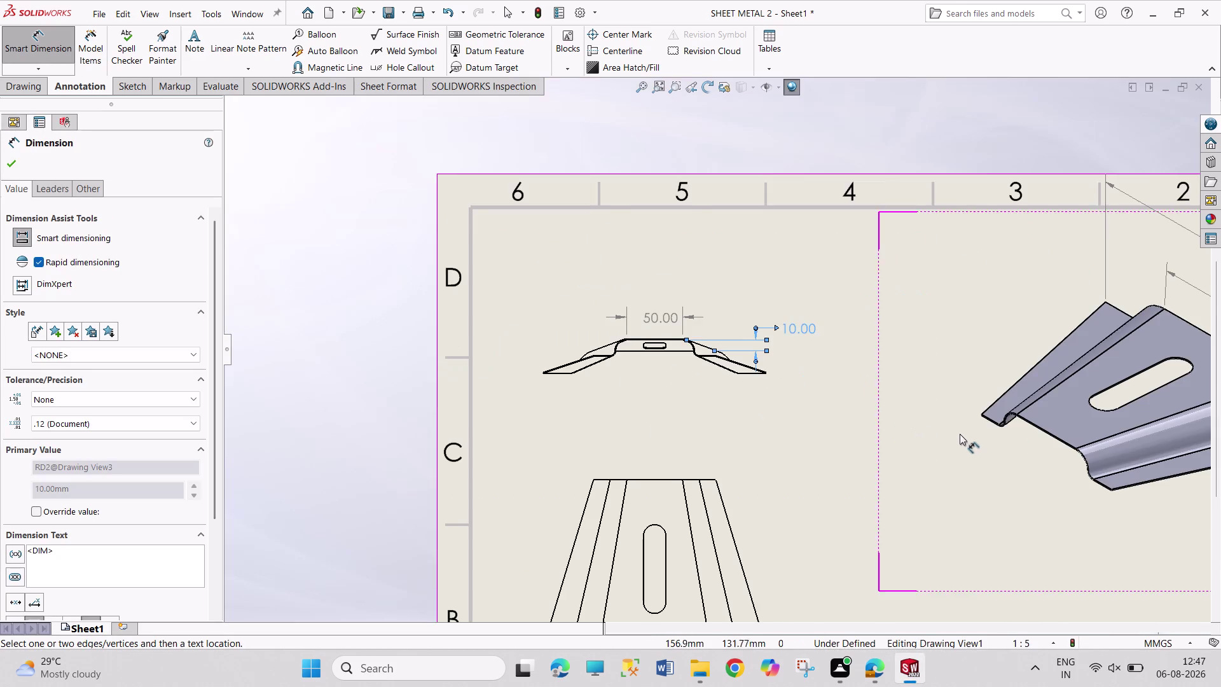
scroll(up, 3)
scroll(down, 3)
scroll(down, 3)
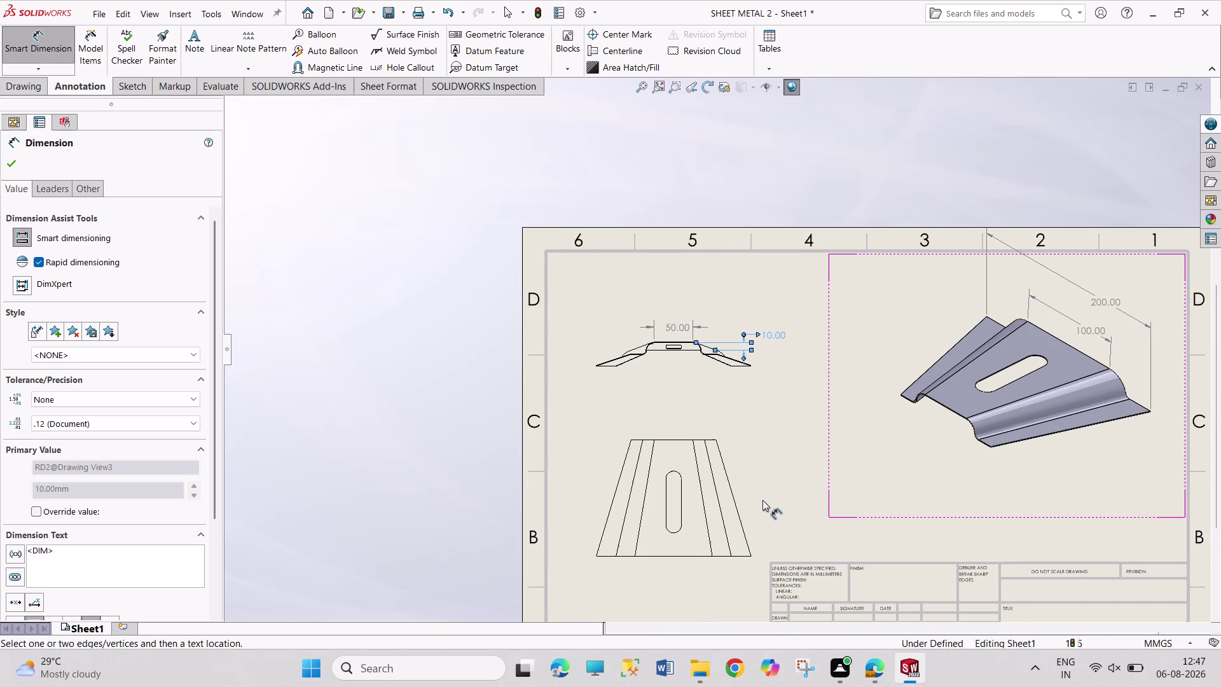
scroll(down, 3)
scroll(up, 3)
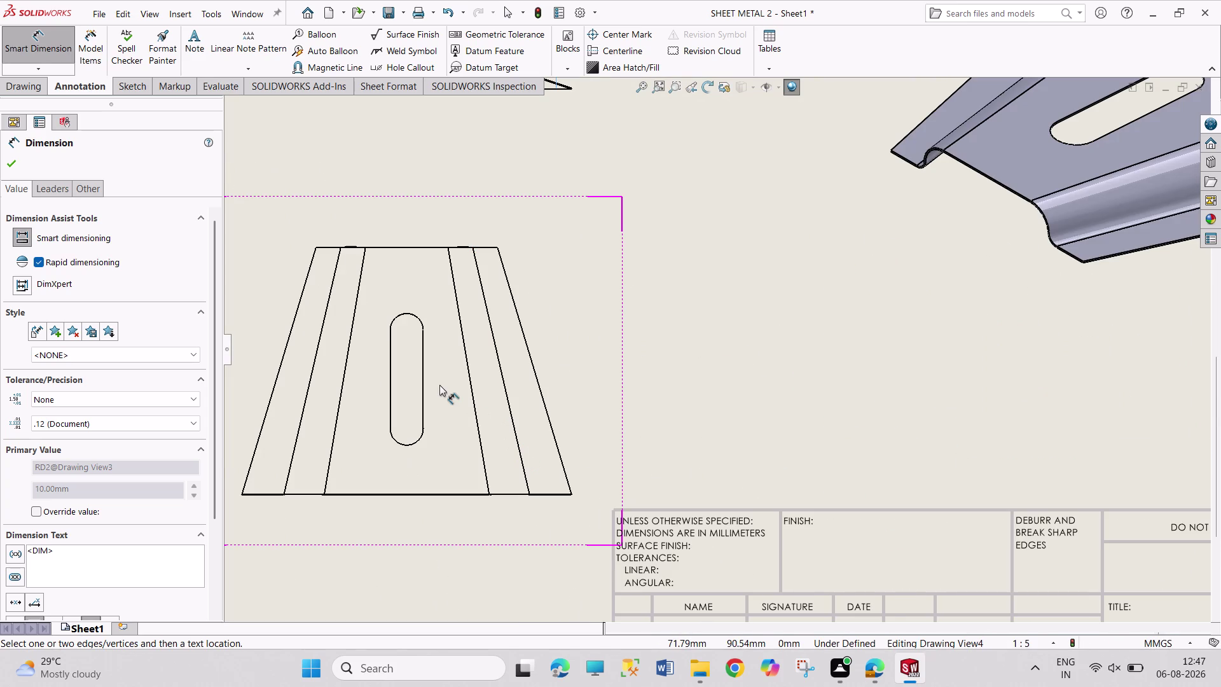
click(411, 315)
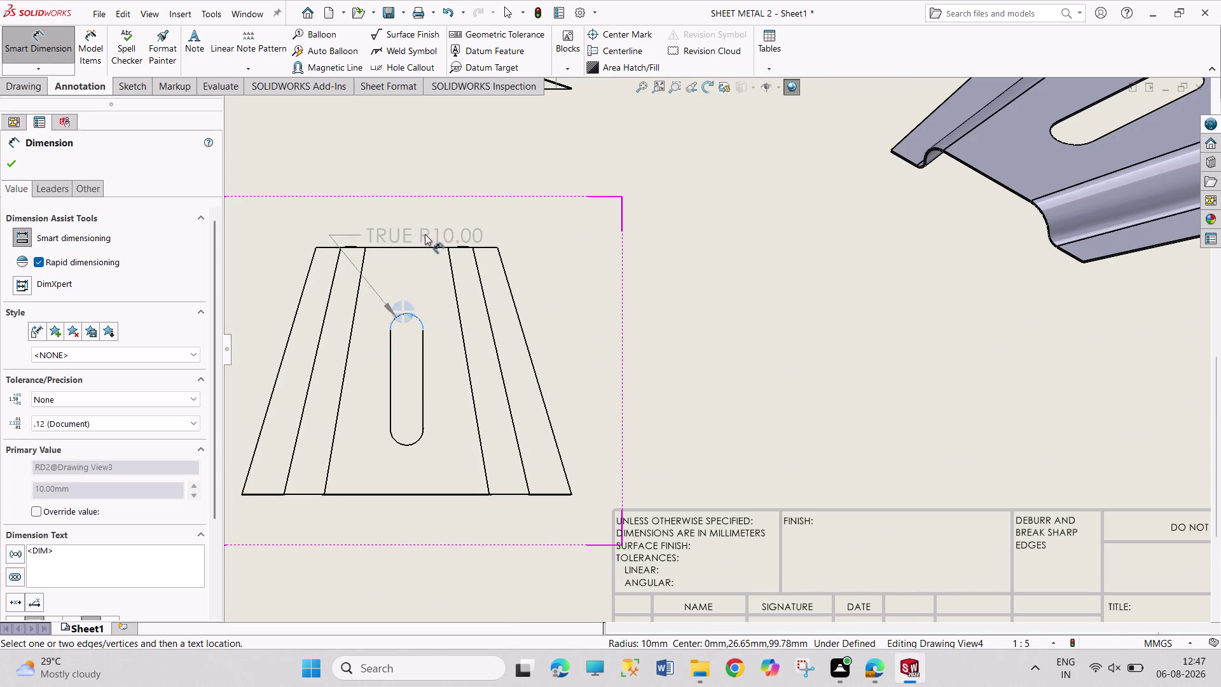
click(428, 246)
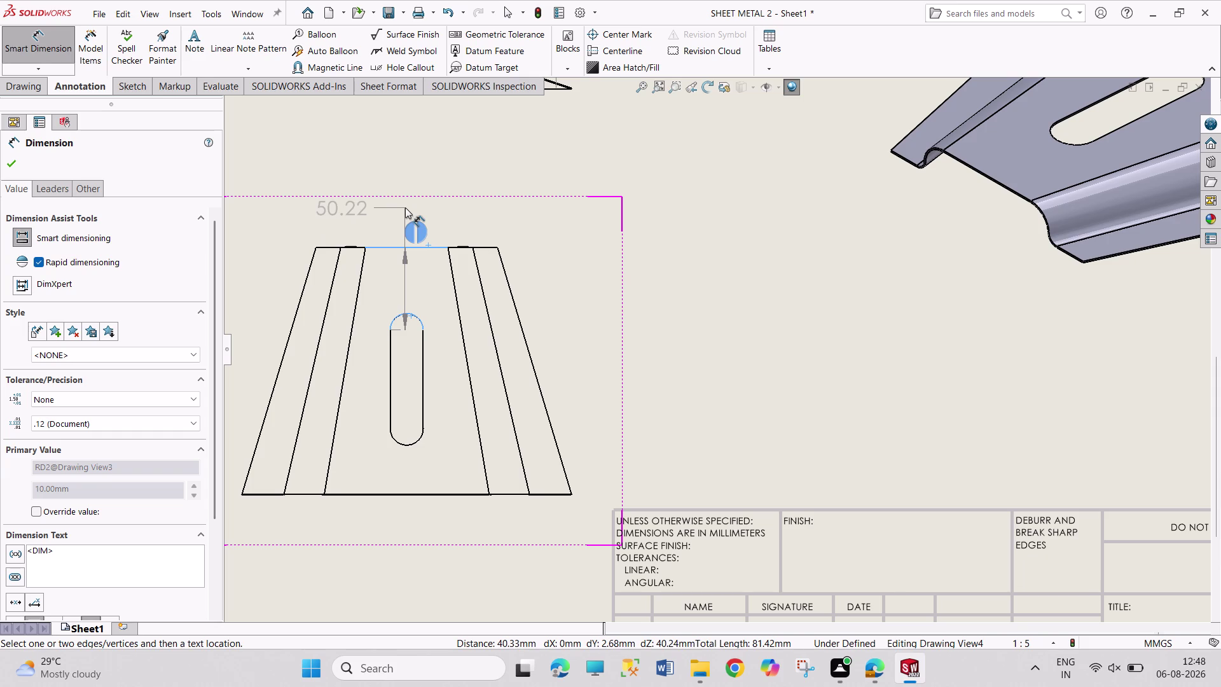
key(Escape)
key(Escape)
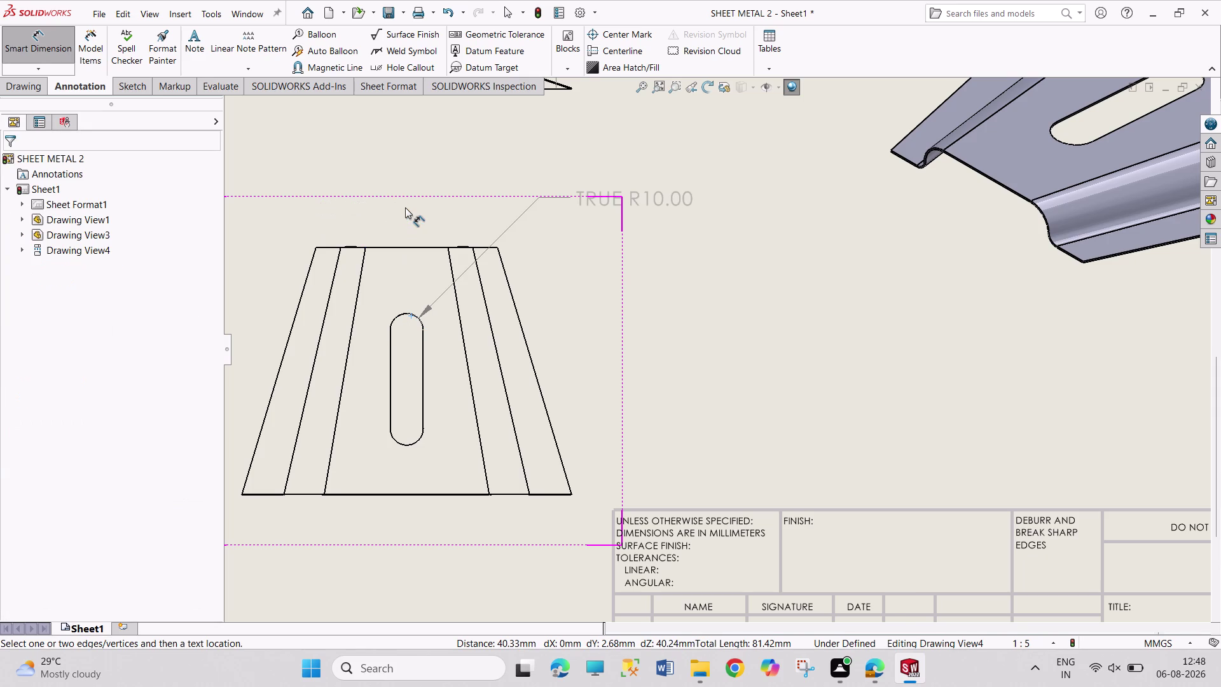
key(Escape)
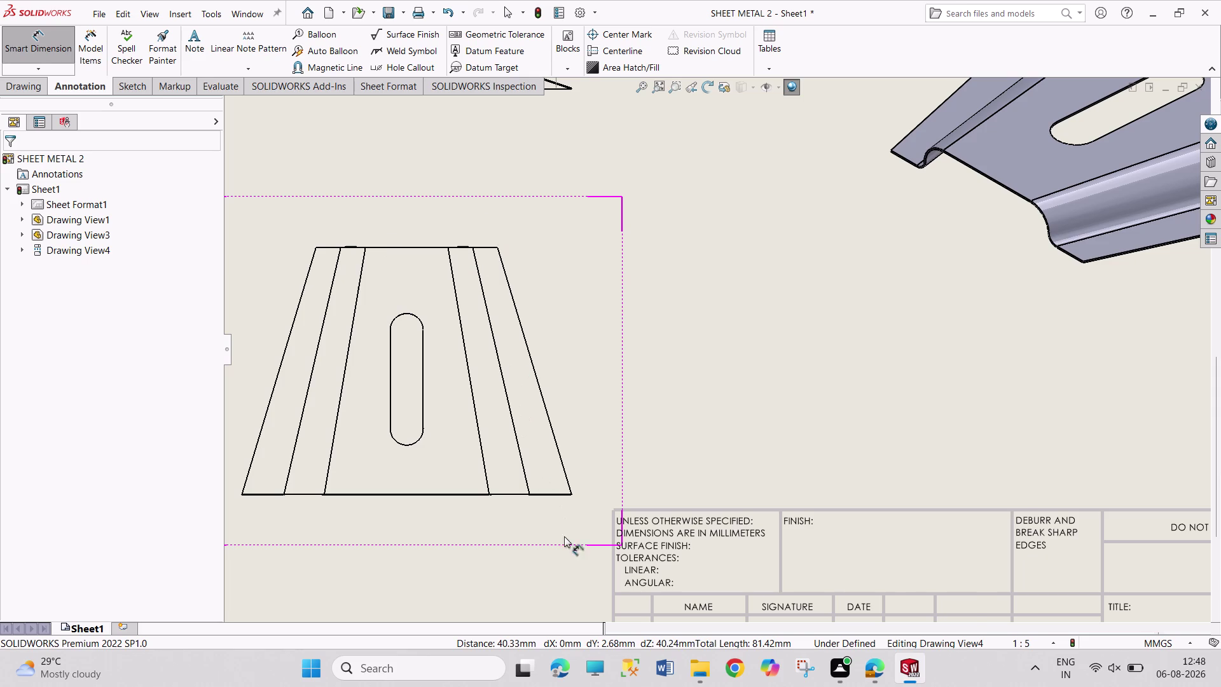
click(256, 8)
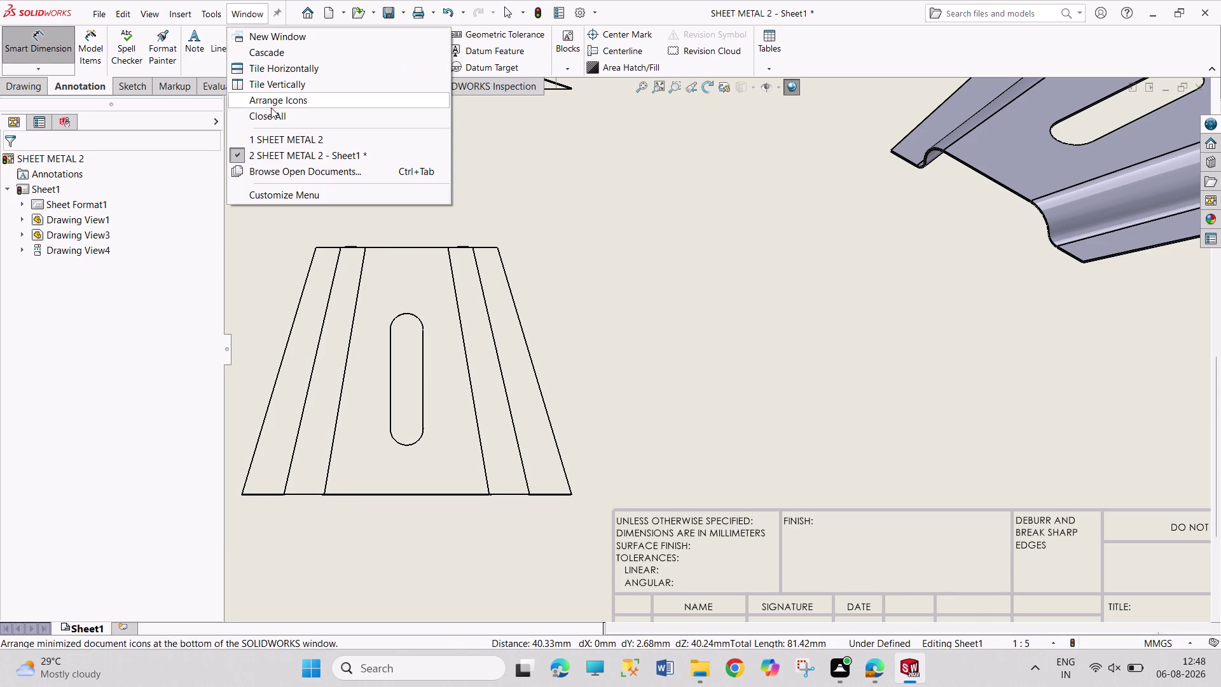
In the SHEET METAL 2 part, edit Sketch11 under Cut-Extrude1.
click(283, 142)
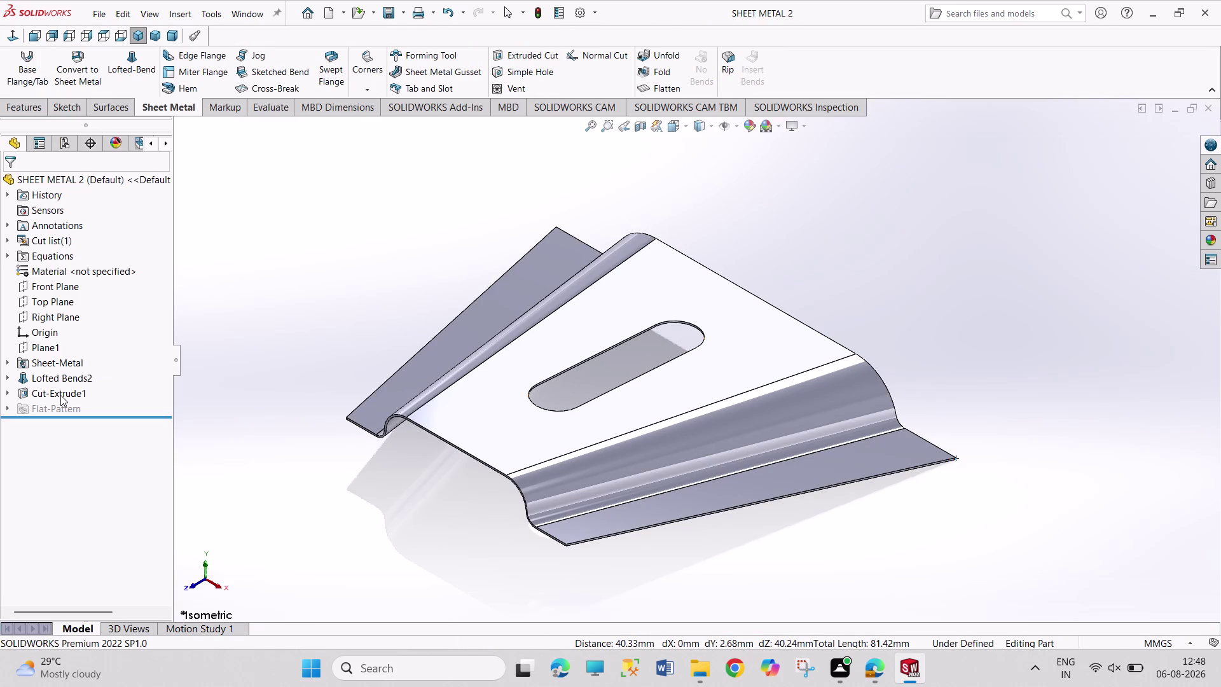
click(61, 395)
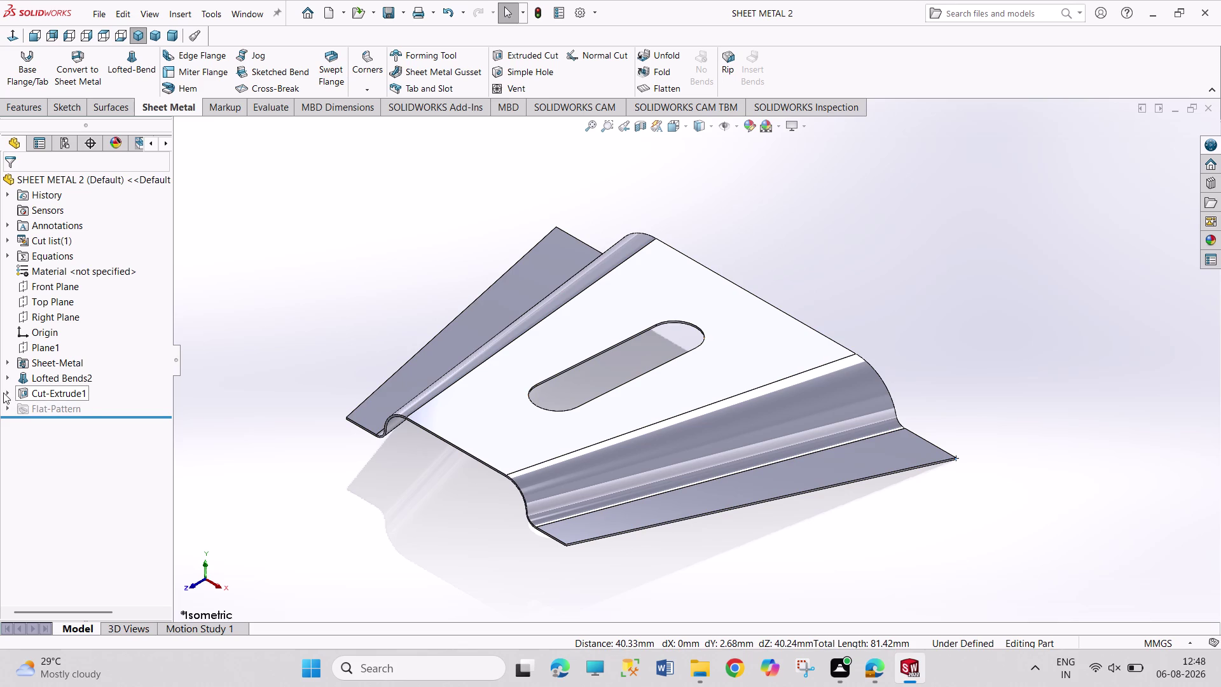
click(3, 392)
click(10, 393)
click(49, 407)
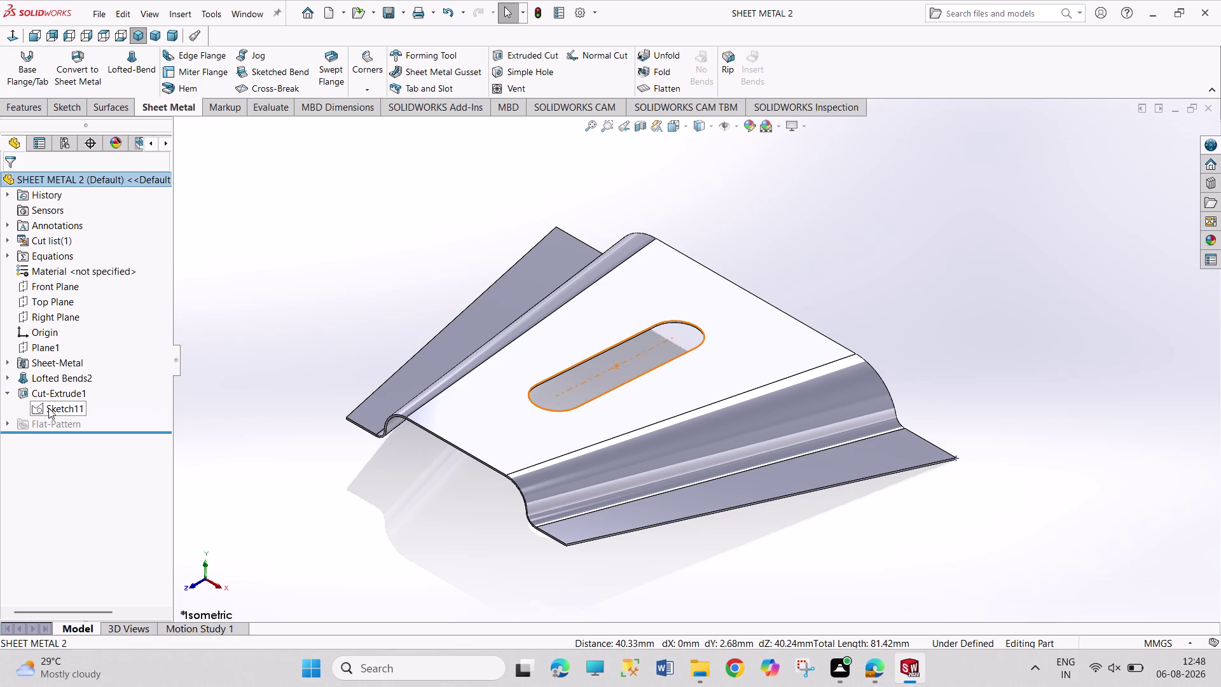
click(64, 372)
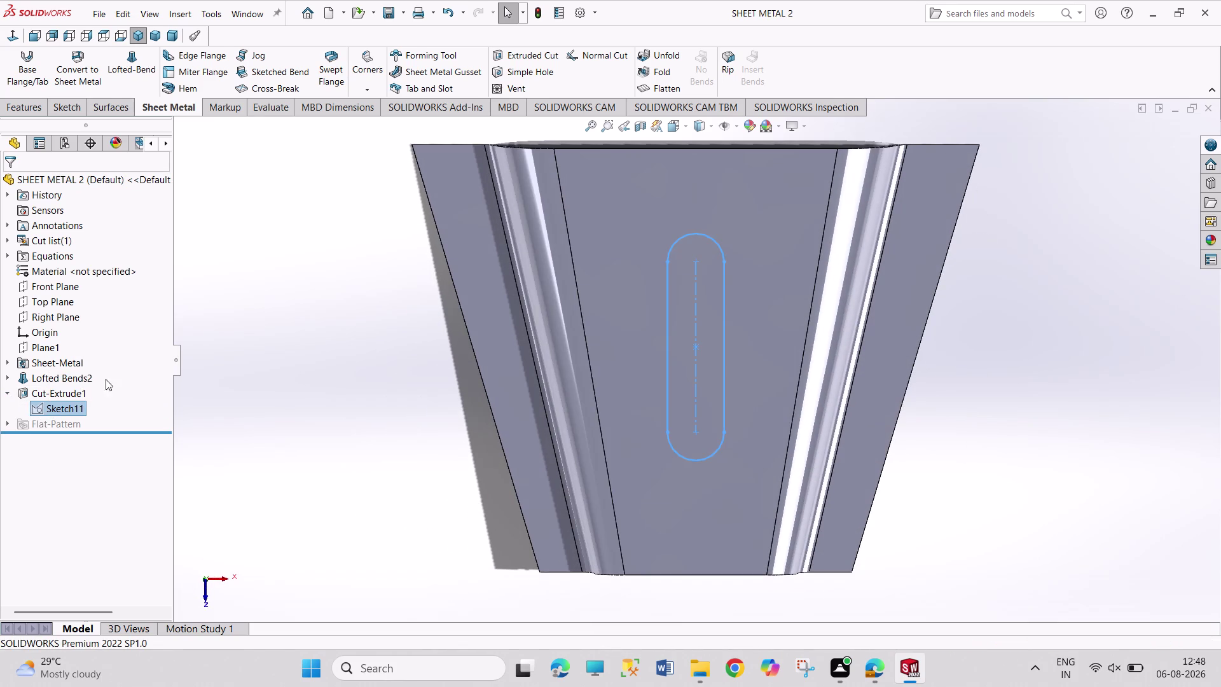
Review the slot sketch's 40, 60 and R10 dimensions without changing them.
scroll(up, 3)
scroll(up, 3)
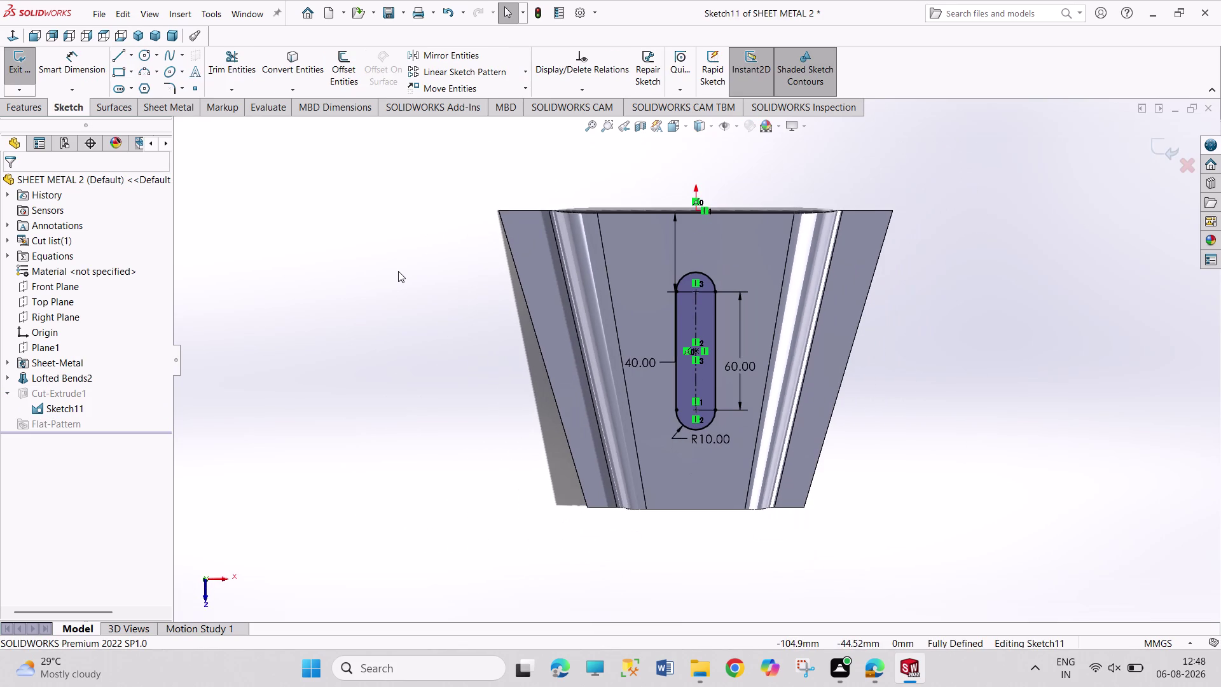
scroll(down, 3)
drag(727, 384, 722, 265)
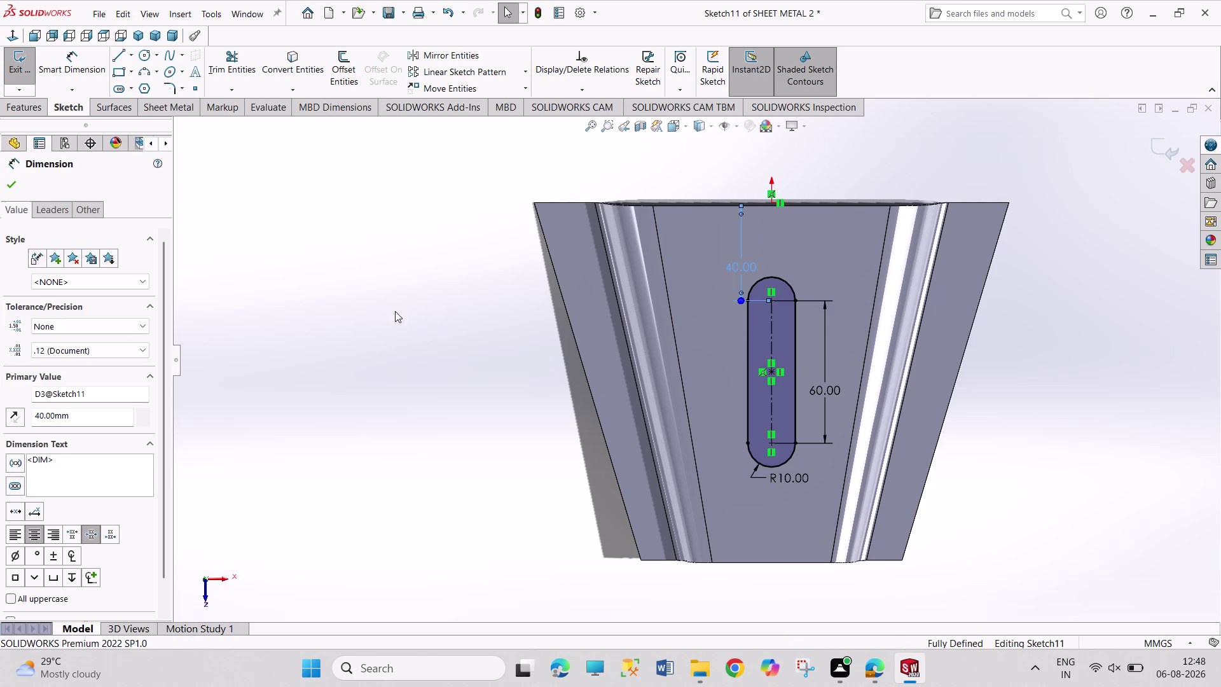
click(429, 332)
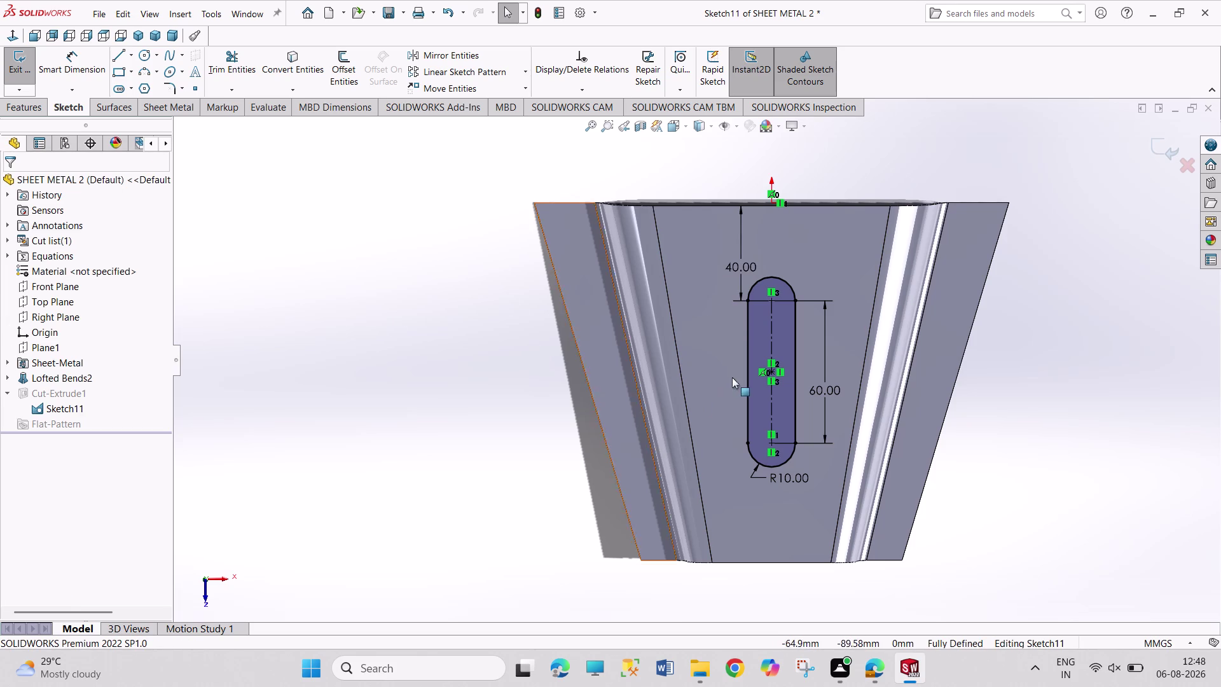
scroll(down, 3)
scroll(down, 3)
scroll(up, 3)
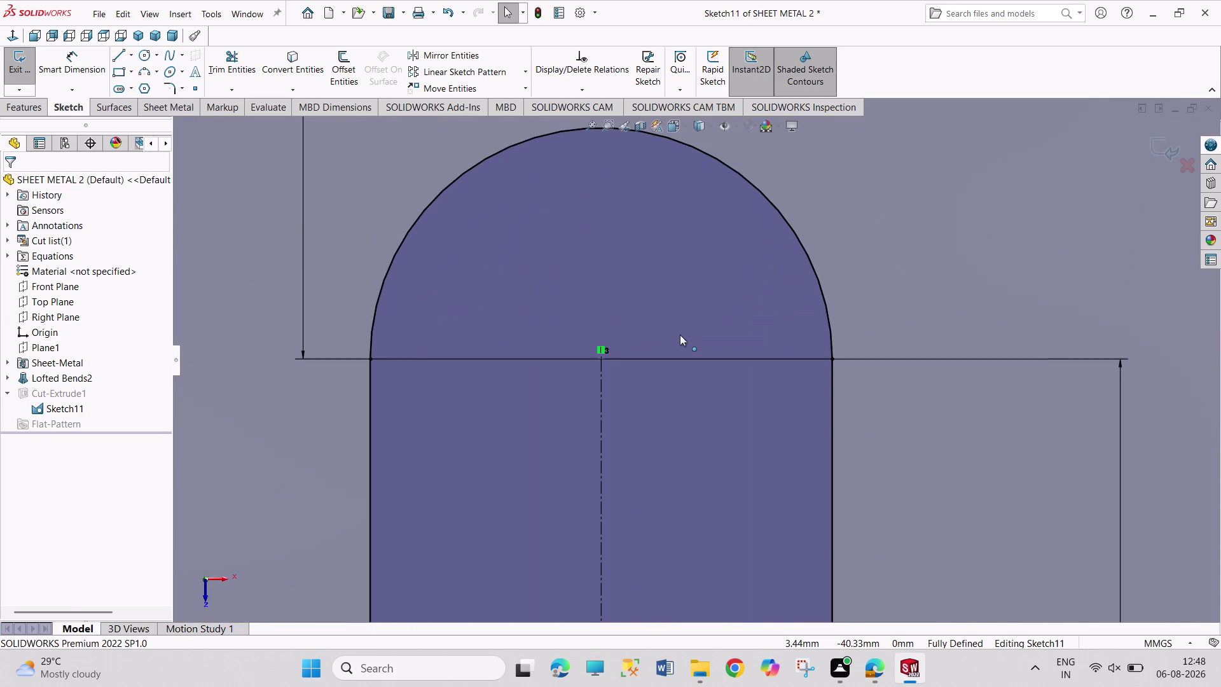
scroll(up, 3)
scroll(up, 3)
scroll(up, 3)
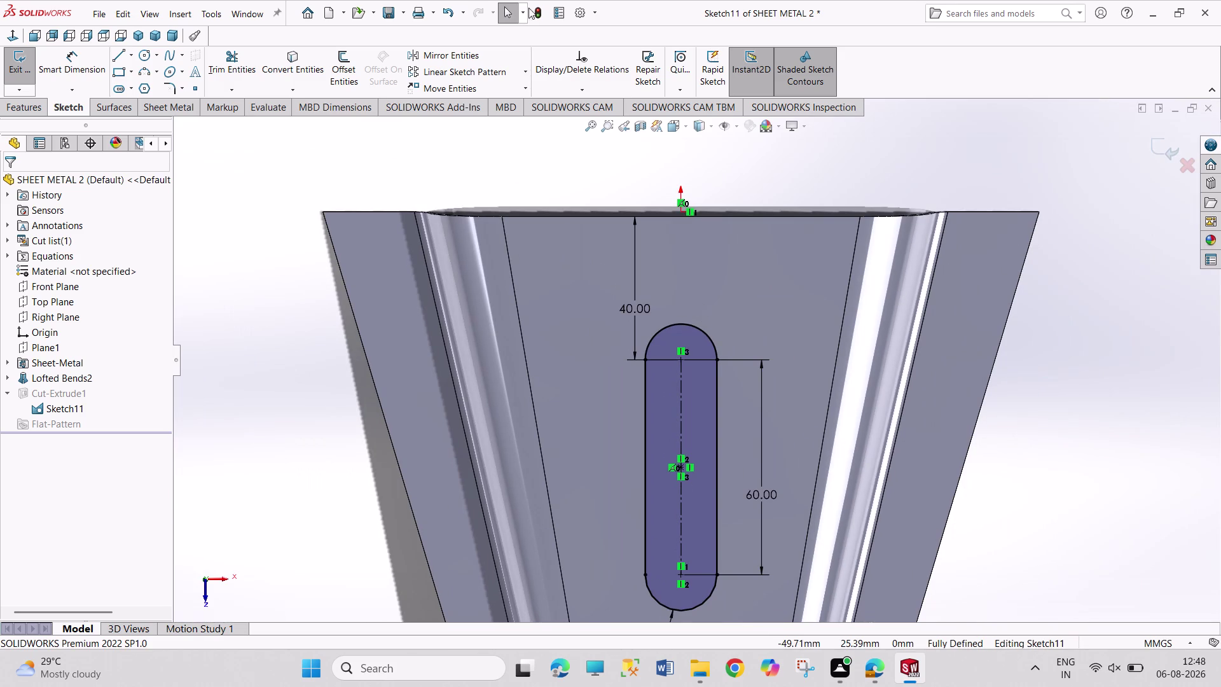
Exit Sketch11 and switch back to the SHEET METAL 2 drawing.
click(541, 10)
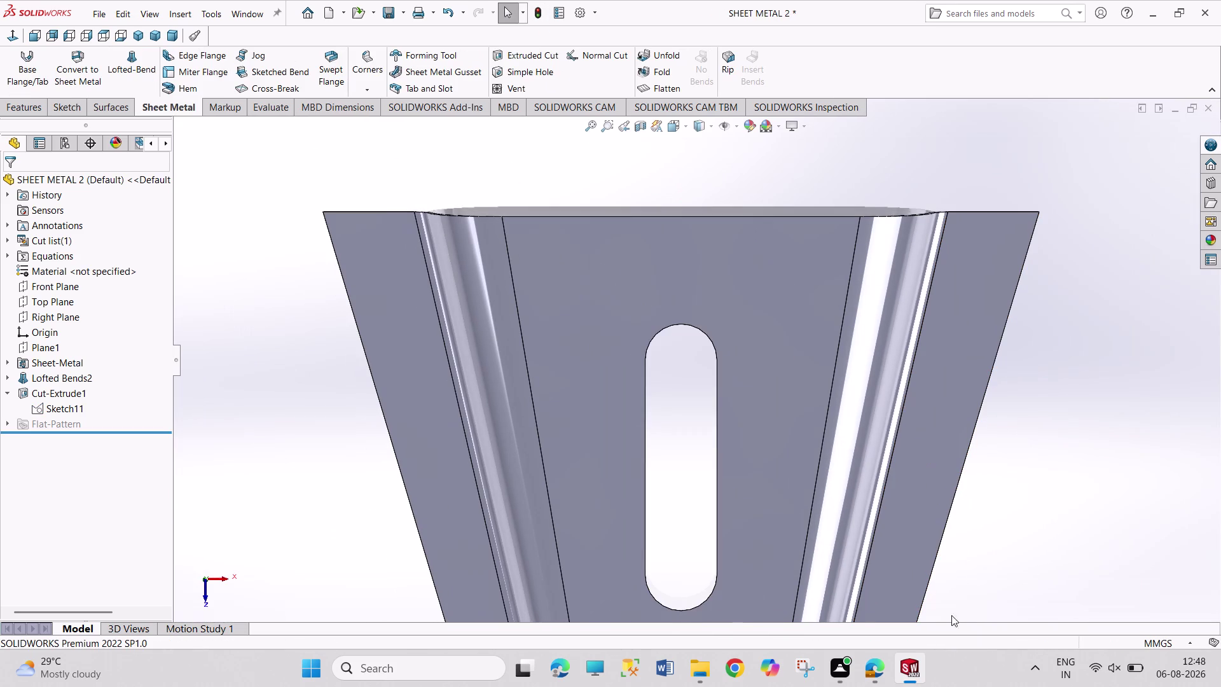
click(262, 7)
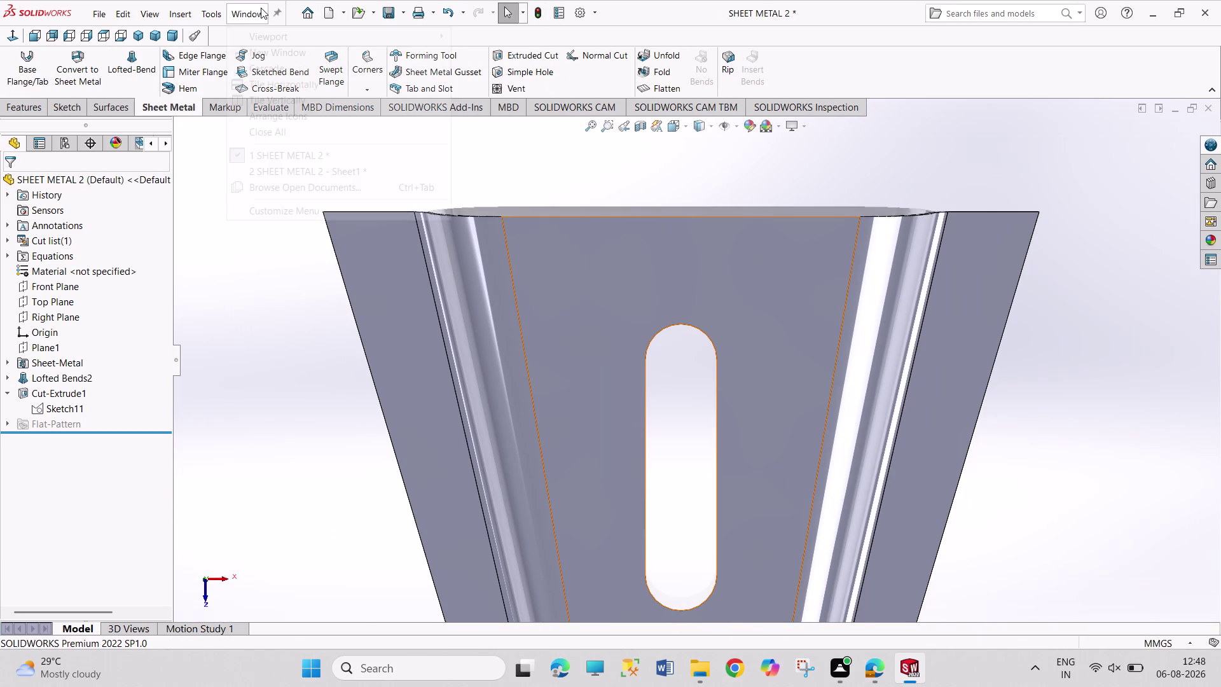
click(309, 168)
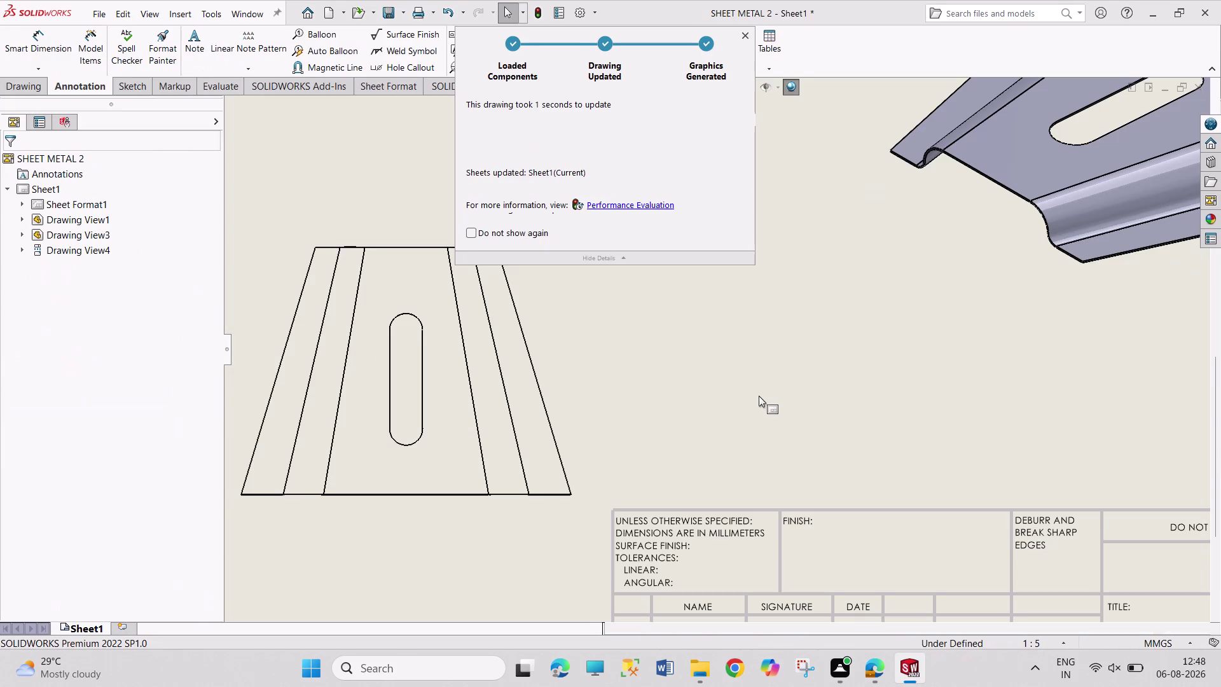
scroll(up, 3)
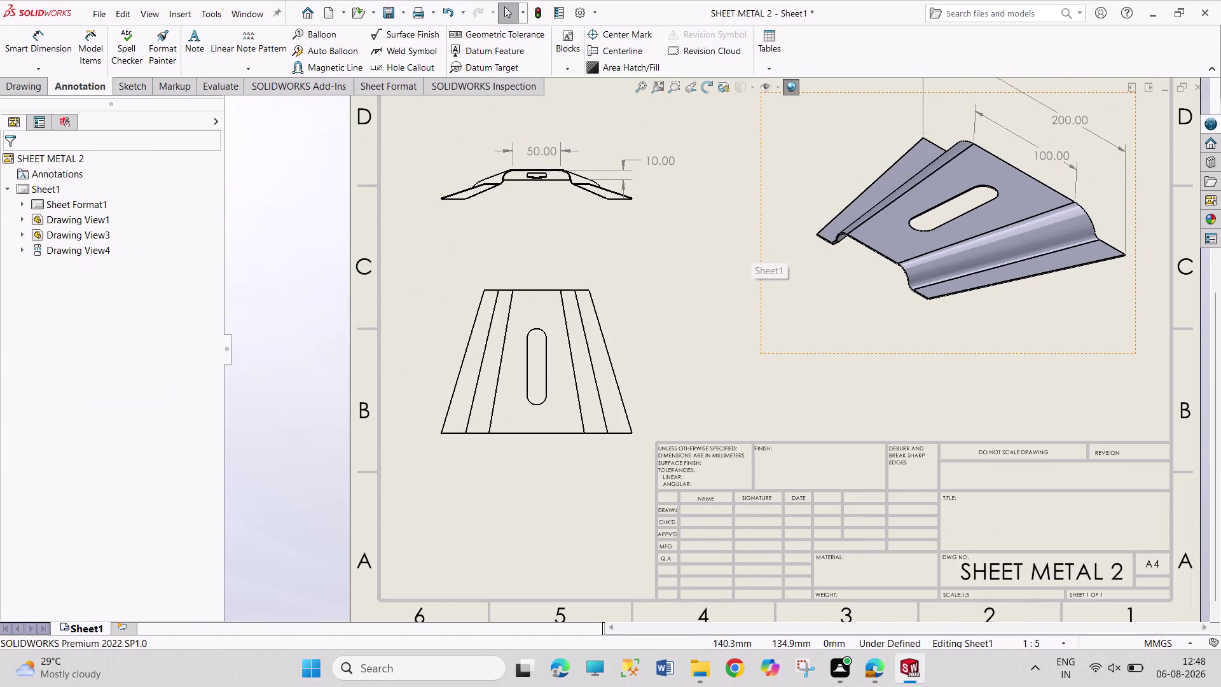
scroll(down, 3)
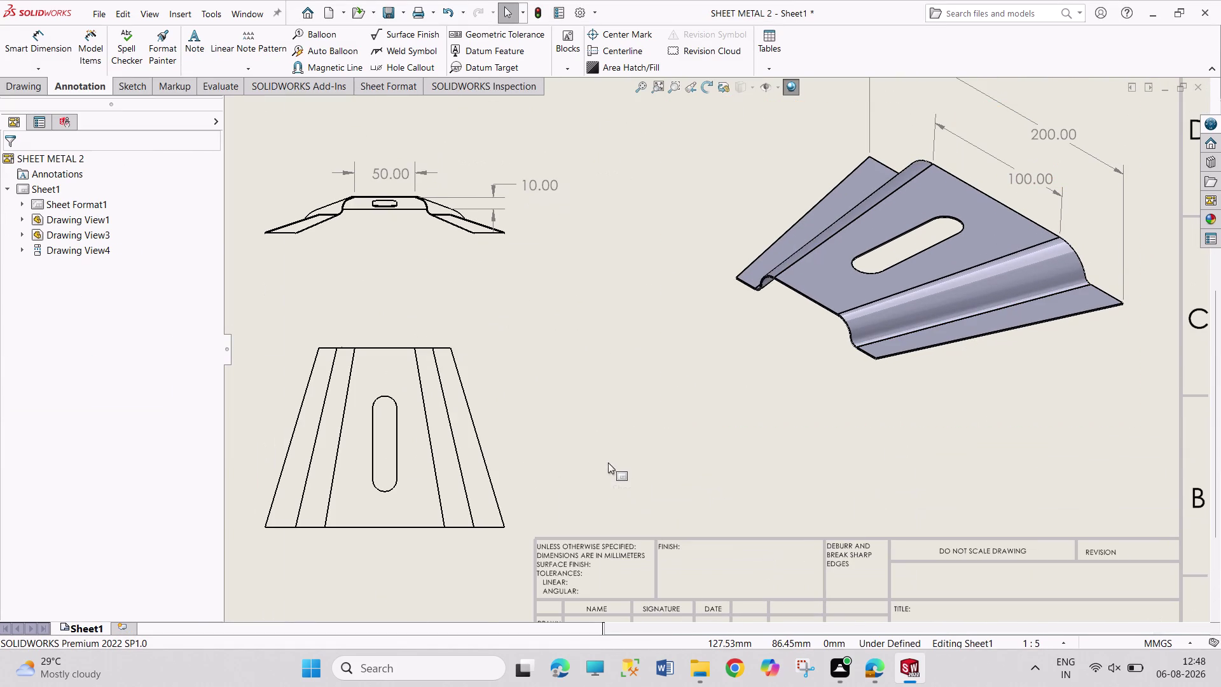
right_drag(608, 462, 595, 314)
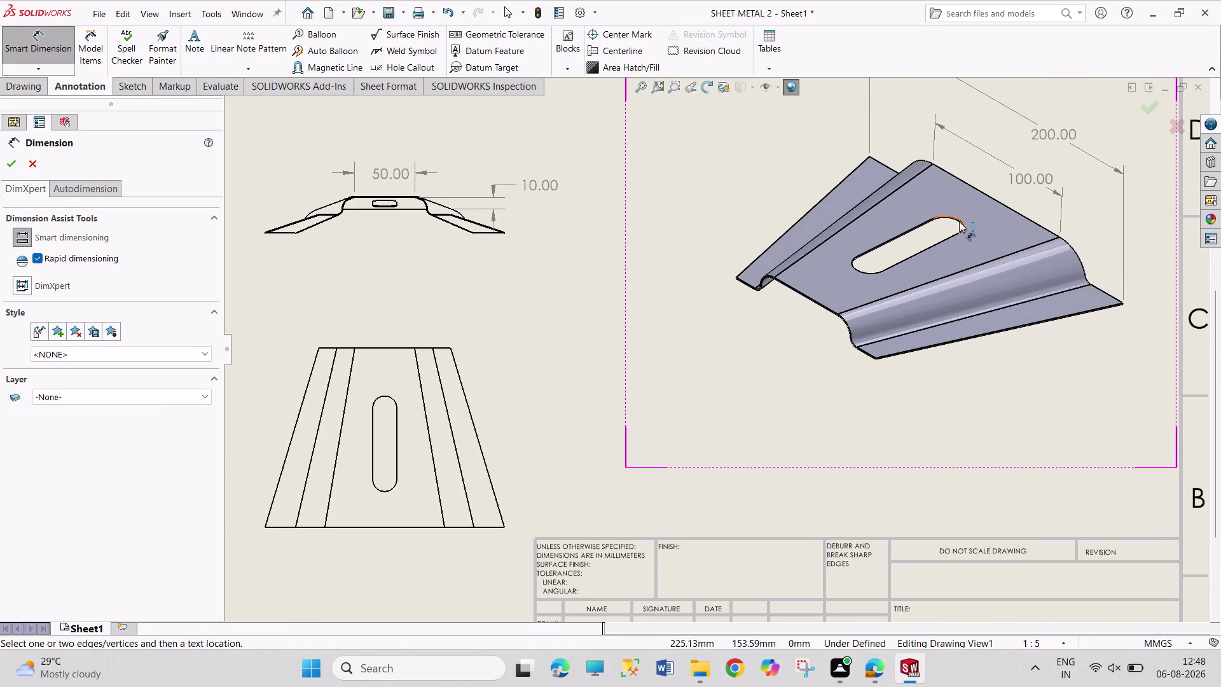
scroll(down, 3)
scroll(down, 3)
scroll(down, 3)
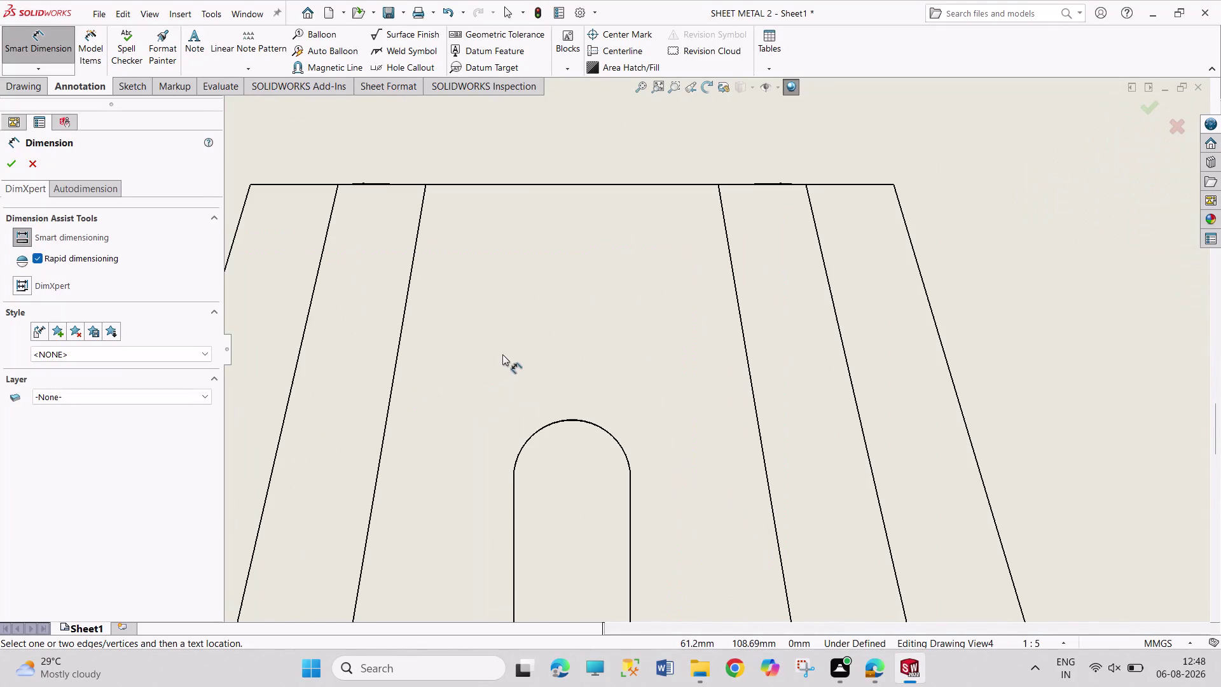
scroll(down, 3)
click(655, 449)
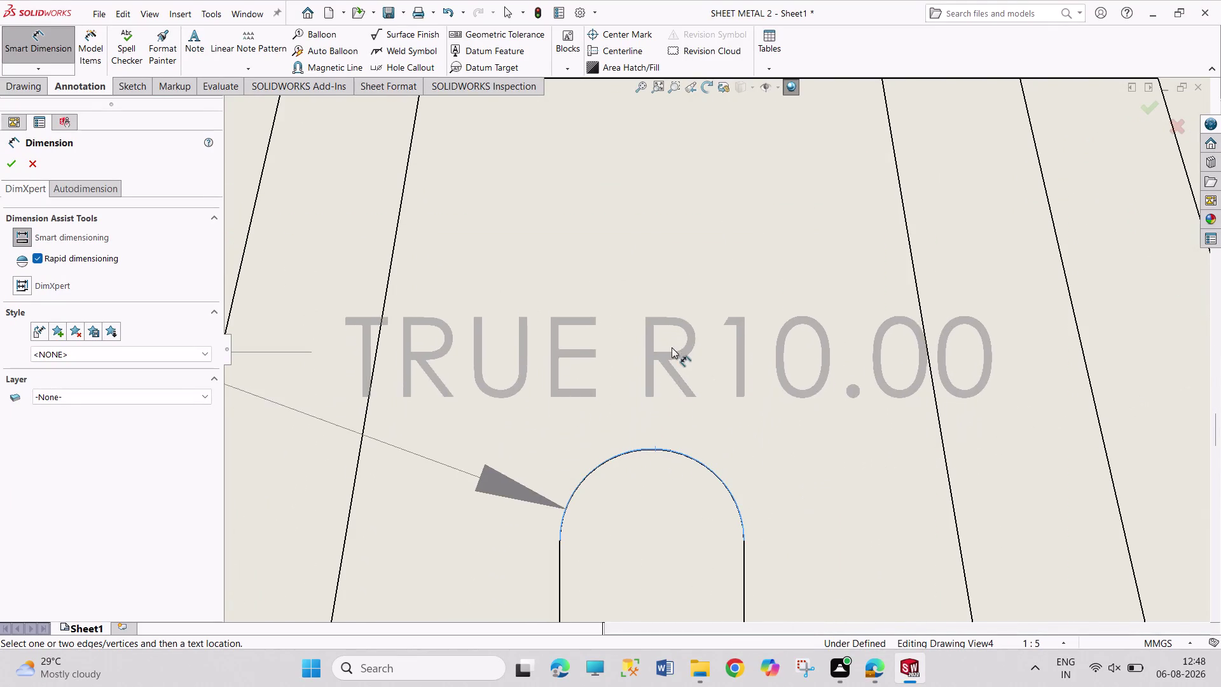
scroll(up, 3)
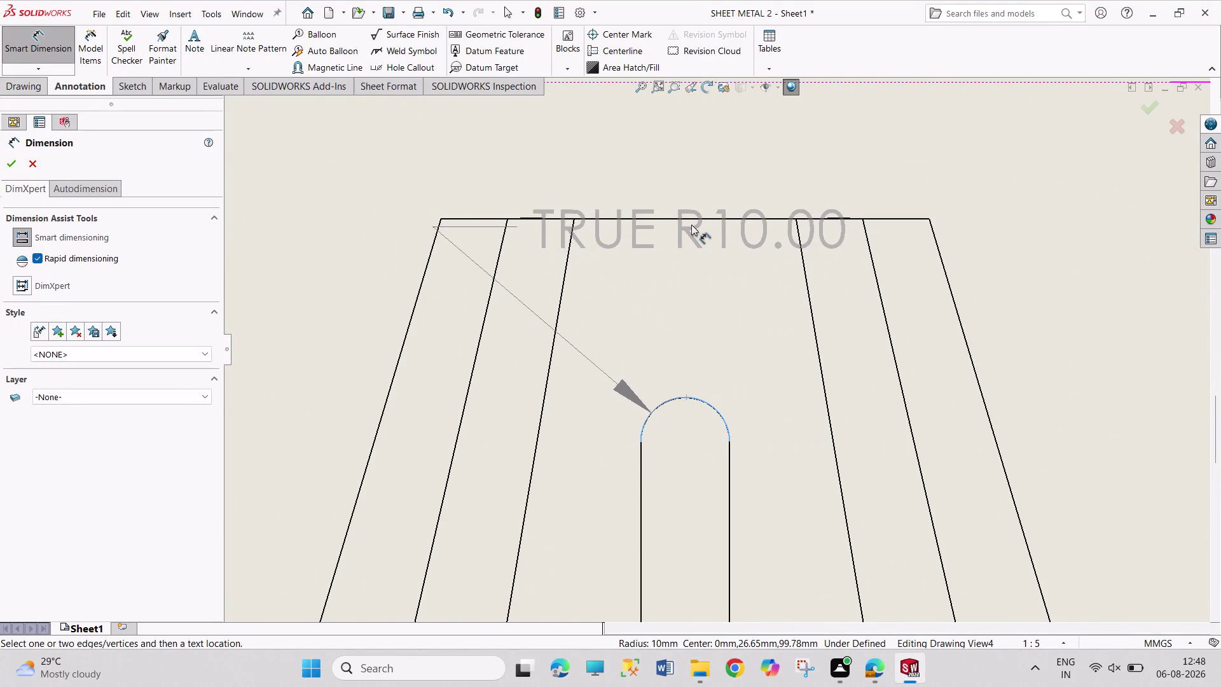
click(693, 218)
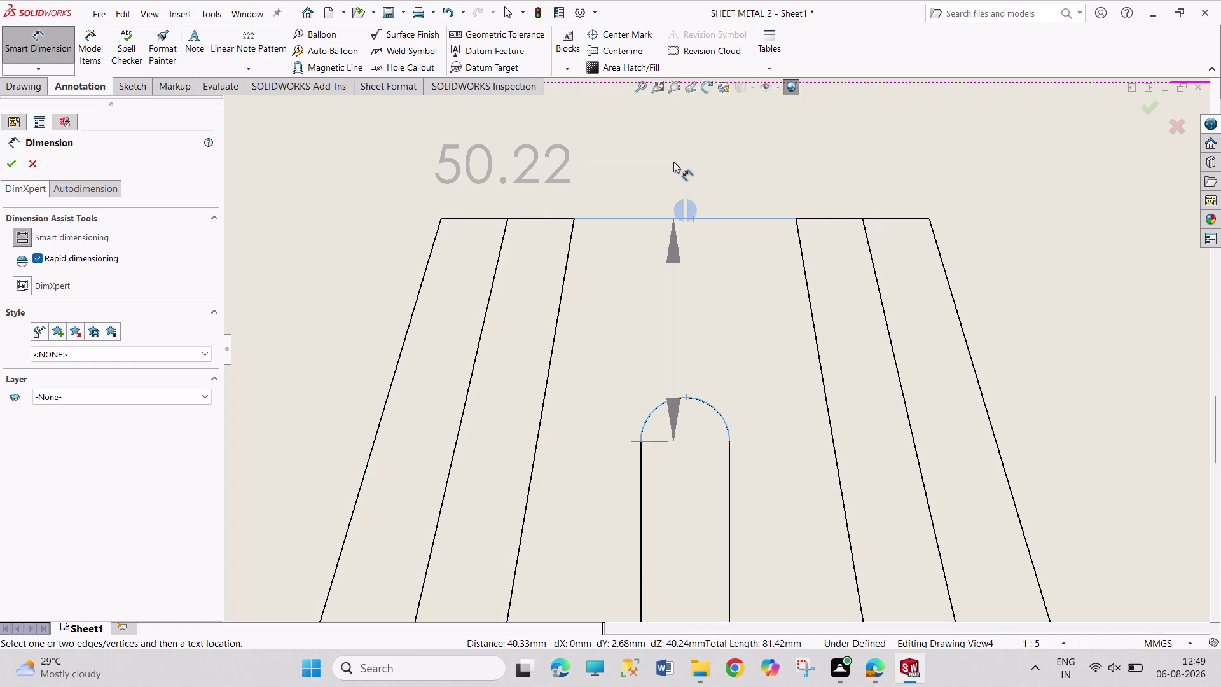
key(Escape)
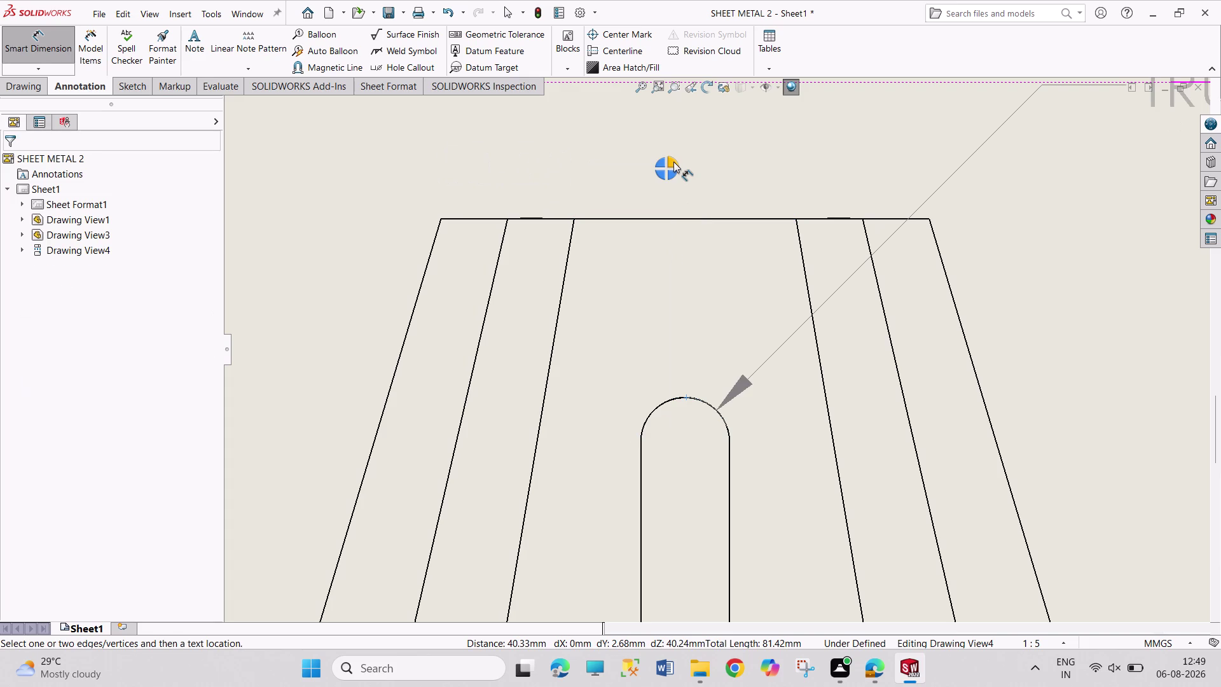
key(Escape)
key(Escape)
scroll(up, 3)
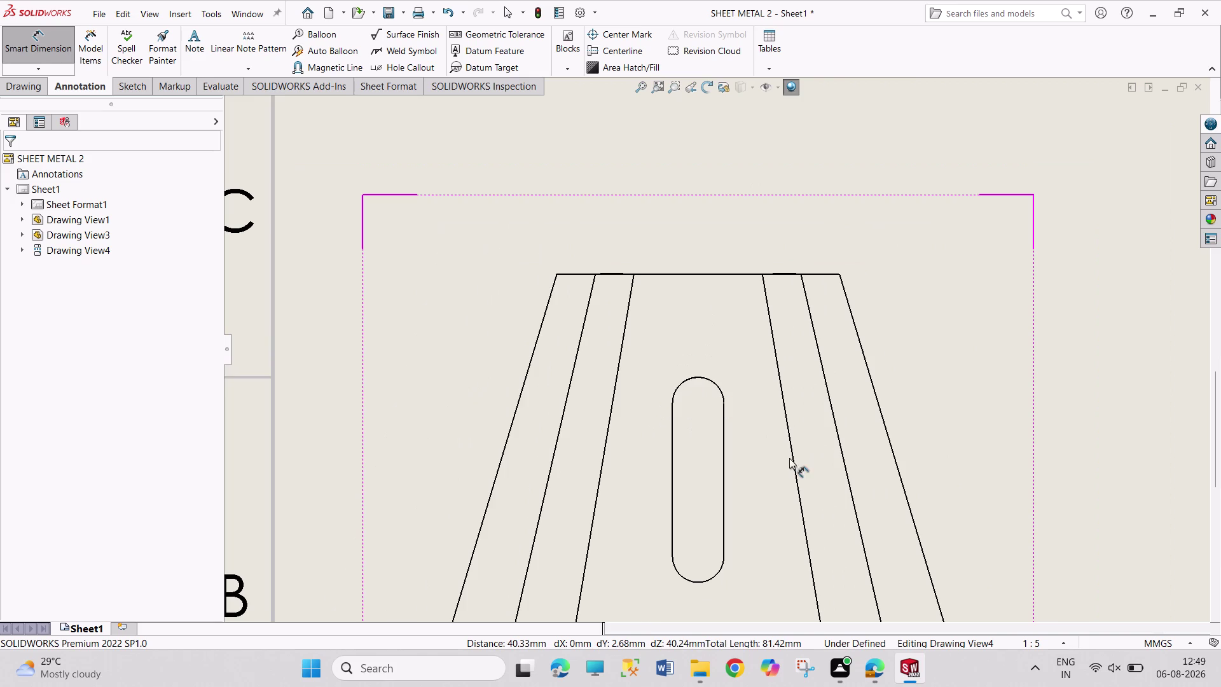
Dimension the slot's rounded end as TRUE R10.00, placed above the top view.
scroll(up, 3)
click(723, 460)
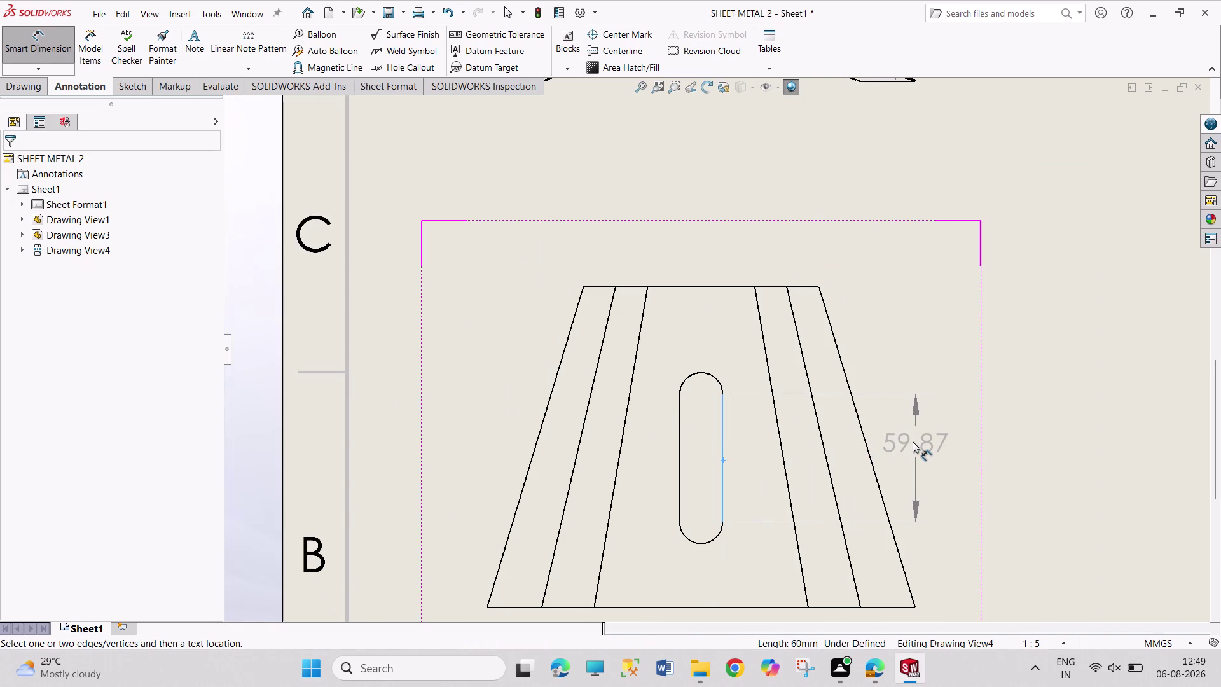
key(Escape)
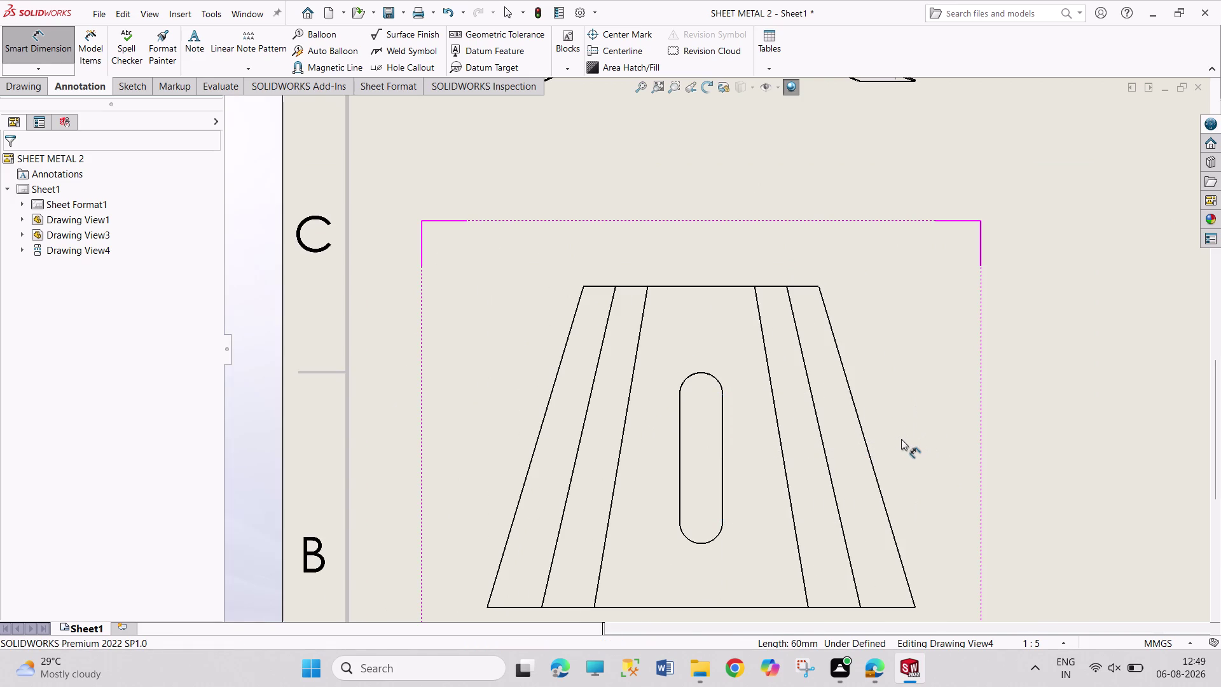
click(716, 375)
click(788, 247)
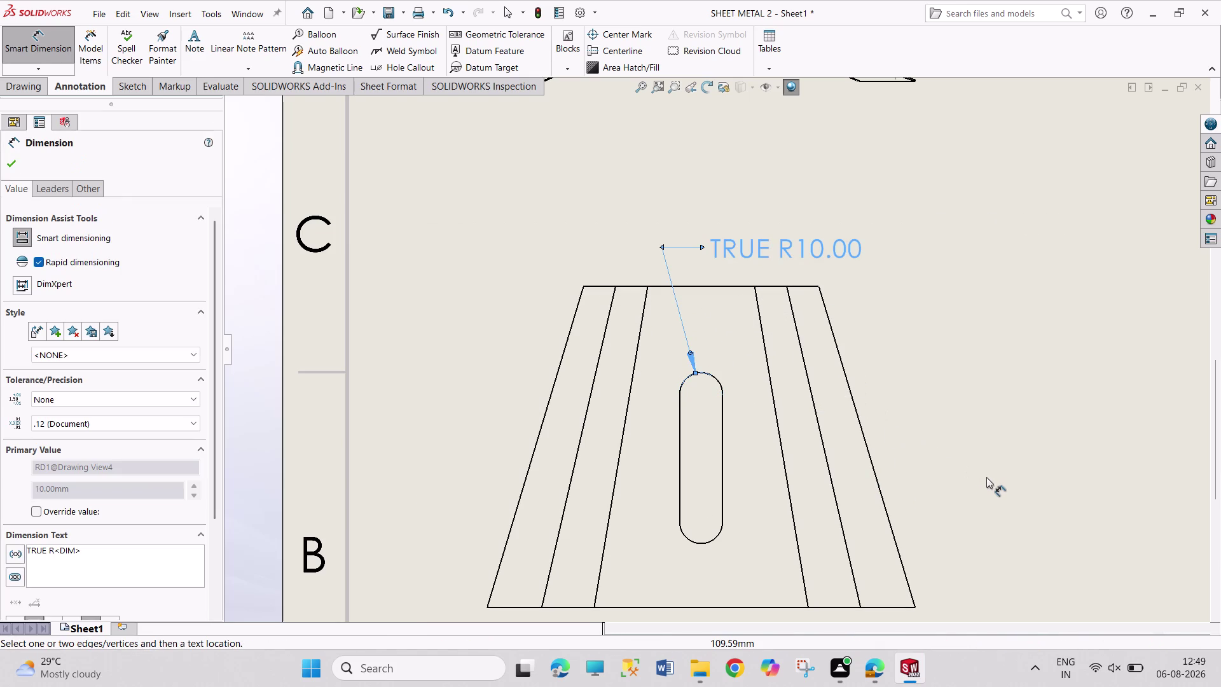
Drag the isometric view's 200 dimension further out to the right.
scroll(up, 3)
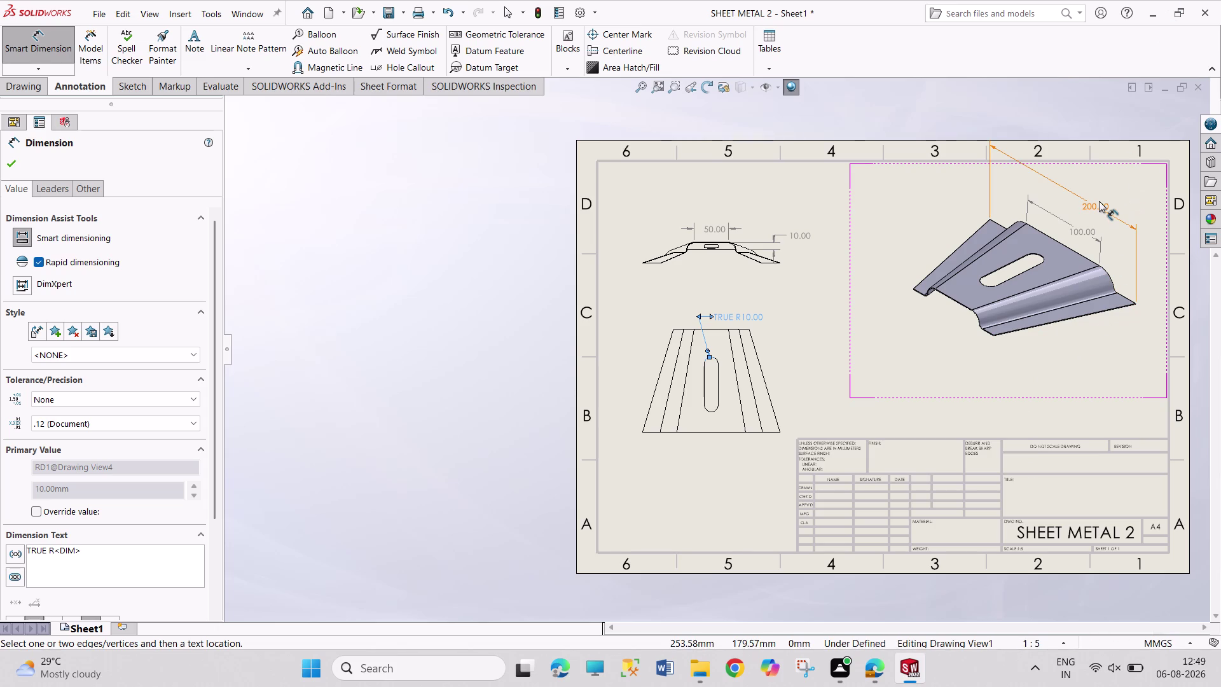
drag(1099, 203, 1119, 223)
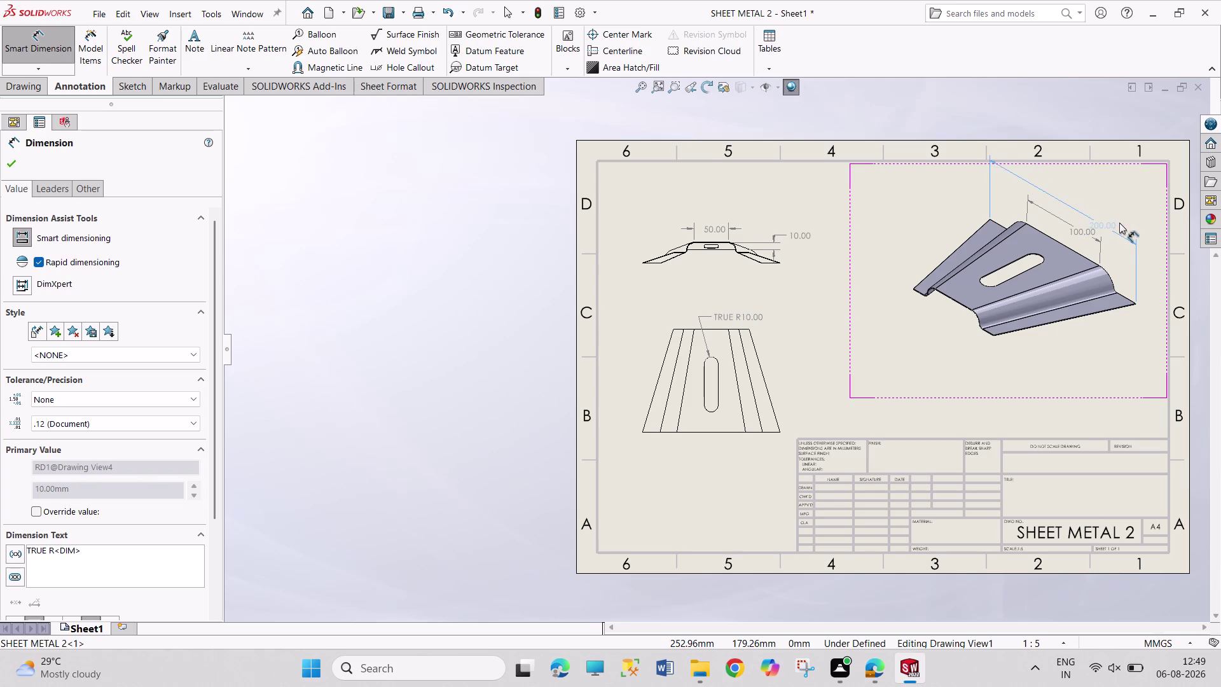
drag(1120, 222, 1147, 263)
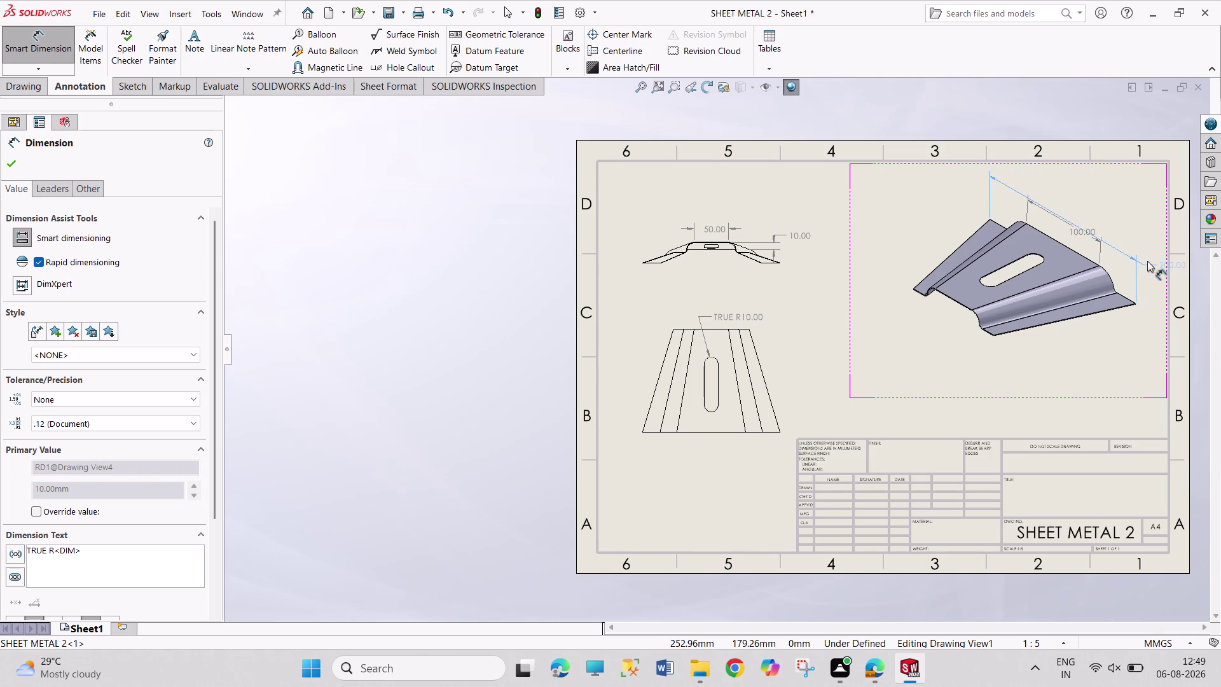